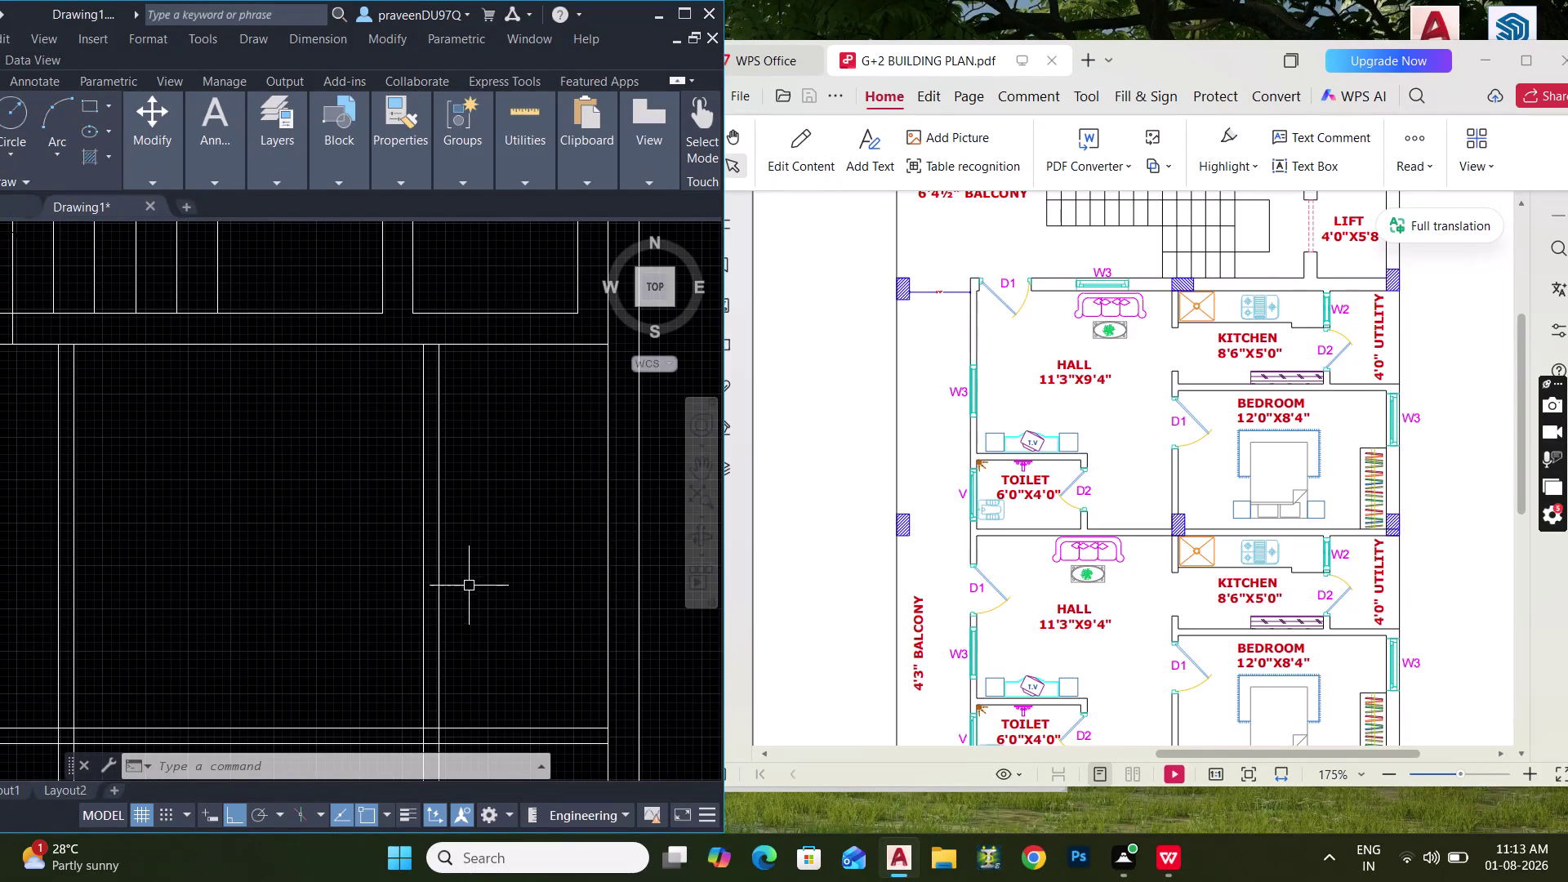
Offset the existing wall line 5 feet into the floor plan.
middle_drag(345, 515, 373, 510)
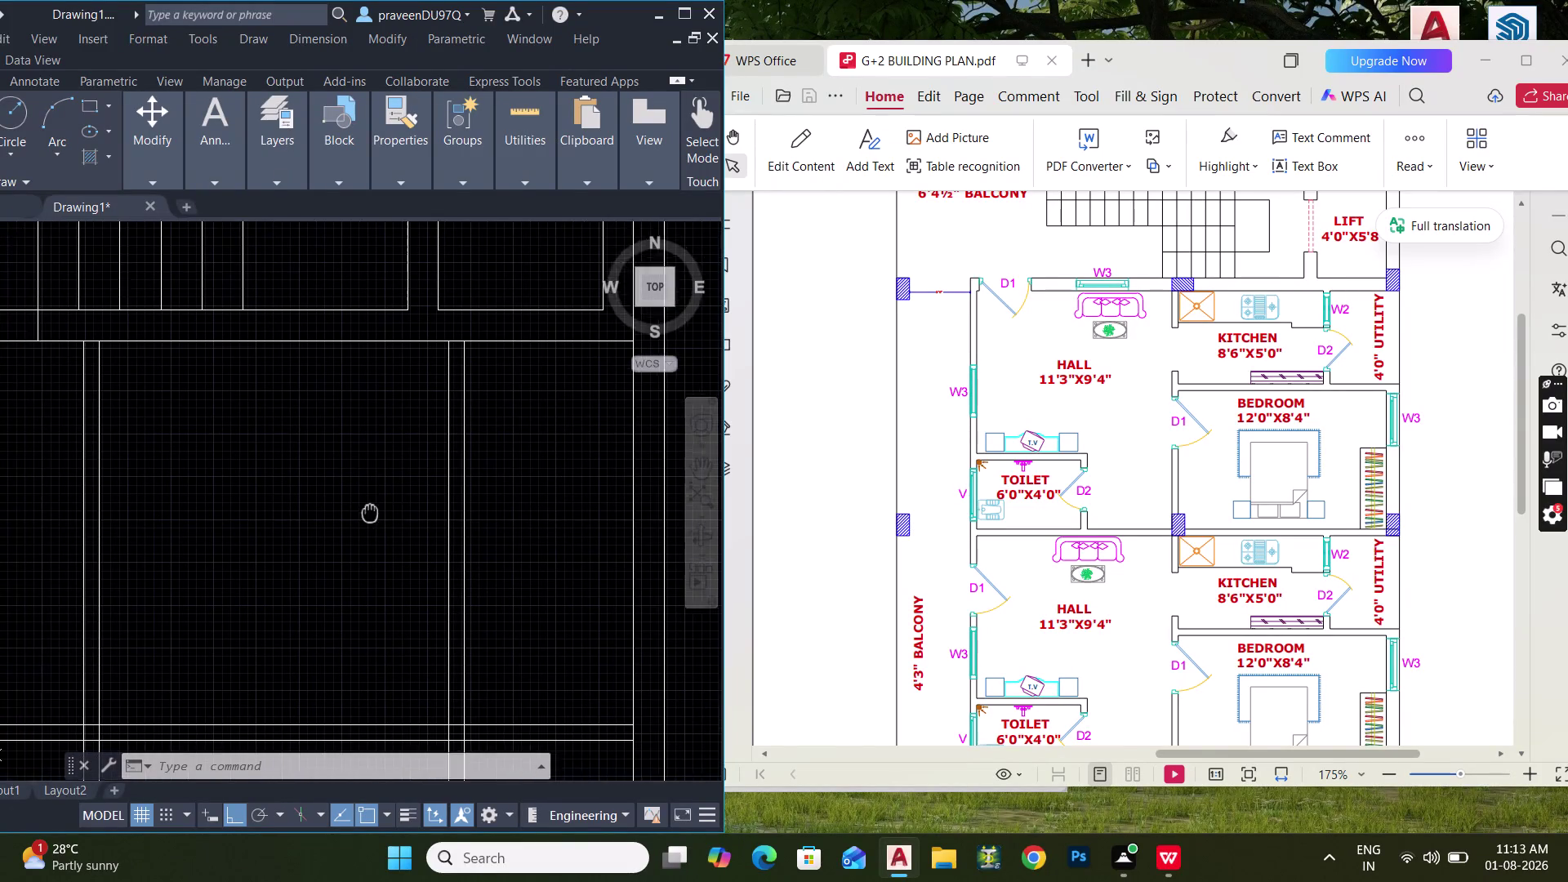
middle_drag(373, 510, 407, 510)
text(O)
key(space)
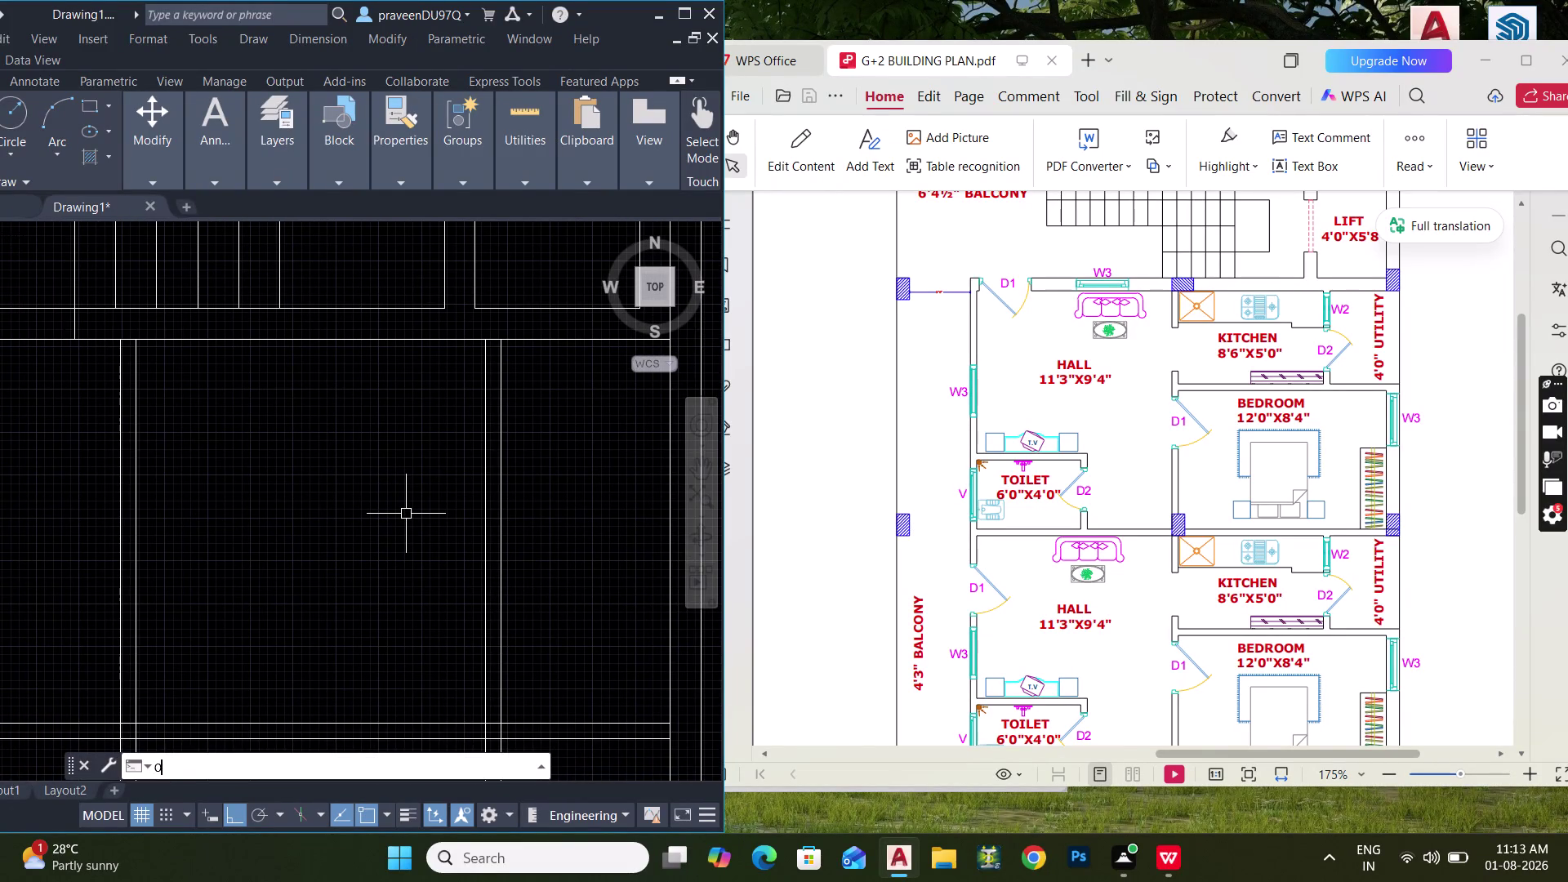
text(5')
key(Return)
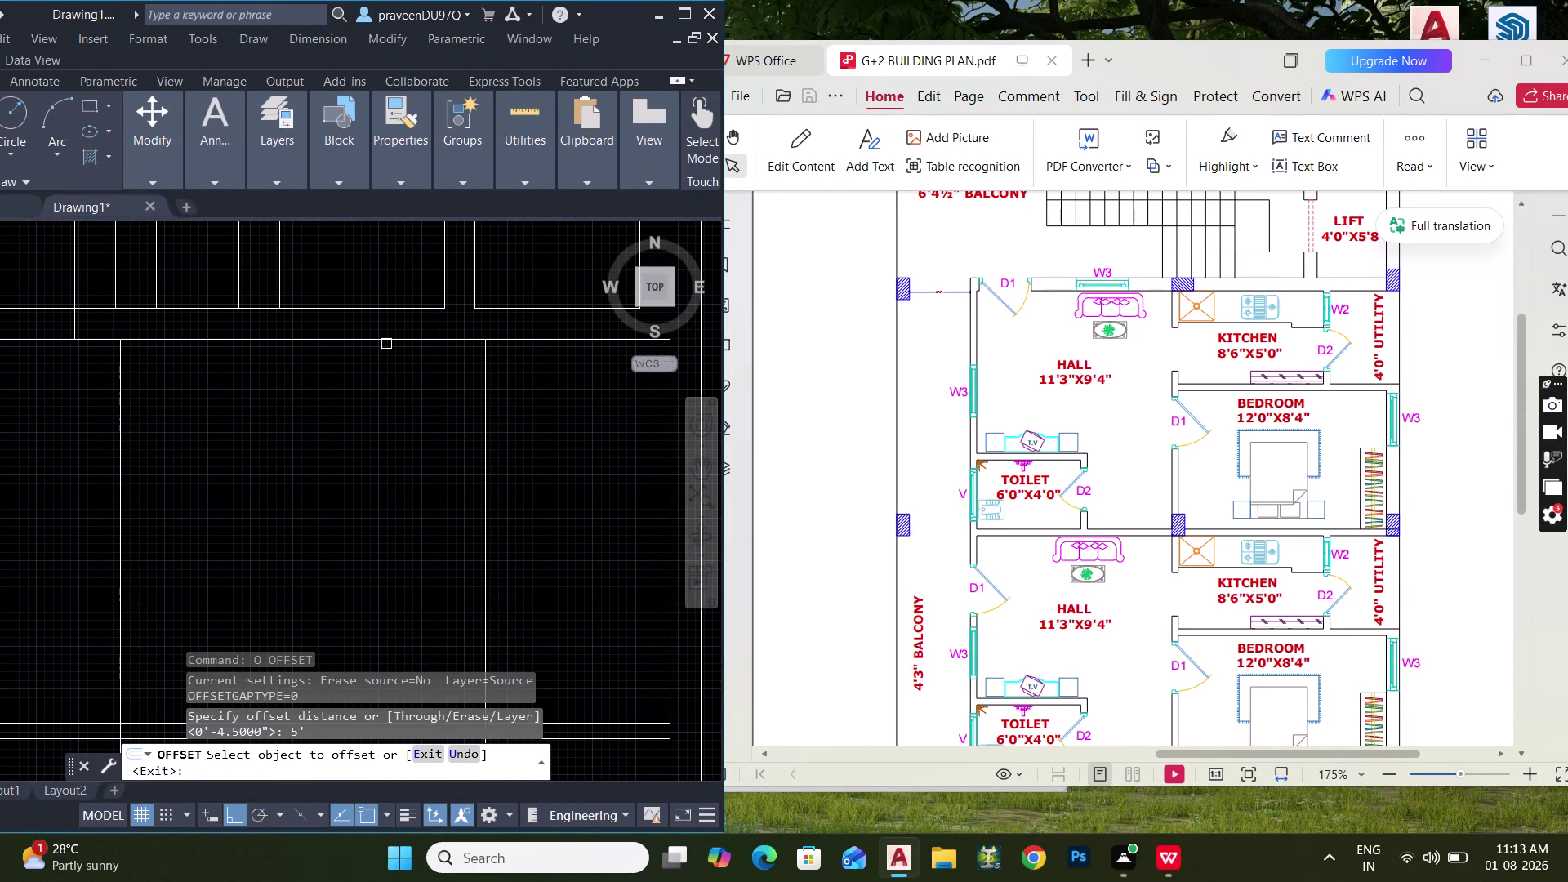
click(387, 339)
click(362, 455)
key(space)
Offset the new line 4.5 inches to give the wall its thickness.
key(space)
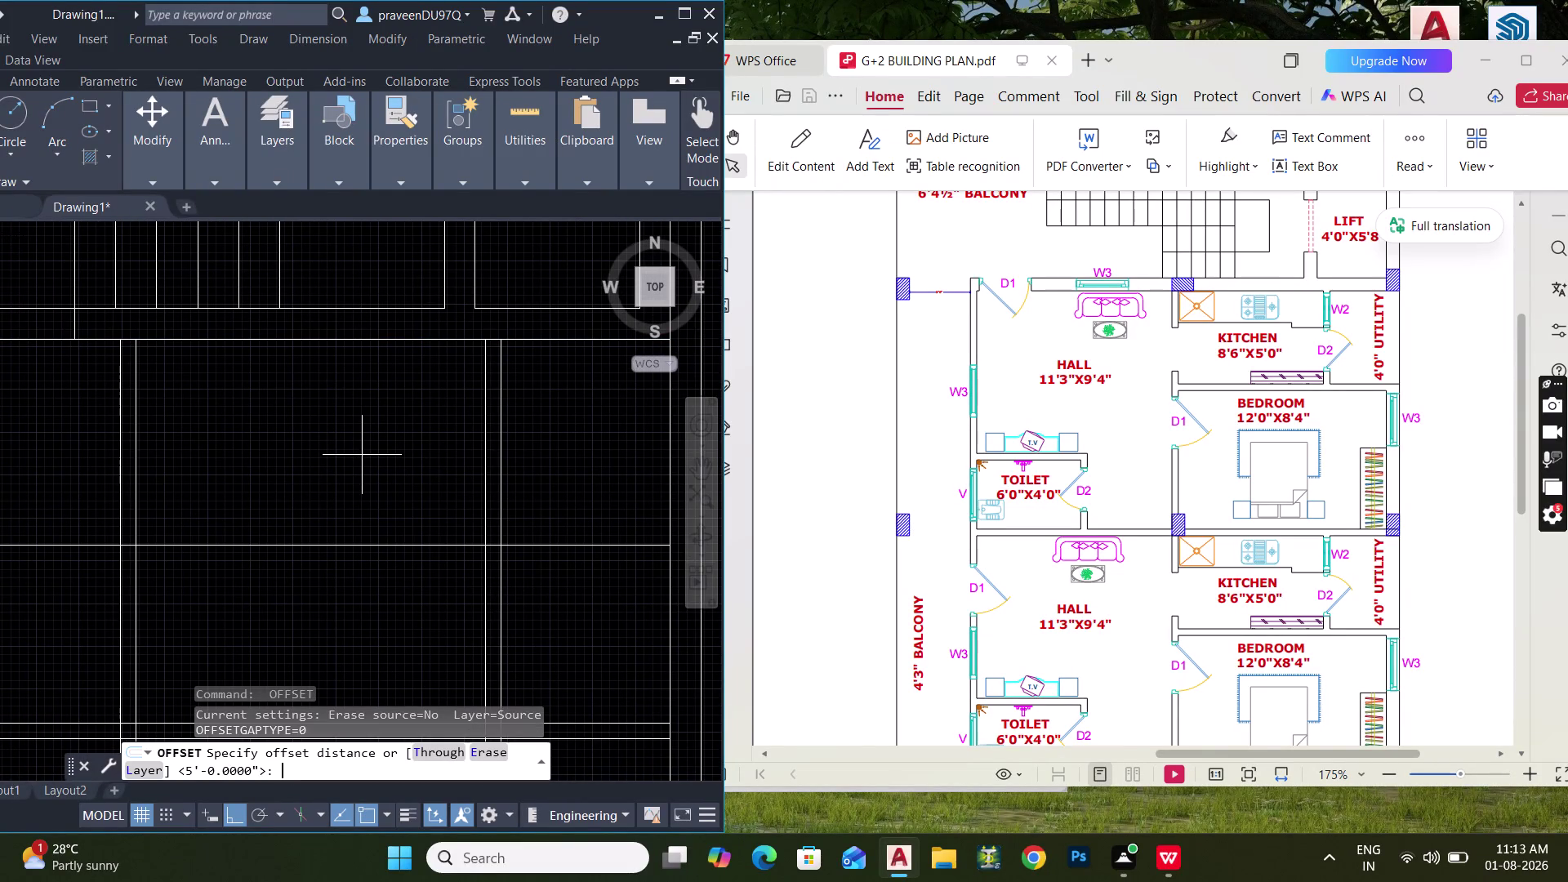
text(4.5")
key(Return)
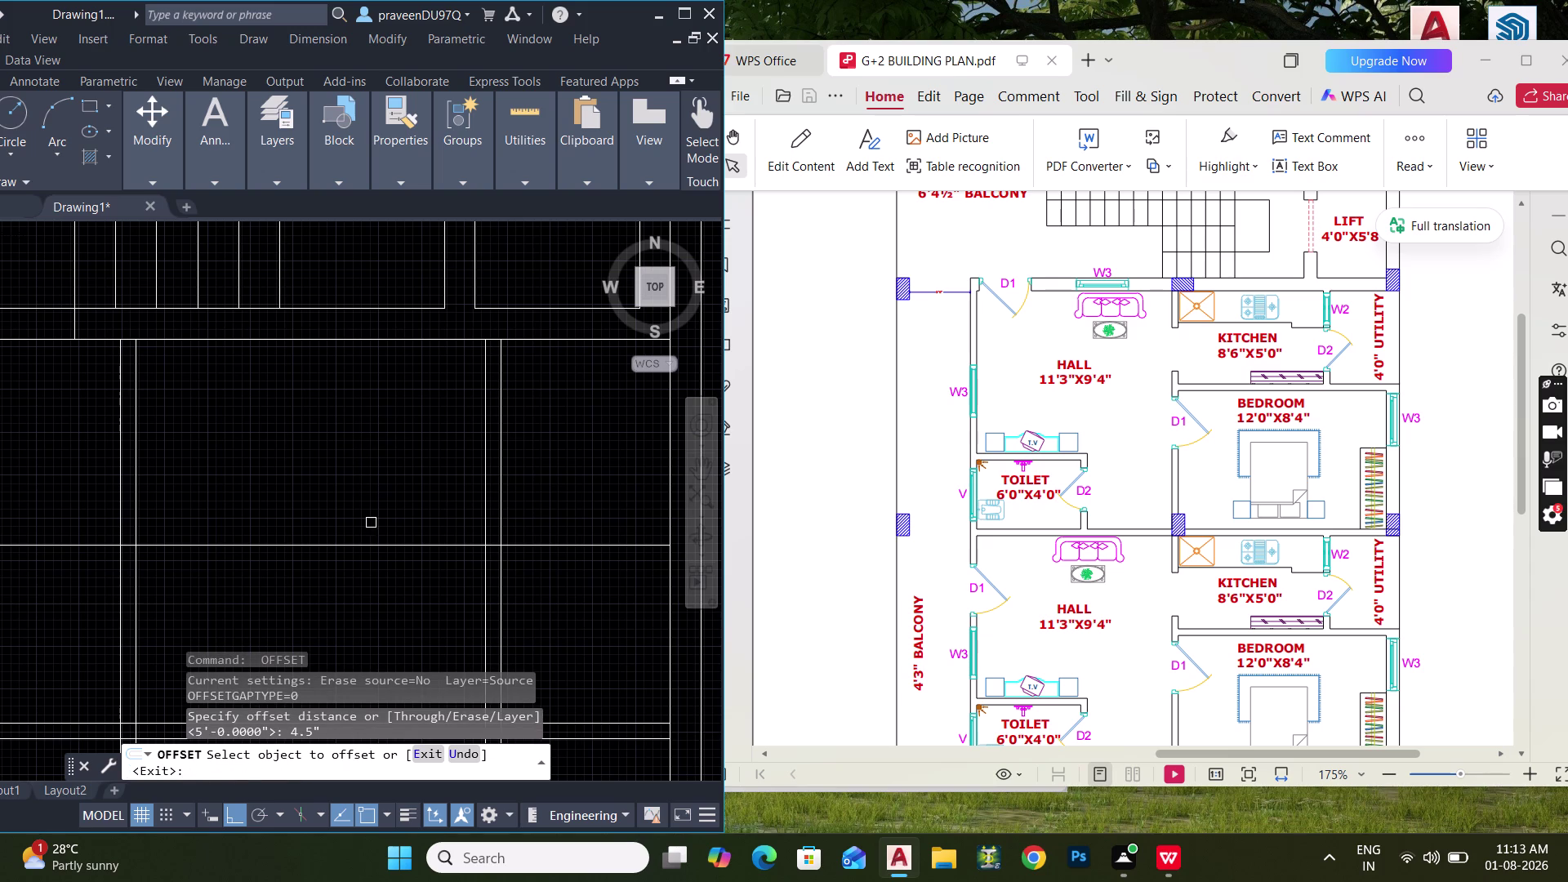
click(370, 547)
click(364, 576)
key(space)
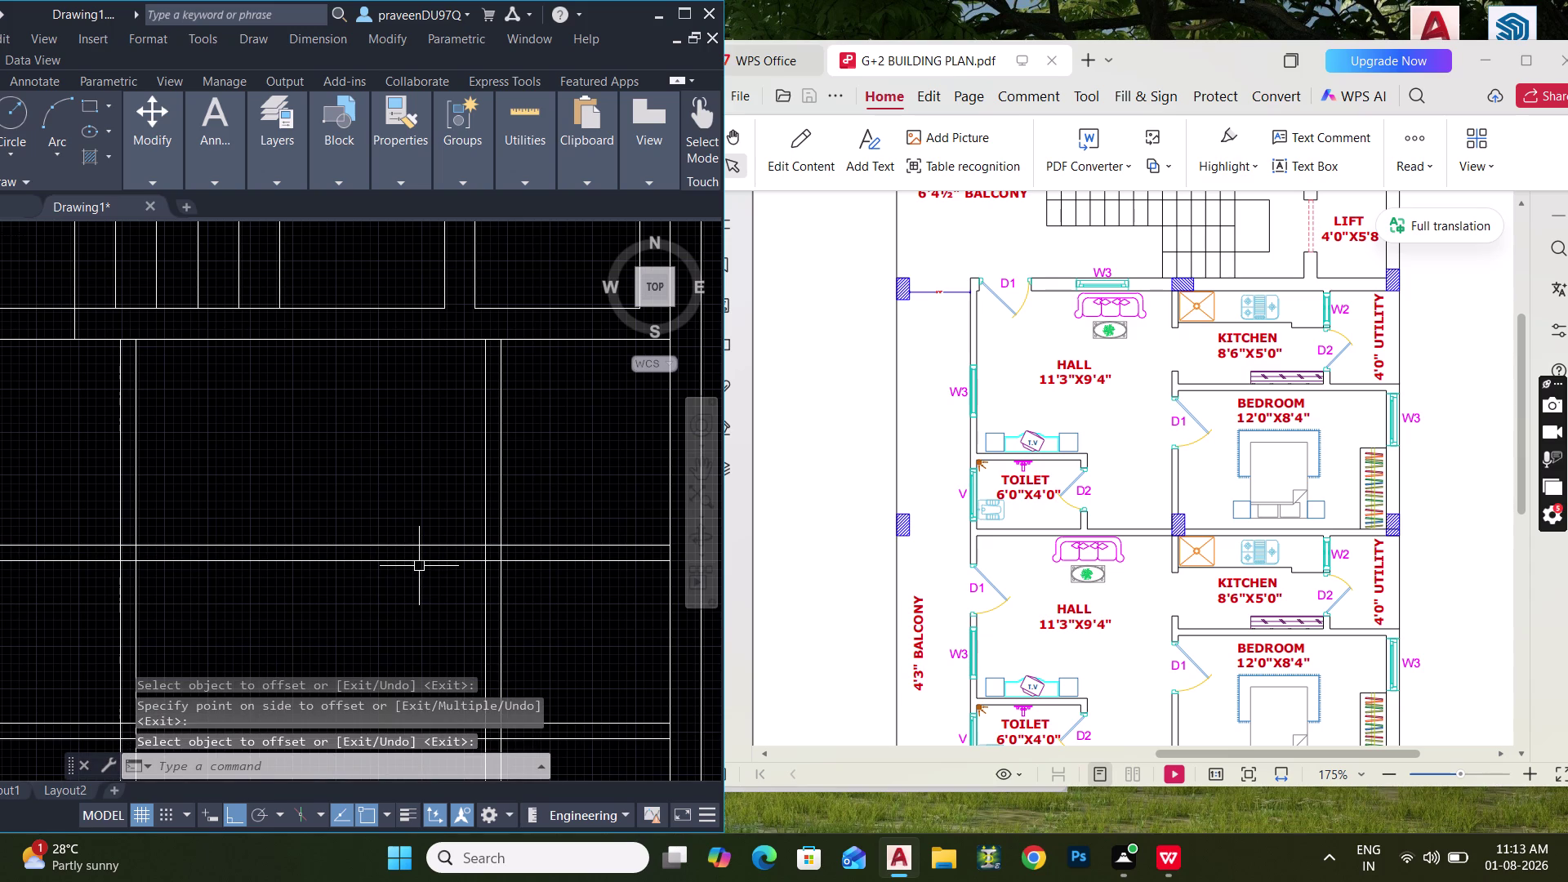
middle_drag(384, 540, 495, 457)
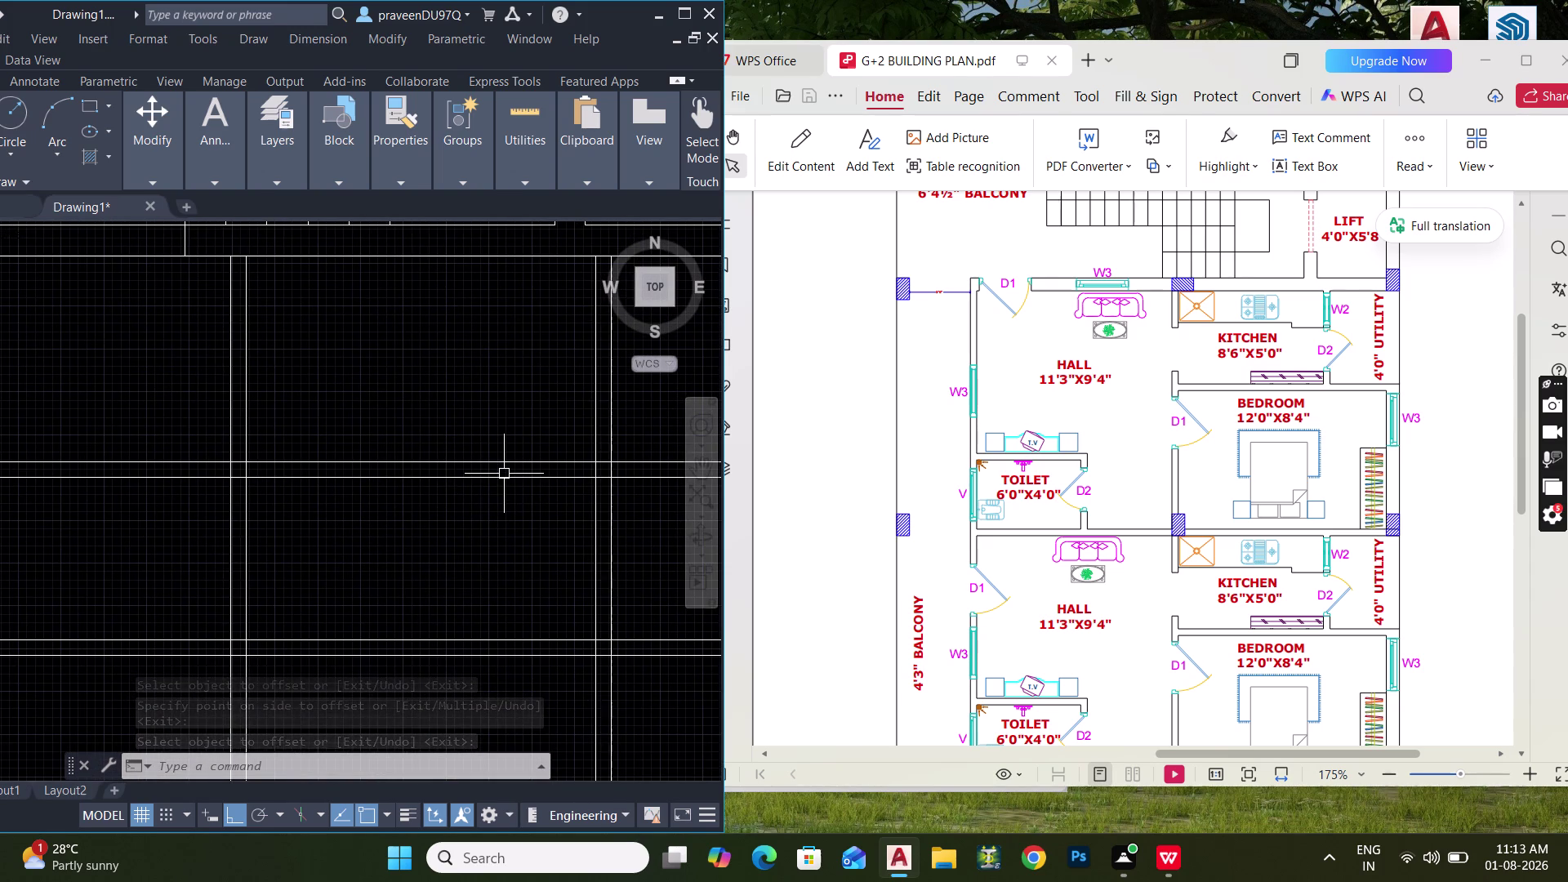
scroll(down, 3)
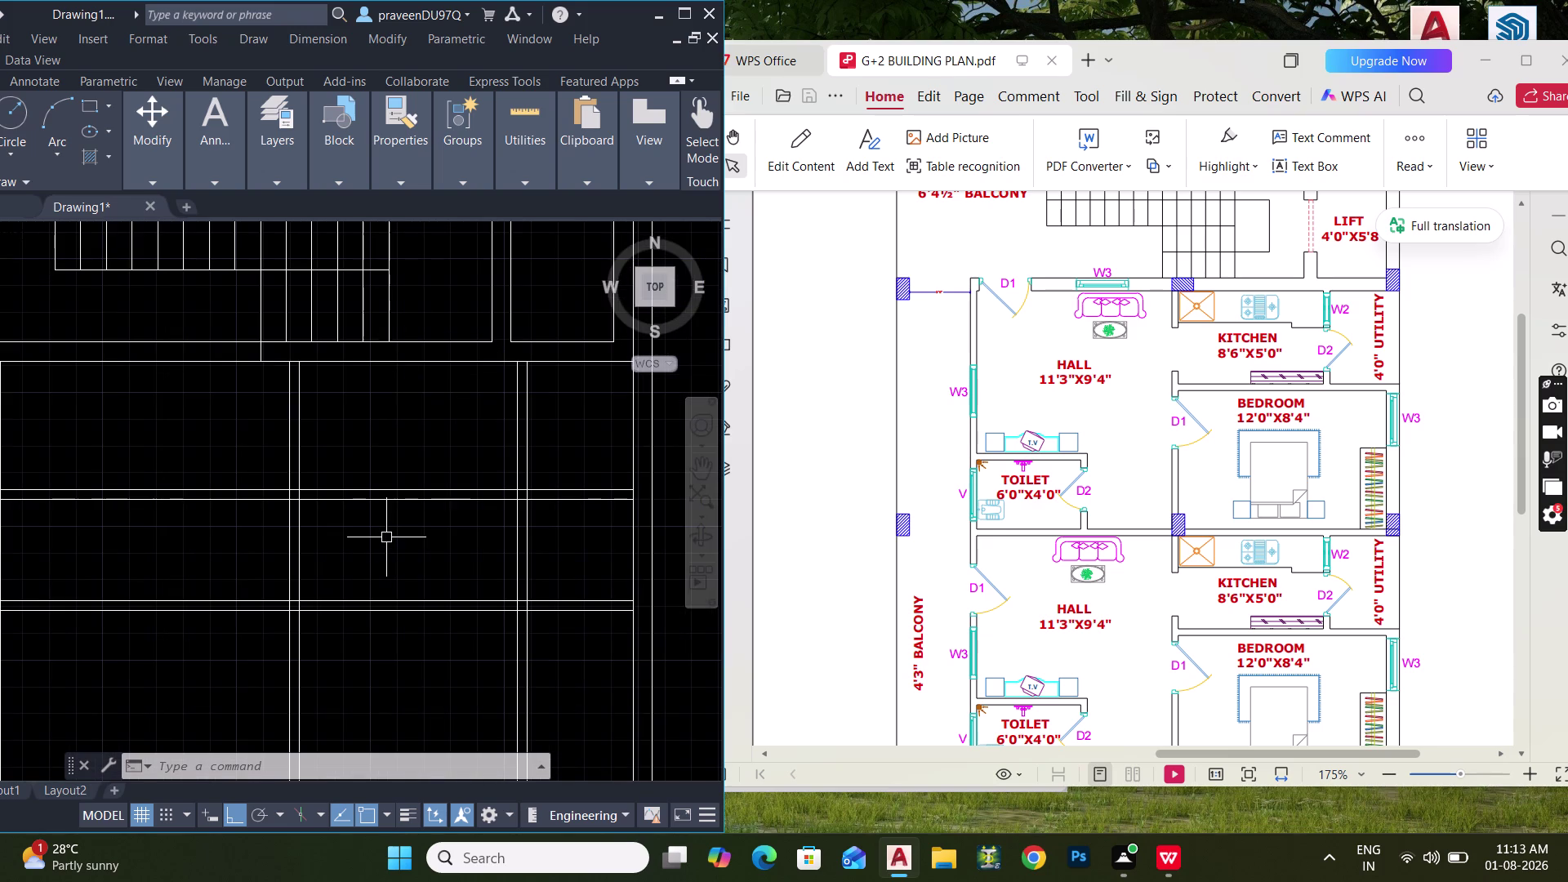
middle_drag(390, 538, 450, 535)
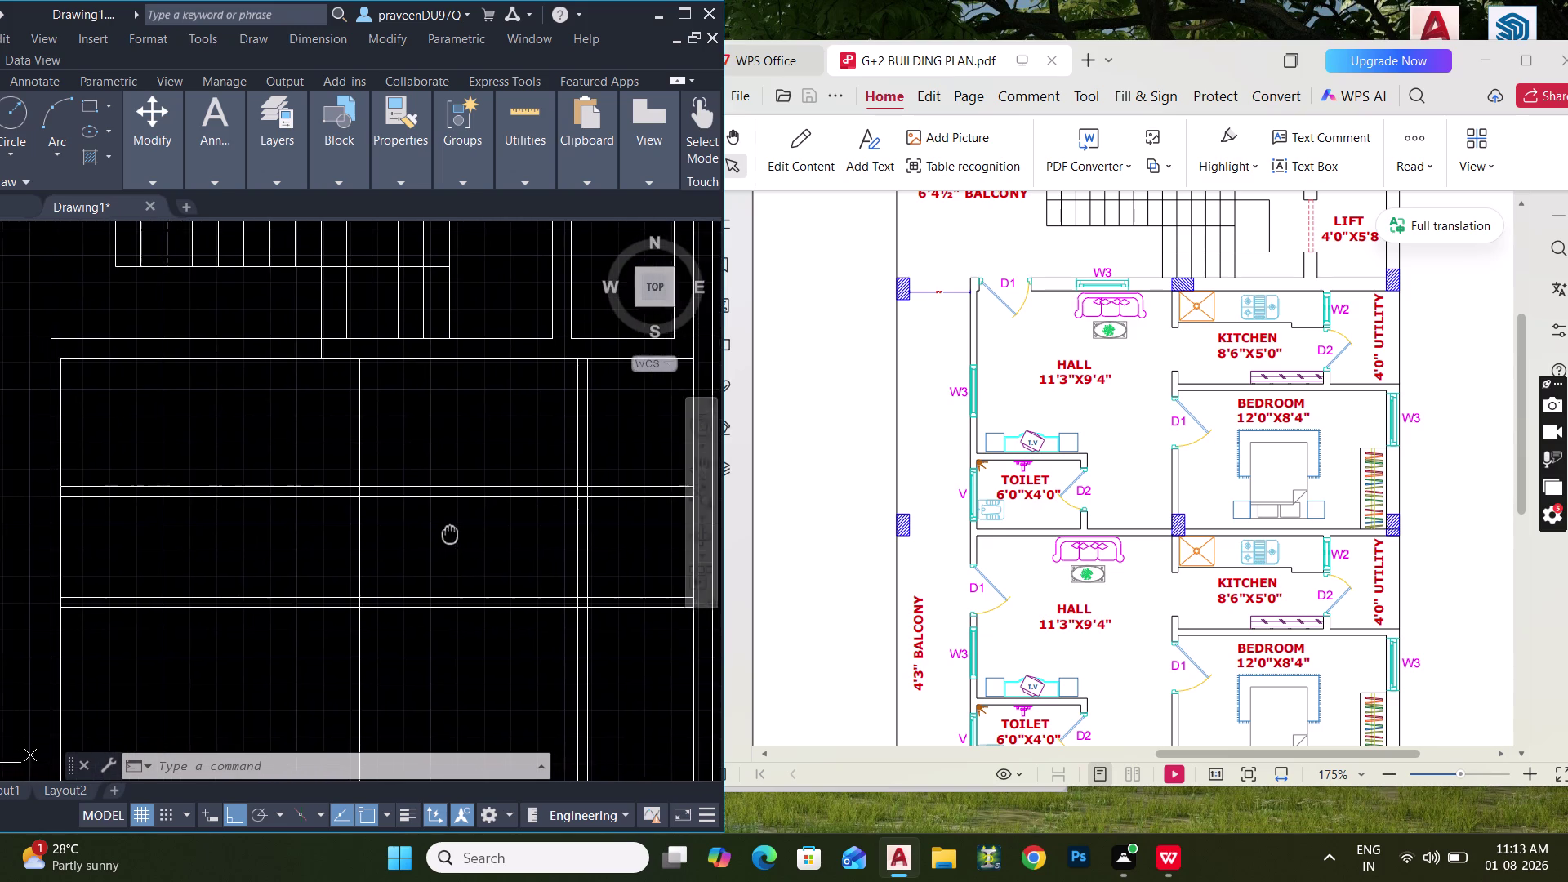
middle_drag(449, 535, 469, 531)
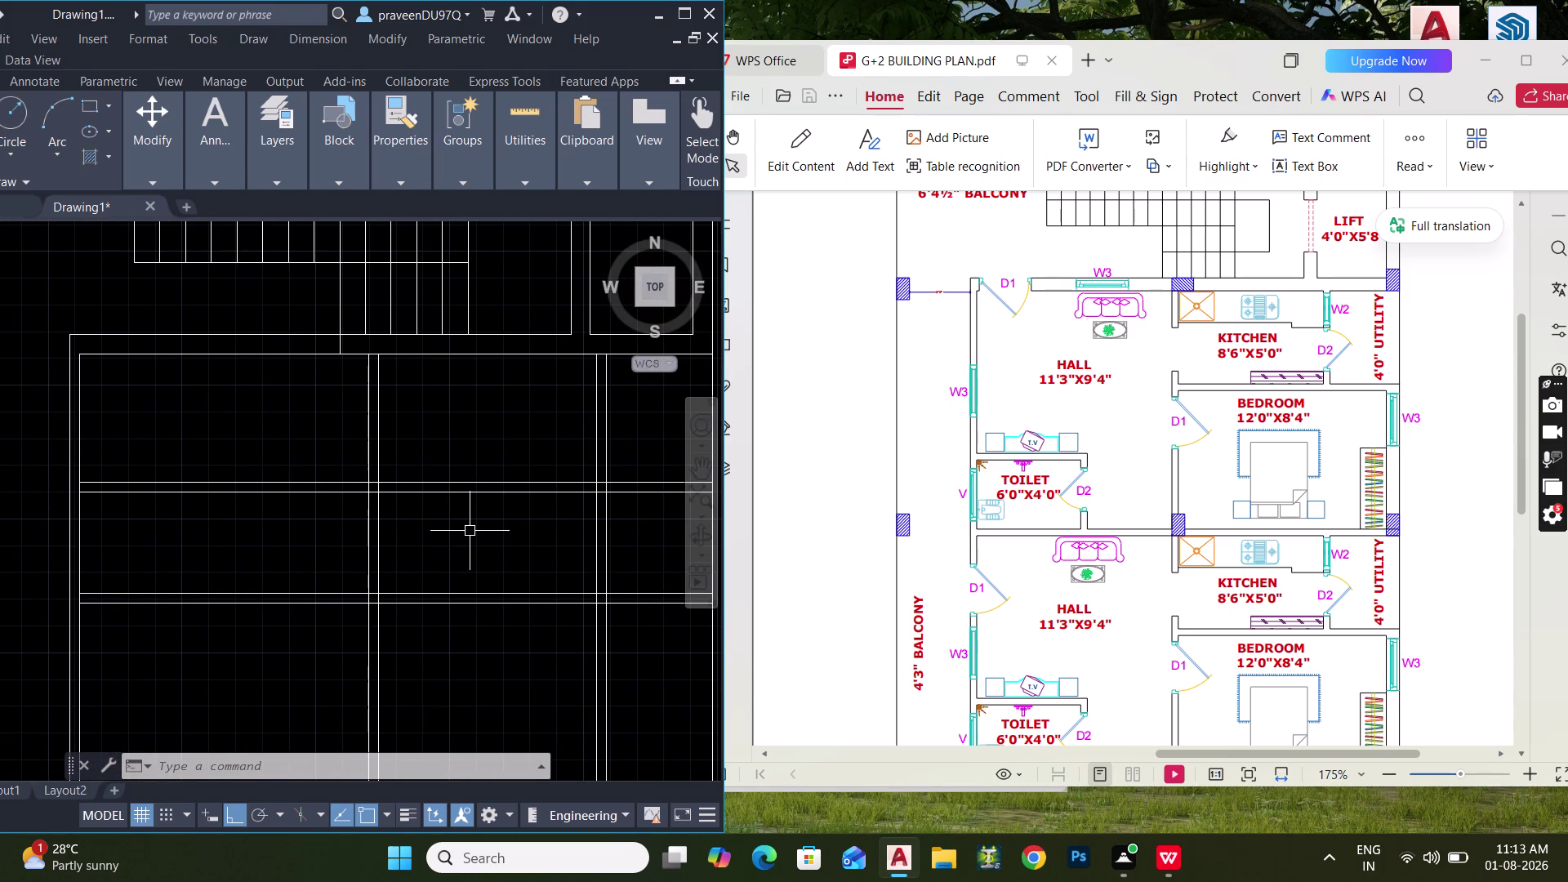
middle_drag(462, 533, 446, 522)
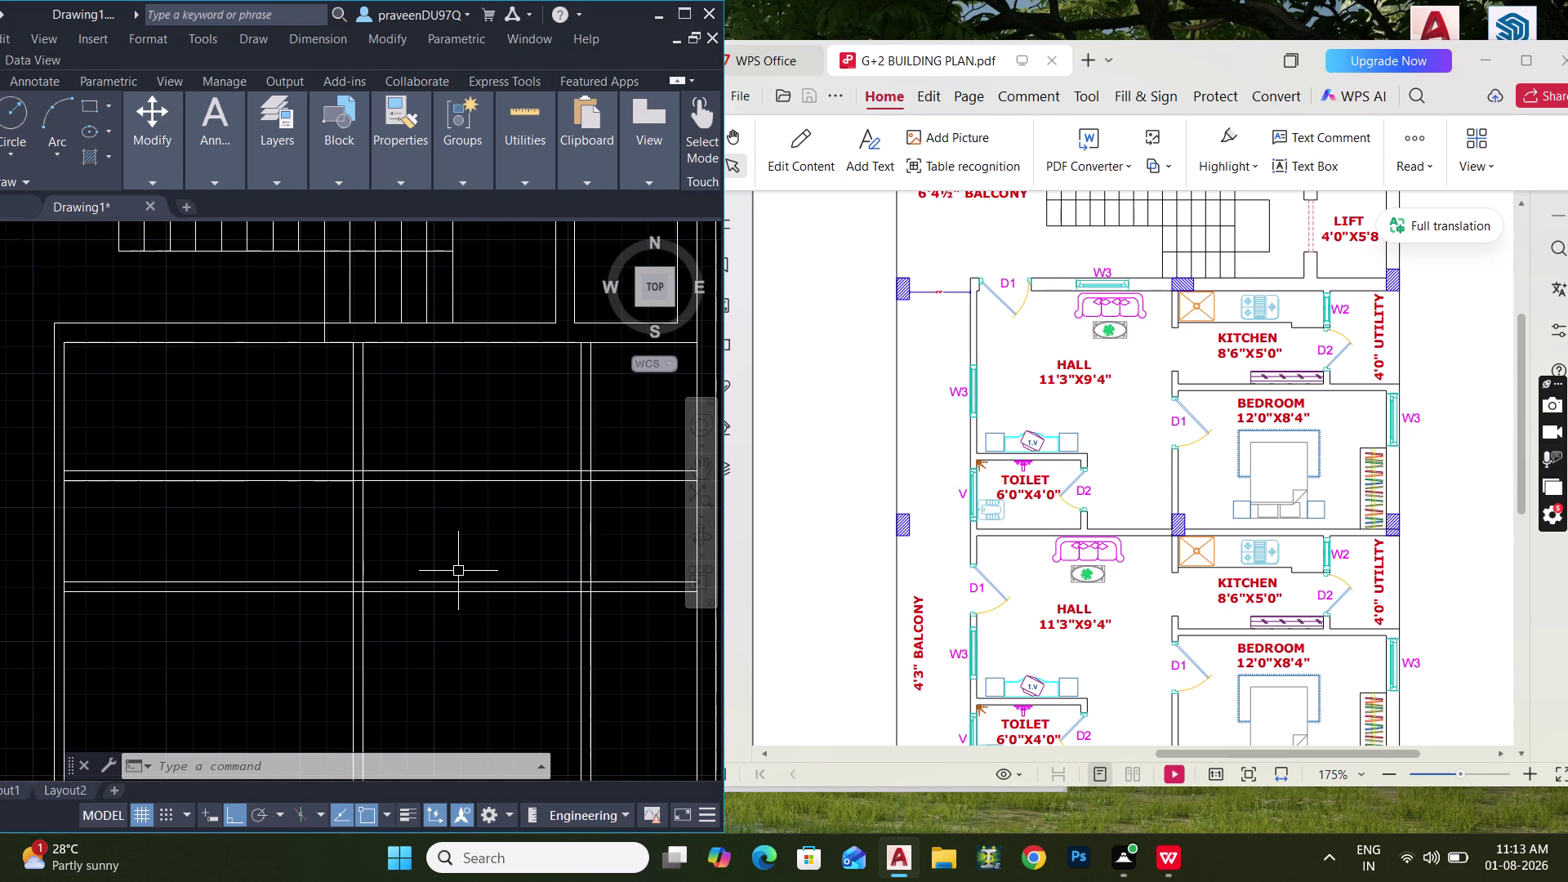
text(MEA)
key(space)
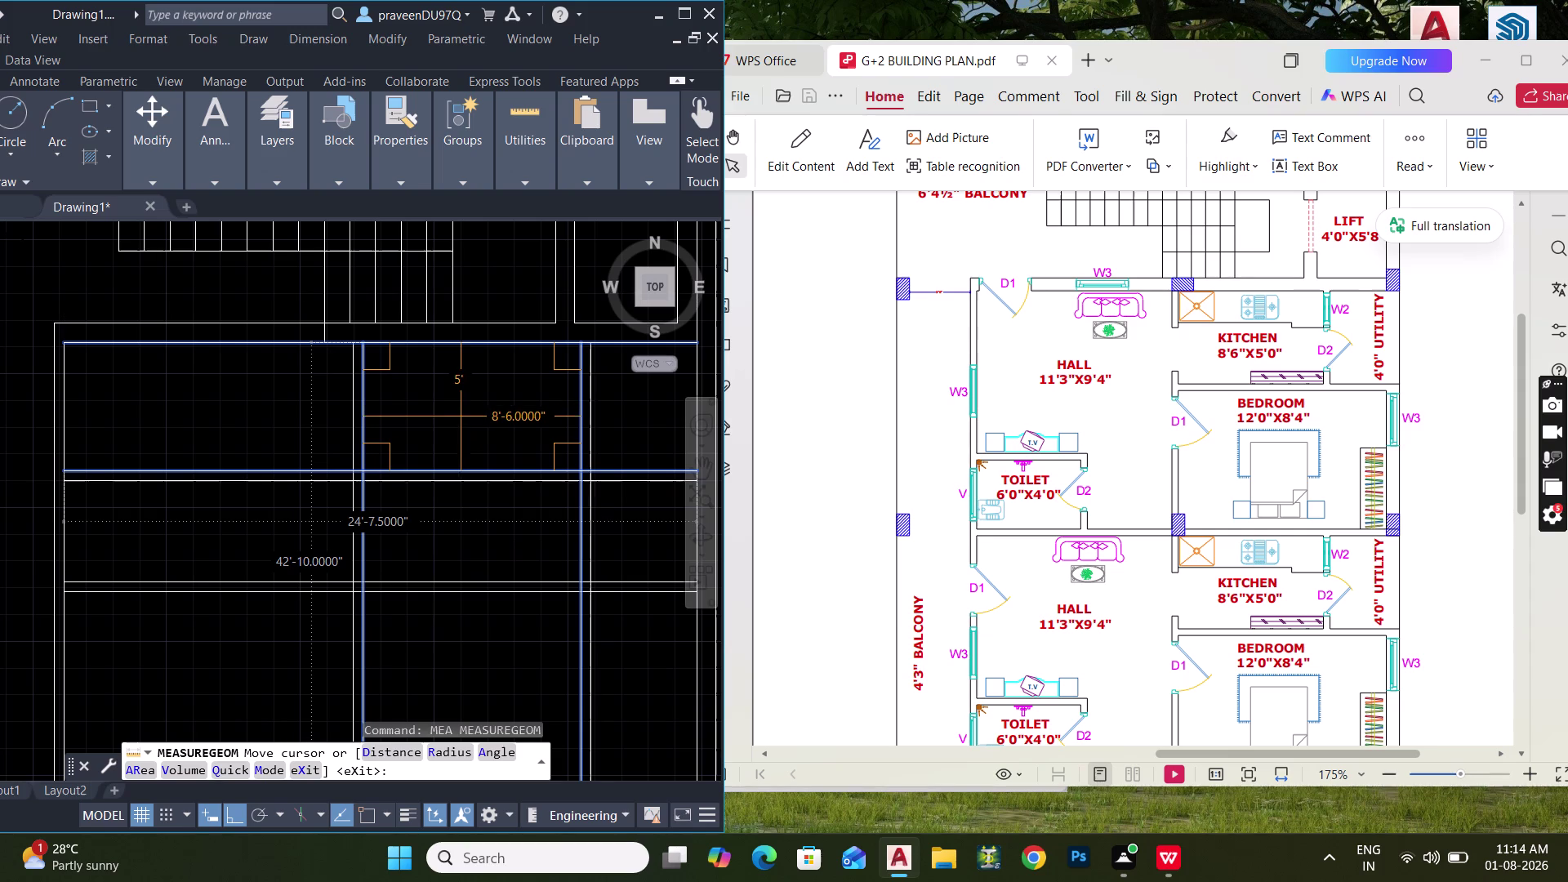
middle_drag(440, 419, 347, 411)
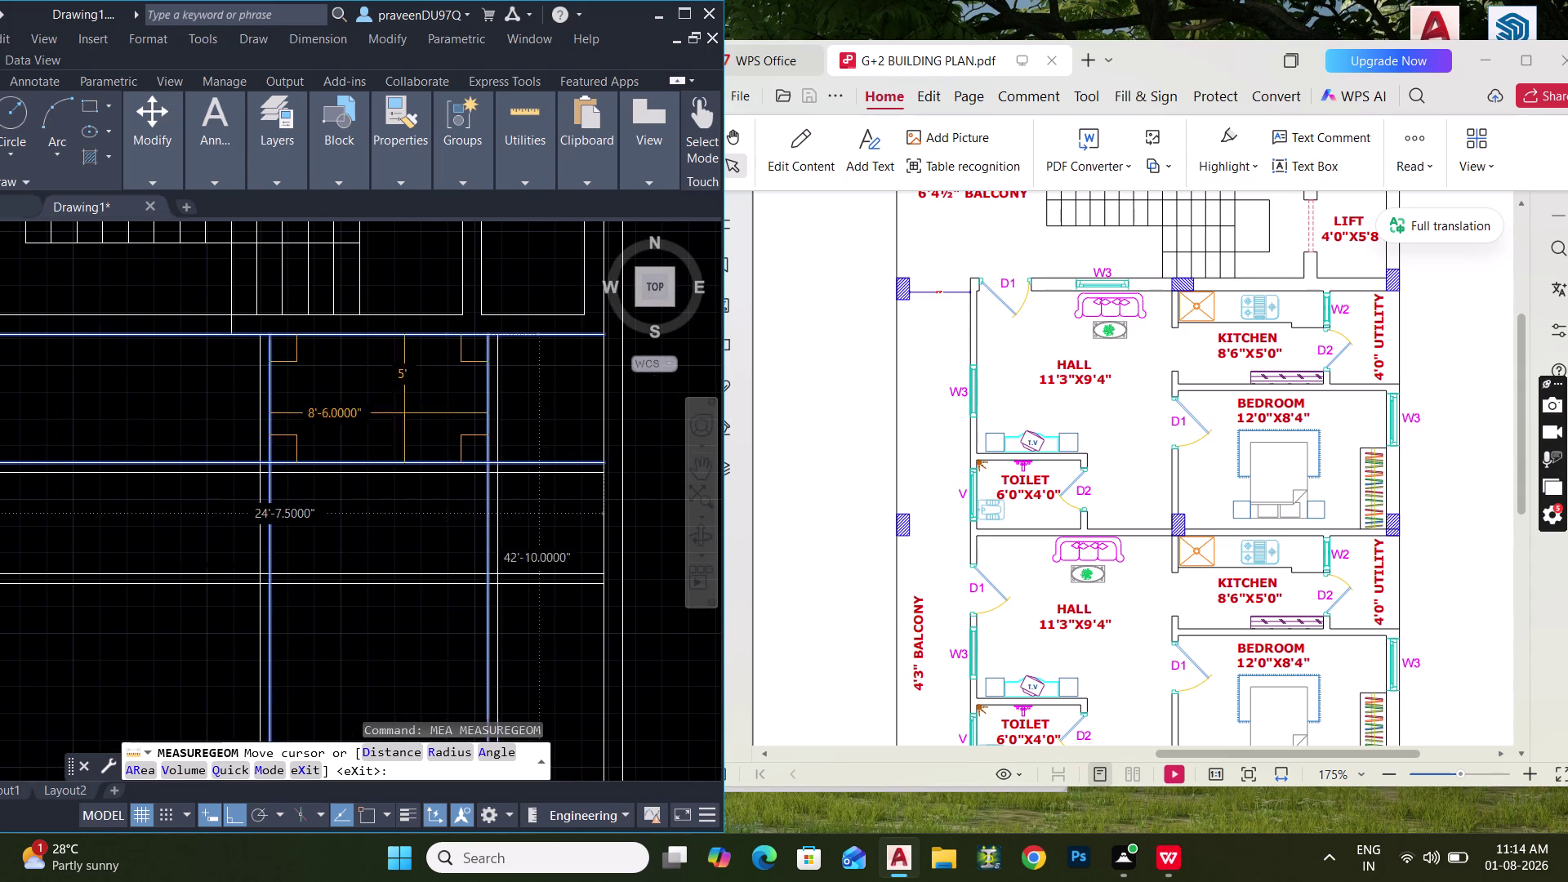
middle_drag(582, 404, 645, 393)
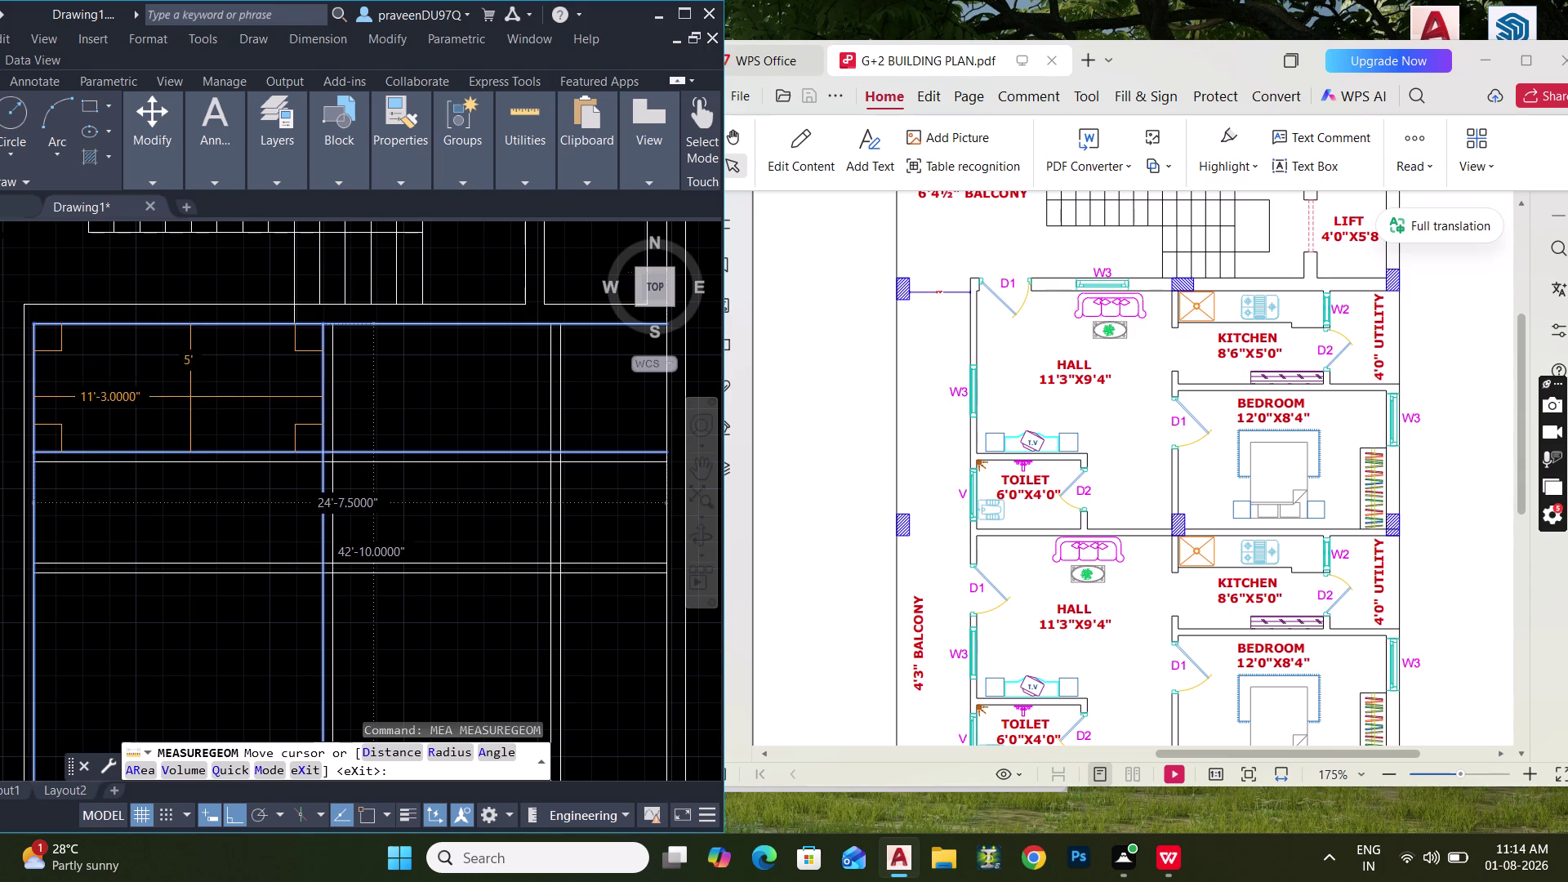
key(Escape)
key(Escape)
key(Escape)
middle_drag(274, 527, 219, 494)
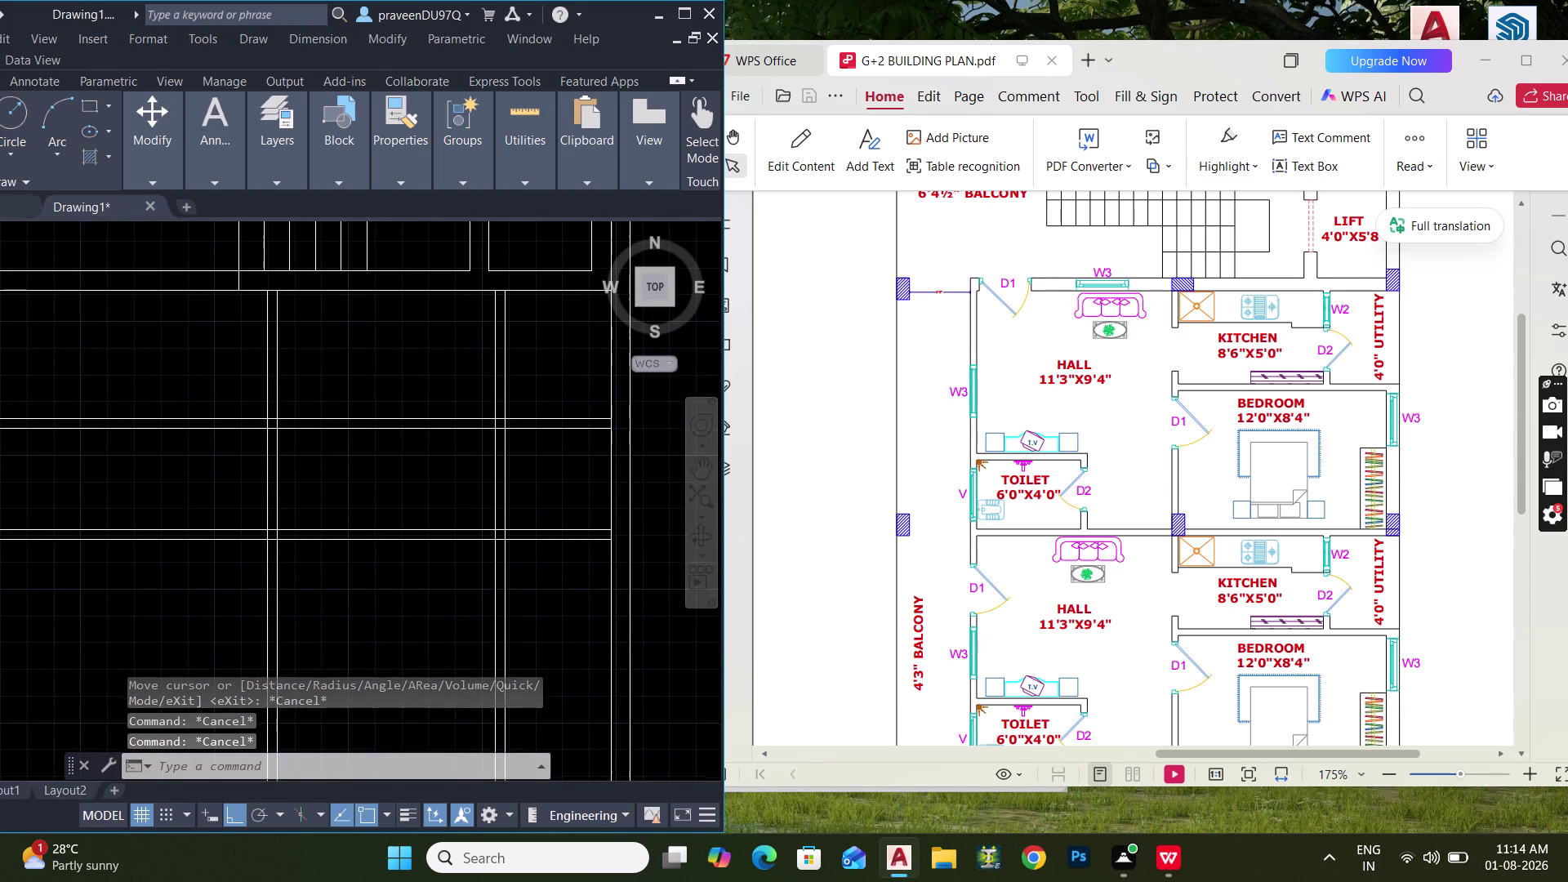
middle_drag(219, 494, 219, 493)
text(O)
key(space)
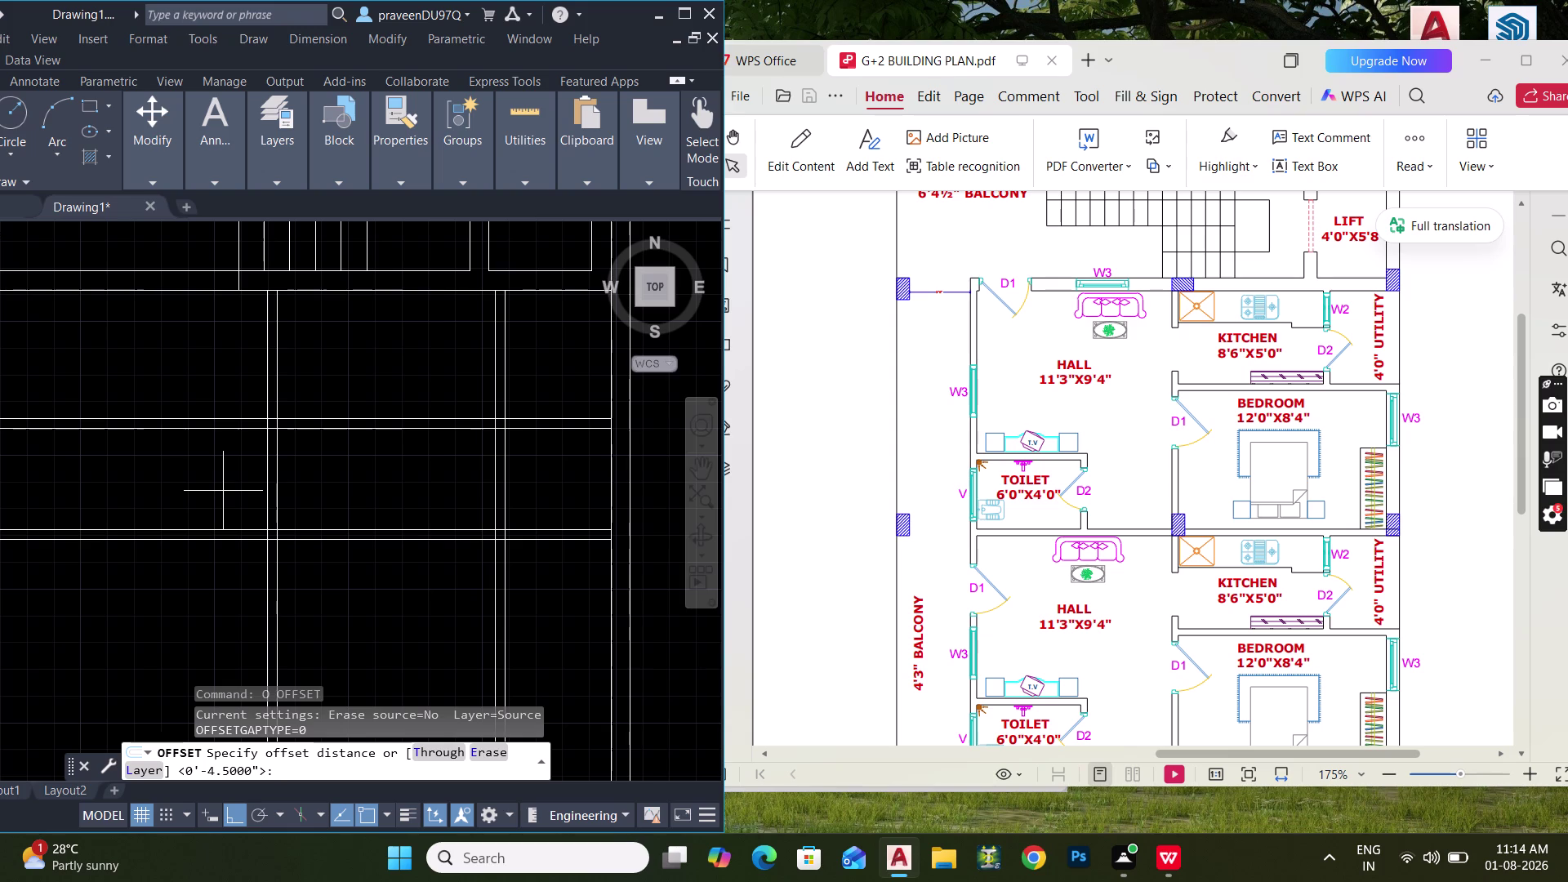
Offset the existing wall line 8'4" into the plan.
text(8'4)
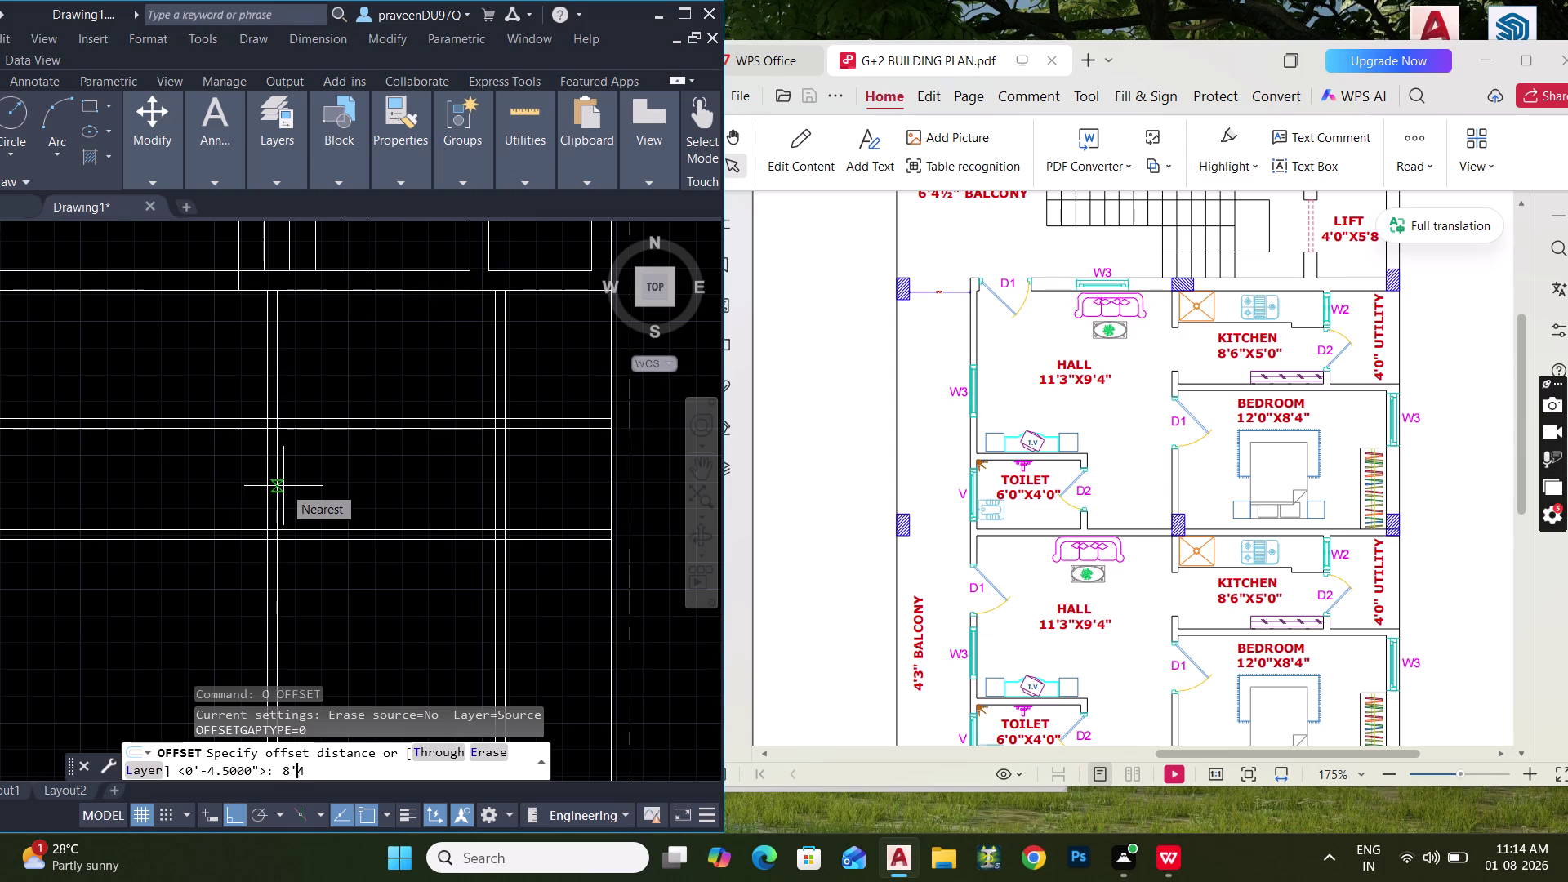
key(shift+quotedbl)
key(Return)
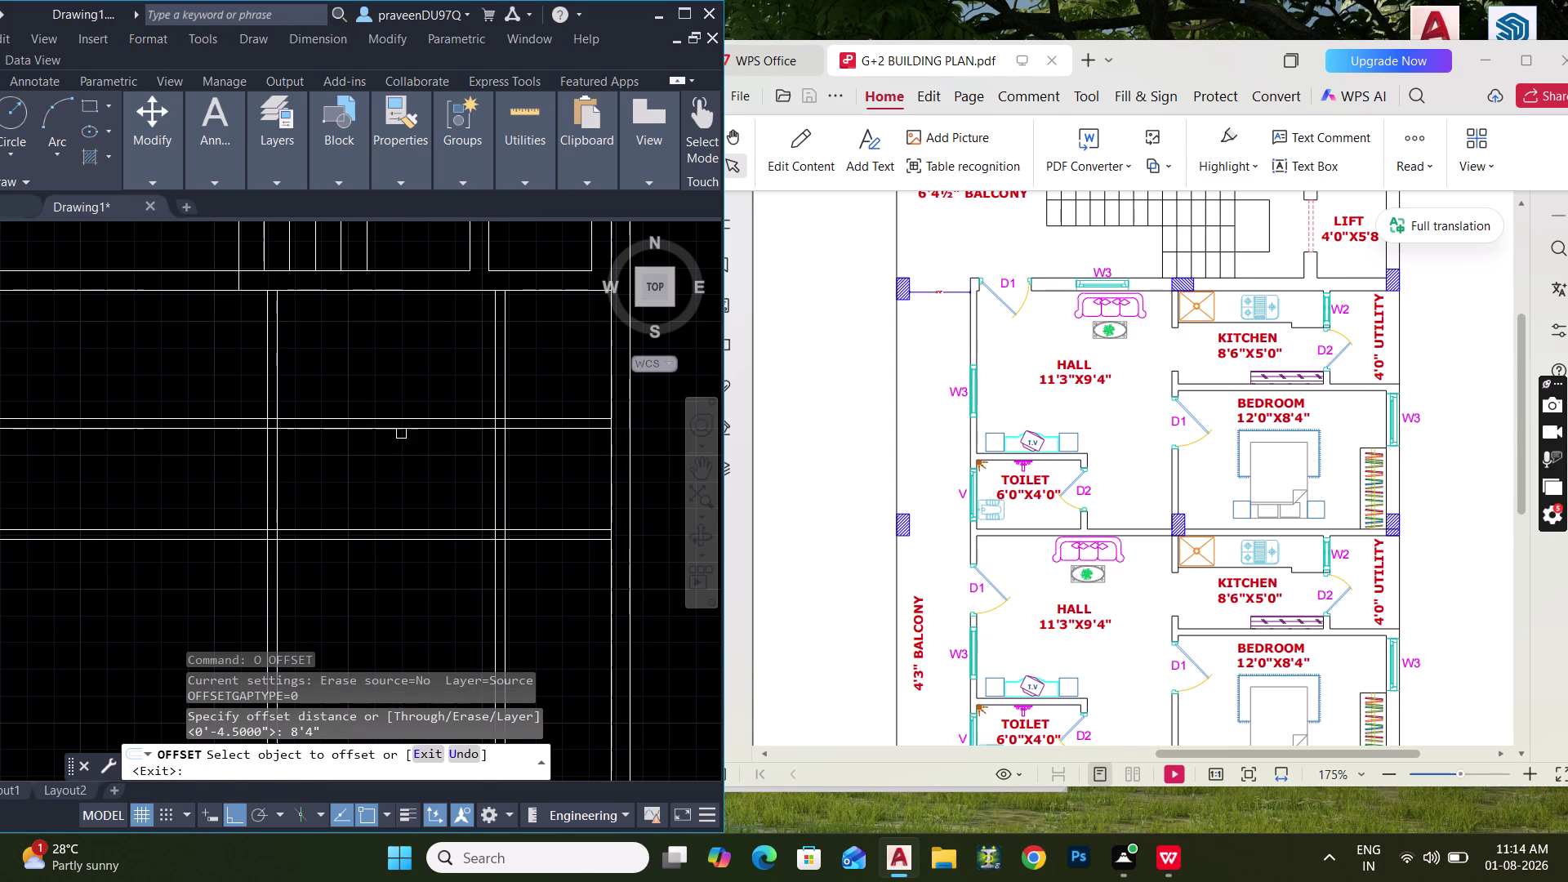
click(402, 432)
click(404, 501)
middle_drag(406, 502, 402, 451)
key(space)
Offset the new line 4.5 inches to form the wall thickness.
key(space)
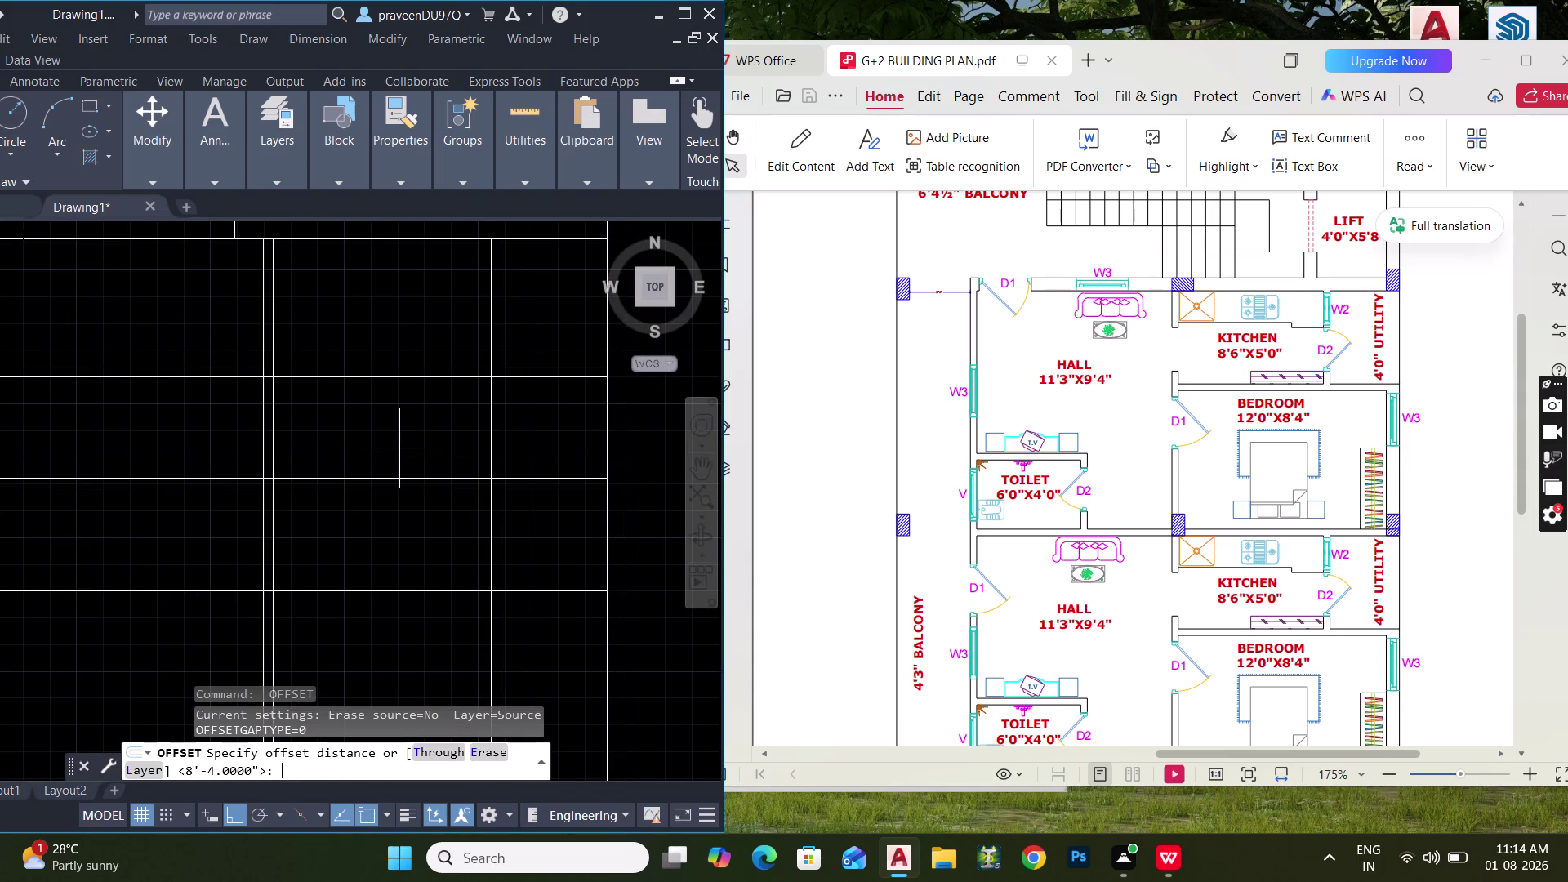
text(4.5")
key(Return)
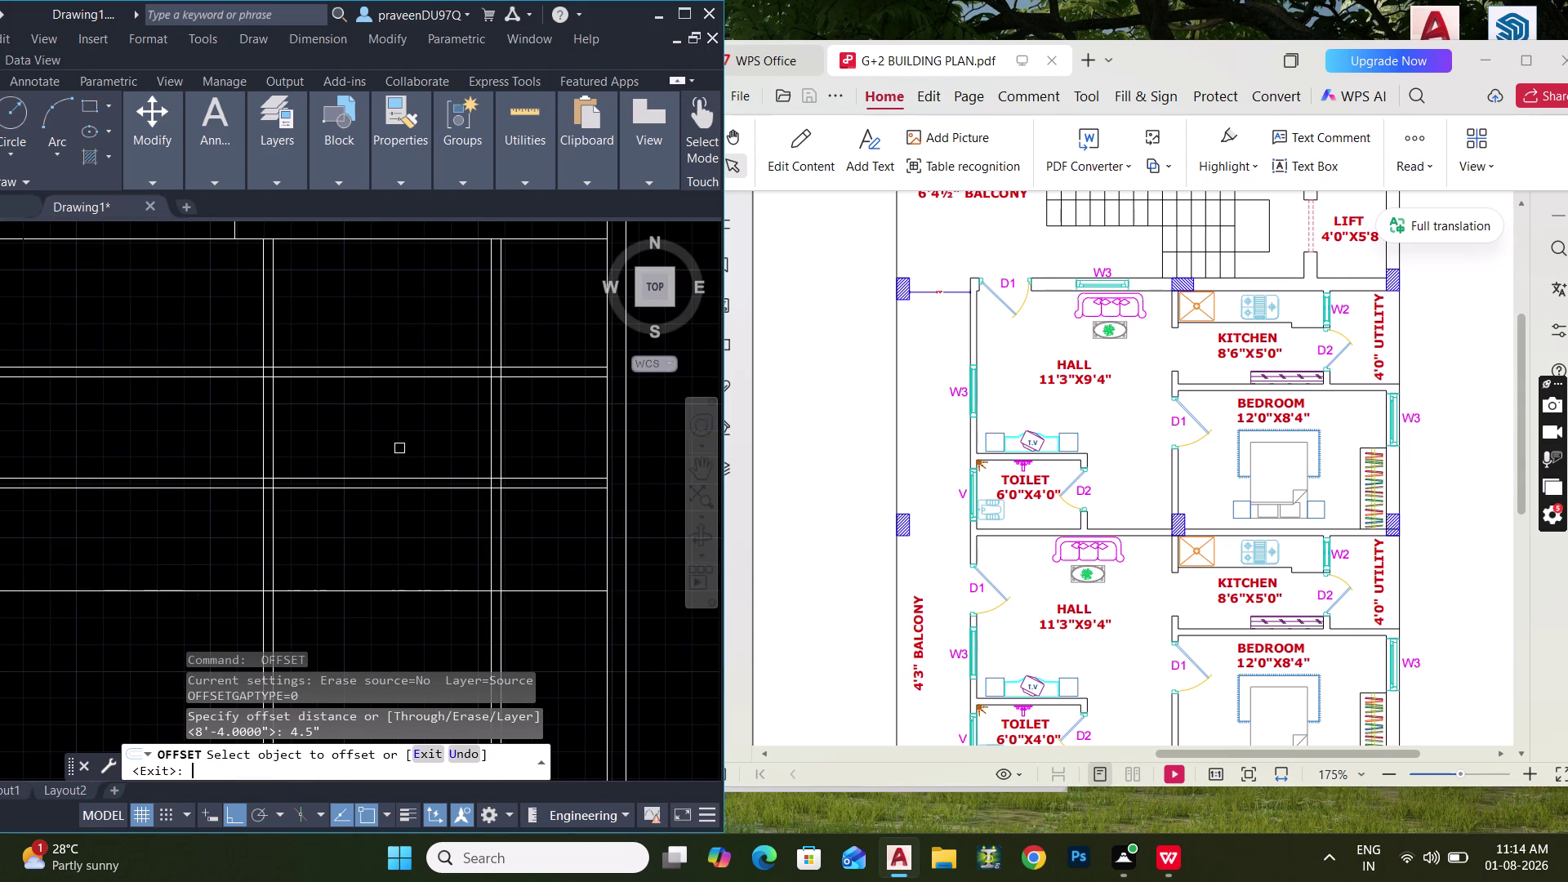
click(402, 591)
click(397, 621)
key(Escape)
key(Escape)
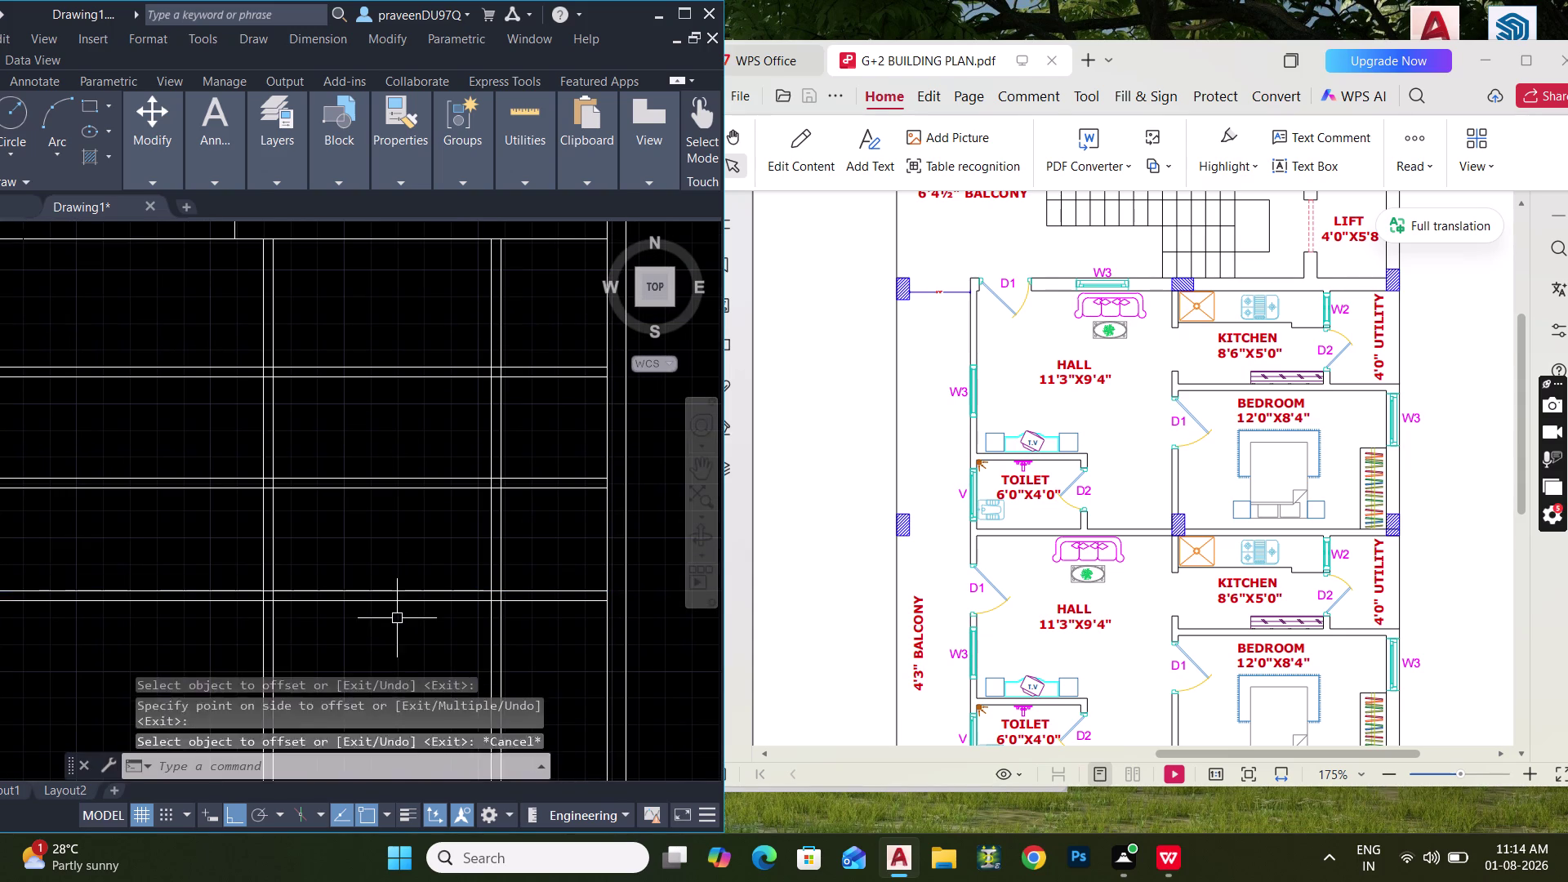
middle_drag(414, 494, 424, 565)
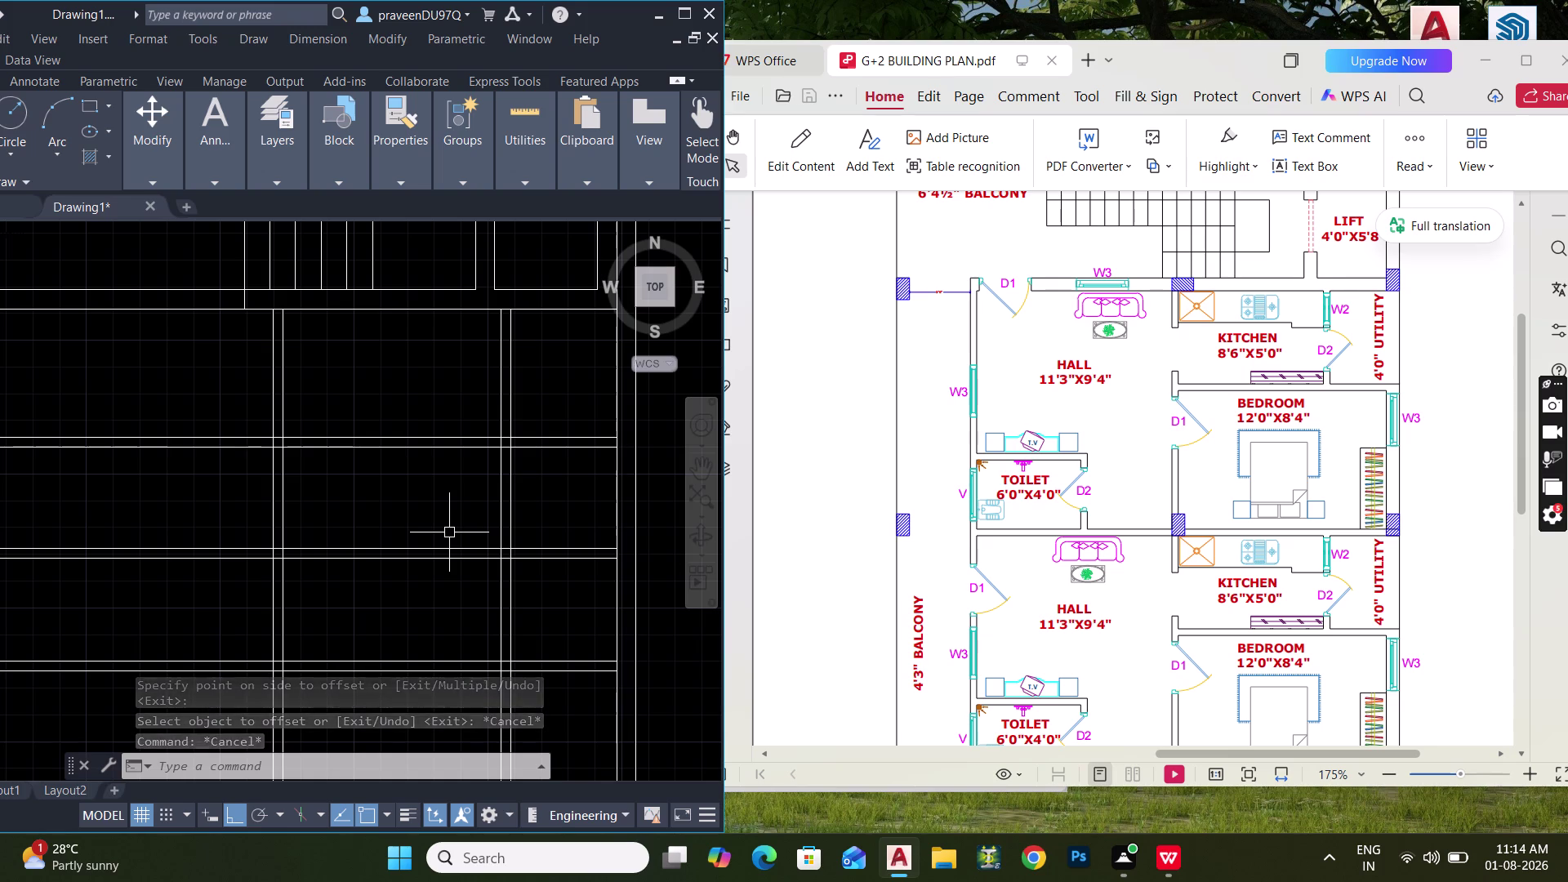
Erase the four stray wall line pieces left in the plan.
text(TR)
key(space)
click(519, 515)
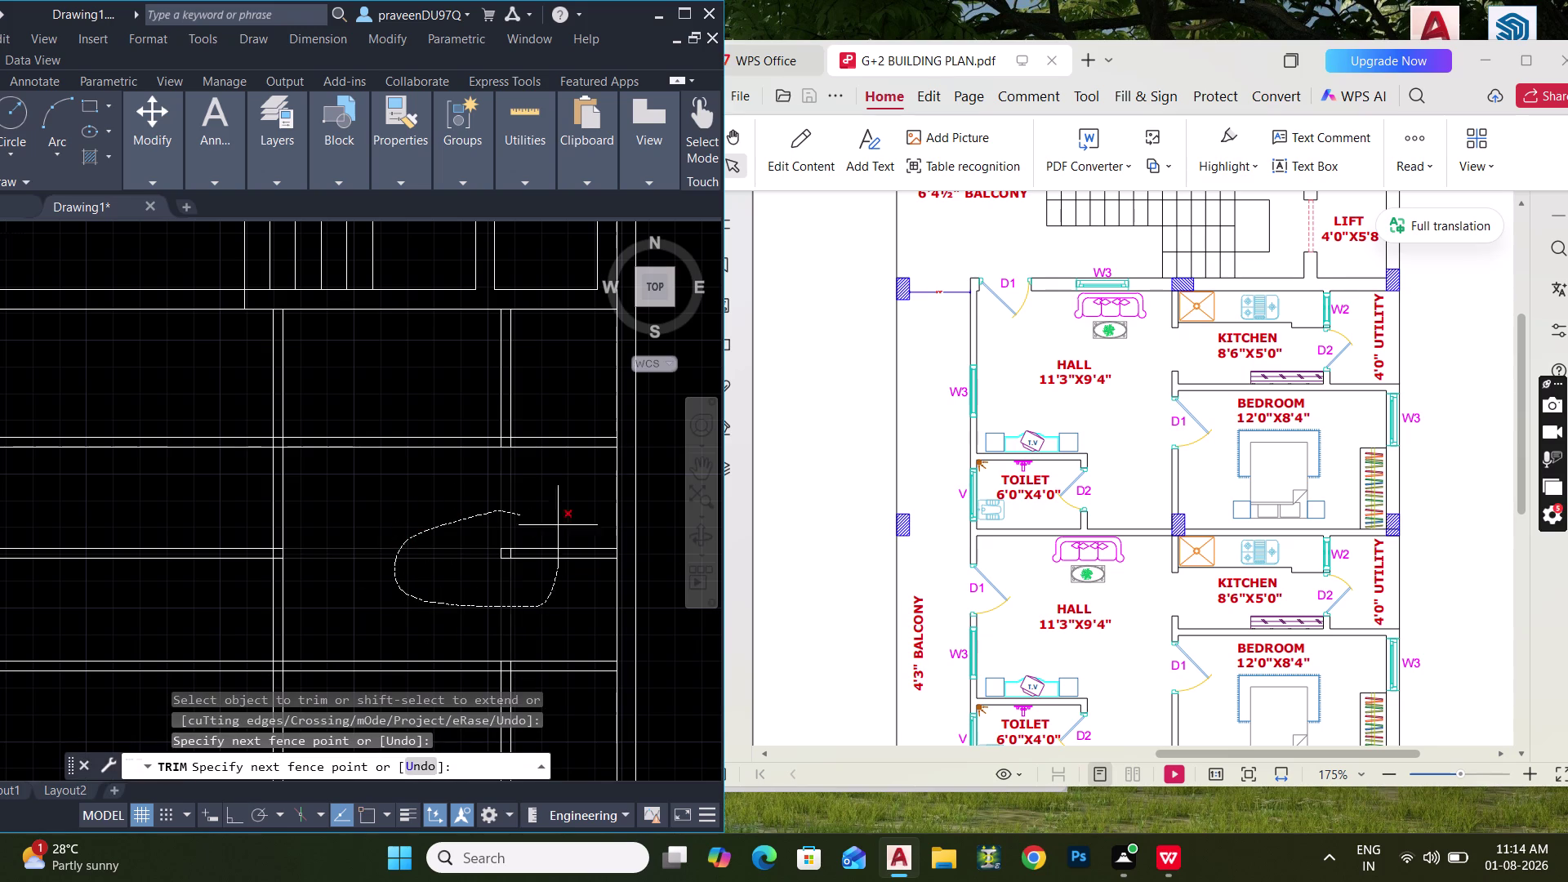
key(Escape)
drag(542, 581, 535, 578)
click(490, 538)
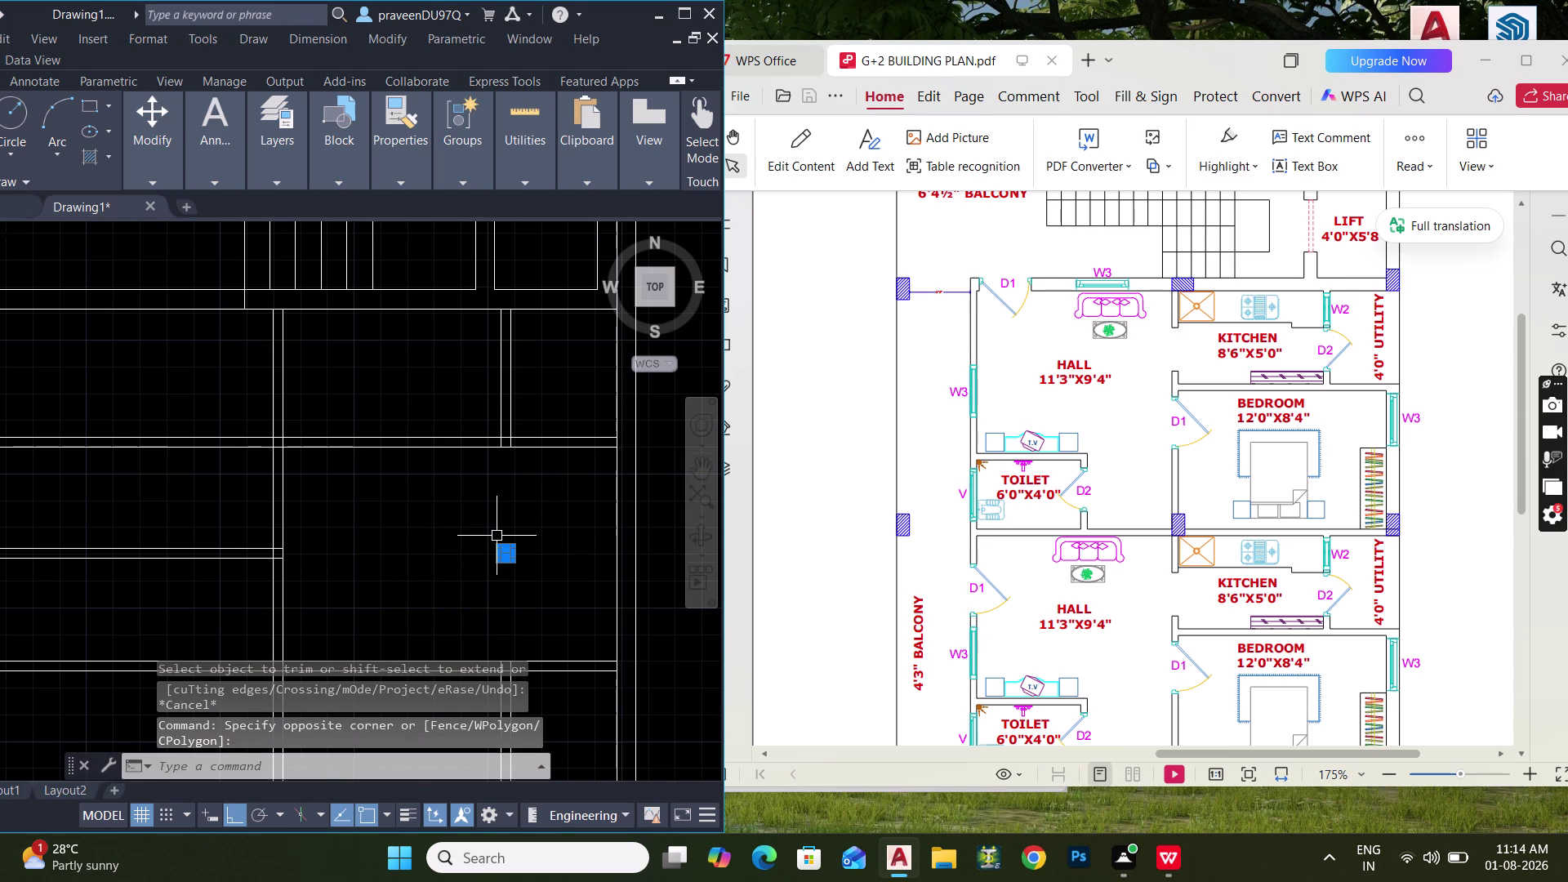
key(Delete)
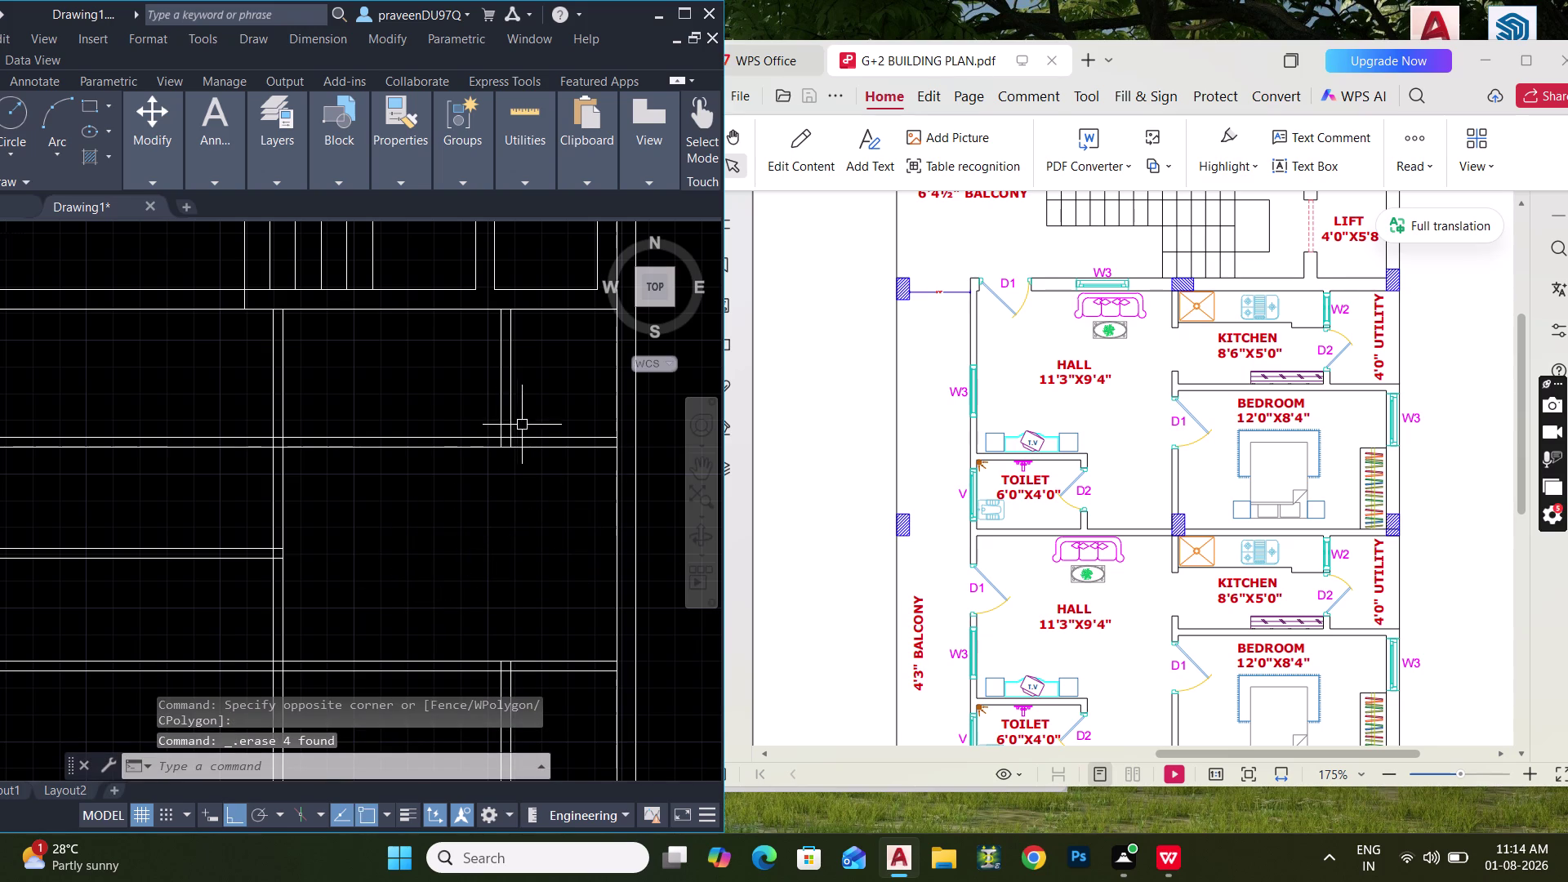
Trim the overlapping wall lines at the first junction with fence cuts.
scroll(up, 3)
middle_drag(526, 449, 535, 521)
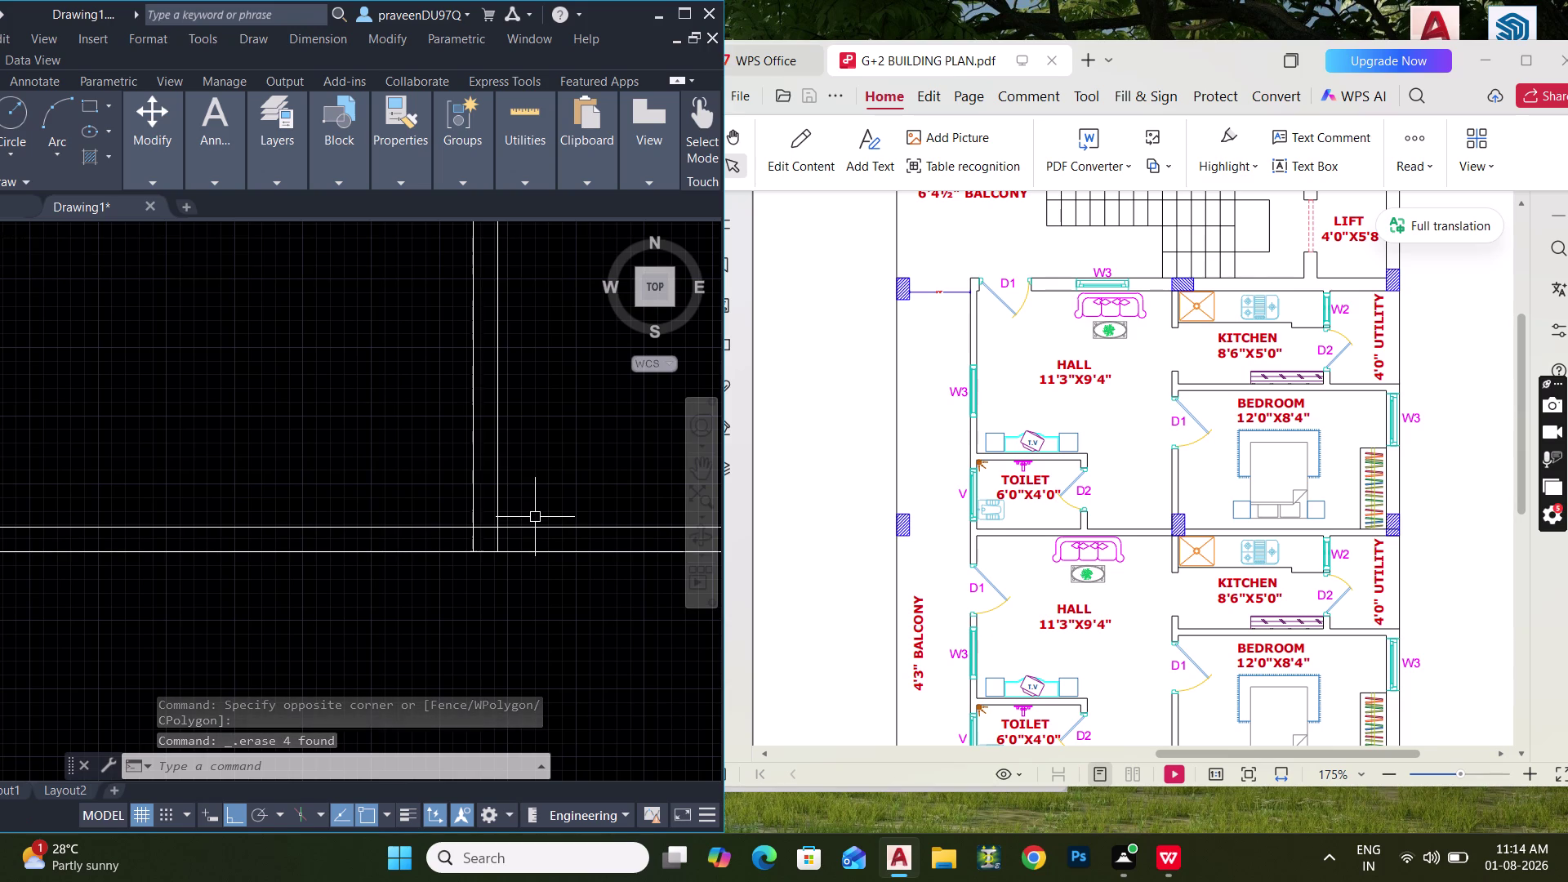
key(t)
key(r)
key(space)
scroll(up, 3)
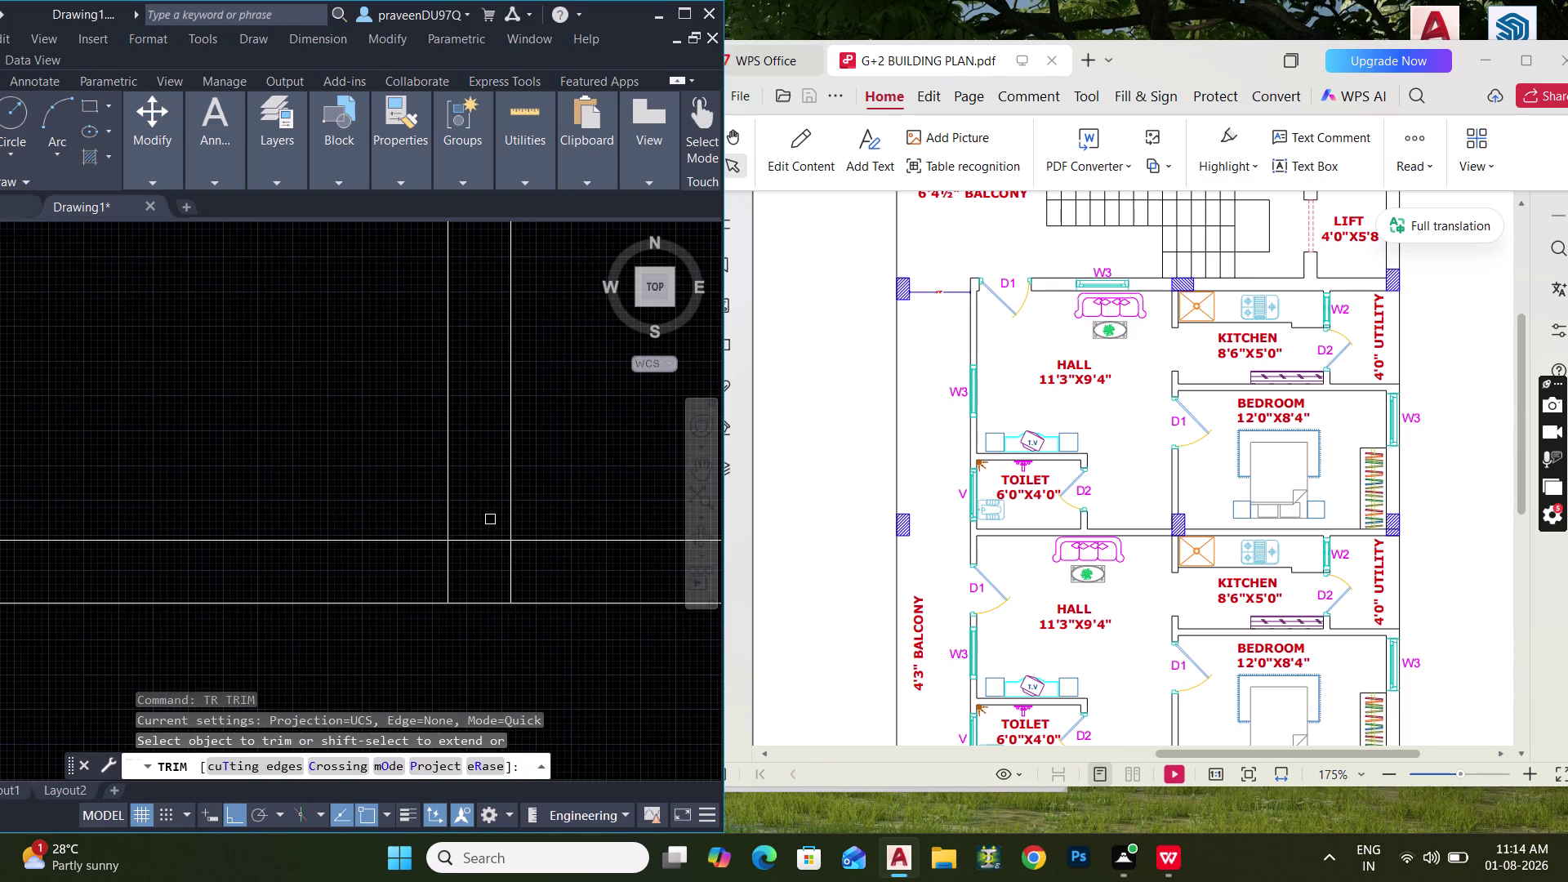
drag(490, 519, 456, 572)
drag(444, 569, 558, 574)
drag(558, 572, 410, 565)
scroll(down, 3)
Trim the crossing line ends to open the next wall junction.
middle_drag(446, 578, 617, 613)
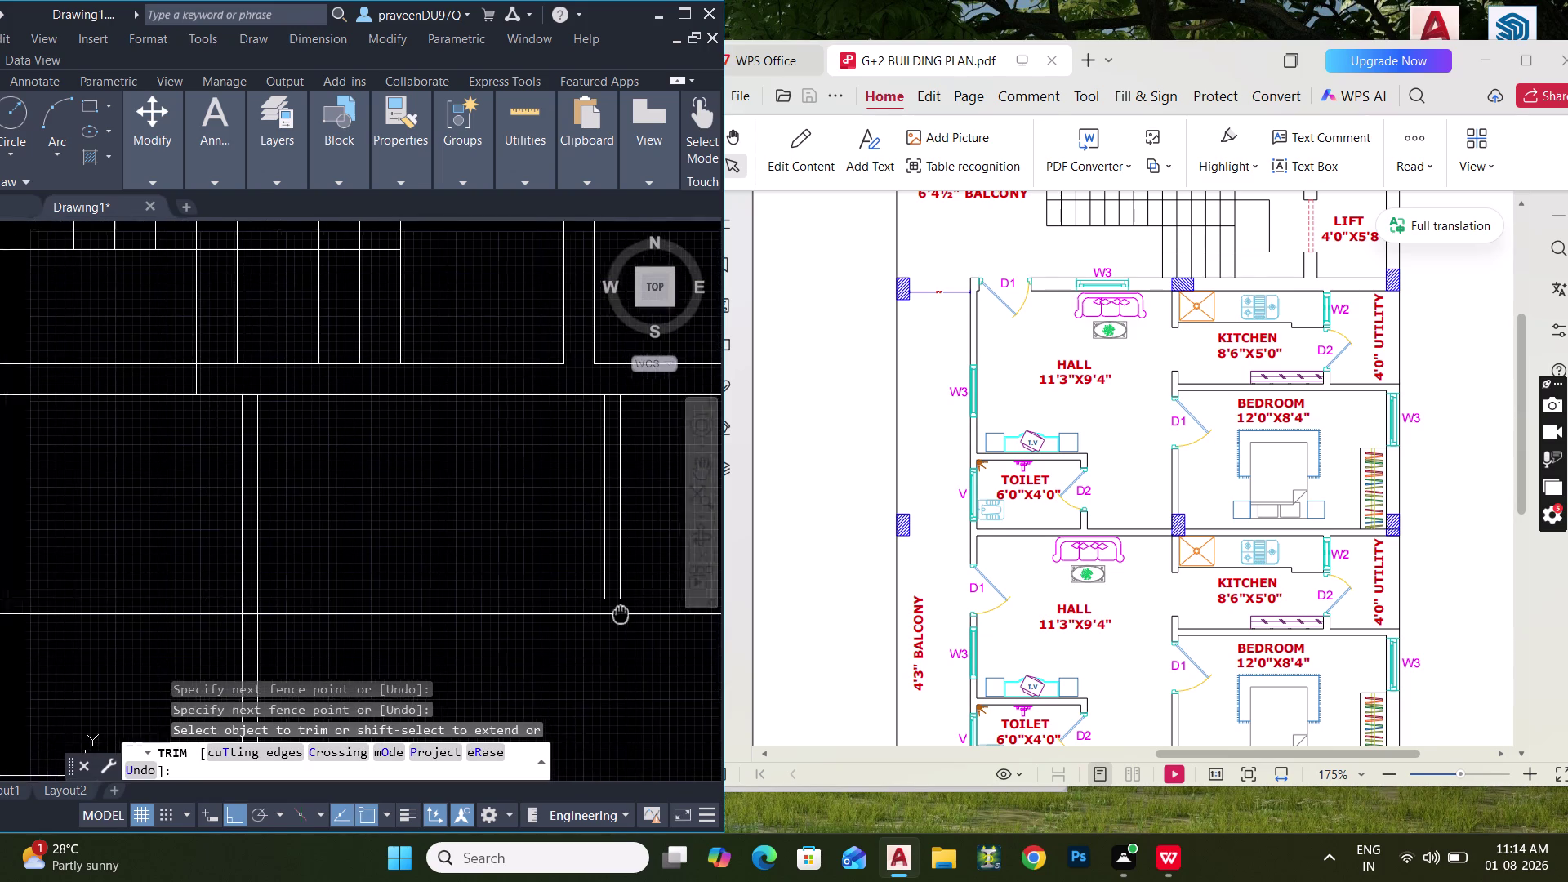
middle_drag(617, 613, 623, 611)
middle_drag(357, 582, 408, 522)
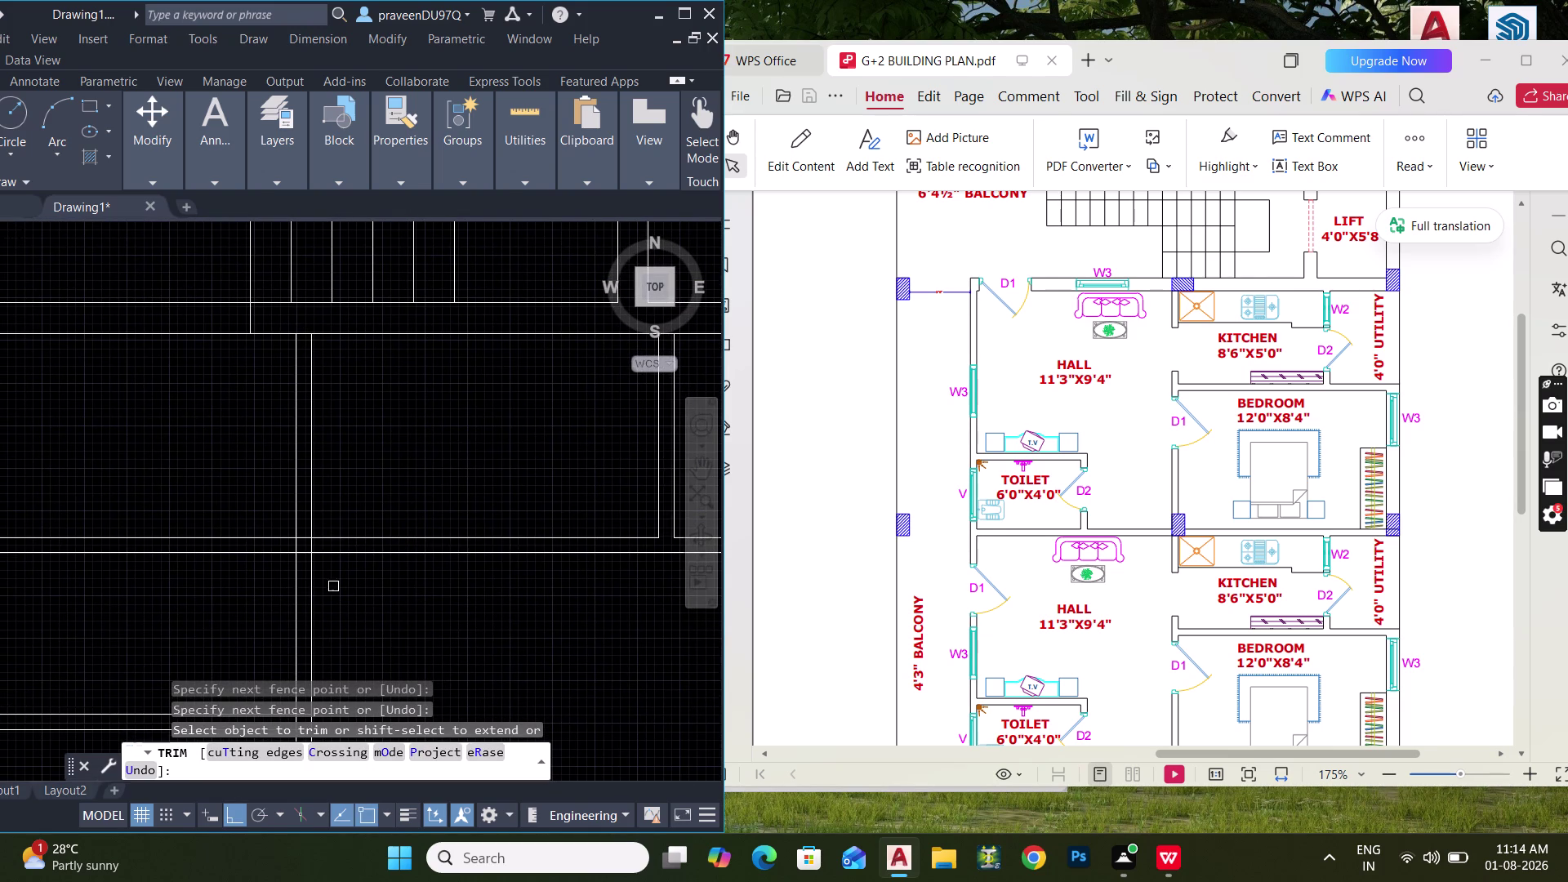
scroll(up, 3)
drag(219, 502, 210, 567)
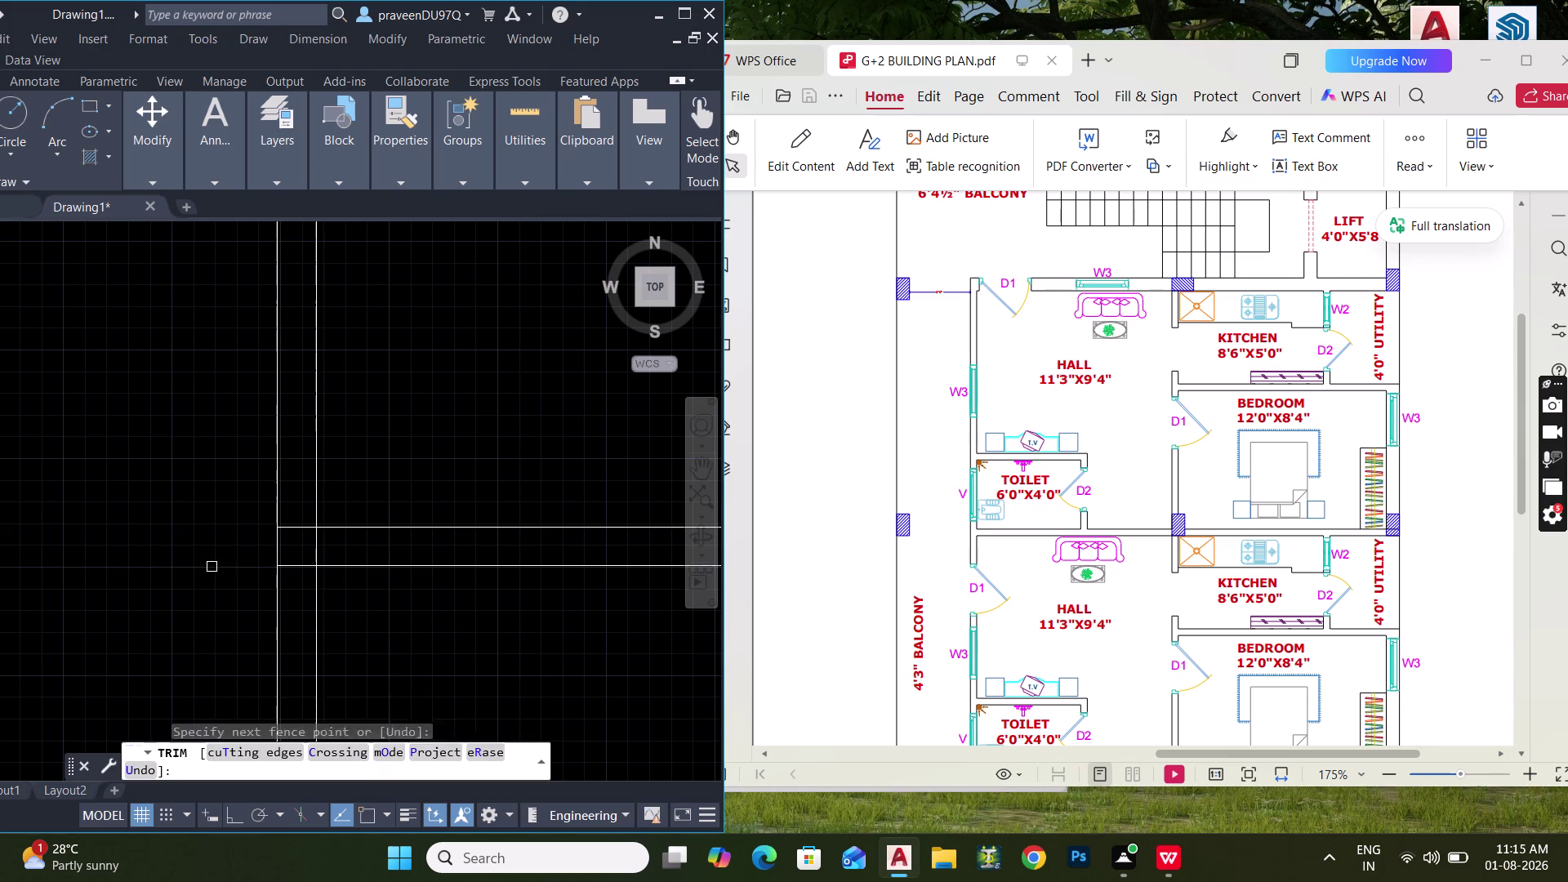
drag(292, 513, 301, 580)
scroll(down, 3)
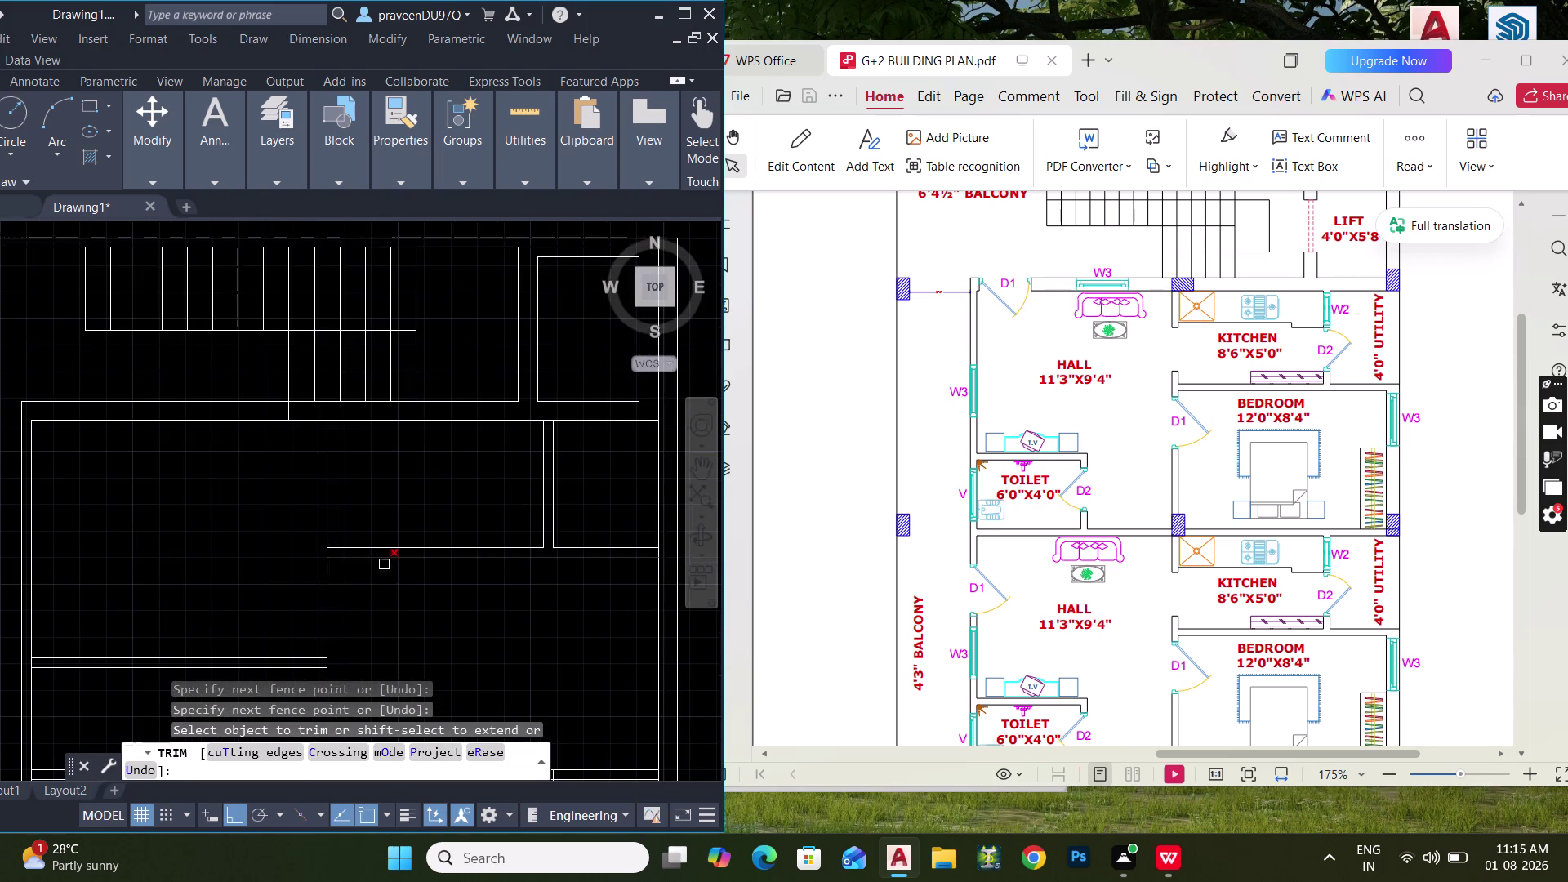
middle_drag(397, 579, 389, 490)
key(Escape)
key(Escape)
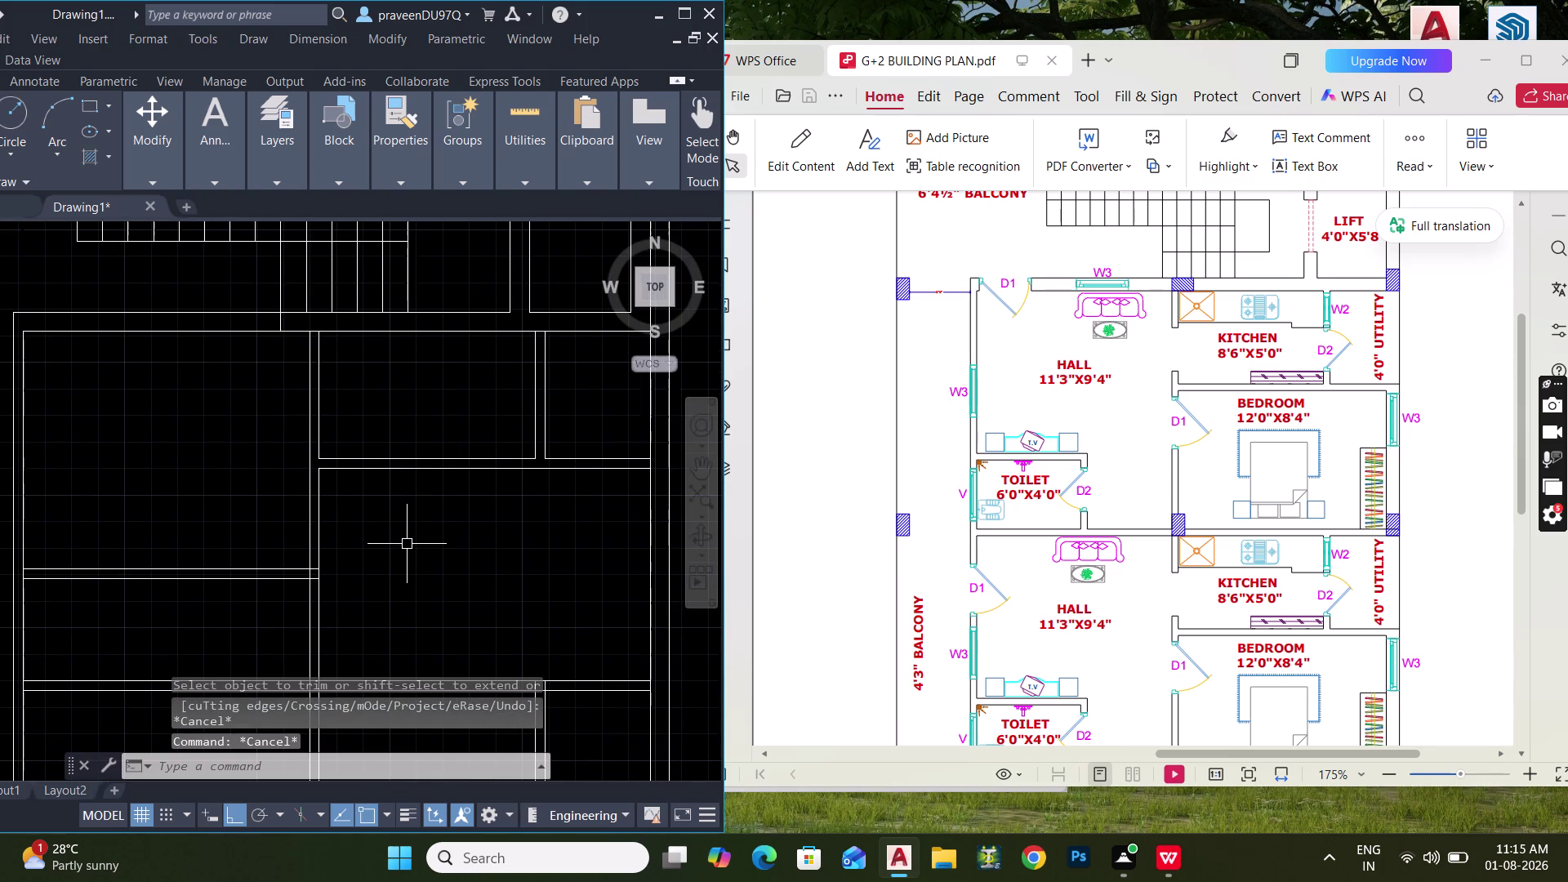
Start the MEASUREGEOM distance tool with MEA.
key(d)
key(Escape)
text(M)
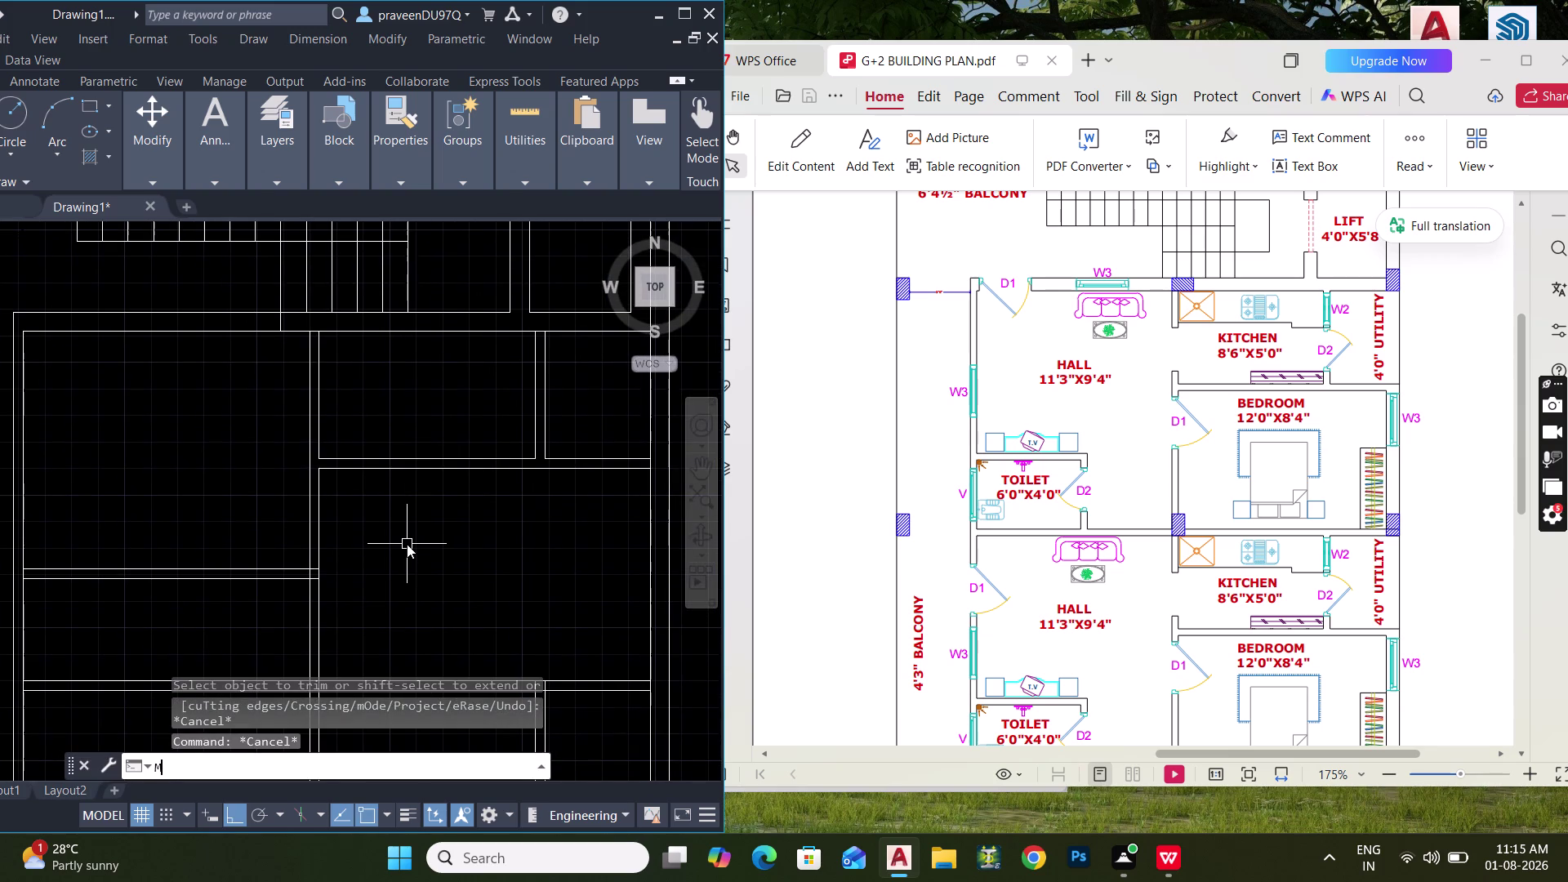
text(EA)
key(space)
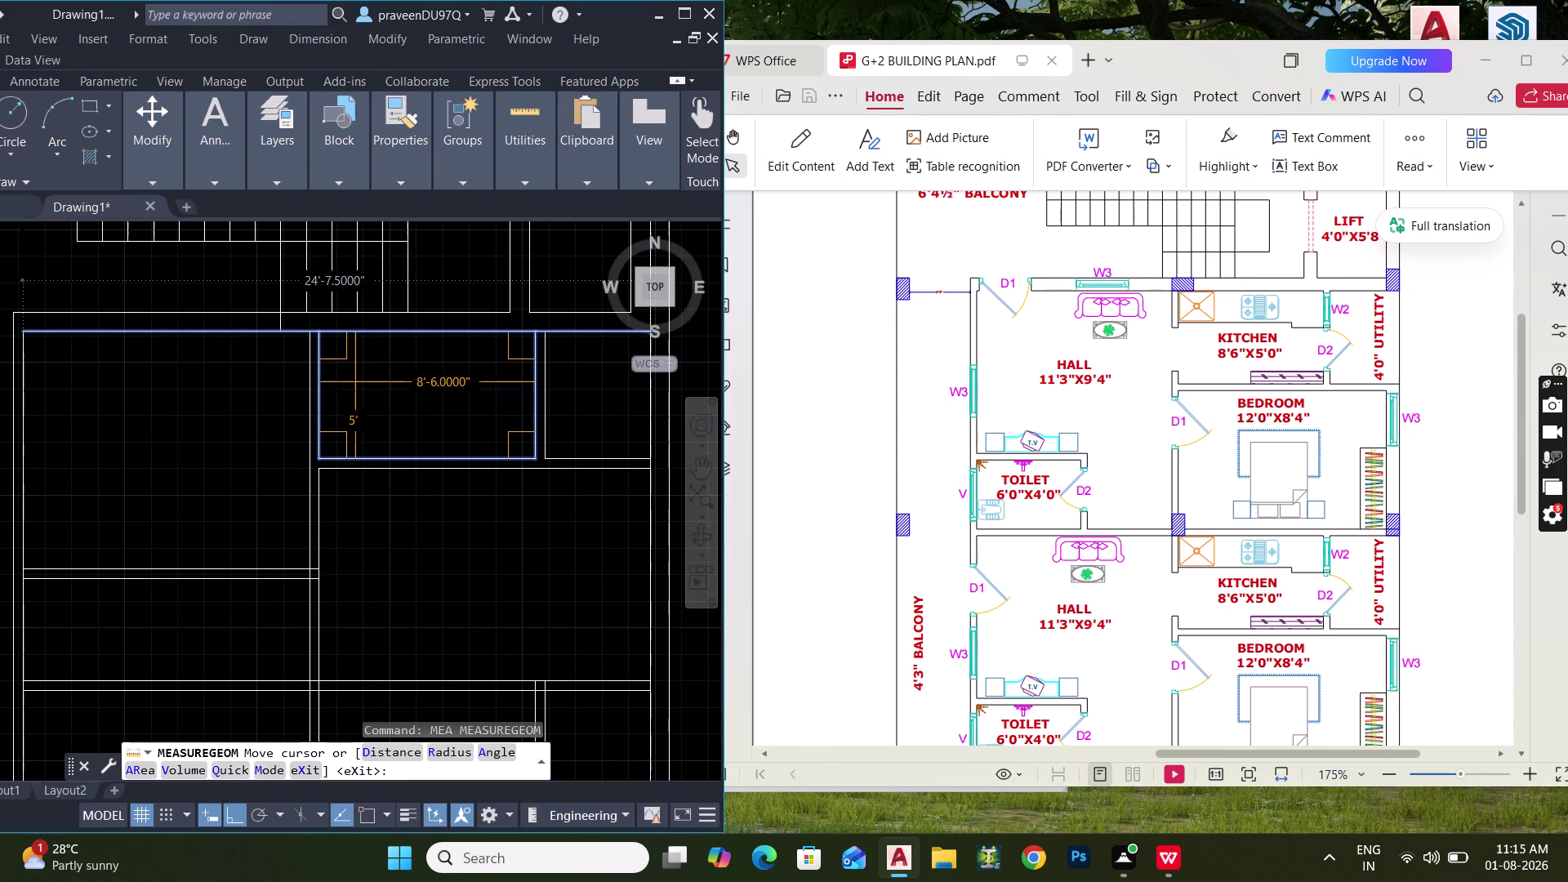
middle_drag(368, 388, 301, 389)
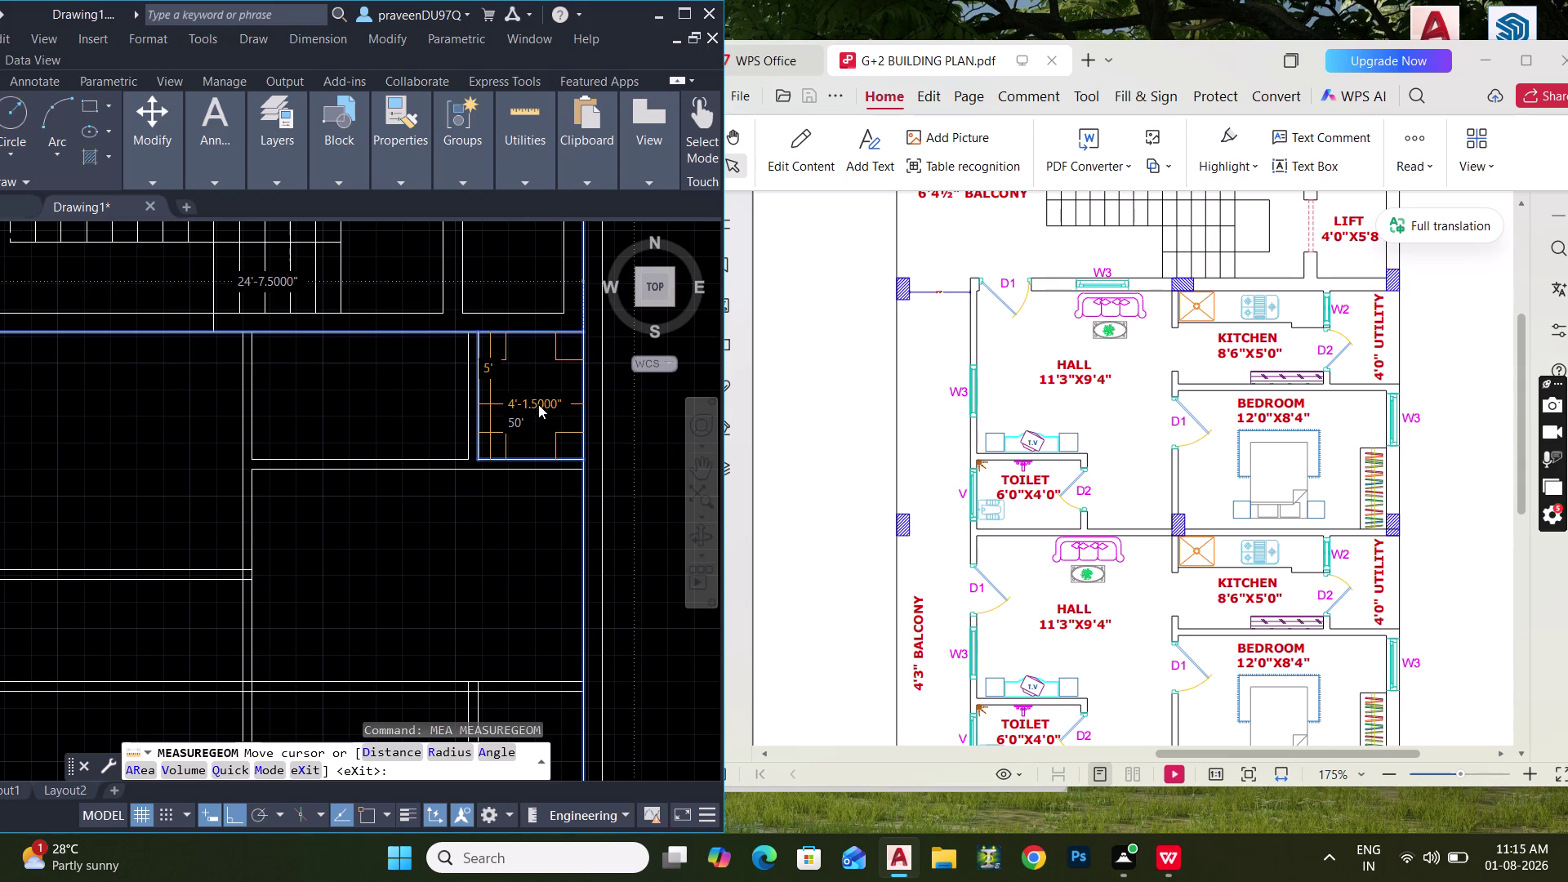
middle_drag(469, 545, 573, 498)
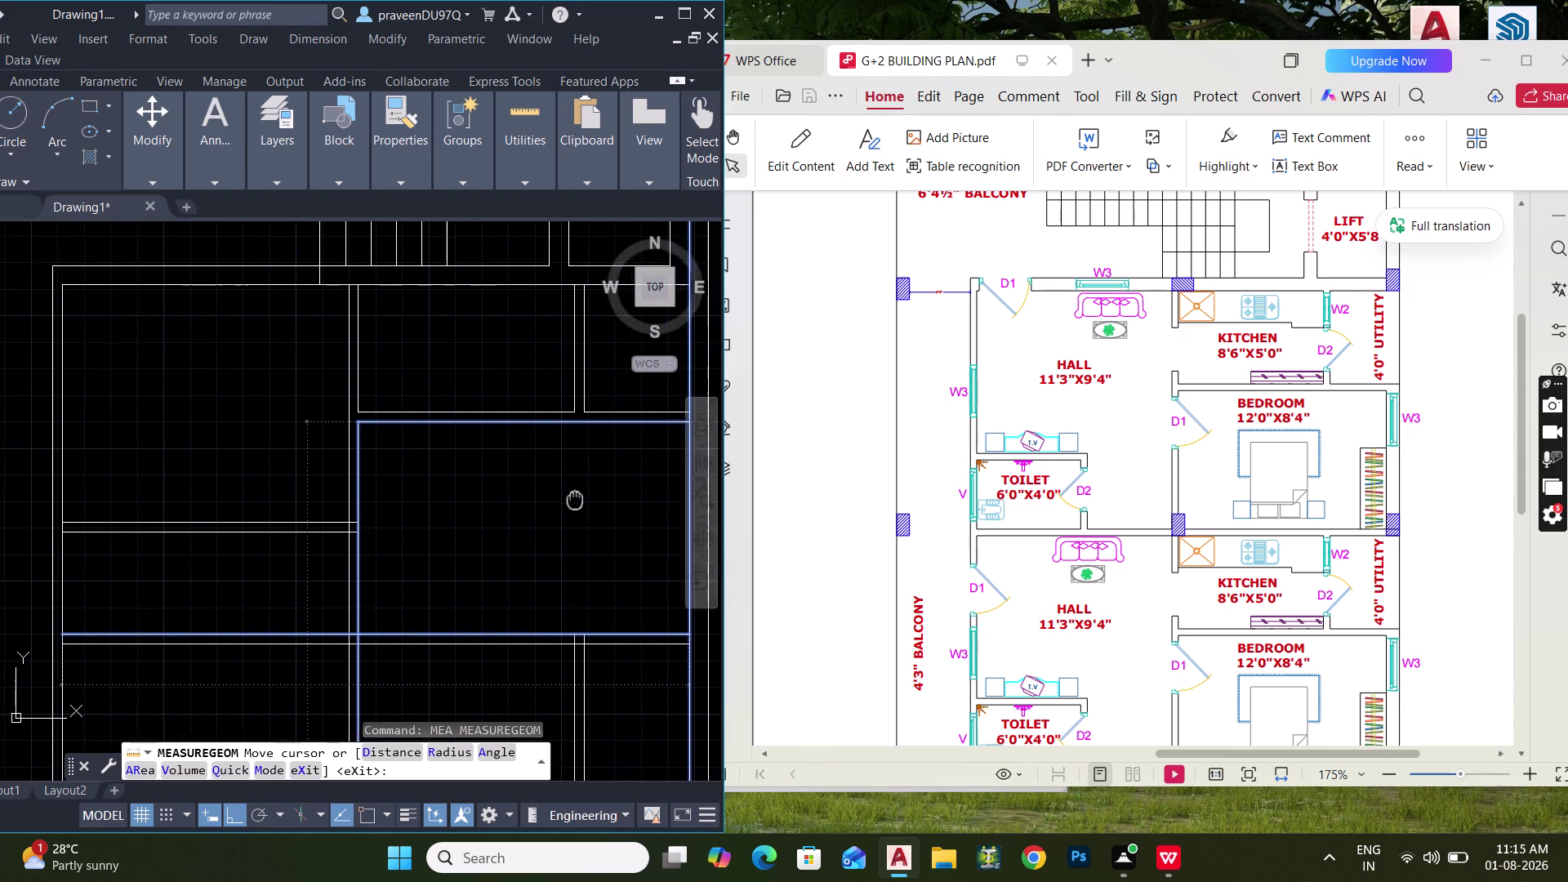
middle_drag(573, 499, 608, 489)
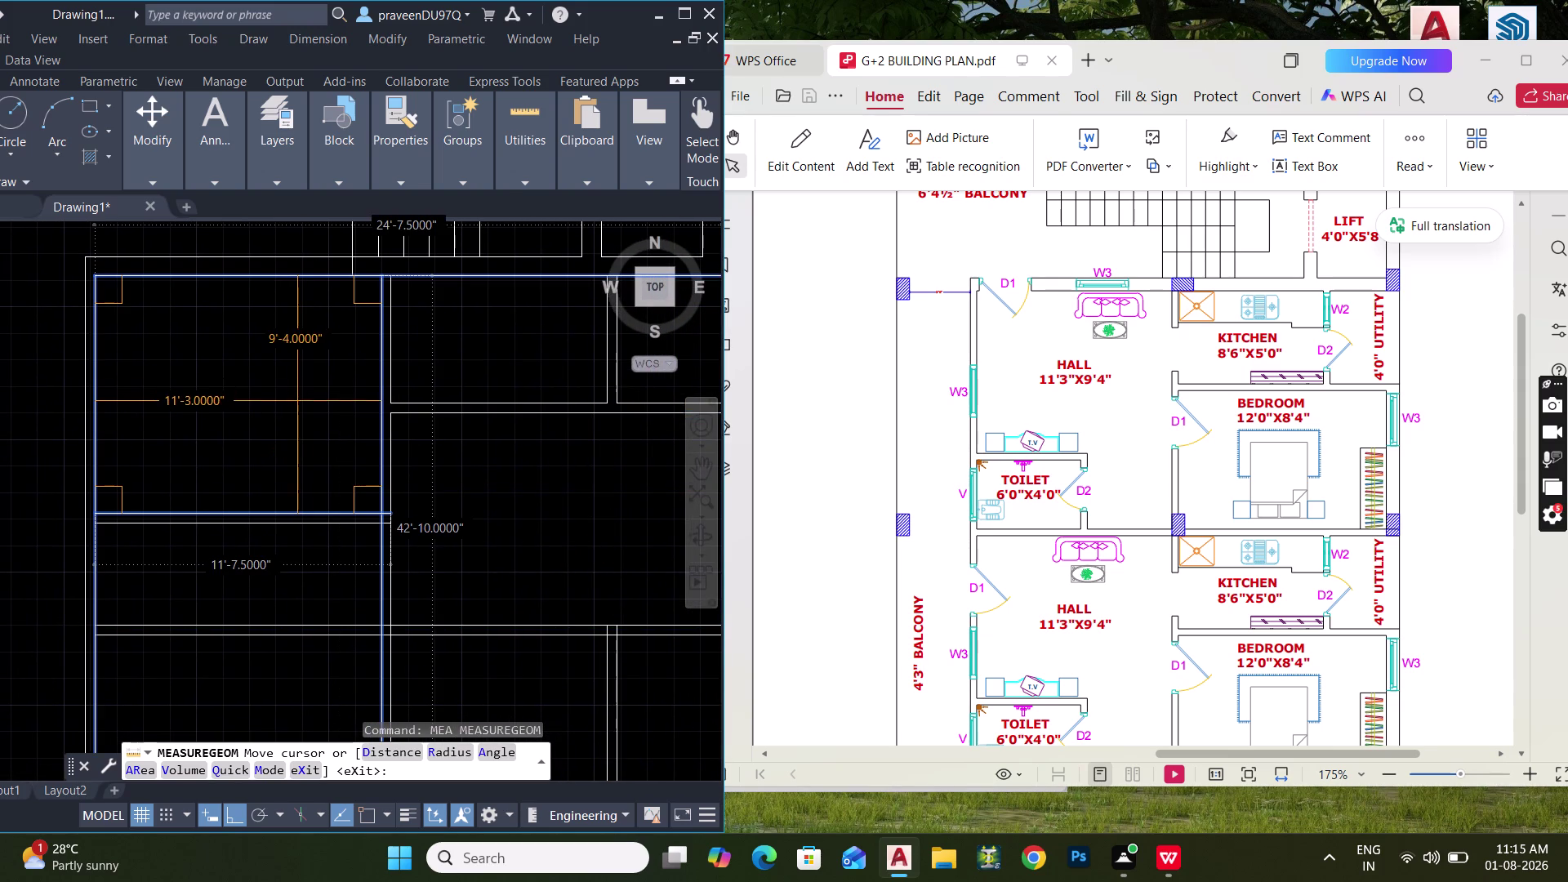
key(Escape)
key(Escape)
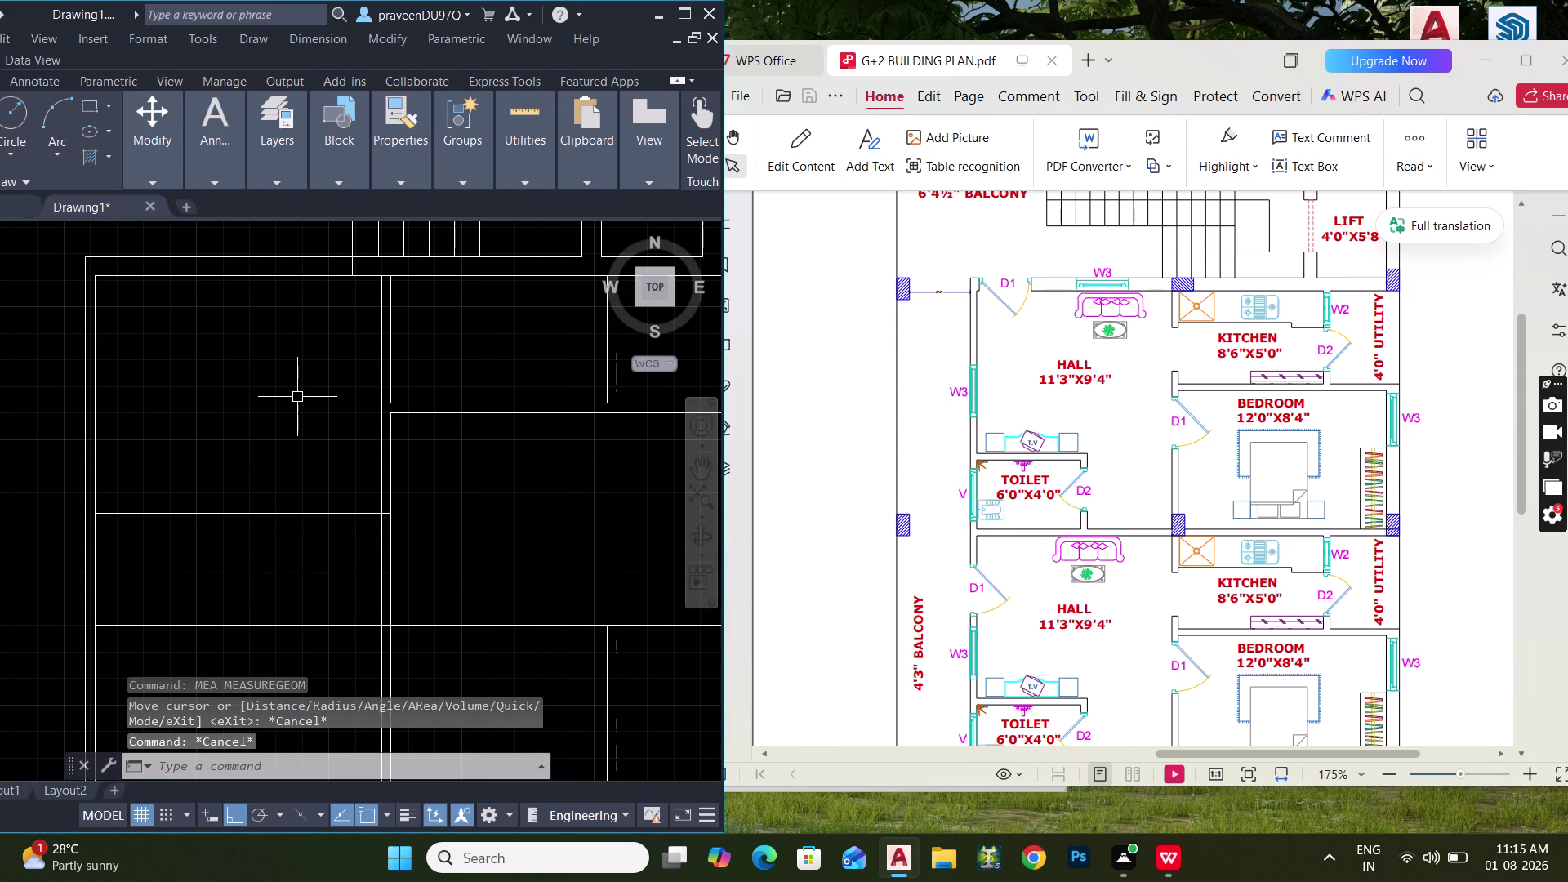
Offset the wall line 6 feet into the room.
text(O)
key(space)
text(6')
key(Return)
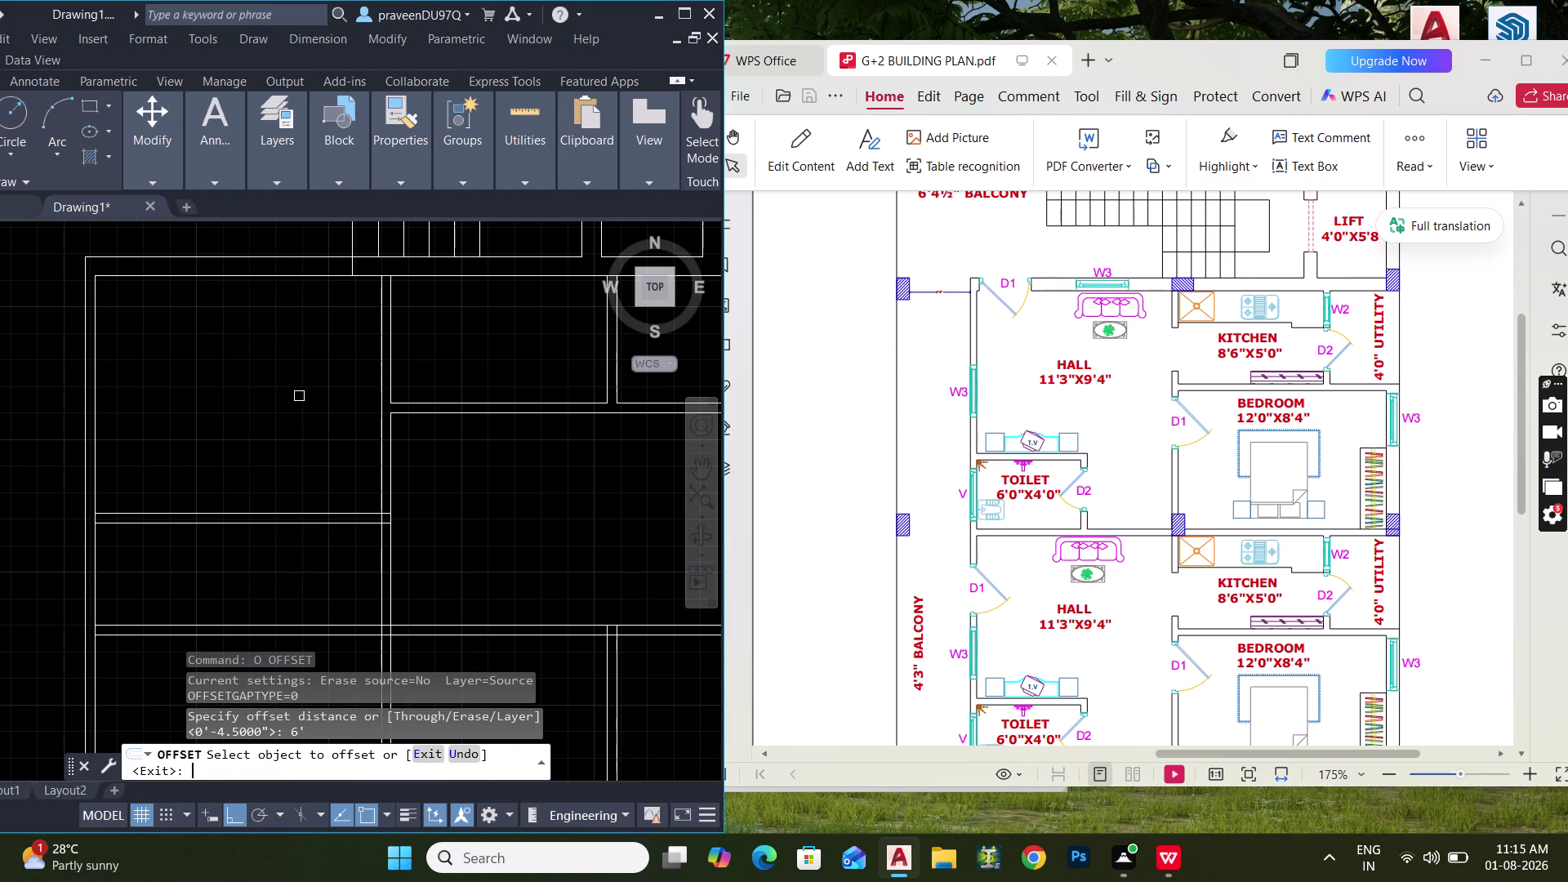
drag(96, 574, 112, 574)
click(208, 575)
key(space)
Offset the new line 4.5 inches for the partition thickness.
key(space)
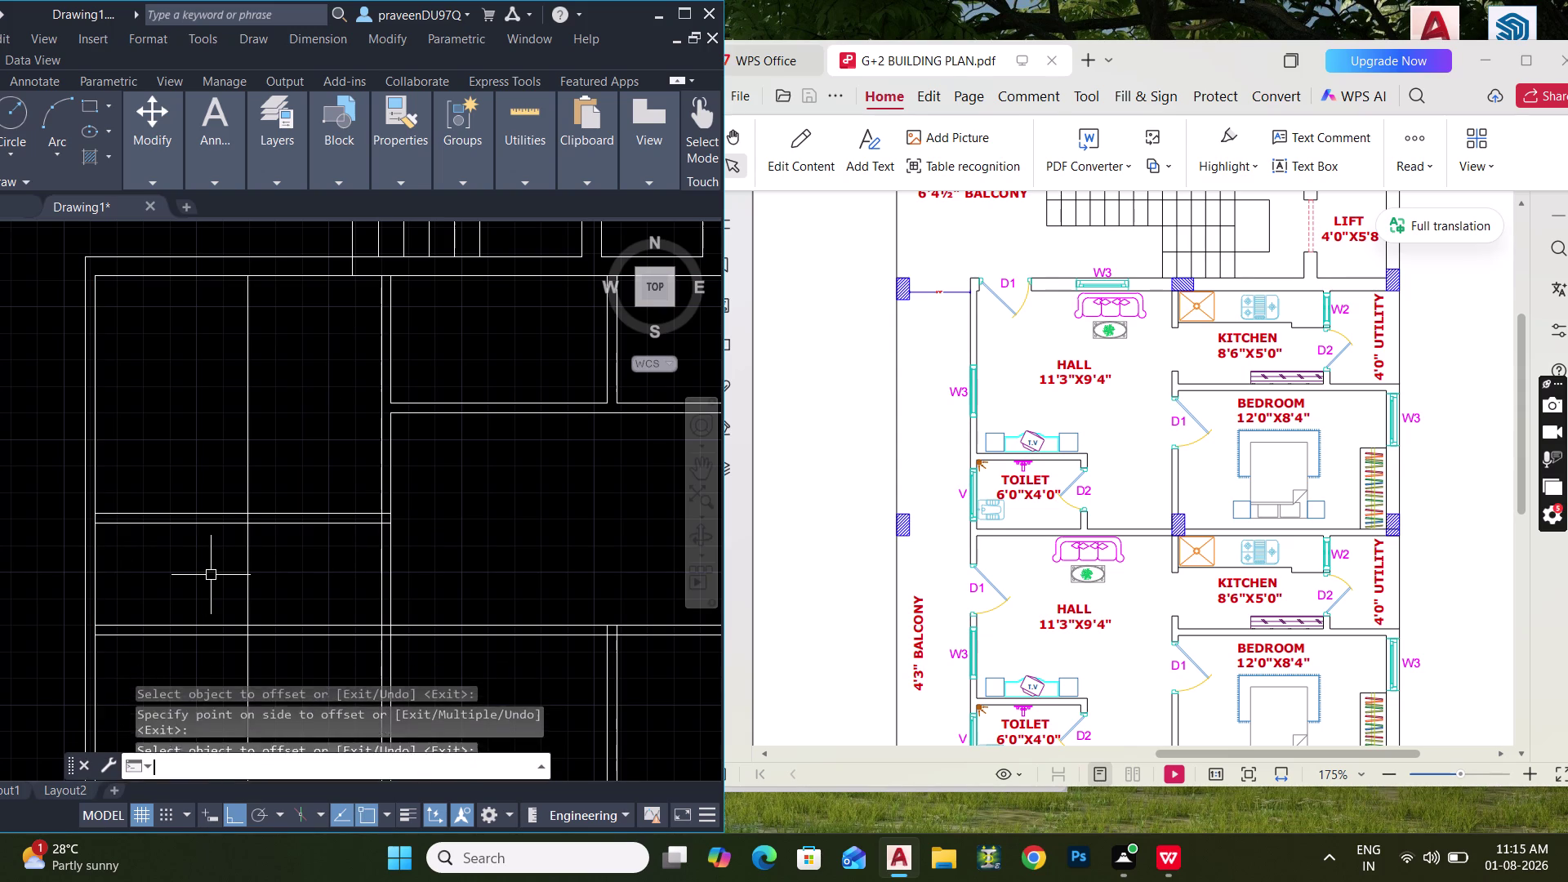
text(4.5")
key(Return)
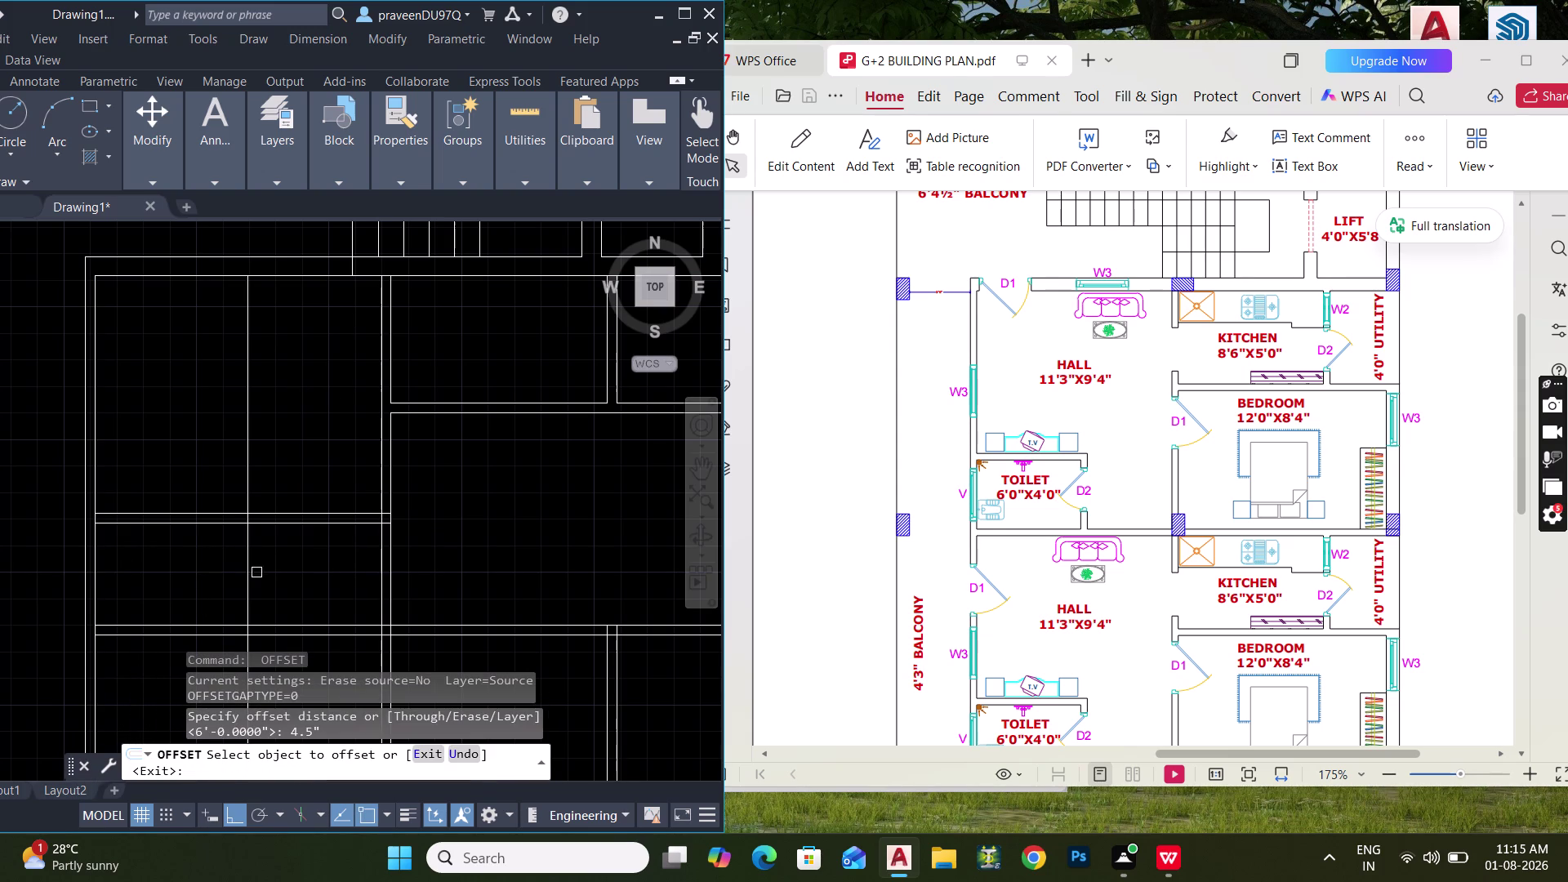
drag(242, 572, 258, 574)
click(321, 577)
key(Escape)
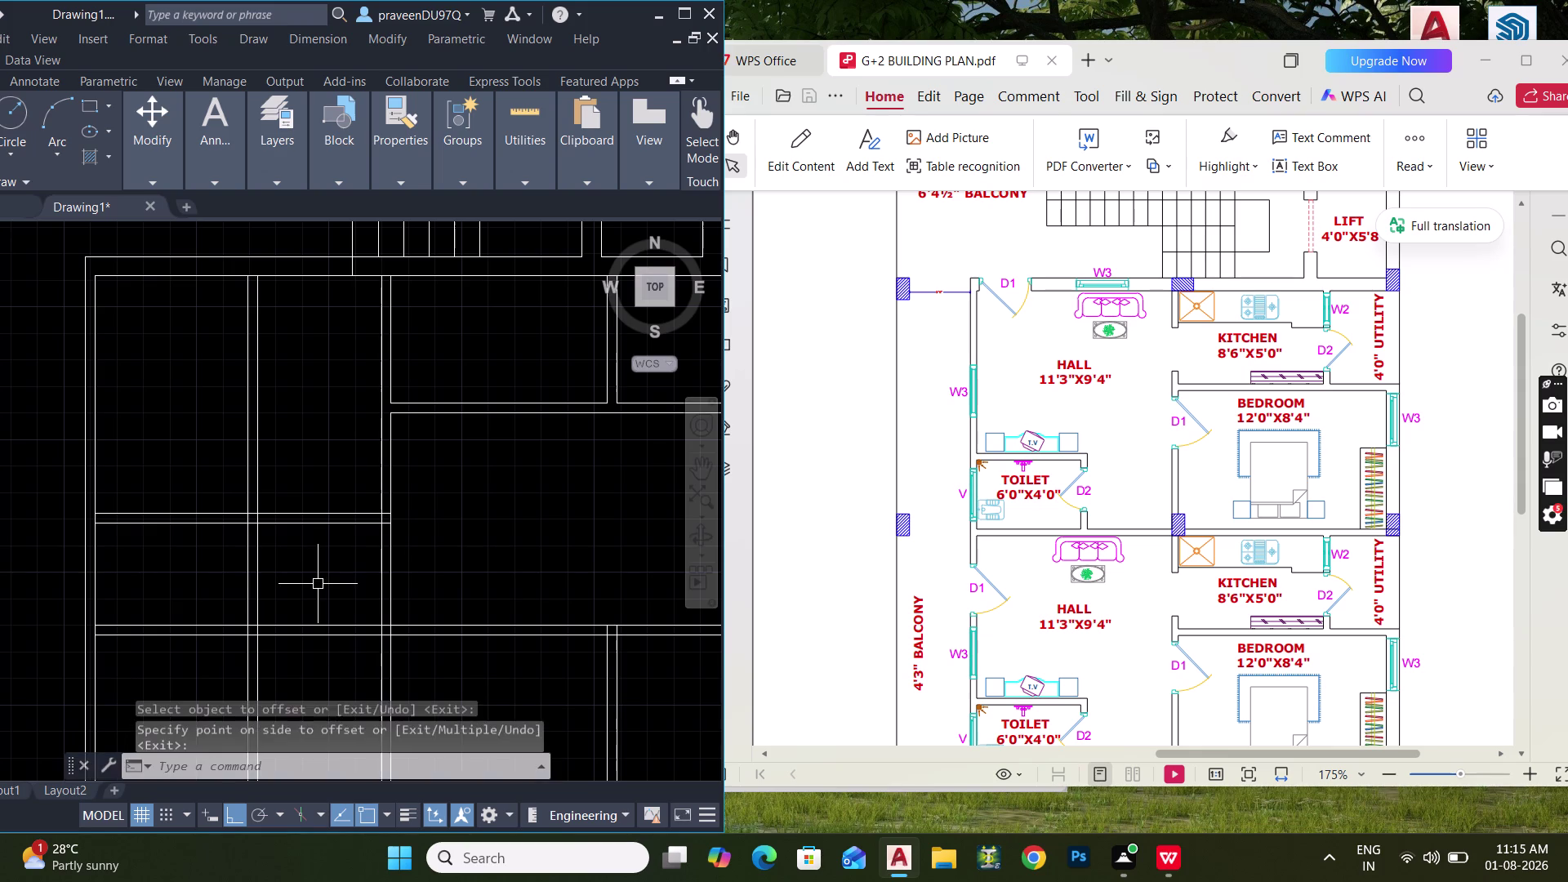
Erase the two stray lines after an undone trim attempt.
key(t)
text(R)
key(space)
drag(183, 430, 322, 637)
key(ctrl+z)
drag(204, 421, 315, 551)
key(Escape)
drag(315, 469, 345, 489)
click(425, 538)
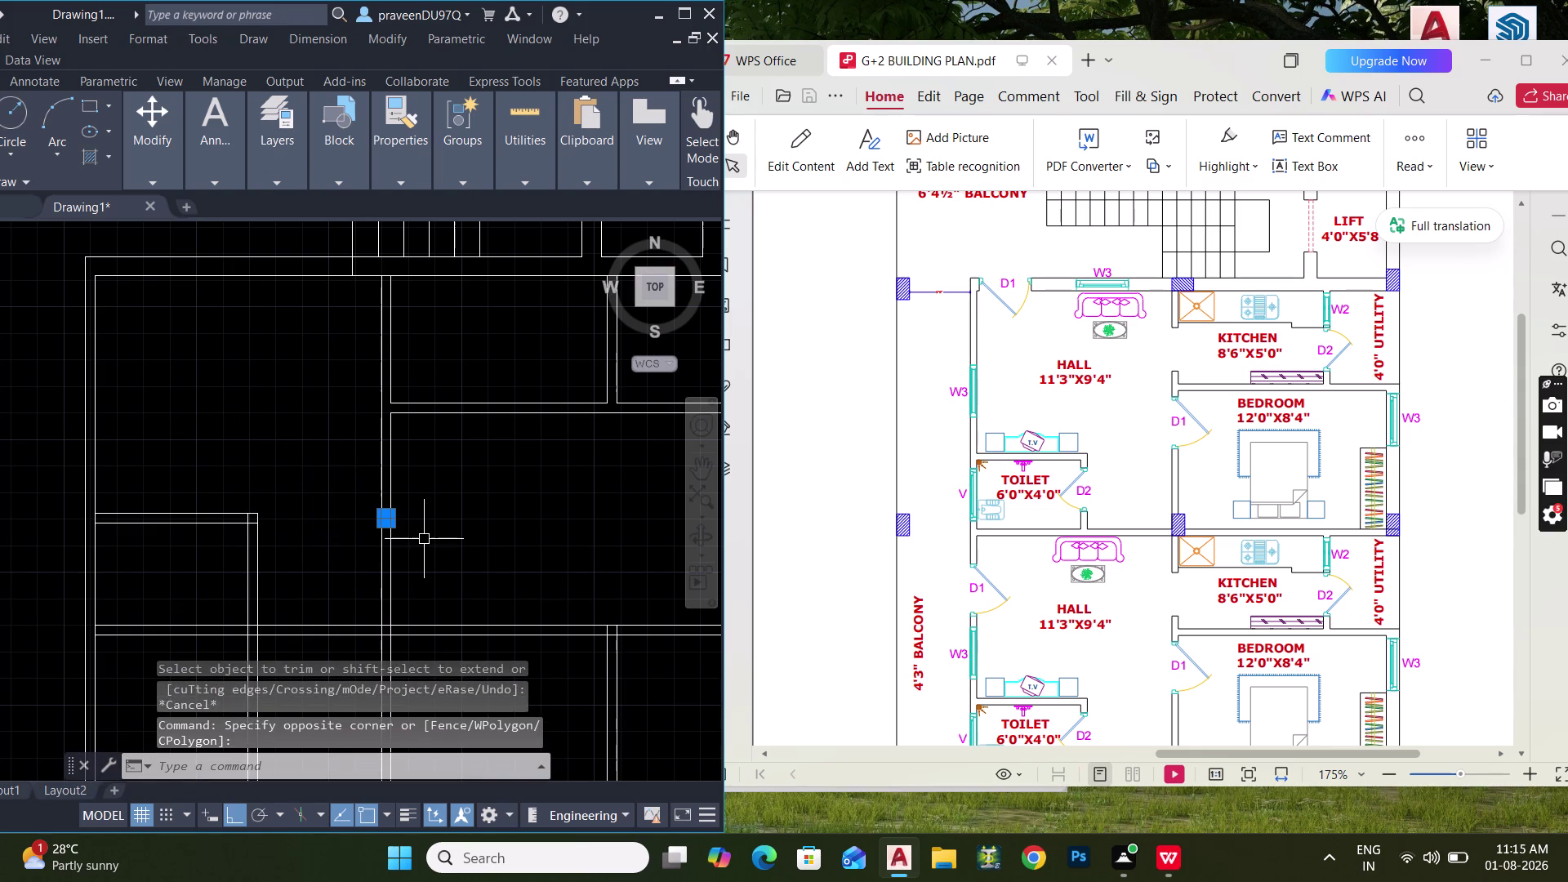
key(Delete)
Trim overlapping wall segments where the new partition meets existing walls.
middle_drag(440, 536, 340, 506)
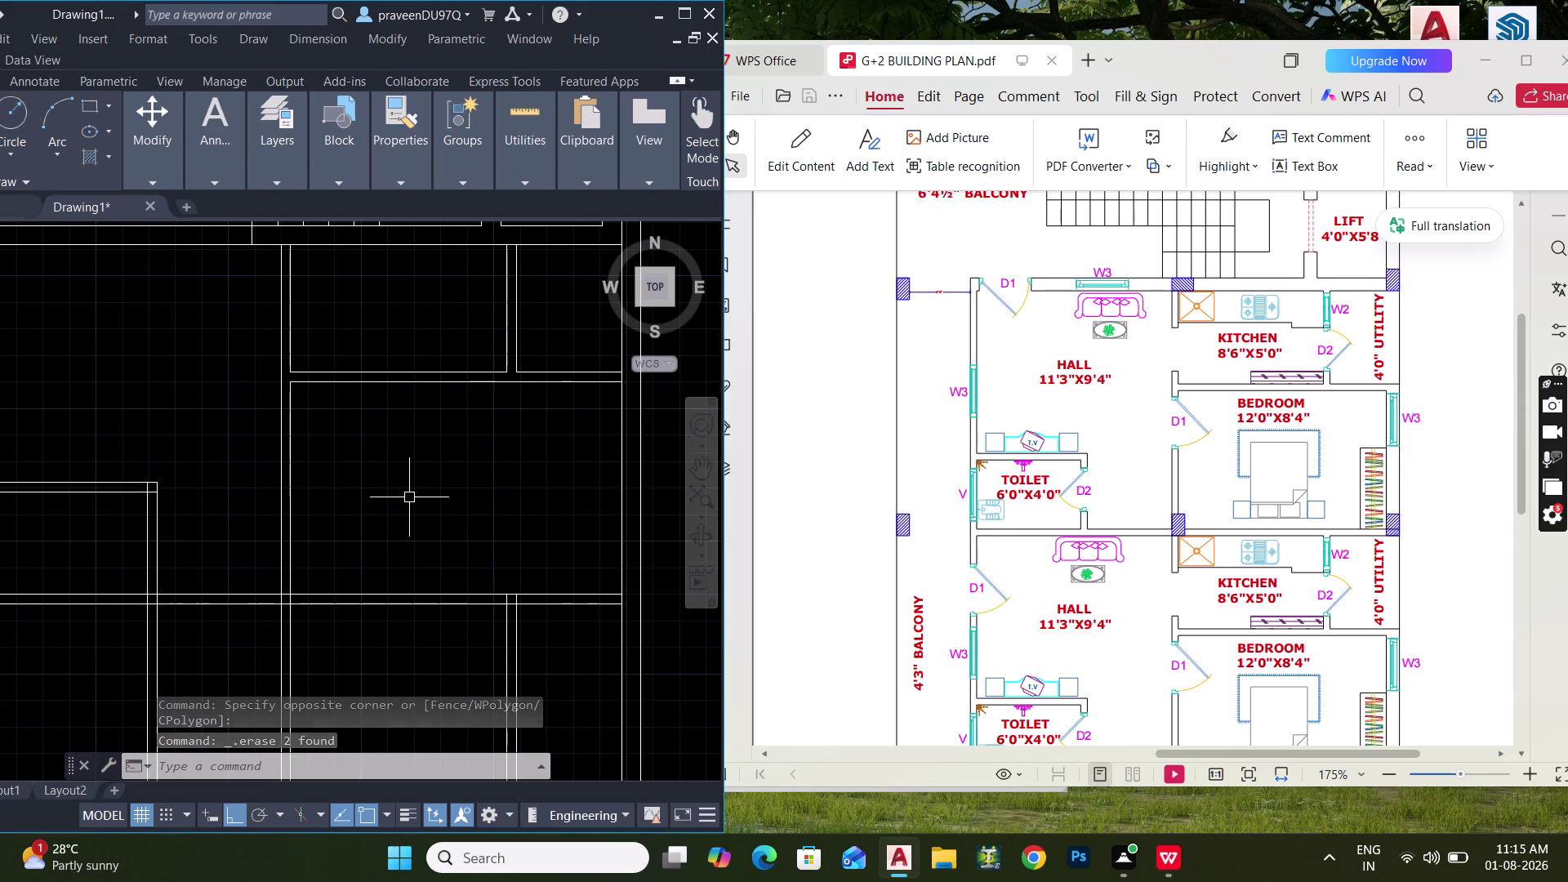
middle_drag(412, 498, 592, 464)
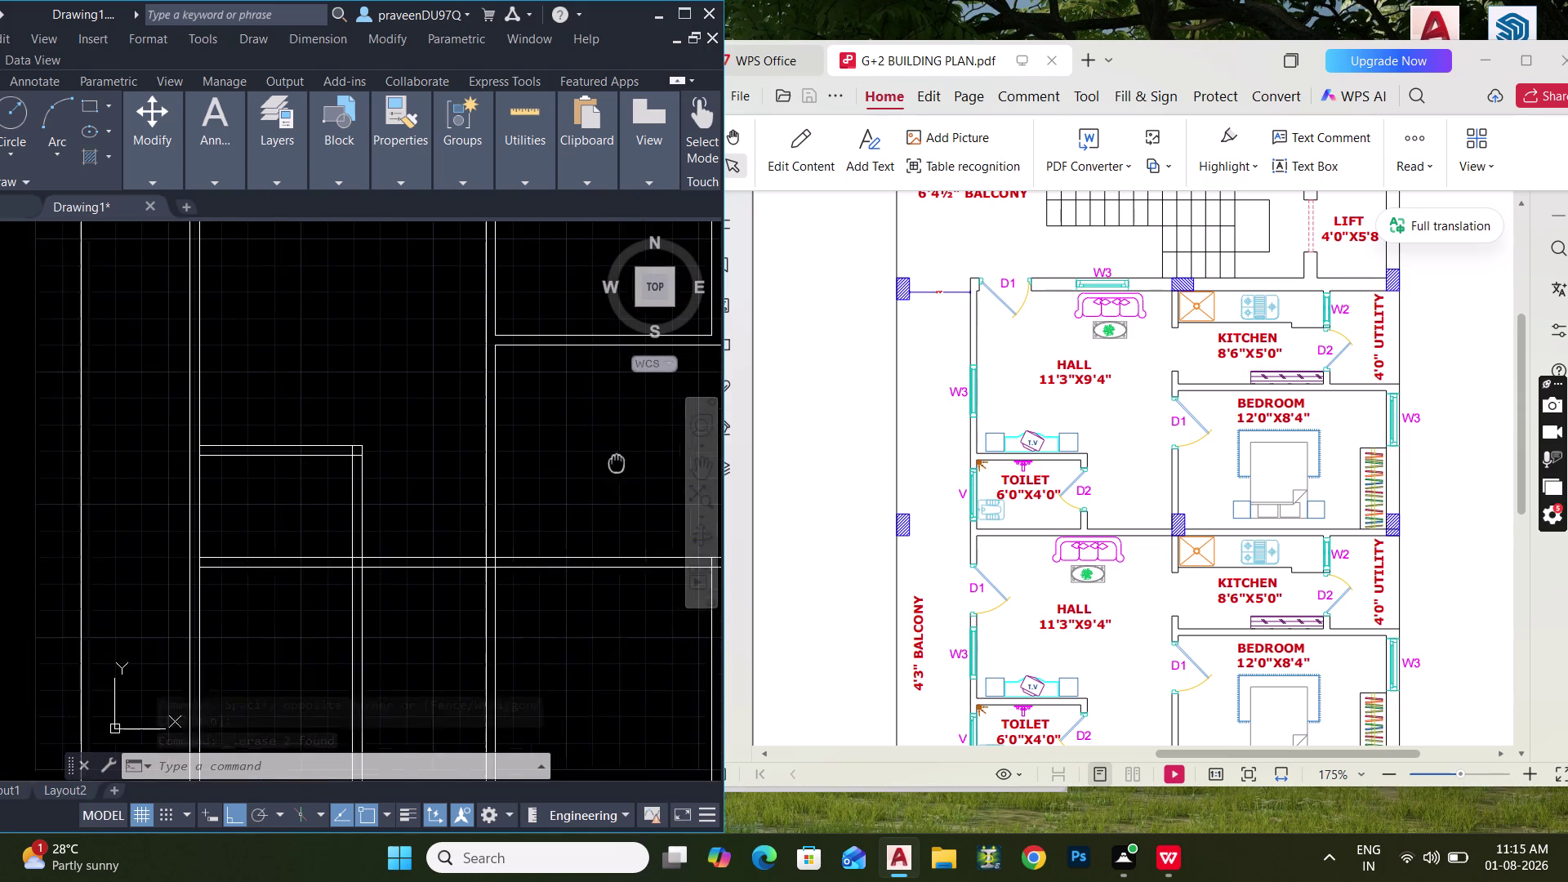
middle_drag(592, 464, 626, 460)
key(t)
text(R)
key(space)
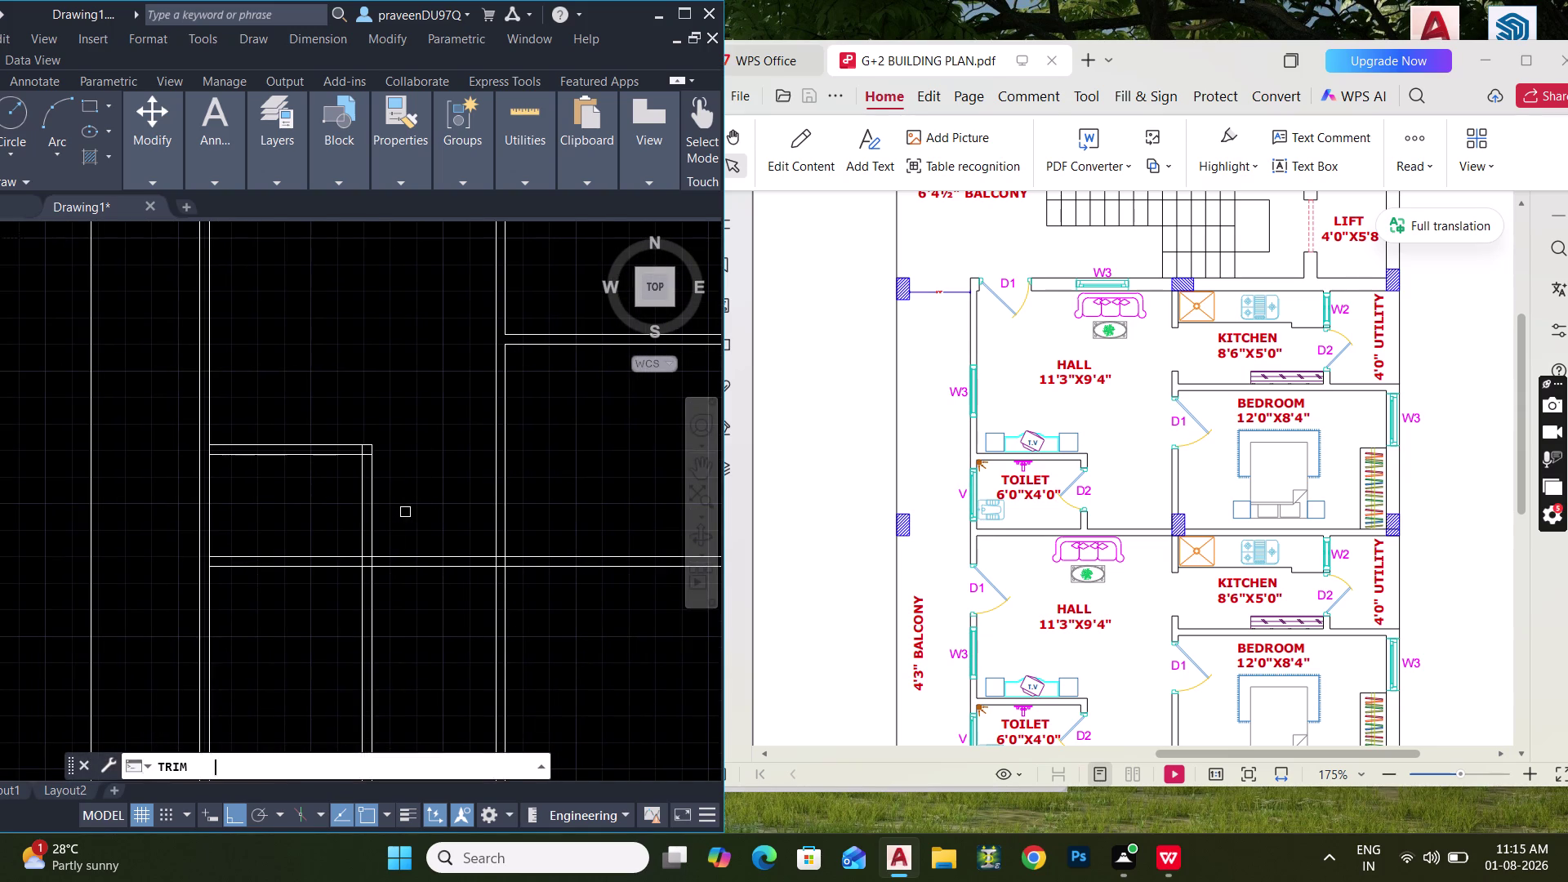
drag(436, 525, 295, 657)
key(Escape)
Trim the remaining overlapping lines along the partition.
scroll(up, 3)
key(t)
text(R)
key(space)
scroll(up, 3)
drag(302, 504, 354, 562)
middle_drag(354, 554, 398, 316)
scroll(down, 3)
scroll(up, 3)
drag(365, 479, 415, 373)
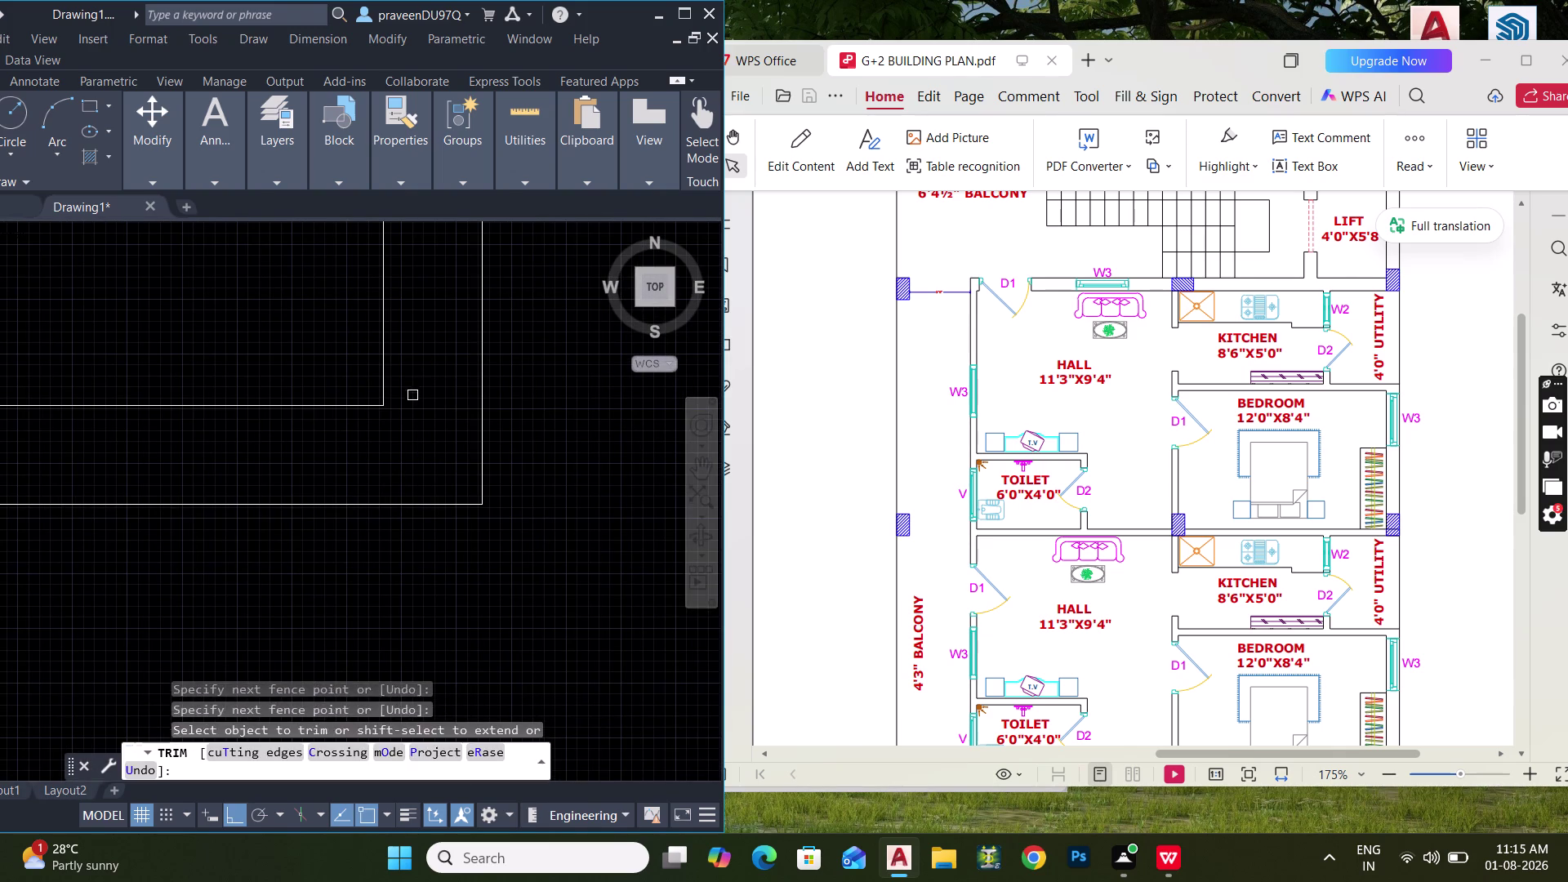
key(Escape)
Trim the wall lines at the room corner.
scroll(down, 3)
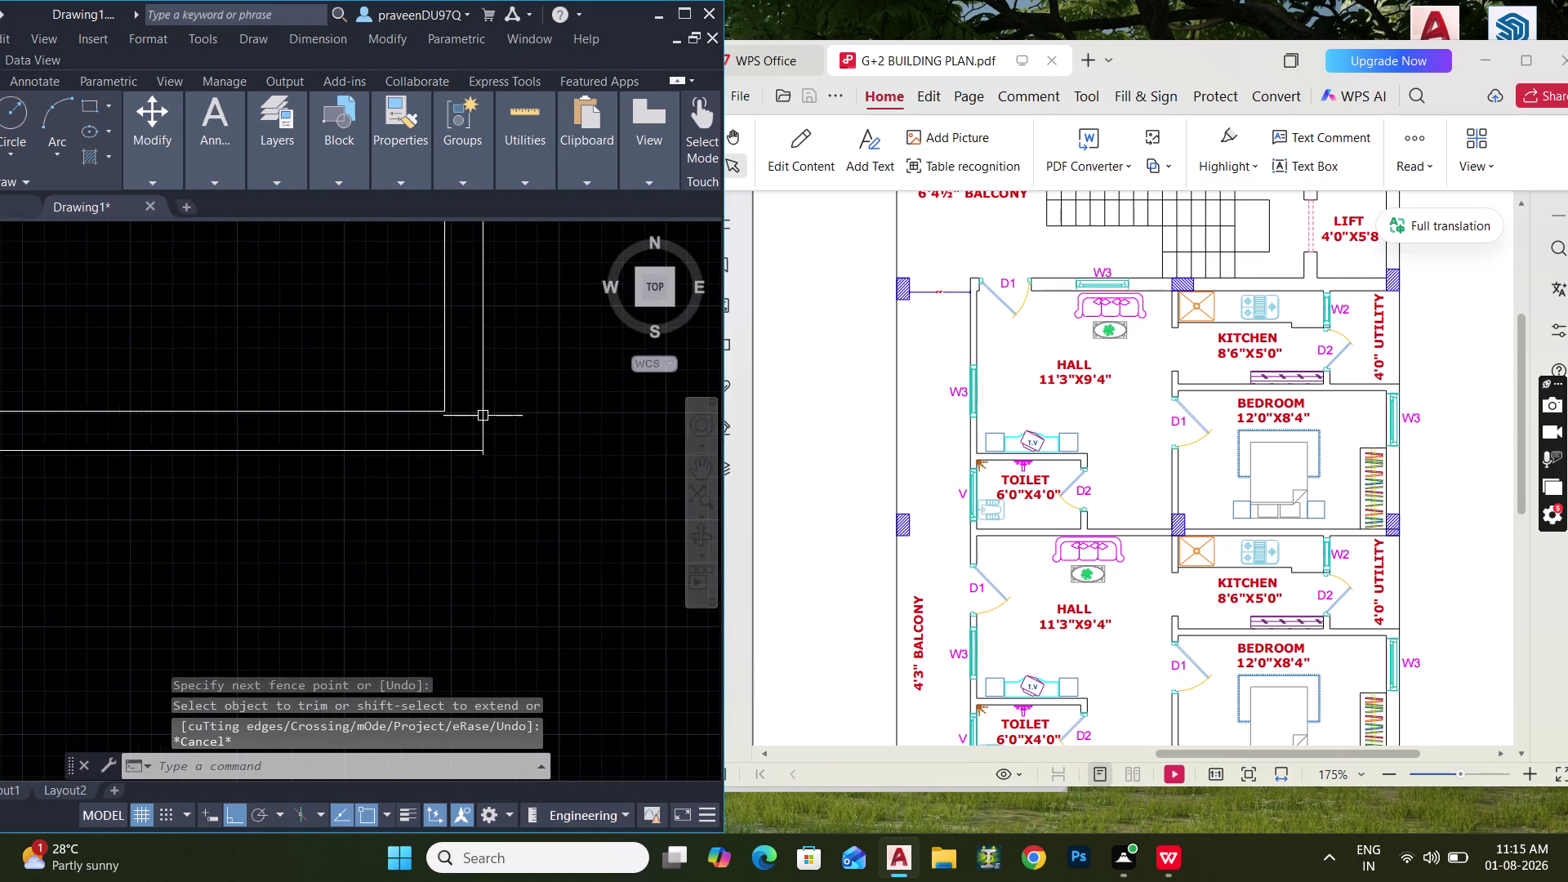
scroll(down, 3)
middle_drag(470, 425, 418, 531)
middle_drag(284, 496, 380, 572)
key(t)
key(r)
key(space)
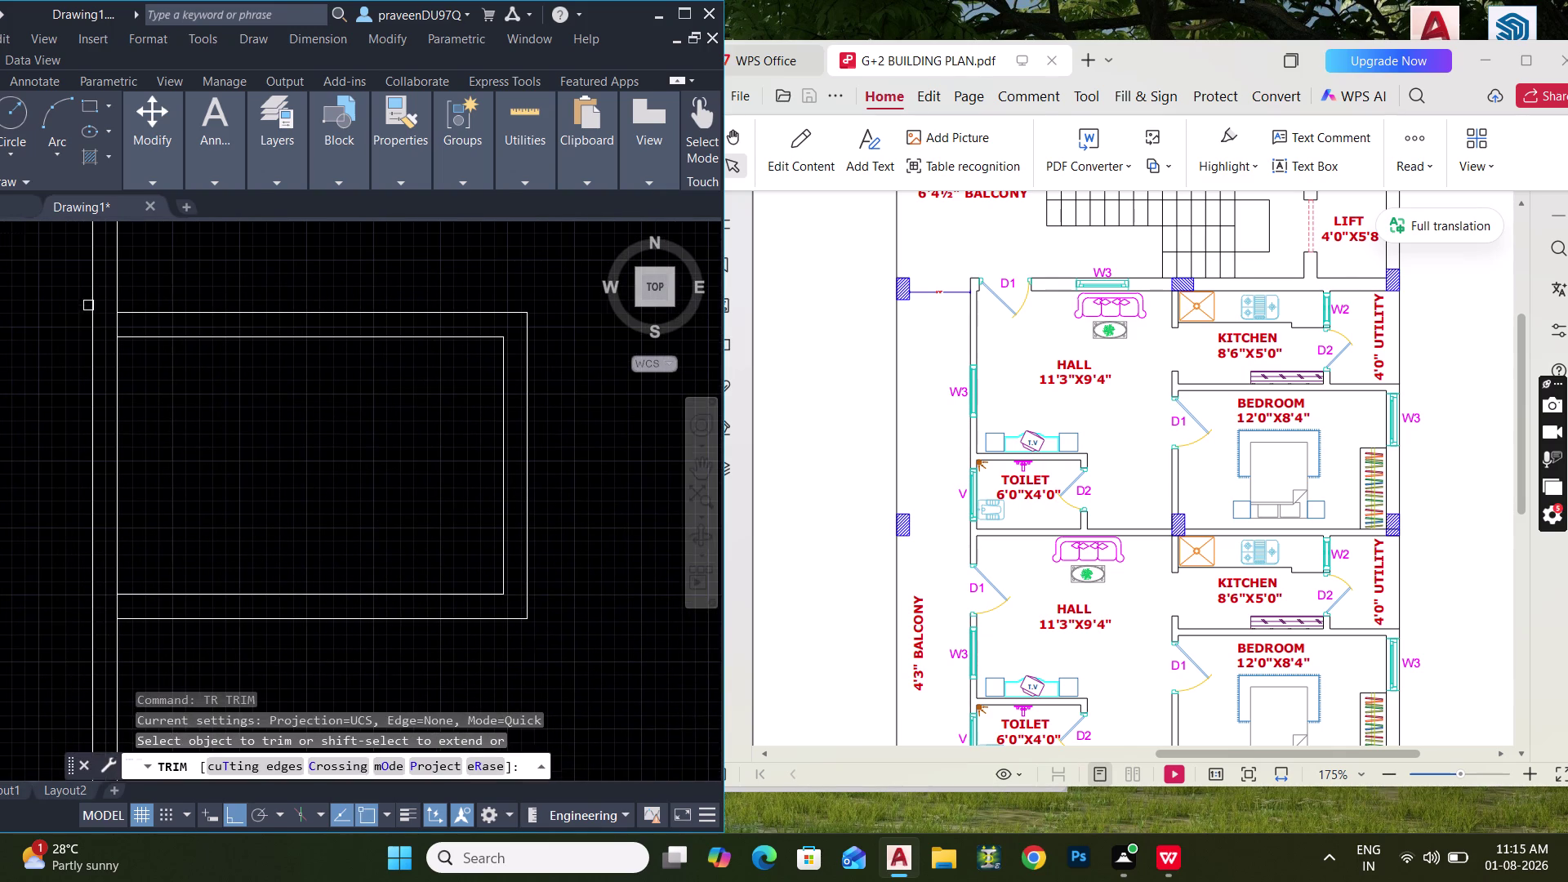
scroll(up, 3)
drag(210, 370, 156, 361)
Trim lines crossing the small room outline and end trimming.
middle_drag(177, 430, 179, 331)
scroll(down, 3)
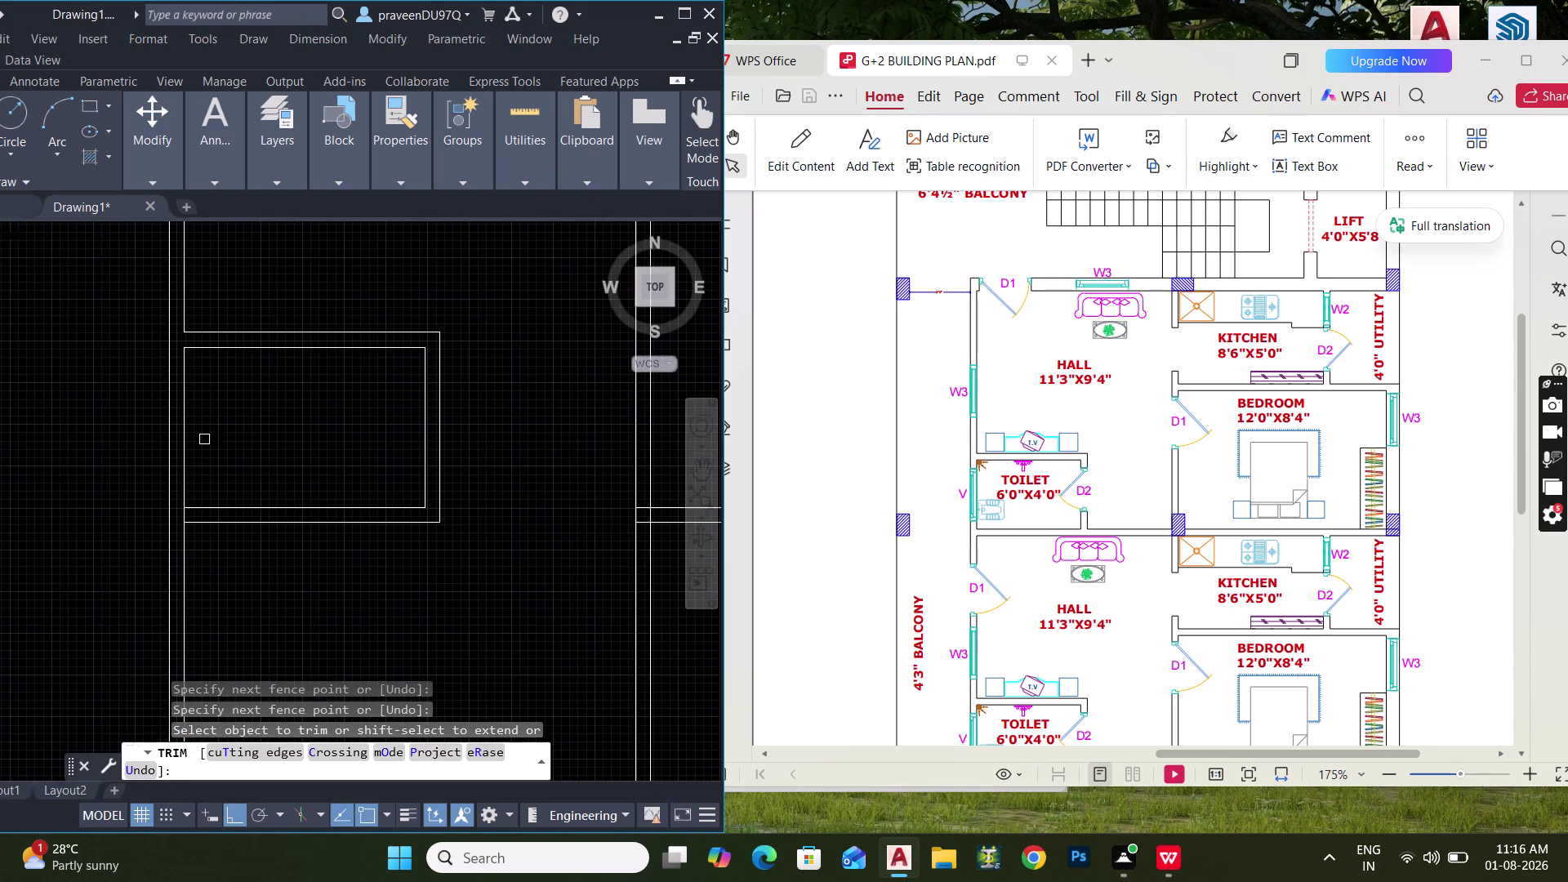
scroll(up, 3)
drag(216, 487, 164, 463)
scroll(down, 3)
middle_drag(235, 504, 216, 532)
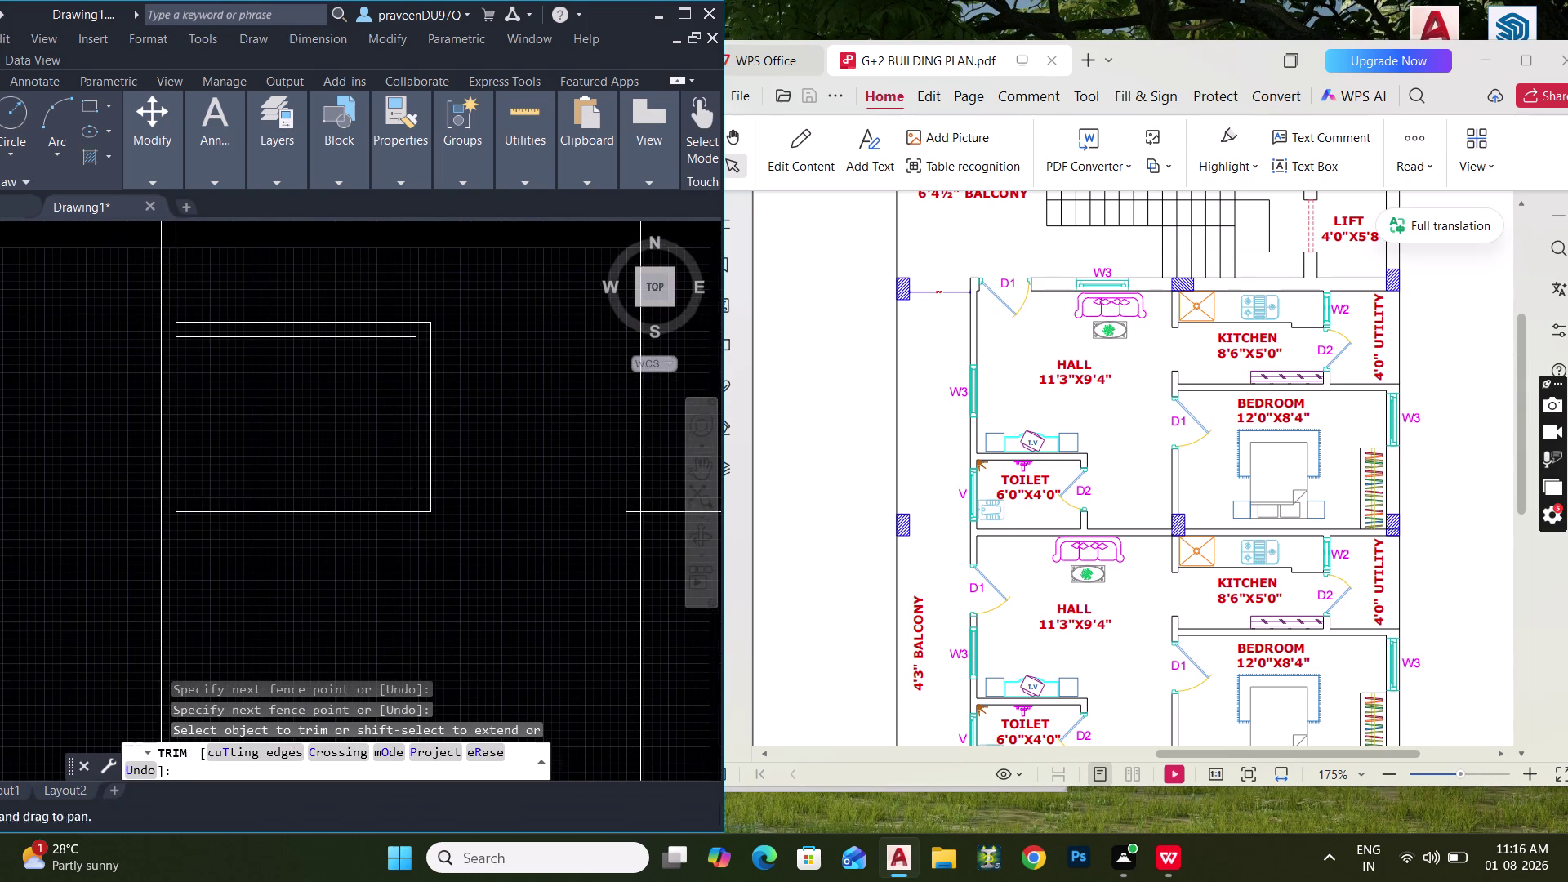
middle_drag(341, 518, 114, 547)
middle_drag(302, 564, 227, 523)
middle_drag(289, 555, 293, 527)
scroll(down, 3)
middle_drag(329, 513, 322, 478)
key(Escape)
key(Escape)
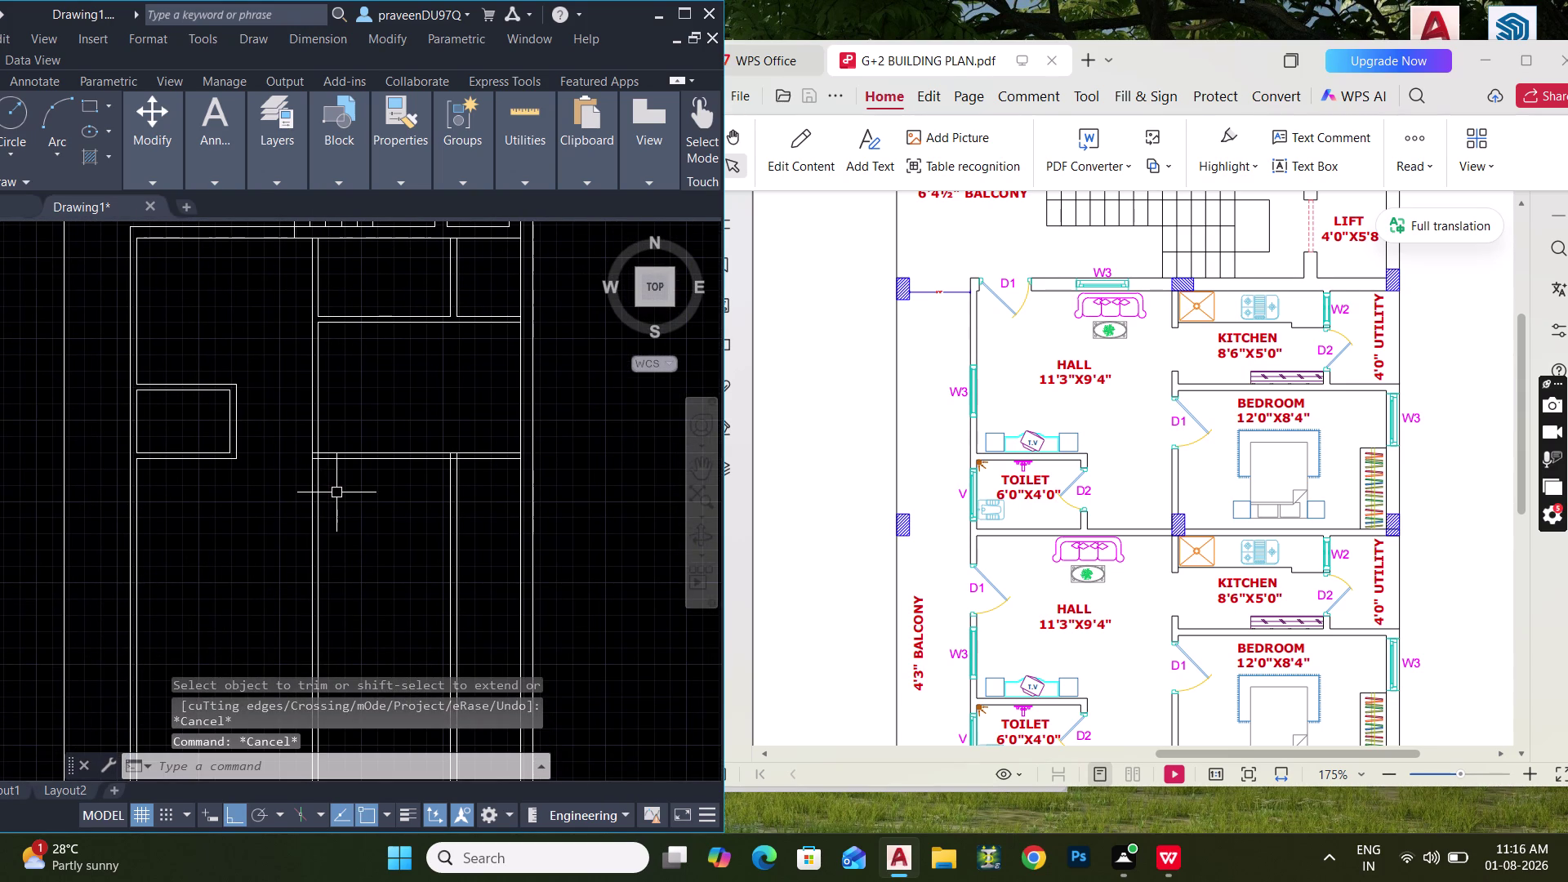
middle_drag(396, 488, 386, 524)
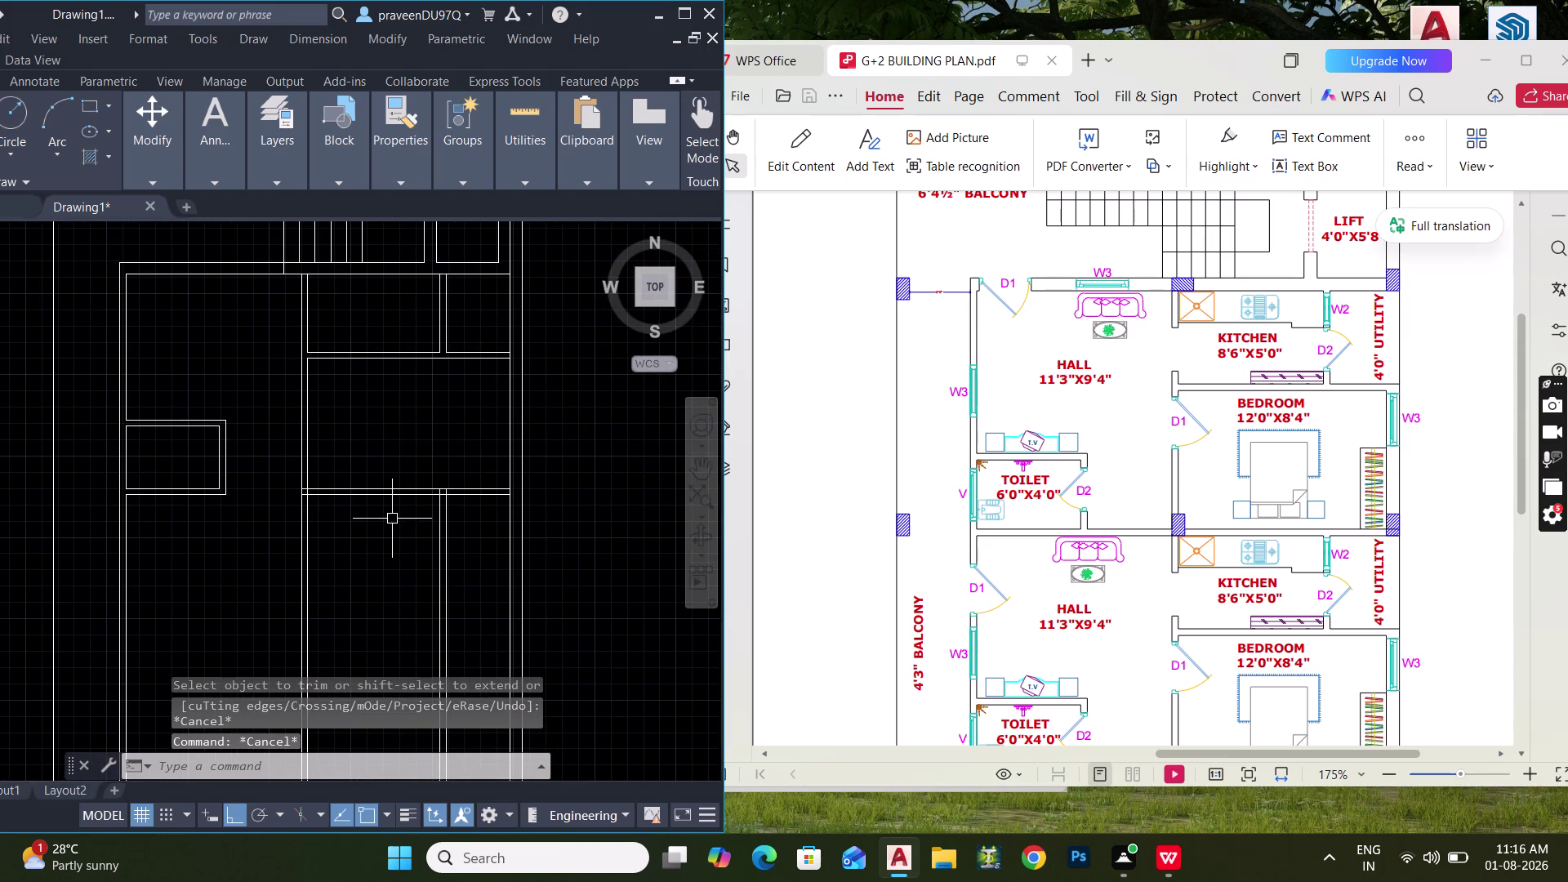
Measure distances in the right-hand room with MEASUREGEOM.
key(m)
key(e)
key(a)
key(space)
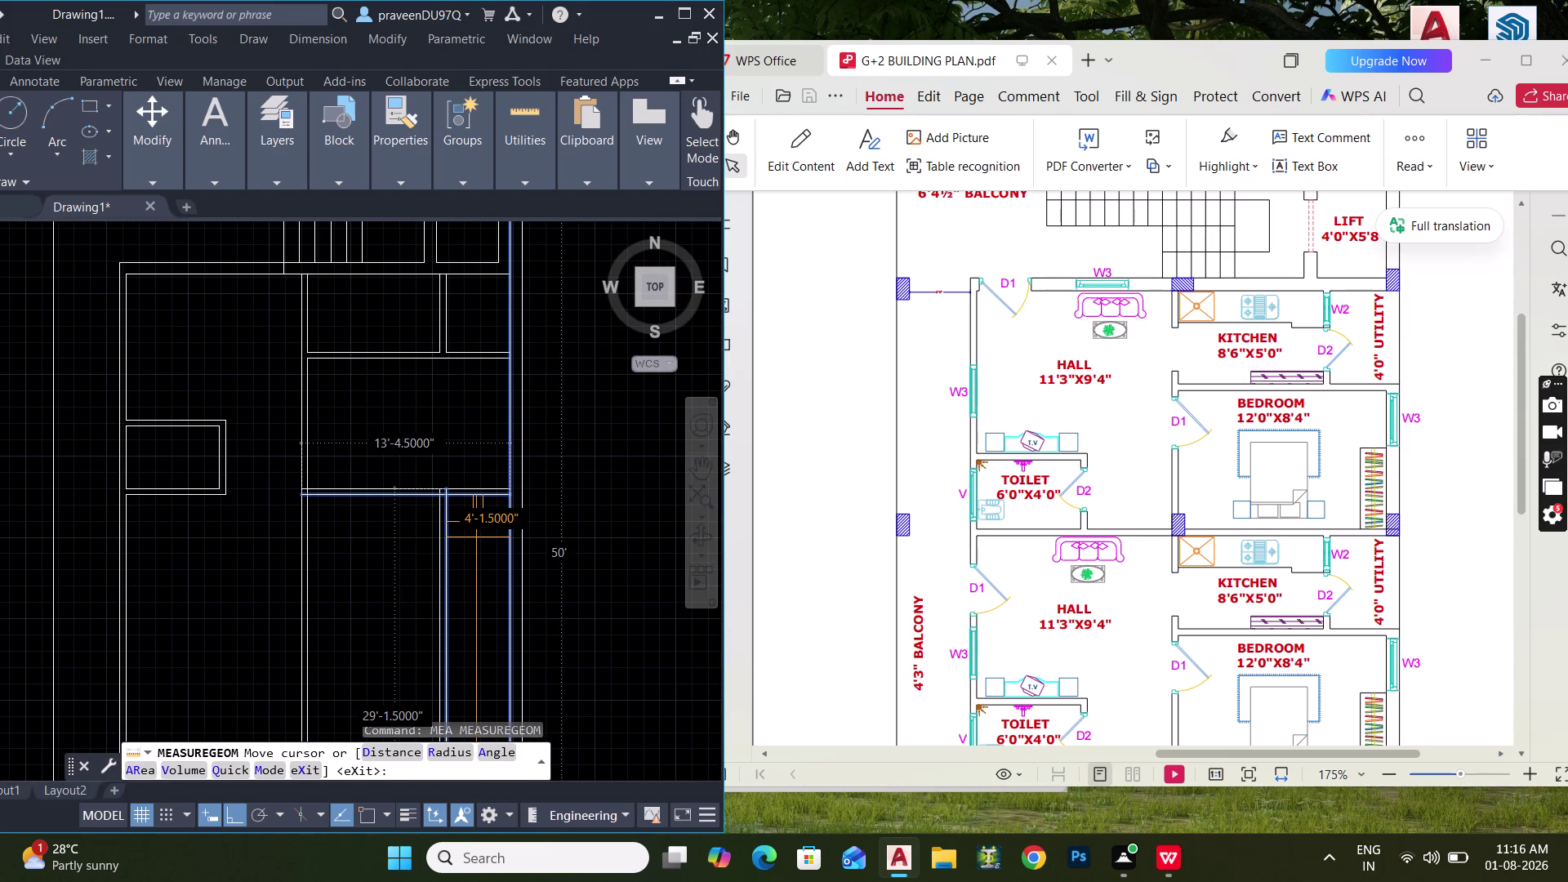
key(Escape)
key(Escape)
key(Escape)
key(Escape)
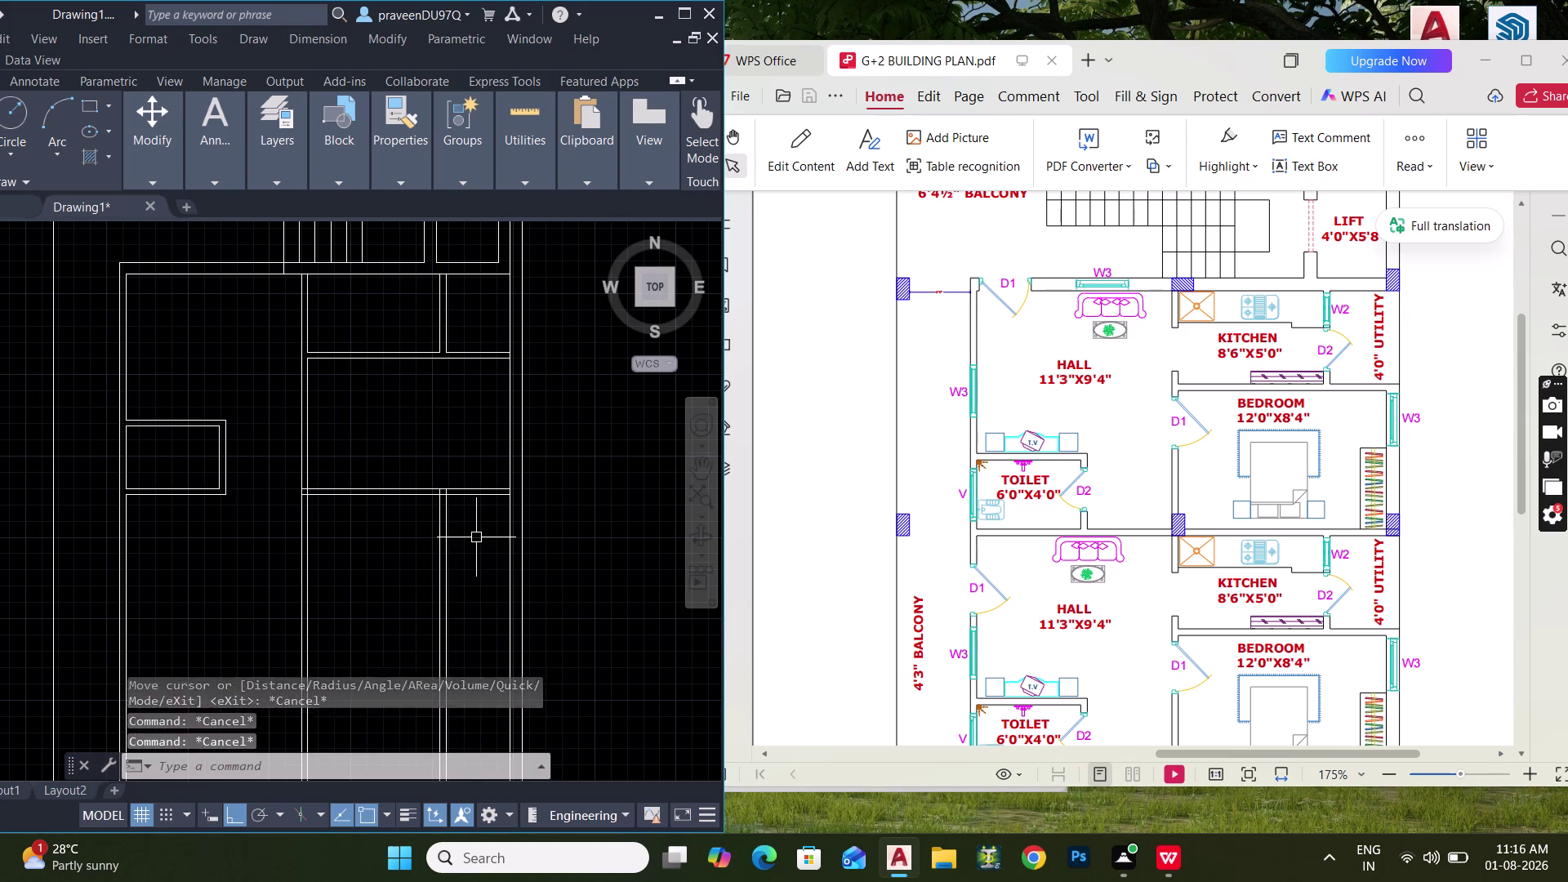
Offset the wall line 5' into the room to make a new partition line.
scroll(down, 3)
middle_drag(349, 513, 361, 422)
scroll(up, 3)
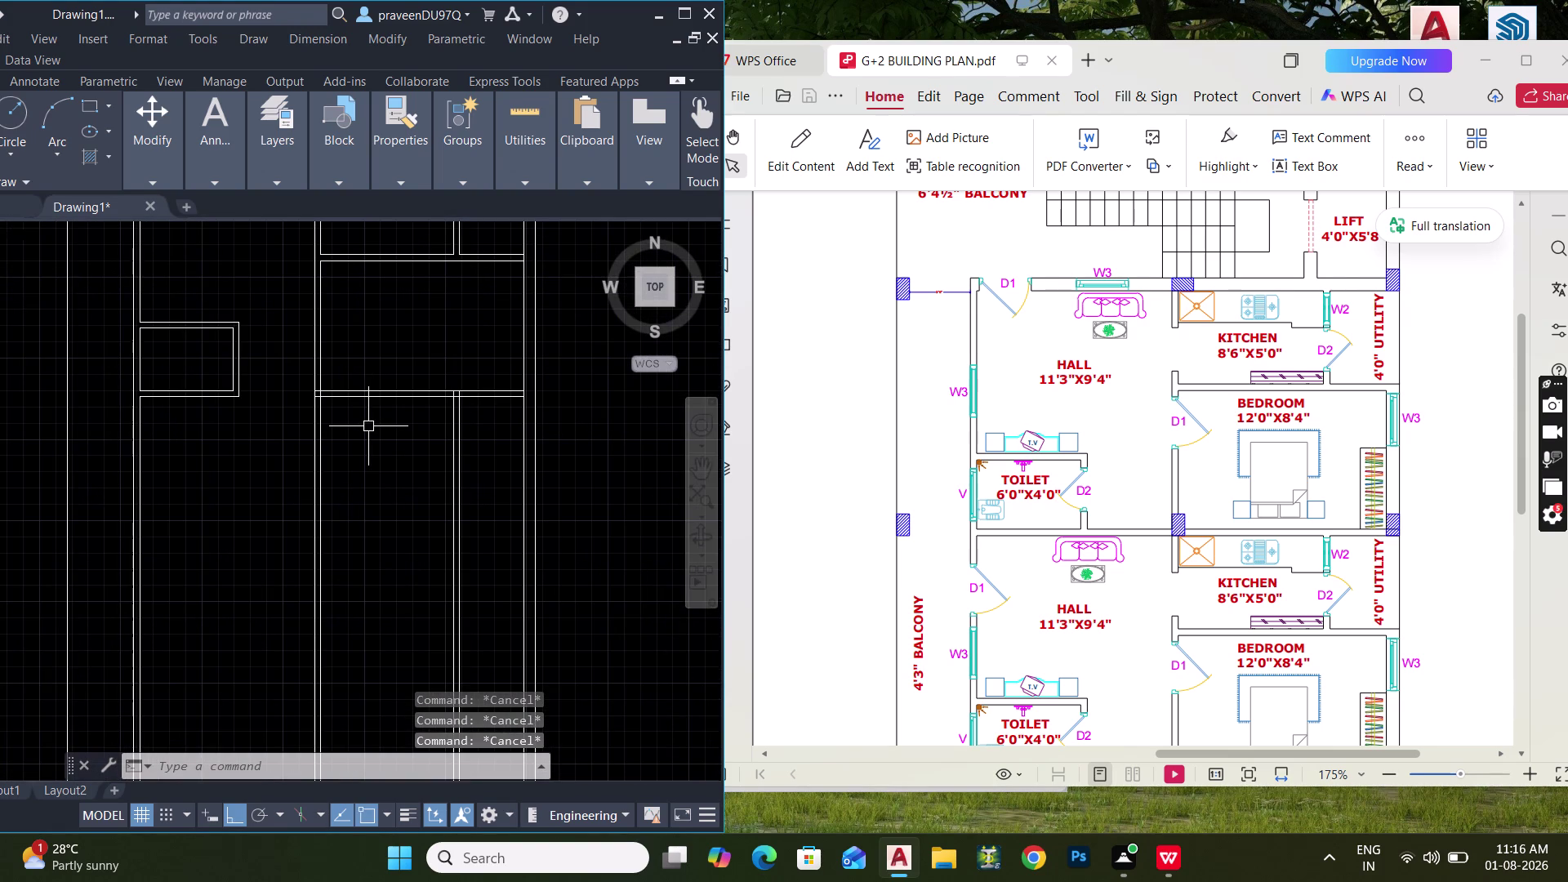
text(O 5')
key(Return)
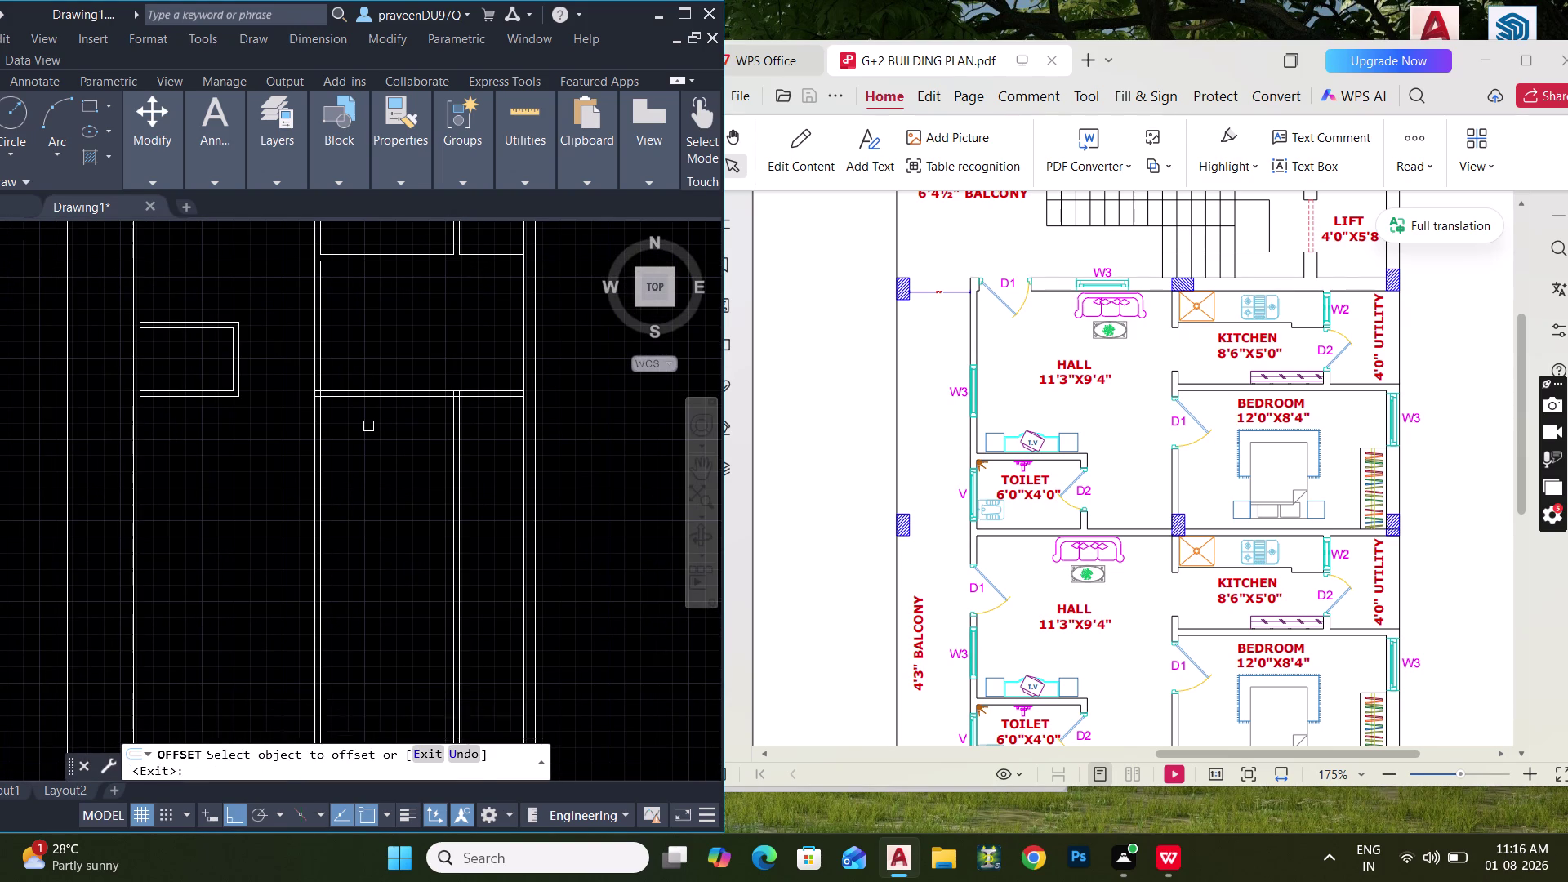
click(373, 397)
click(375, 474)
key(space)
Offset the new partition line 4.5" to give the wall its thickness.
key(space)
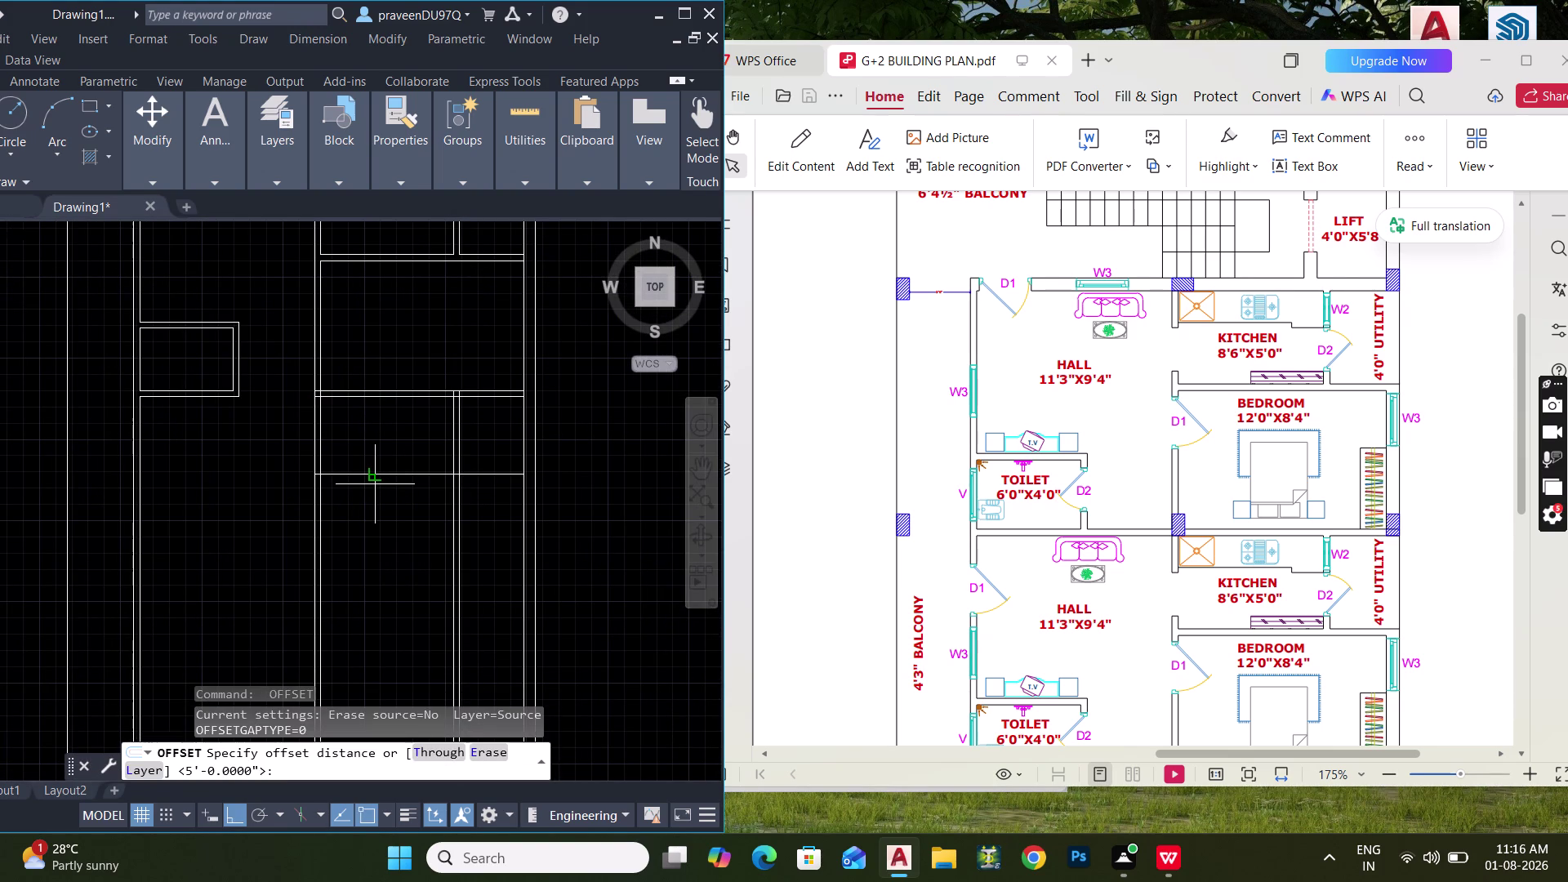
text(4.5")
key(Return)
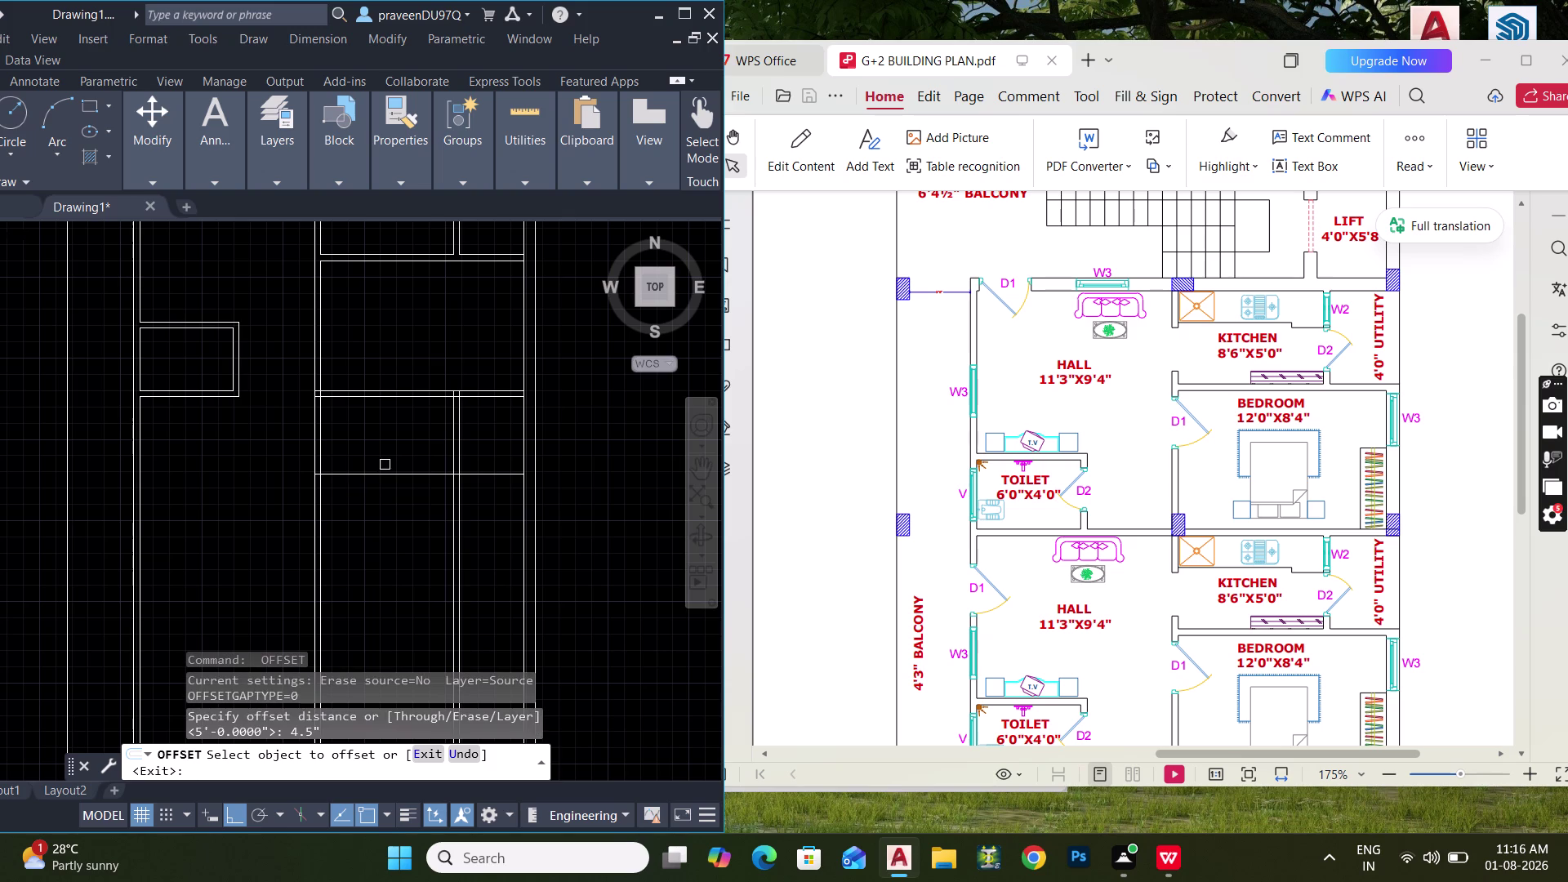
click(383, 472)
click(378, 522)
key(Escape)
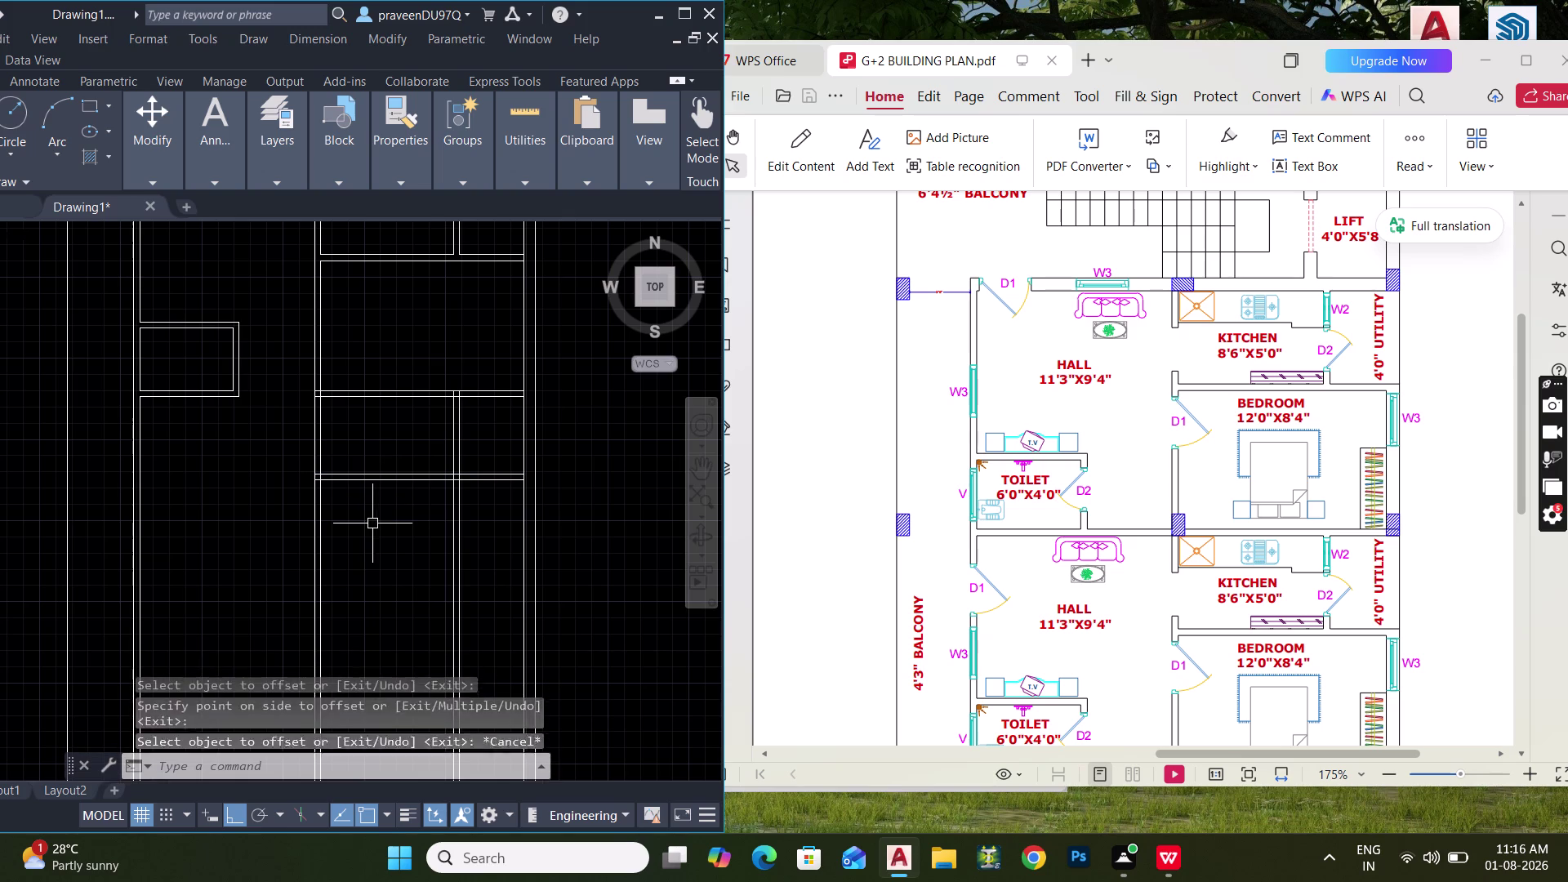
key(Escape)
scroll(down, 3)
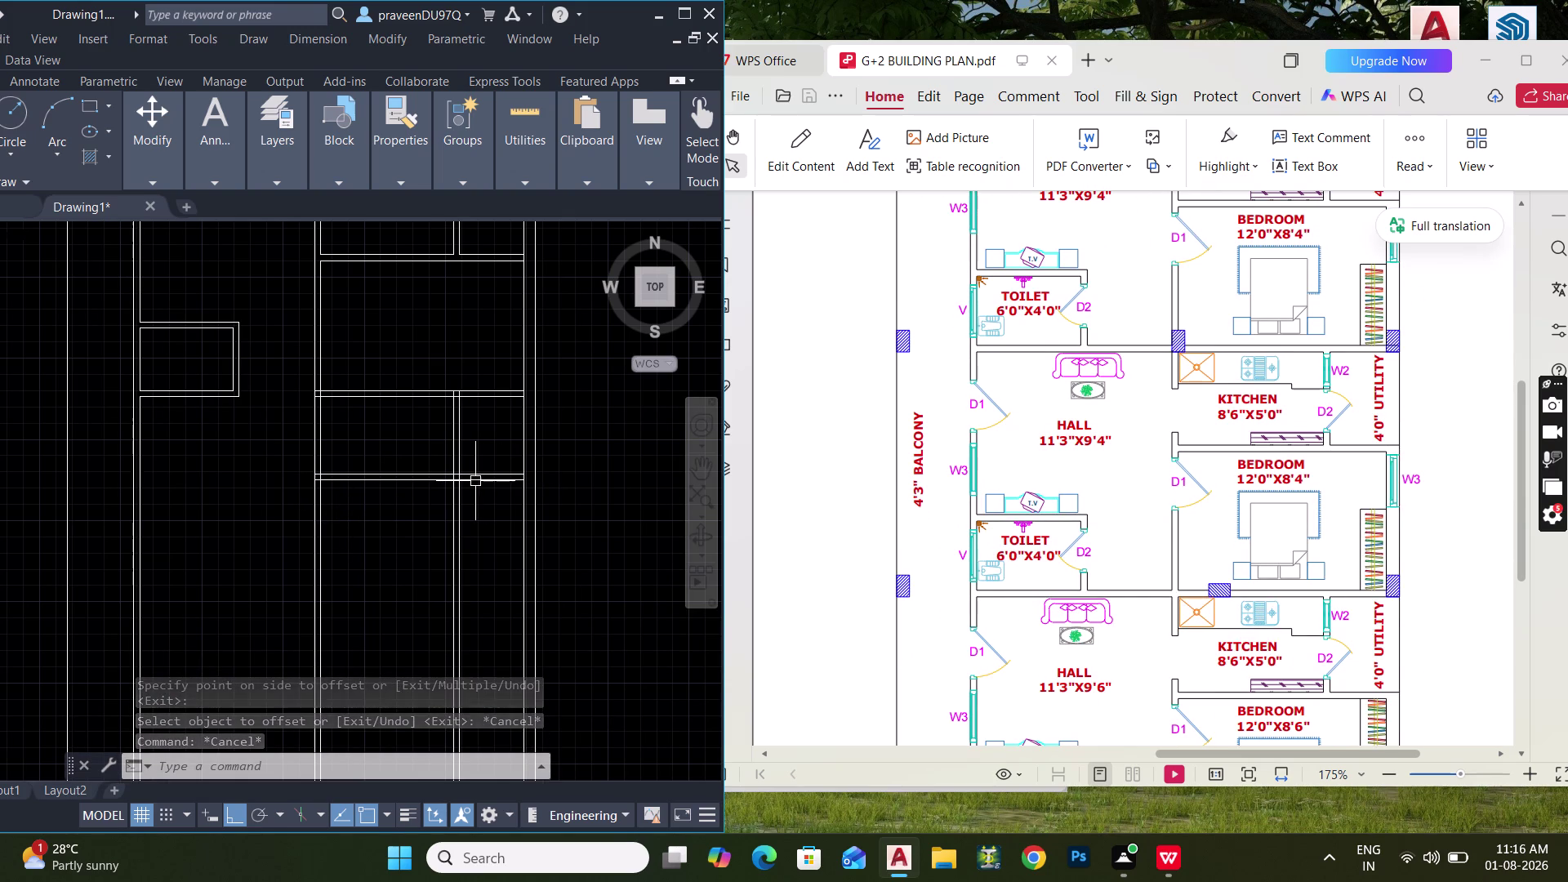
Extend the wall line ends across a junction using EXTEND with a fence.
key(Escape)
key(Escape)
key(Escape)
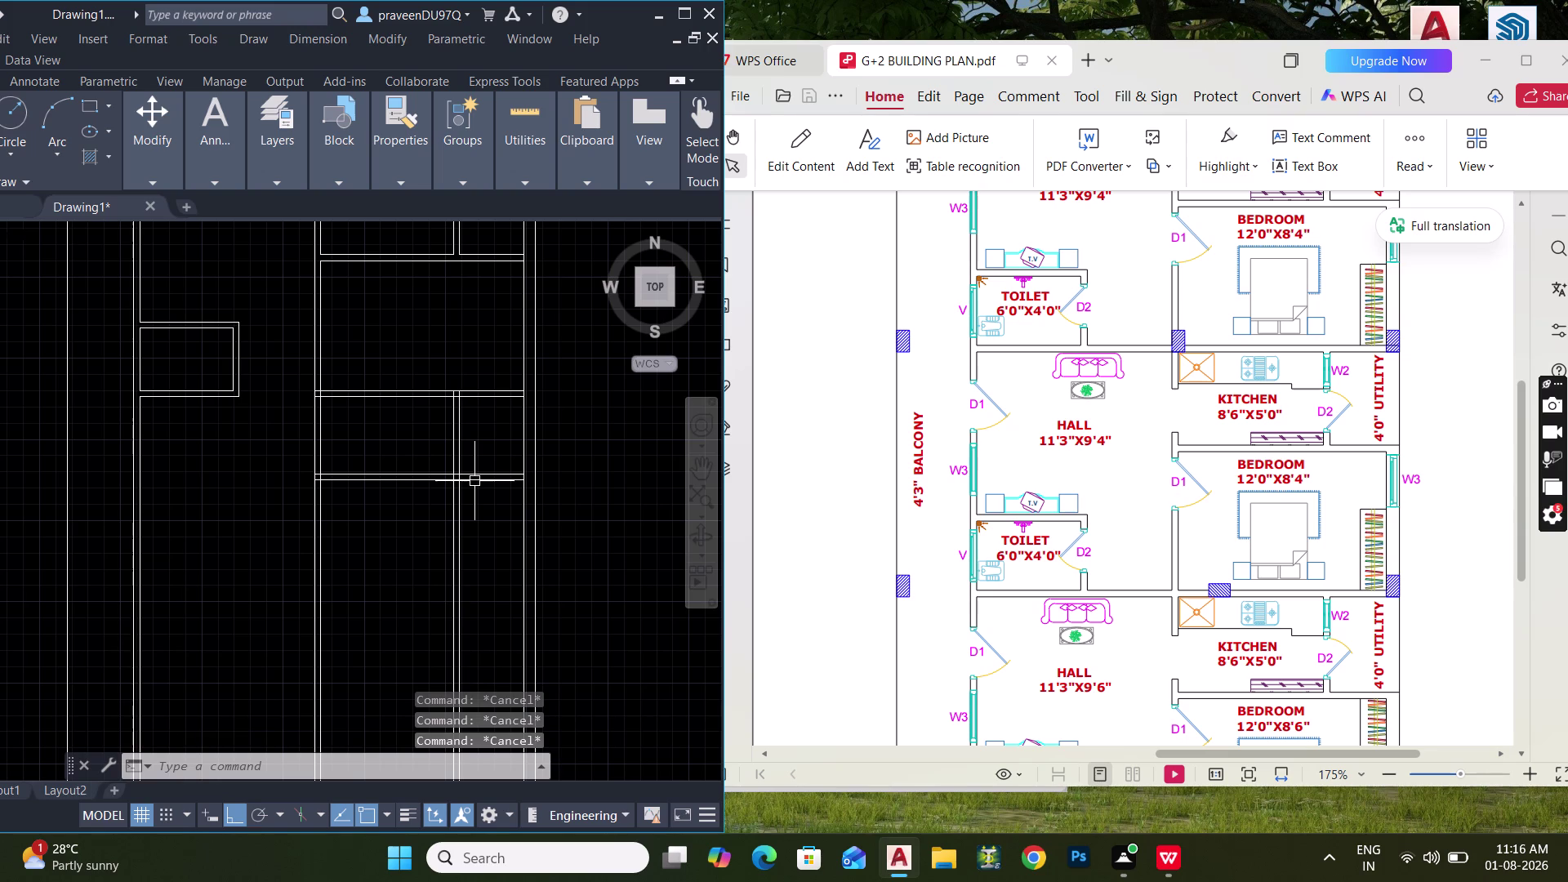
scroll(down, 3)
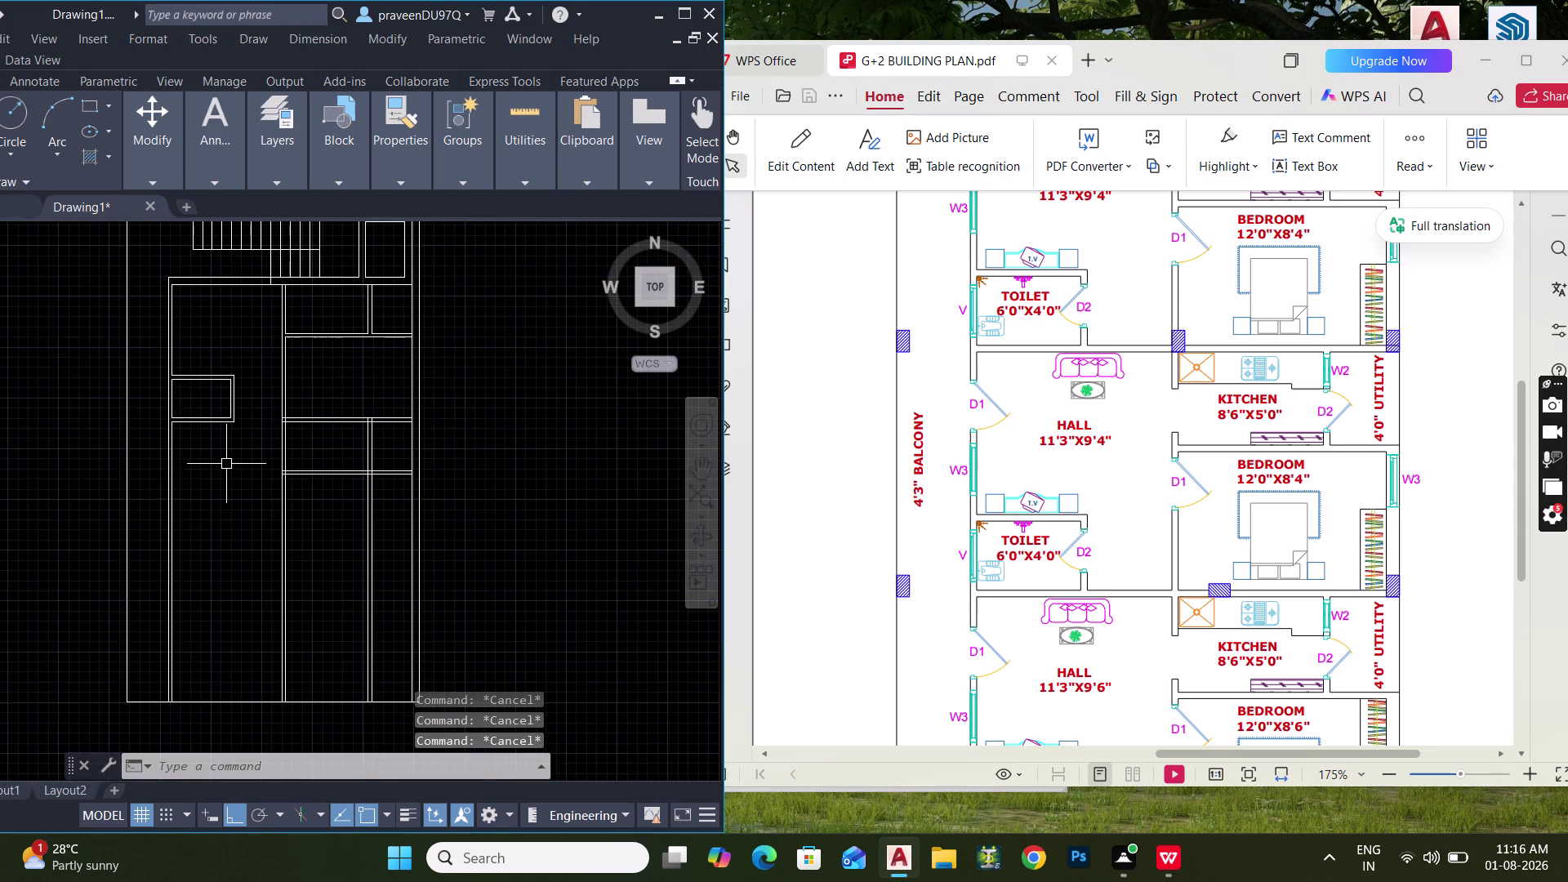
middle_drag(229, 465, 336, 542)
scroll(up, 3)
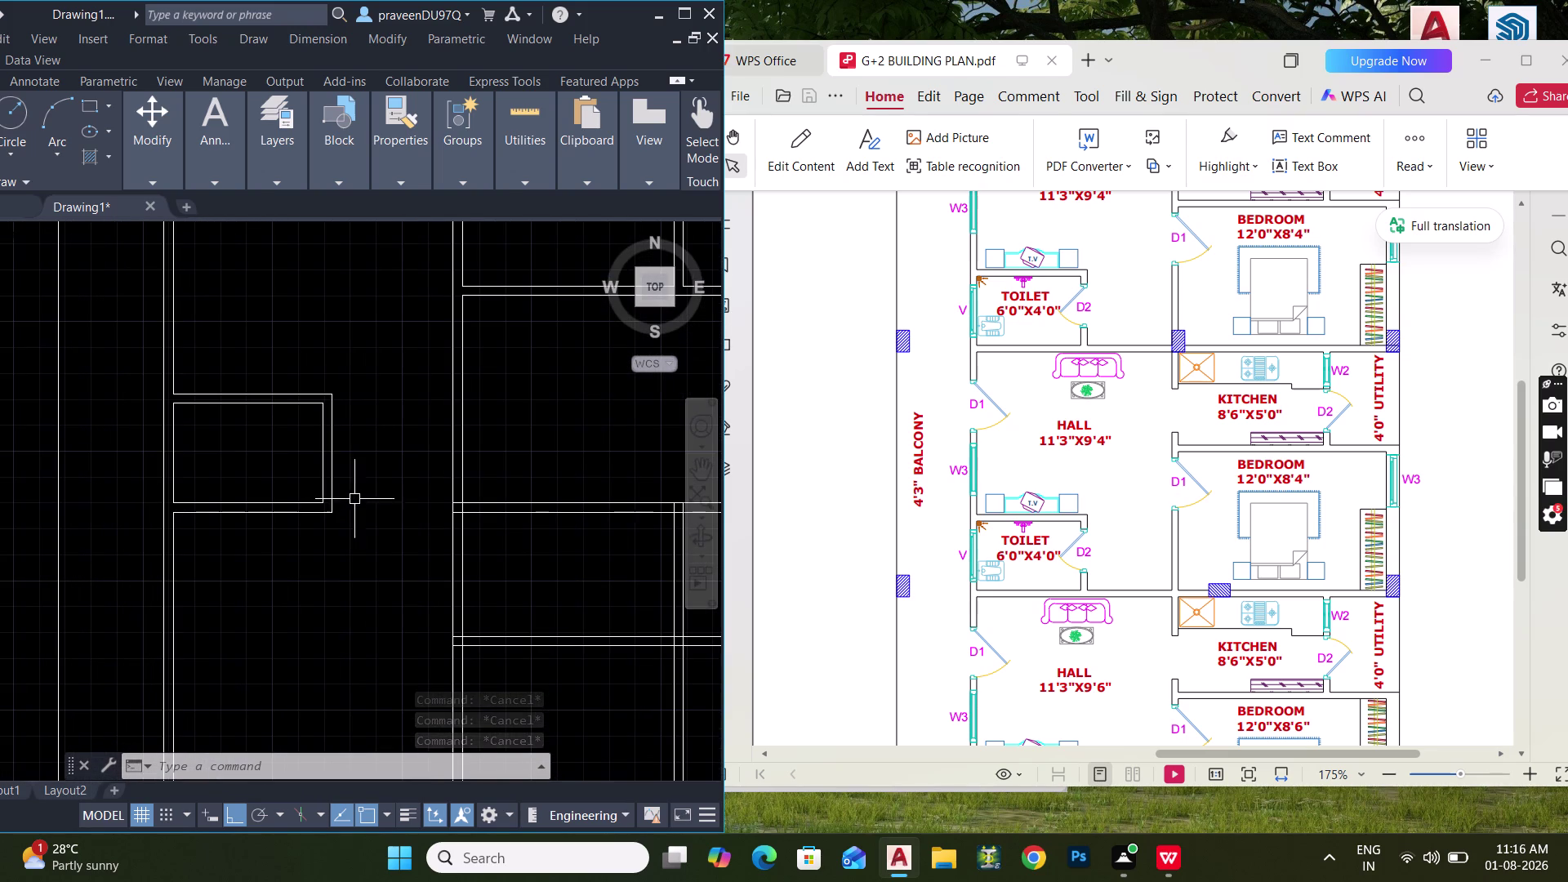
key(e)
key(x)
key(space)
drag(519, 474, 515, 540)
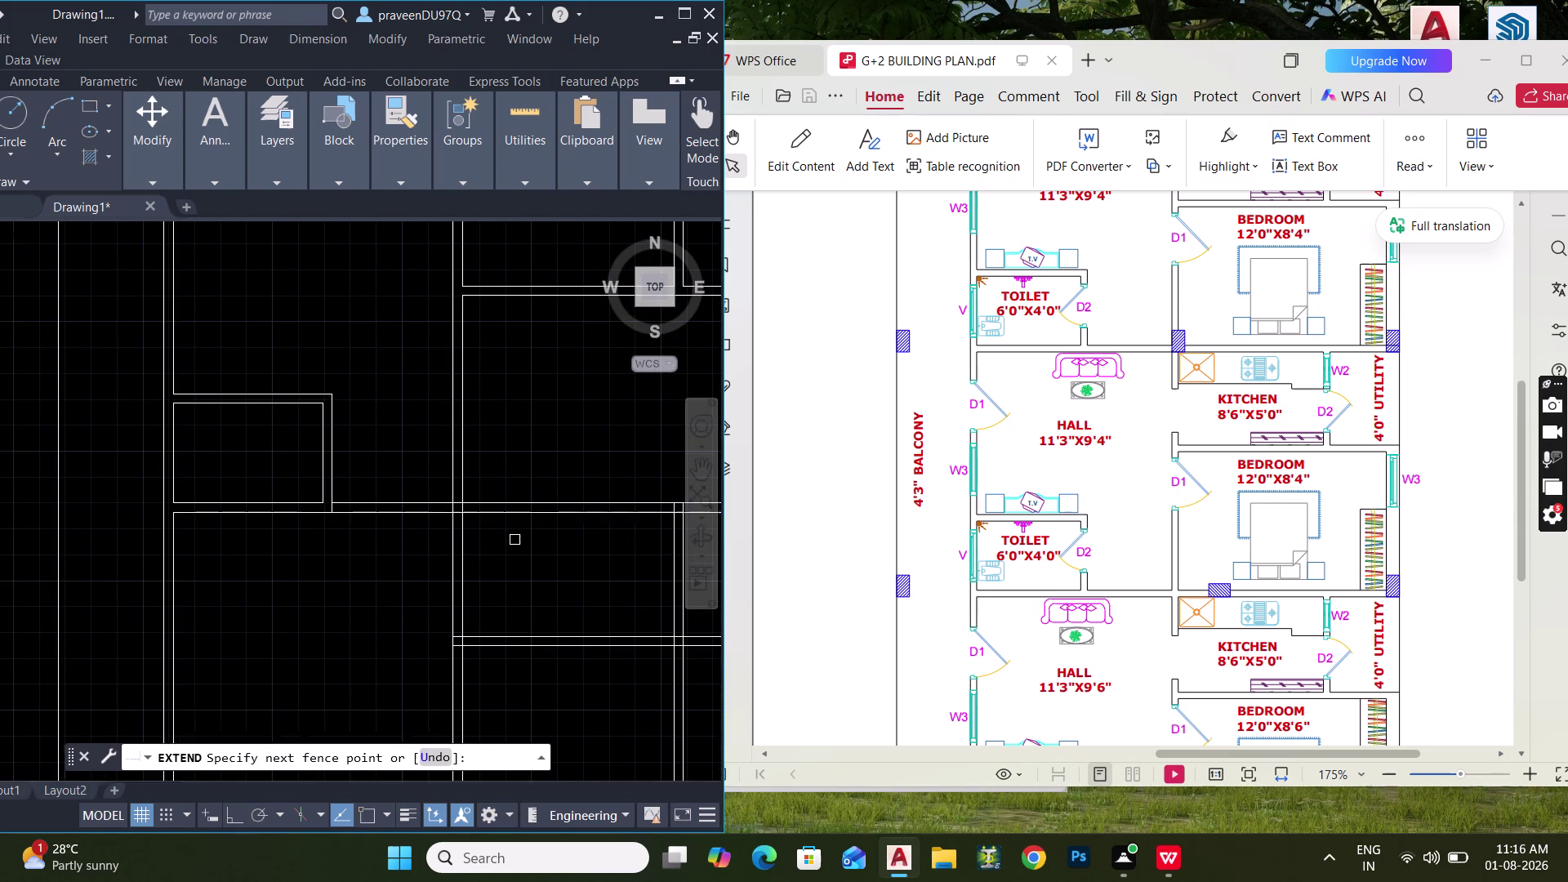
key(Escape)
key(Escape)
Trim the crossing wall lines at the first junctions with TR fence selections.
scroll(up, 3)
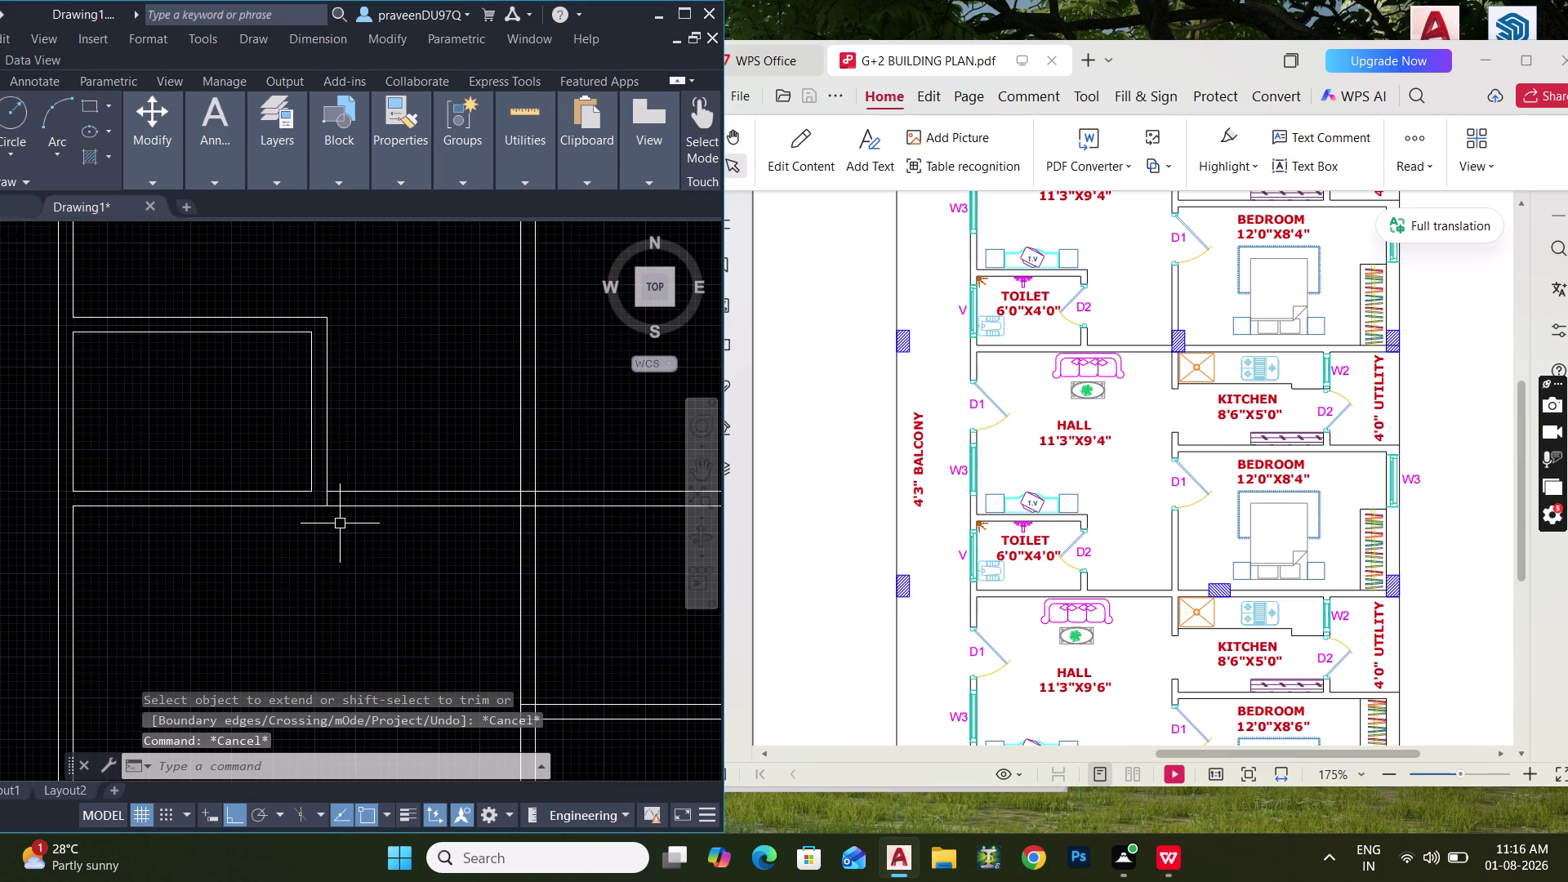
key(t)
key(r)
key(space)
scroll(up, 3)
drag(307, 475, 289, 477)
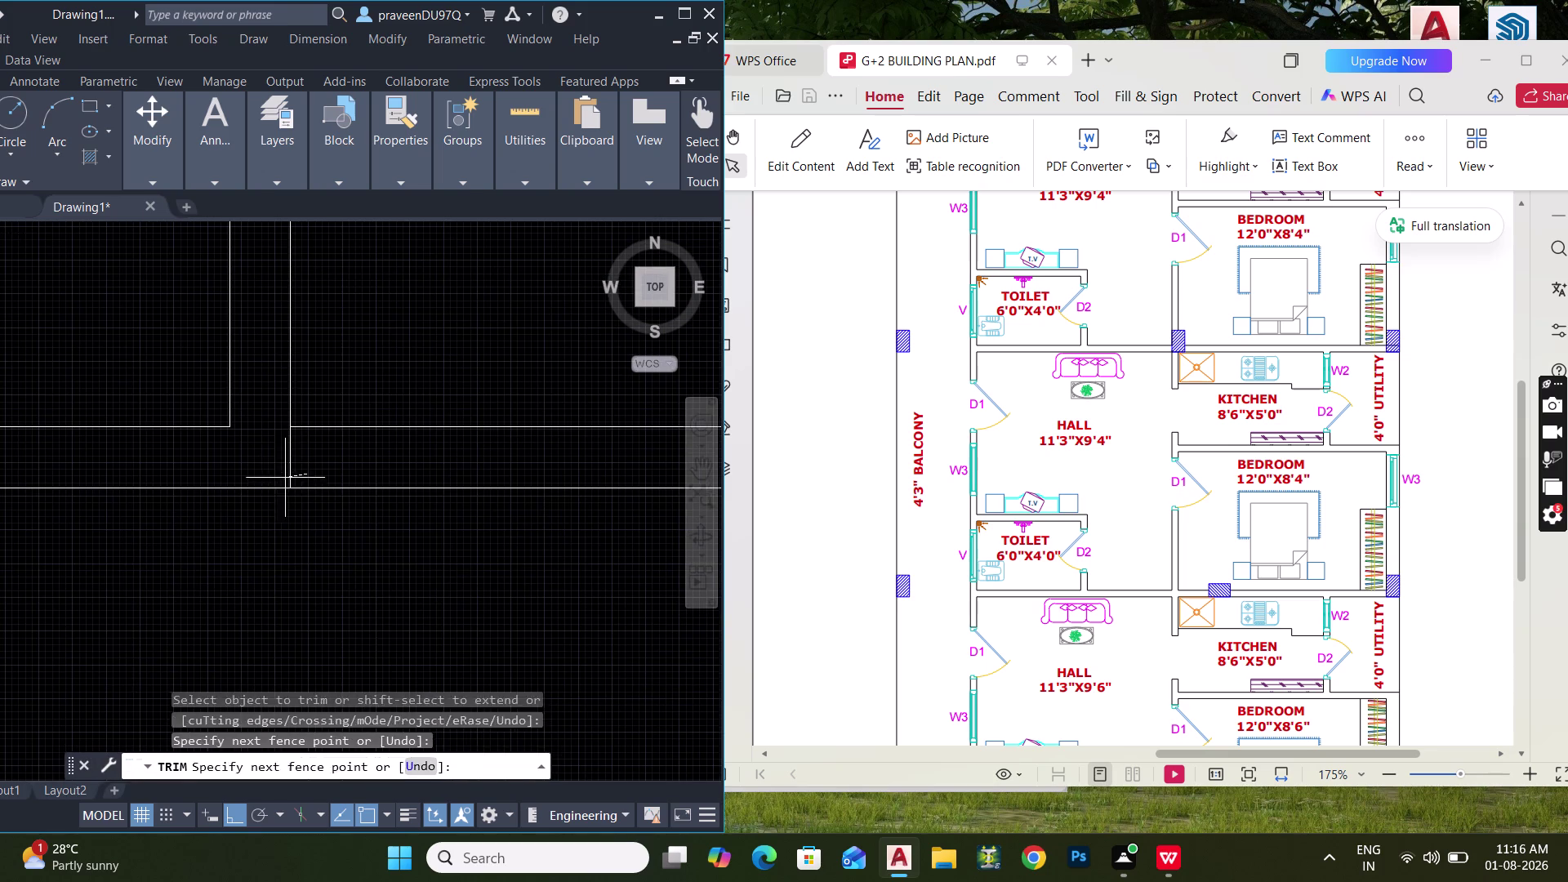
drag(289, 477, 248, 470)
scroll(down, 3)
middle_drag(448, 541, 391, 560)
scroll(up, 3)
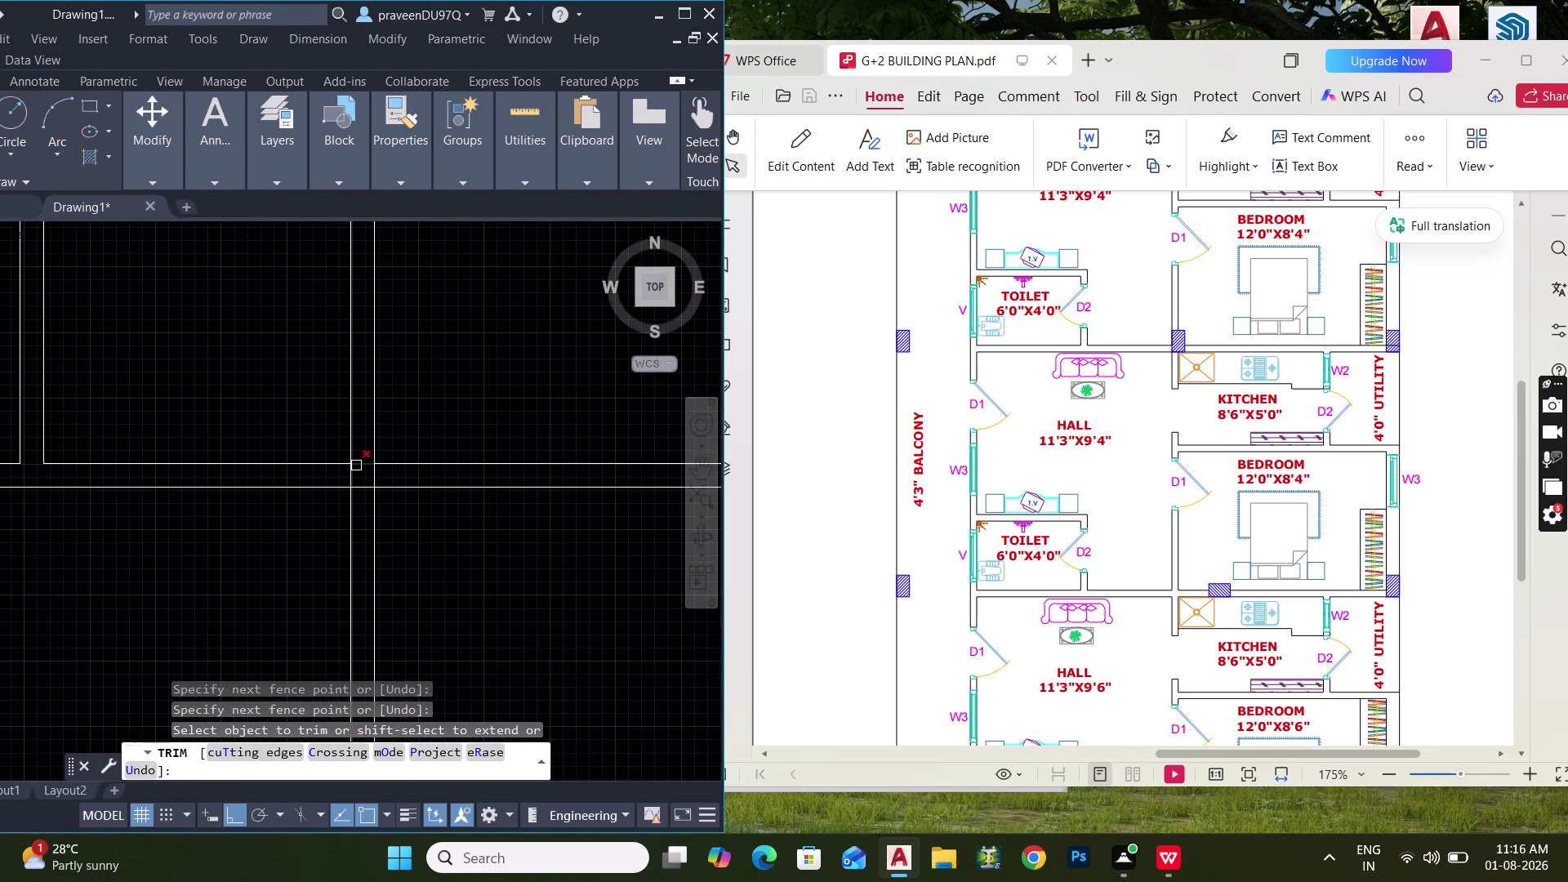
scroll(up, 3)
drag(357, 453, 362, 589)
Trim overlapping lines at further junctions and remove a stray wall segment.
scroll(down, 3)
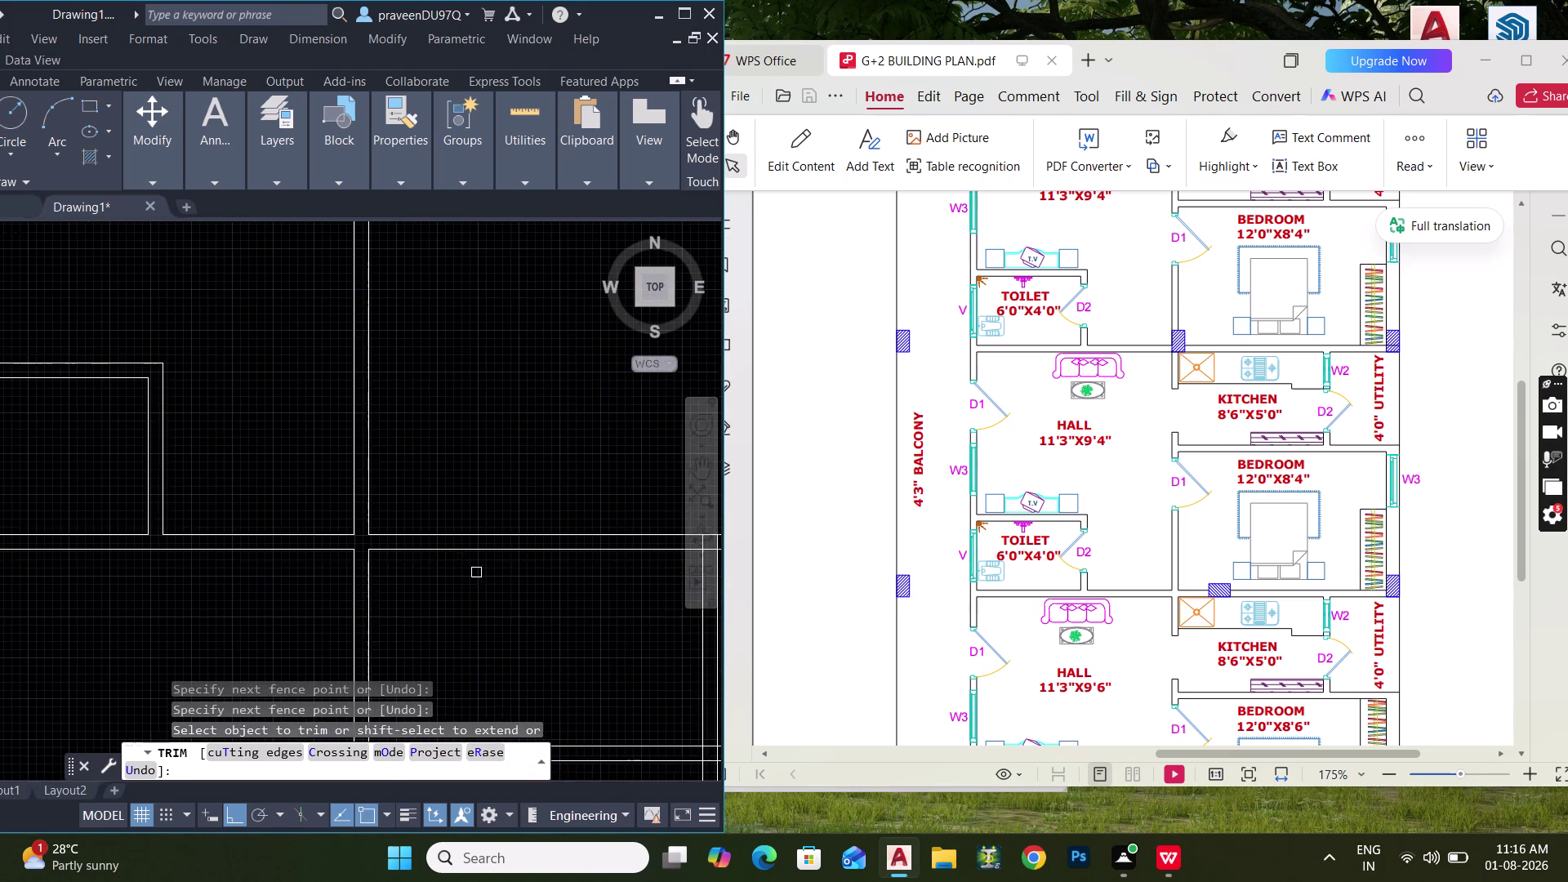
middle_drag(467, 572, 187, 546)
scroll(up, 3)
drag(289, 452, 330, 518)
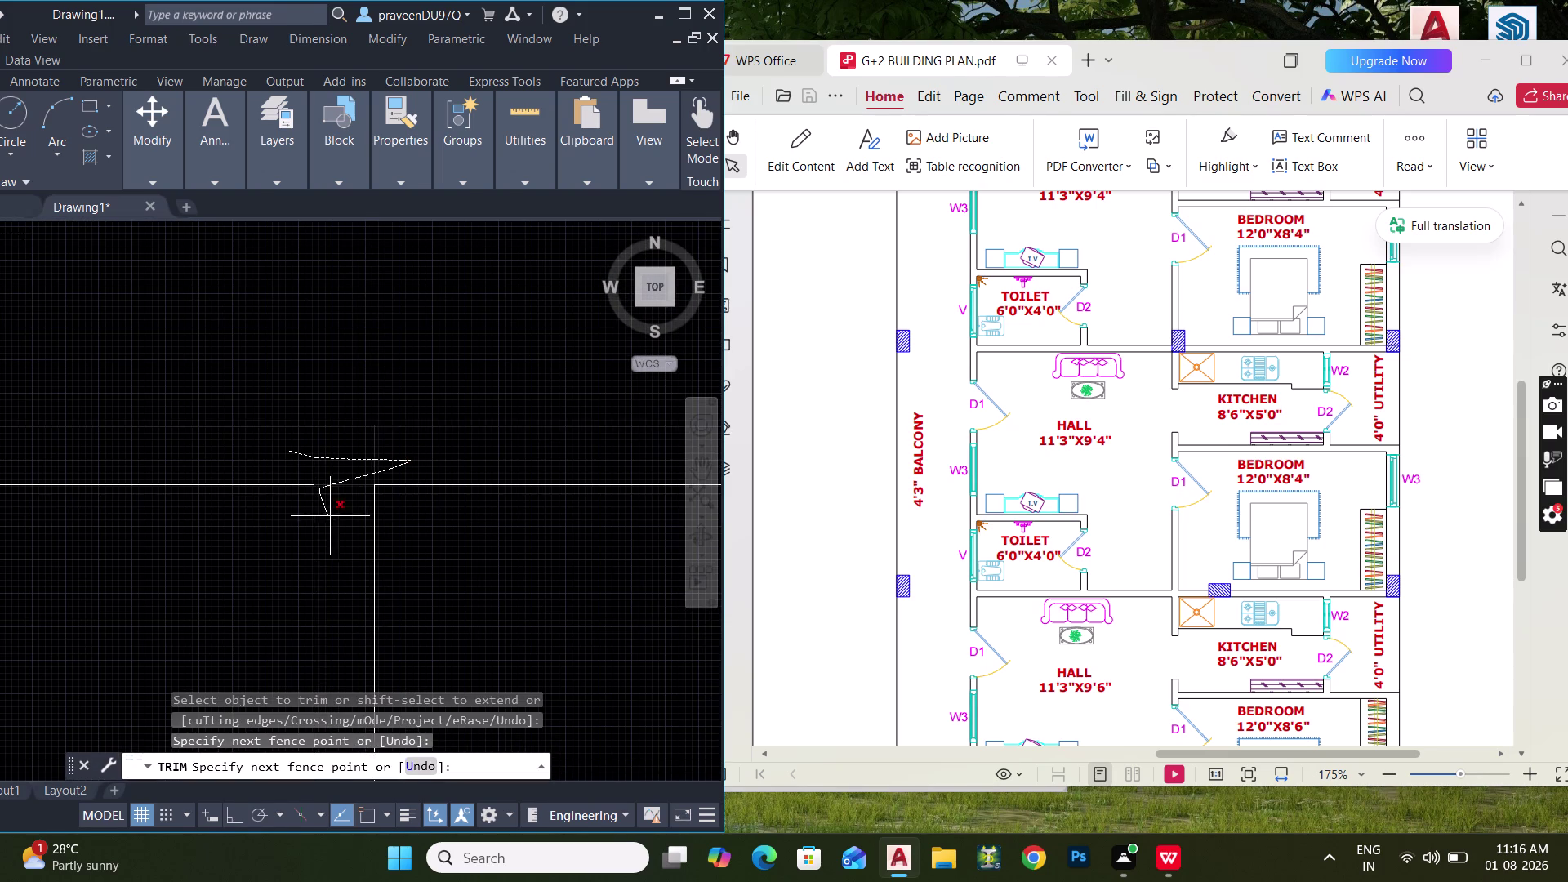
drag(330, 517, 330, 517)
scroll(down, 3)
middle_drag(399, 565, 418, 537)
scroll(up, 3)
drag(442, 483, 504, 481)
scroll(down, 3)
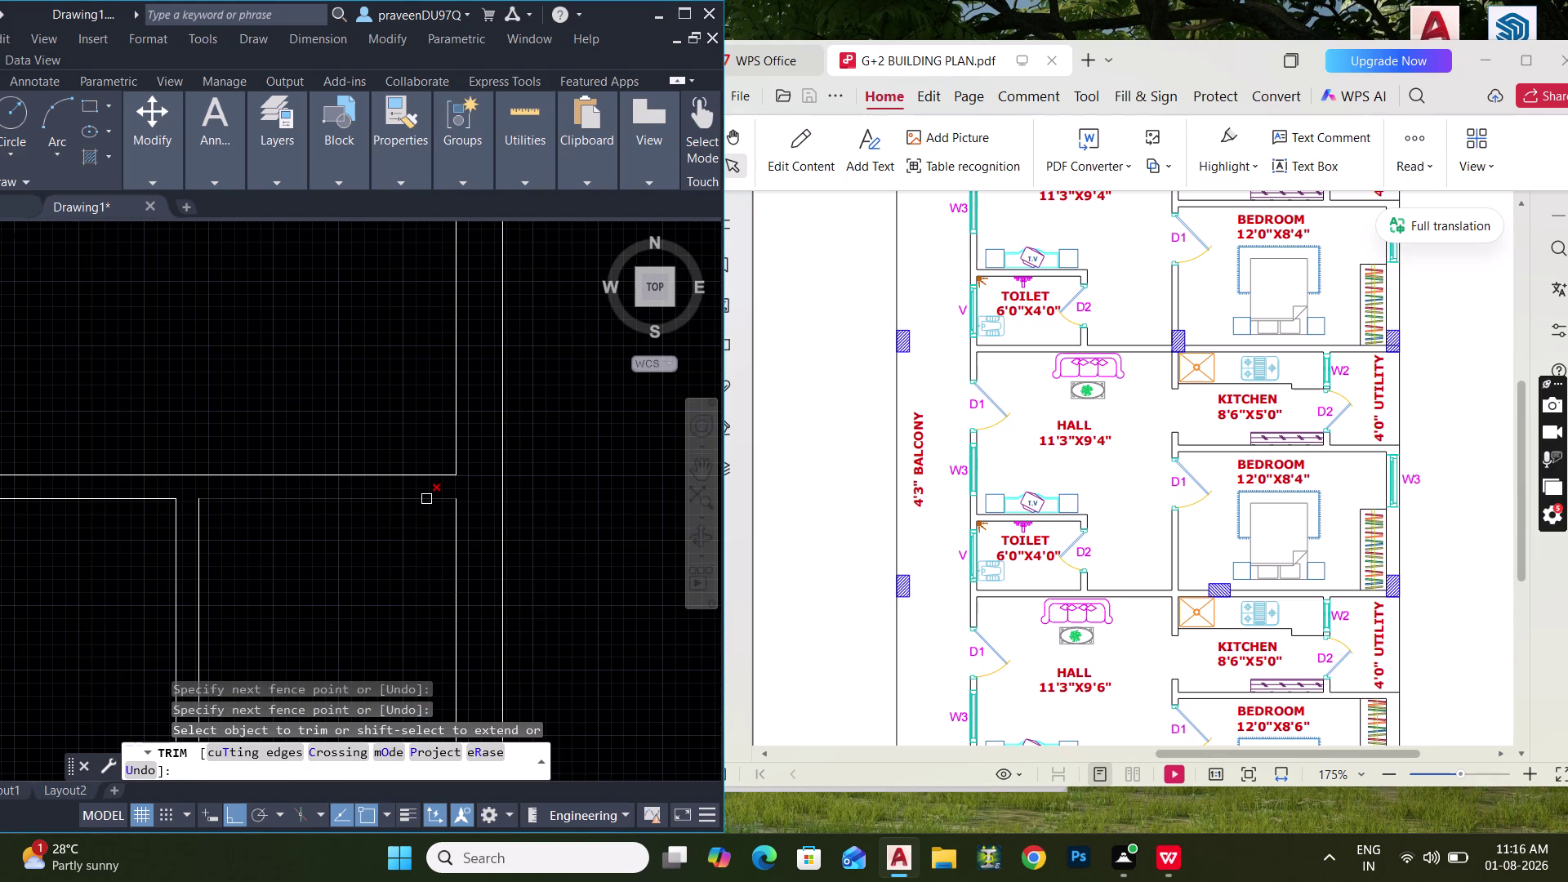
click(428, 473)
Pan around the room corners and lower rooms, then exit the trim.
scroll(down, 3)
middle_drag(393, 584, 426, 555)
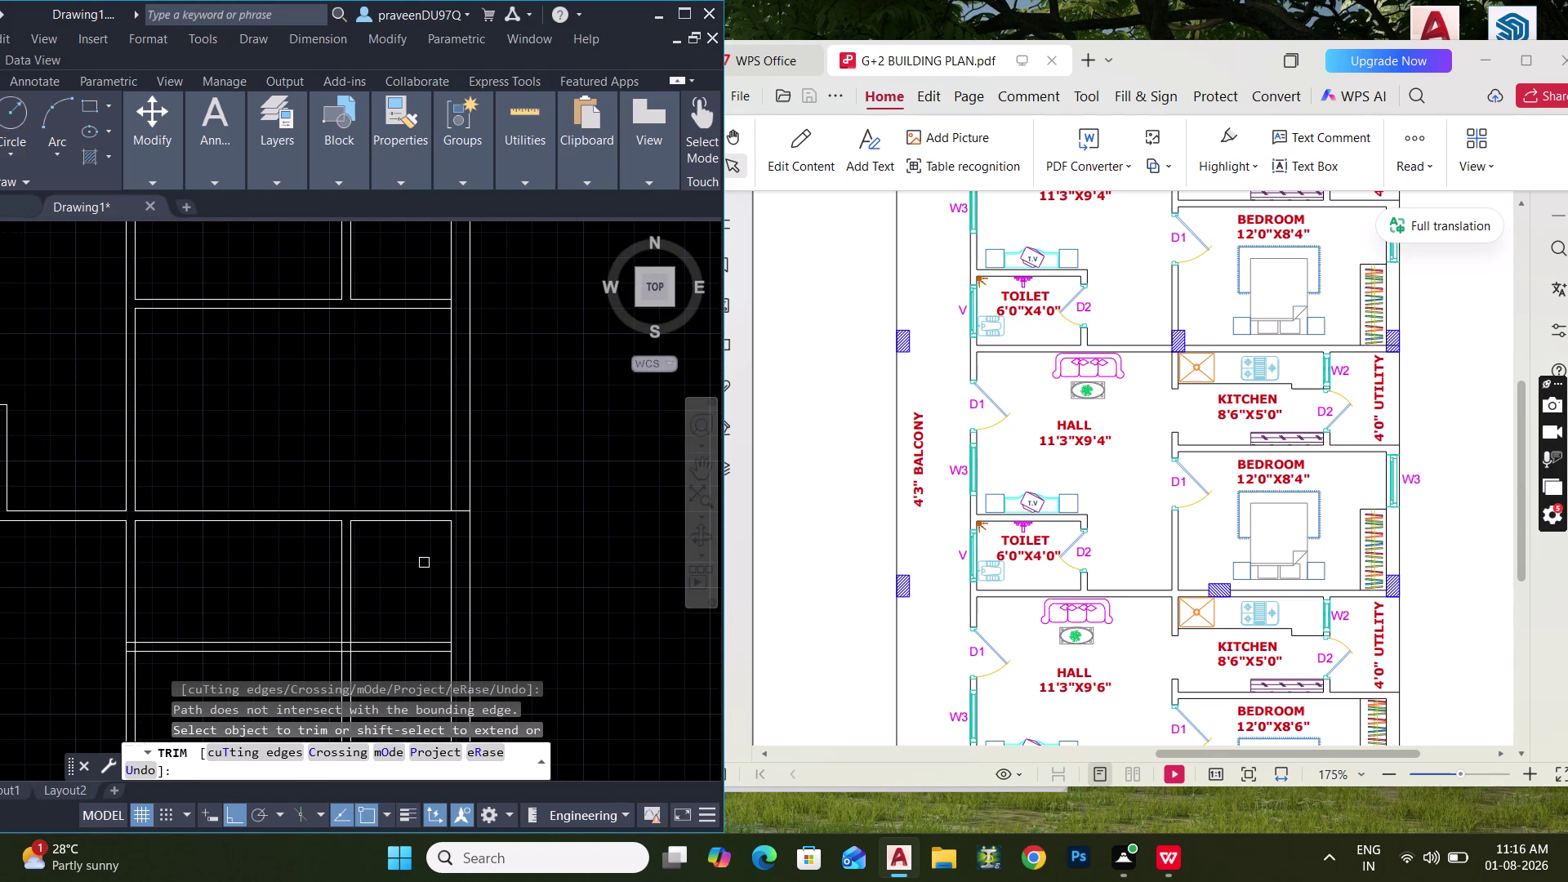
scroll(down, 3)
middle_drag(419, 567, 470, 553)
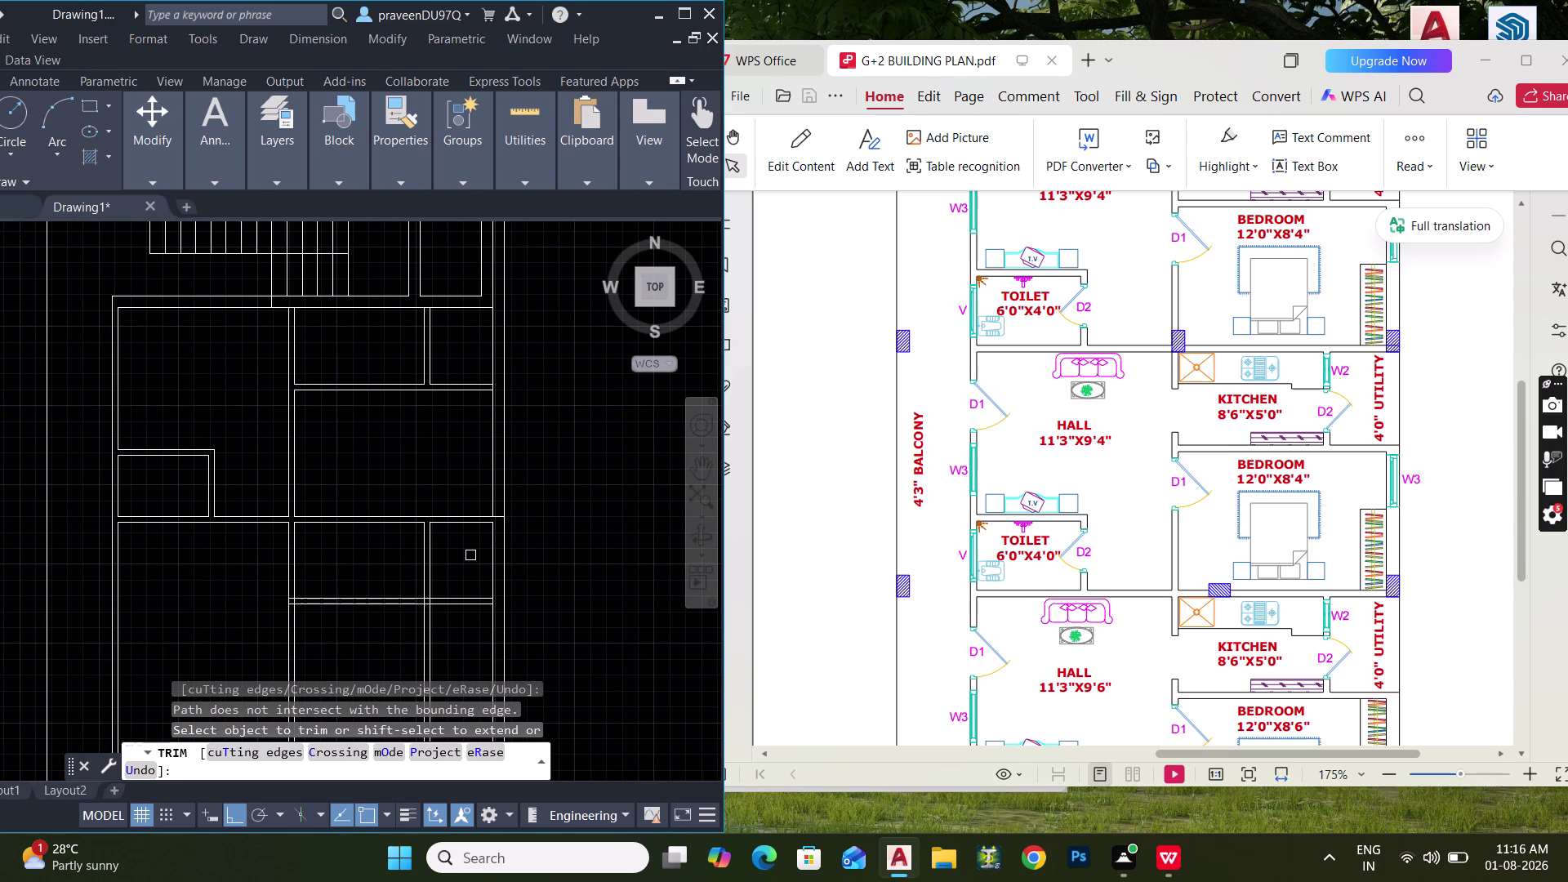
scroll(down, 3)
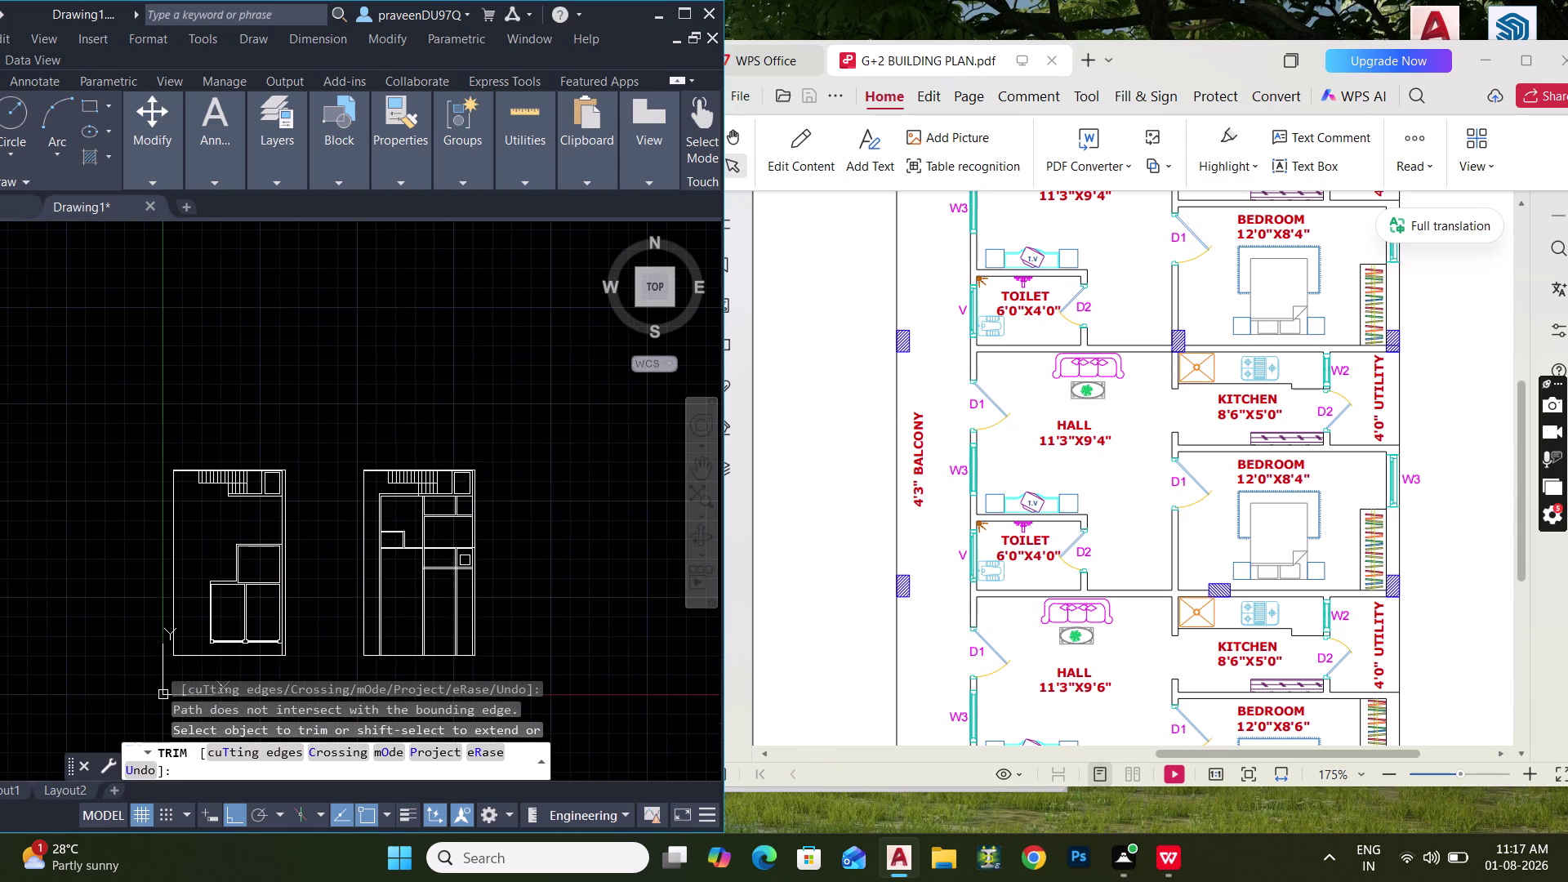
middle_drag(464, 562, 474, 486)
scroll(up, 3)
middle_drag(433, 491, 374, 528)
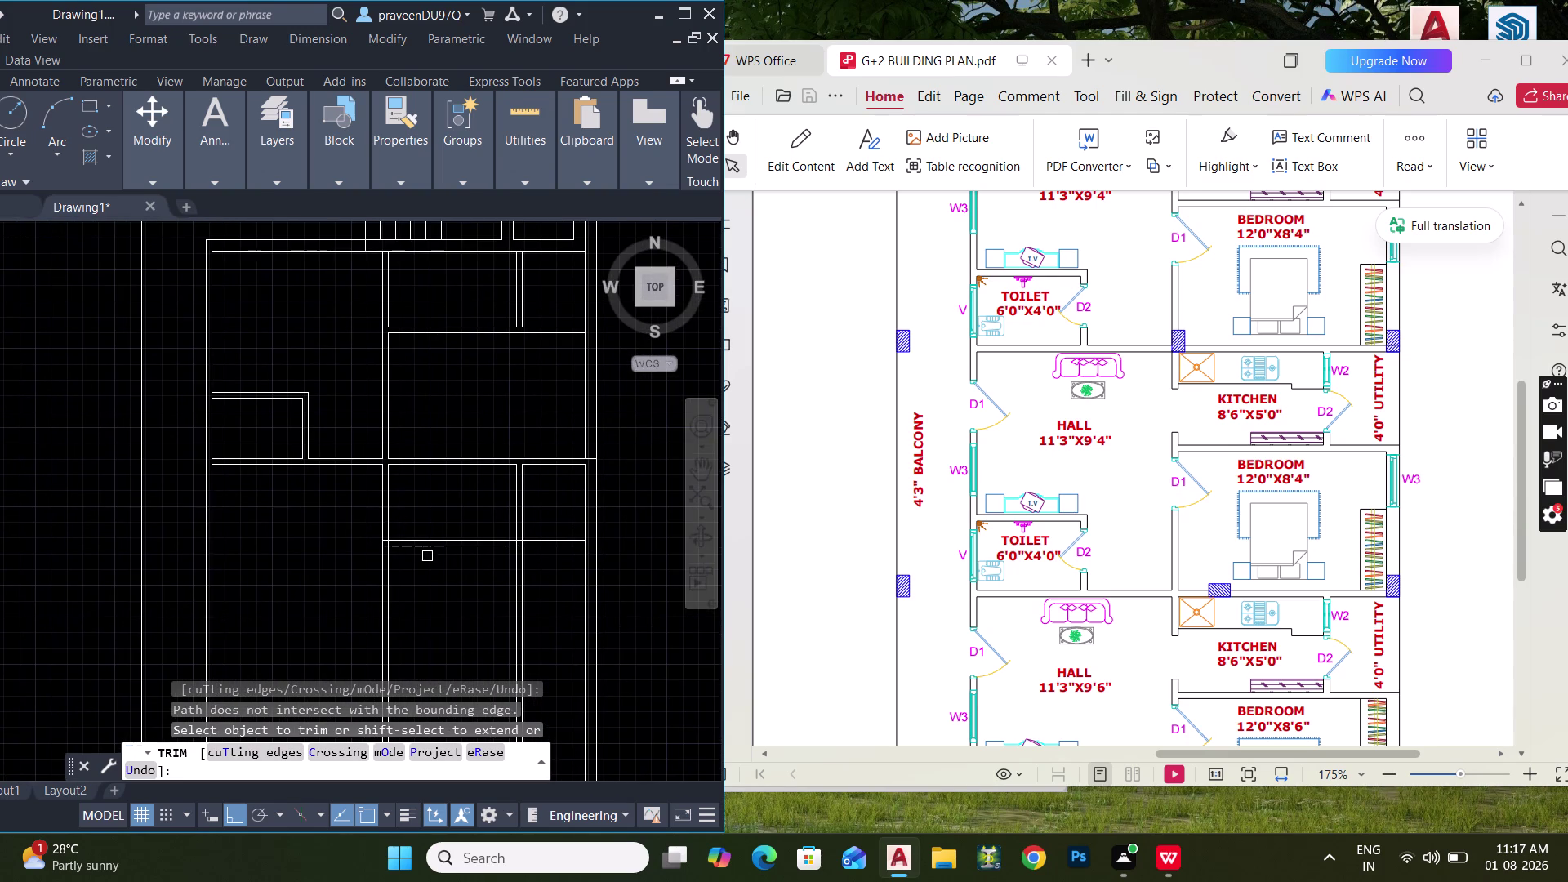
middle_drag(463, 579, 459, 501)
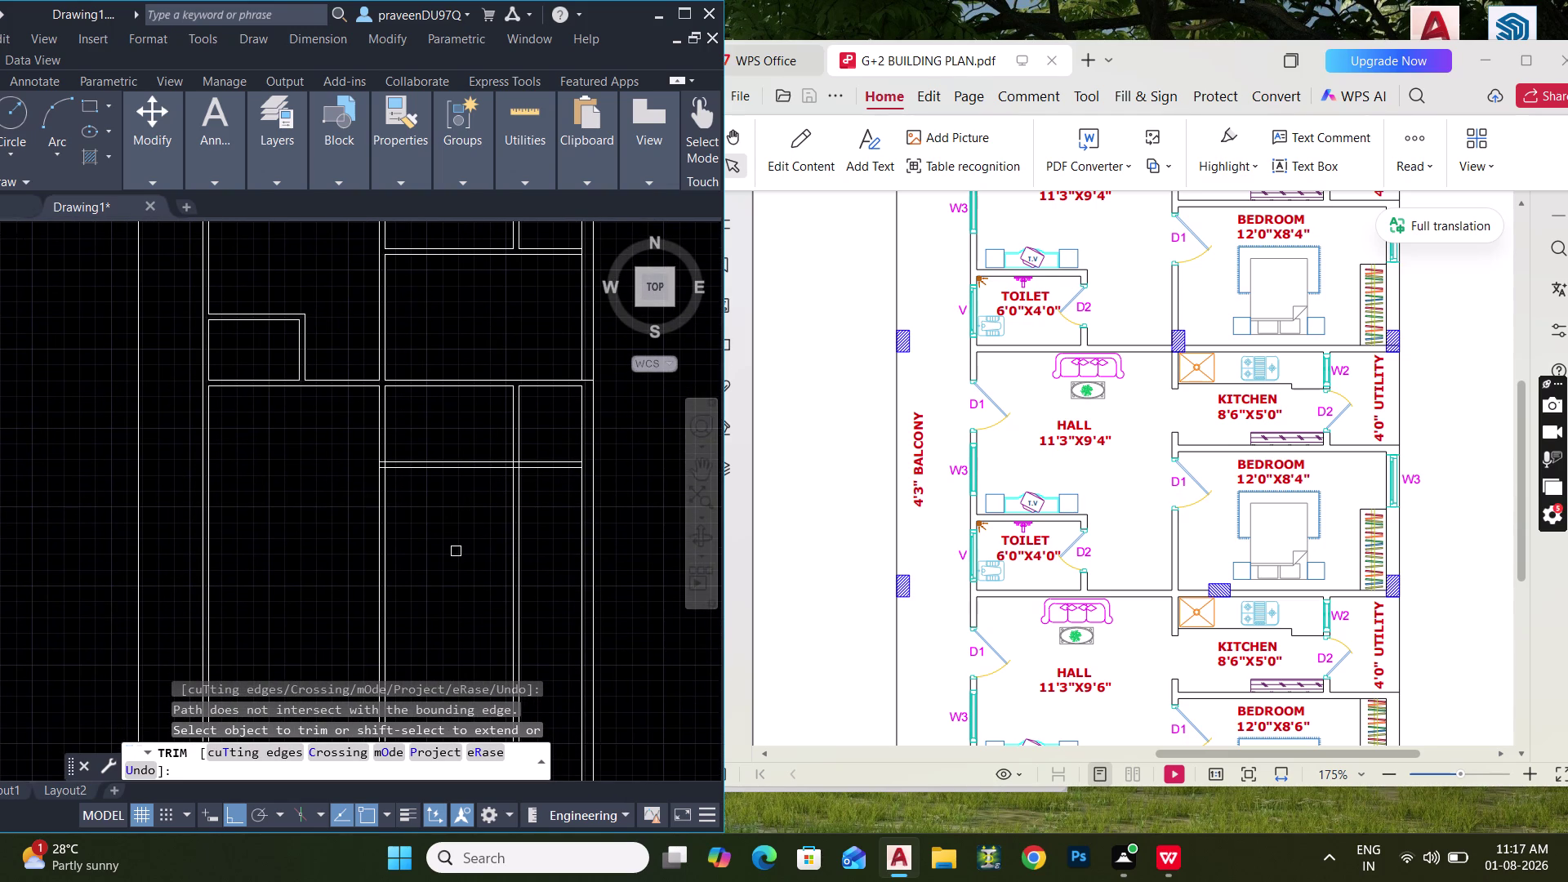
key(Escape)
key(Escape)
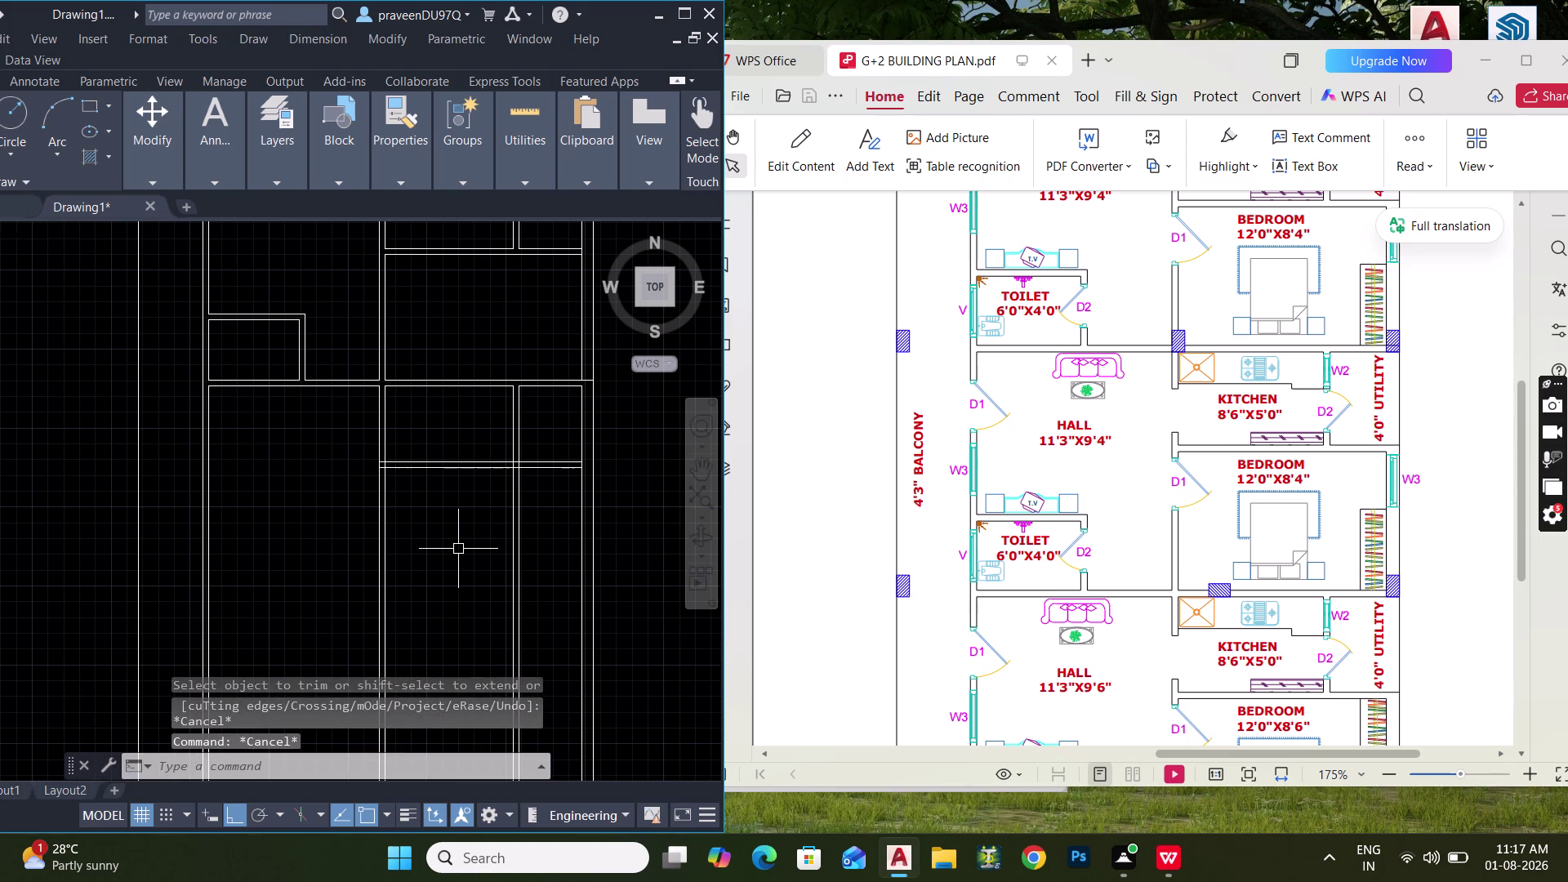
Trim the remaining wall line ends in the large lower room.
text(TR)
key(space)
drag(531, 537, 466, 537)
key(Escape)
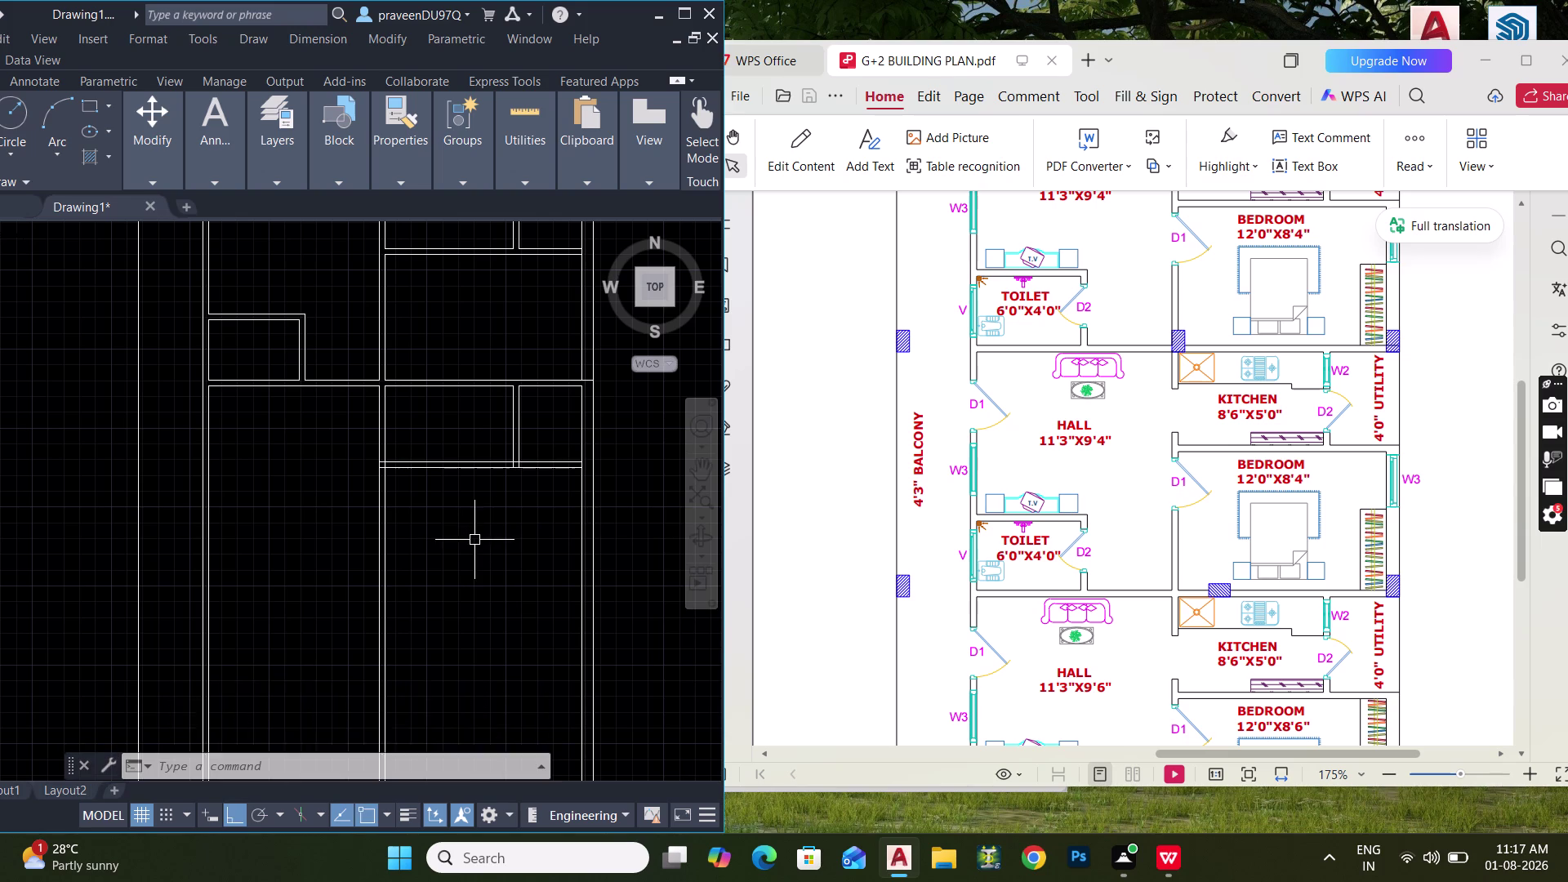
key(Escape)
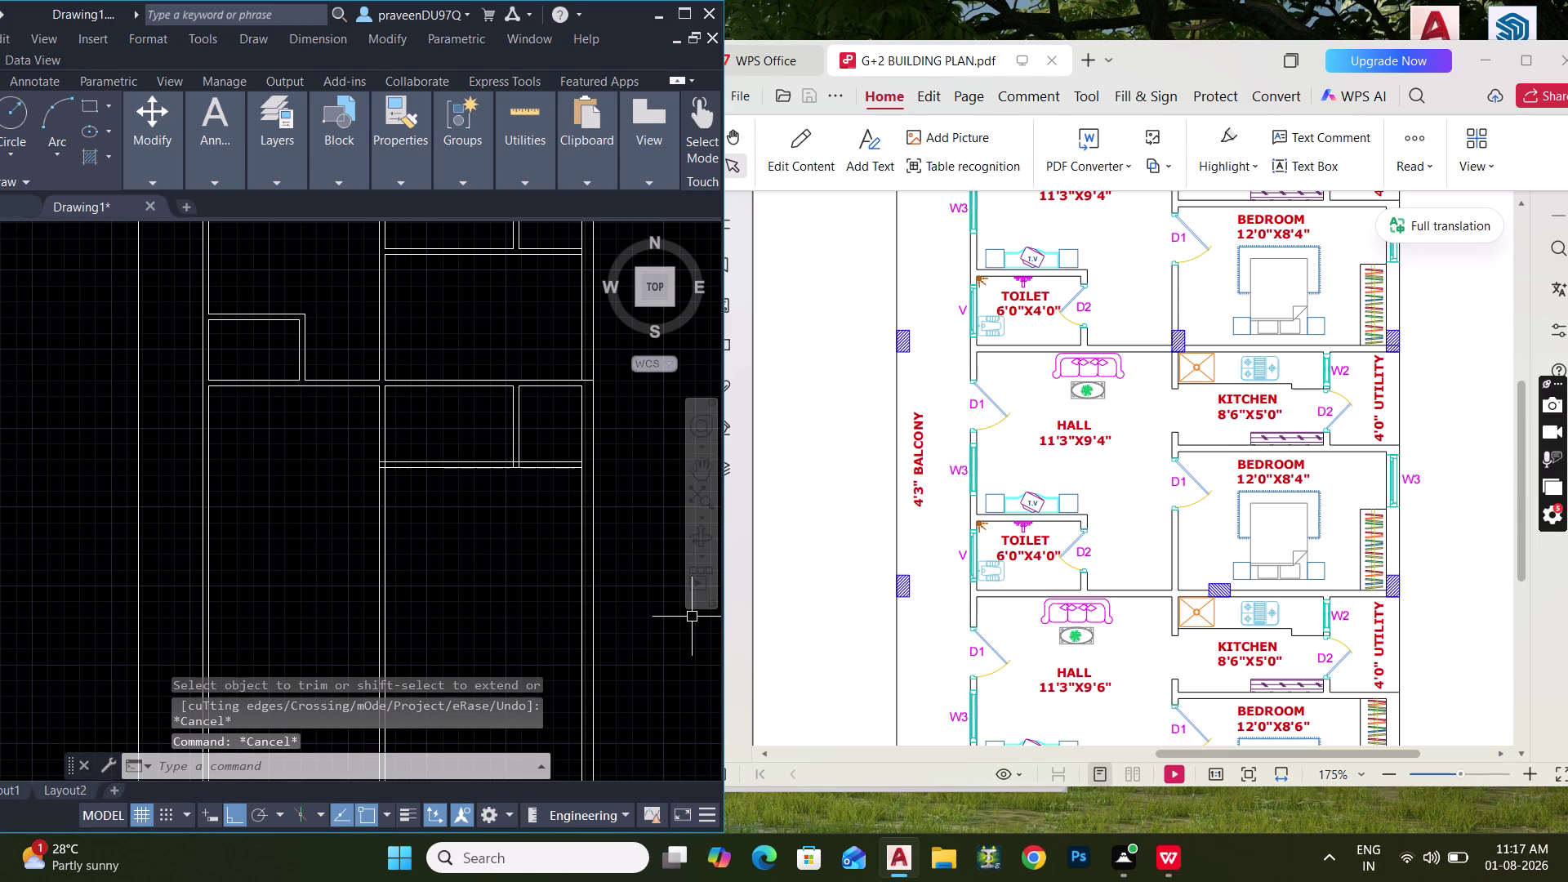
Offset the existing wall line 8'4" into the large lower room.
text(O)
key(space)
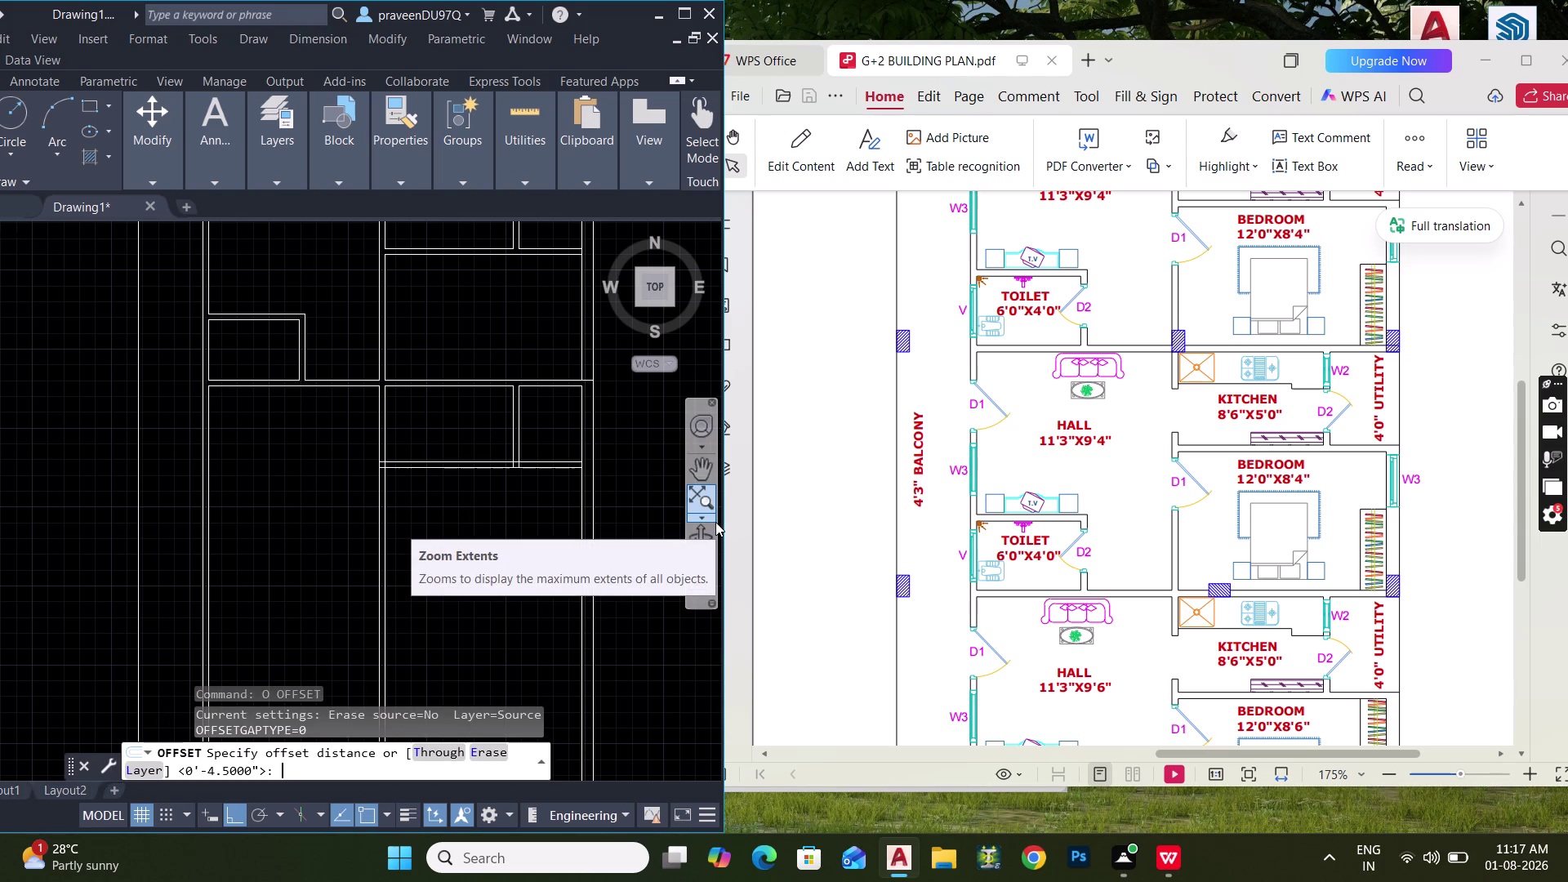
text(8')
text(4")
key(Return)
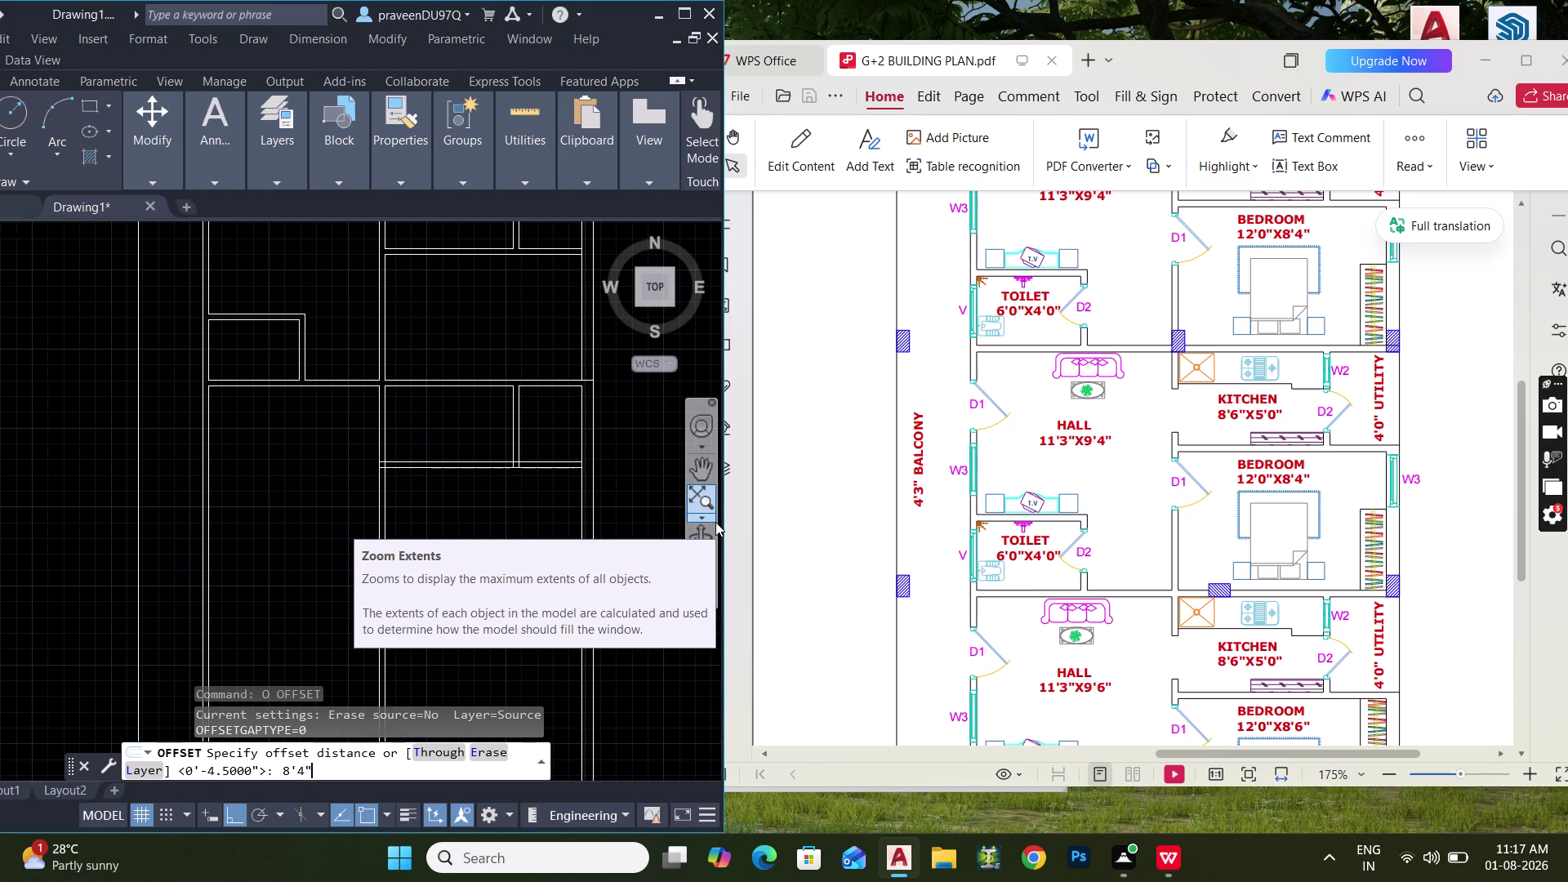
click(426, 470)
click(433, 514)
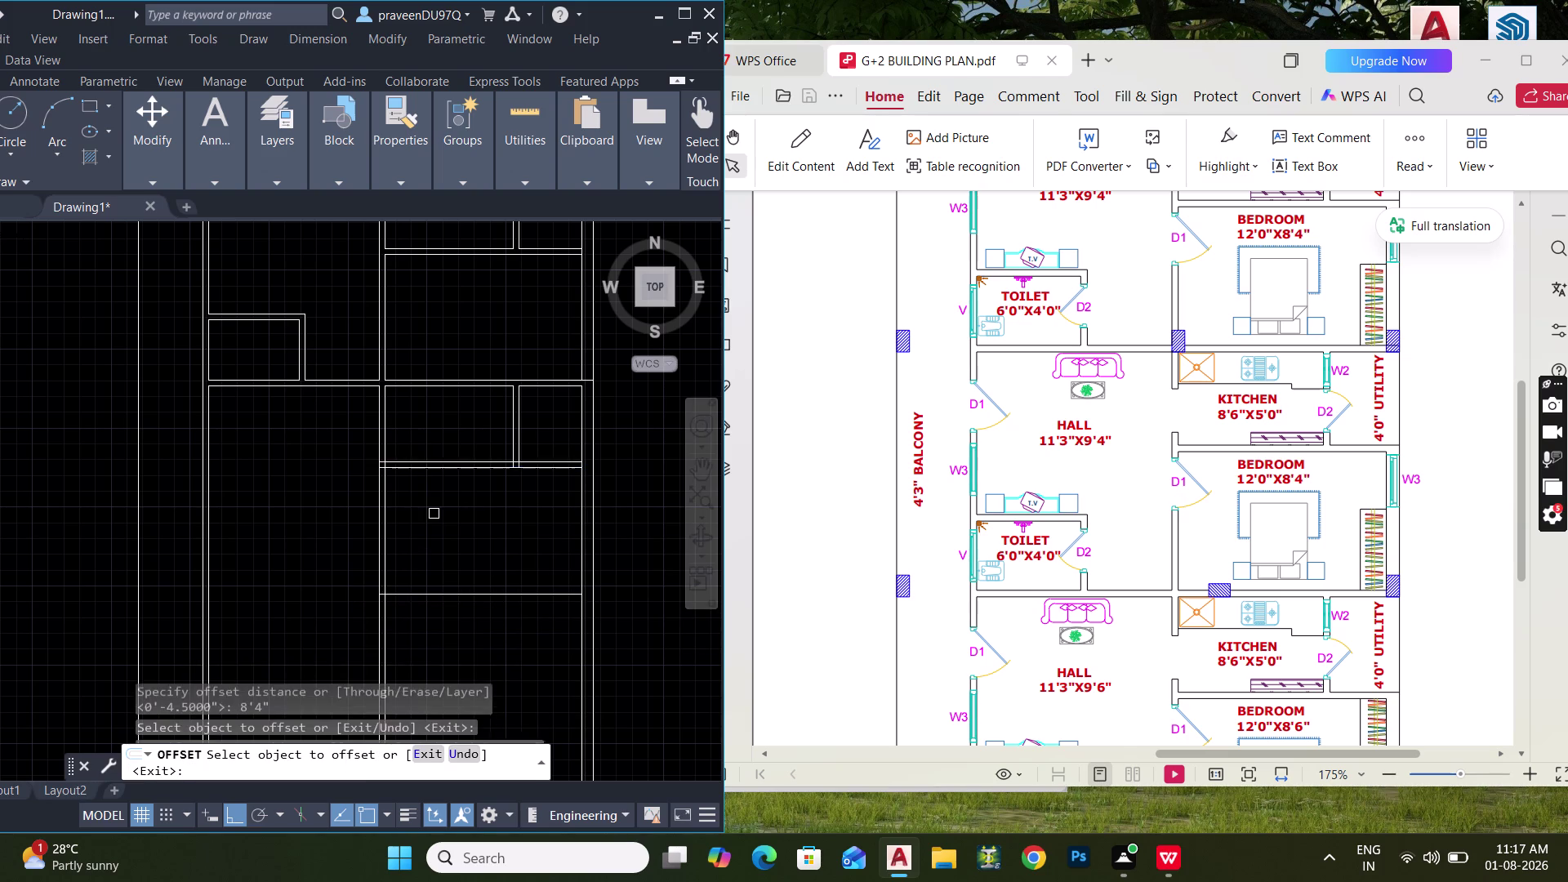
middle_drag(436, 518, 460, 448)
Offset the new line 4.5" to form the wall's second face.
key(space)
key(space)
text(4.)
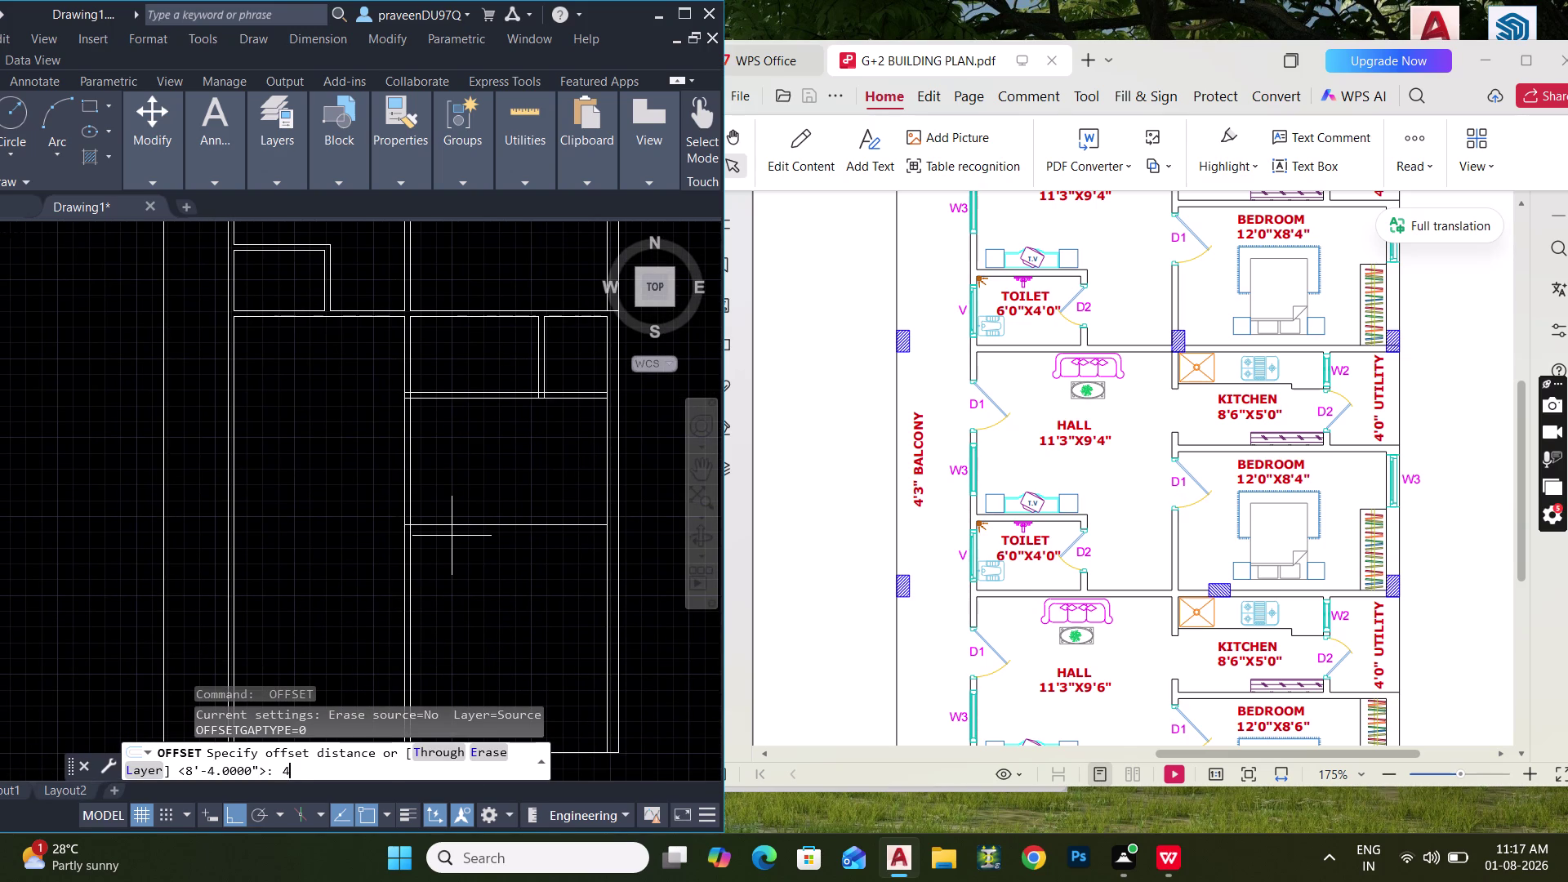
text(5")
key(Return)
click(486, 525)
click(492, 589)
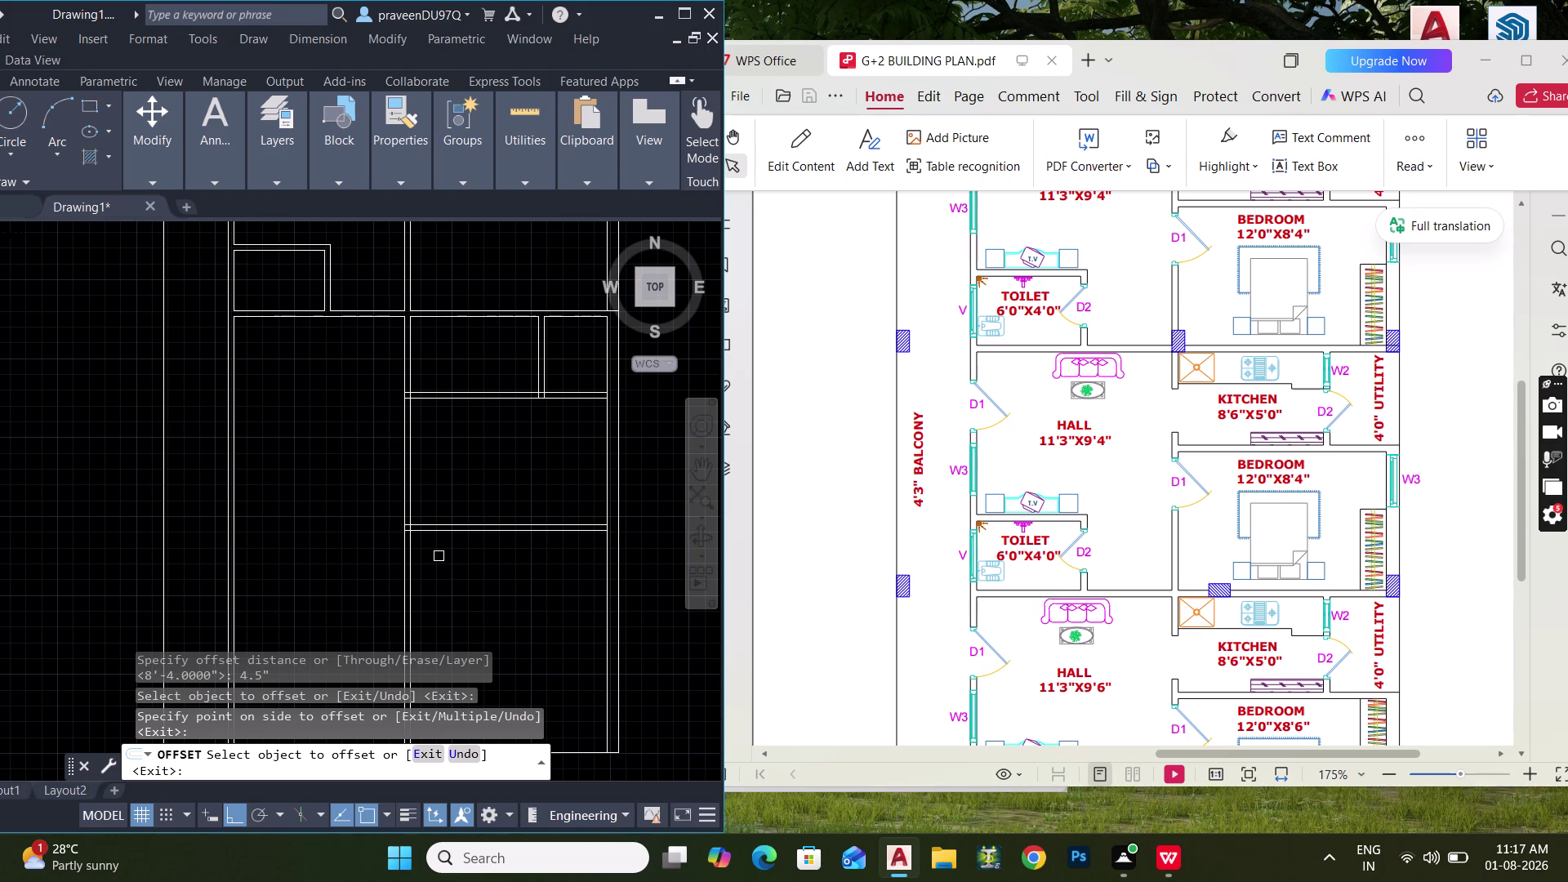
Pan to the new wall and start trimming where its lines cross.
scroll(down, 3)
scroll(up, 3)
middle_drag(440, 568, 490, 472)
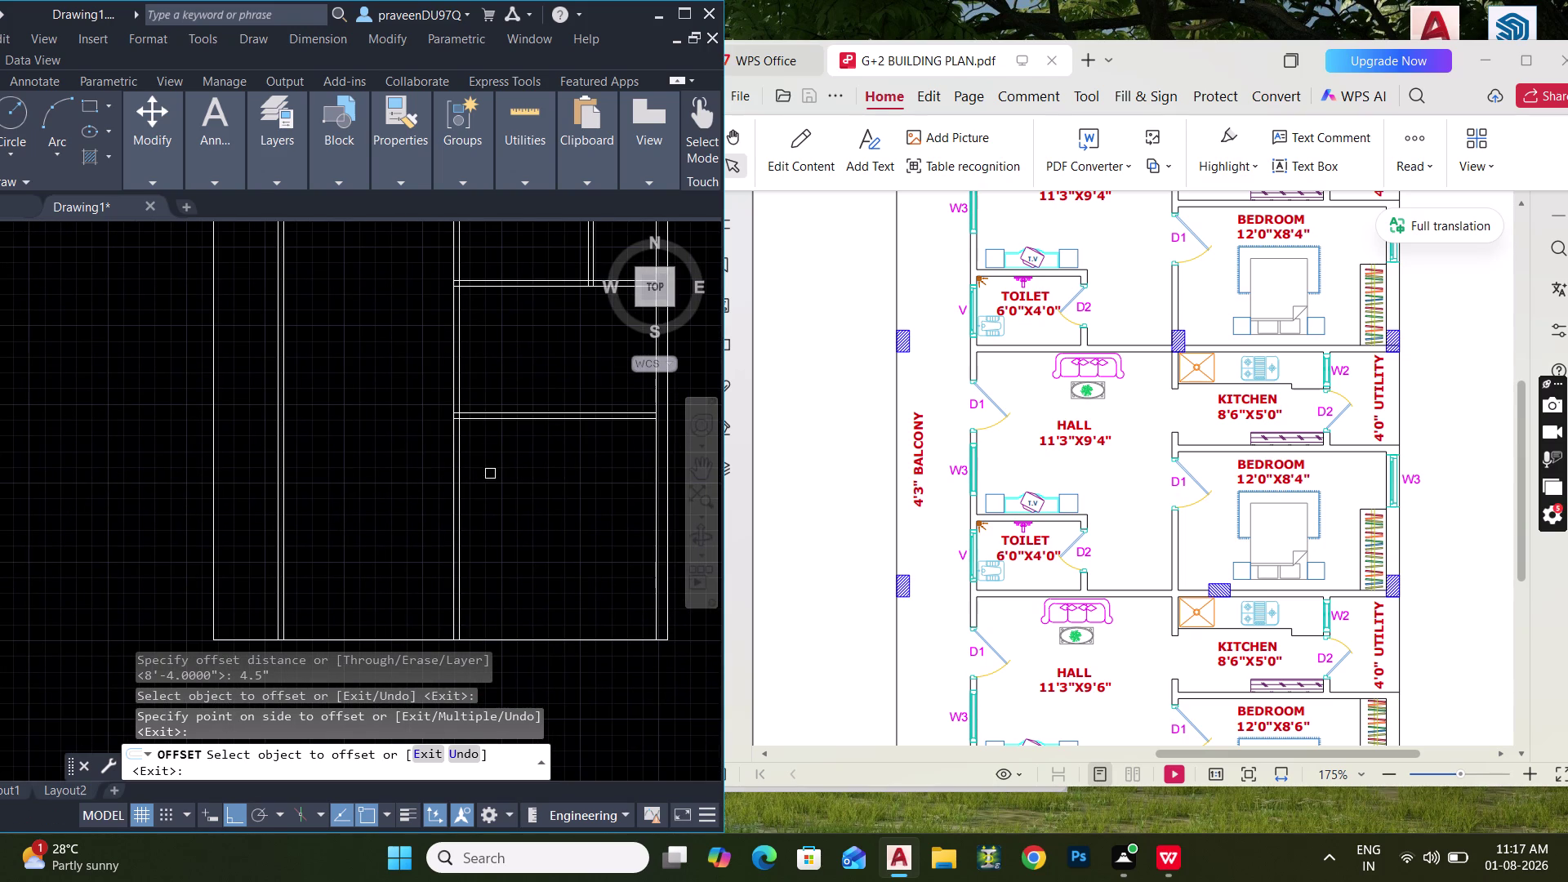
middle_drag(398, 510, 405, 544)
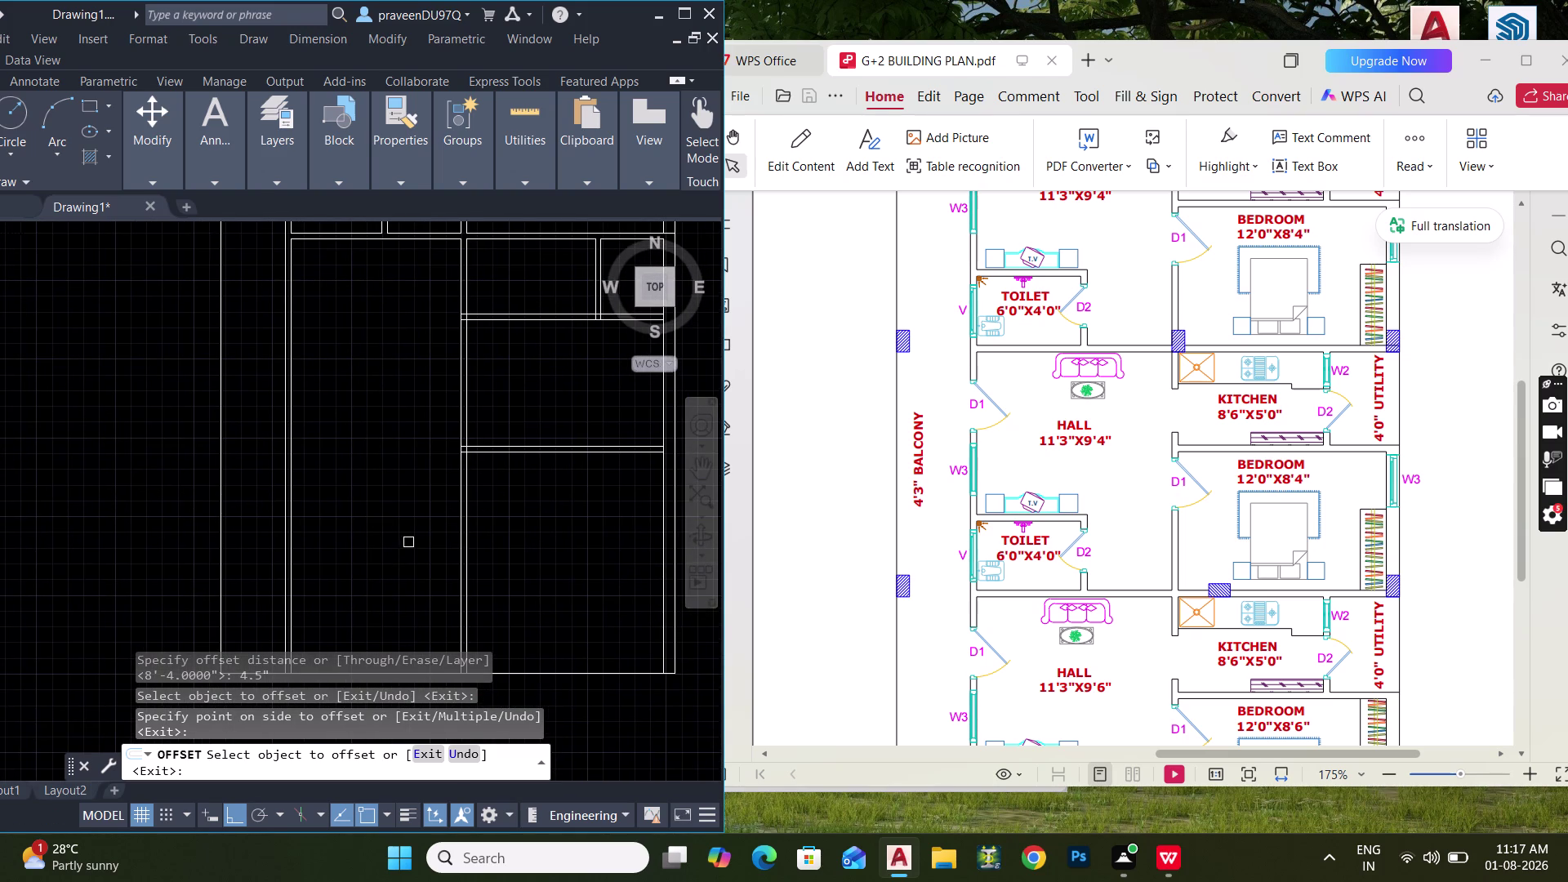
drag(544, 526, 524, 398)
drag(517, 427, 517, 445)
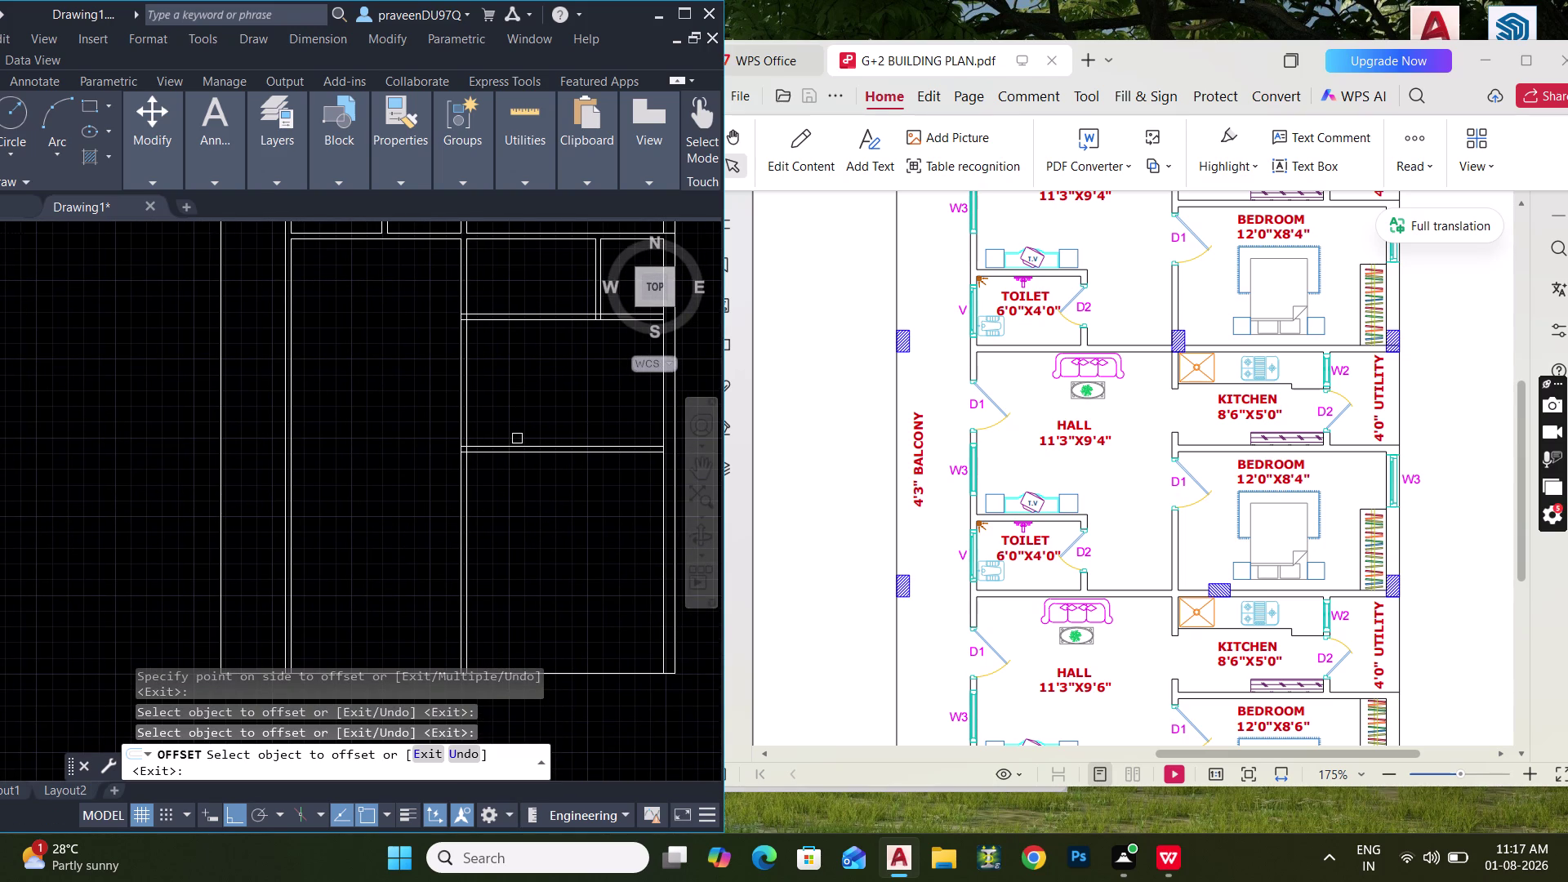
drag(517, 445, 517, 478)
key(Escape)
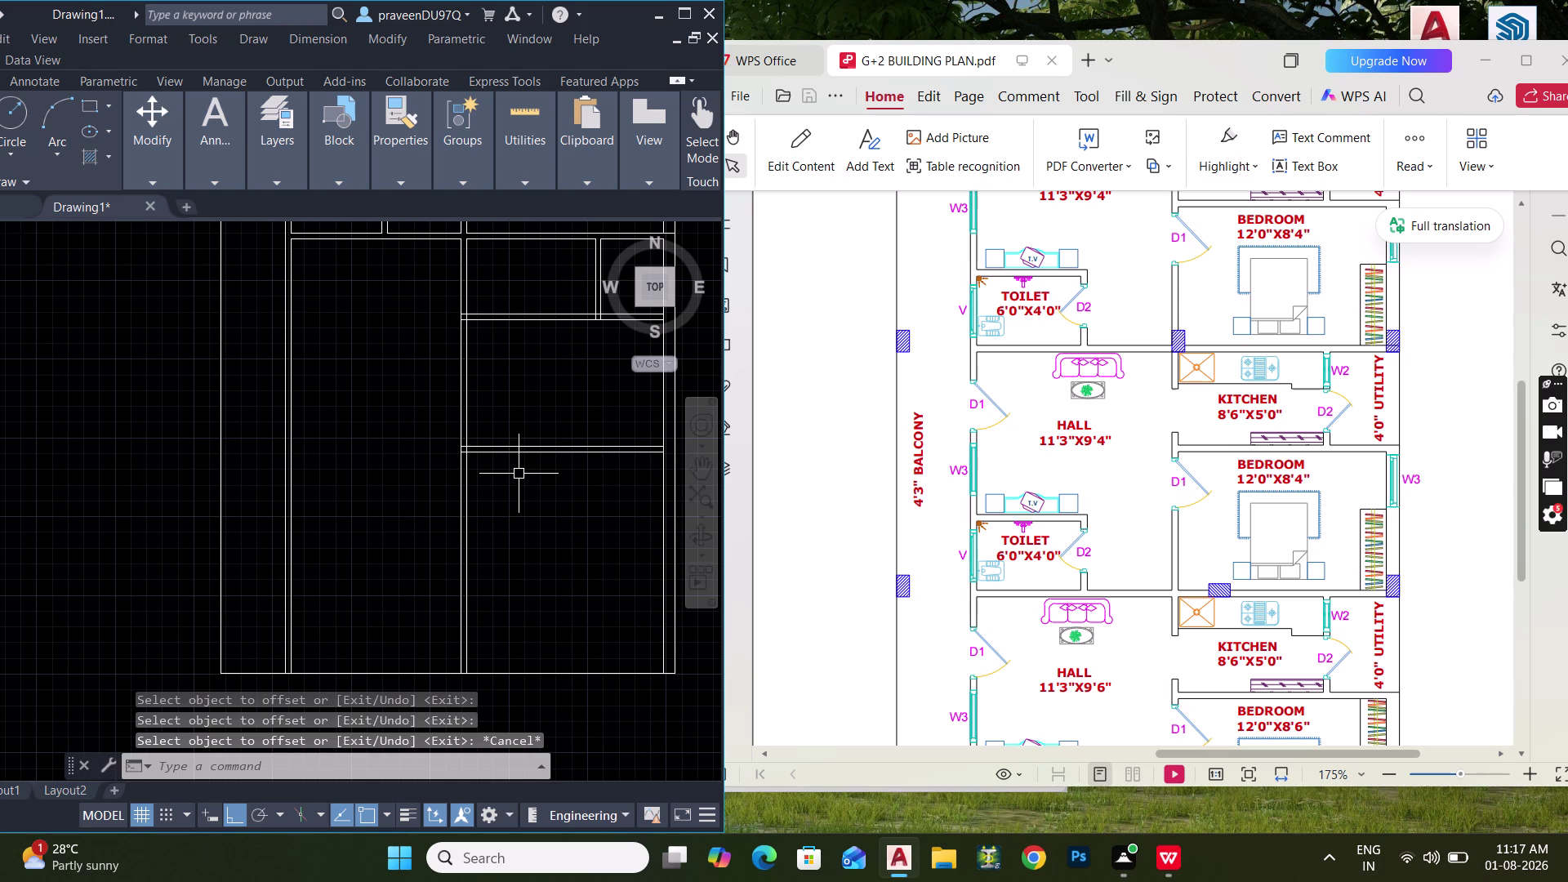
key(t)
text(R)
key(space)
drag(518, 418, 518, 522)
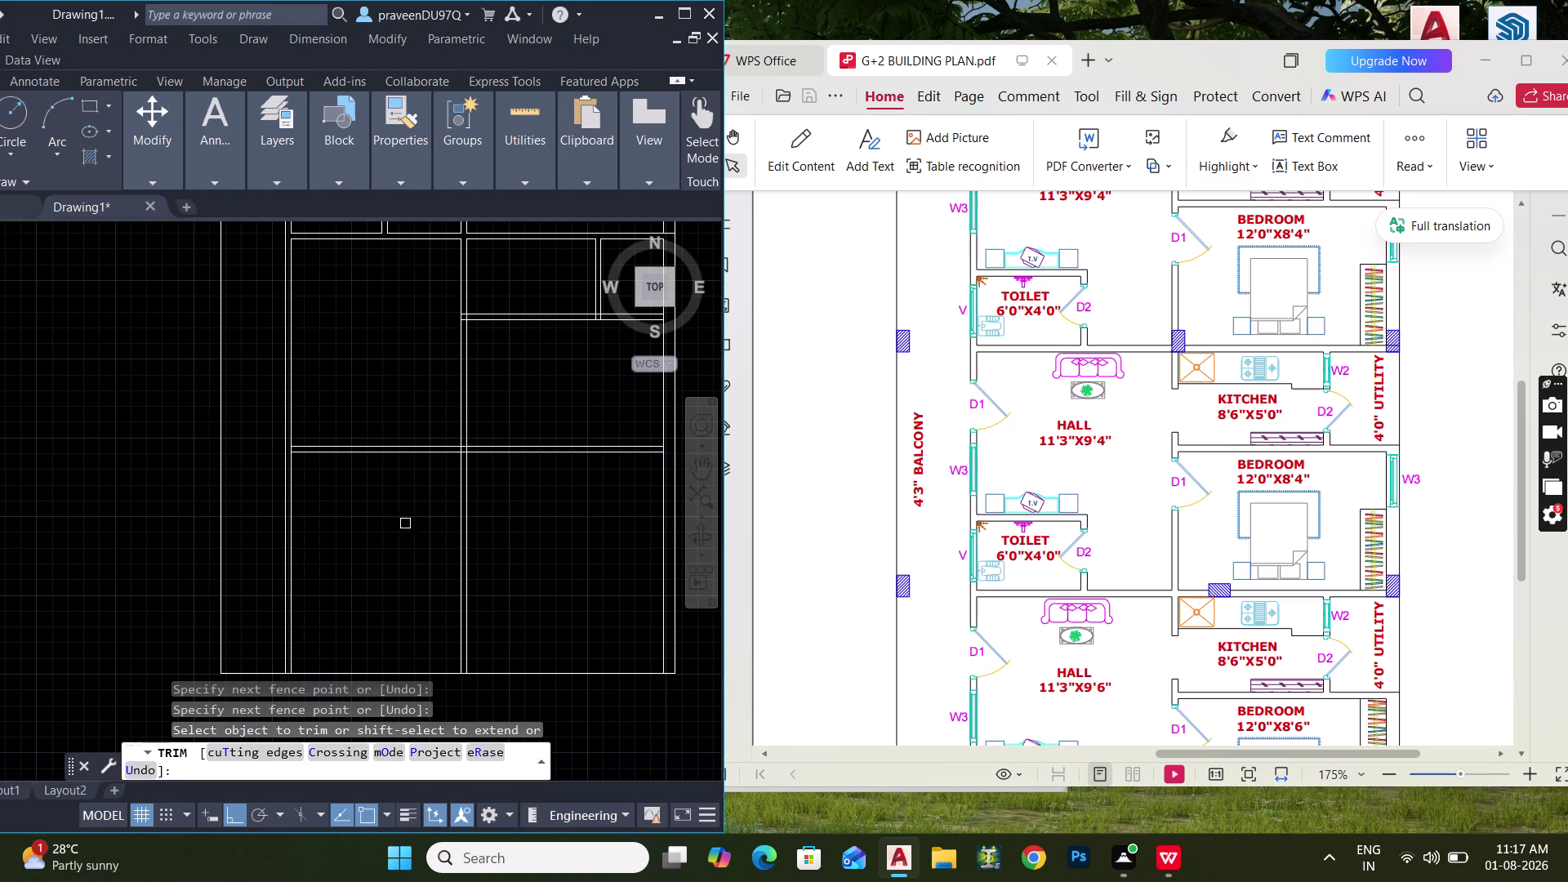
middle_drag(403, 526, 413, 558)
Scroll the WPS PDF to the first-floor plan showing hall, kitchen, bedroom and toilet.
middle_drag(413, 556, 439, 473)
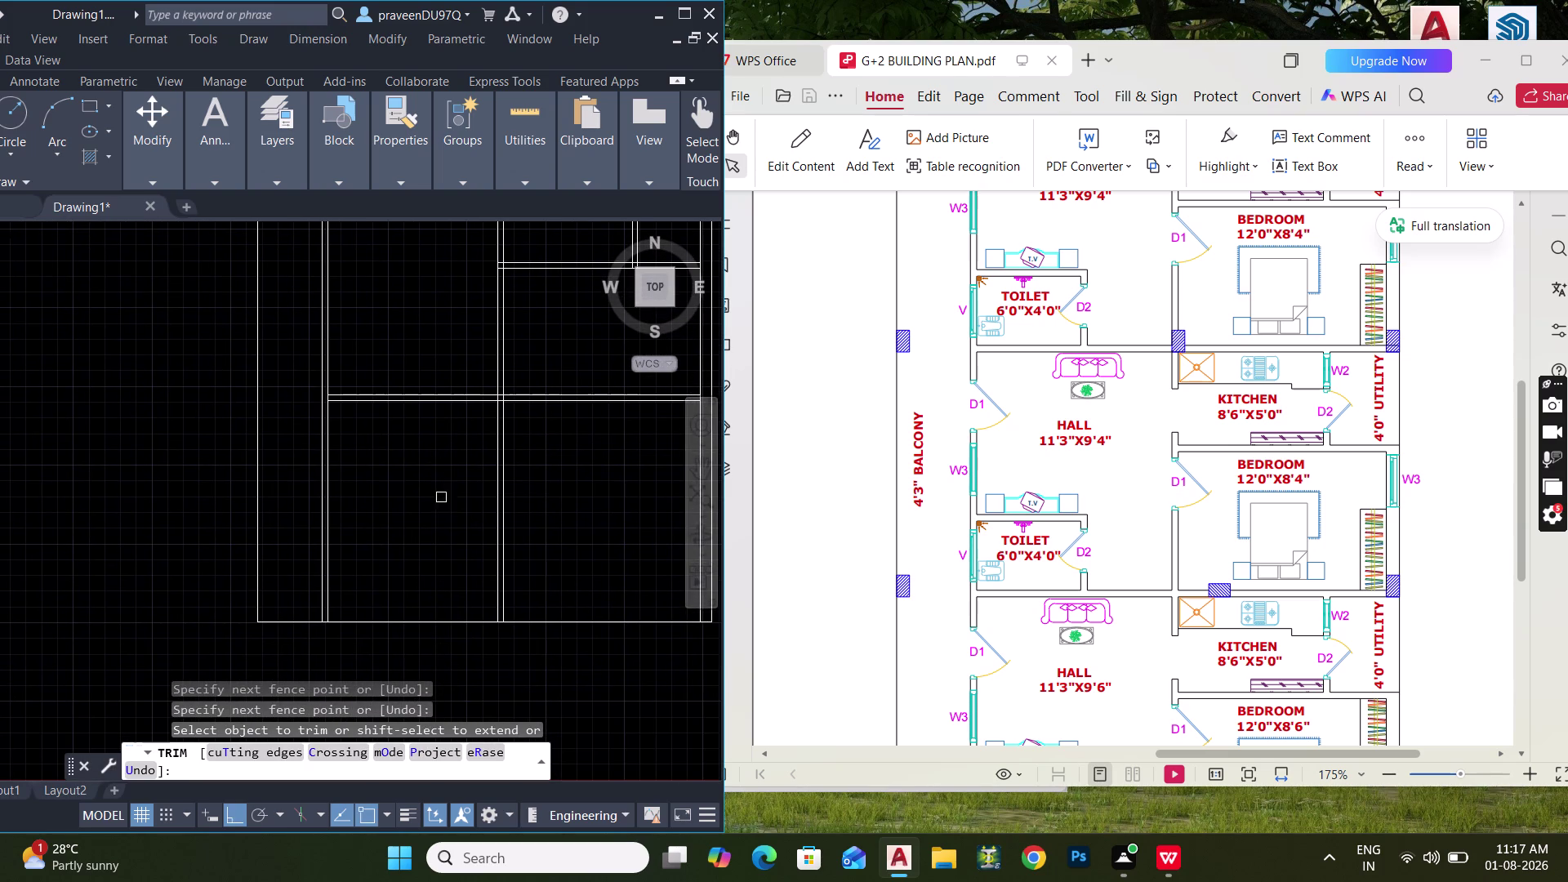
middle_drag(1021, 630, 998, 555)
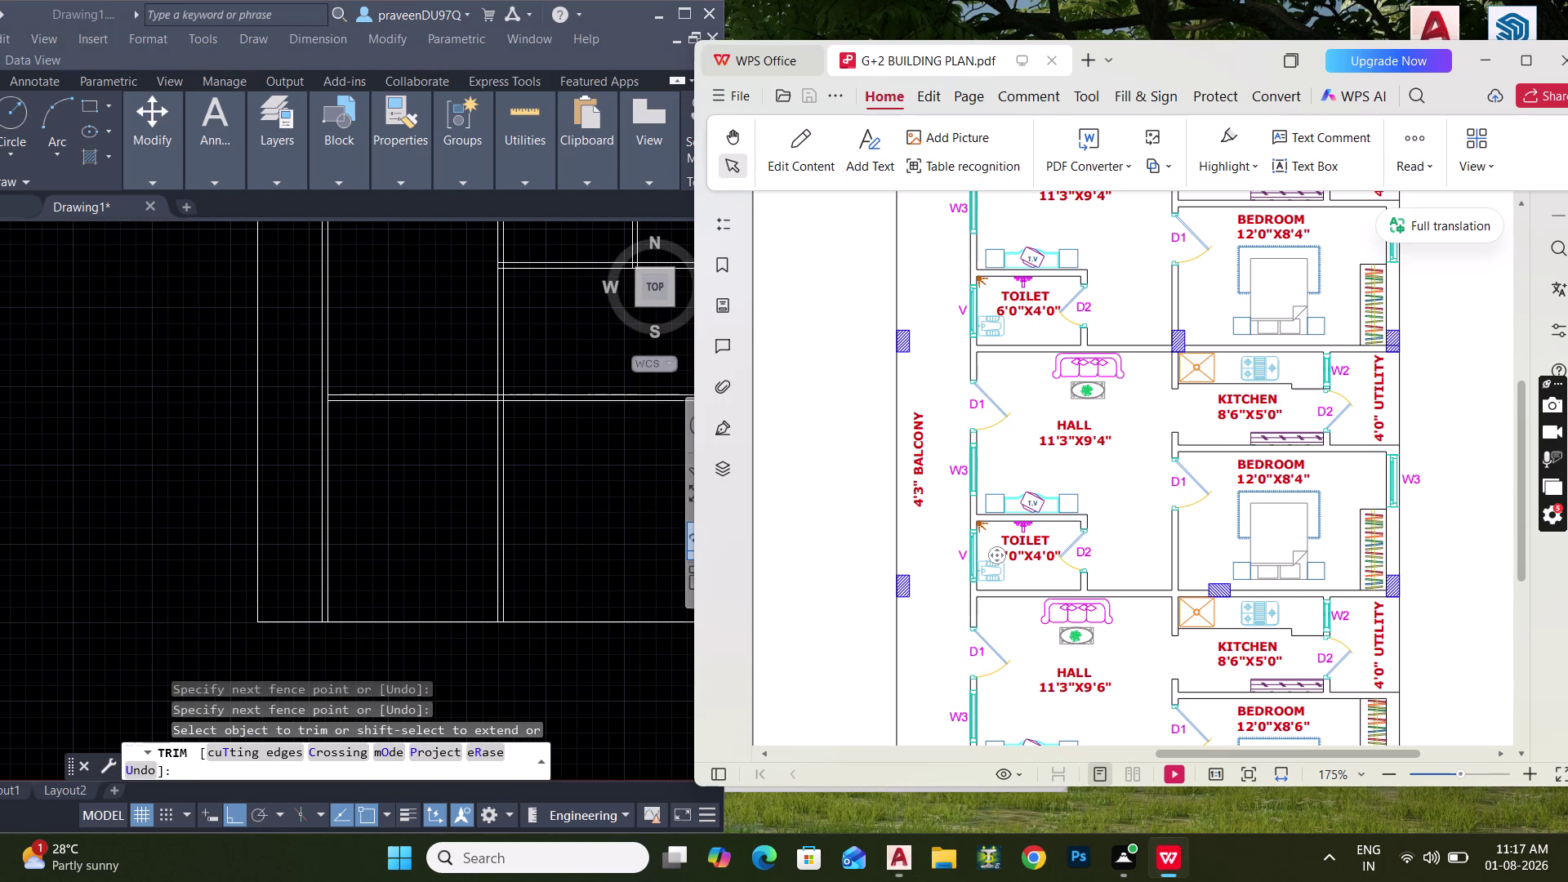
scroll(down, 3)
click(1091, 596)
scroll(up, 3)
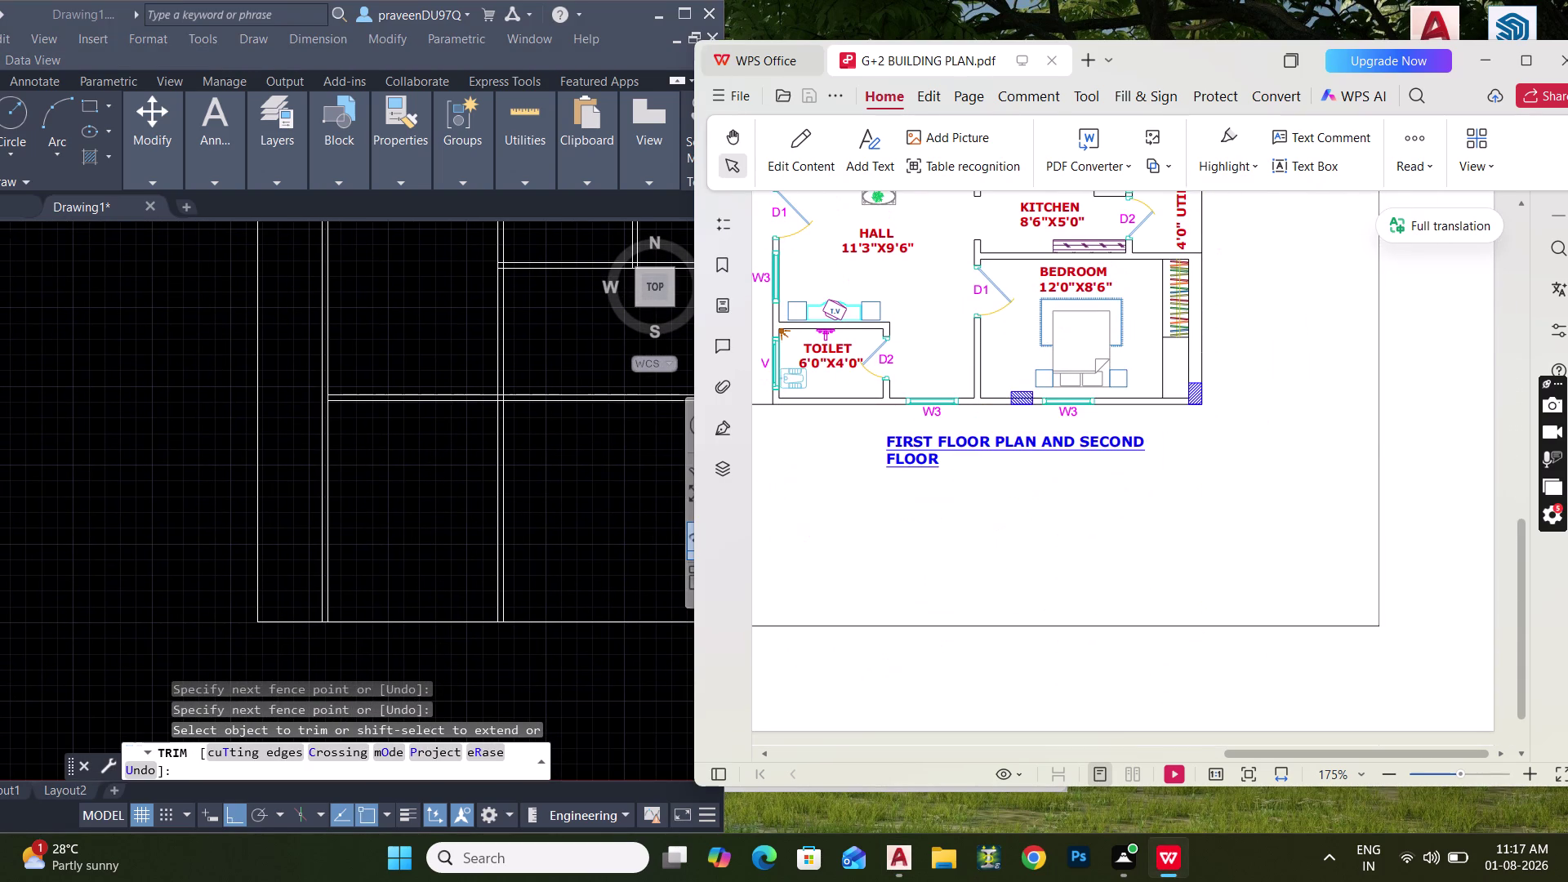
scroll(up, 3)
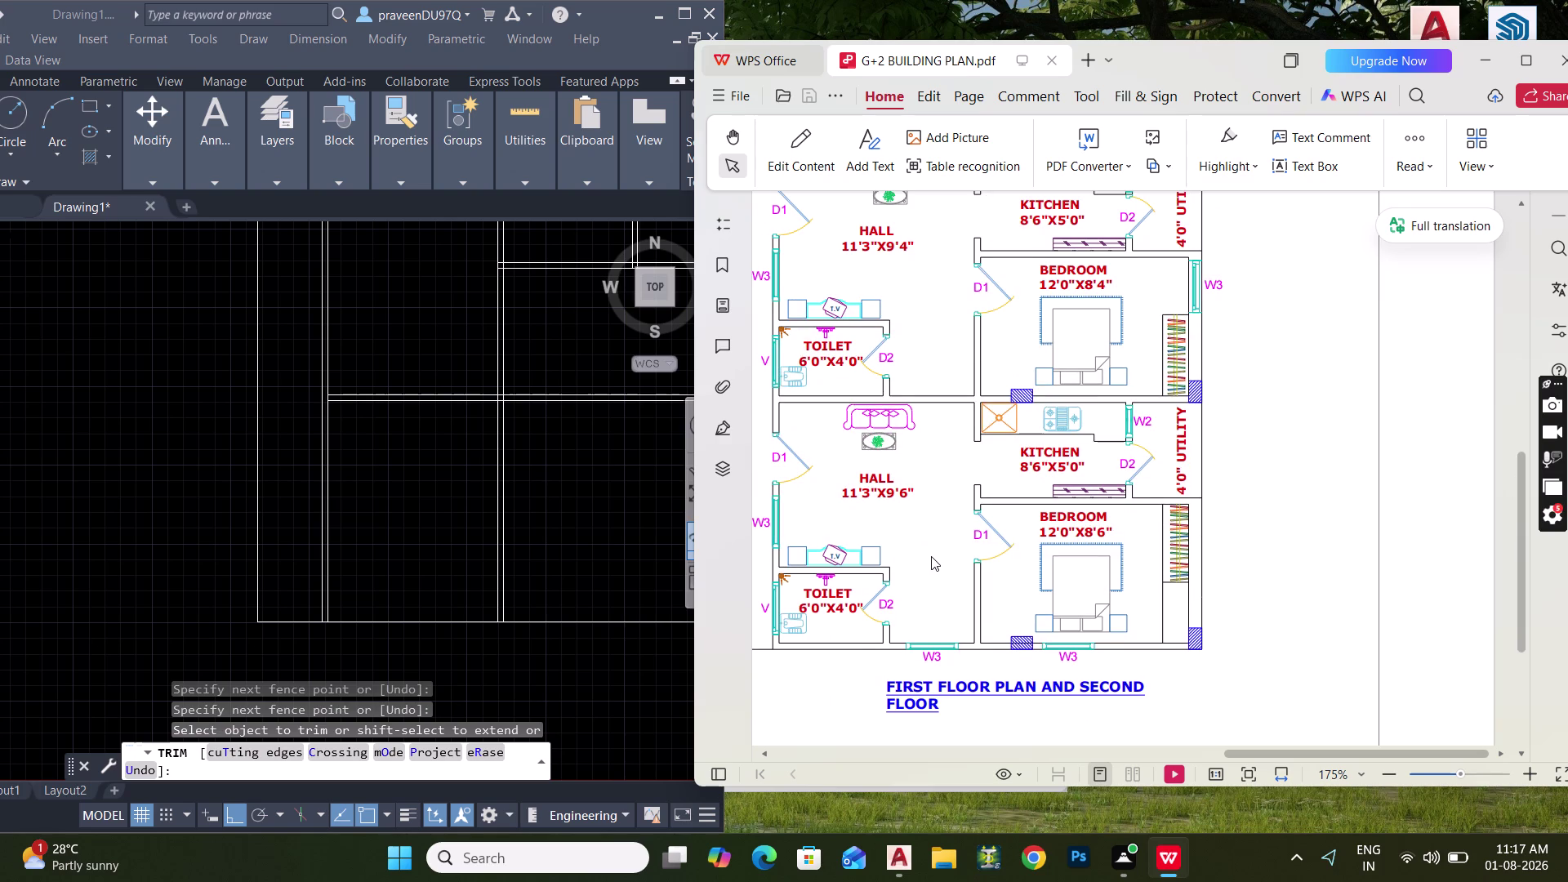
middle_drag(937, 558, 976, 556)
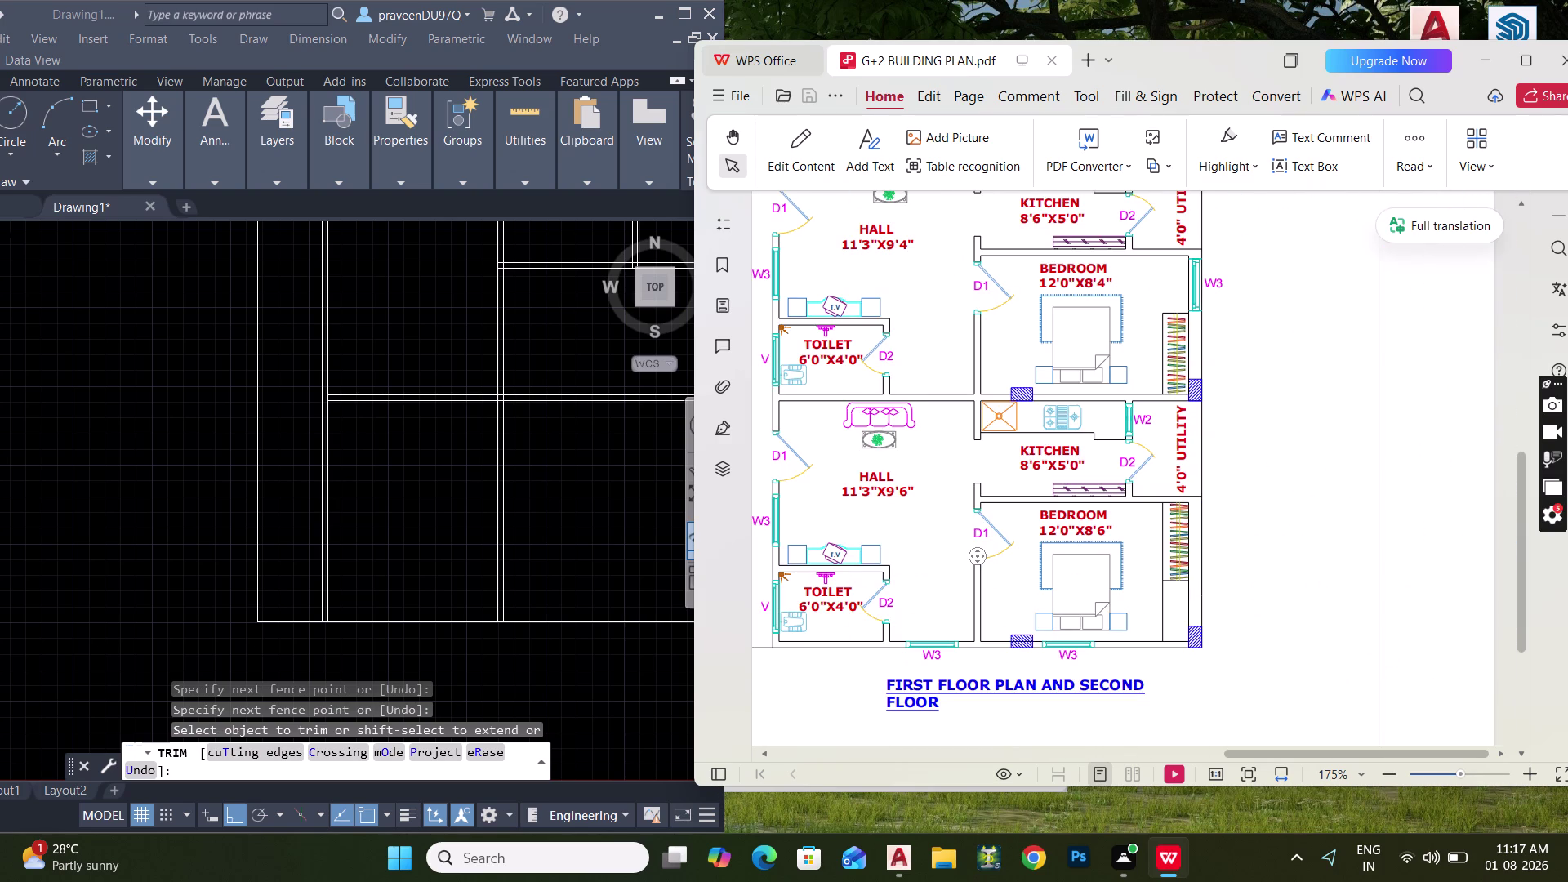
key(Escape)
drag(1240, 756, 1148, 744)
scroll(up, 3)
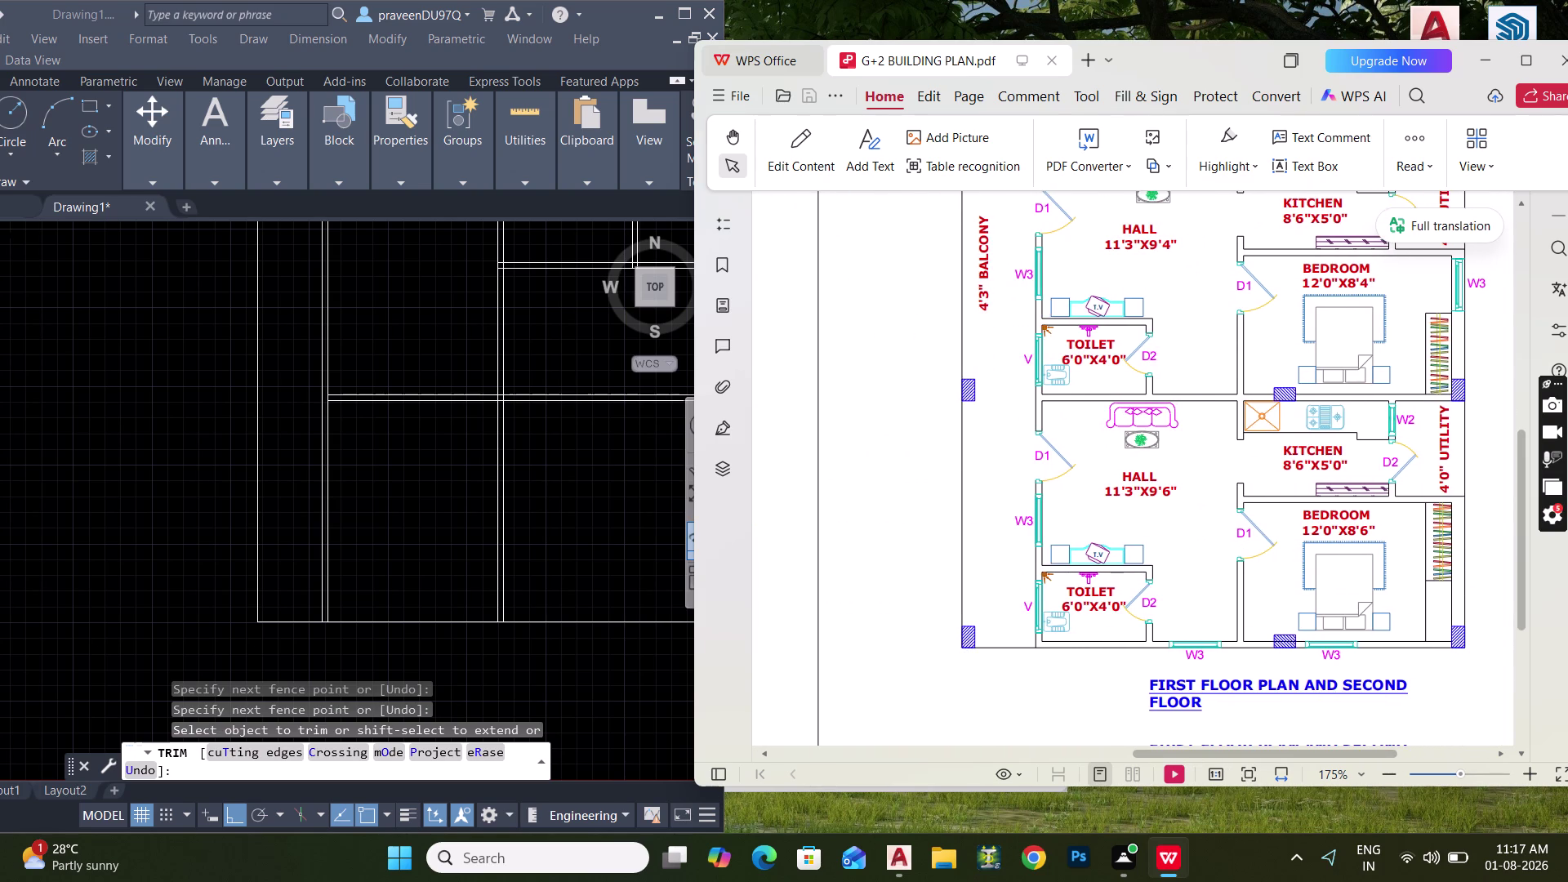
middle_drag(574, 510, 491, 477)
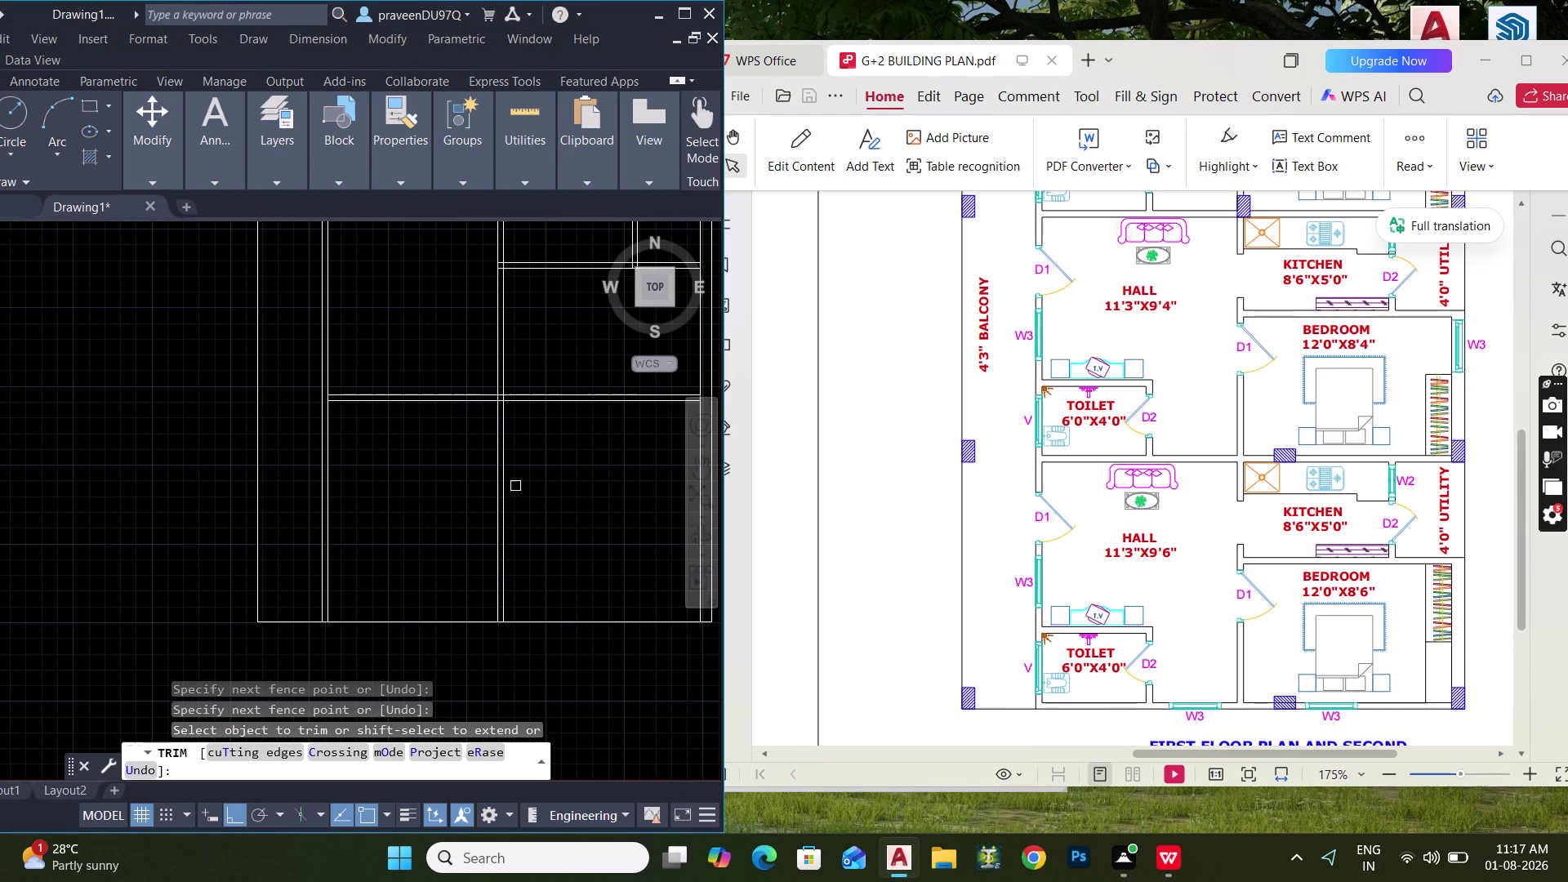
middle_drag(520, 486, 467, 475)
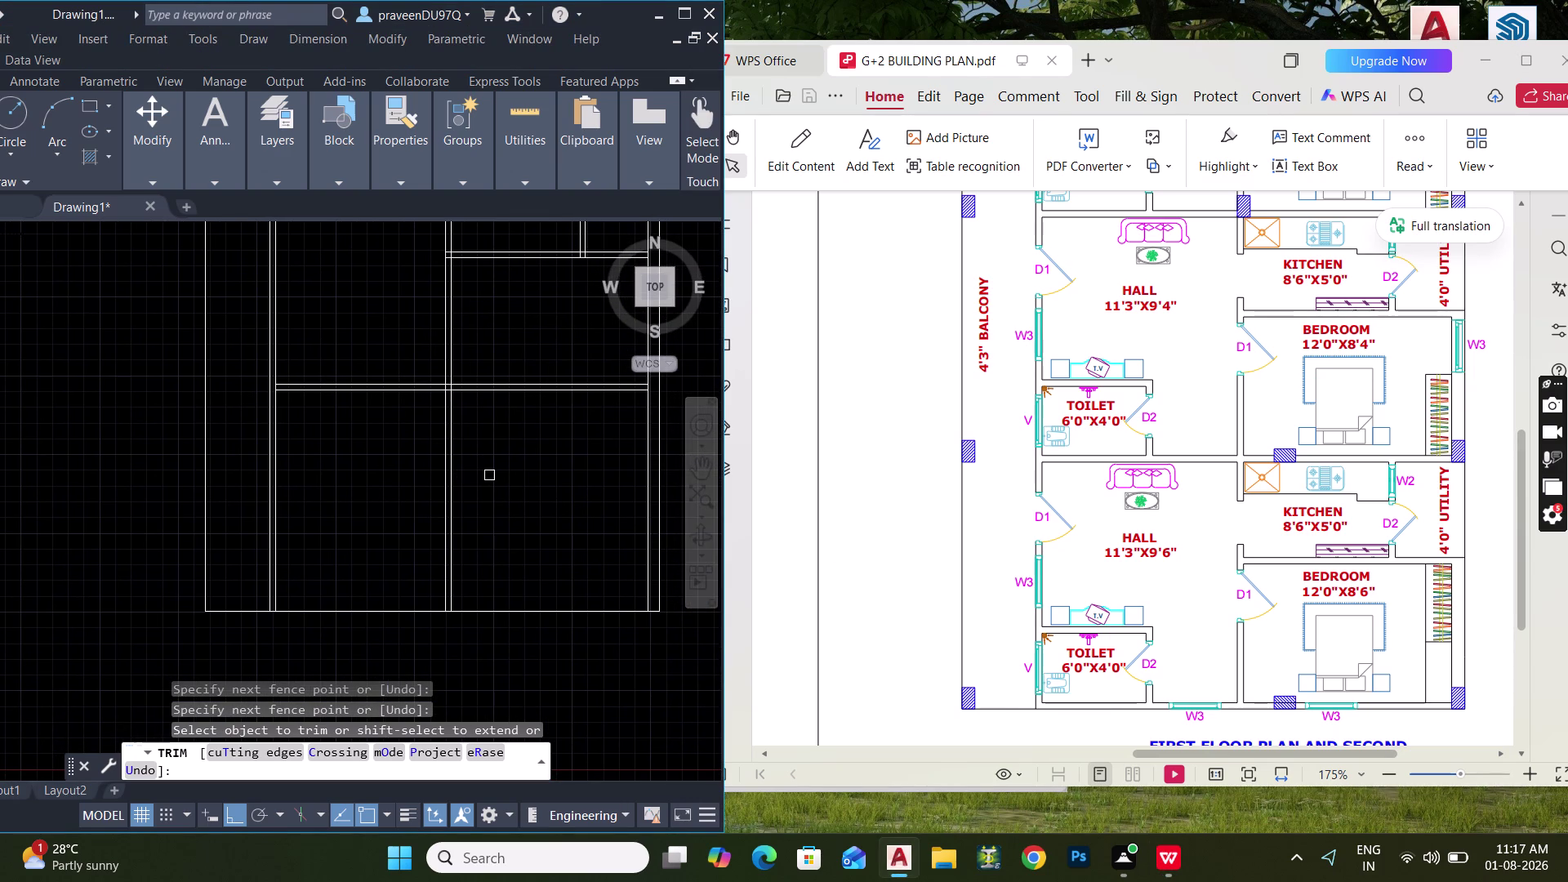
Cancel the lingering Trim prompts after two failed offset entries.
text(O 4.5")
key(Return)
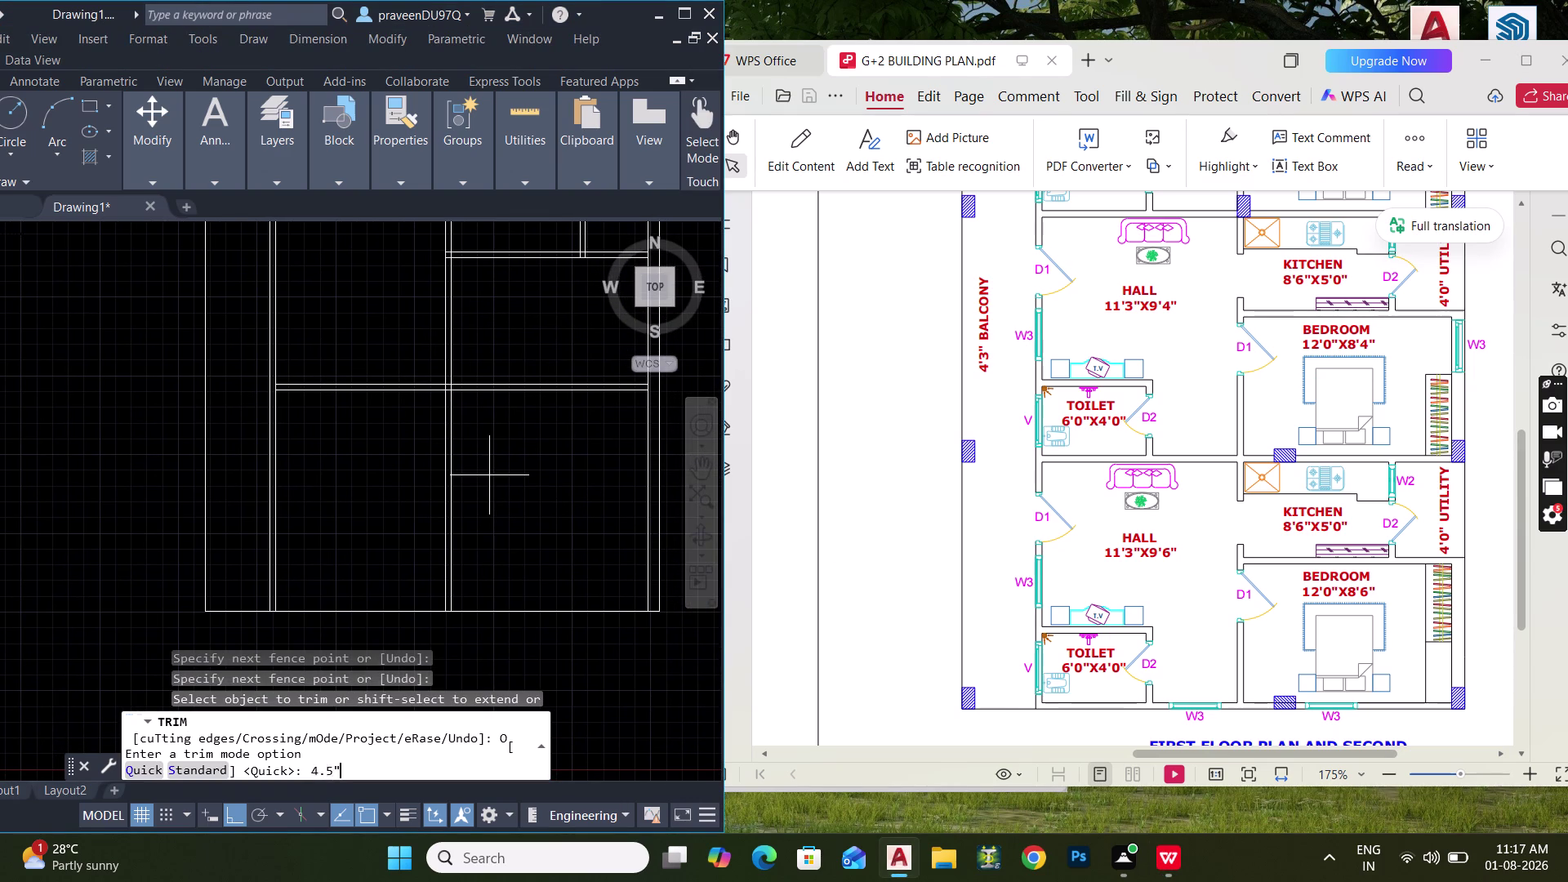
key(Escape)
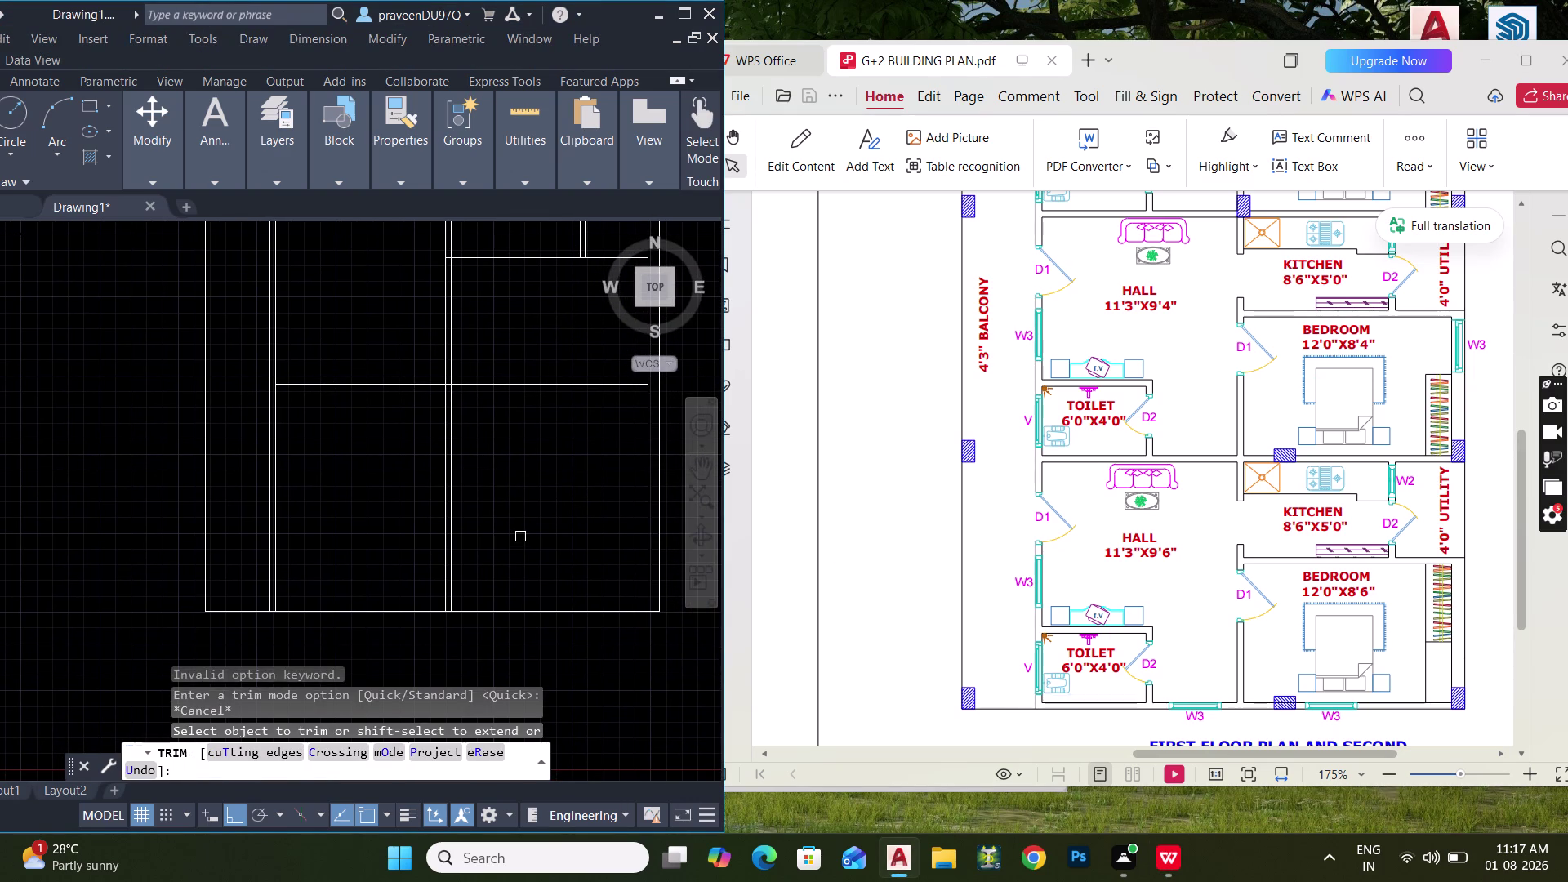
text(O 4.5")
key(Return)
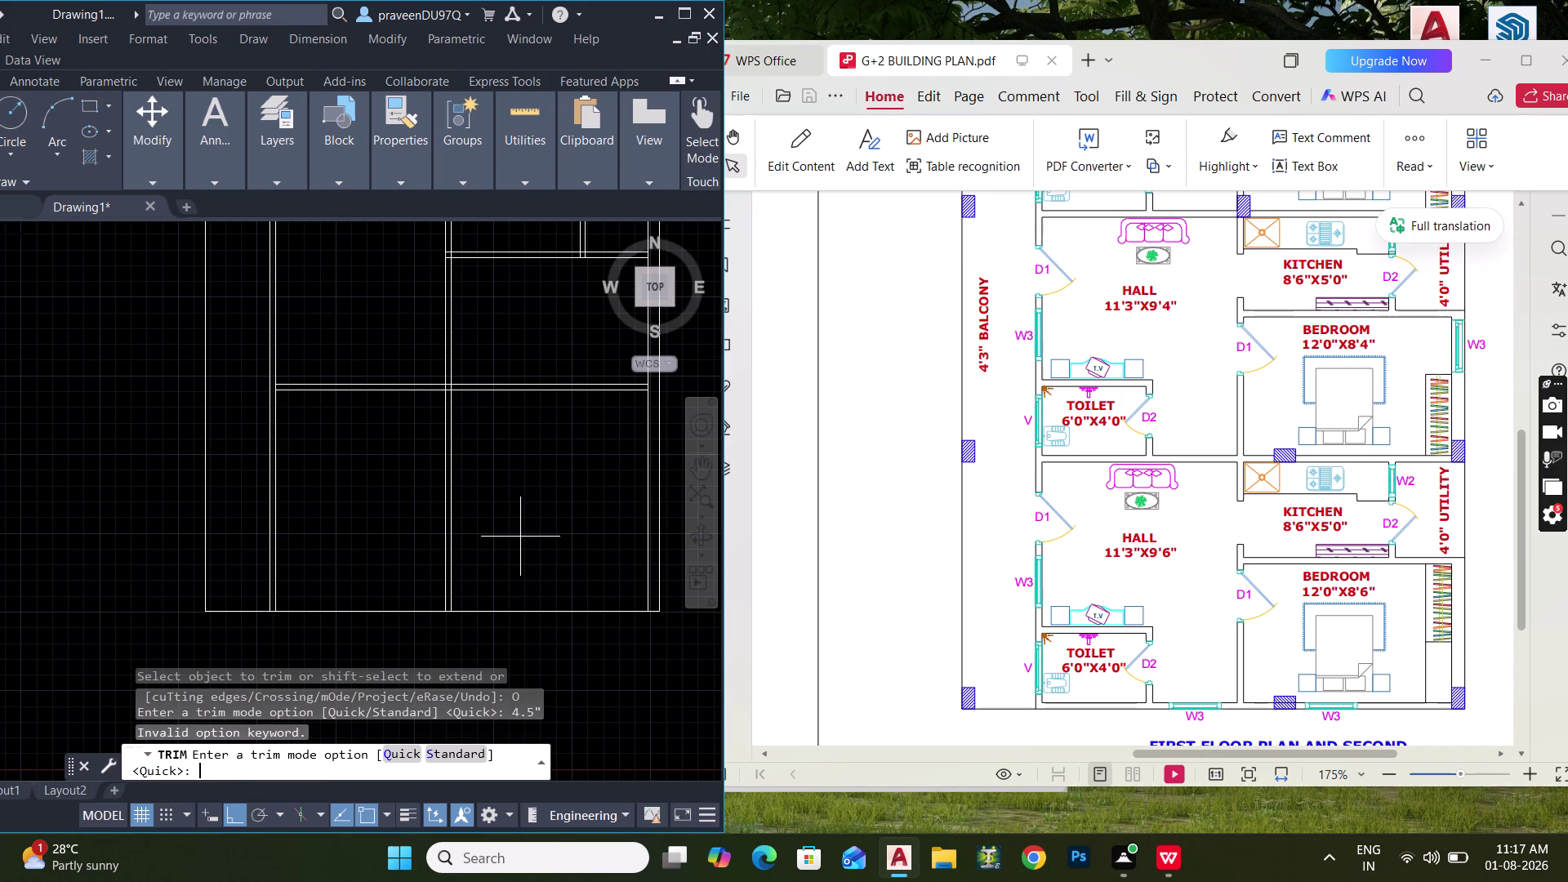
key(Escape)
key(Escape)
Offset a wall line 4.5', then delete the mistaken copy.
text(O)
key(space)
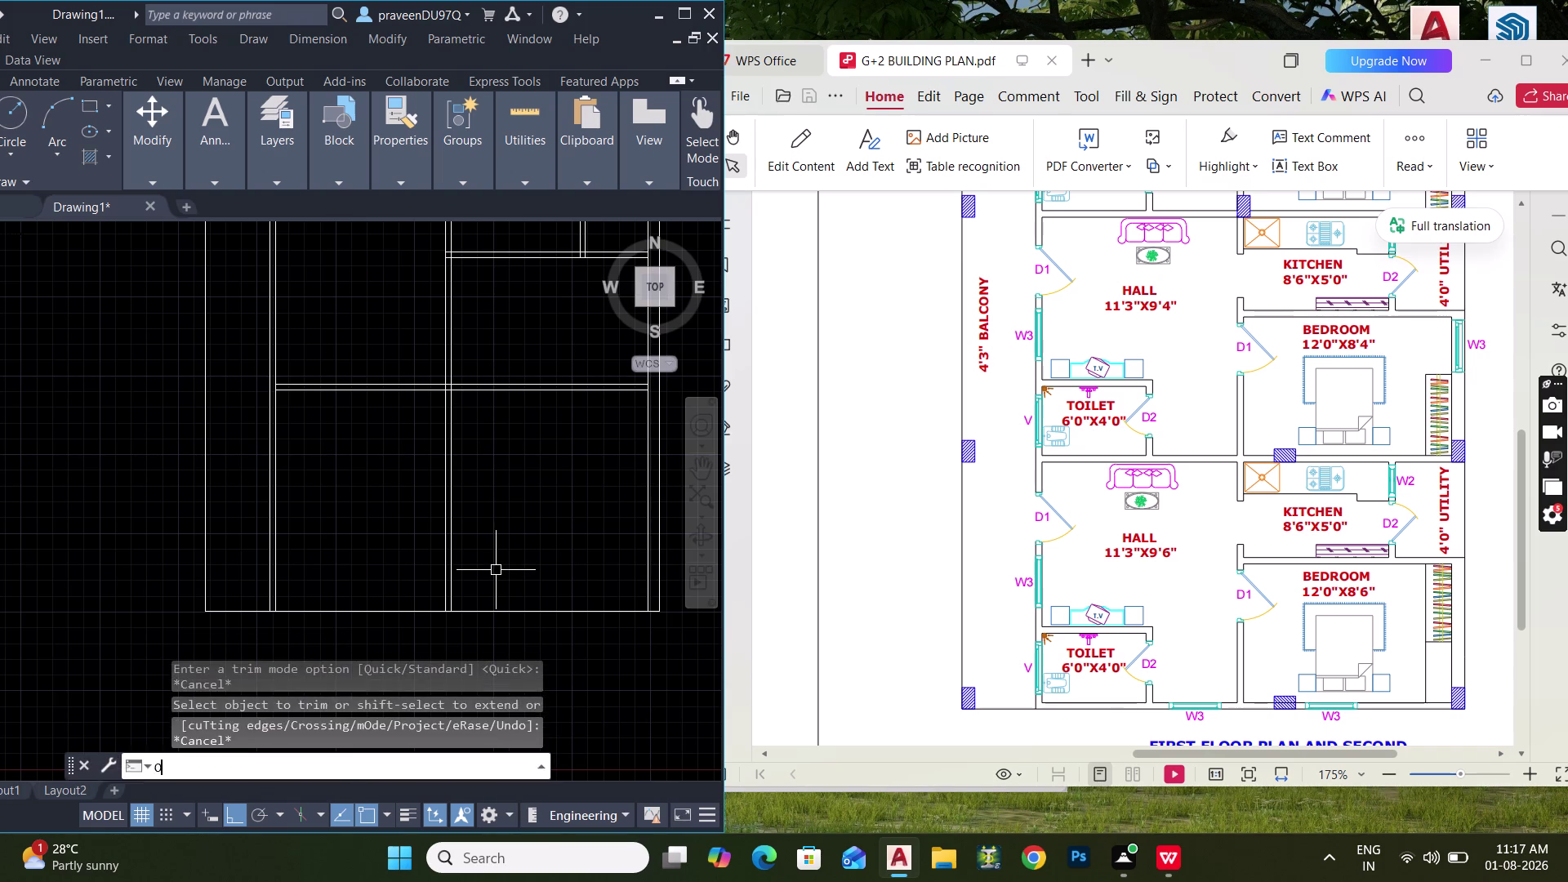
text(4.5')
key(Return)
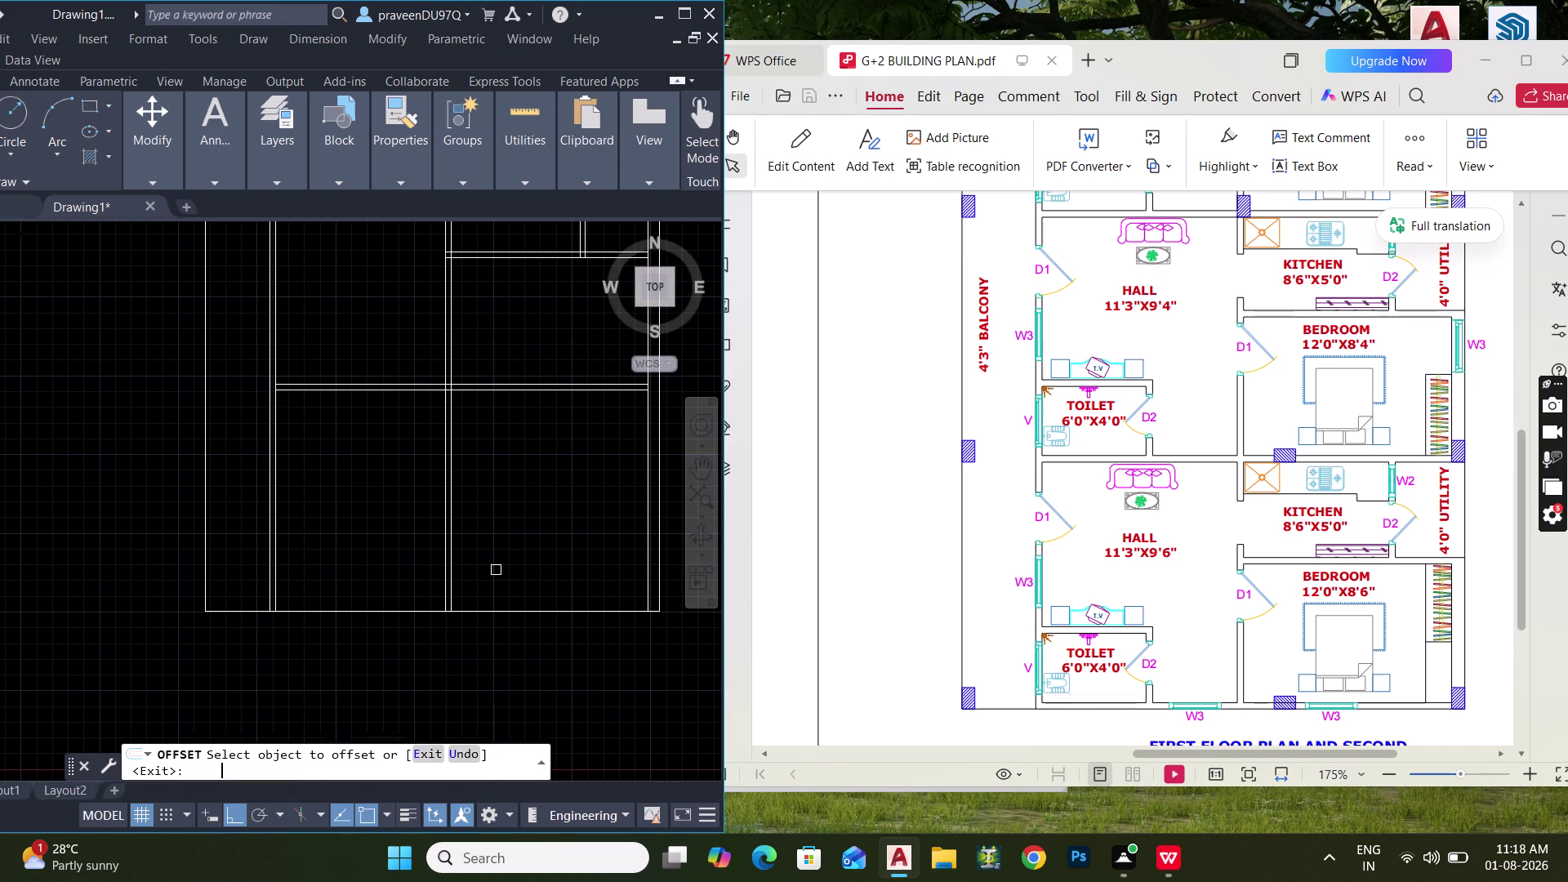
click(600, 615)
click(593, 550)
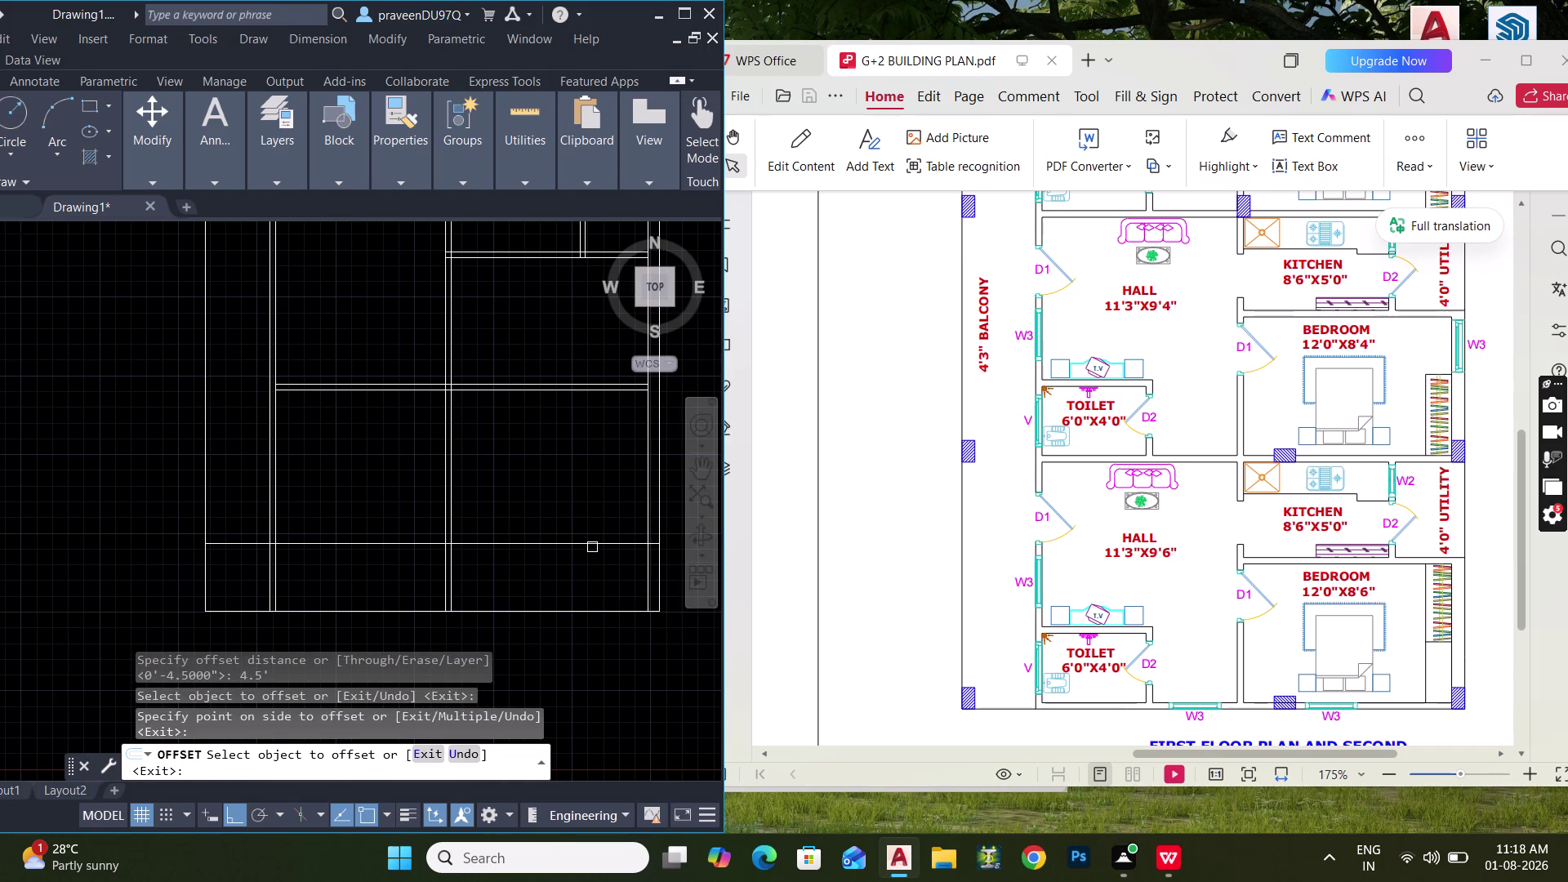
key(Escape)
drag(591, 572, 590, 551)
click(565, 486)
key(Delete)
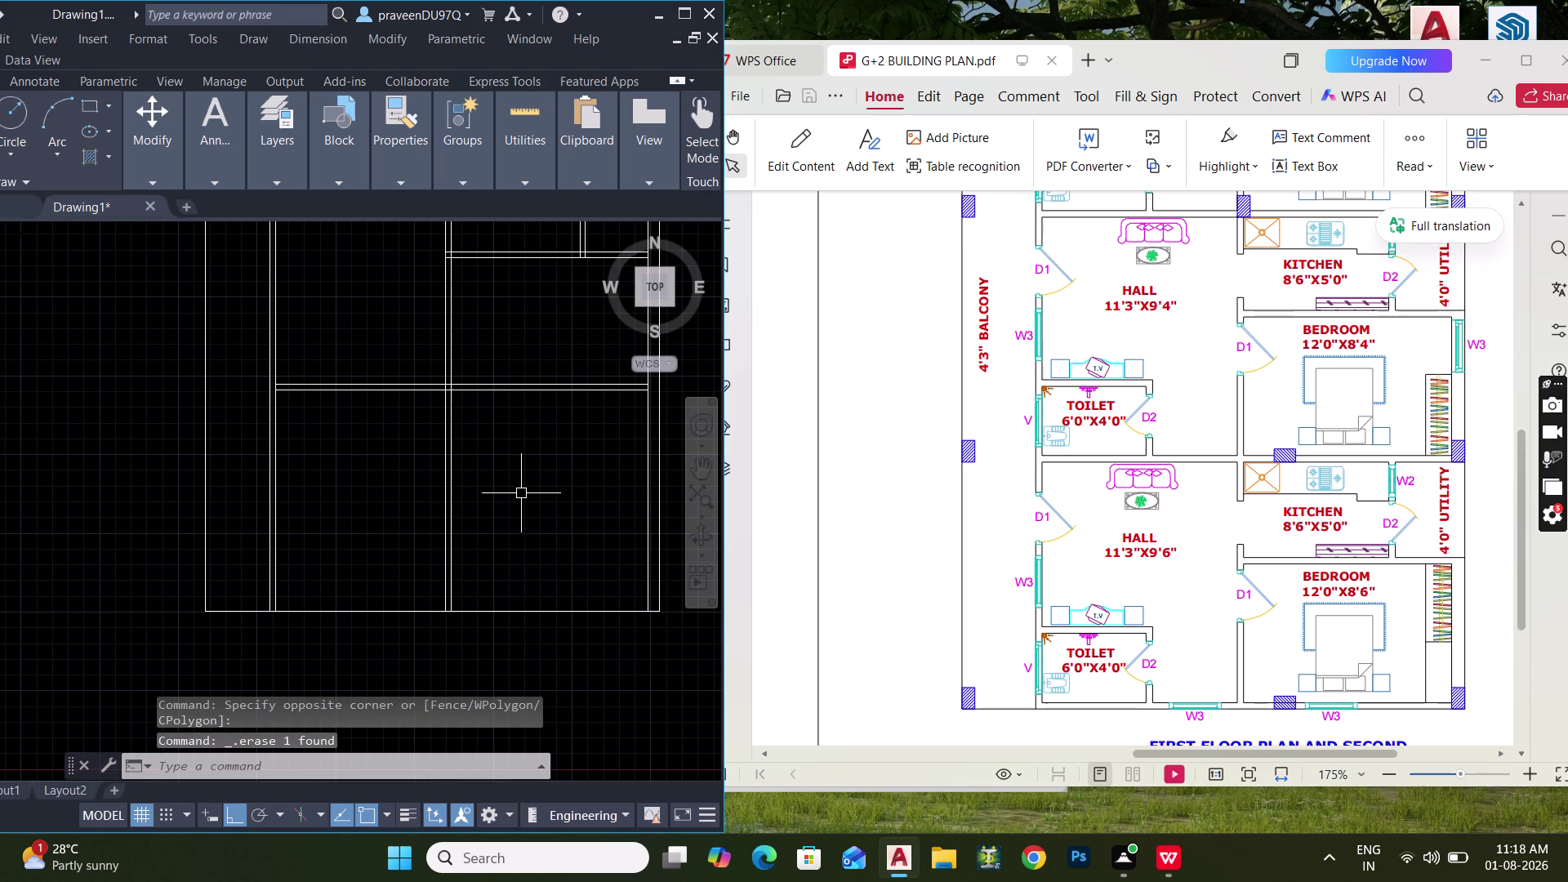
Offset the wall line 4.5" to give it wall thickness.
text(O 4.5")
key(Return)
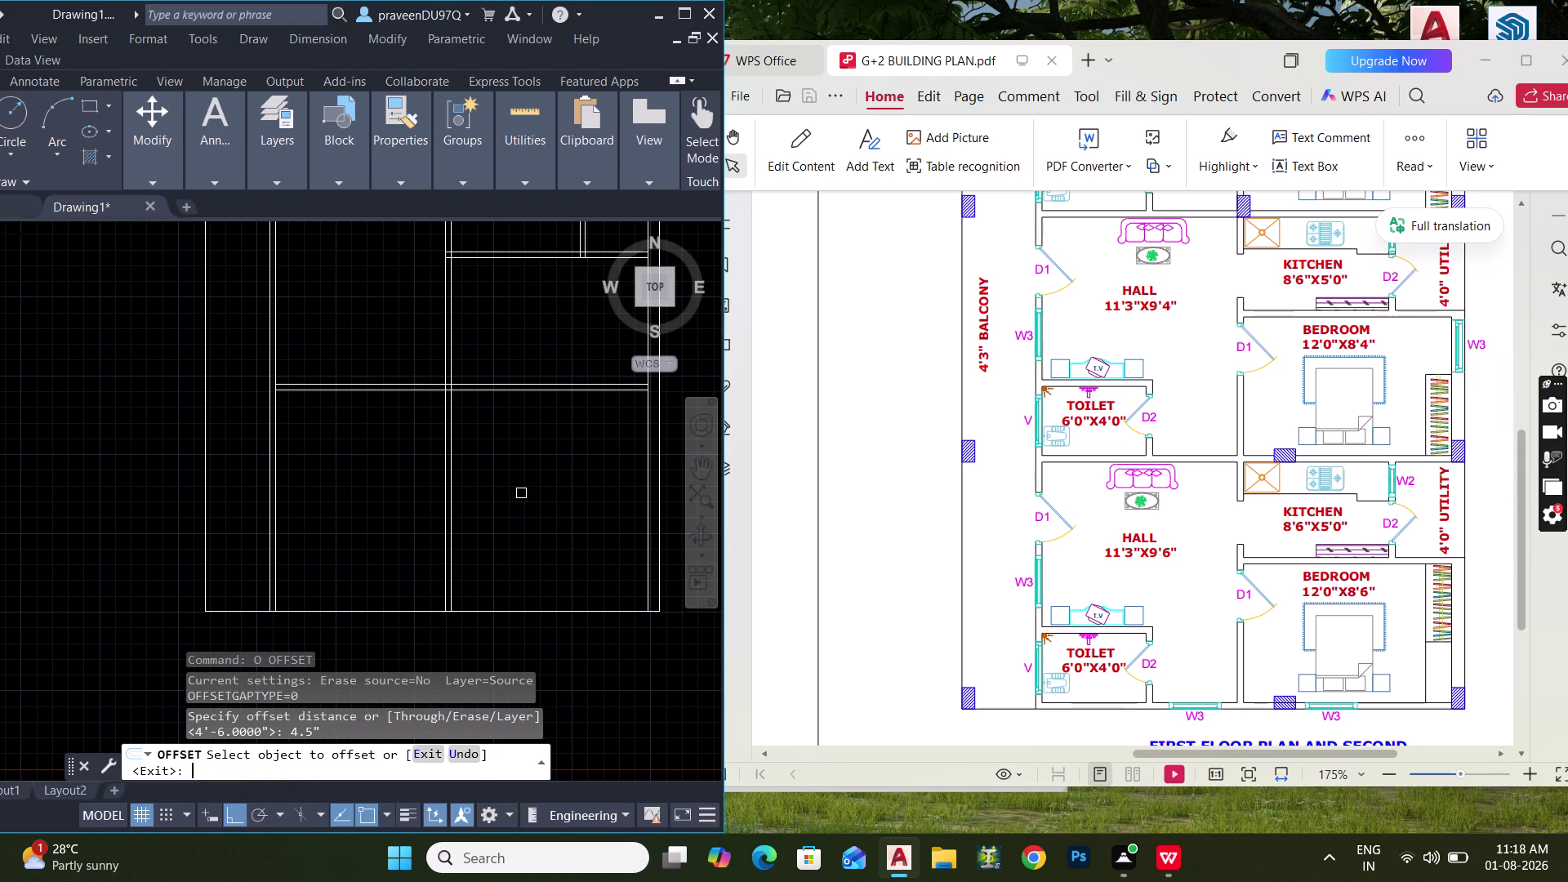
click(517, 608)
click(535, 515)
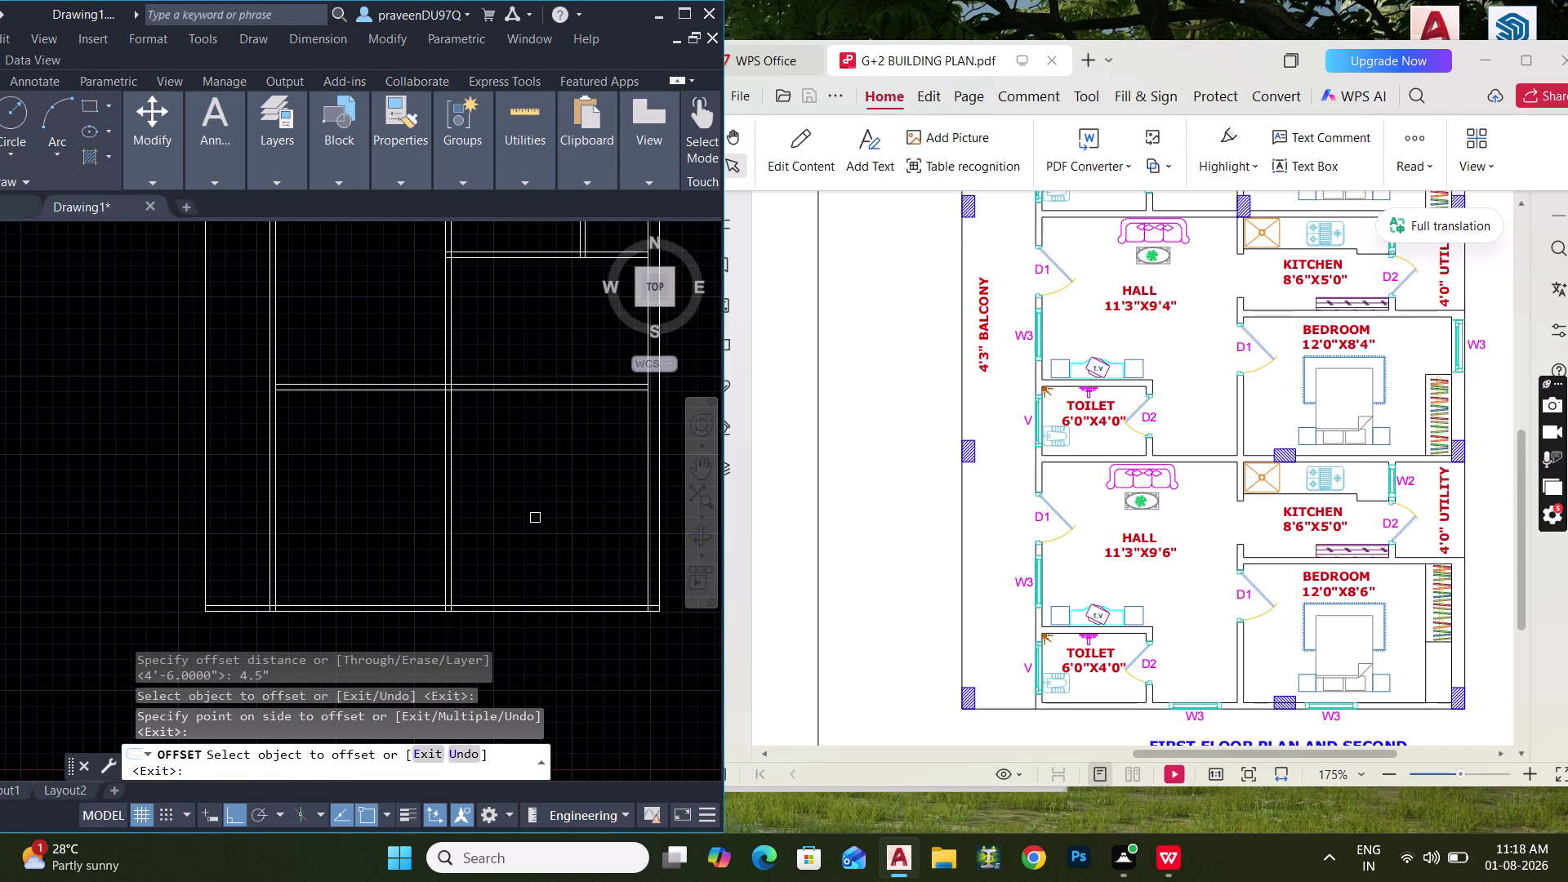
key(Escape)
key(Escape)
key(Escape)
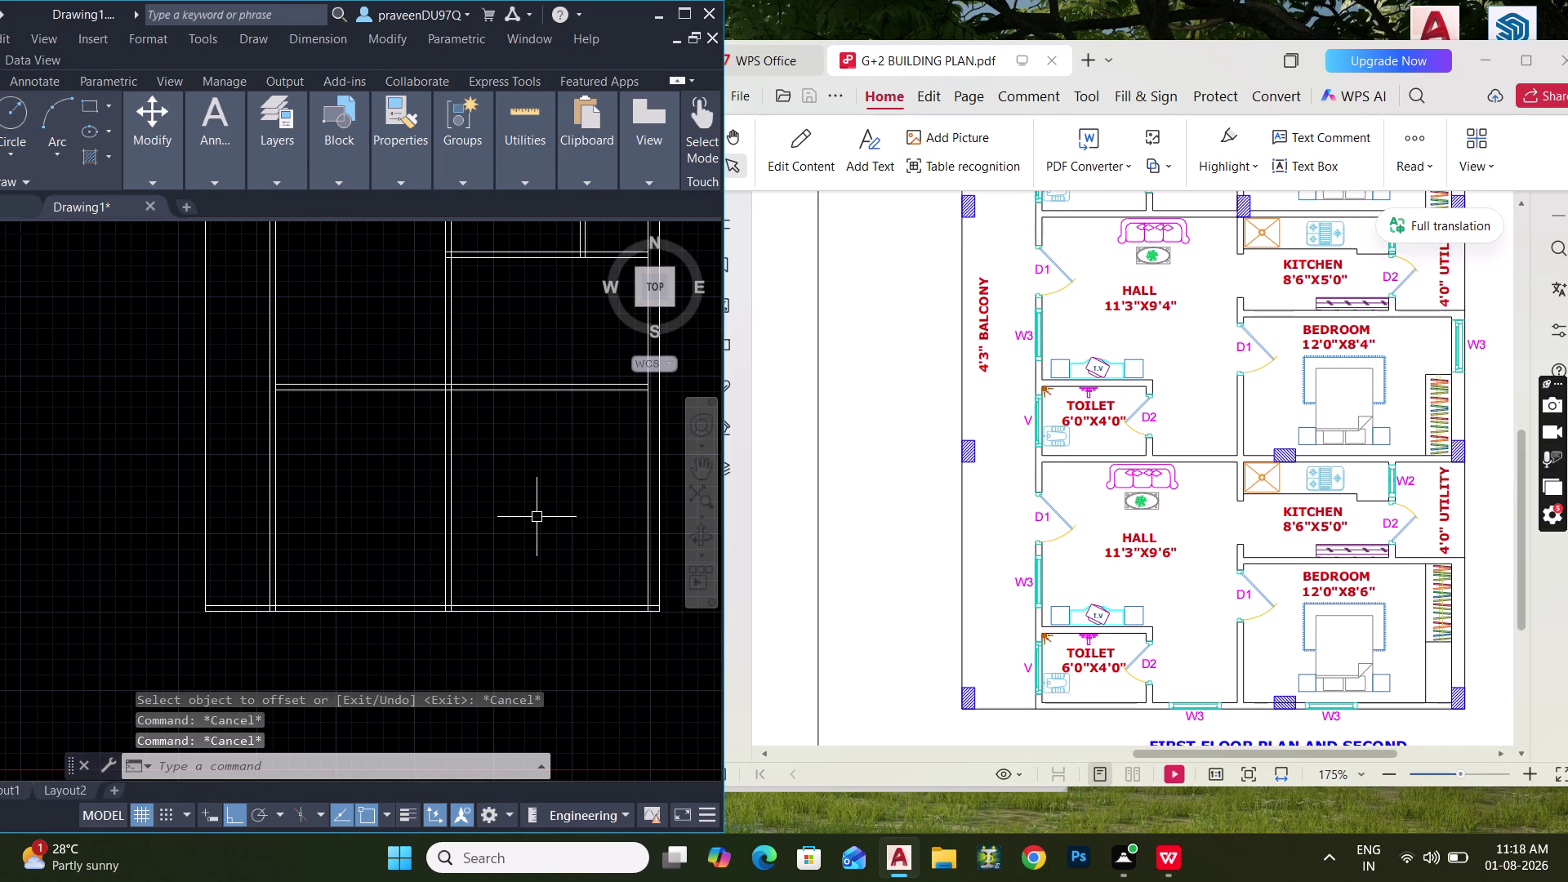
Offset the cross wall line 5' below to start a new wall.
text(O)
key(space)
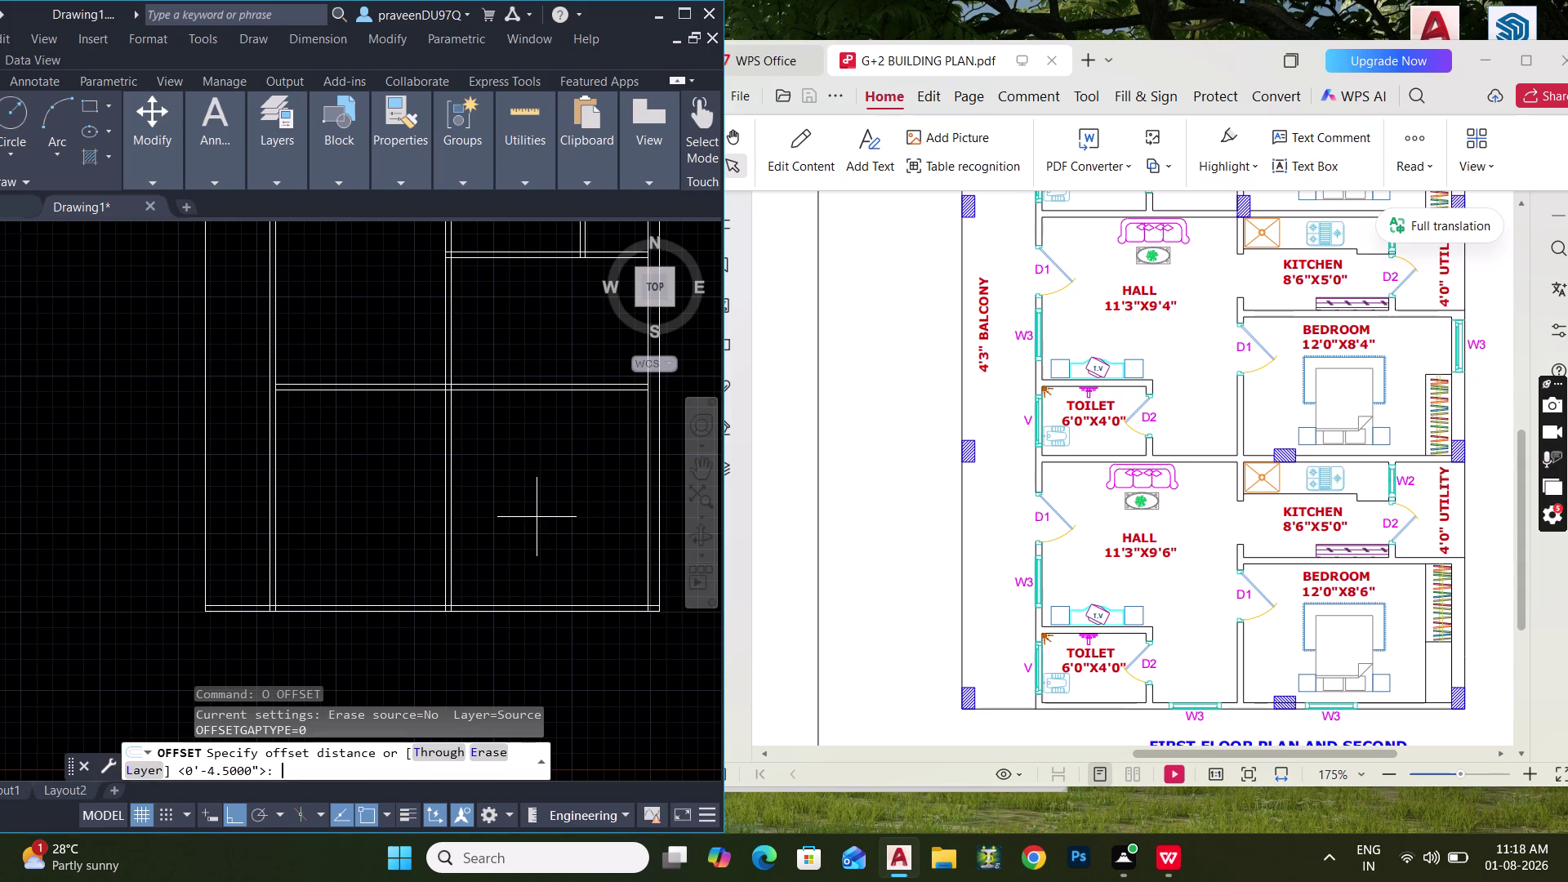
text(5')
key(Return)
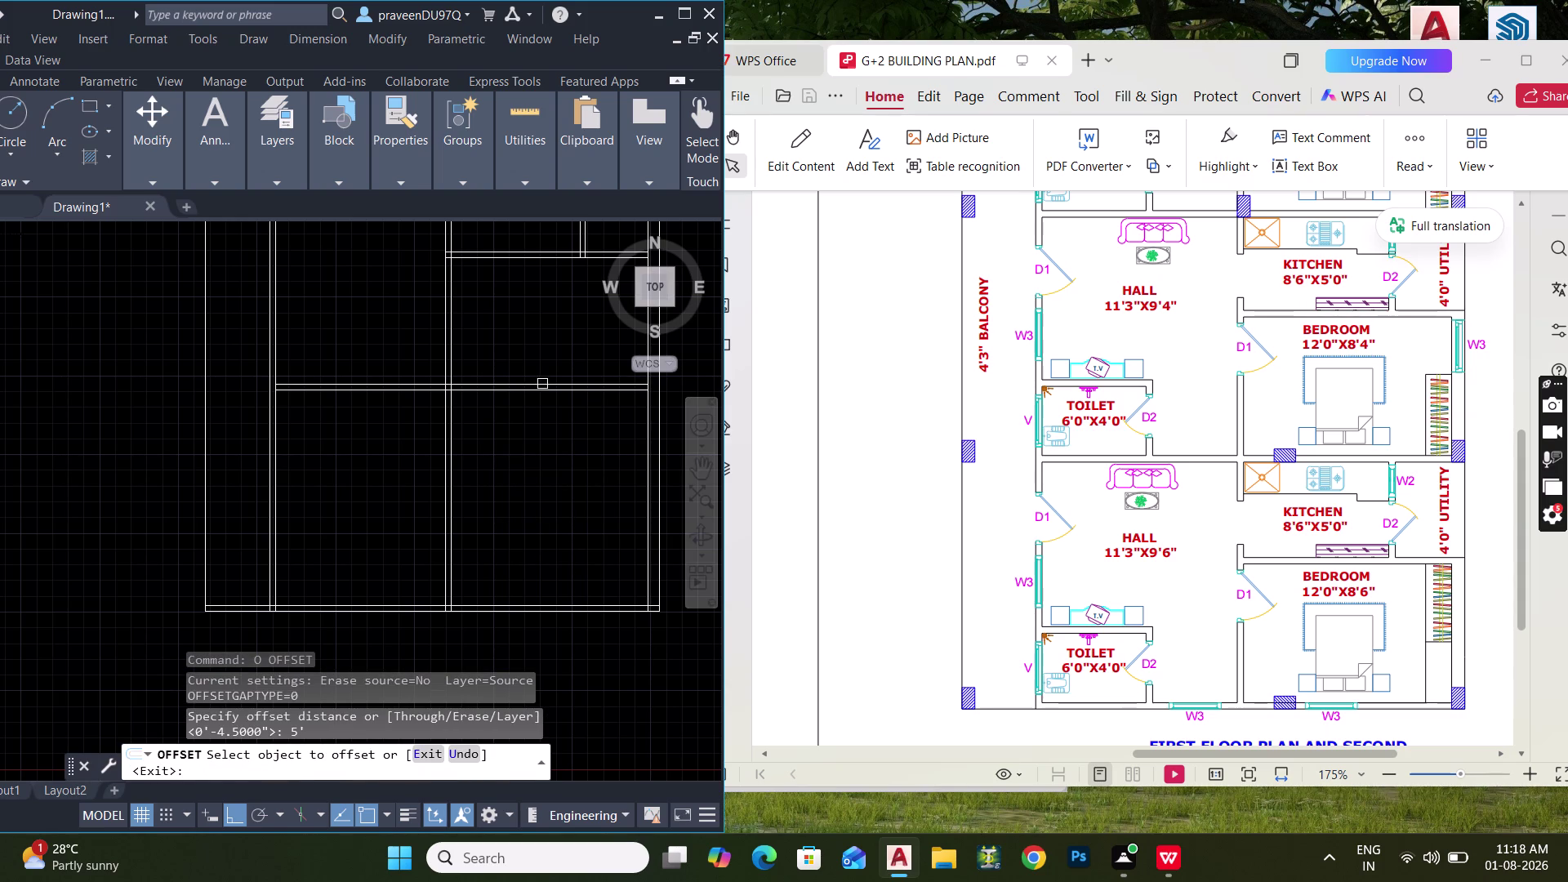
click(543, 391)
click(553, 456)
key(Escape)
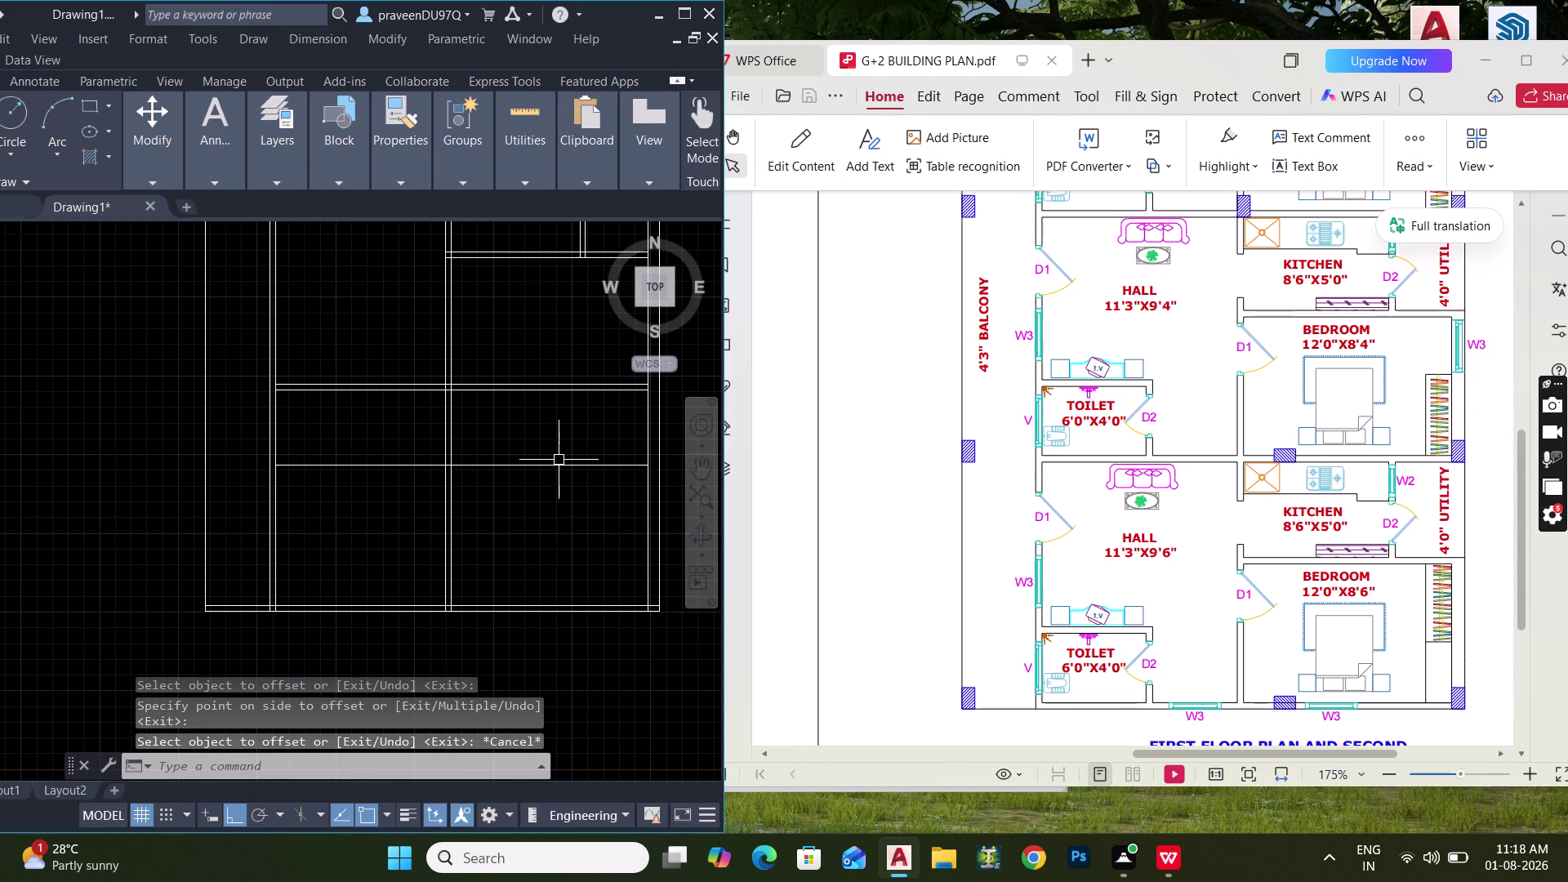
Offset a wall line 8'6" to lay out another new wall.
text(O)
key(space)
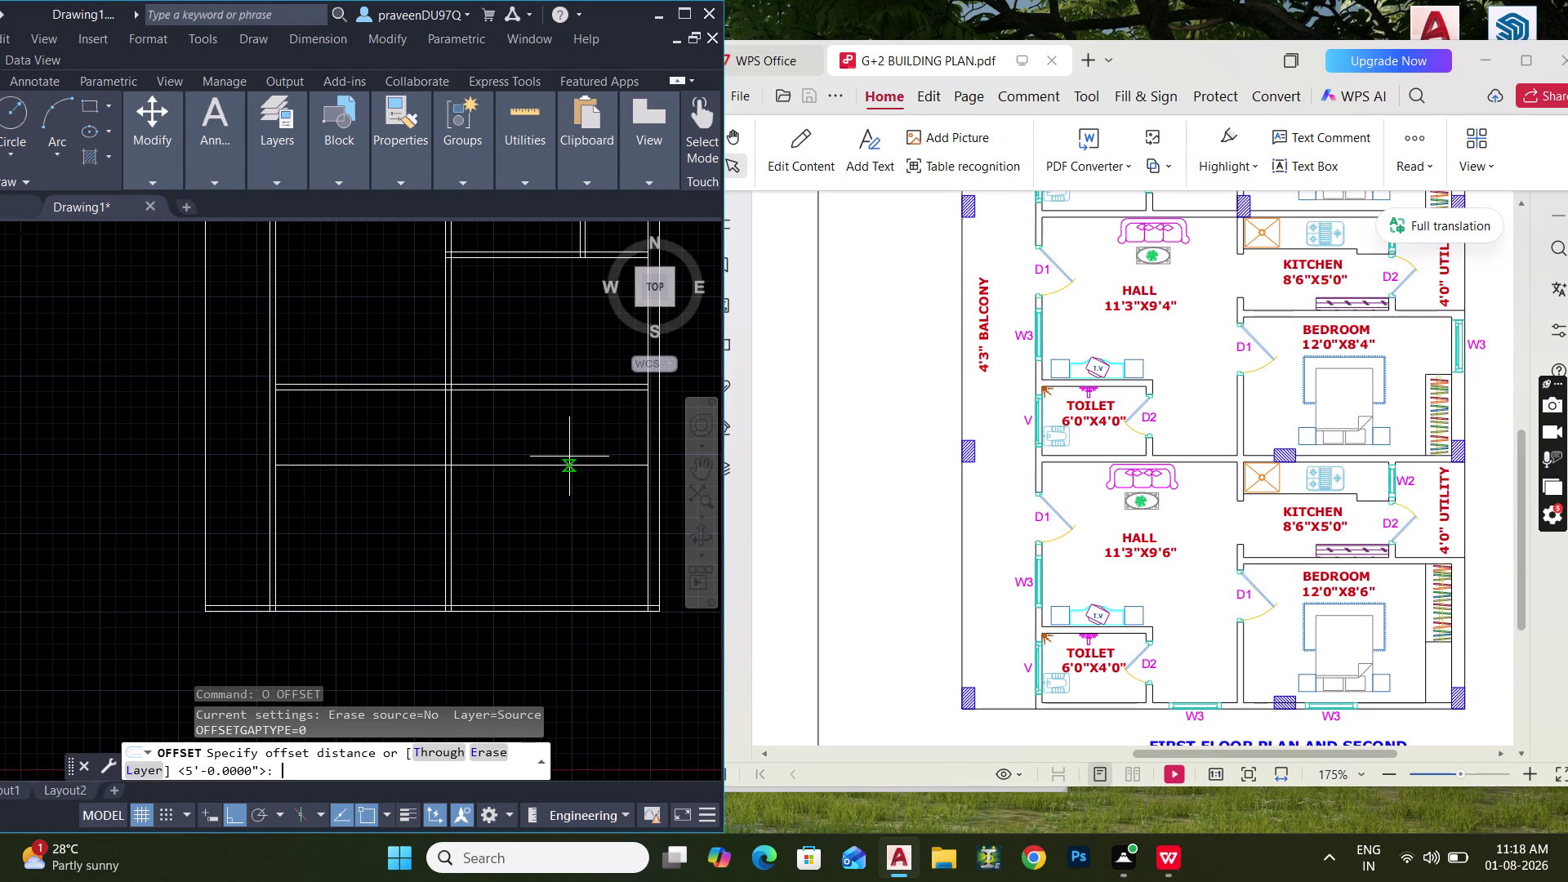
text(8')
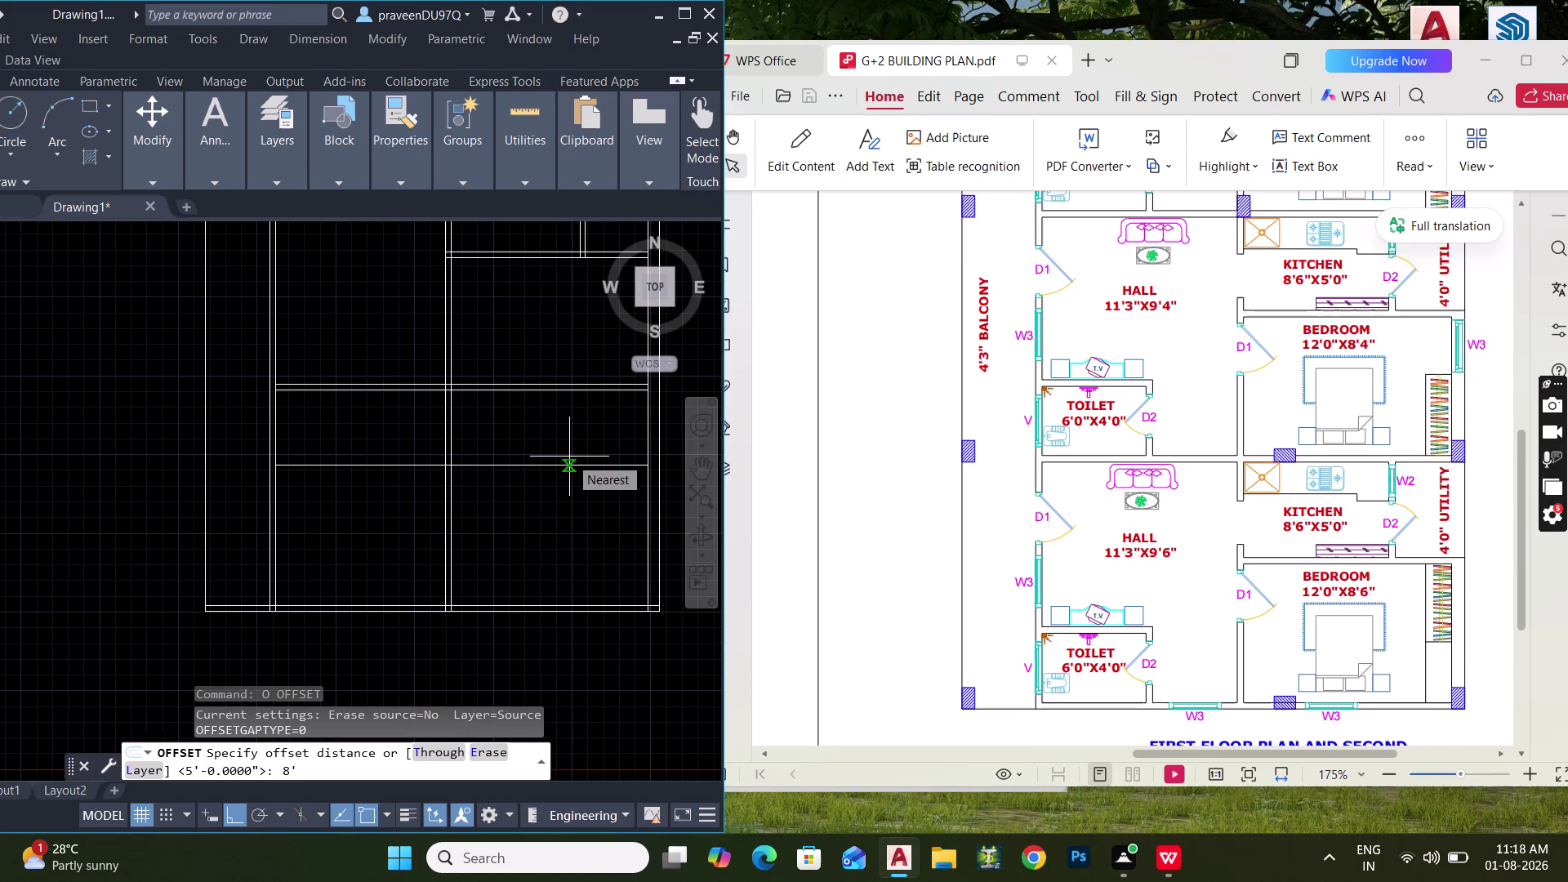
text(6")
key(Return)
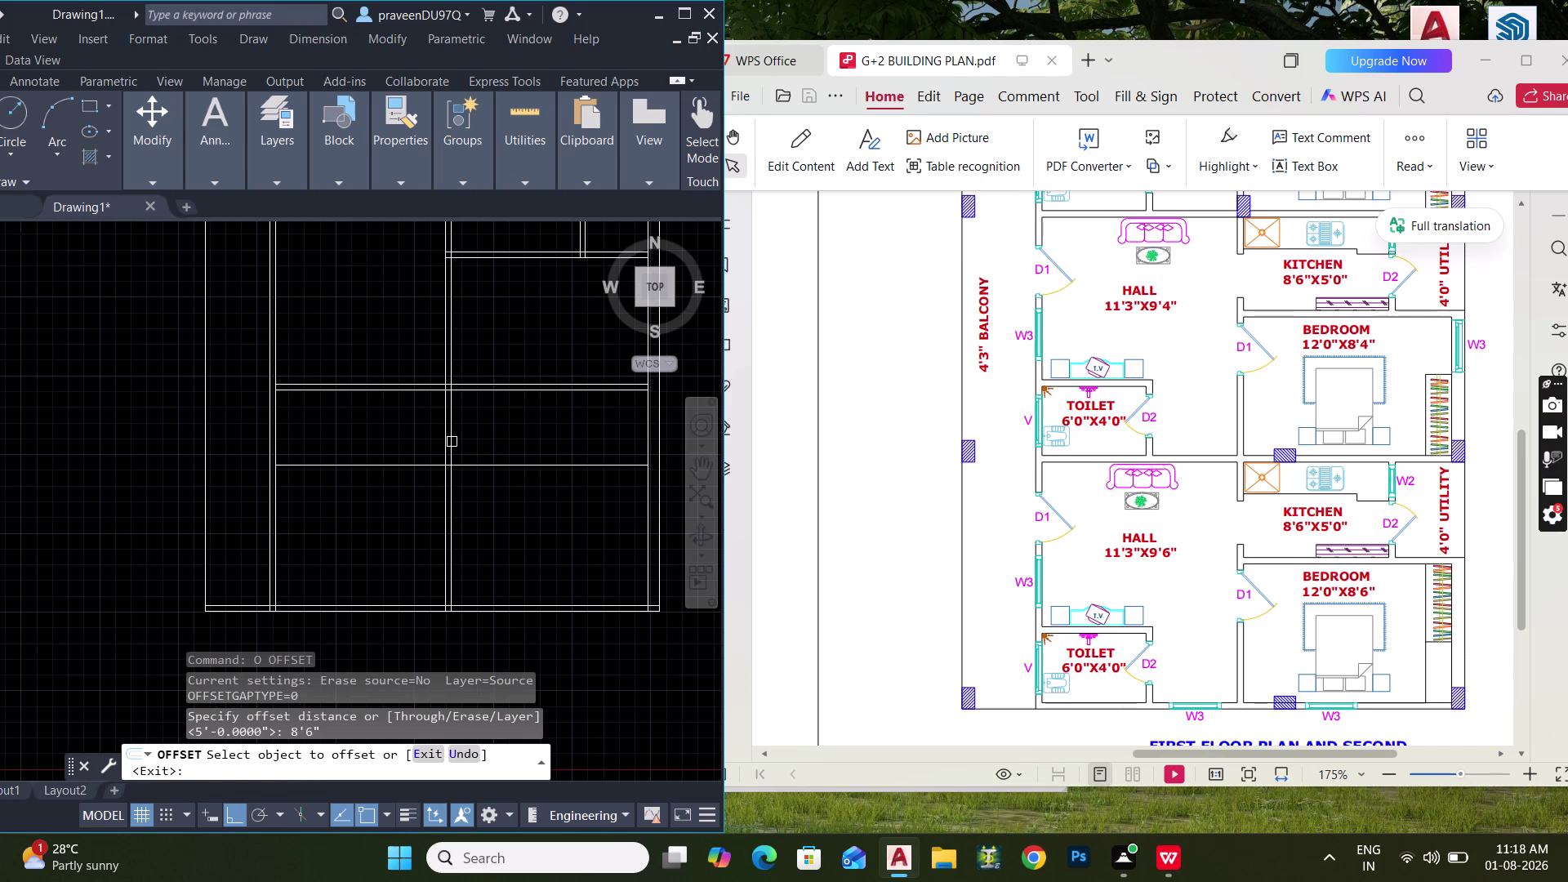
click(450, 441)
click(524, 441)
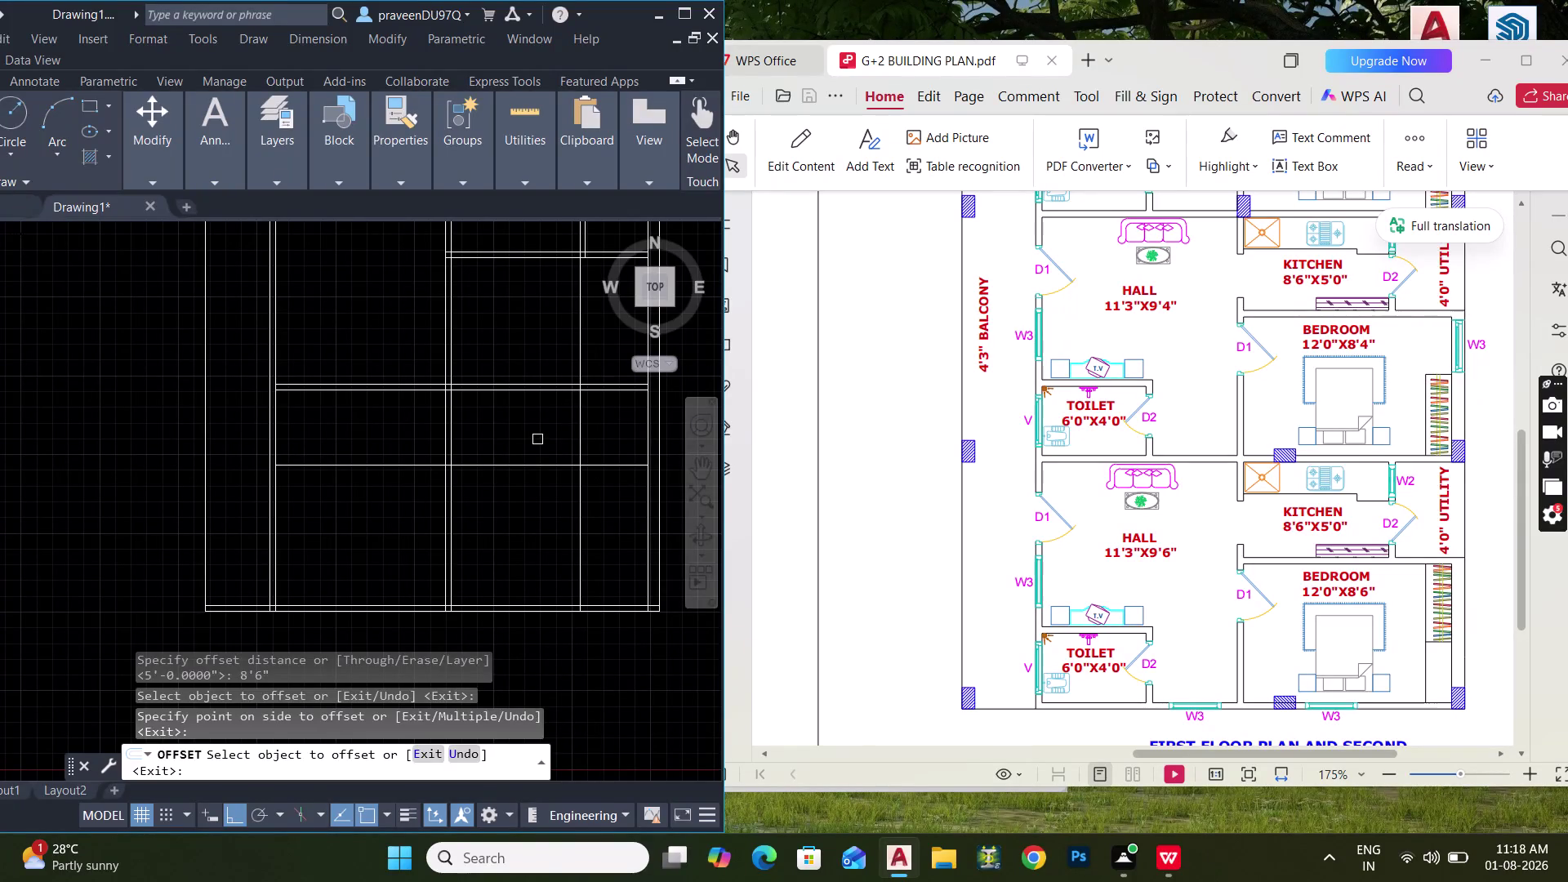
Thicken the new 8'6" wall line with a 4.5" parallel face.
key(space)
key(space)
text(4.5")
key(Return)
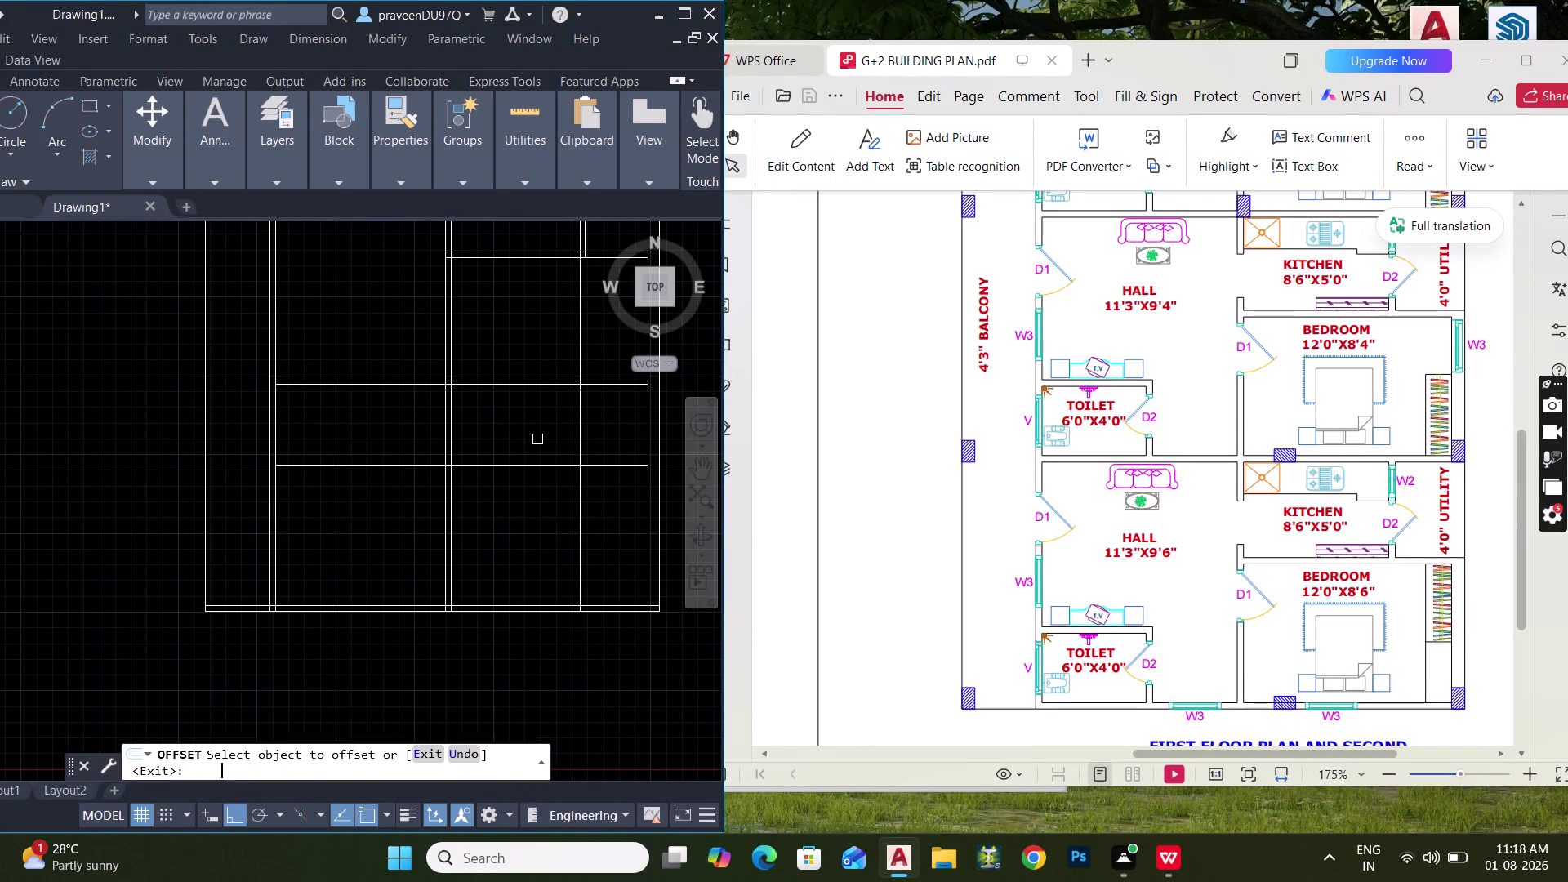
click(578, 434)
click(619, 435)
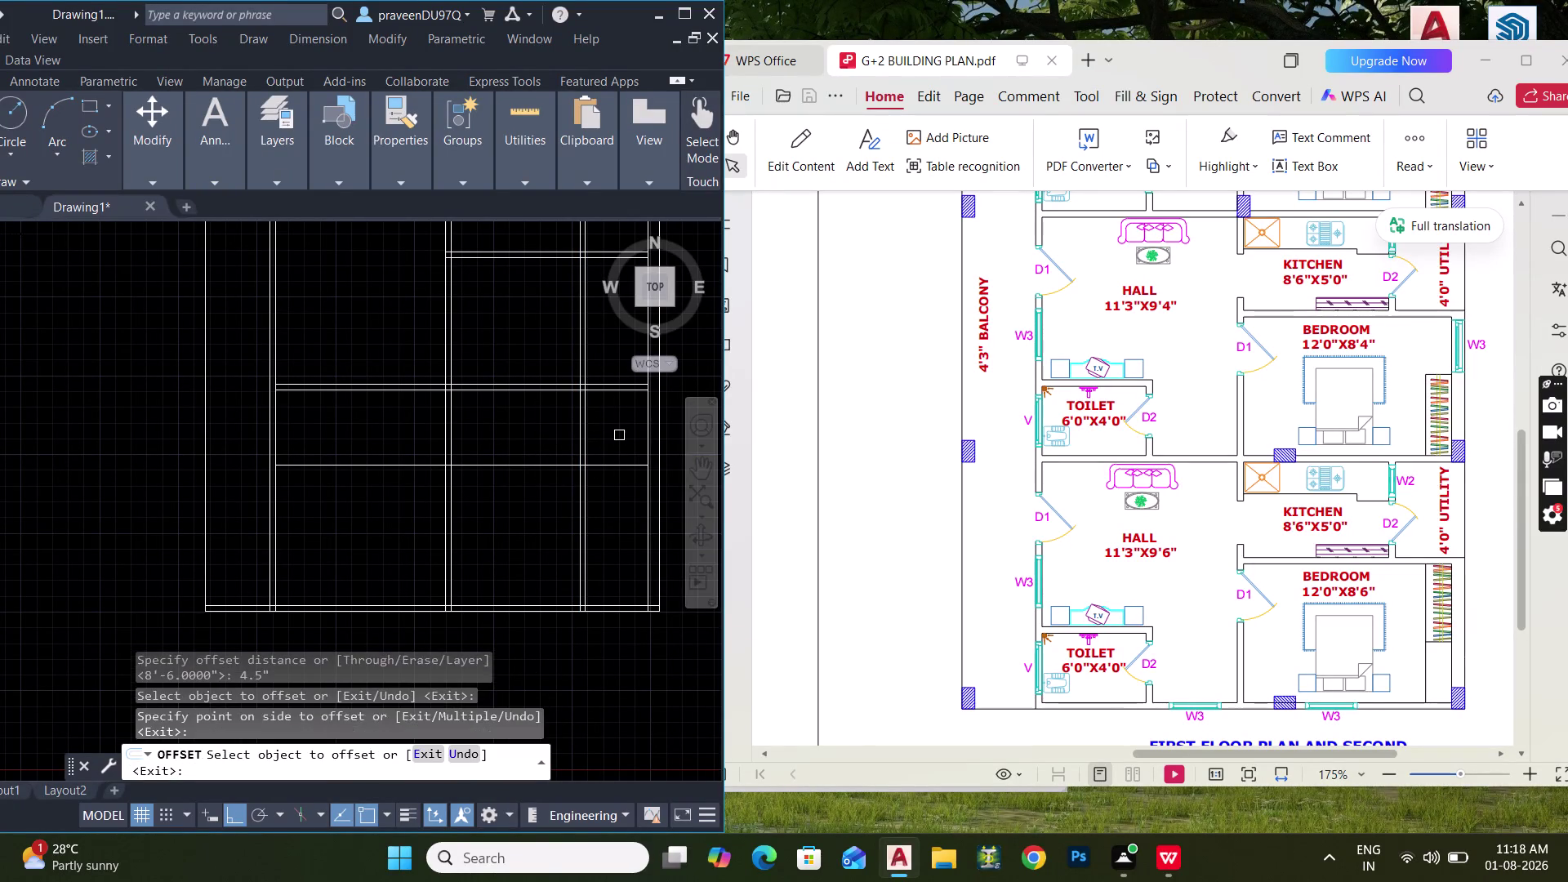
key(Escape)
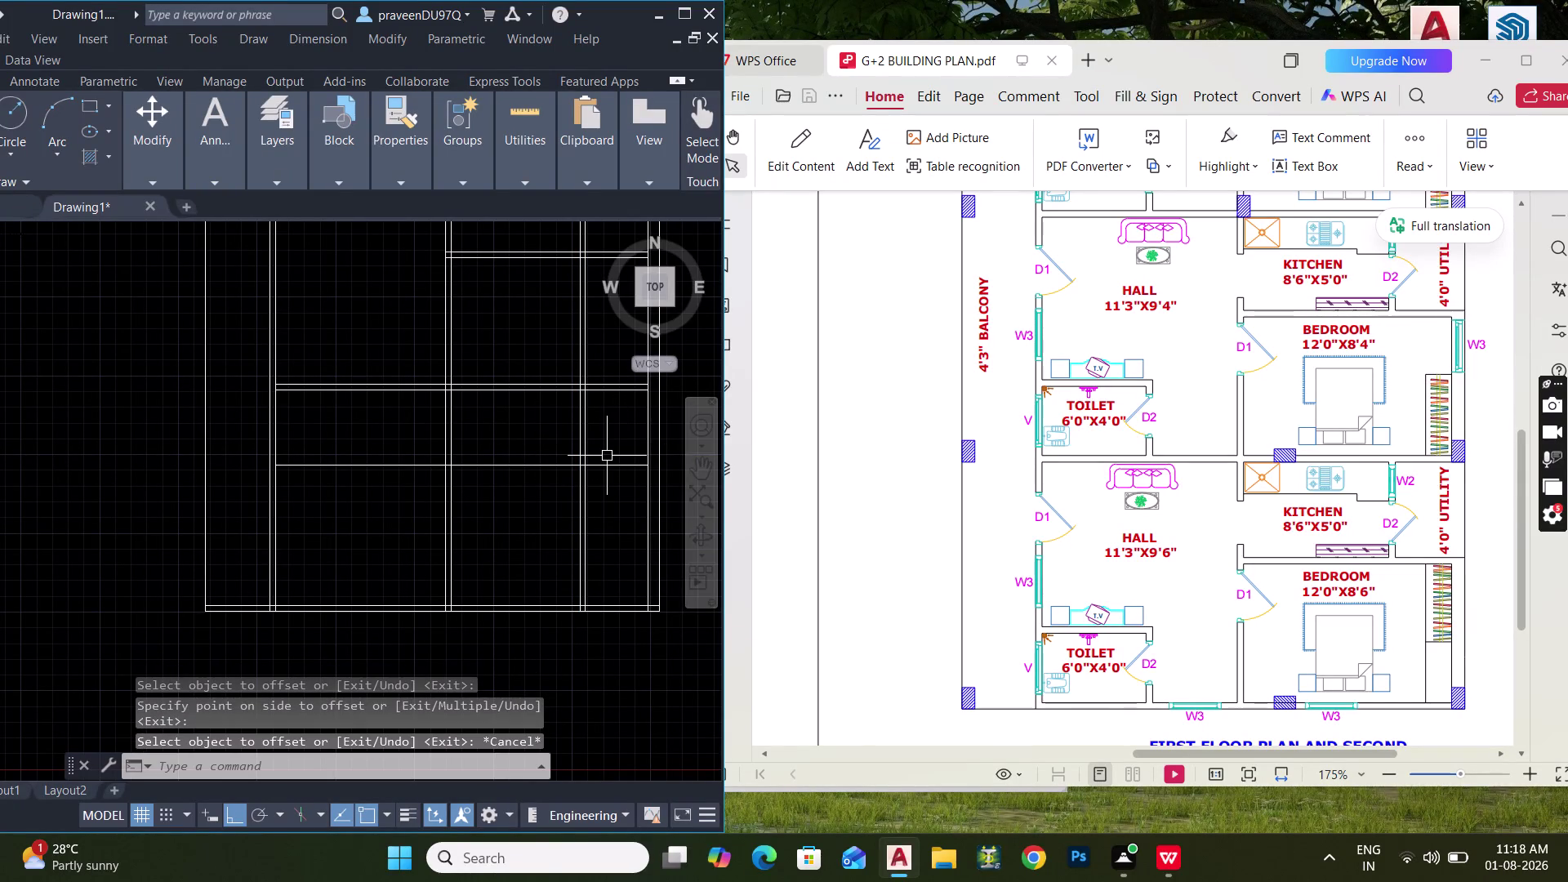
key(space)
key(Escape)
Start the MEA measuring tool and cancel it.
text(M)
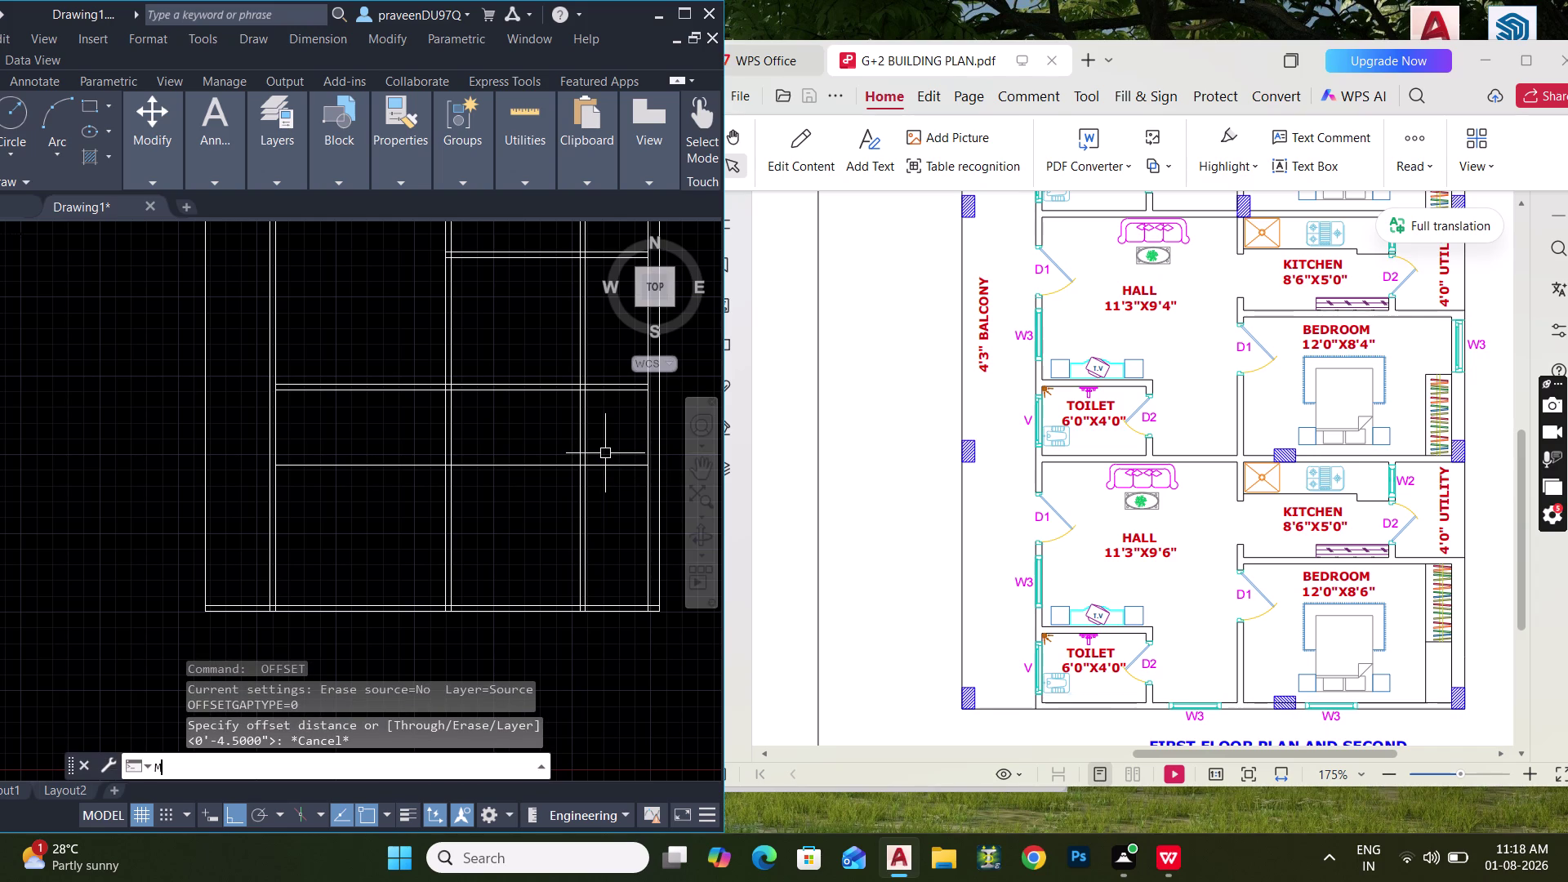
text(EA)
key(space)
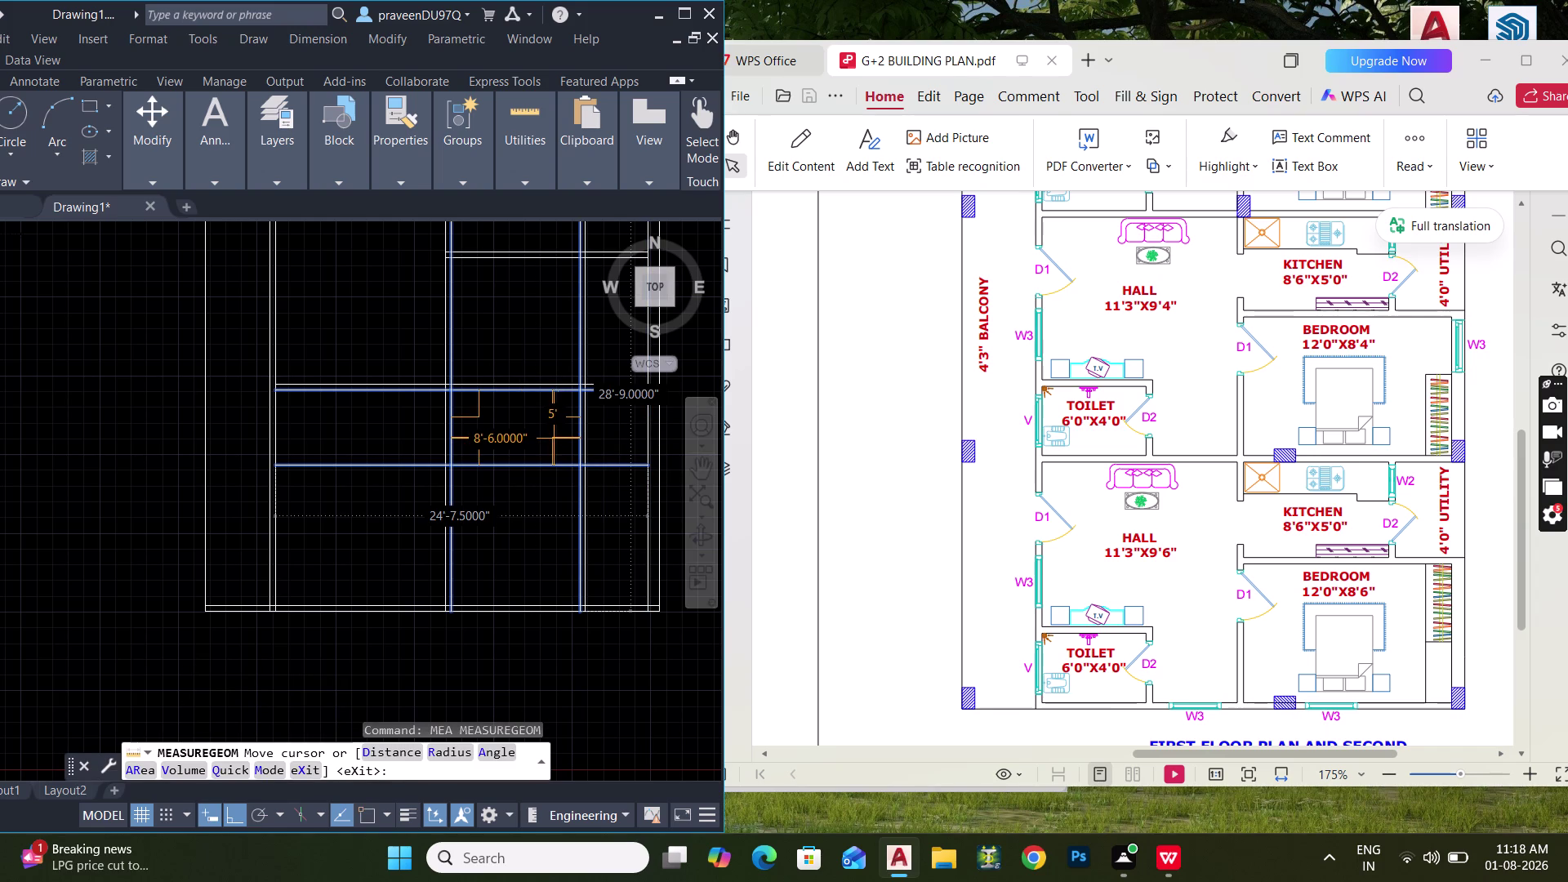
key(Escape)
key(Escape)
Add a 4.5" offset face to the 5' wall line.
text(O)
key(space)
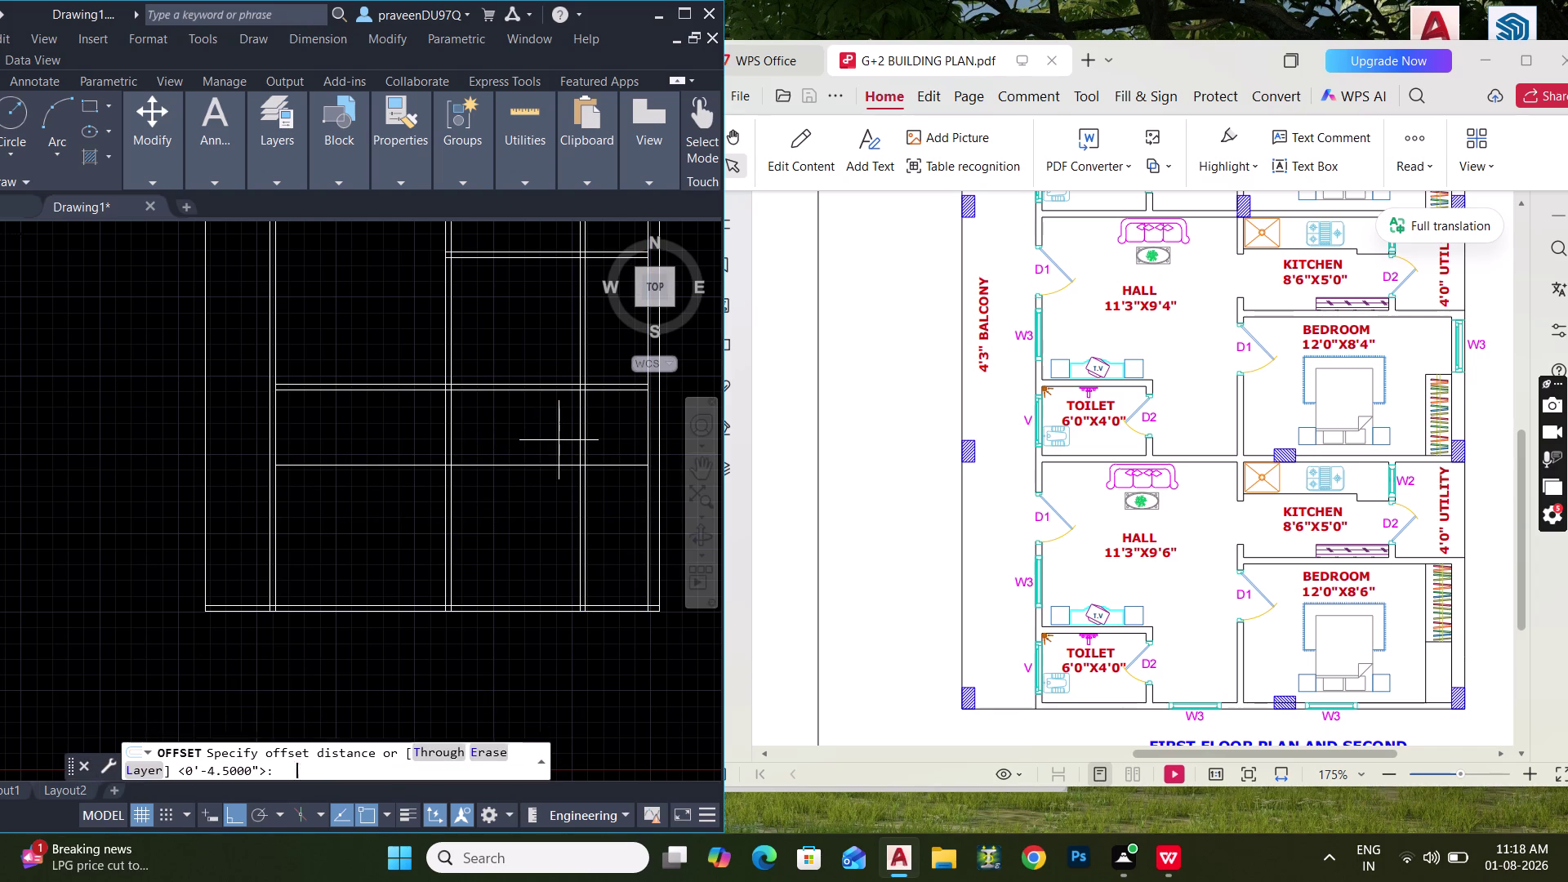
text(4.5")
key(Return)
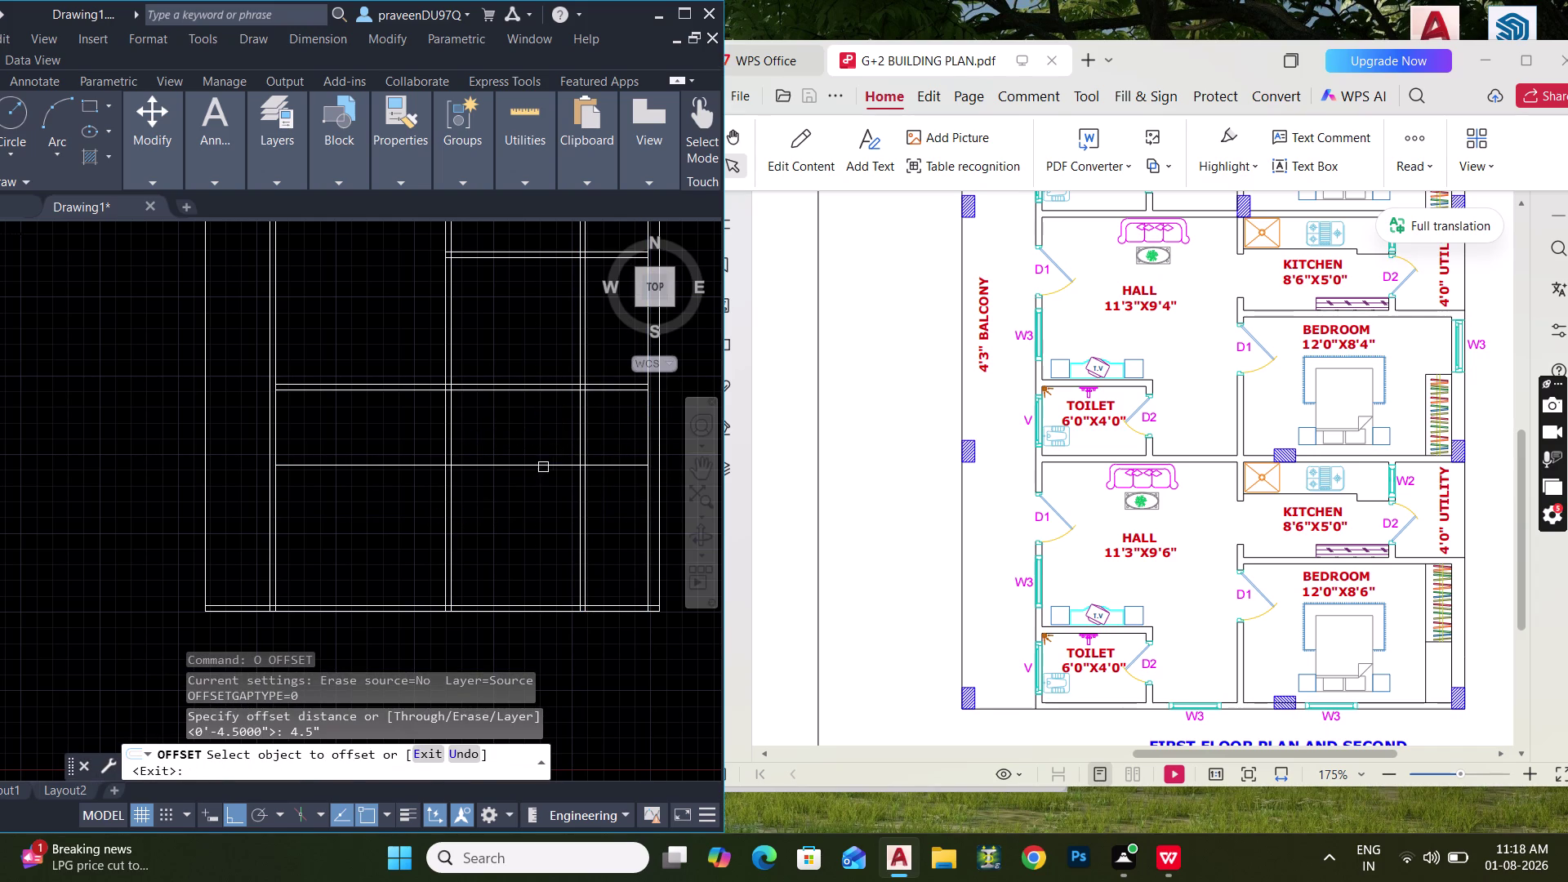
click(544, 466)
click(541, 501)
key(Escape)
key(Escape)
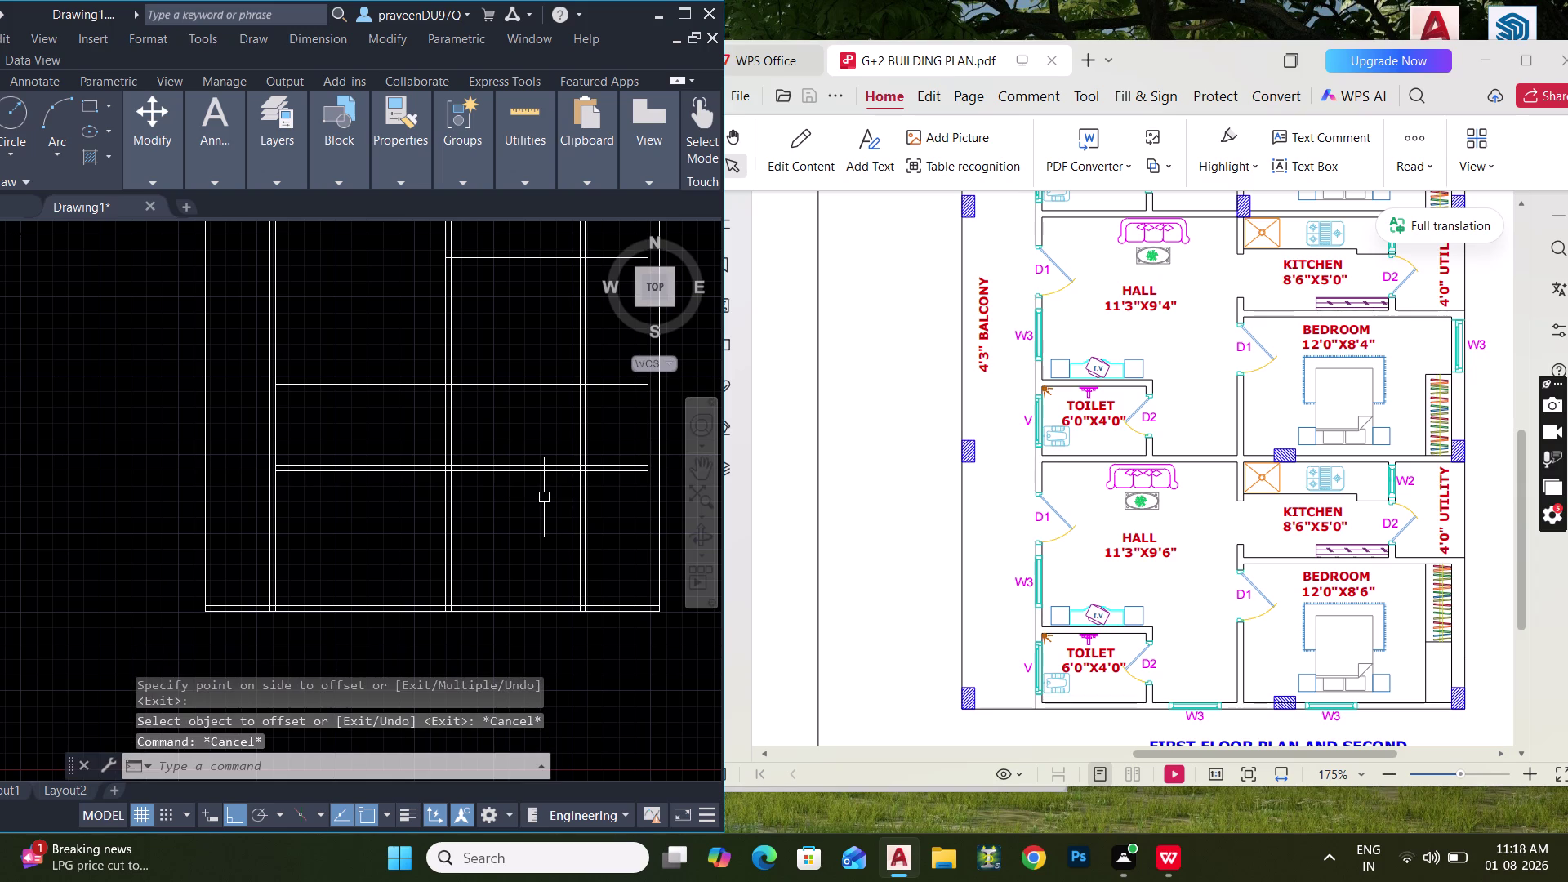
Measure the rooms with MEA, checking the 8'-6", 8'-11" spans and 30' overall width.
text(MEA)
key(space)
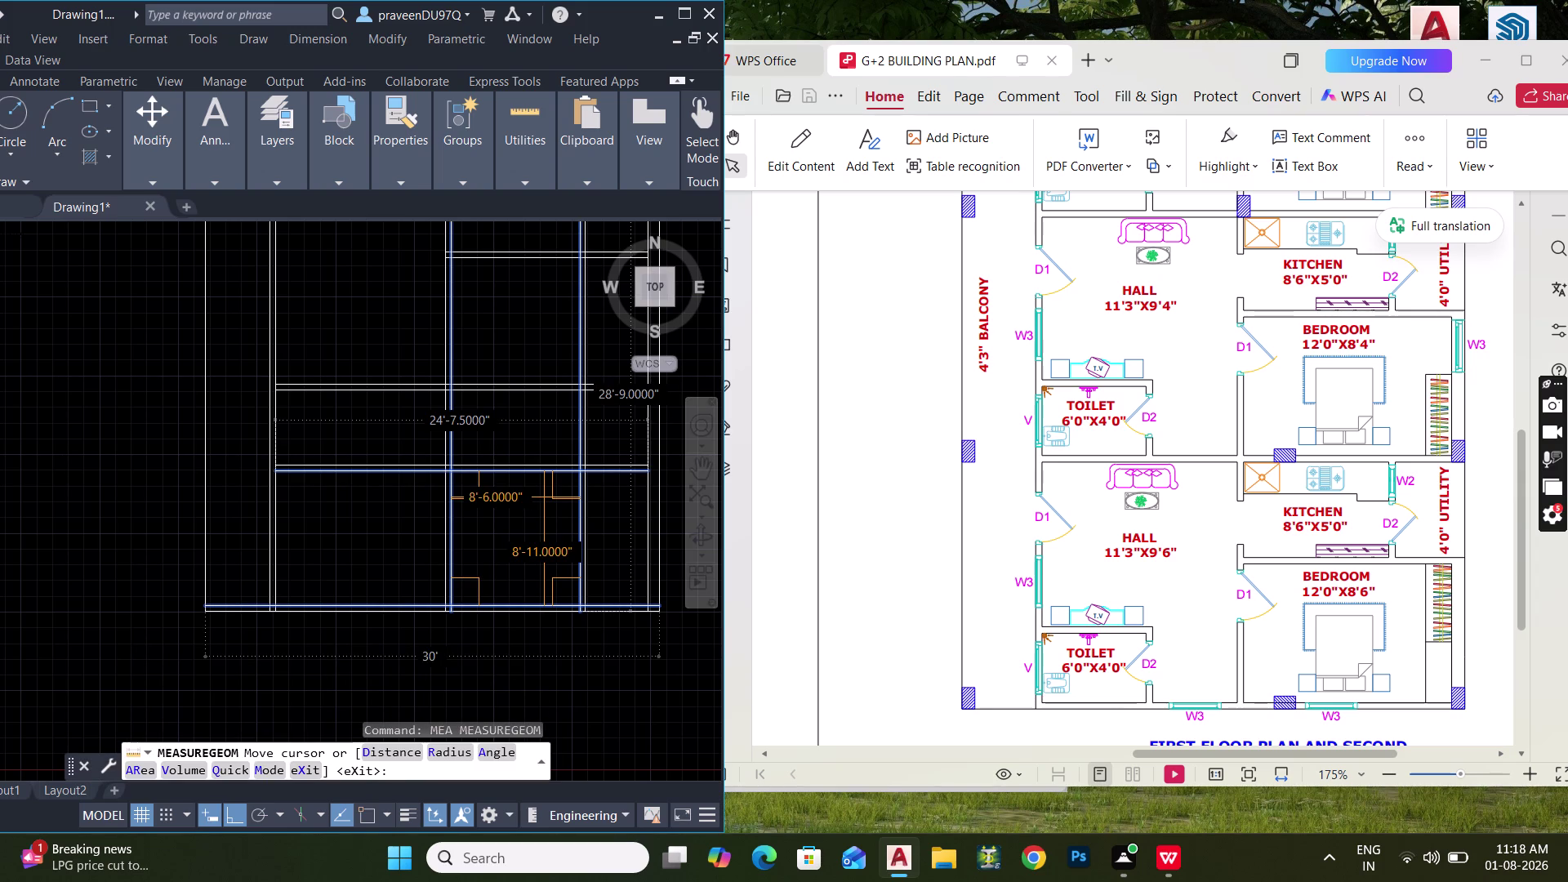
scroll(up, 3)
scroll(down, 3)
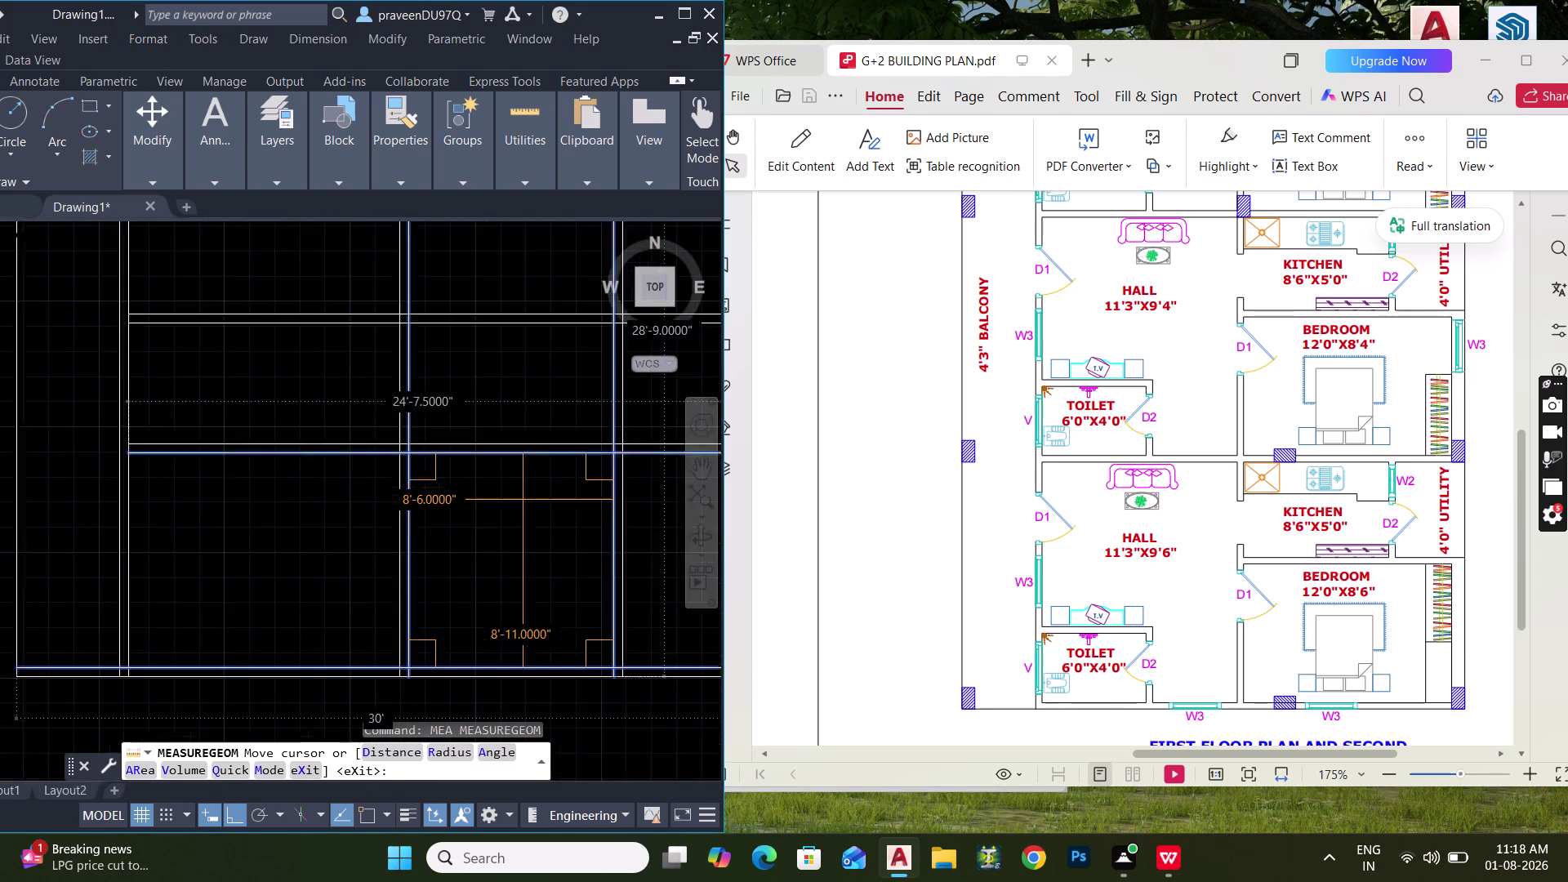
scroll(down, 3)
middle_drag(522, 502, 524, 660)
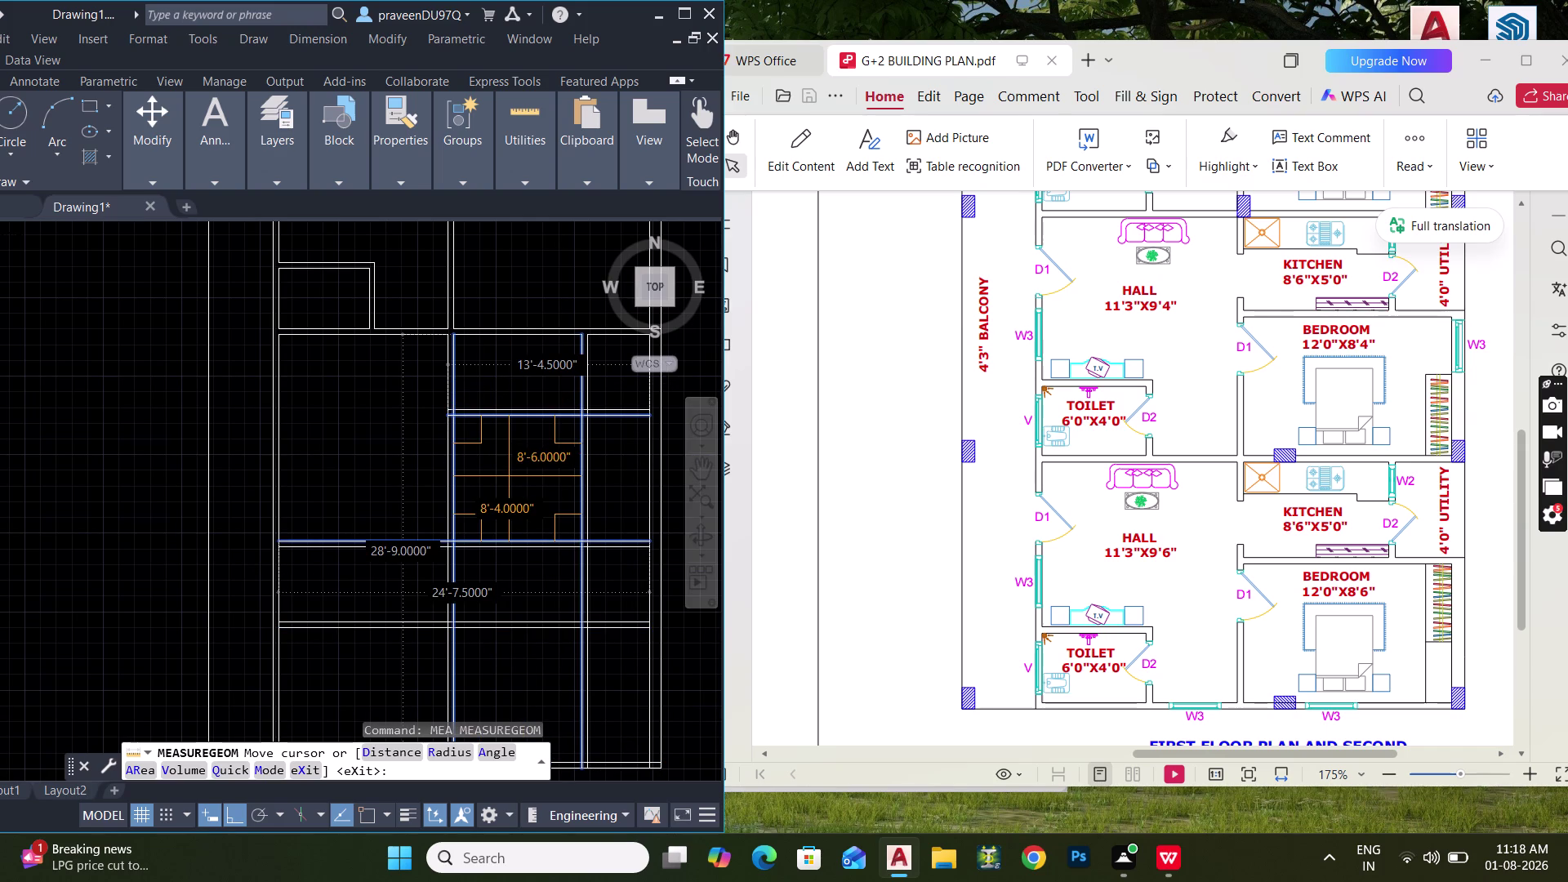
middle_drag(509, 479, 529, 611)
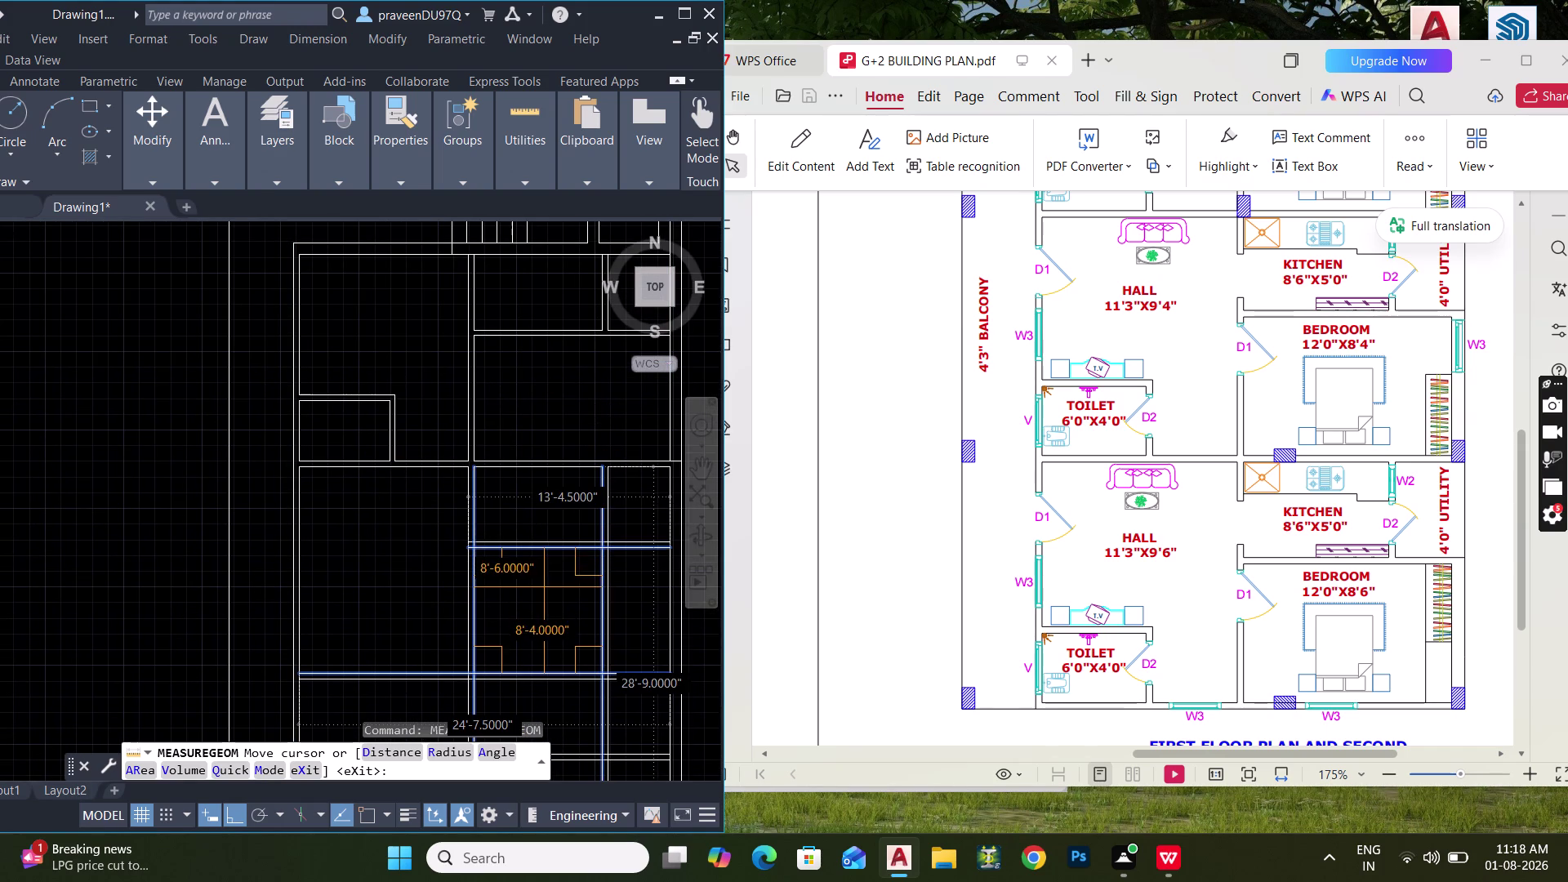
middle_drag(542, 576, 552, 301)
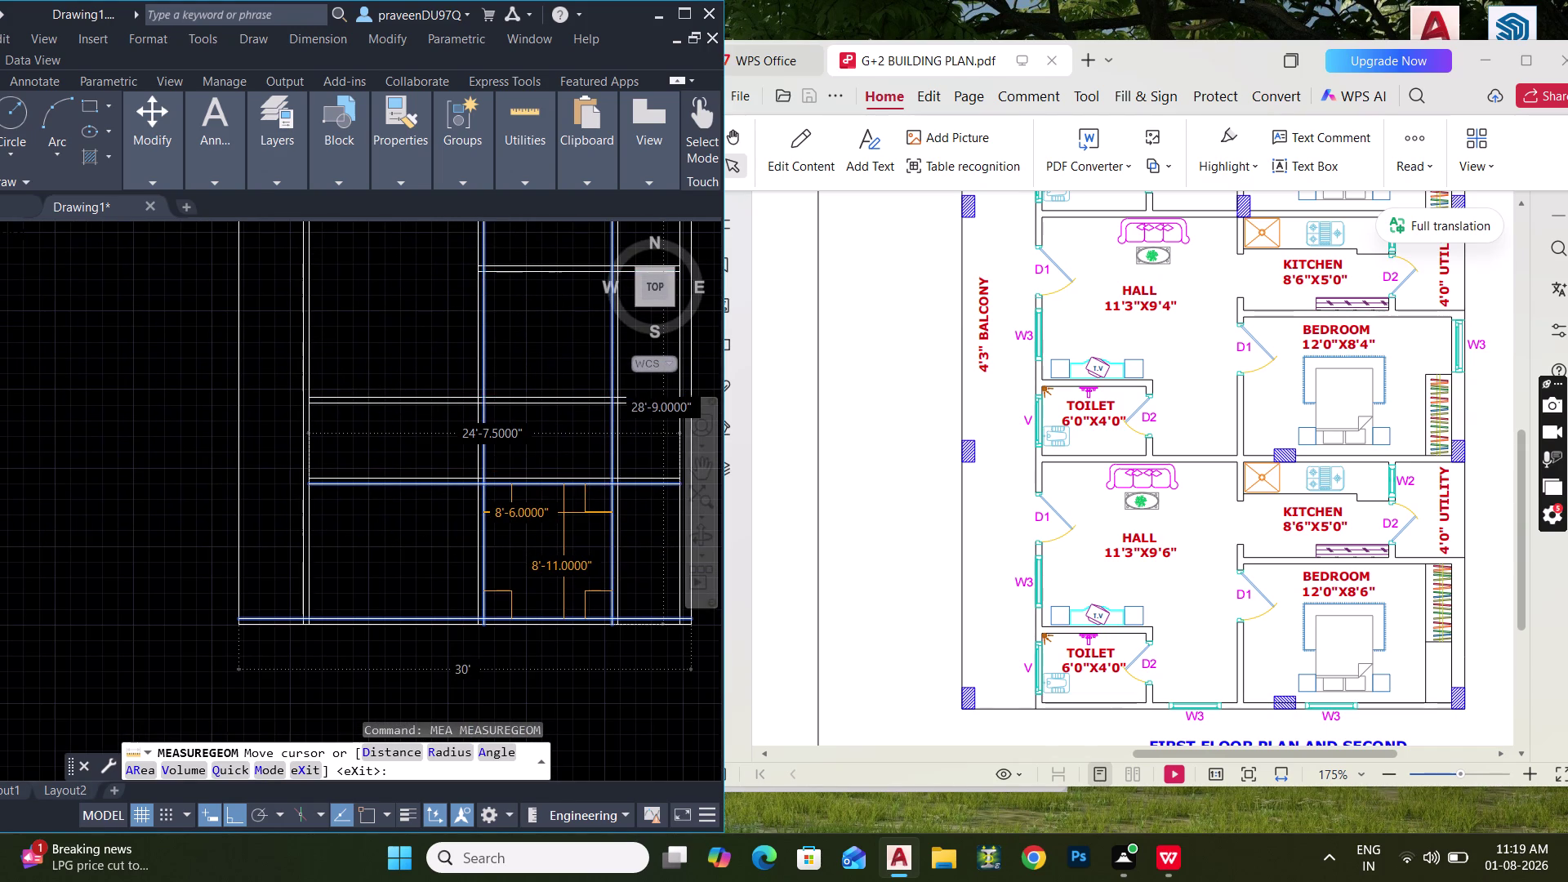
Fence-trim the overlapping wall line ends at the first two junctions with TR.
key(Escape)
text(TR)
key(space)
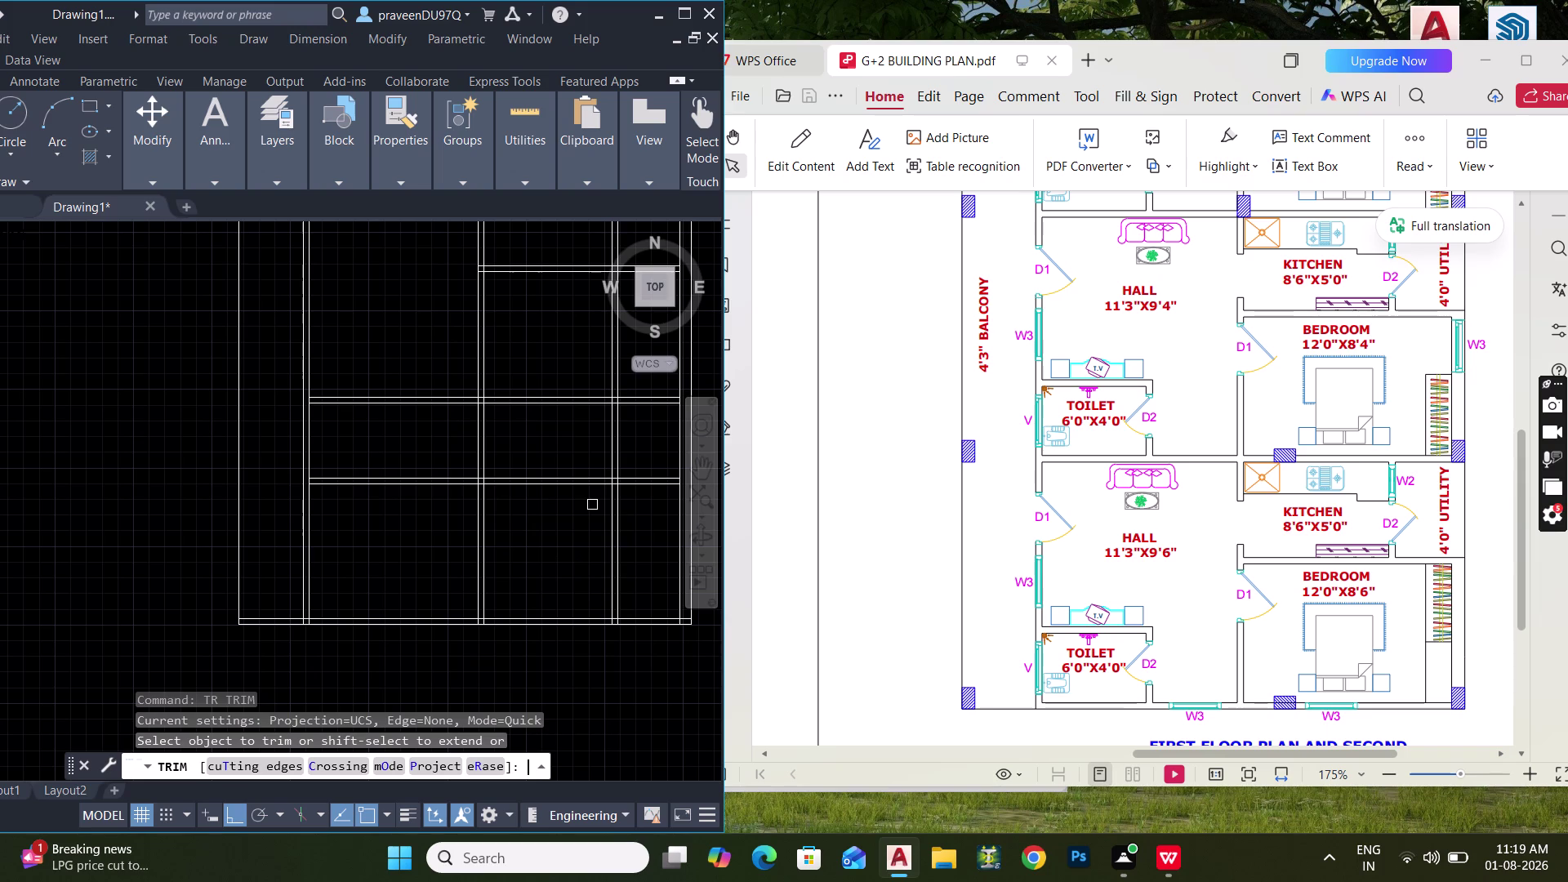
middle_drag(626, 543, 604, 574)
drag(617, 573, 577, 580)
middle_drag(581, 510, 555, 608)
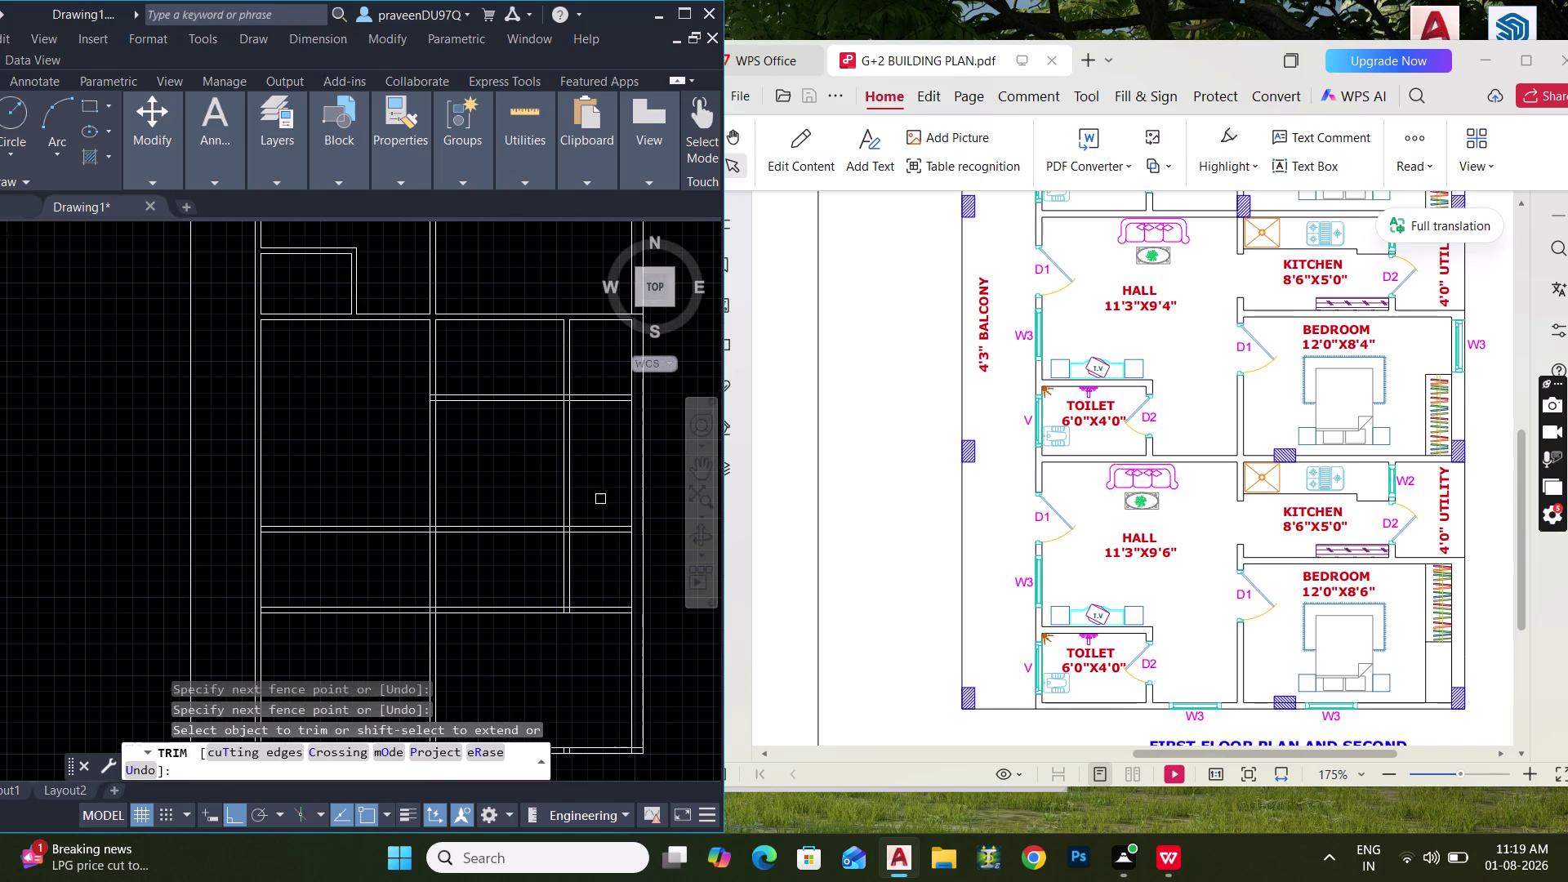
drag(600, 499, 541, 501)
Fence-trim overlapping wall ends at a junction among the lower walls.
middle_drag(560, 489, 561, 438)
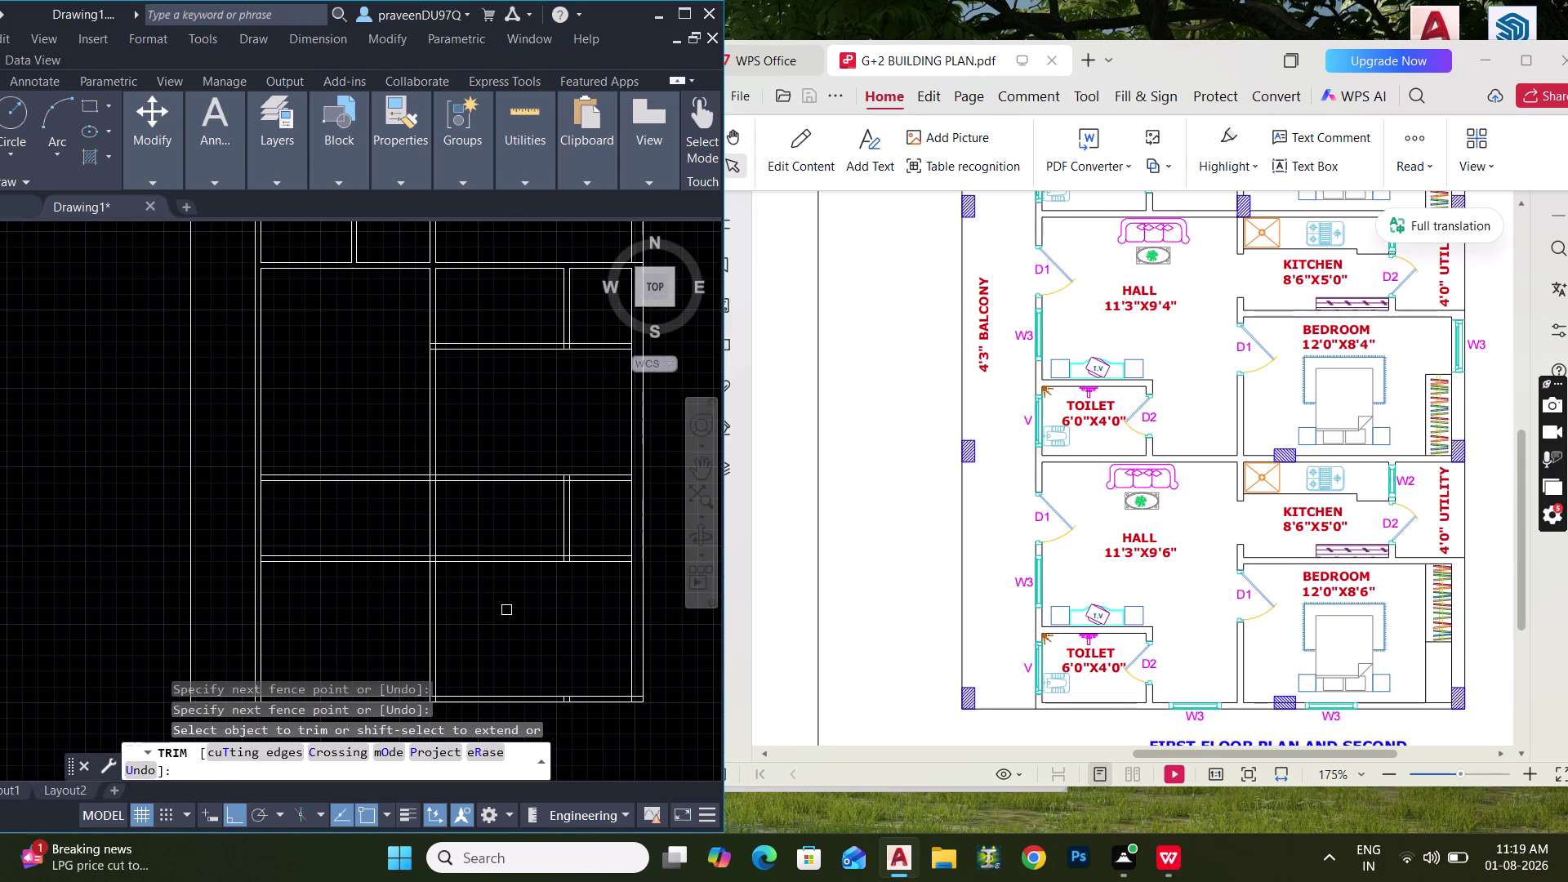
middle_drag(490, 609, 514, 652)
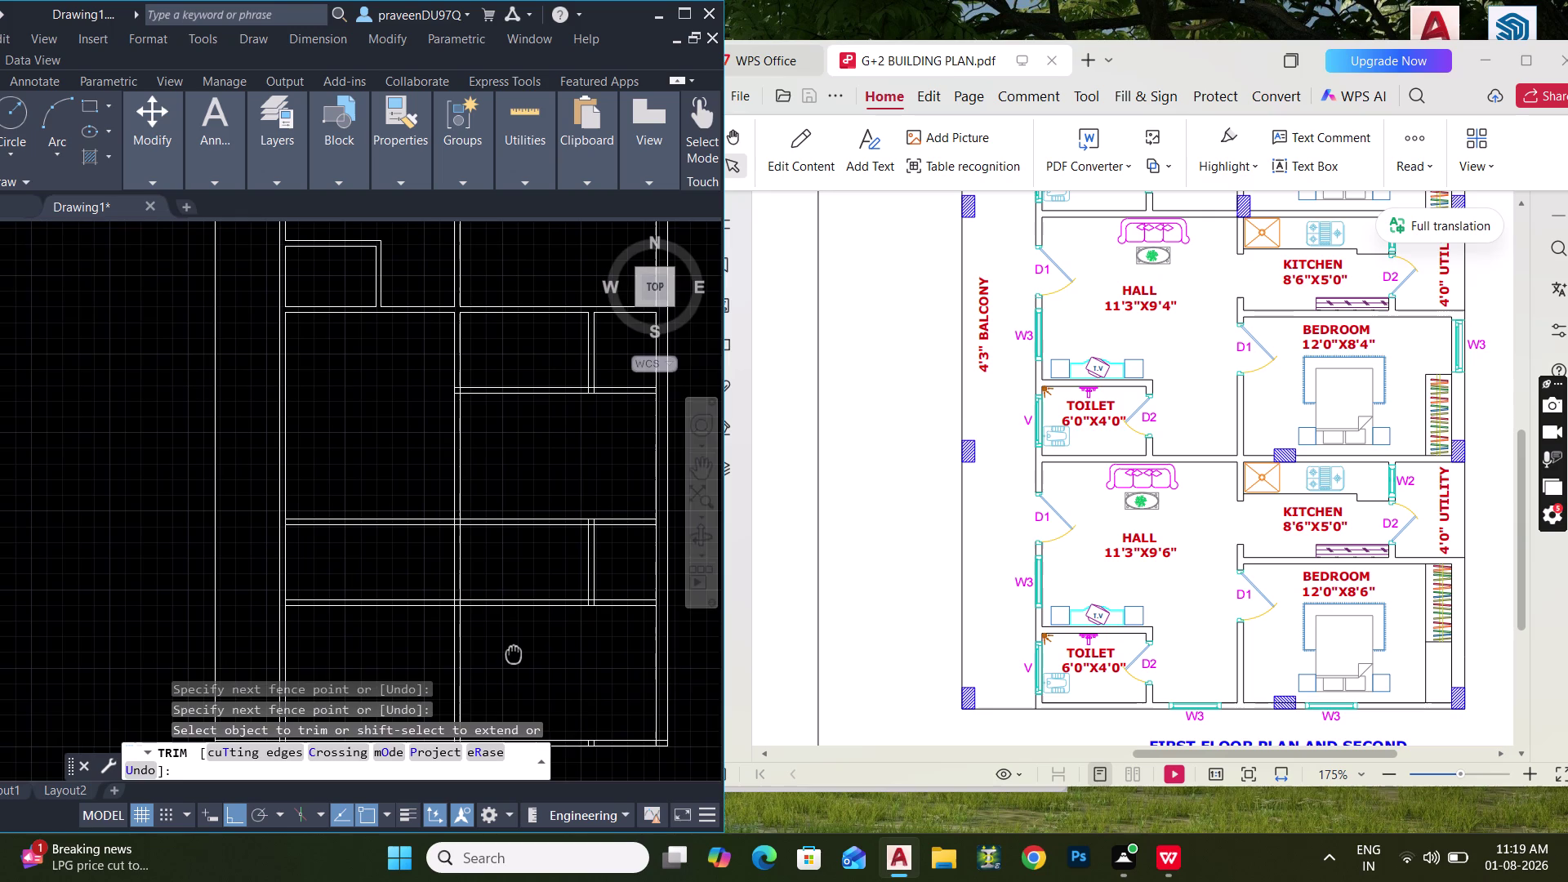
middle_drag(514, 652, 516, 684)
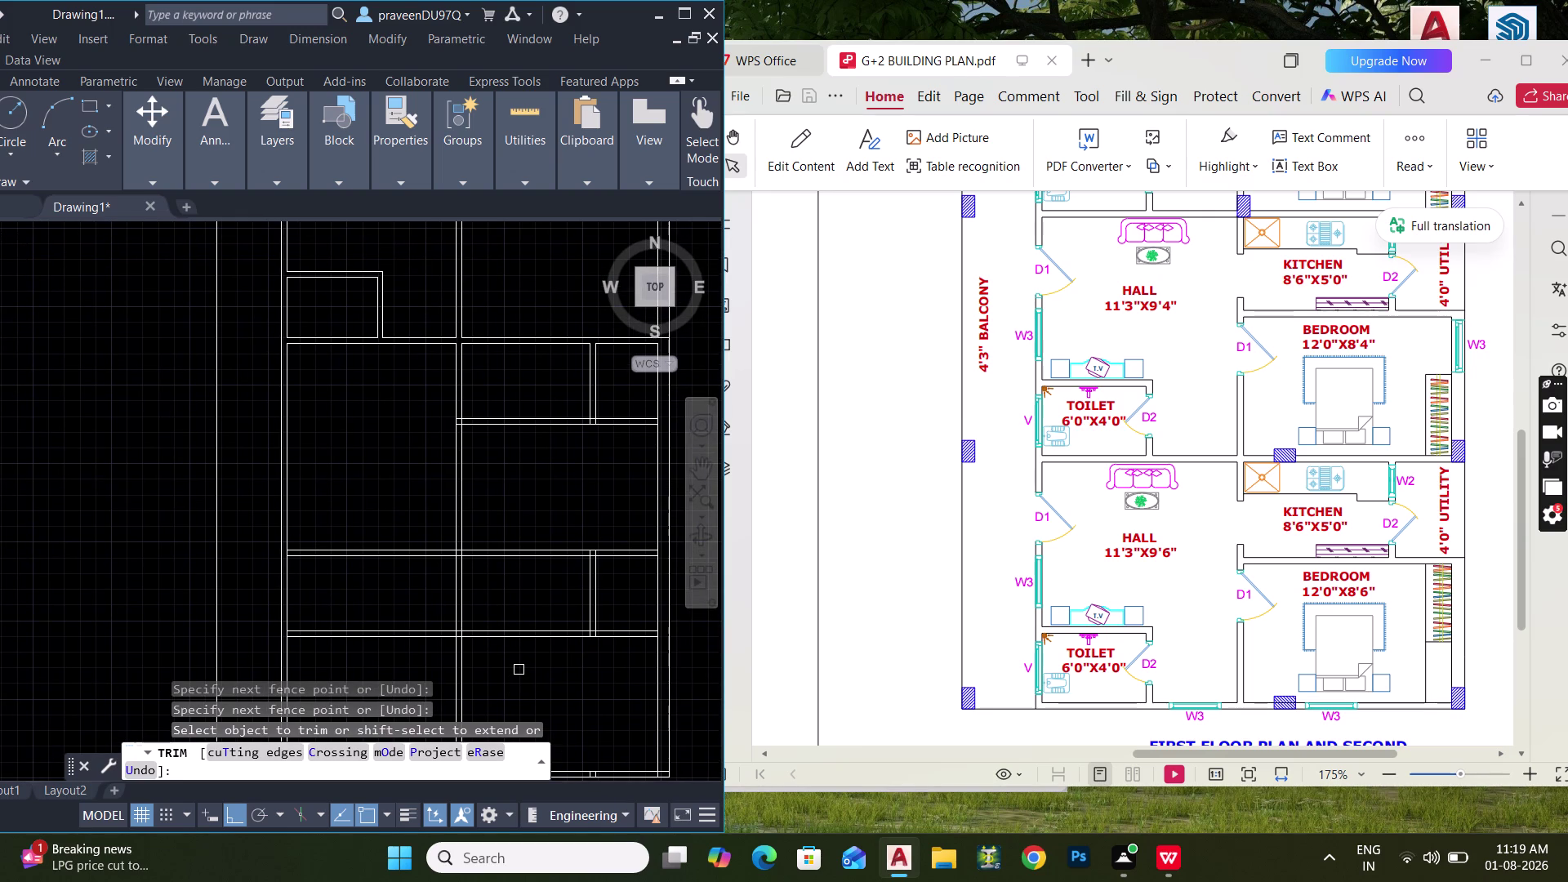
middle_drag(515, 645, 531, 593)
drag(426, 635, 414, 568)
middle_drag(417, 569, 455, 563)
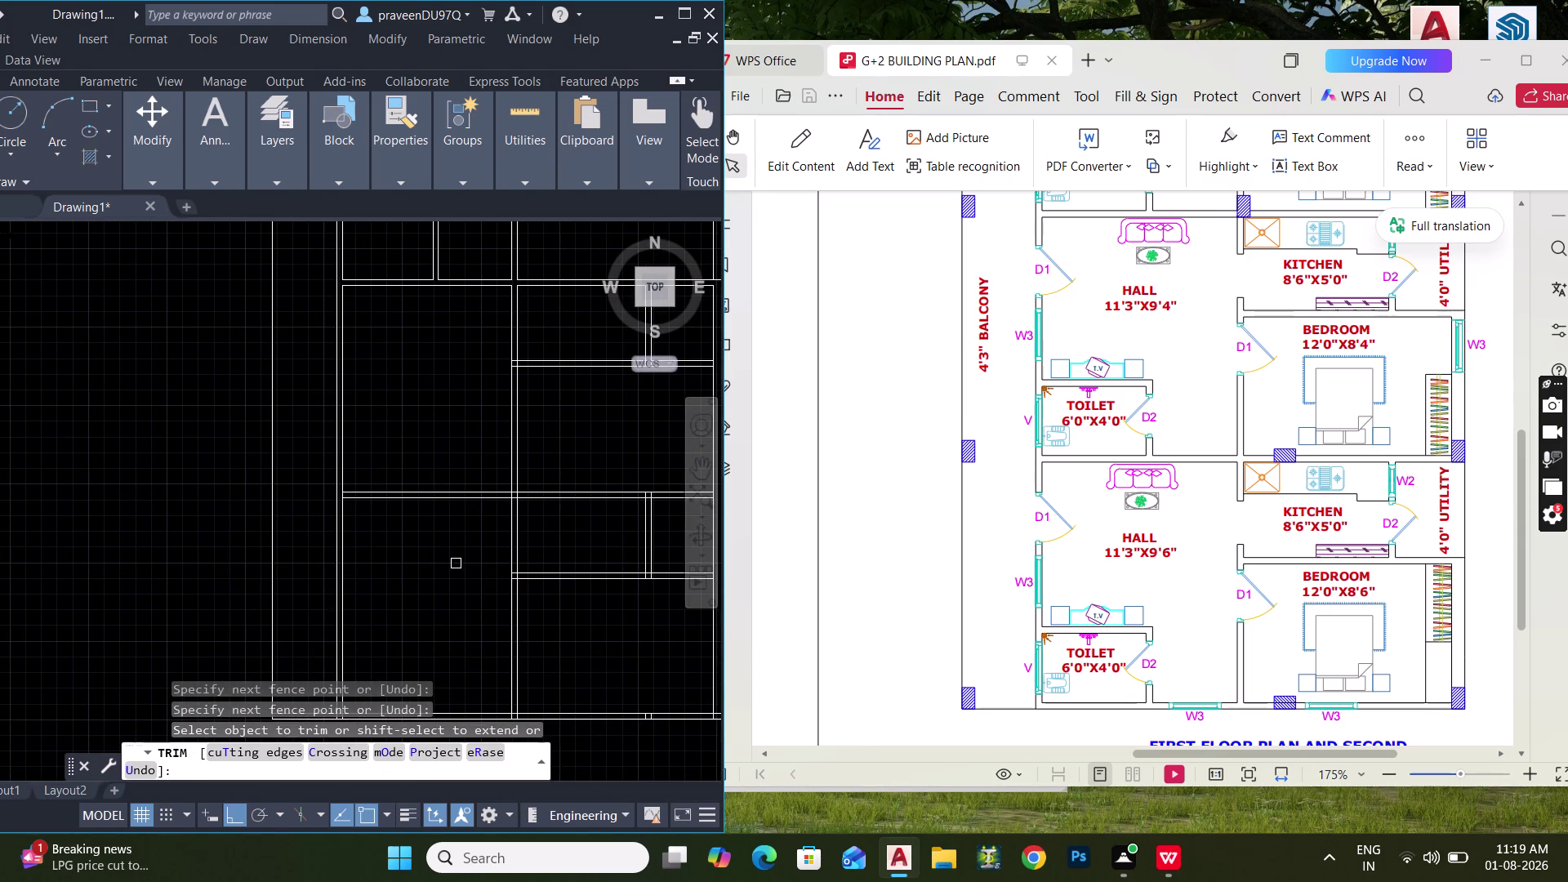
key(Escape)
key(Escape)
Select the short L-shaped wall stub lines for copying.
middle_drag(451, 555, 465, 655)
drag(466, 336, 439, 307)
click(418, 276)
key(c)
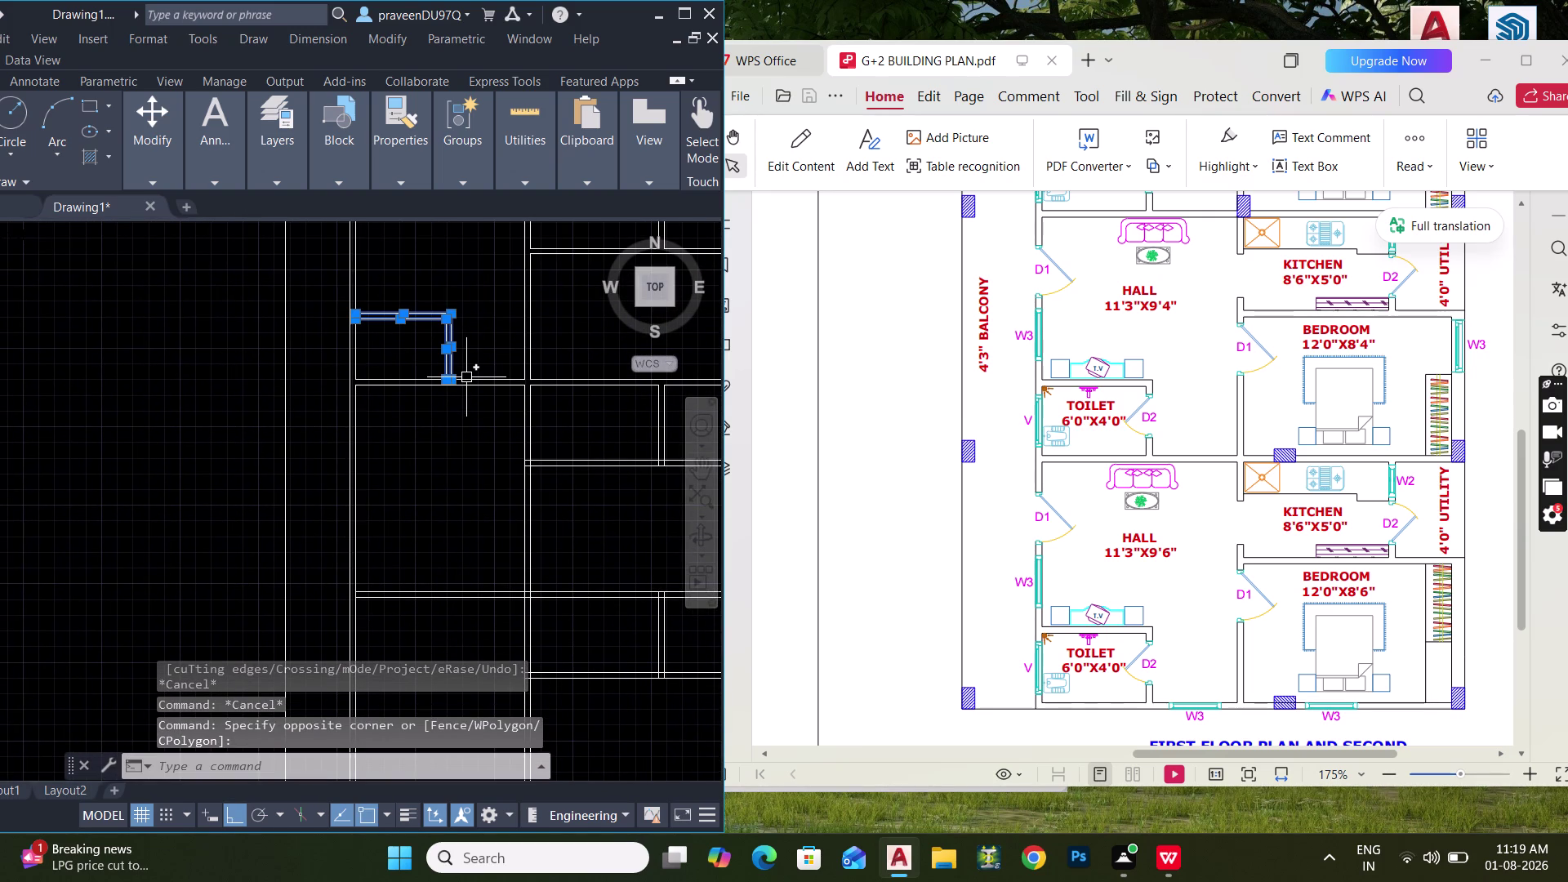
key(o)
key(space)
Copy the wall stub from its base point to the bottom of the lower room.
scroll(up, 3)
click(391, 344)
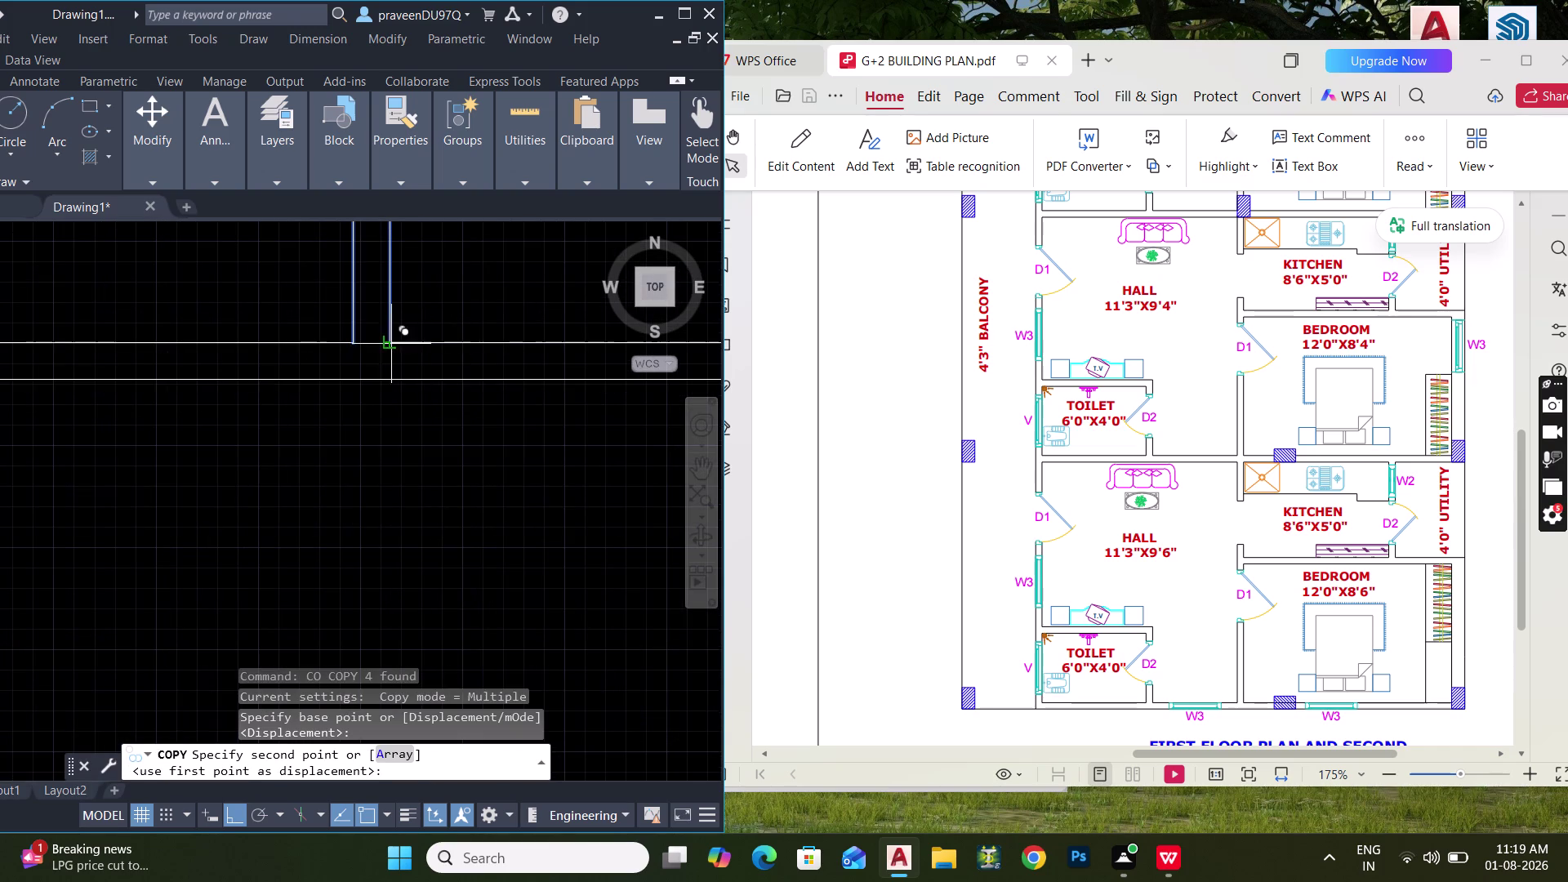
scroll(down, 3)
middle_drag(375, 546, 406, 402)
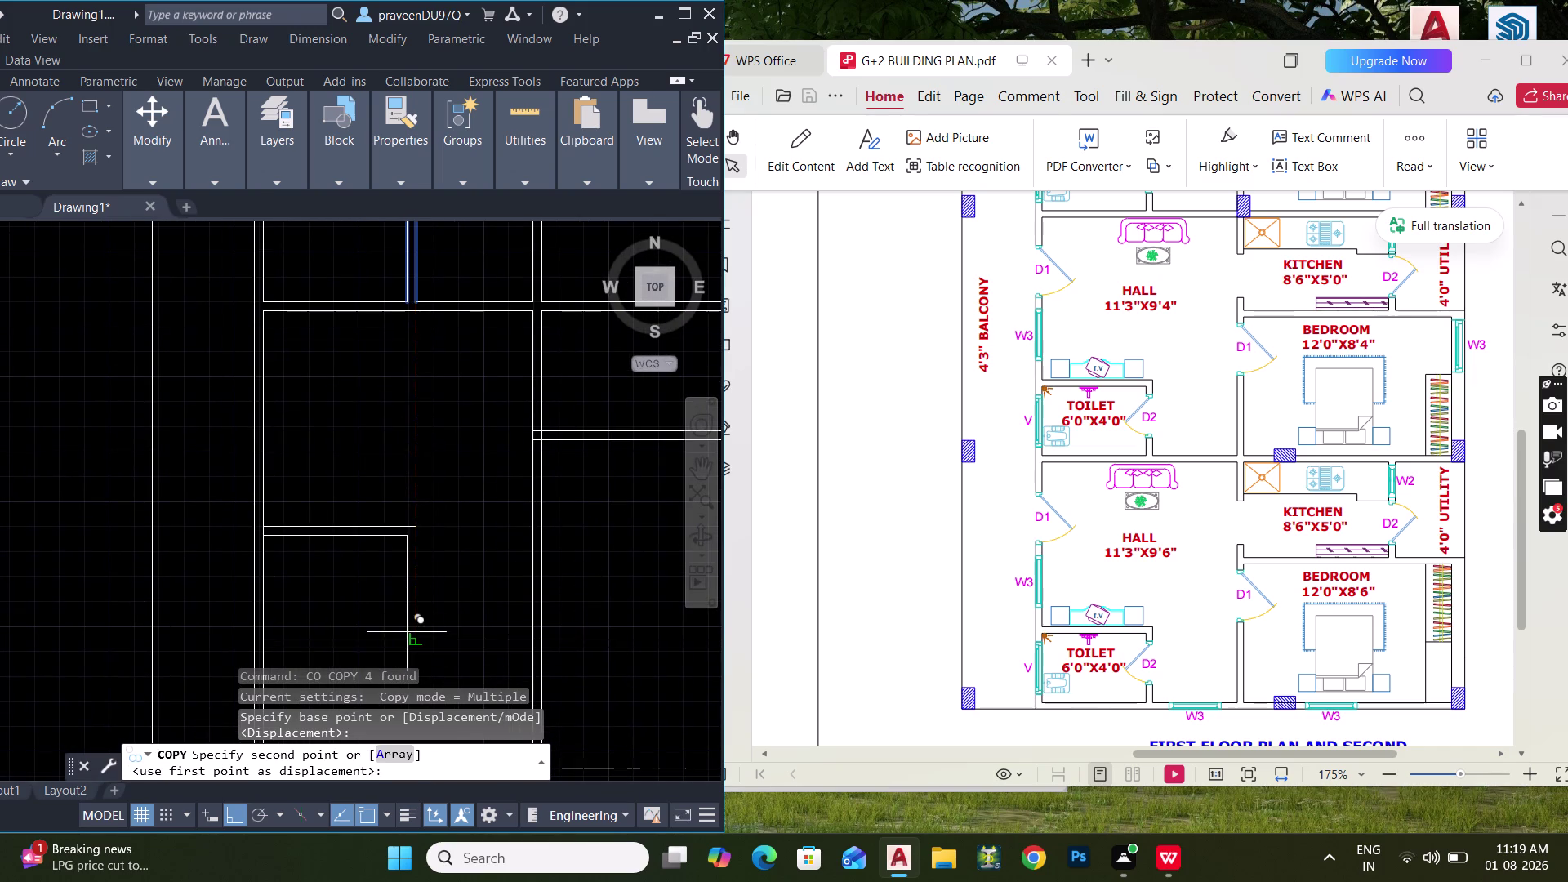
click(415, 635)
middle_drag(410, 597, 401, 322)
middle_drag(432, 566, 421, 411)
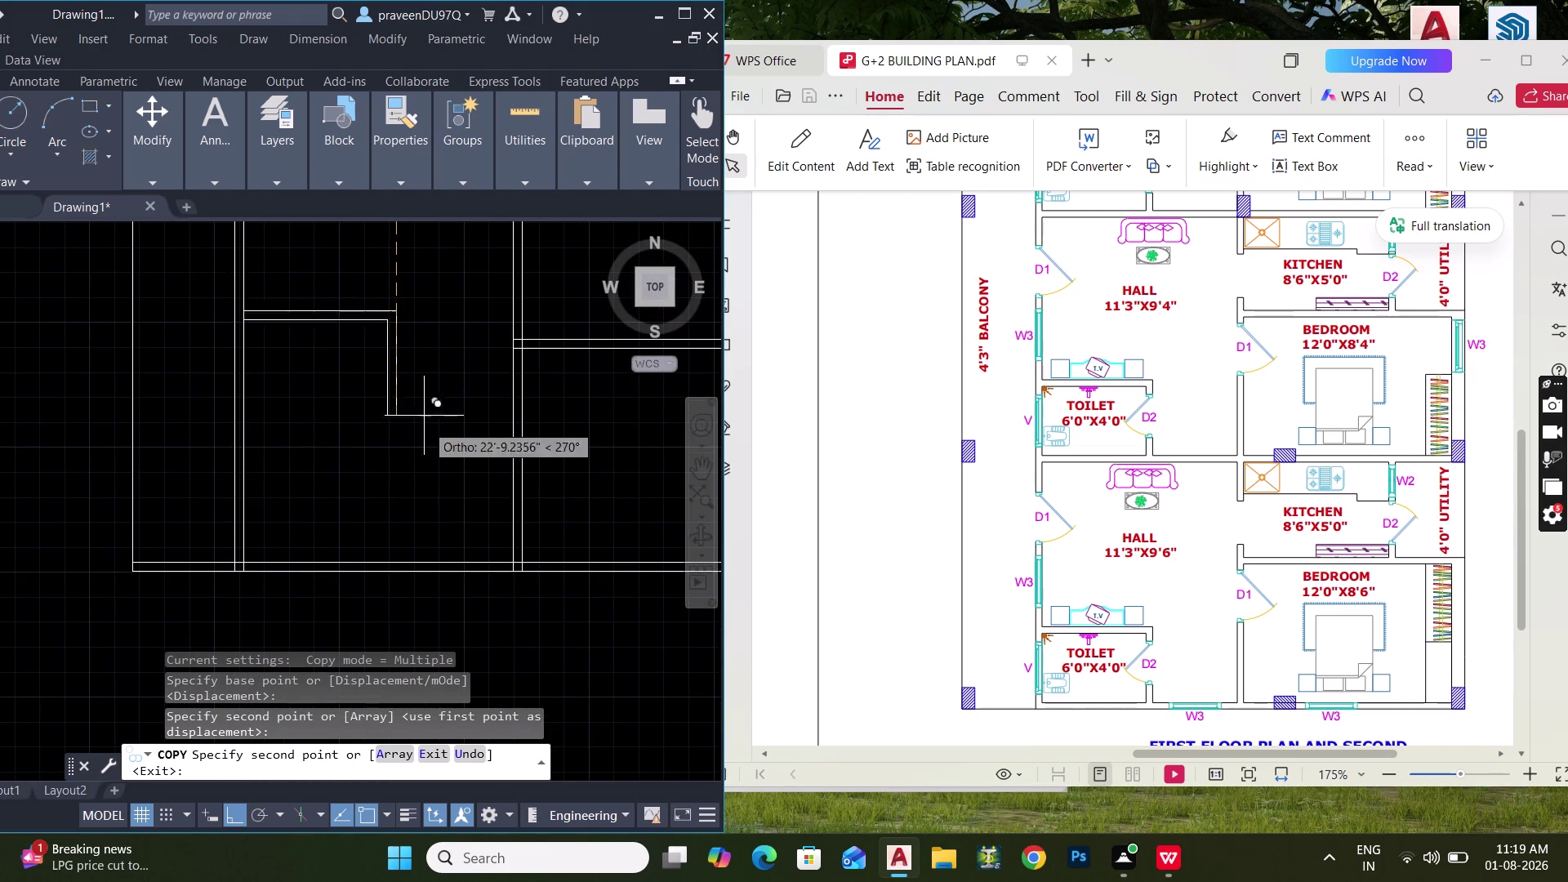
click(395, 559)
key(Escape)
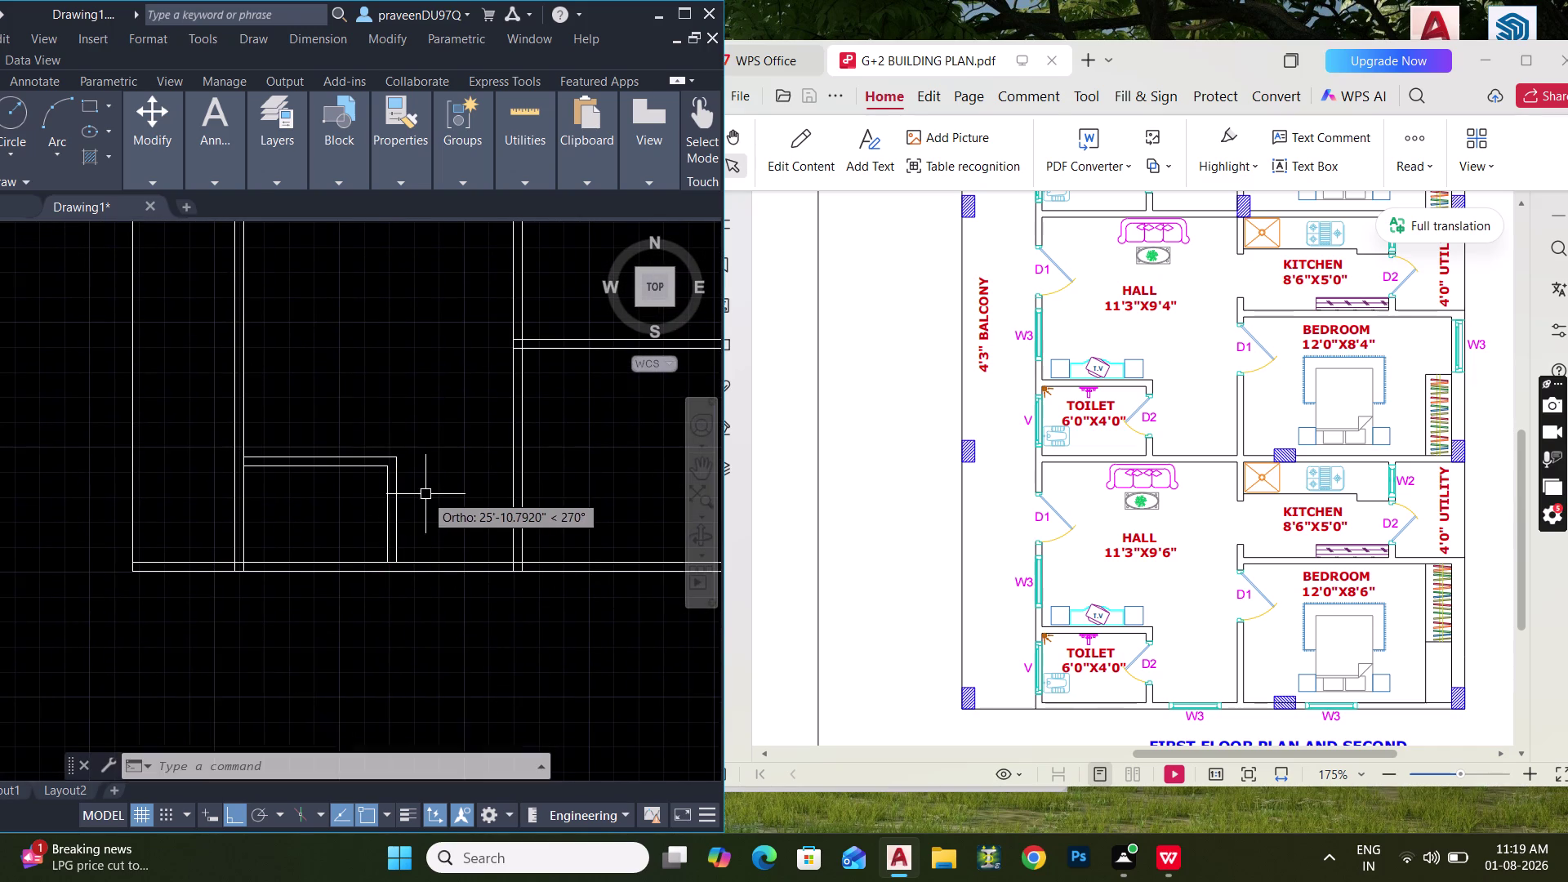
scroll(down, 3)
middle_drag(389, 448, 396, 516)
scroll(up, 3)
scroll(up, 3)
middle_drag(360, 494, 379, 592)
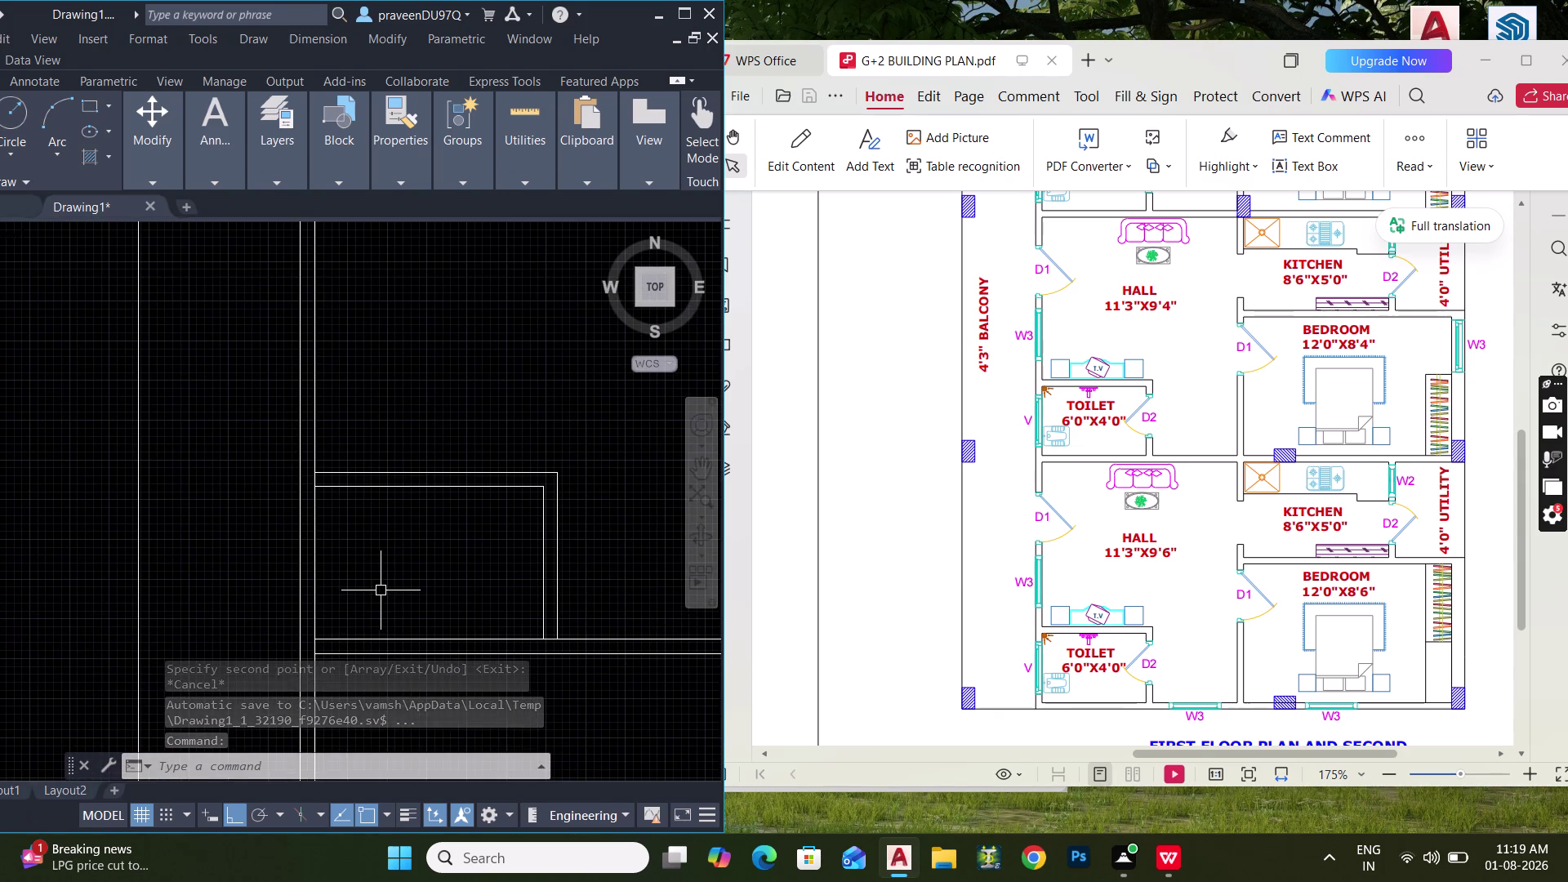
Start TRIM (TR) and fence-trim the overlapping lines at the new wall stub and a nearby junction.
key(t)
key(r)
key(space)
scroll(up, 3)
drag(350, 502, 318, 508)
scroll(down, 3)
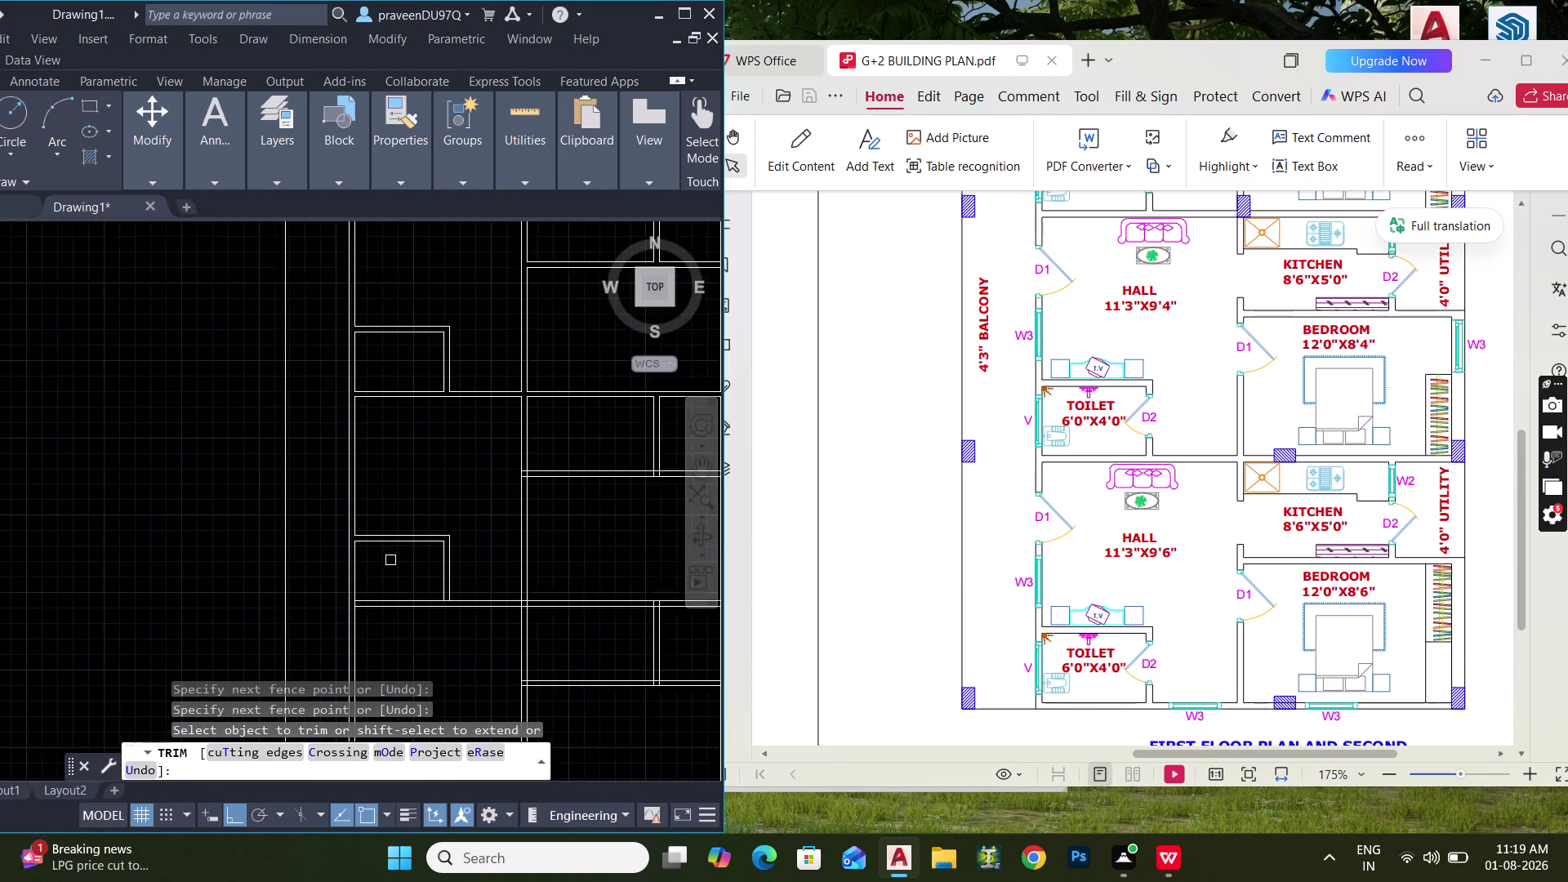
middle_drag(388, 553, 381, 440)
scroll(up, 3)
drag(618, 462, 620, 514)
scroll(down, 3)
middle_drag(519, 530, 512, 324)
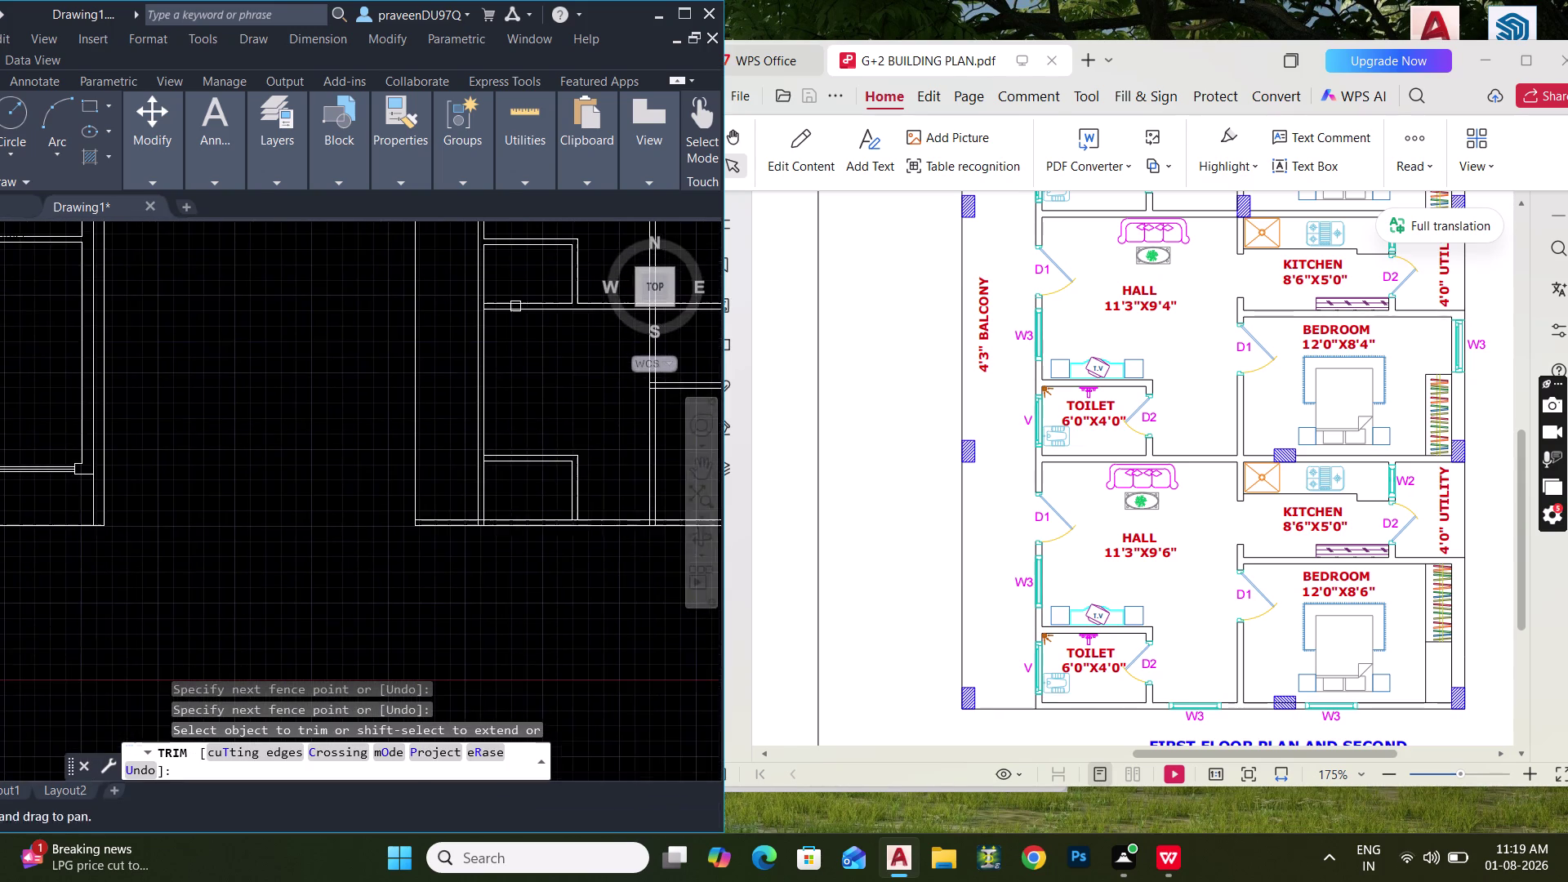
scroll(up, 3)
middle_drag(532, 513, 523, 582)
Fence-trim the crossing wall line ends at the next three junctions.
drag(281, 602, 275, 616)
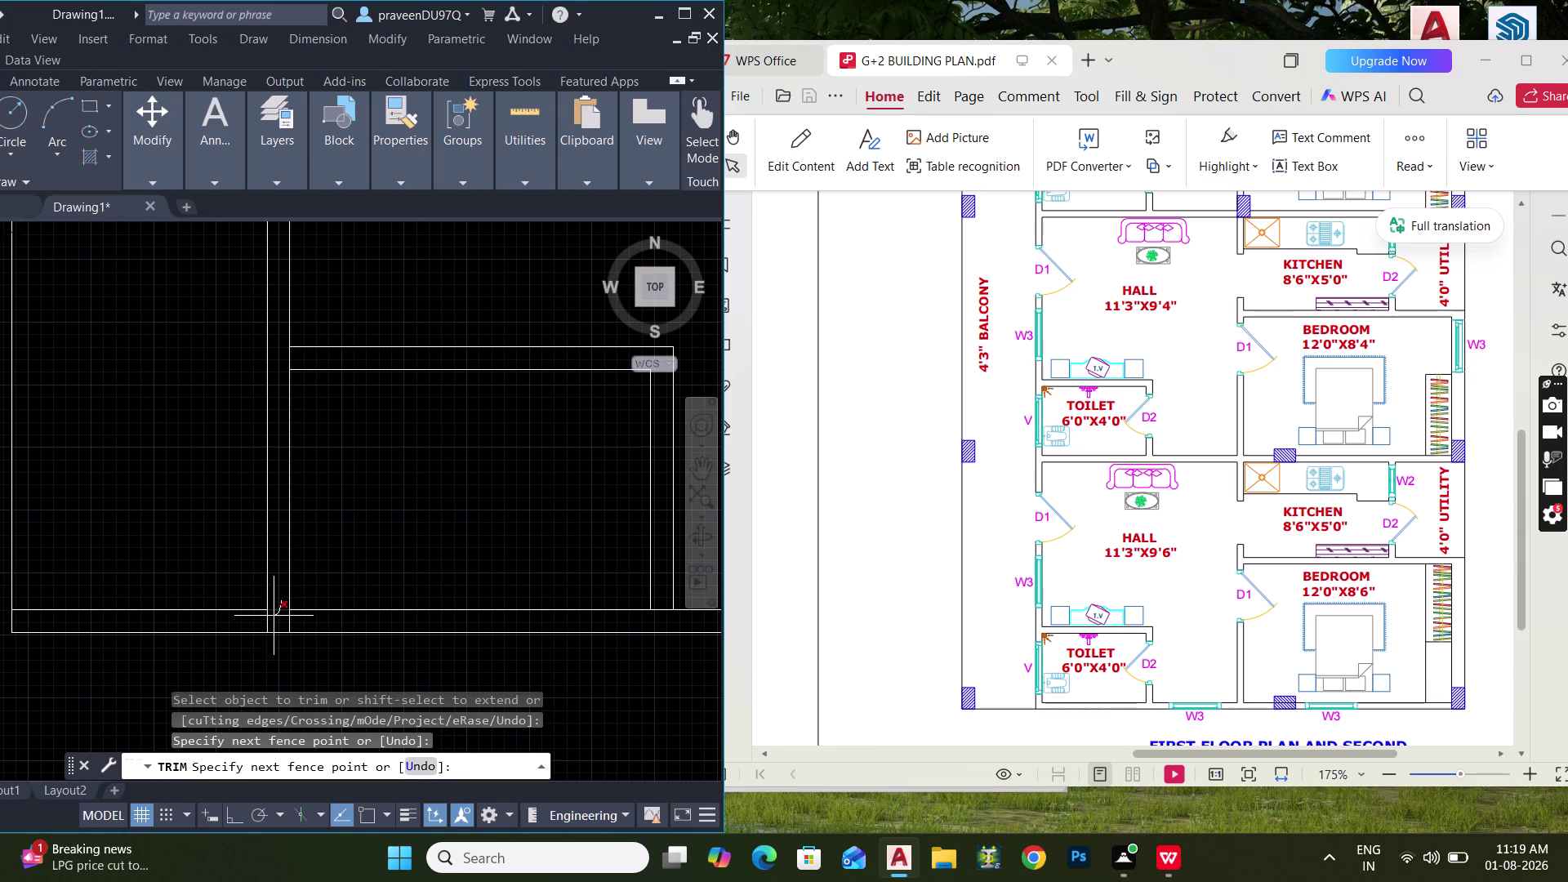
drag(274, 615, 320, 620)
scroll(down, 3)
middle_drag(370, 619, 318, 598)
scroll(up, 3)
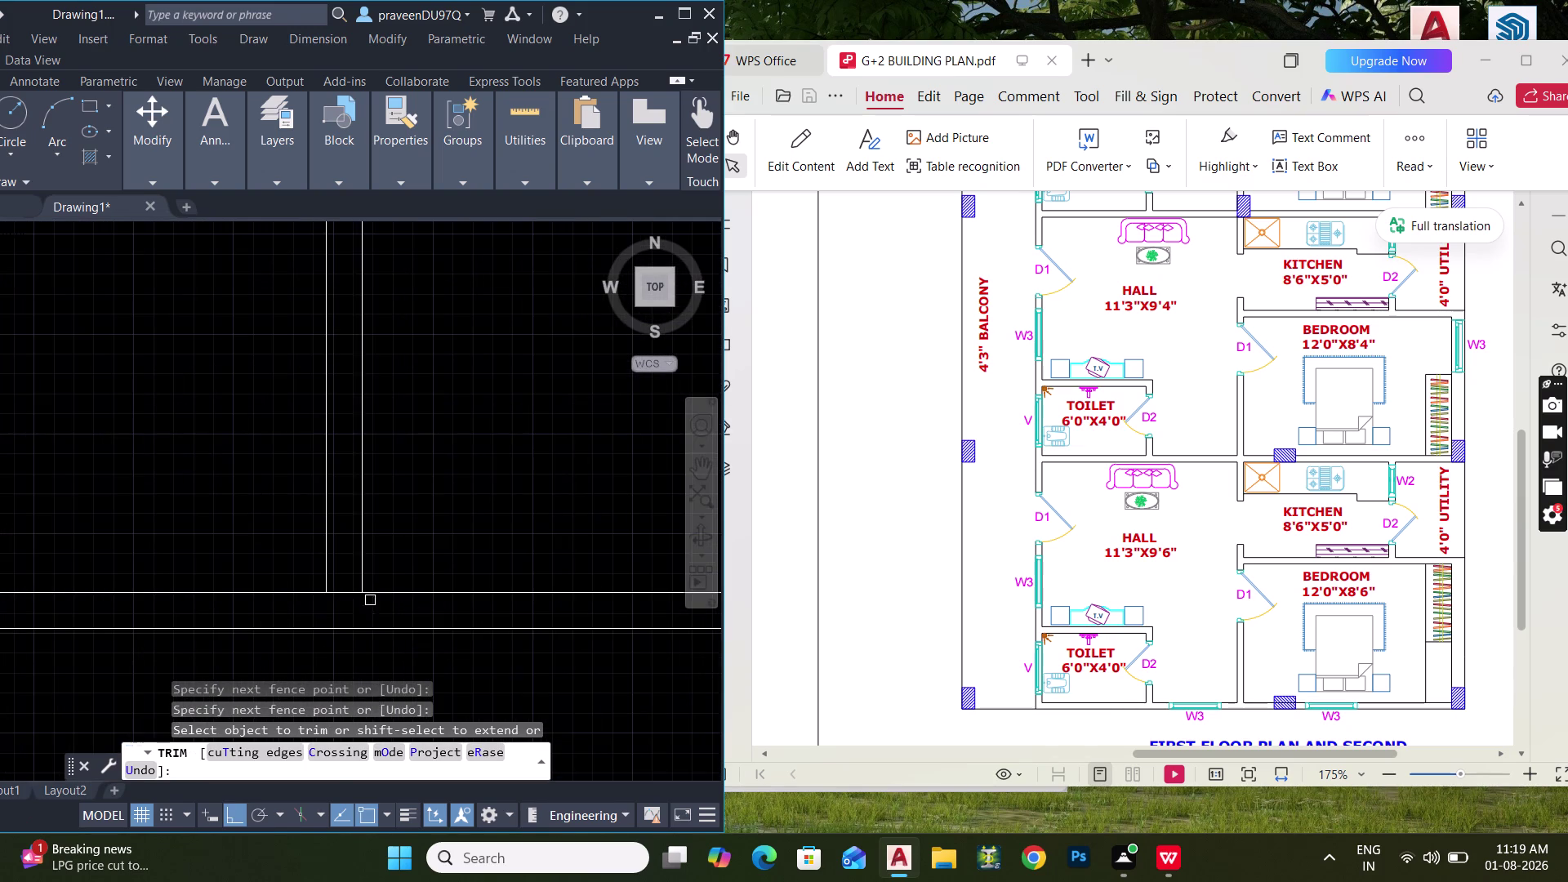
drag(353, 582, 350, 605)
scroll(down, 3)
middle_drag(434, 592, 319, 569)
scroll(up, 3)
drag(438, 549, 438, 554)
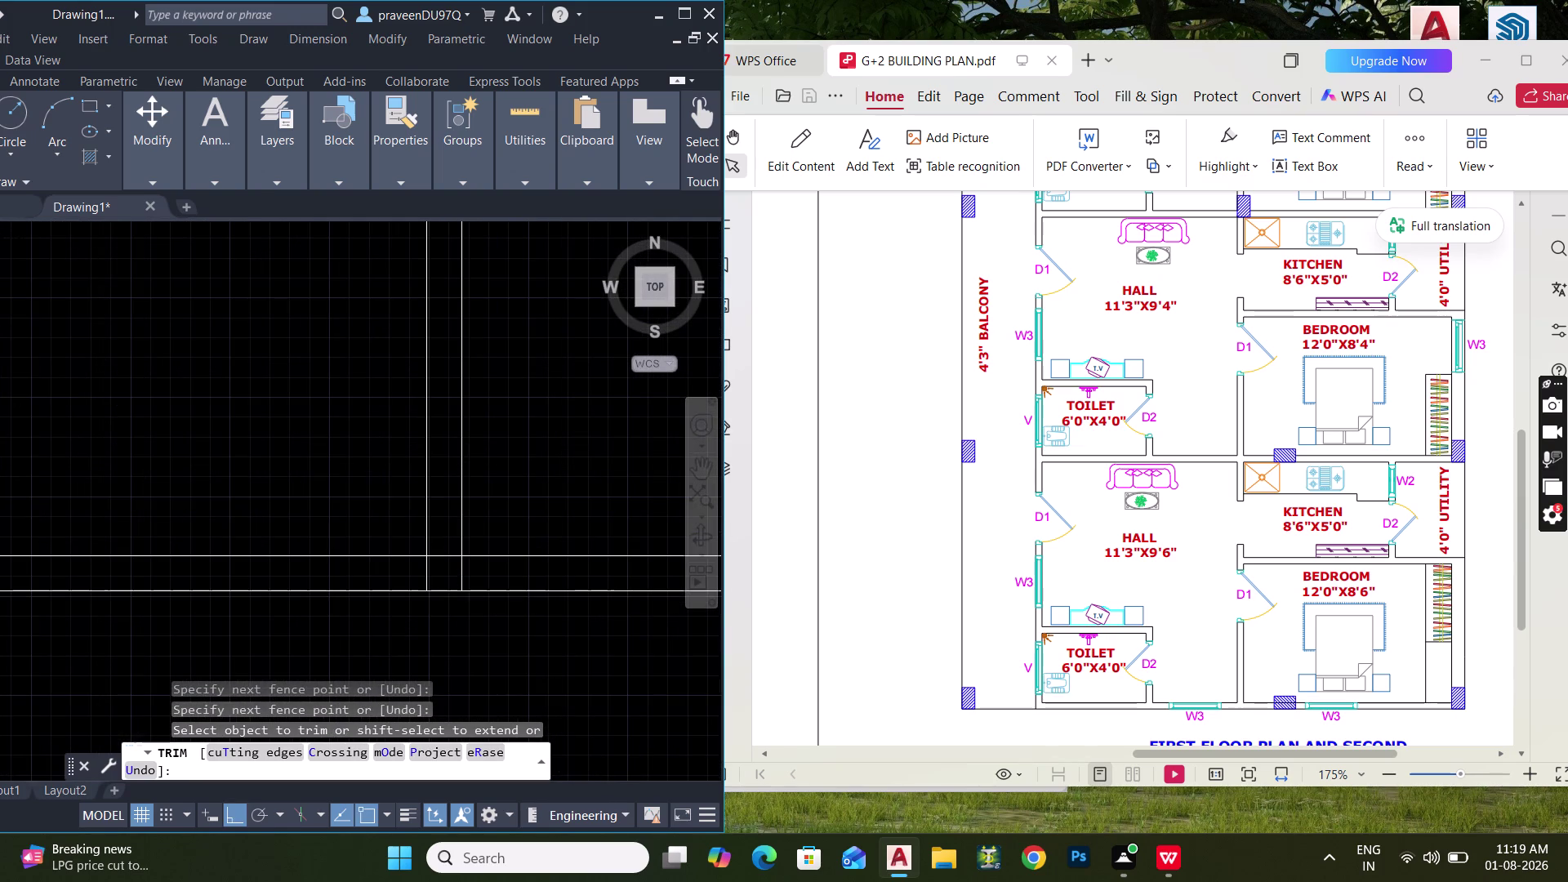
drag(438, 554, 484, 577)
scroll(down, 3)
Continue cutting back protruding wall ends at further junctions around the plan.
middle_drag(459, 535, 440, 662)
scroll(up, 3)
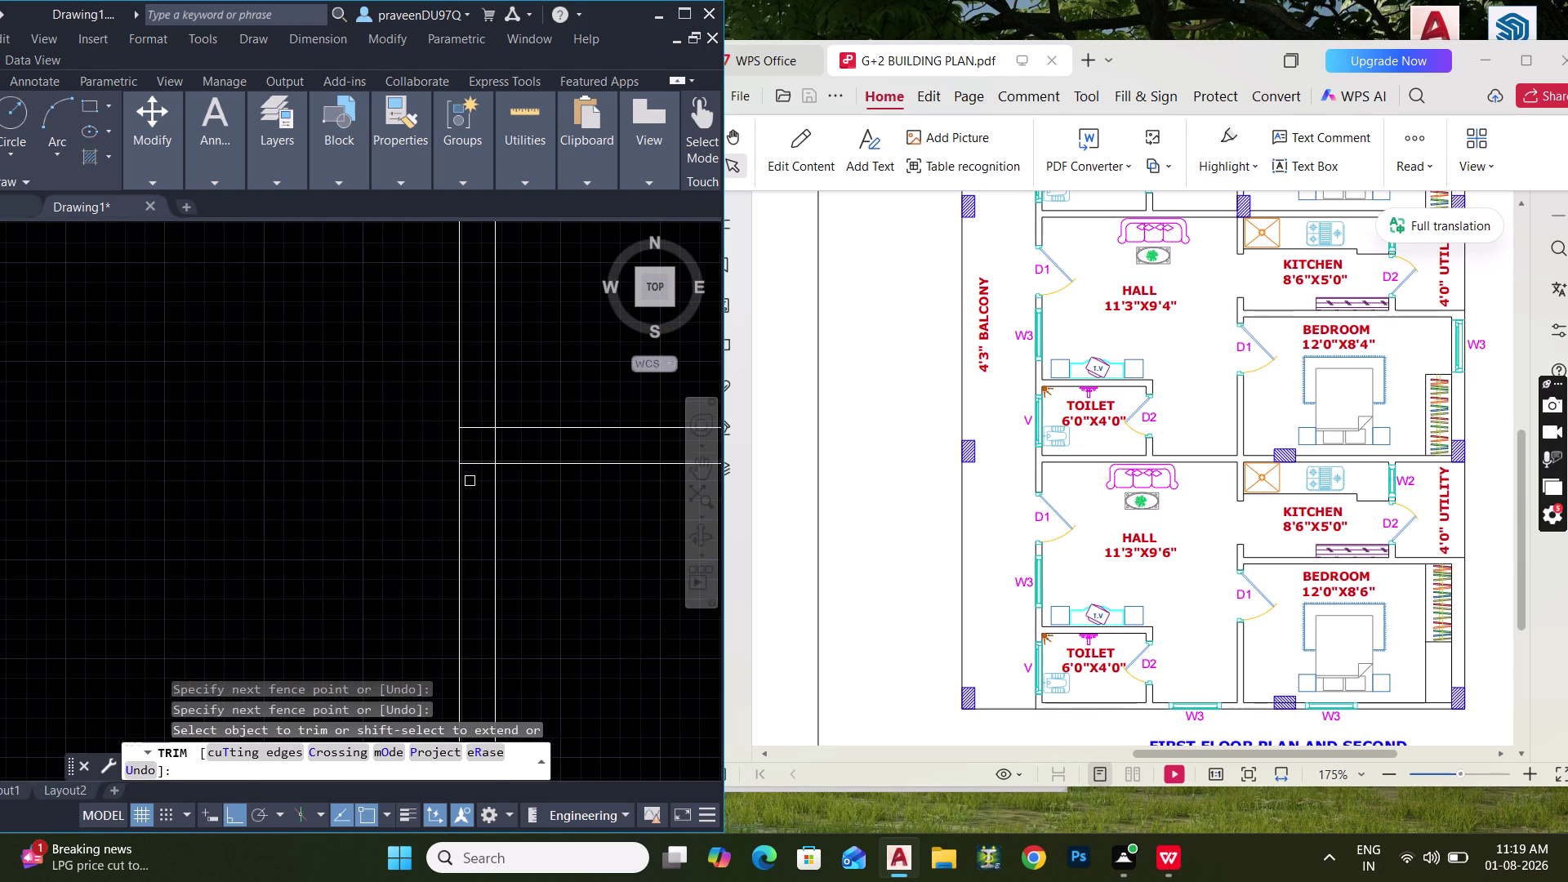
drag(474, 478, 507, 448)
scroll(down, 3)
middle_drag(494, 463, 433, 558)
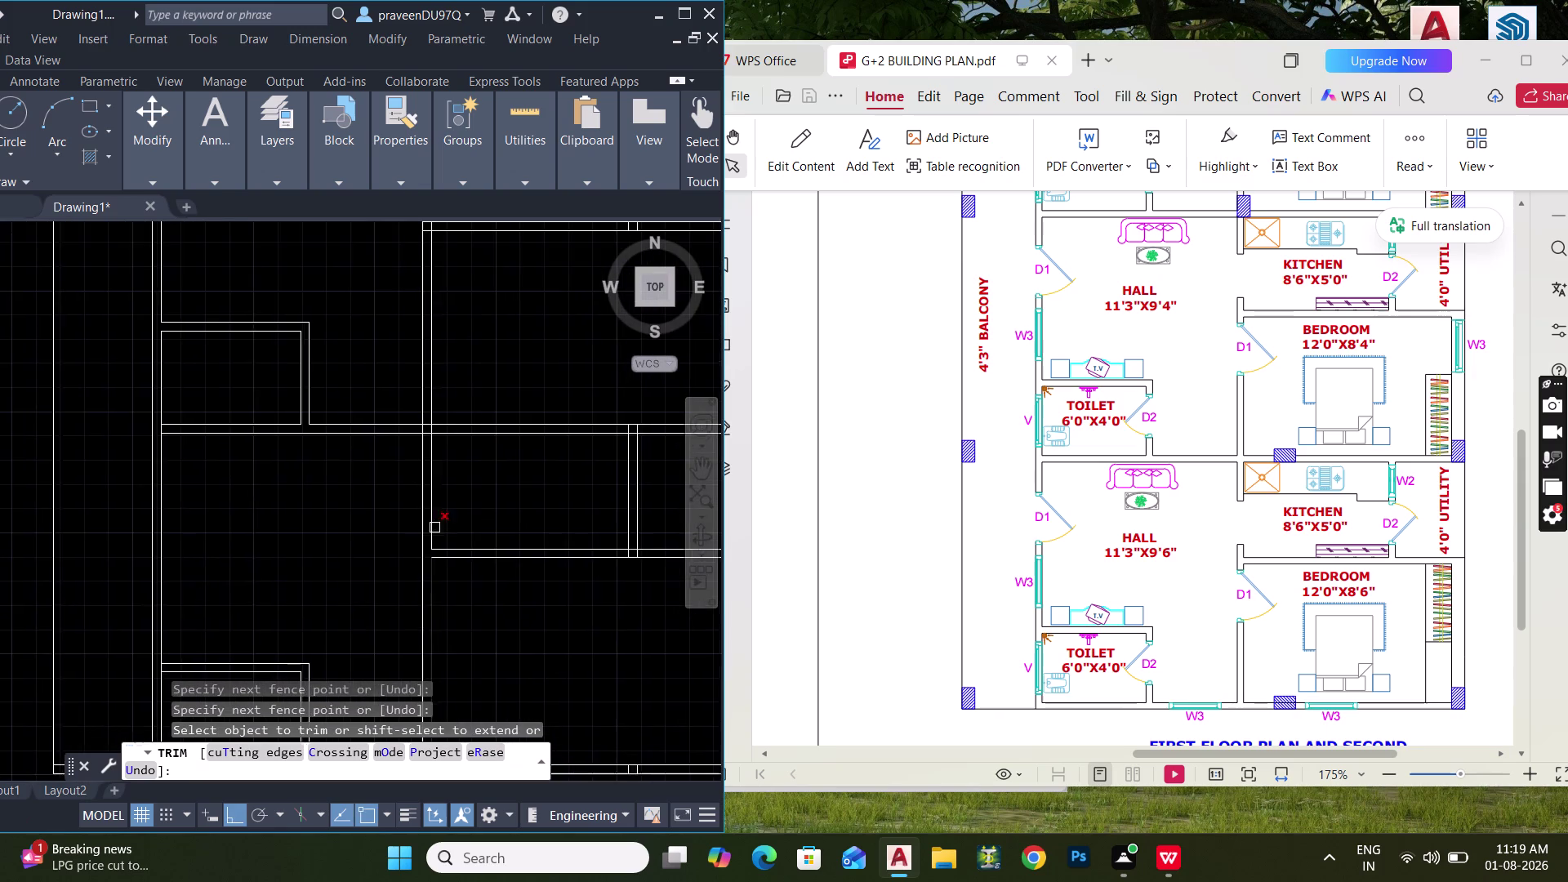
scroll(up, 3)
drag(397, 452, 399, 477)
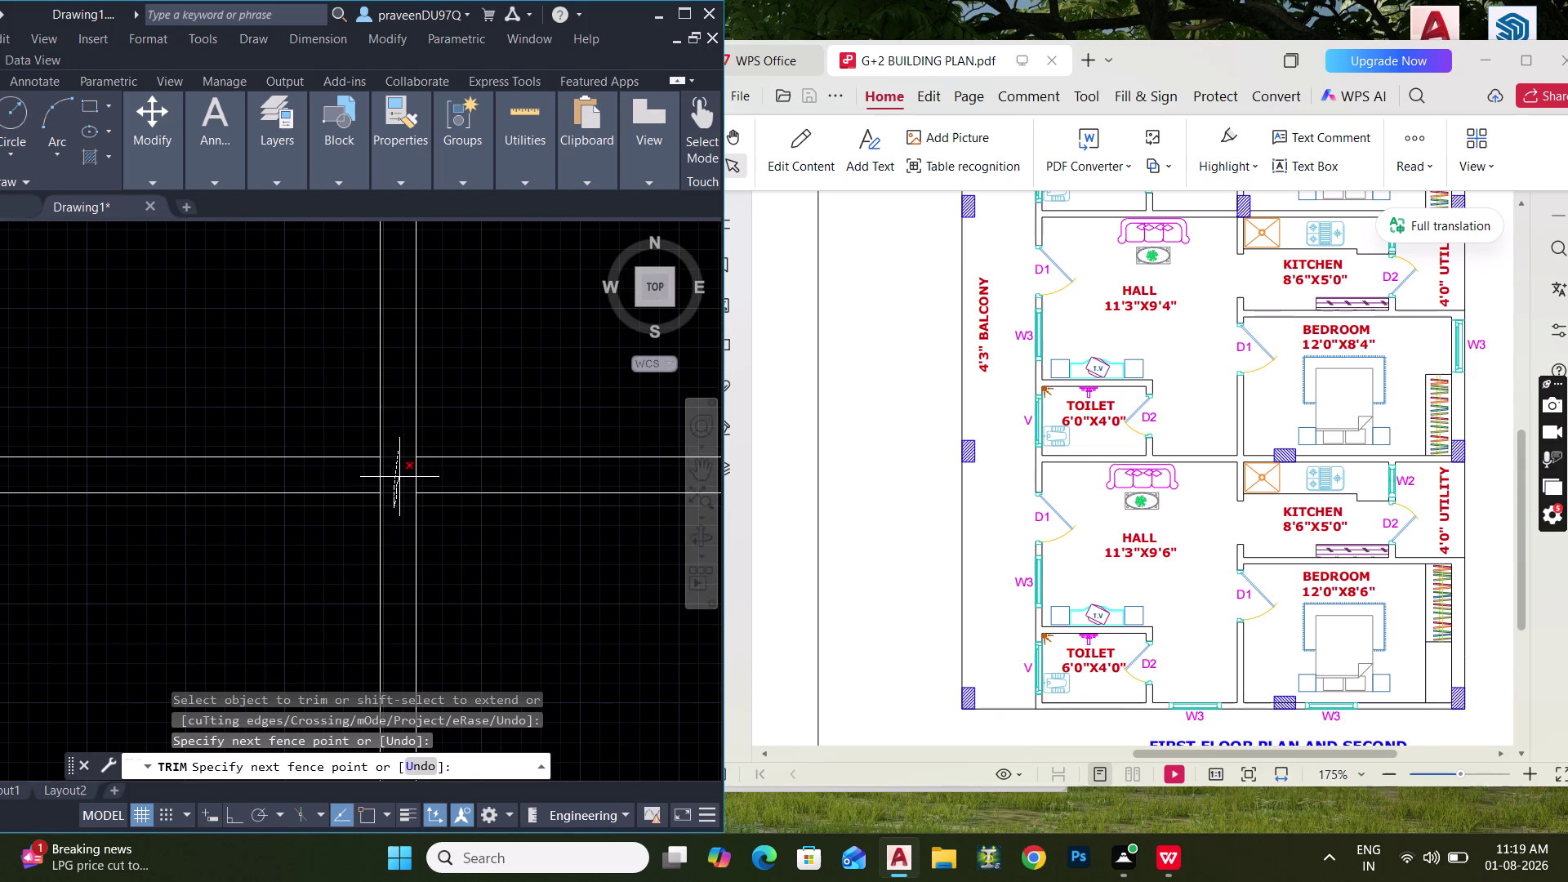
drag(400, 477, 349, 472)
scroll(down, 3)
middle_drag(381, 467, 394, 614)
scroll(up, 3)
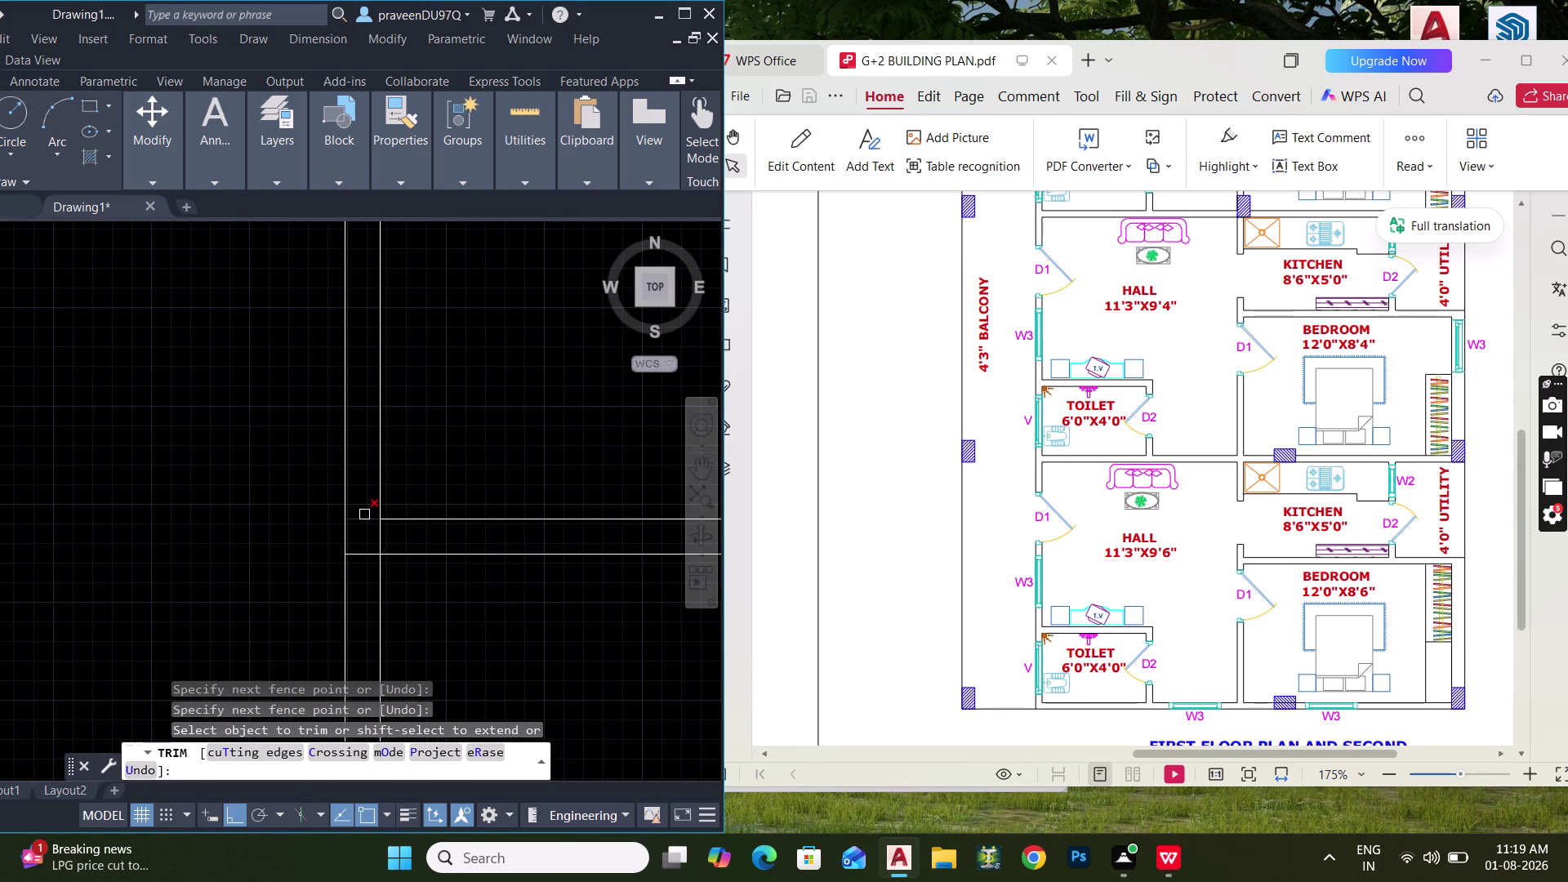
drag(359, 504, 393, 534)
scroll(down, 3)
middle_drag(439, 548, 369, 522)
Trim the remaining overlapping wall ends at the upper junctions of the plan.
scroll(up, 3)
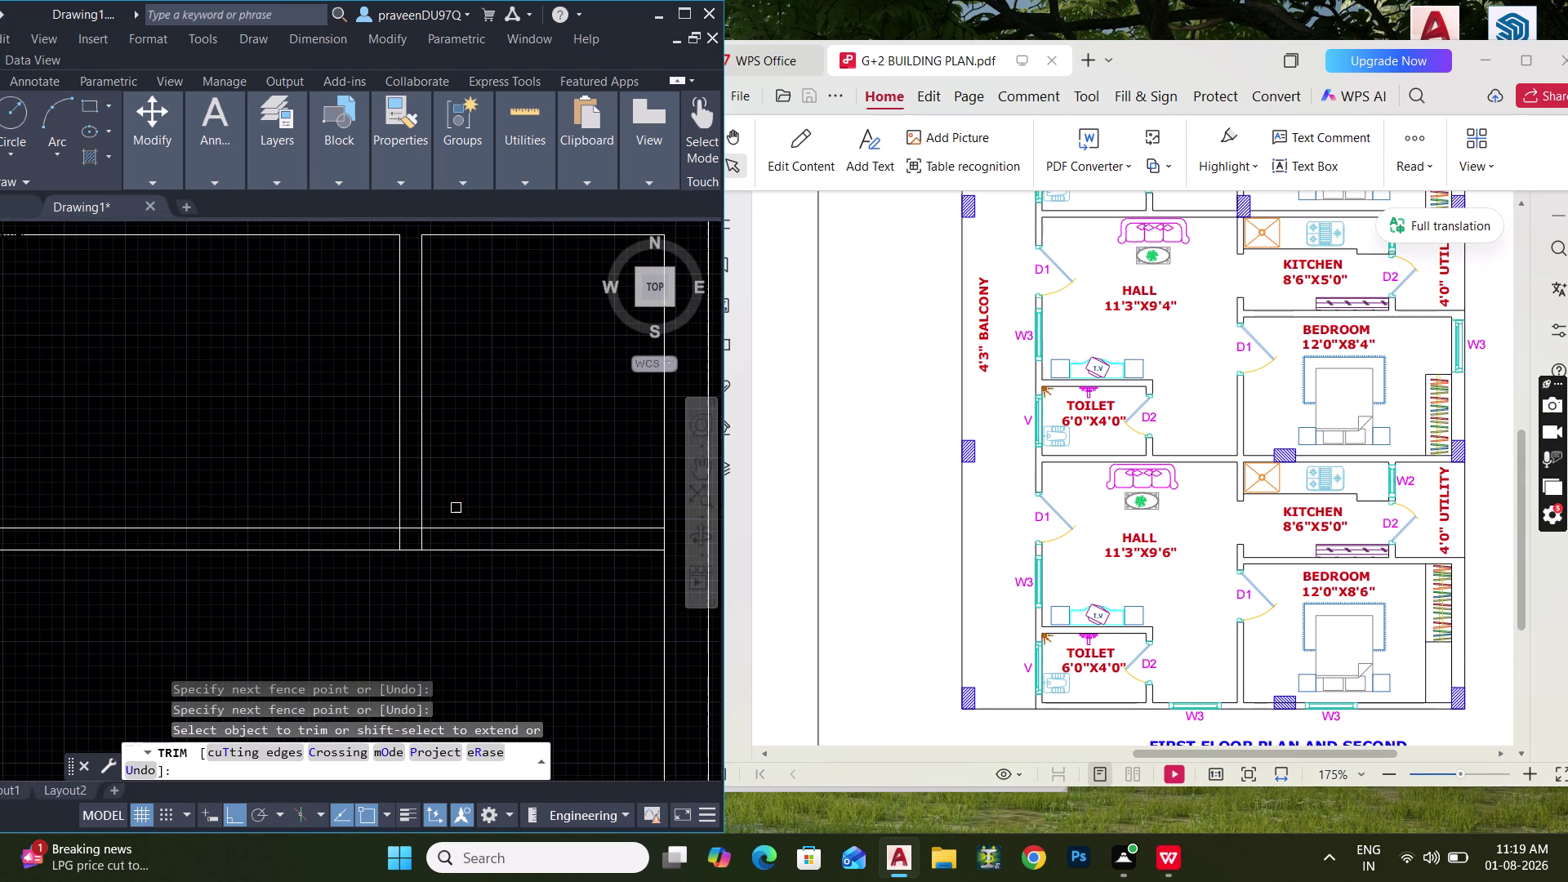
scroll(up, 3)
drag(413, 527, 467, 592)
scroll(down, 3)
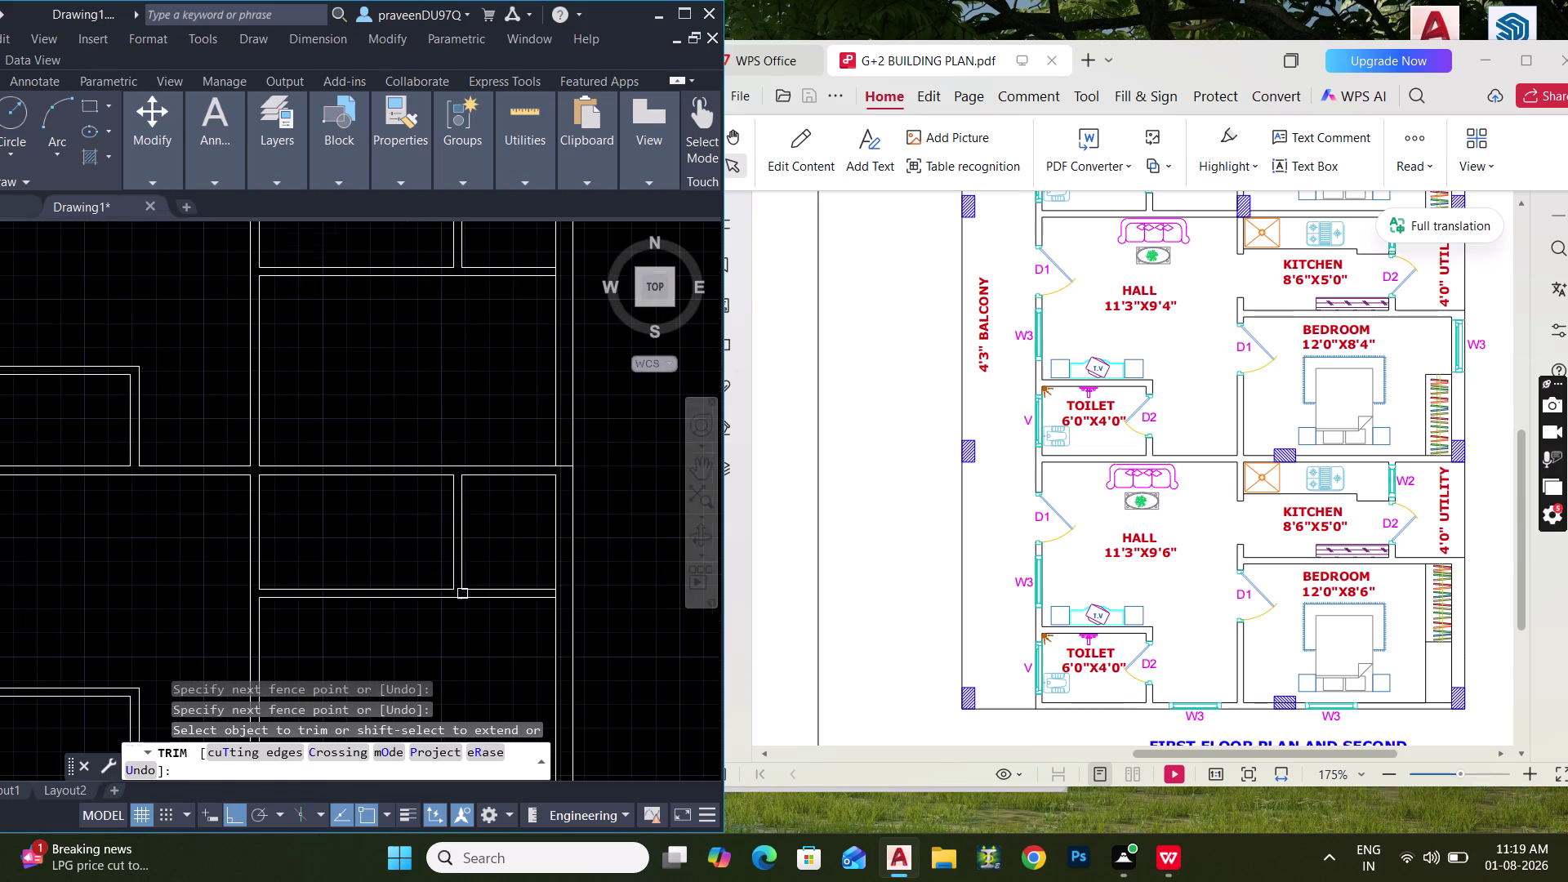
middle_drag(438, 595, 418, 448)
middle_drag(423, 535, 424, 392)
scroll(up, 3)
middle_drag(430, 546, 435, 430)
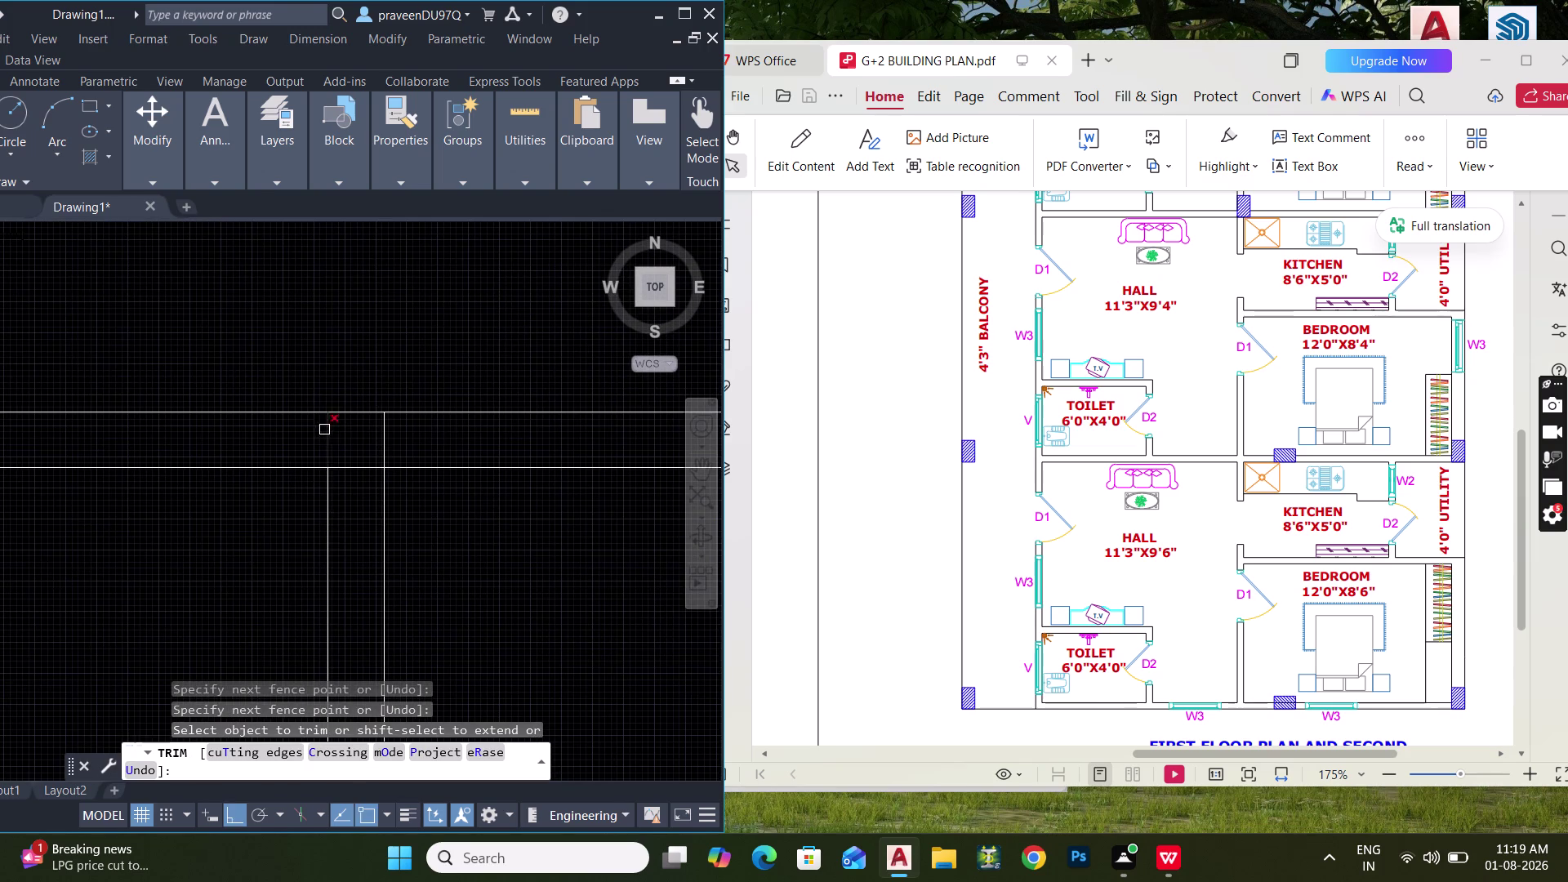
drag(305, 441, 364, 489)
scroll(down, 3)
middle_drag(369, 484, 400, 294)
scroll(up, 3)
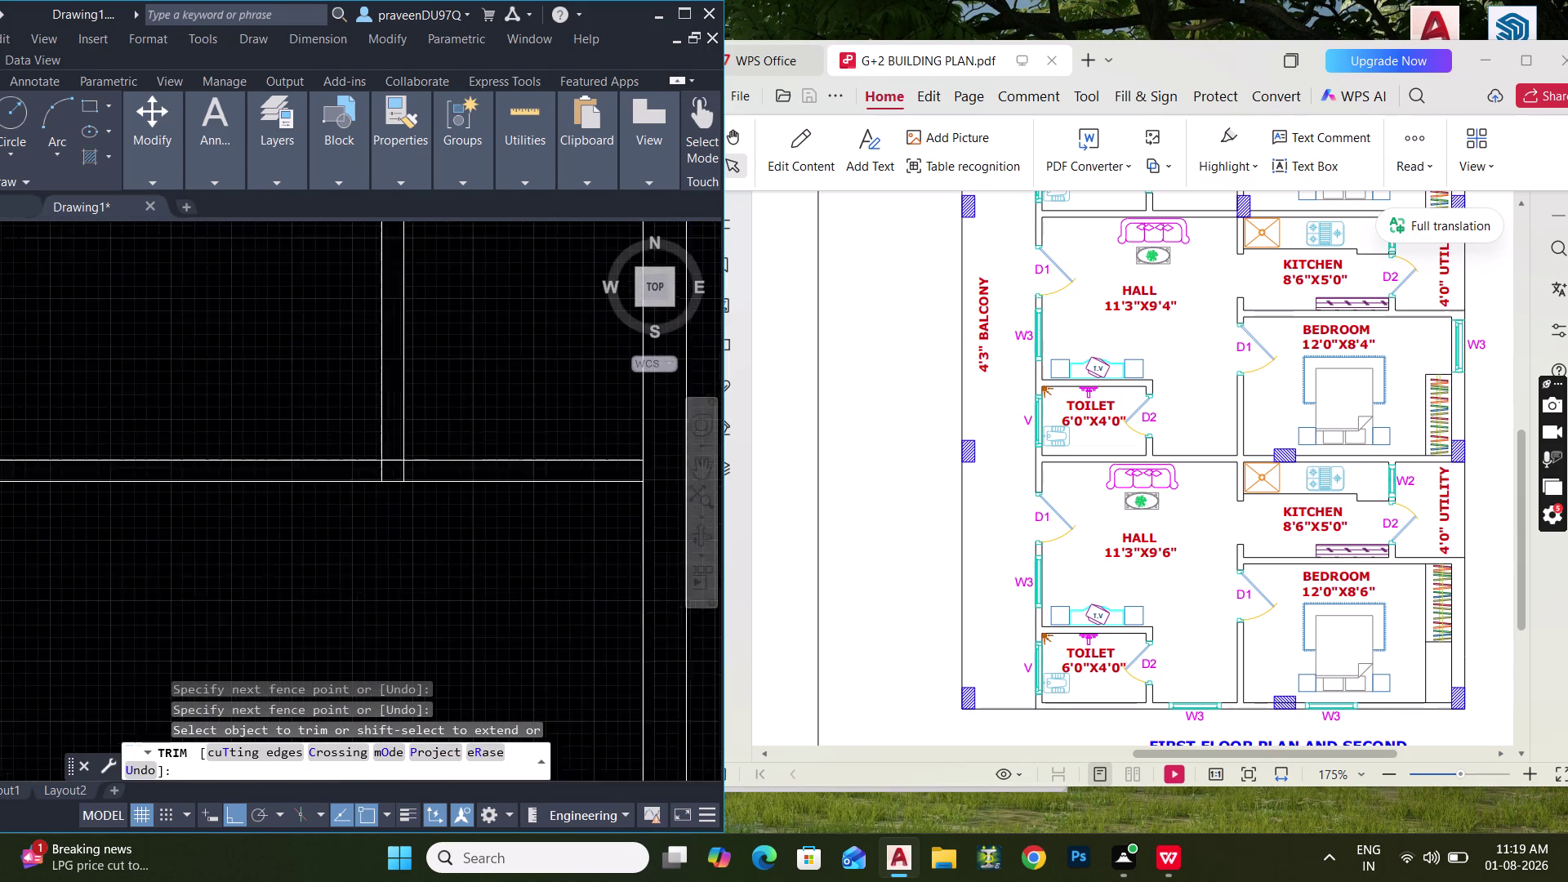
scroll(up, 3)
drag(292, 396, 373, 345)
scroll(down, 3)
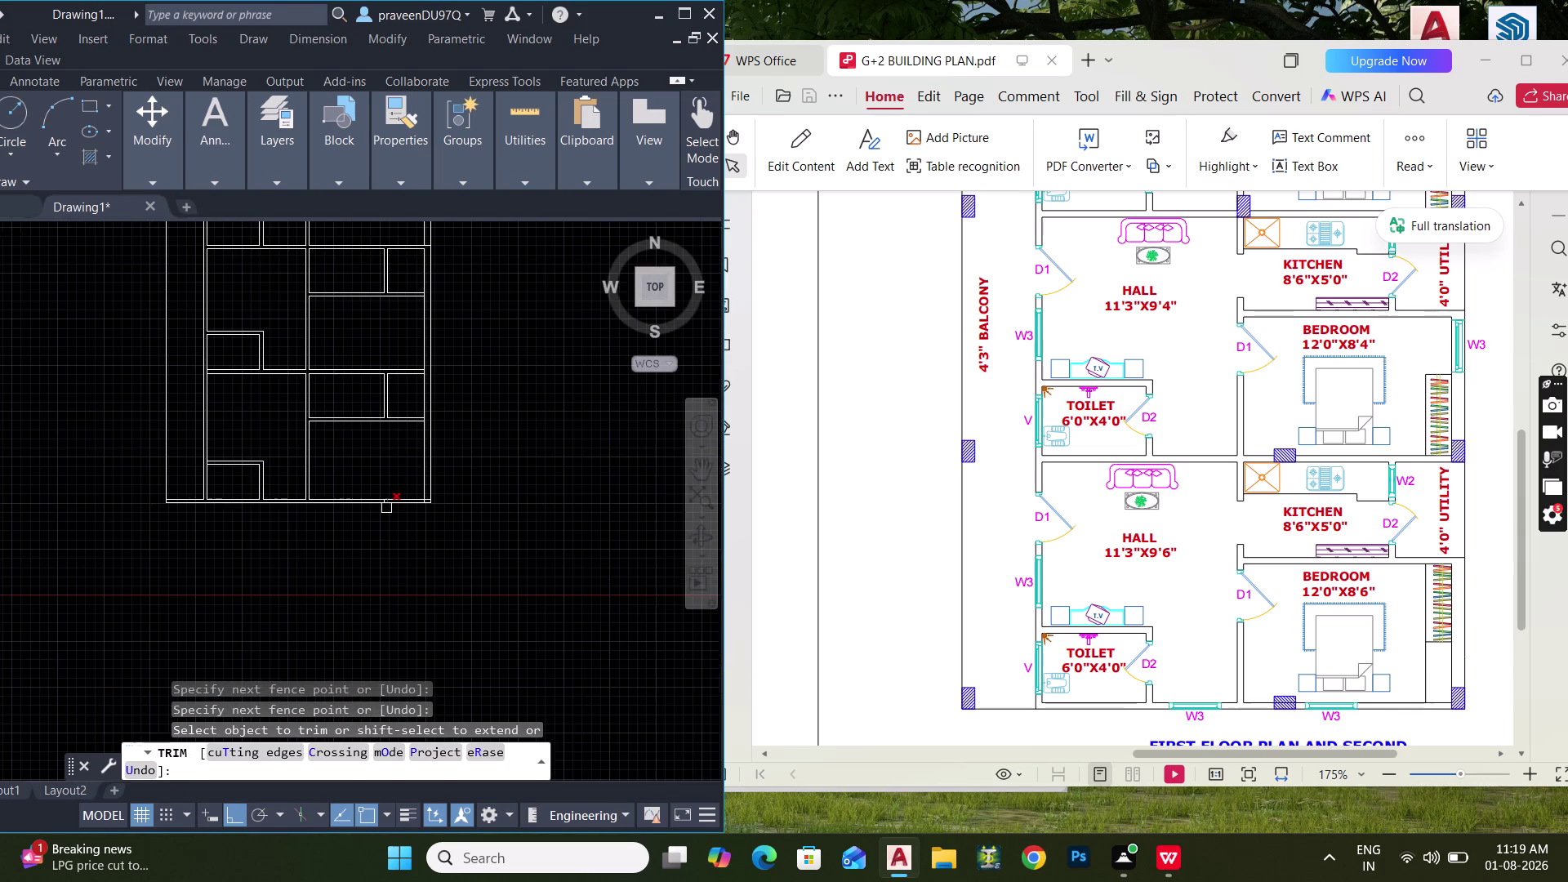
scroll(up, 3)
End trimming and delete the leftover wall pieces at the bottom of the plan.
key(Escape)
drag(346, 423, 418, 516)
click(421, 515)
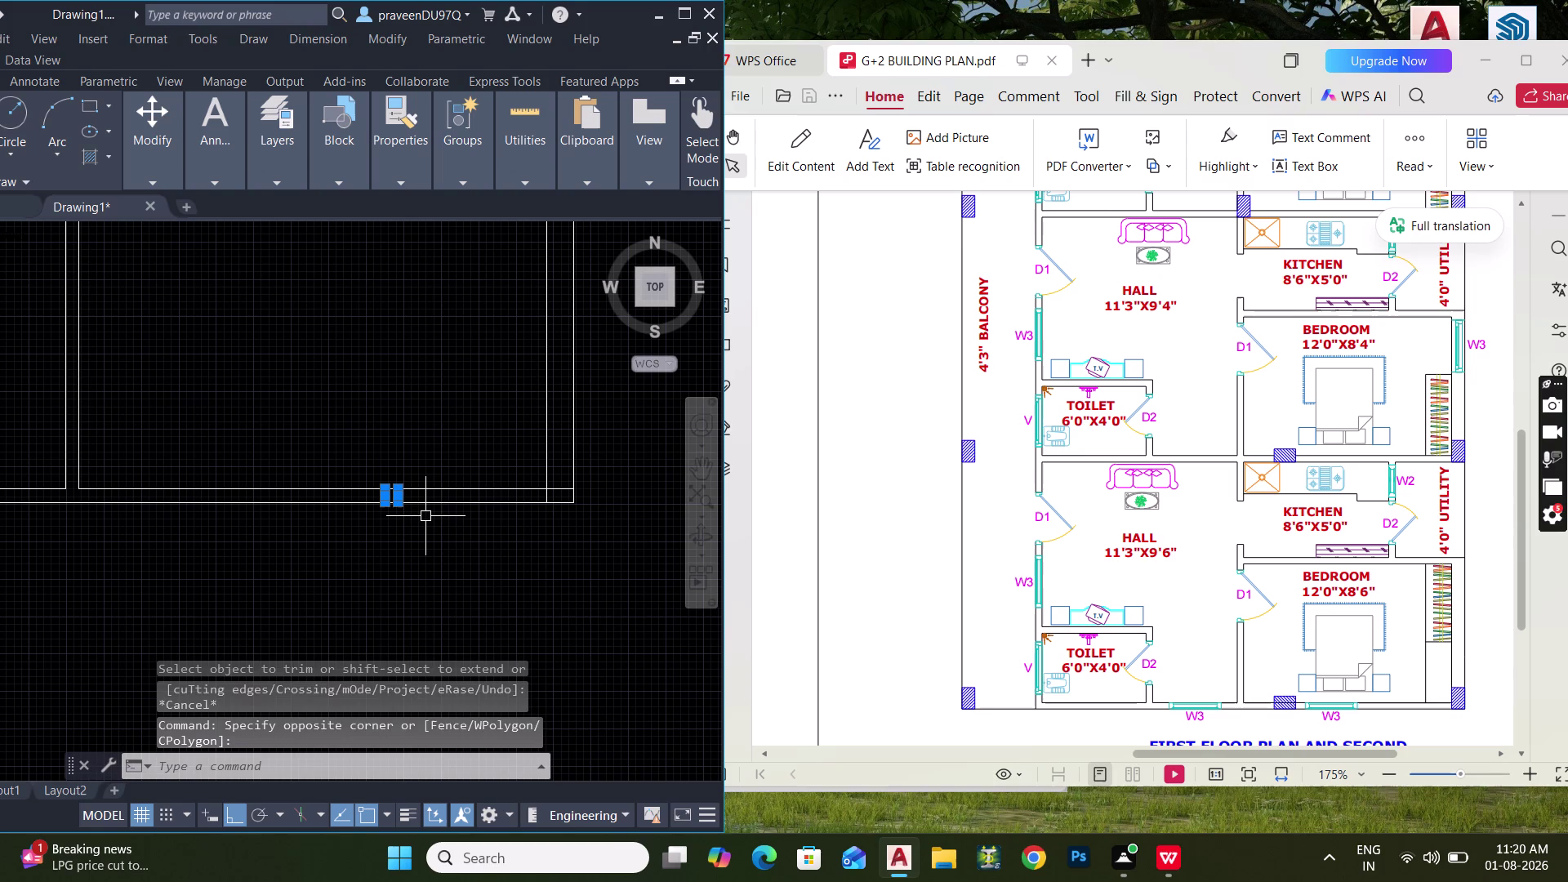
key(Delete)
Restart TRIM and fence-trim two more crossing wall junctions.
key(t)
key(r)
key(space)
scroll(up, 3)
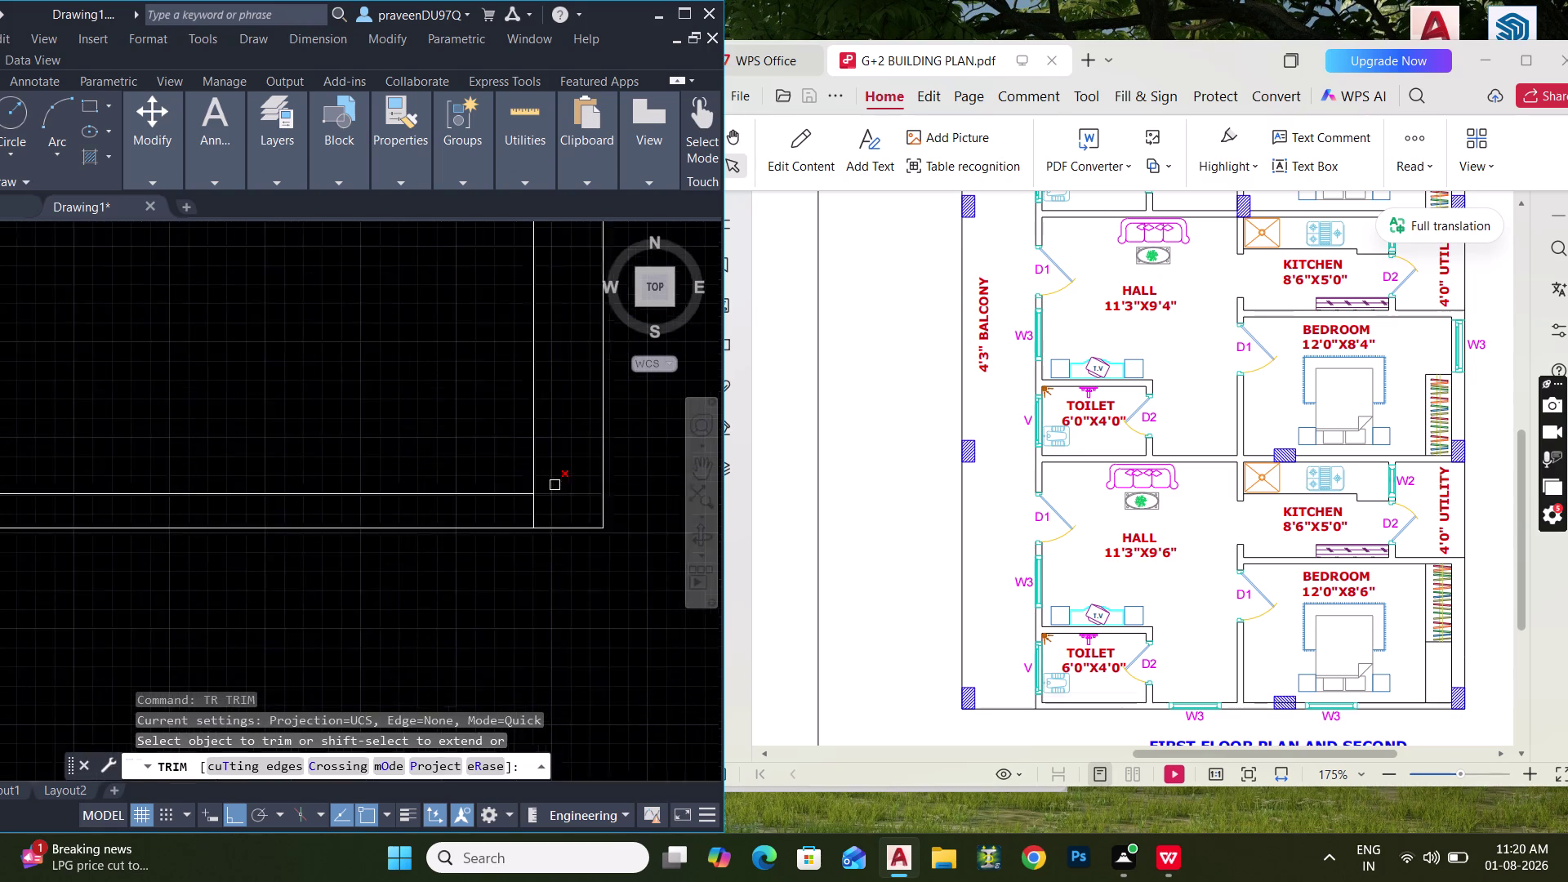
scroll(up, 3)
drag(568, 488, 438, 545)
scroll(down, 3)
middle_drag(505, 355, 504, 442)
scroll(up, 3)
drag(493, 475, 489, 537)
scroll(down, 3)
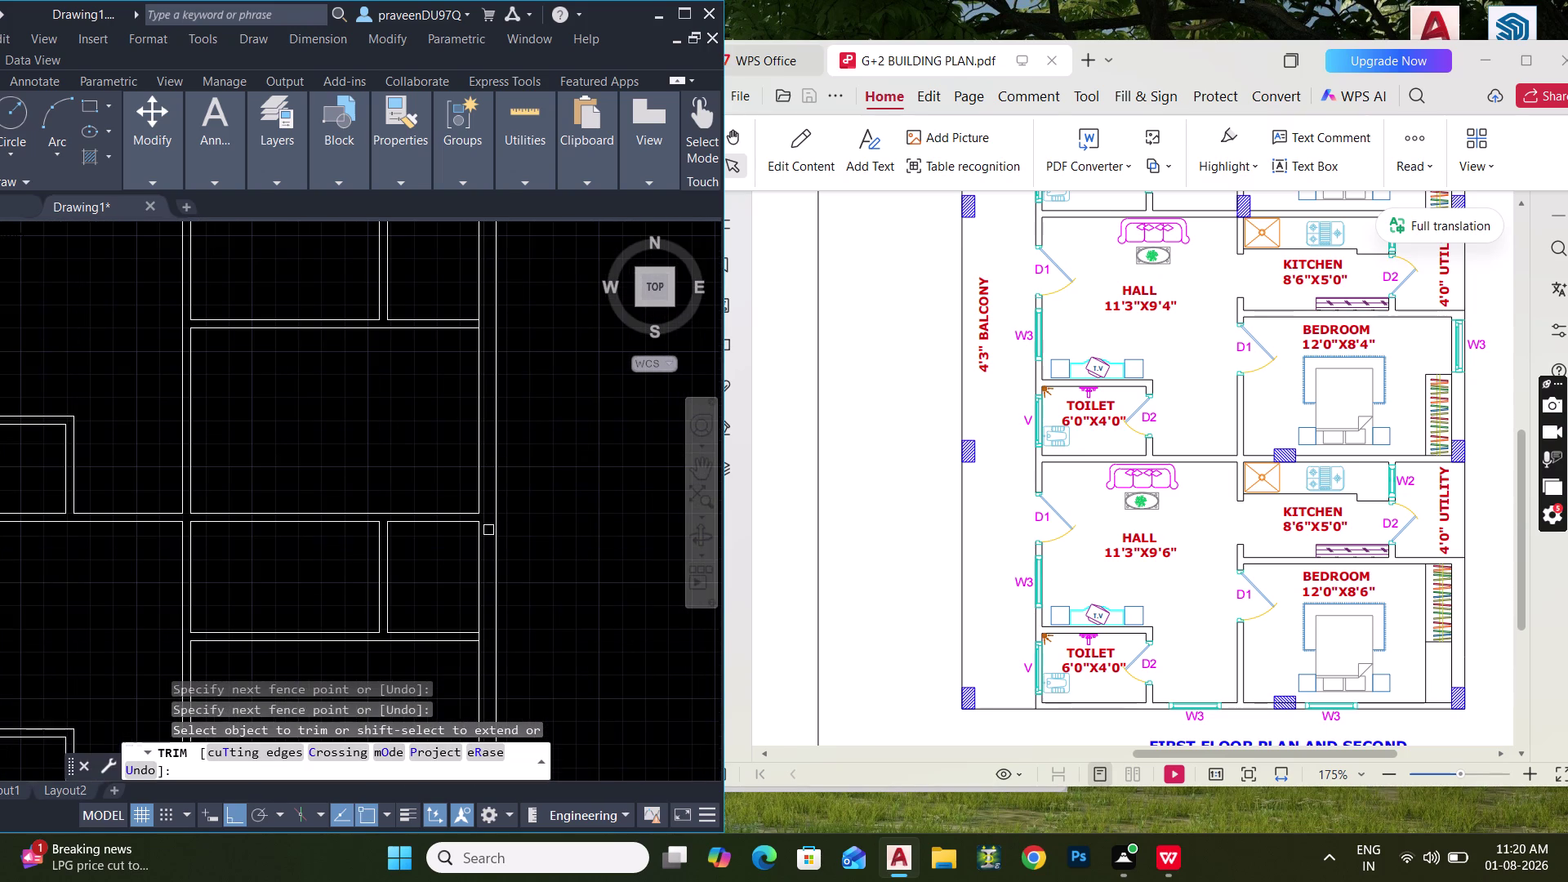
Move to the lower rooms and trim their crossing wall lines with a new TRIM.
key(Escape)
scroll(down, 3)
middle_drag(401, 490, 500, 462)
middle_drag(444, 564, 436, 472)
scroll(up, 3)
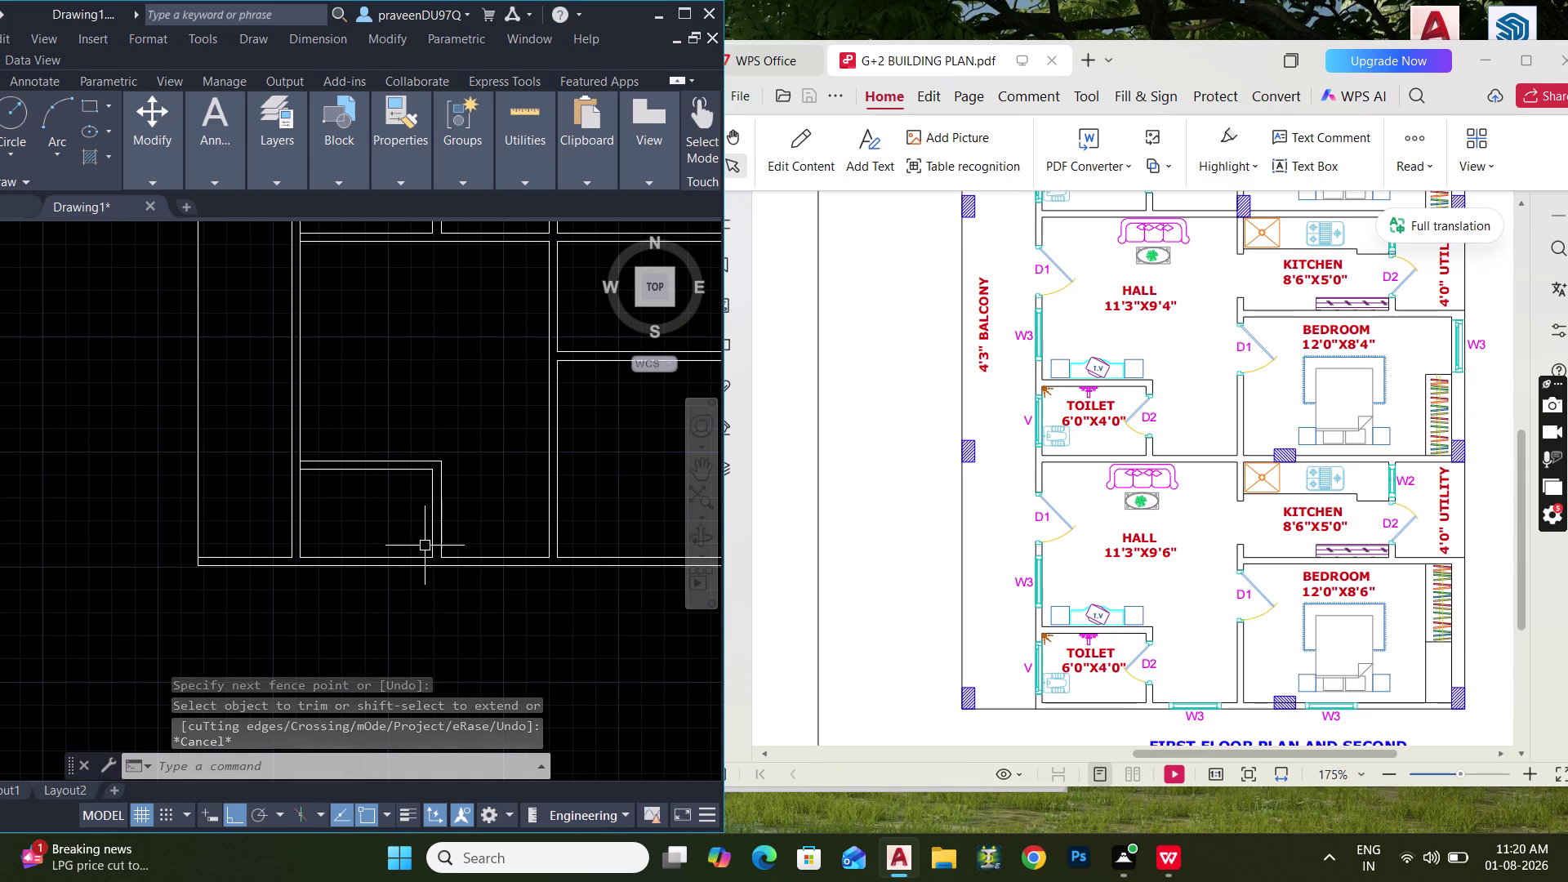
scroll(down, 3)
scroll(up, 3)
key(t)
text(R)
key(space)
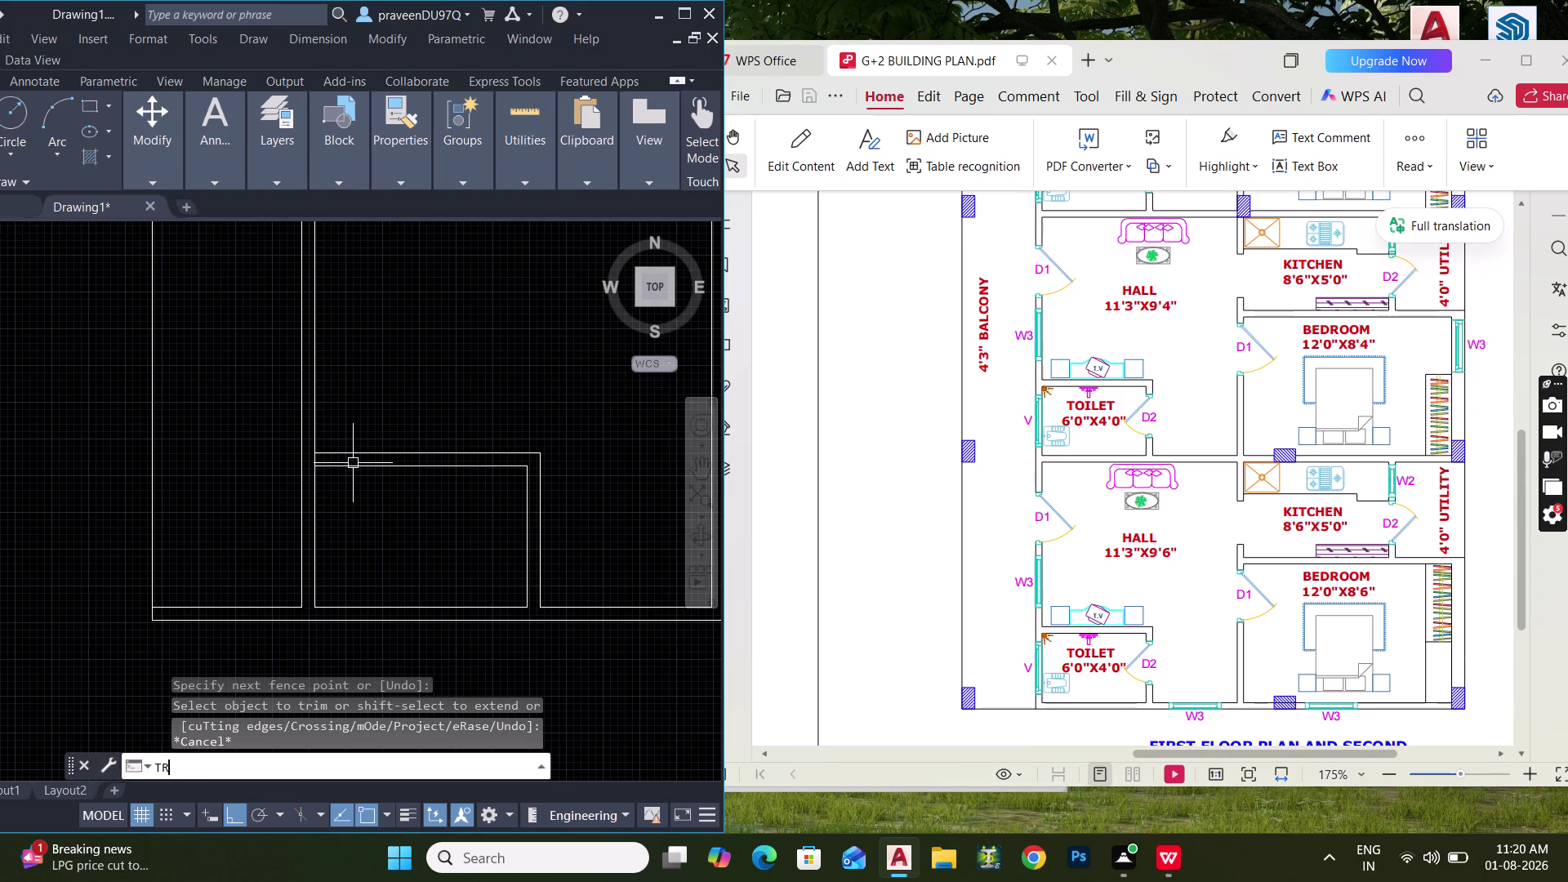
scroll(up, 3)
drag(305, 440, 269, 436)
scroll(down, 3)
middle_drag(386, 506, 381, 530)
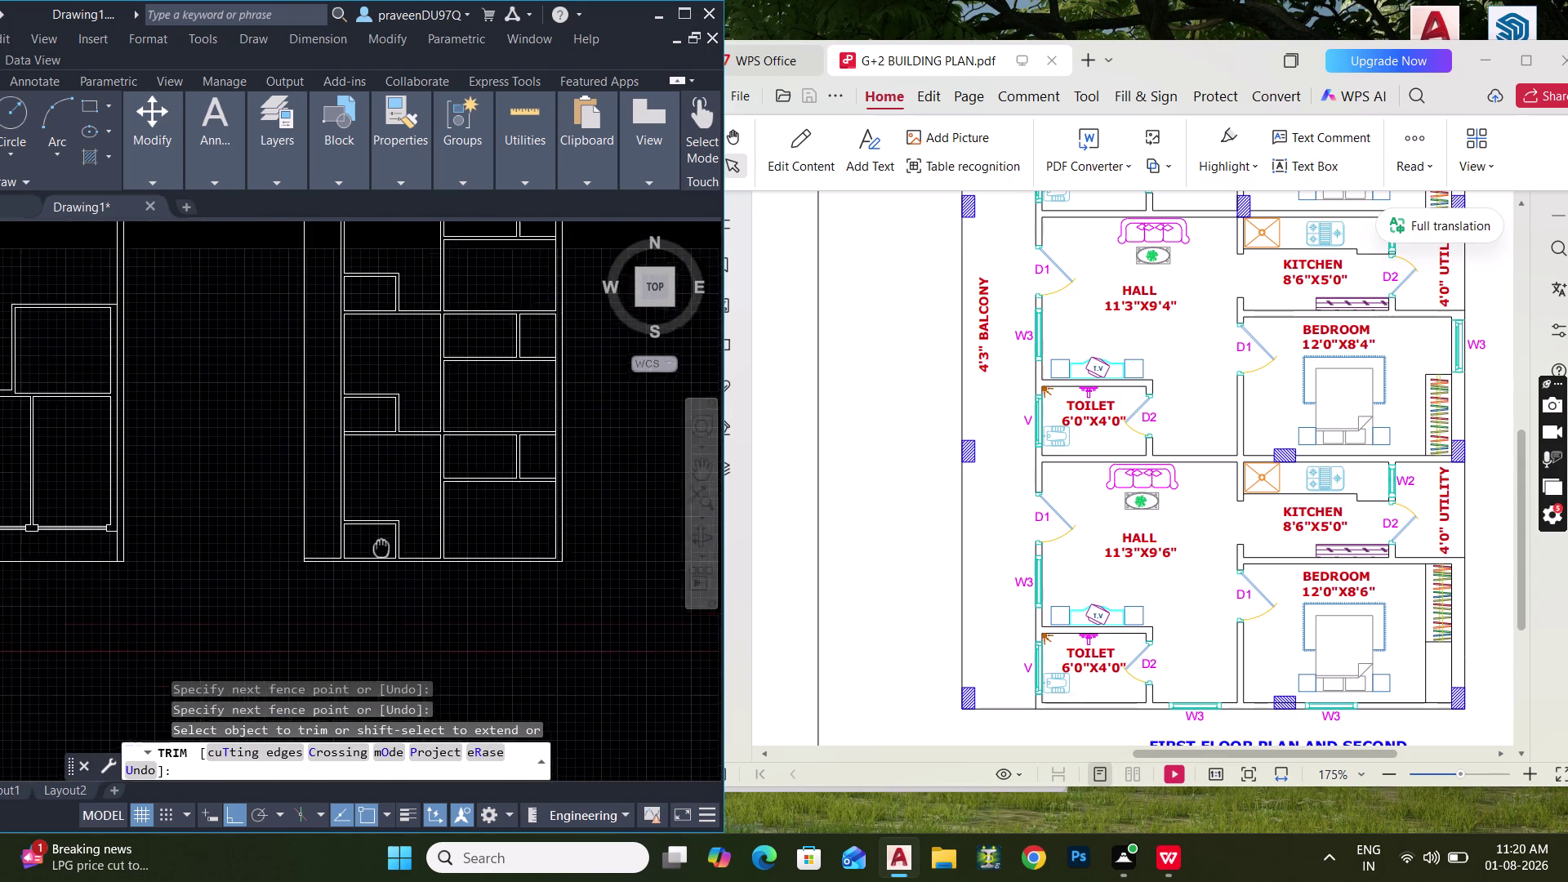
middle_drag(382, 530, 393, 595)
middle_drag(391, 433, 397, 547)
Fence-trim the last protruding wall ends, joining the copied stub into the lower room walls.
scroll(up, 3)
drag(361, 445, 258, 439)
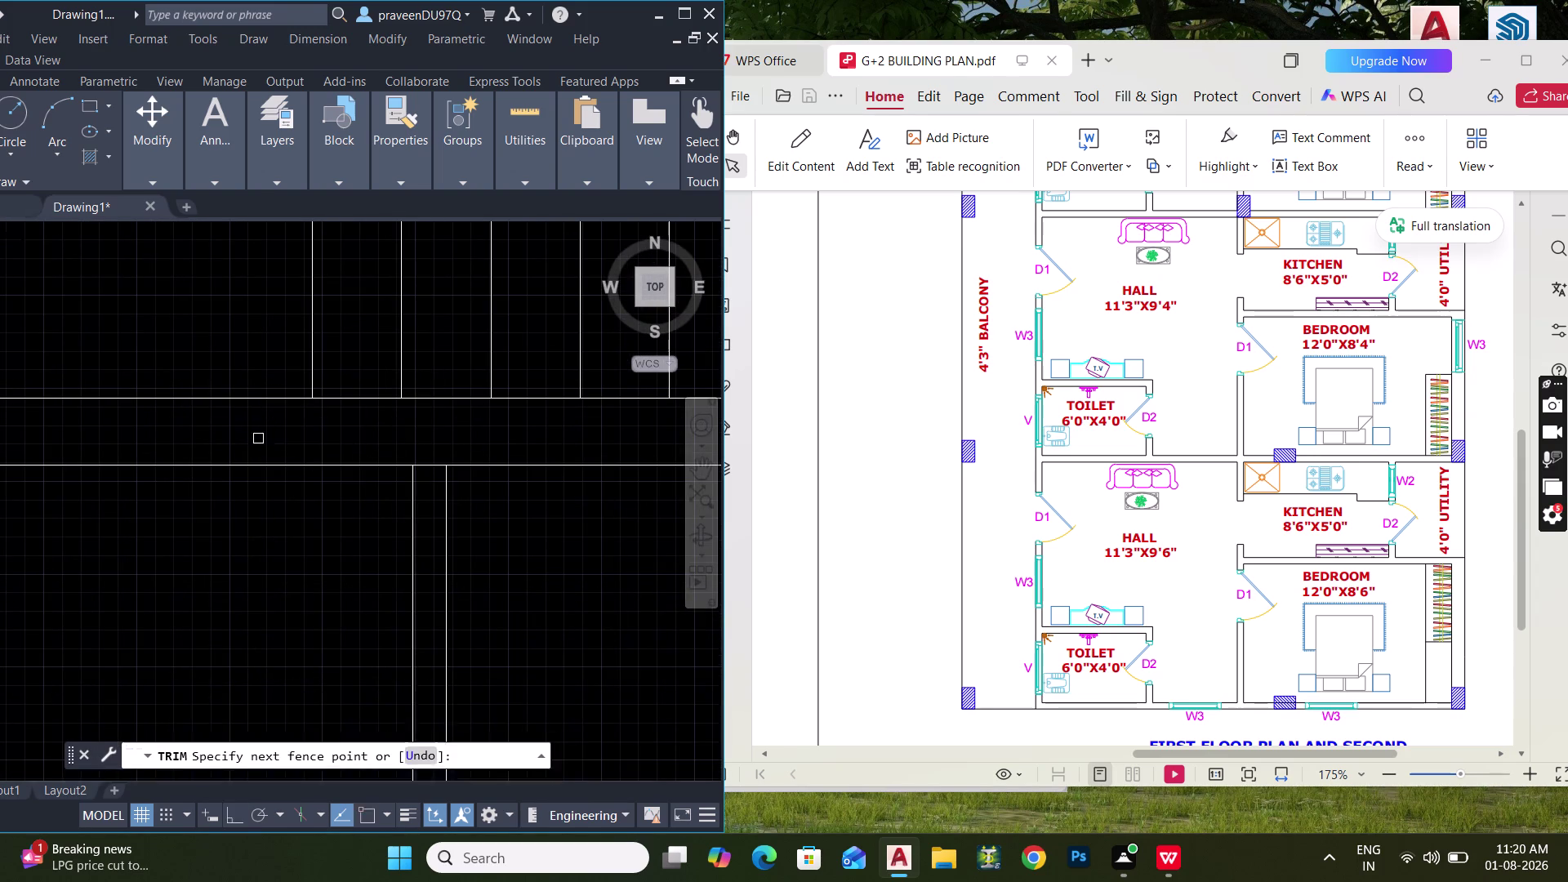
scroll(down, 3)
middle_drag(355, 495, 388, 491)
scroll(up, 3)
drag(337, 402, 331, 495)
scroll(down, 3)
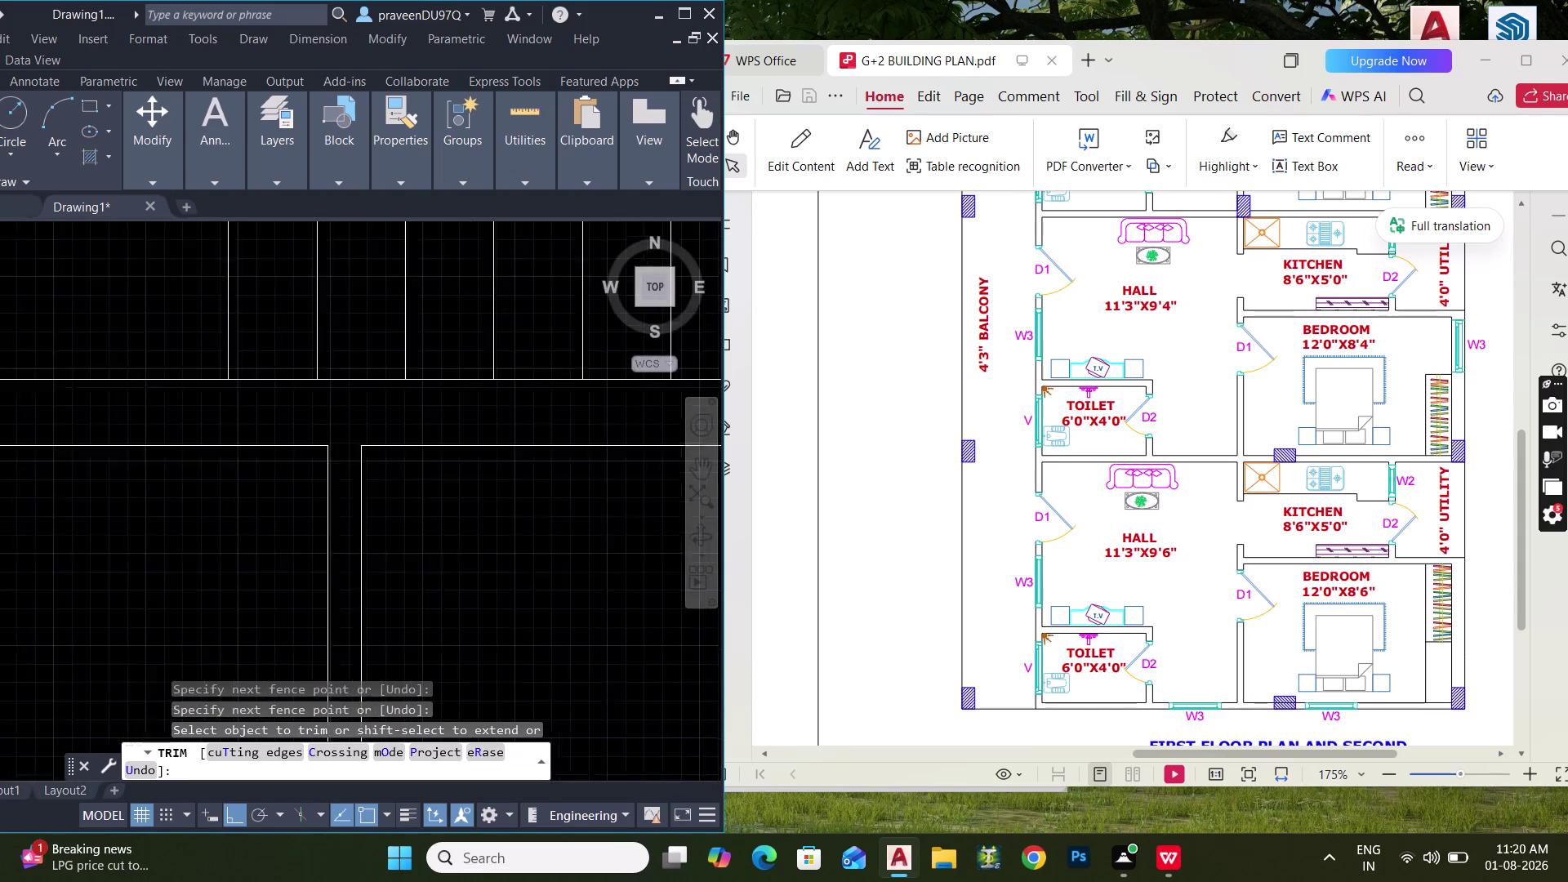
scroll(down, 3)
middle_drag(386, 515, 386, 447)
scroll(up, 3)
drag(605, 401, 604, 464)
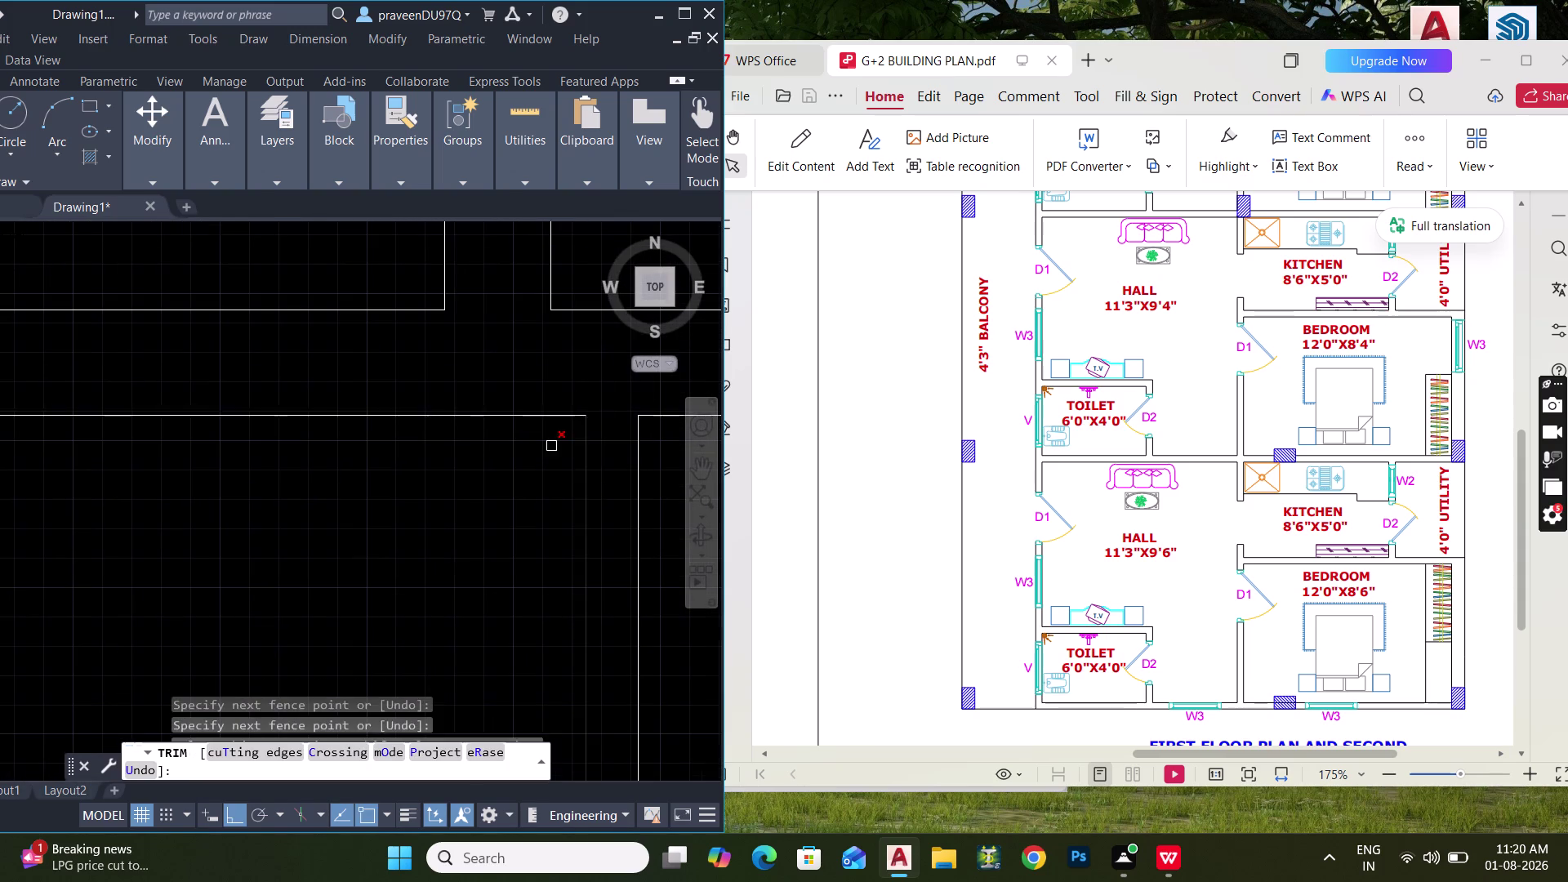
scroll(down, 3)
middle_drag(502, 462, 501, 401)
middle_drag(578, 436, 523, 448)
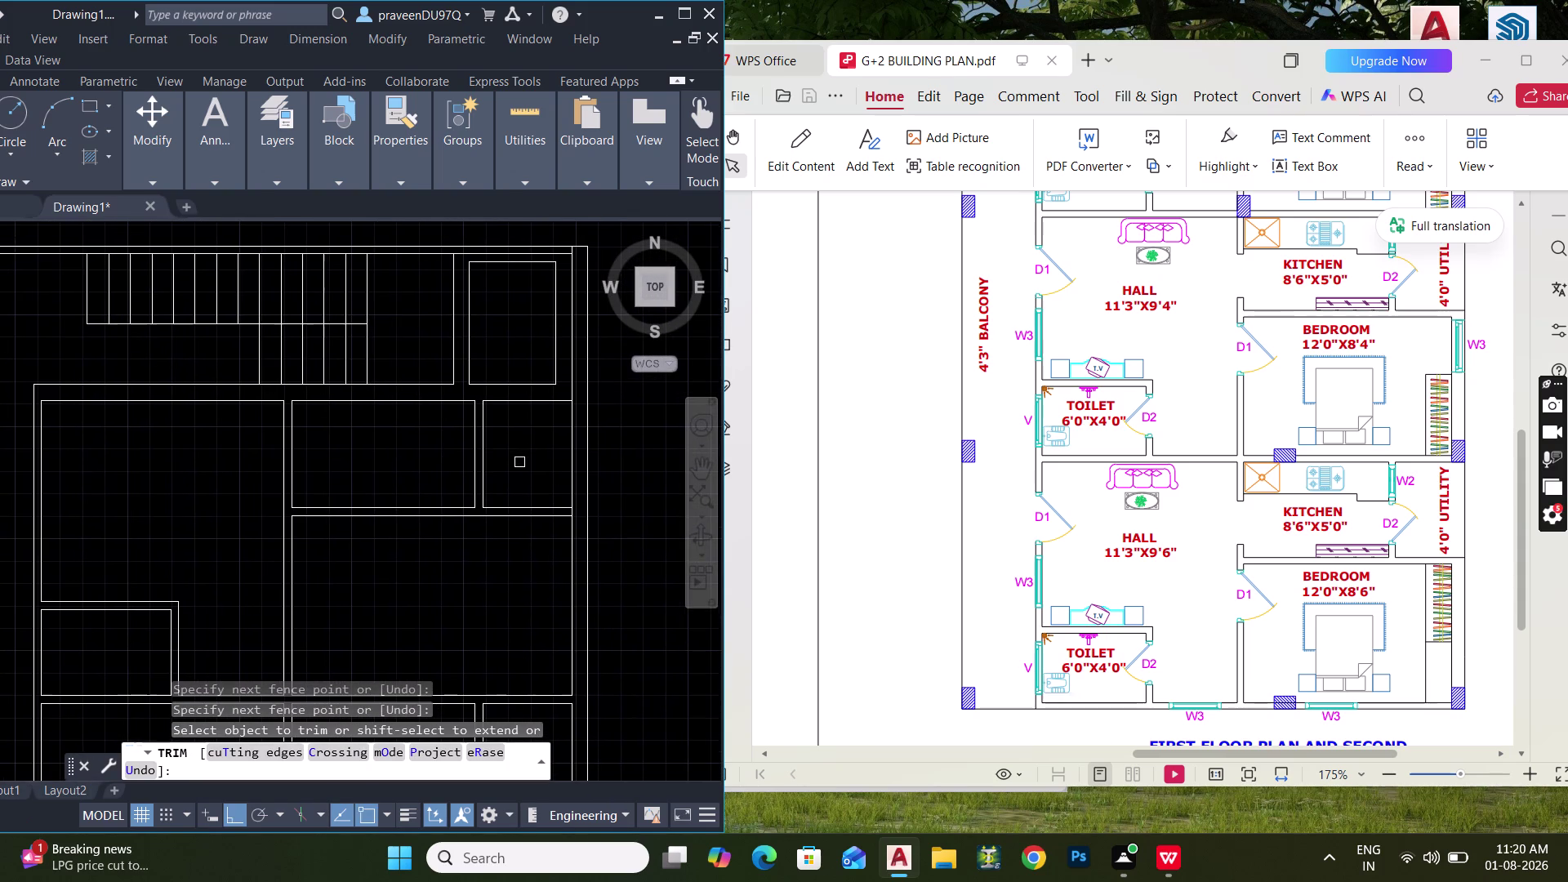
scroll(up, 3)
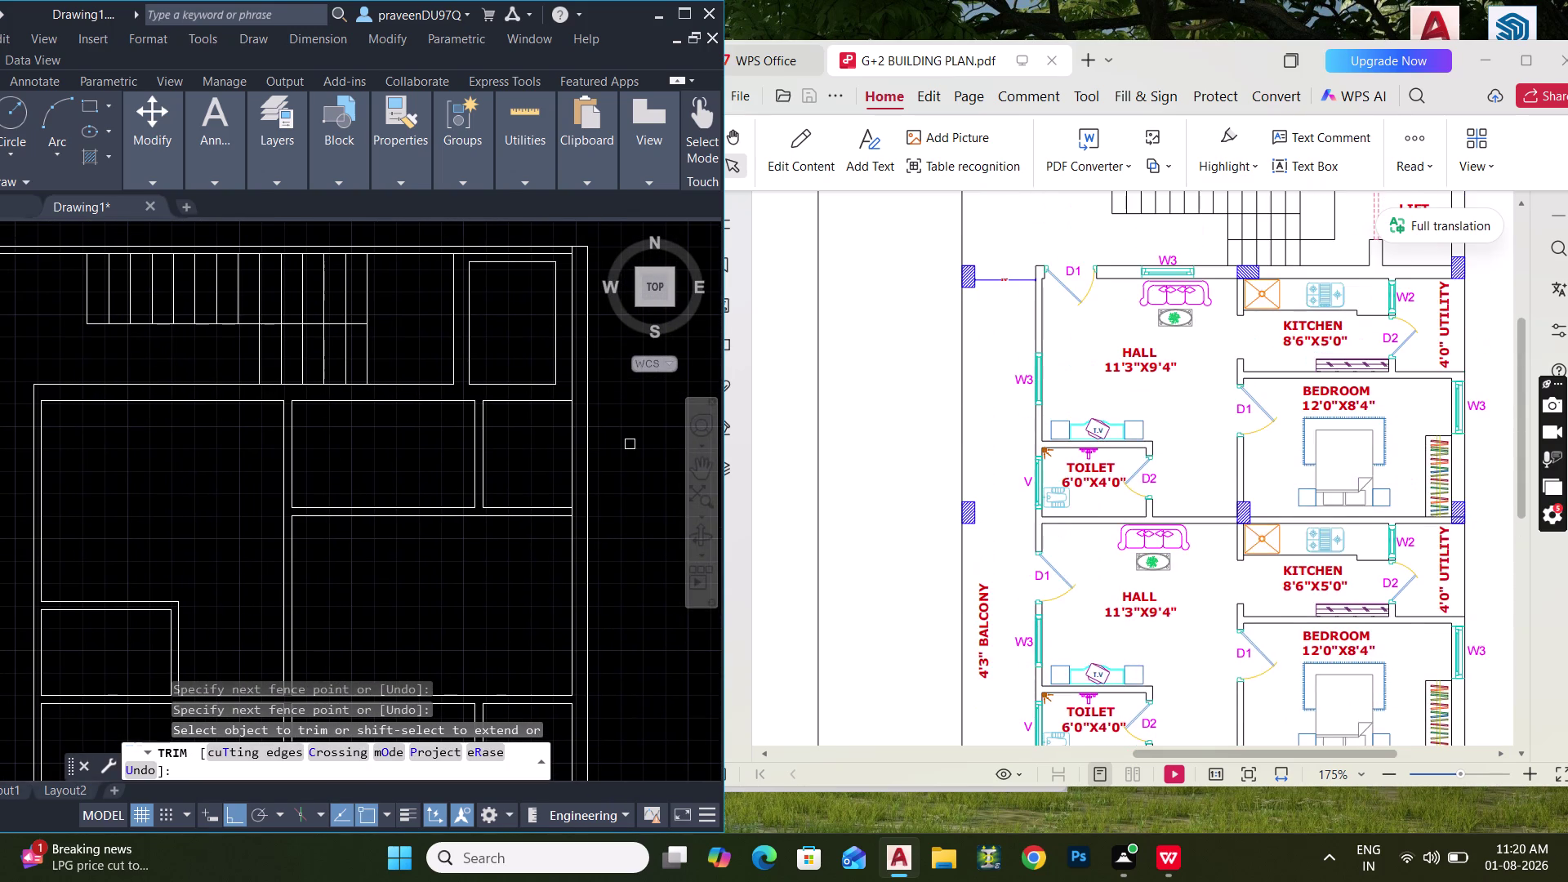
scroll(up, 3)
scroll(down, 3)
middle_drag(292, 437, 404, 343)
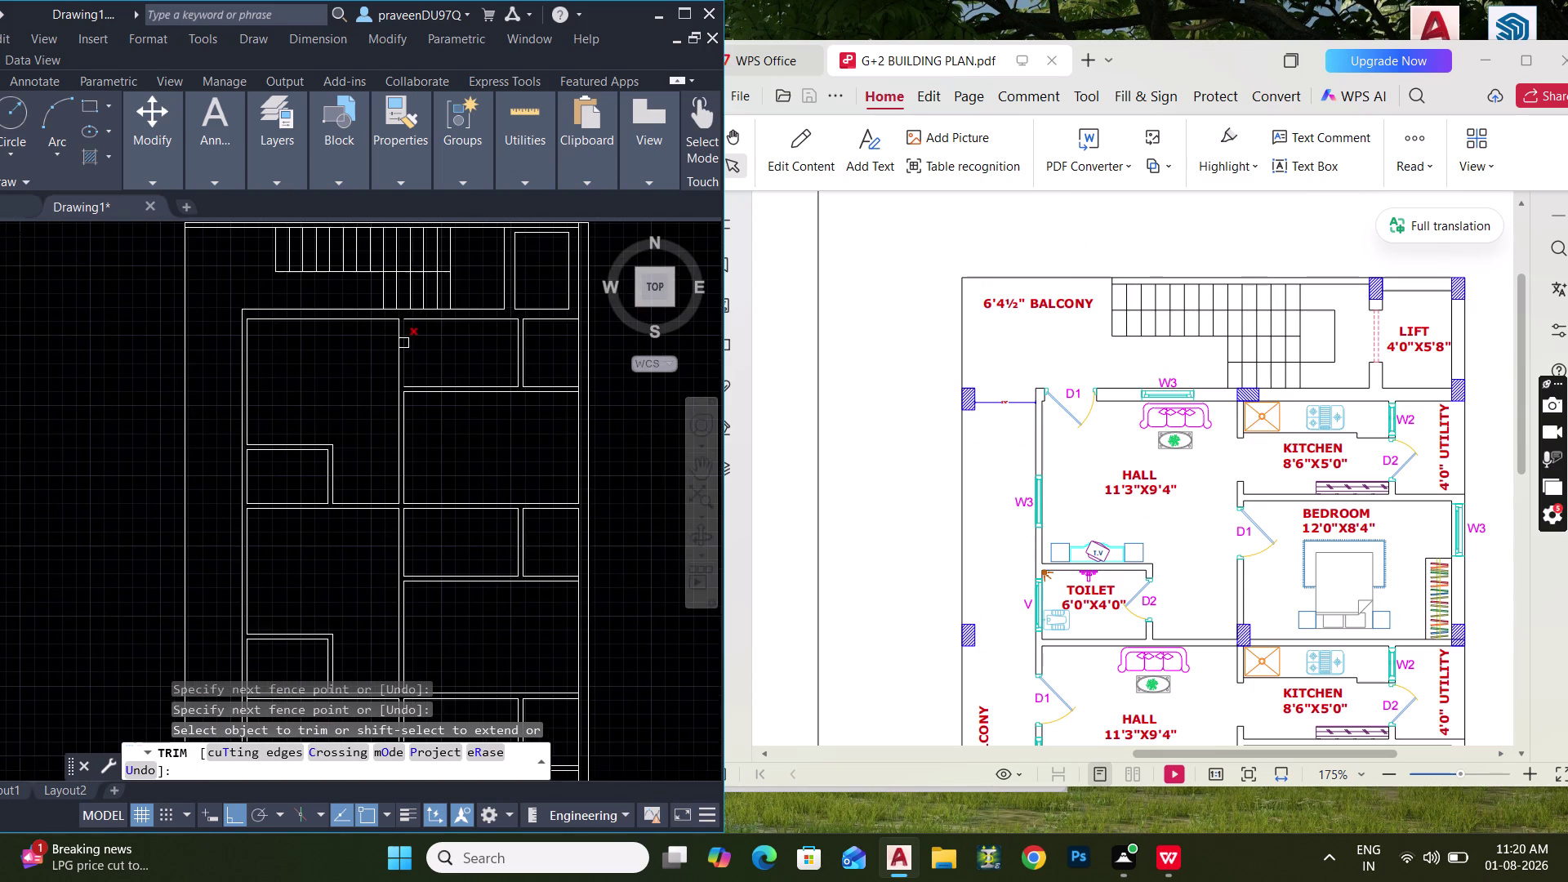
middle_drag(344, 411, 363, 304)
middle_drag(355, 426, 361, 298)
middle_drag(358, 405, 364, 285)
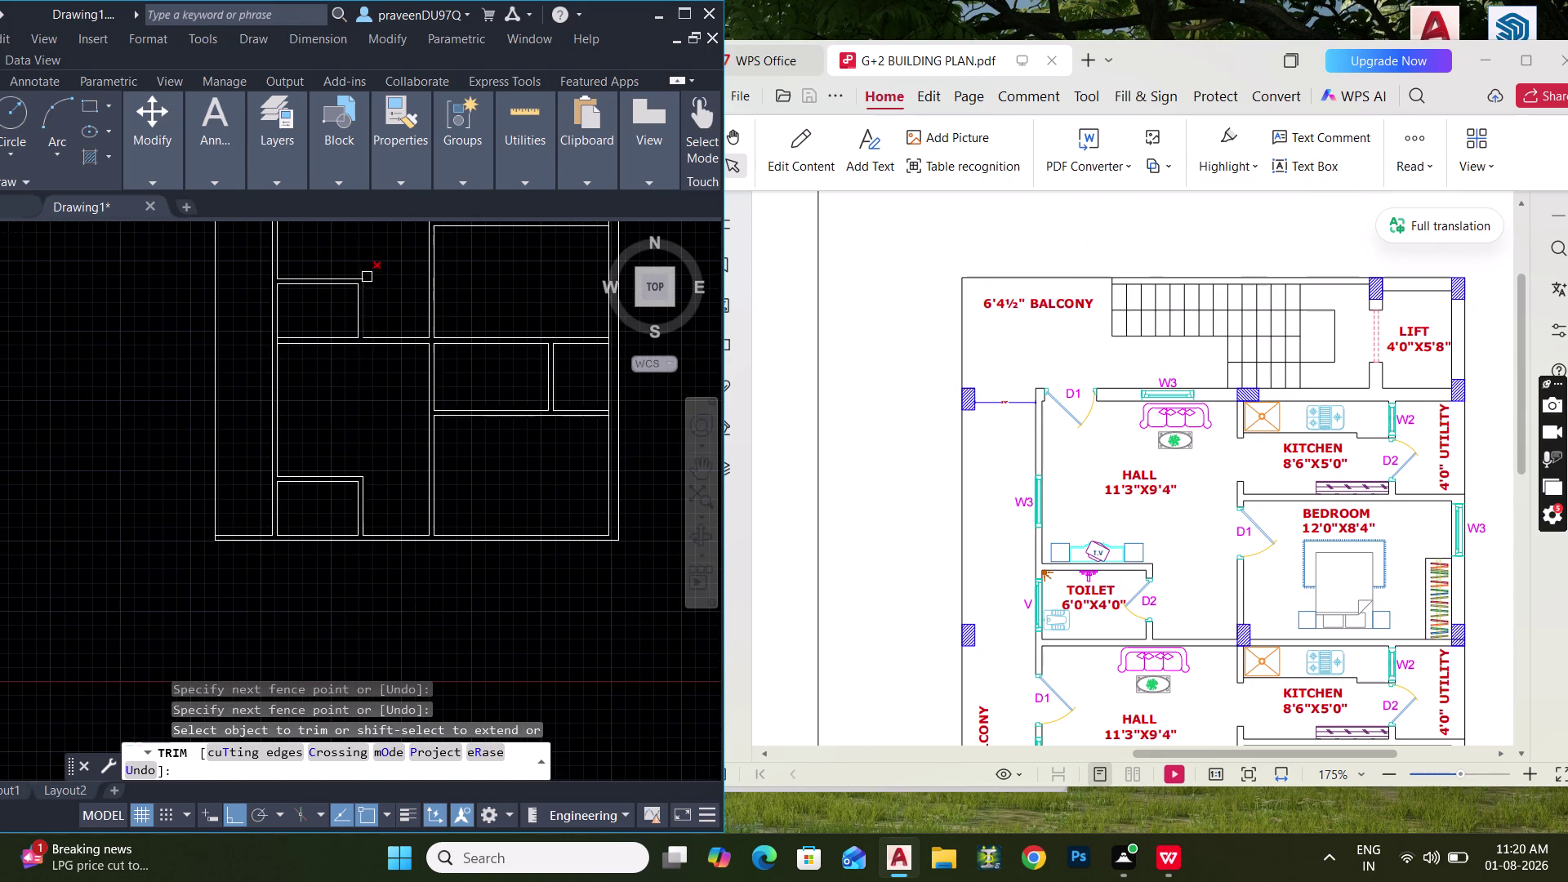
scroll(down, 3)
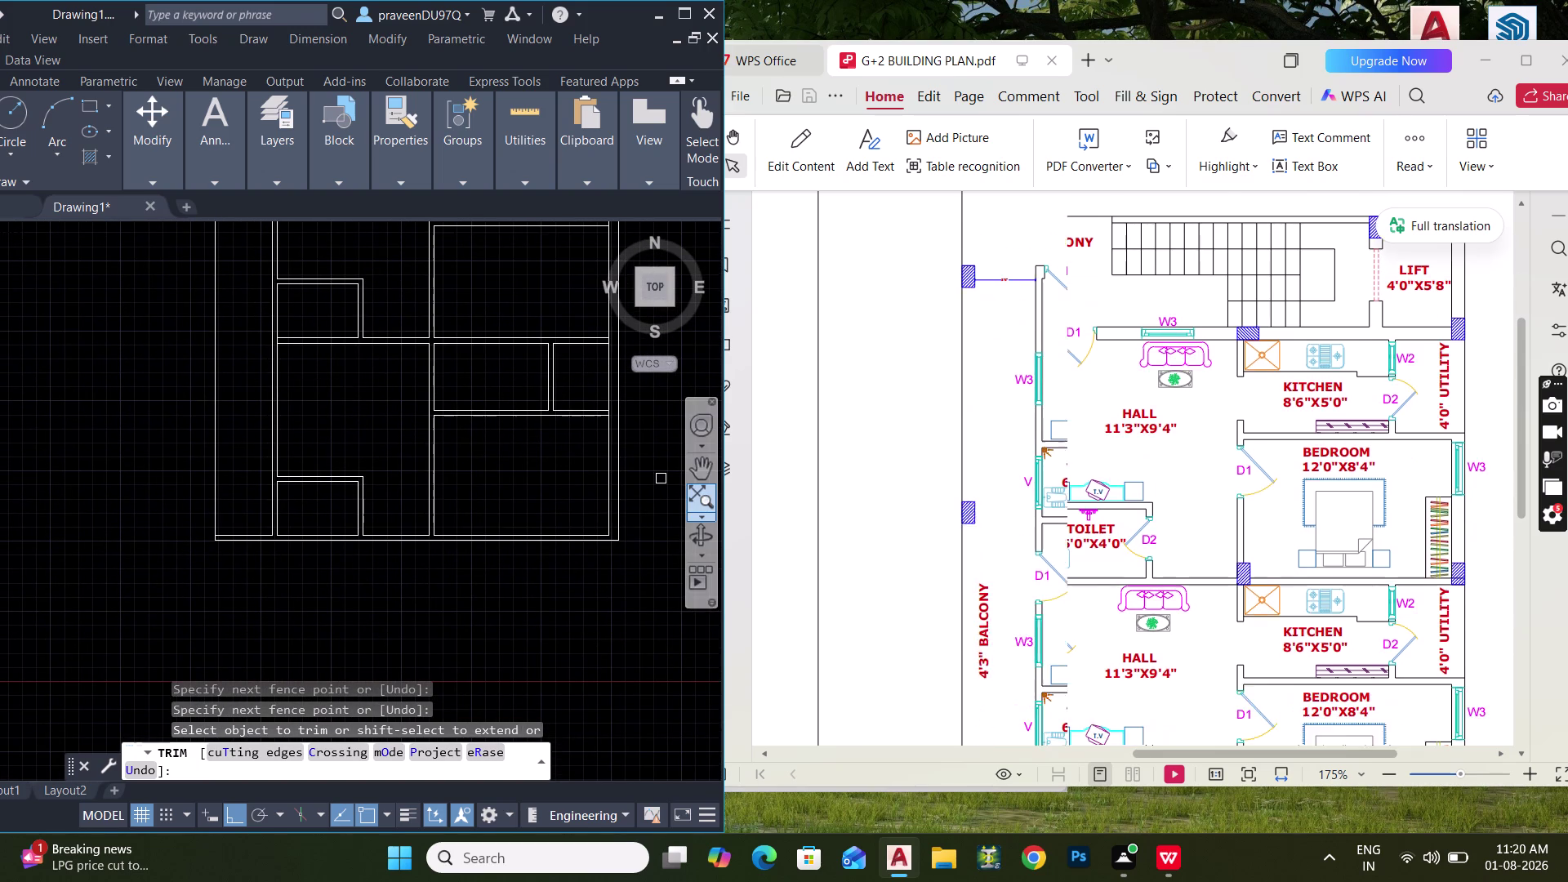
scroll(down, 3)
scroll(down, 3)
scroll(down, 3)
scroll(down, 3)
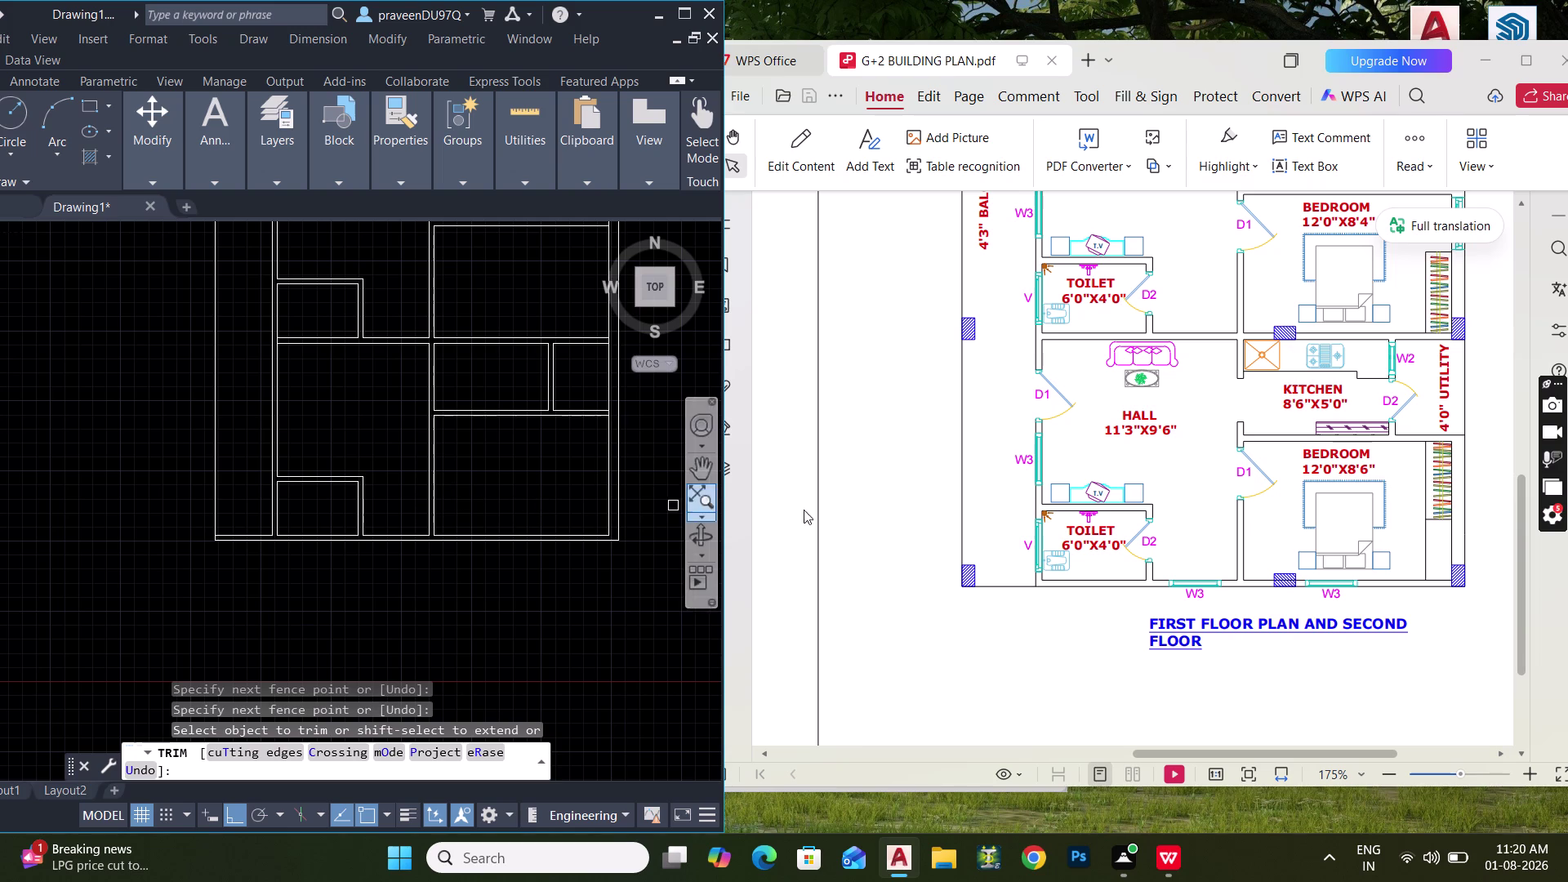
middle_drag(469, 482, 470, 527)
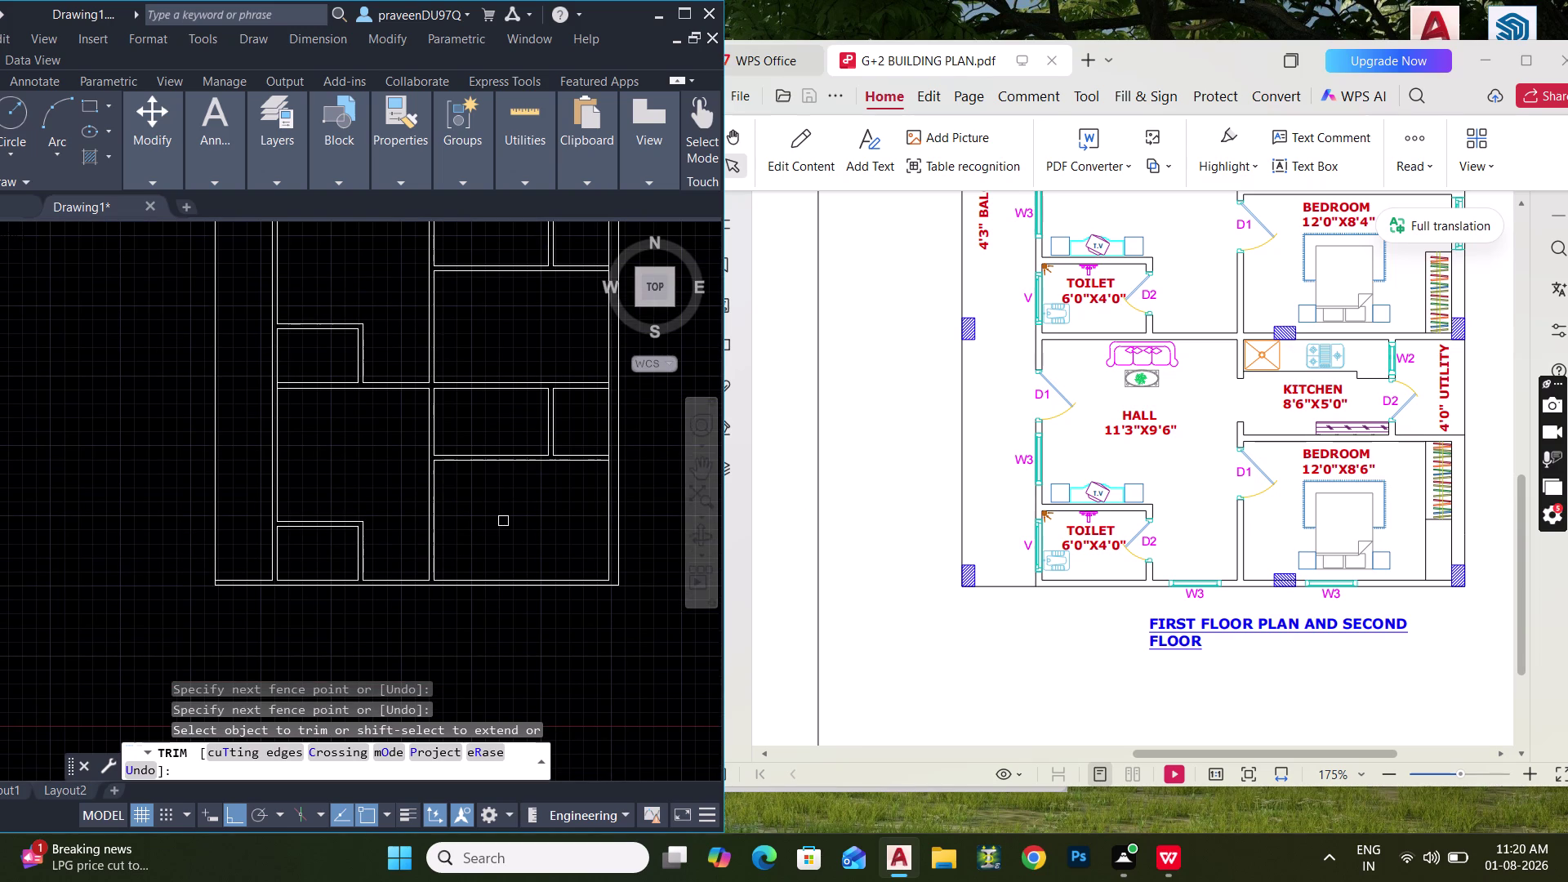
middle_drag(503, 519, 466, 558)
middle_drag(519, 494, 513, 539)
scroll(up, 3)
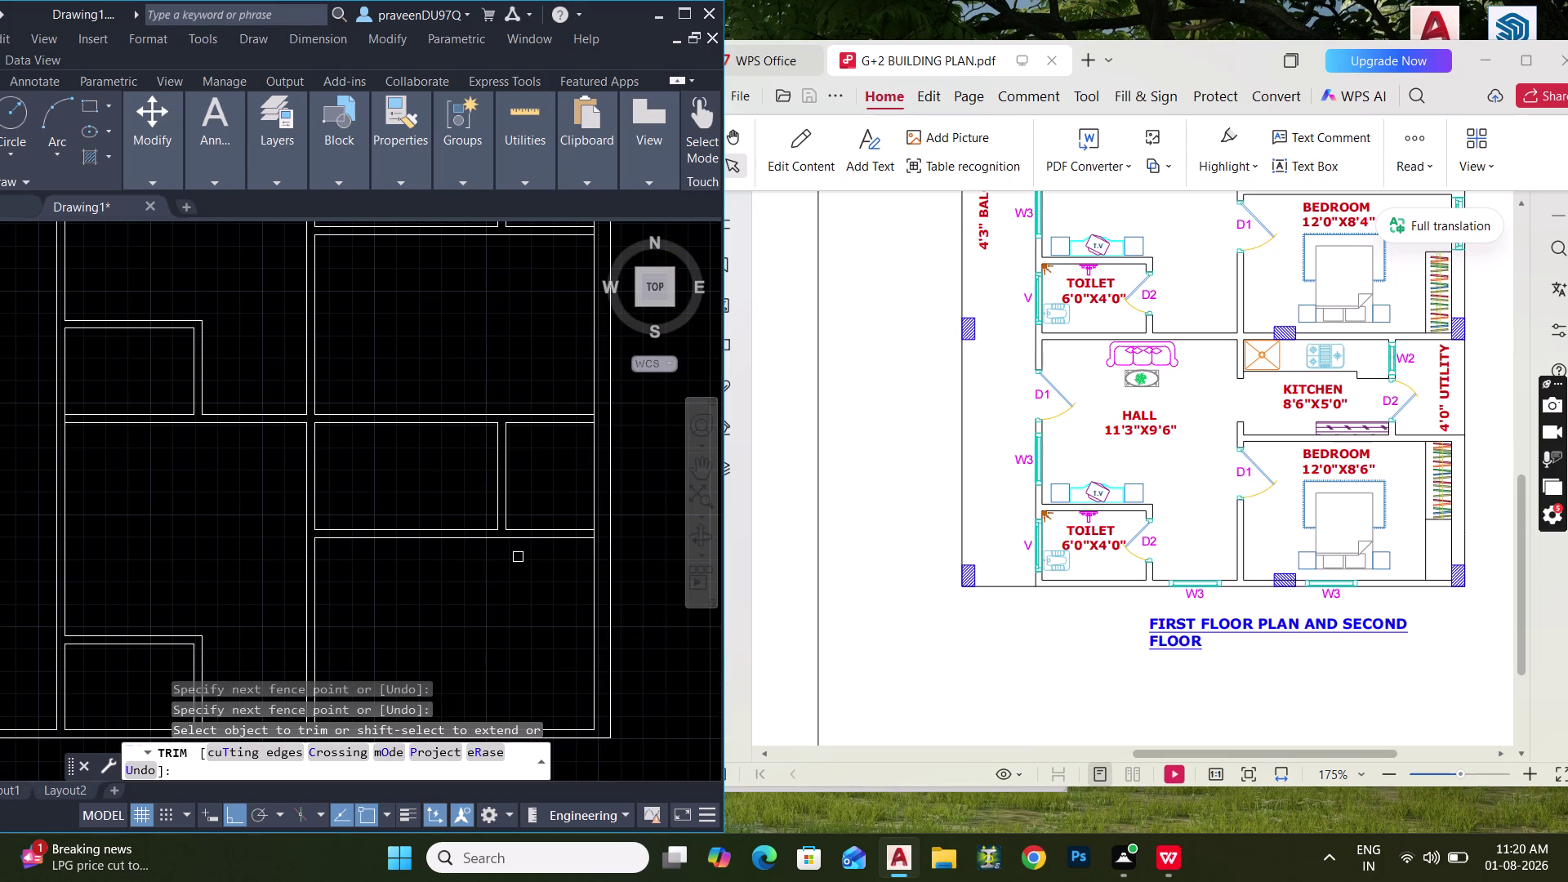
middle_drag(516, 557, 479, 521)
scroll(up, 3)
Offset a wall line 2' to create the first partition line.
key(Escape)
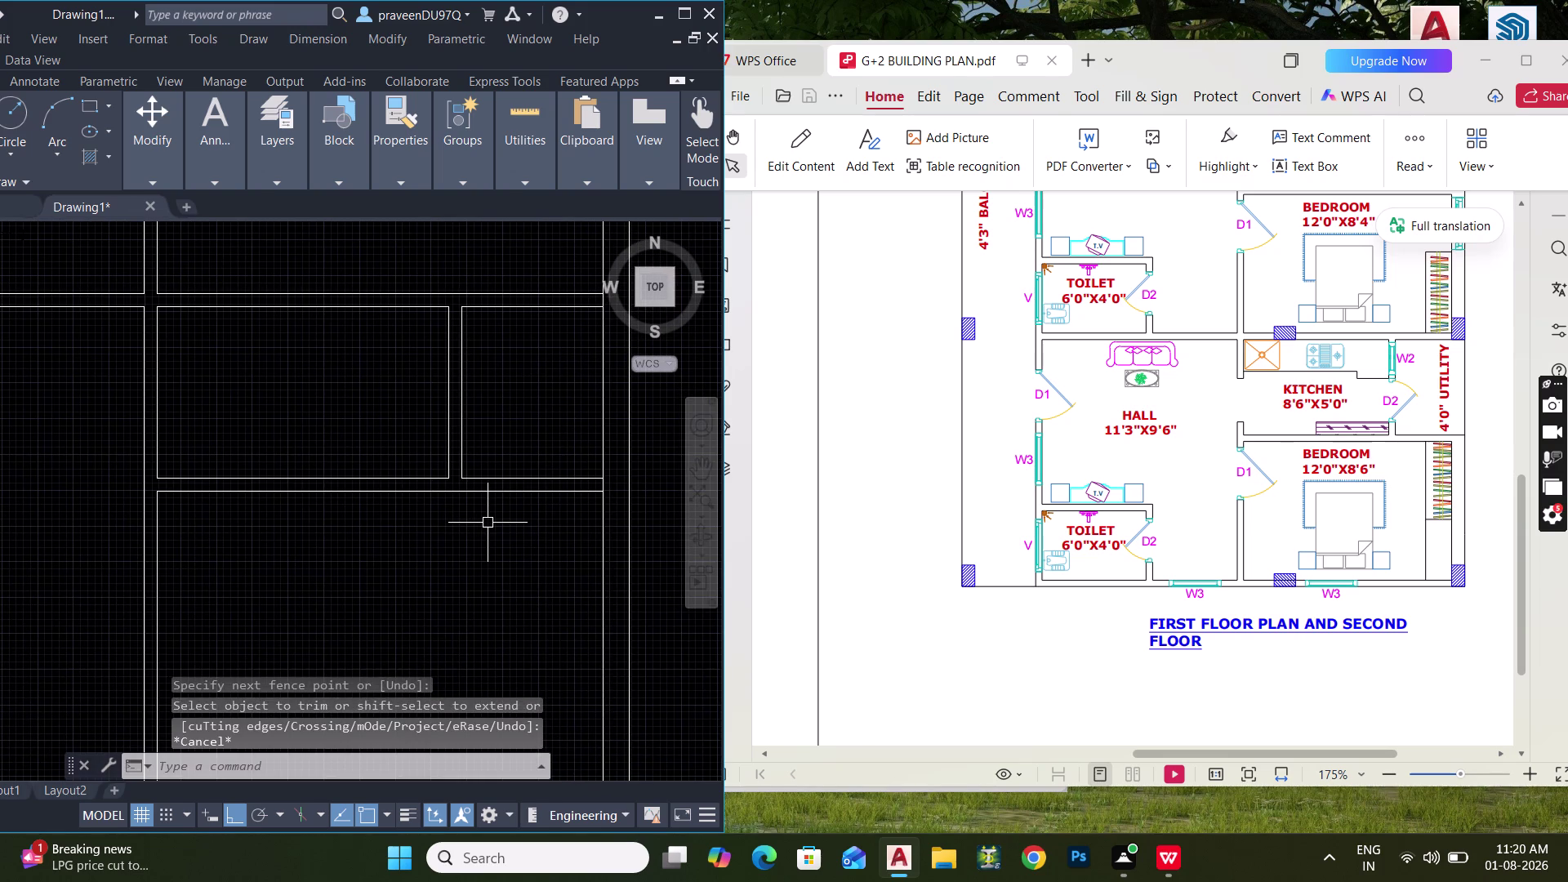
text(O 2')
key(Return)
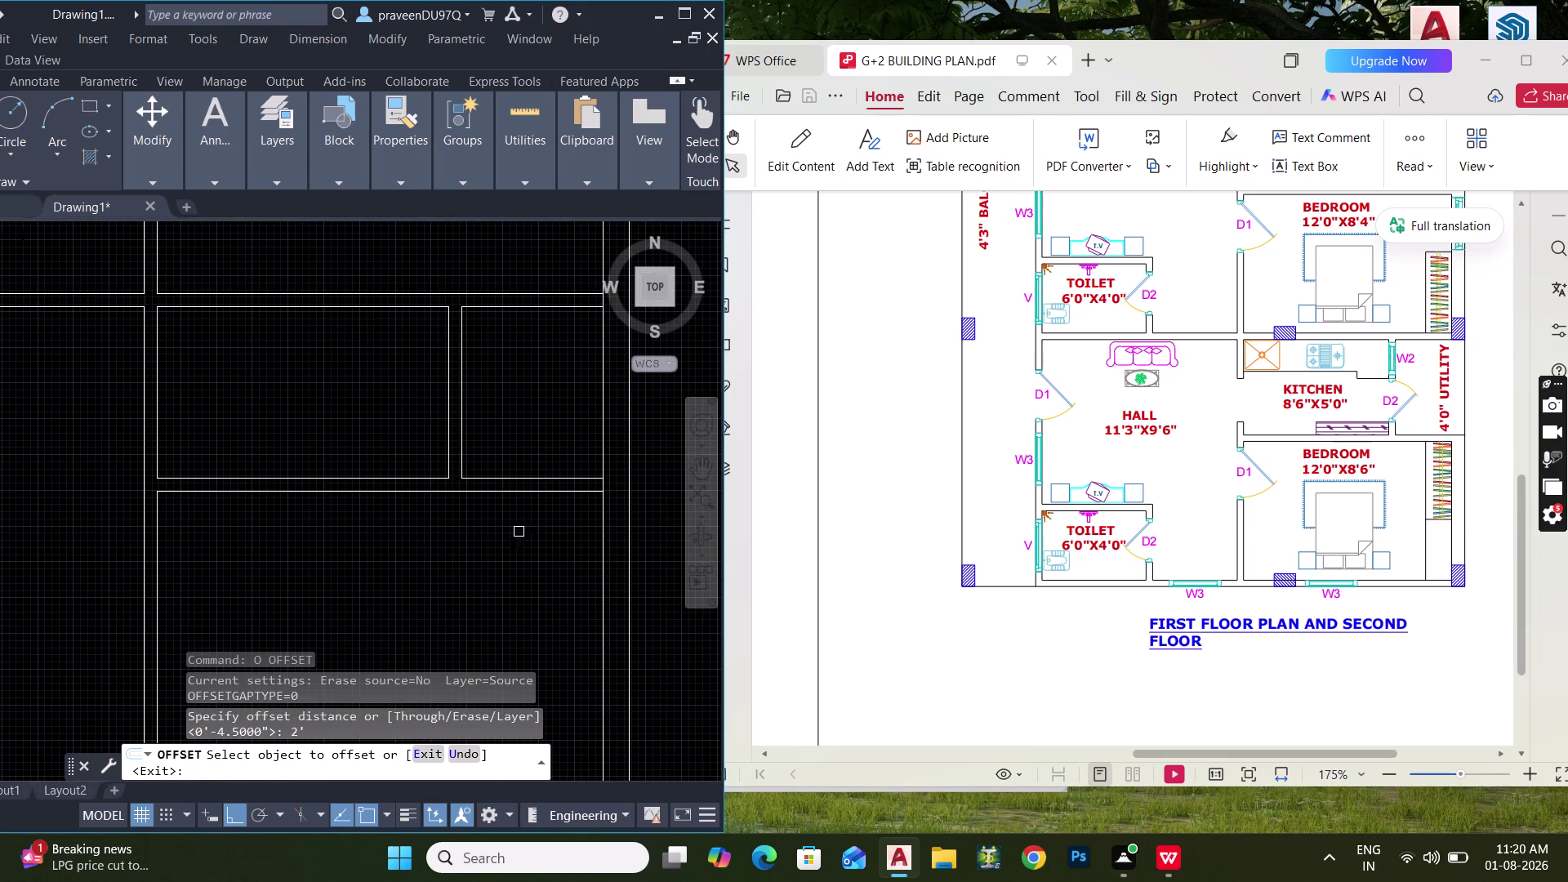
click(602, 565)
click(560, 552)
key(Escape)
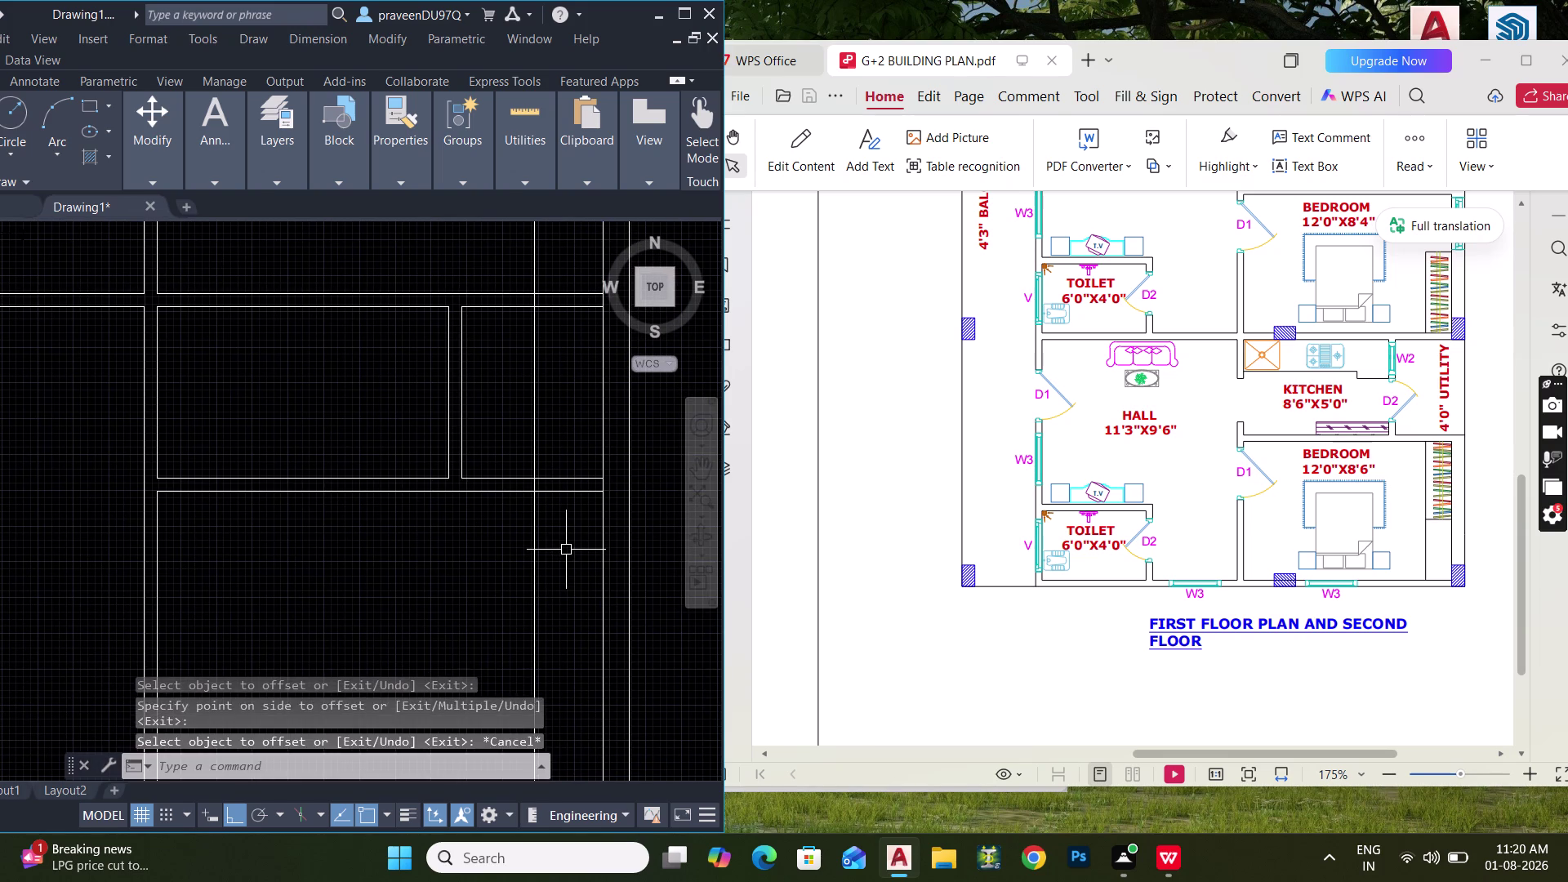
Offset matching wall lines 6' into the room on both floor plans.
middle_drag(563, 549, 539, 452)
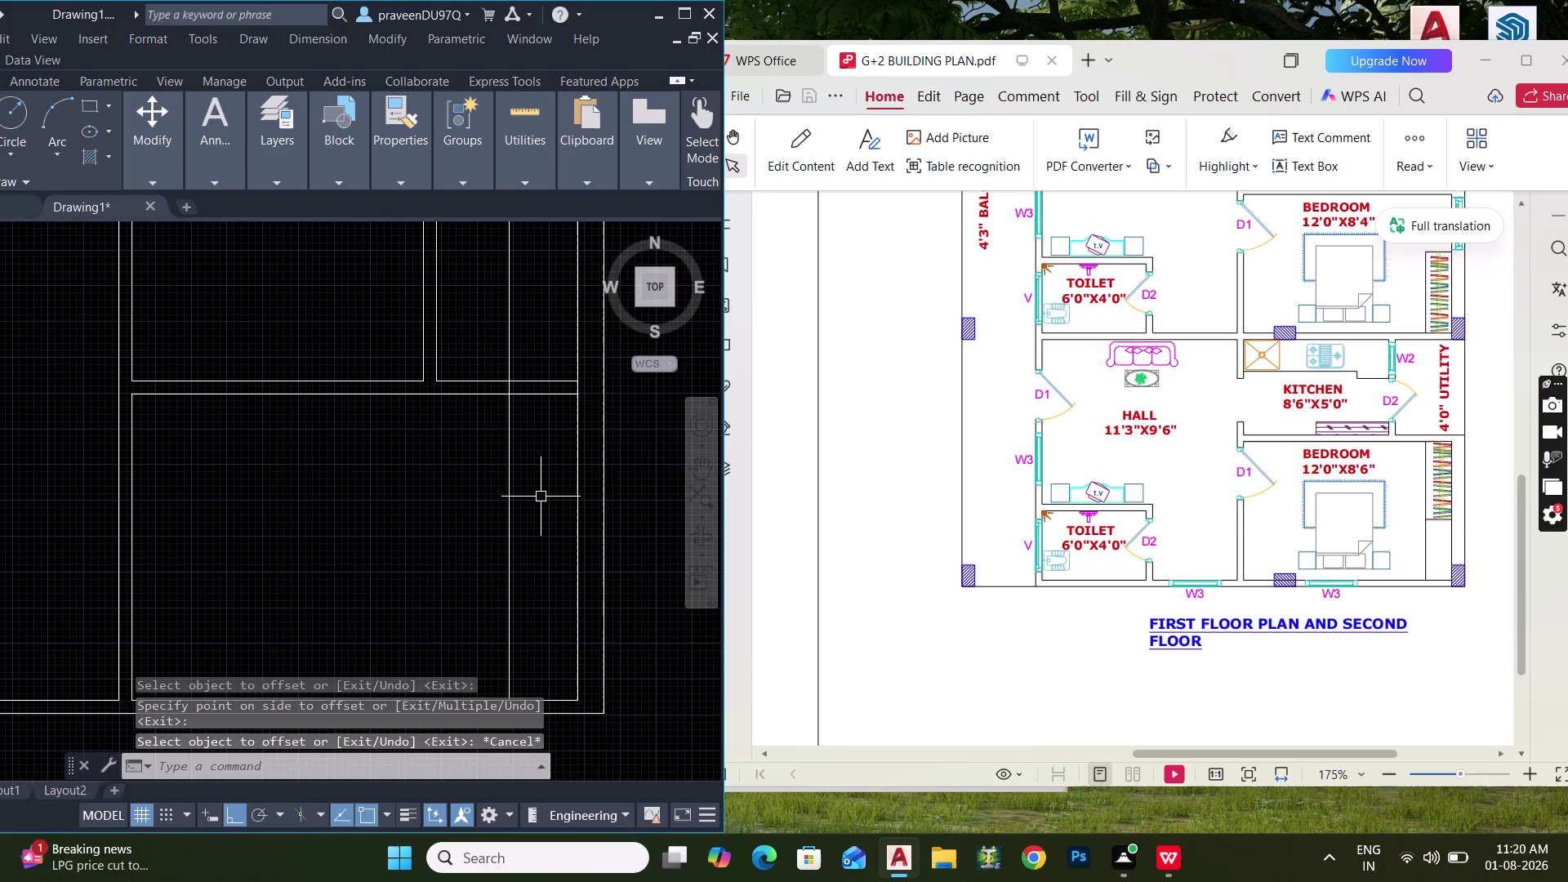
text(O)
key(space)
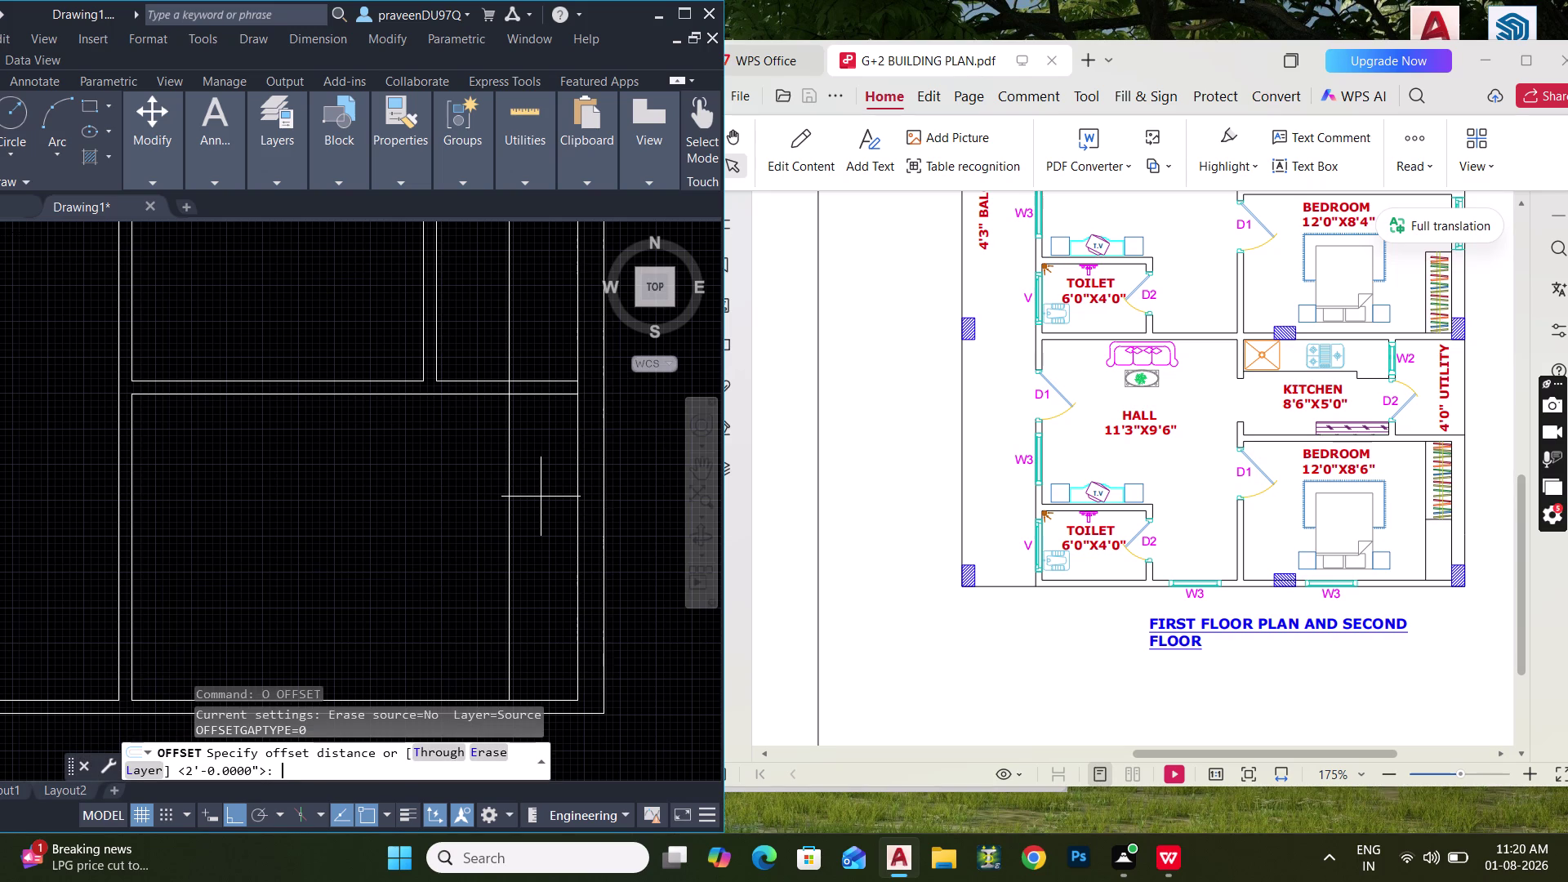
text(6')
key(Return)
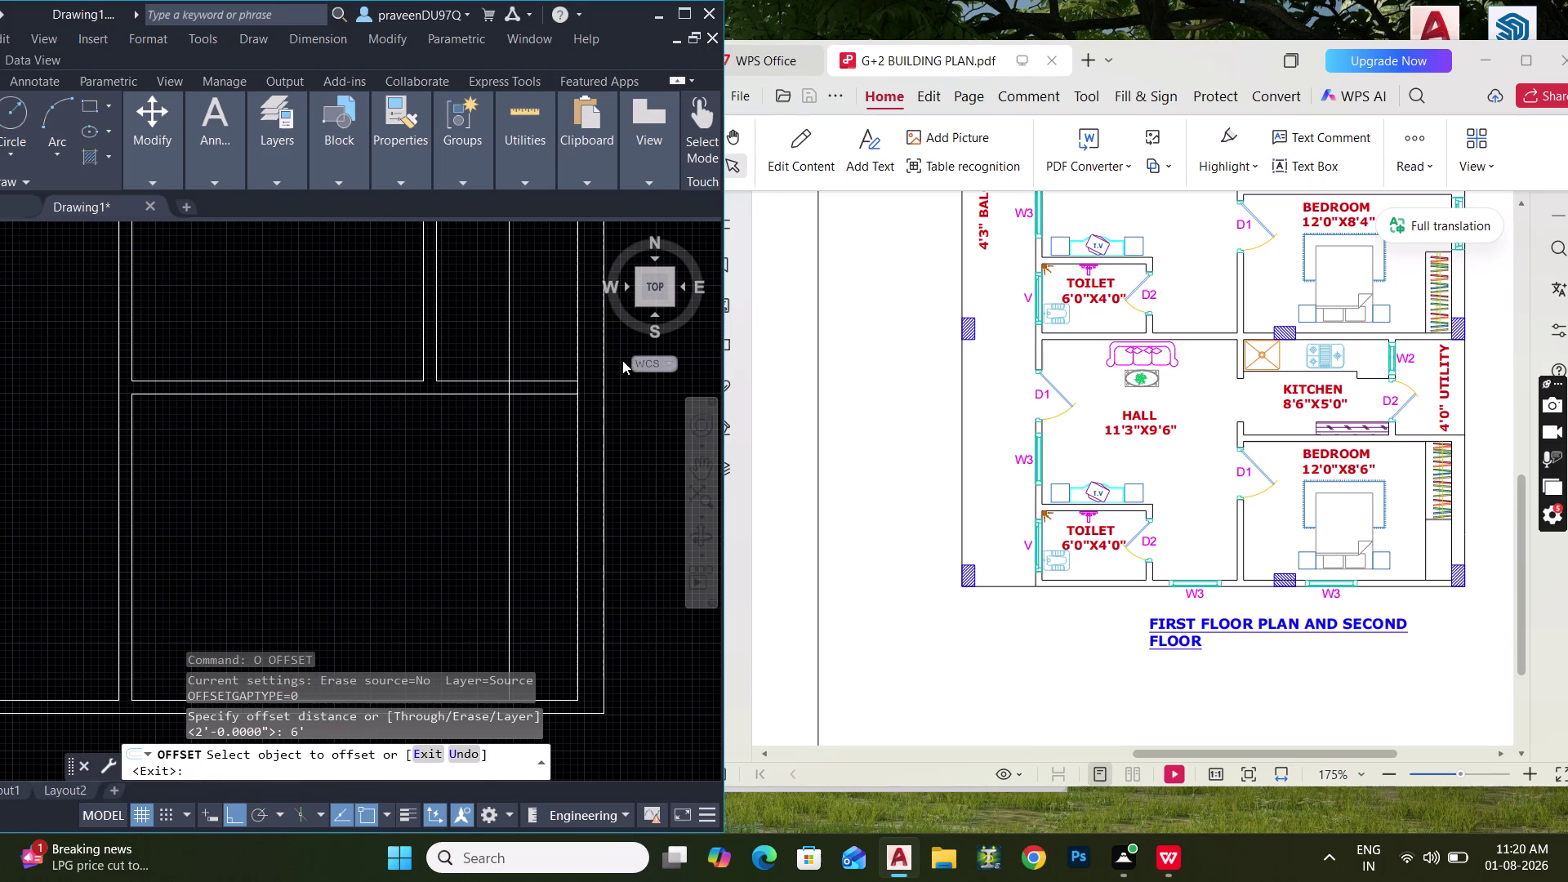
click(551, 398)
click(552, 447)
scroll(down, 3)
middle_drag(554, 447, 549, 579)
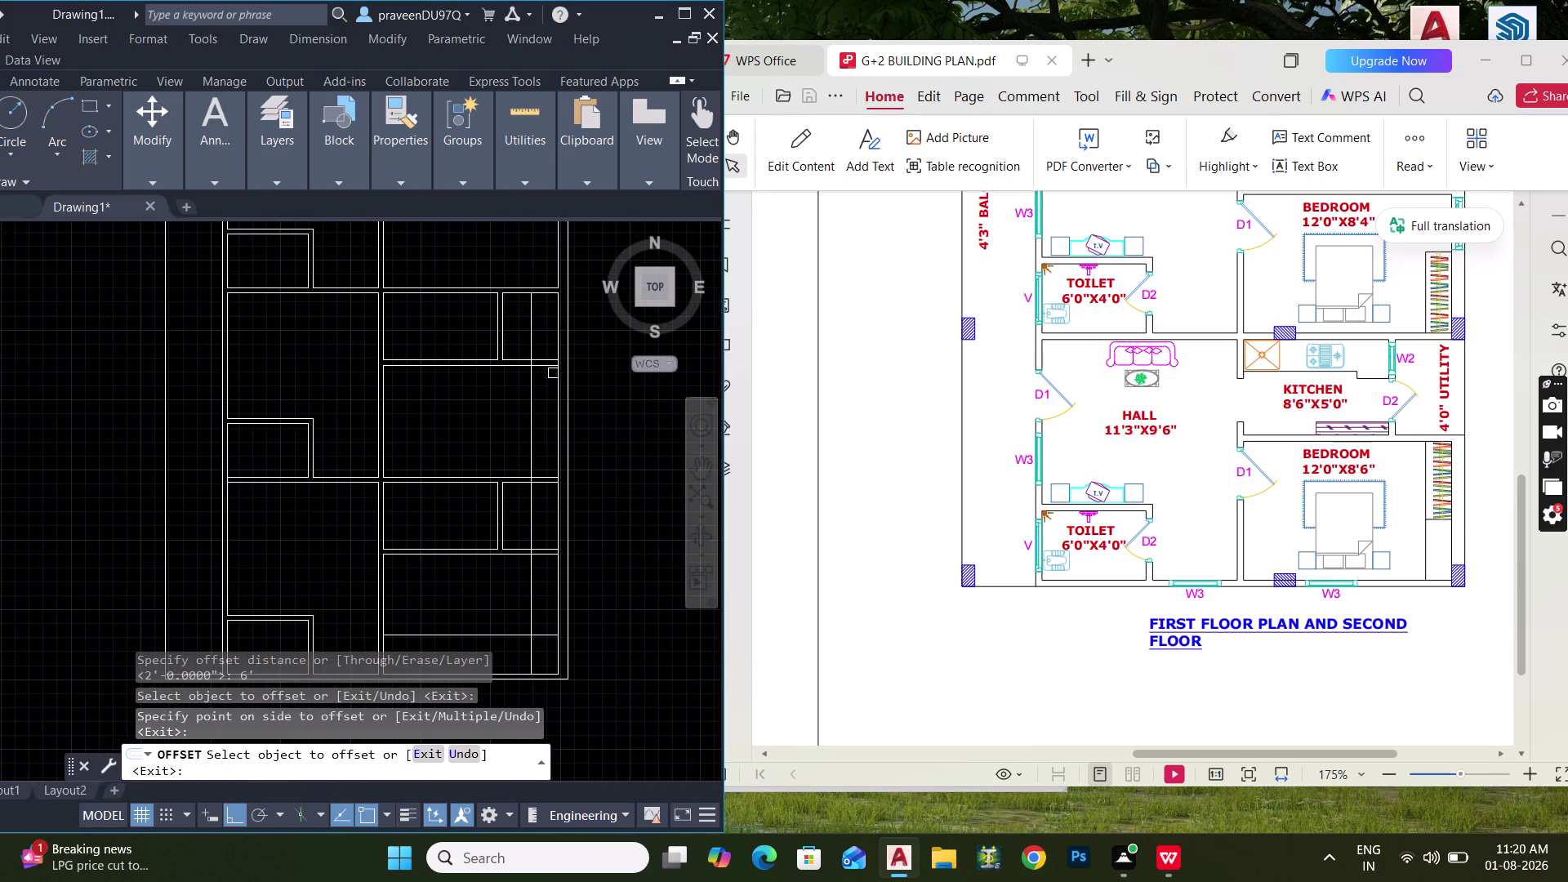
scroll(up, 3)
click(542, 345)
click(549, 423)
scroll(down, 3)
middle_drag(544, 434, 545, 544)
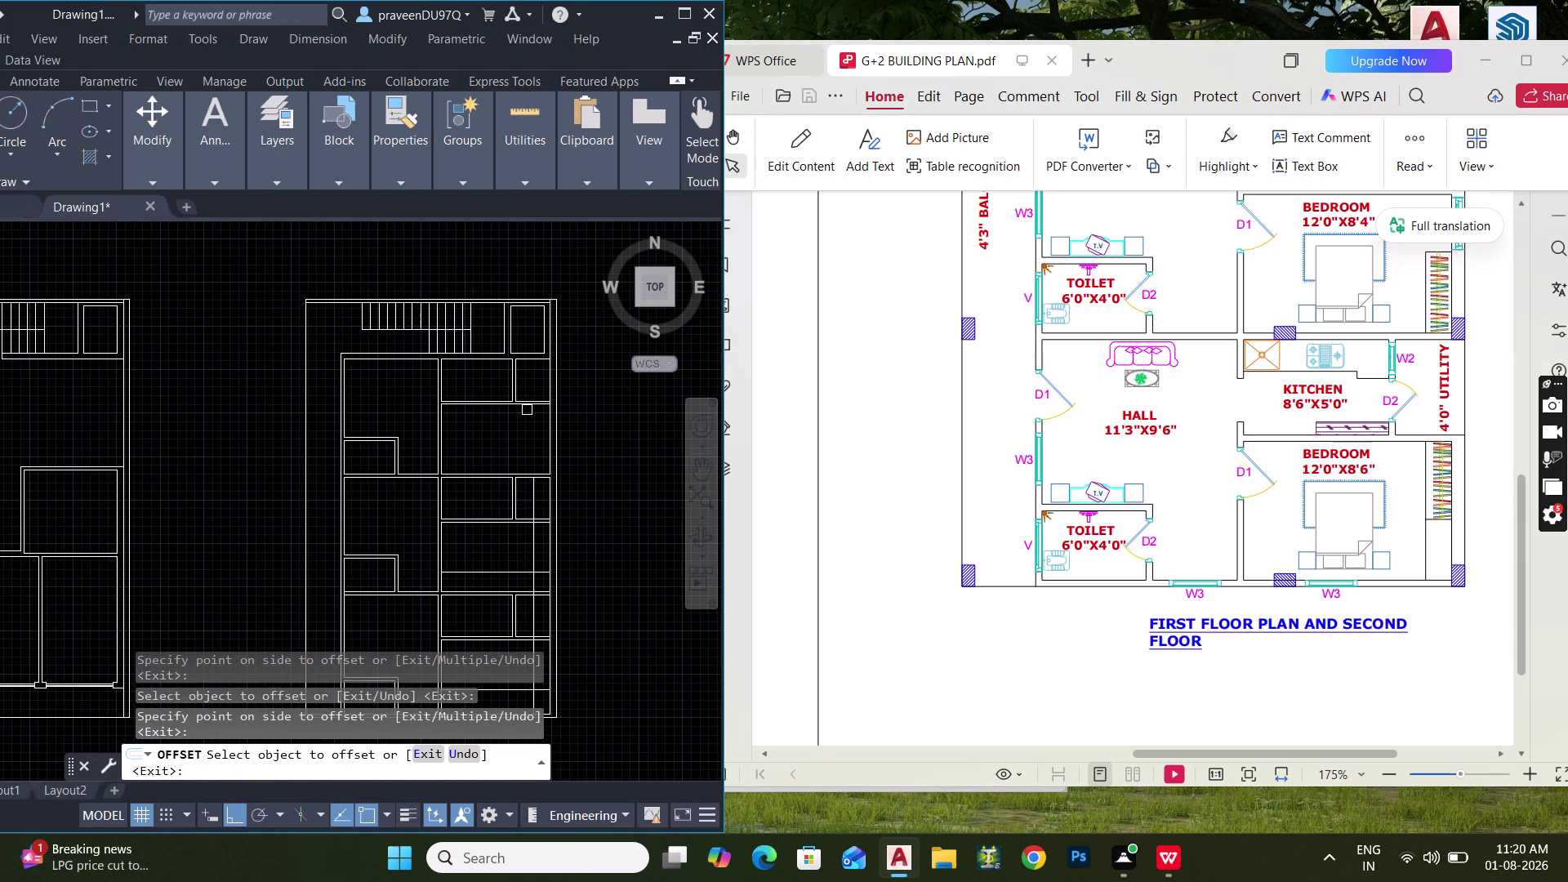
scroll(up, 3)
scroll(up, 3)
key(Escape)
key(Escape)
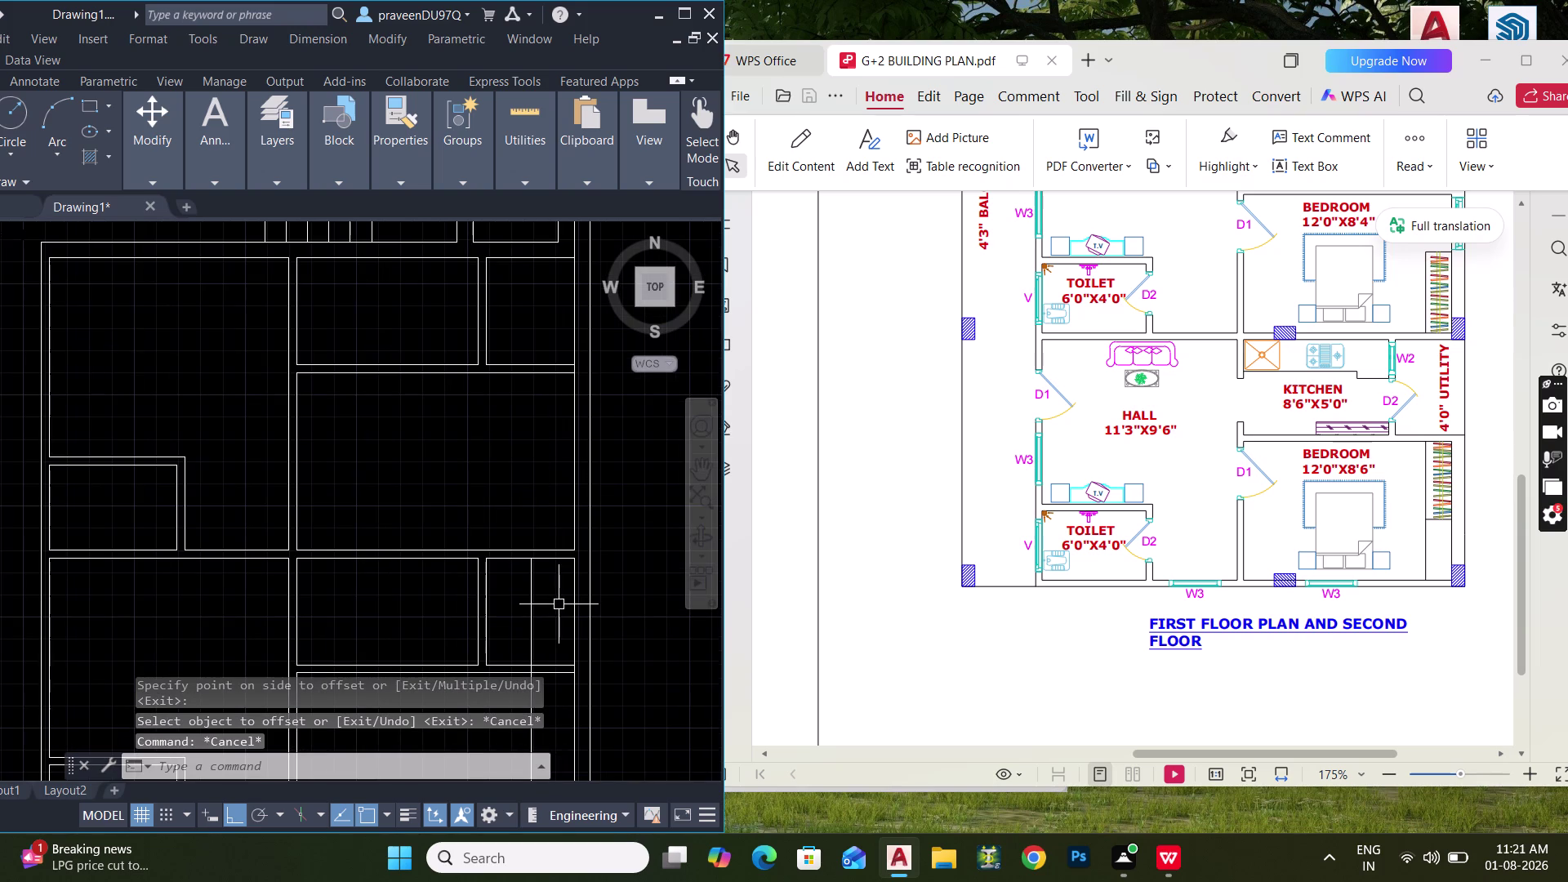
Extend the two short partition lines to the walls.
scroll(down, 3)
middle_drag(555, 573, 547, 469)
key(e)
key(x)
key(space)
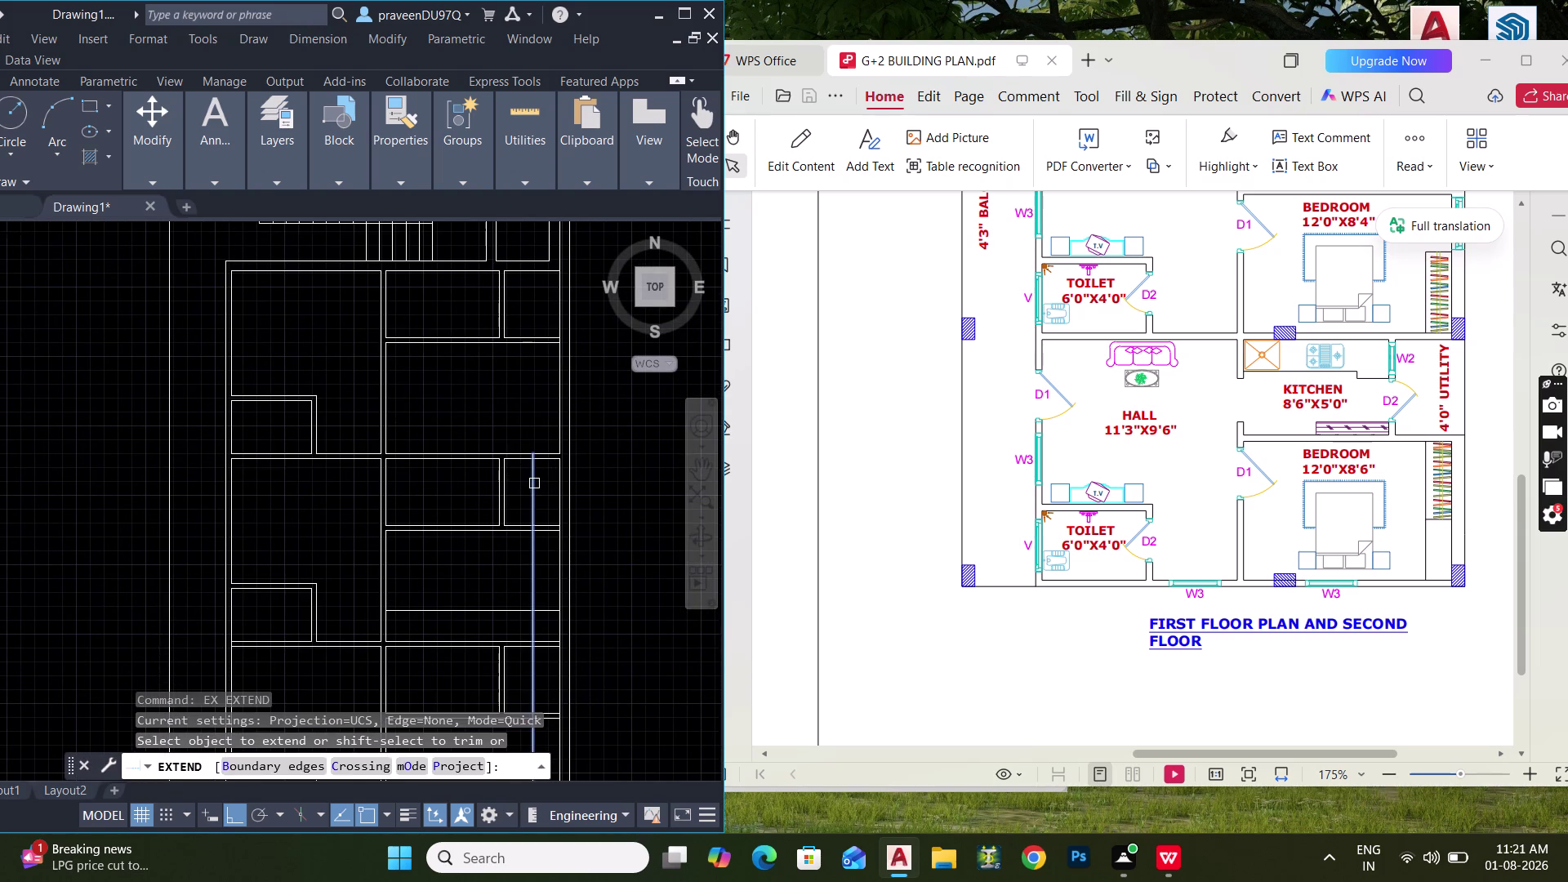
click(533, 485)
click(533, 474)
key(Escape)
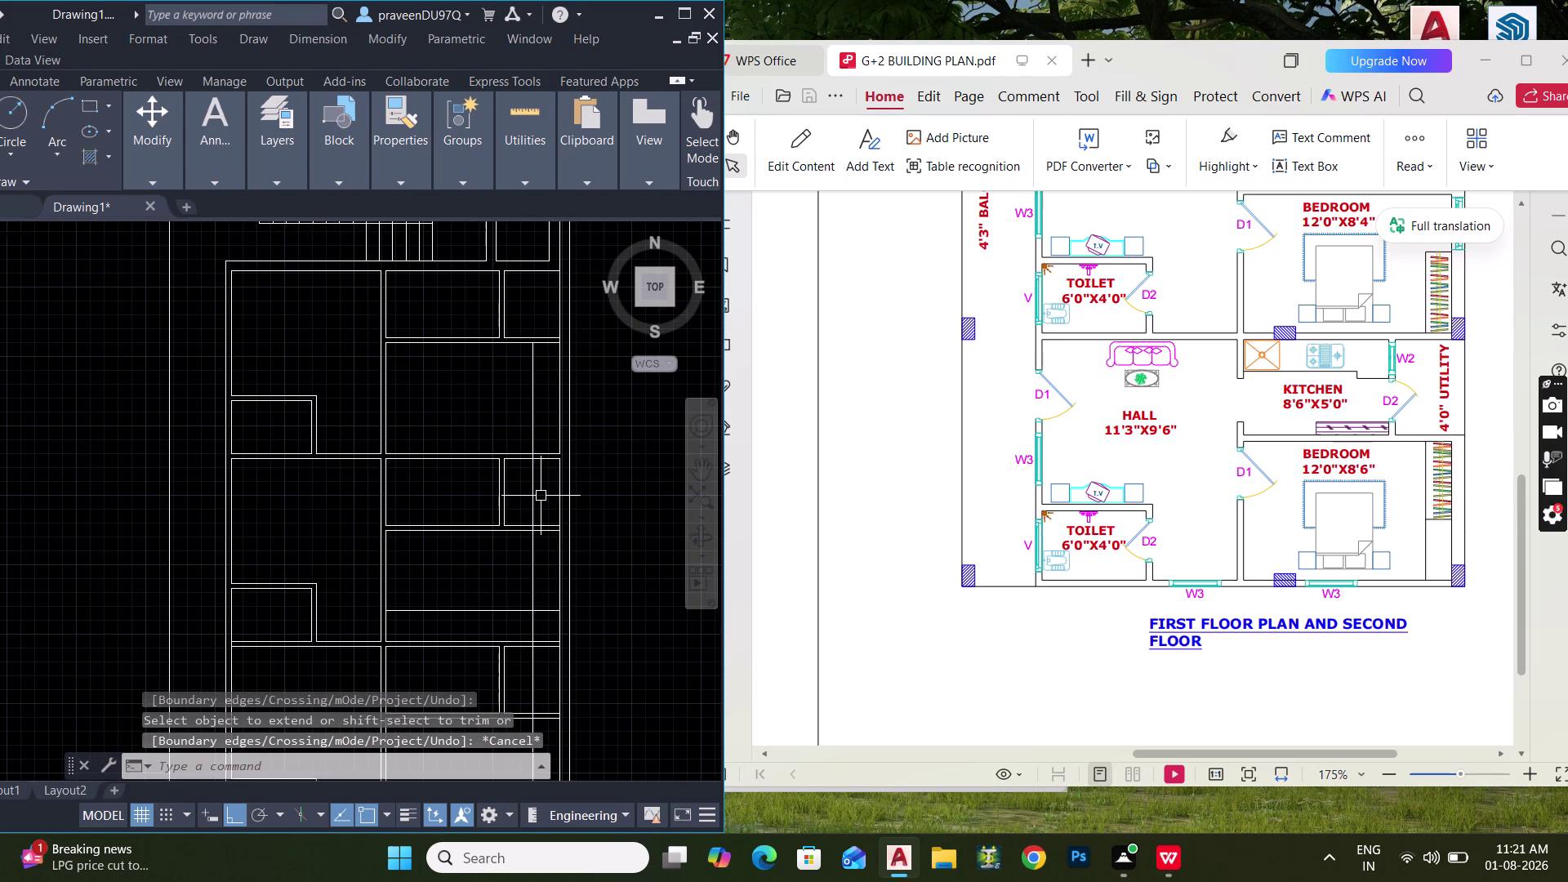
Offset another wall line 6' inside the room.
text(O 6')
key(Return)
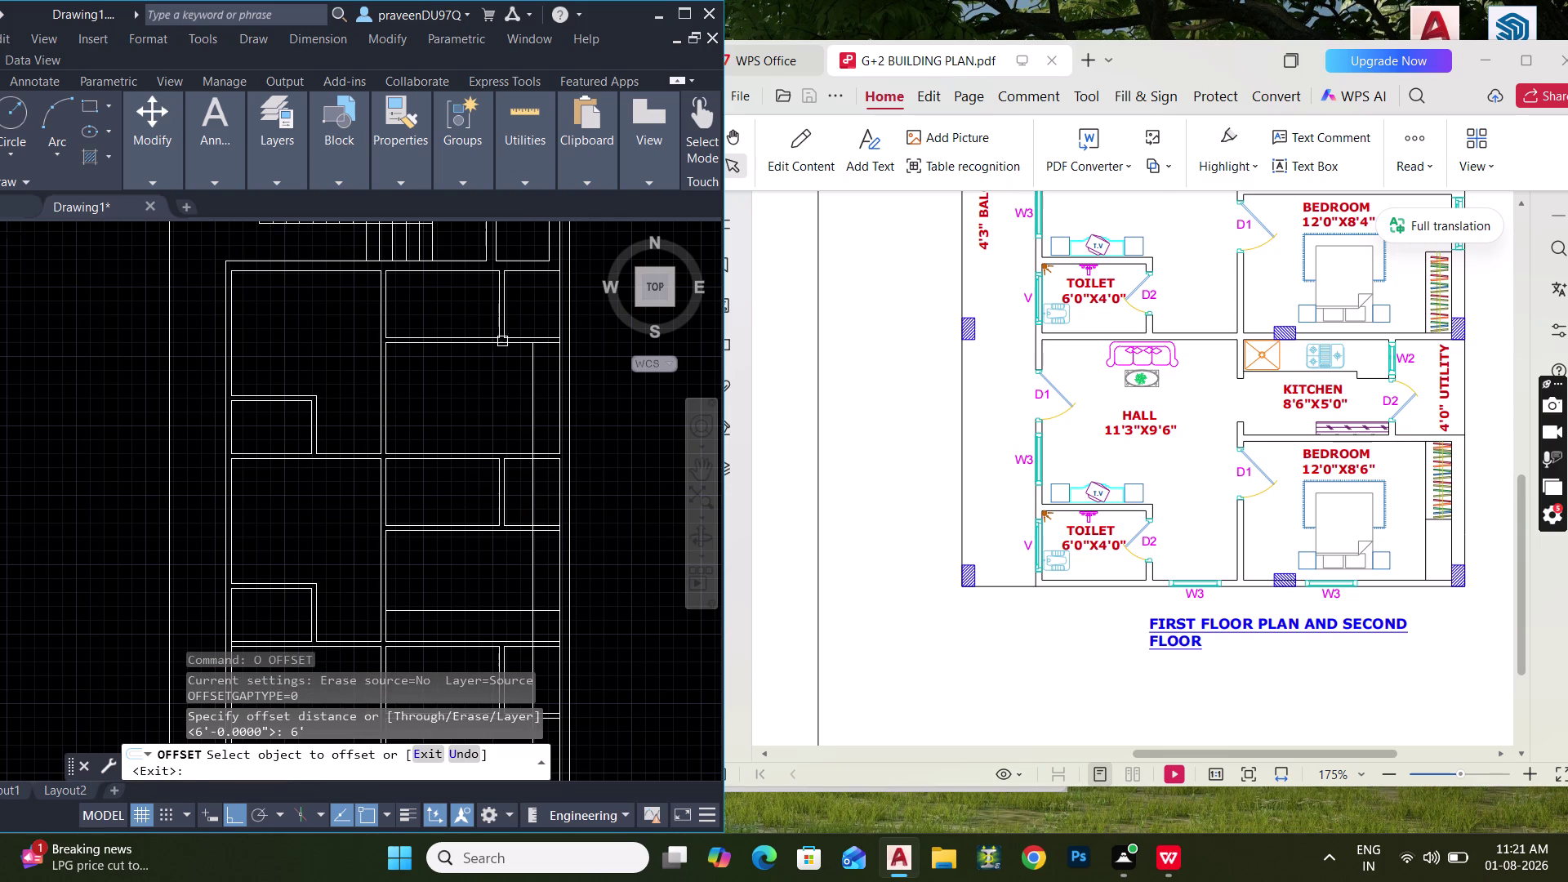
scroll(up, 3)
click(551, 334)
click(551, 420)
key(space)
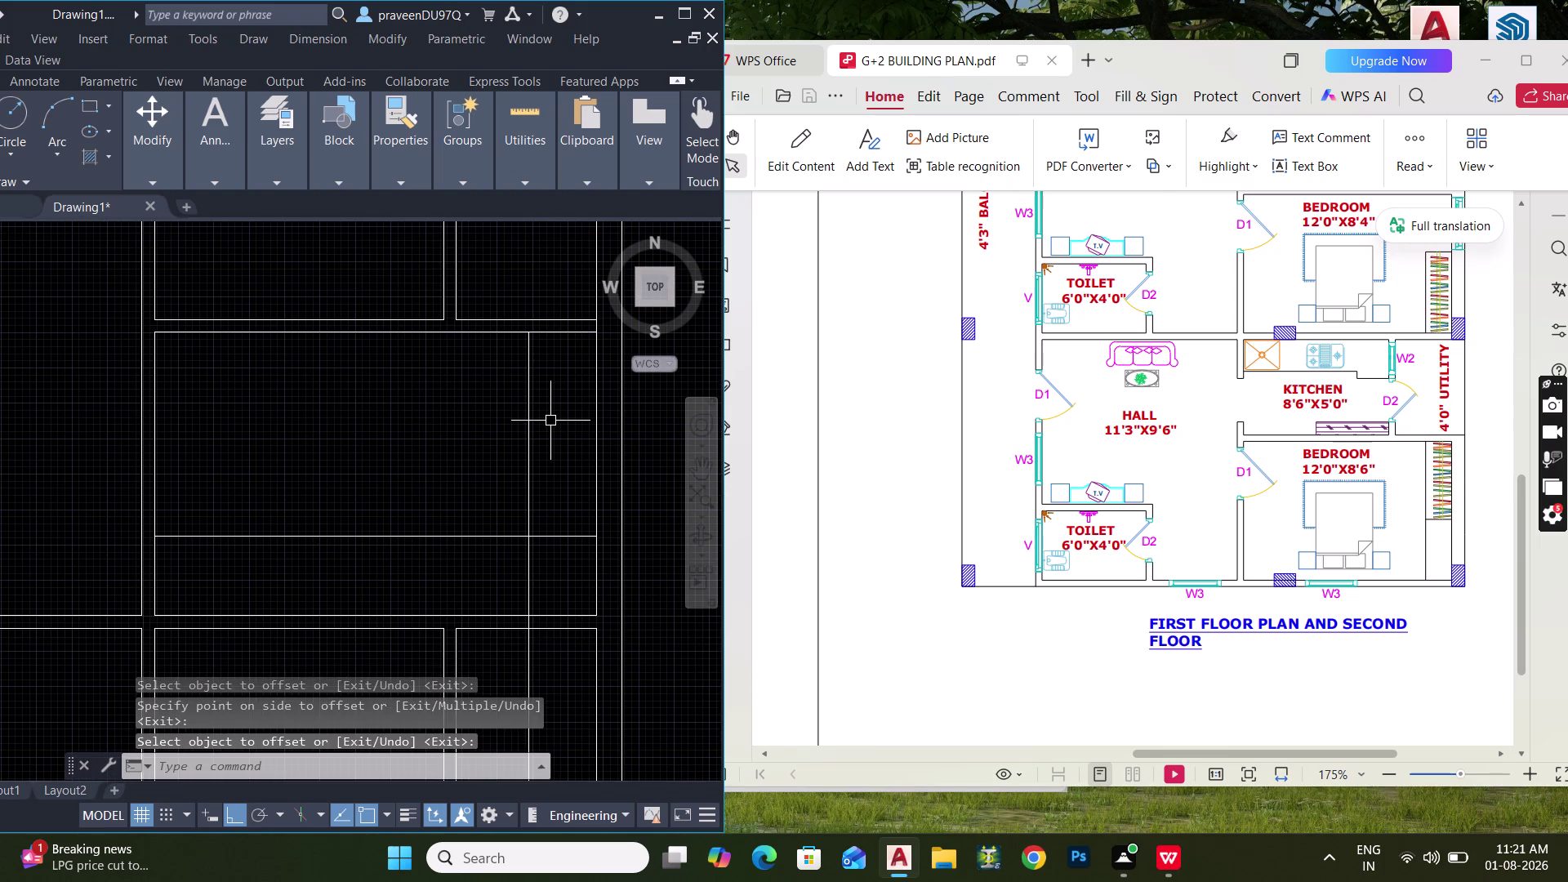
key(Escape)
key(Escape)
Fence-trim the overrunning partition lines at the first wall junctions.
middle_drag(549, 430, 553, 405)
key(t)
key(r)
key(space)
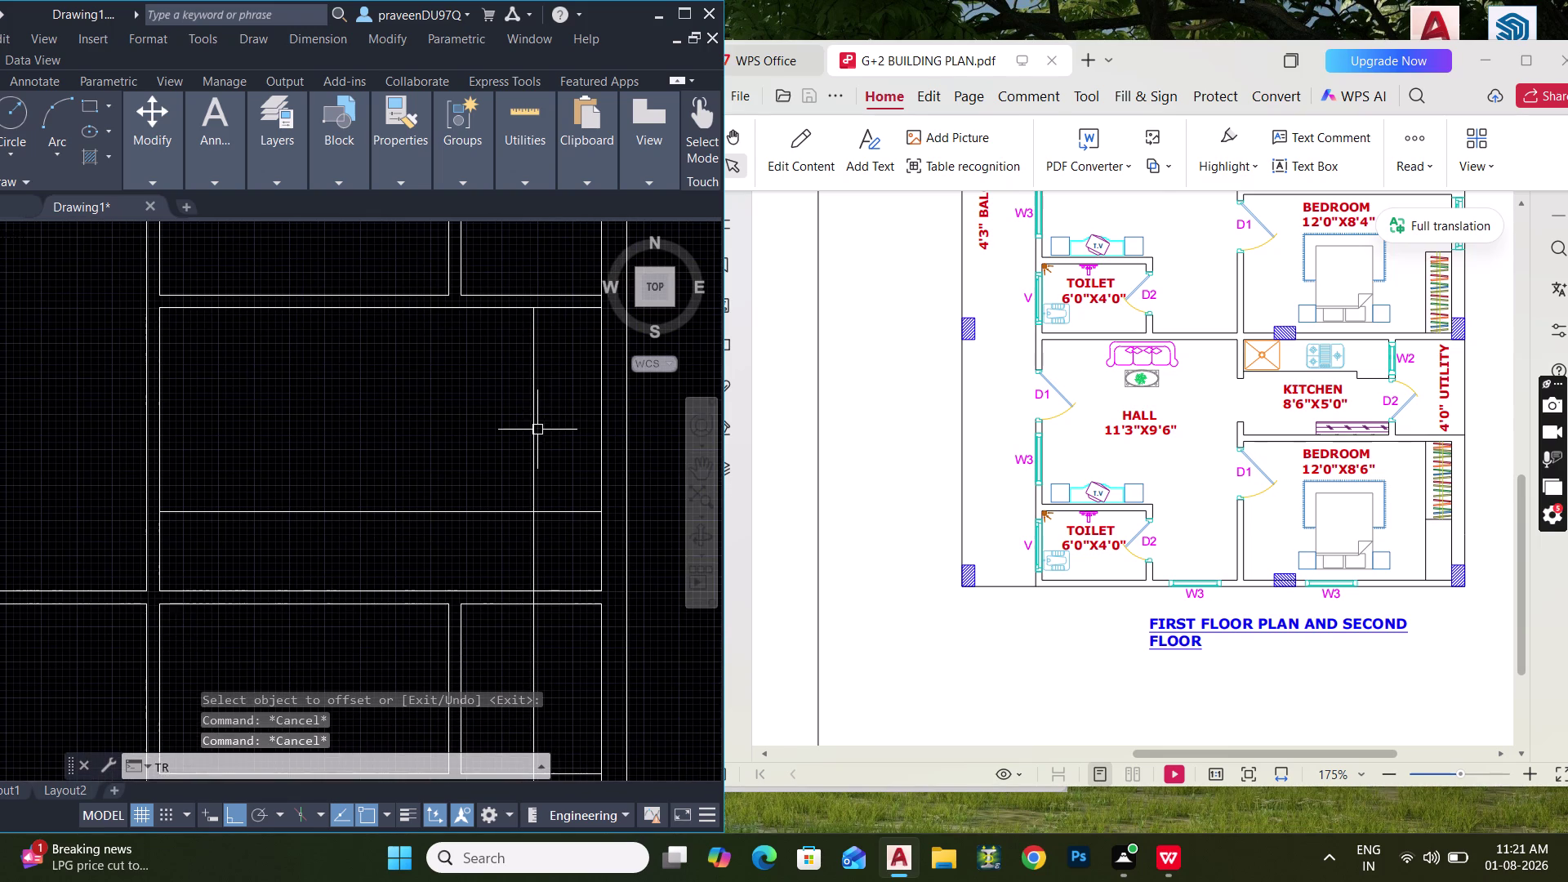
drag(455, 454, 468, 529)
middle_drag(467, 522, 453, 417)
drag(492, 568, 550, 556)
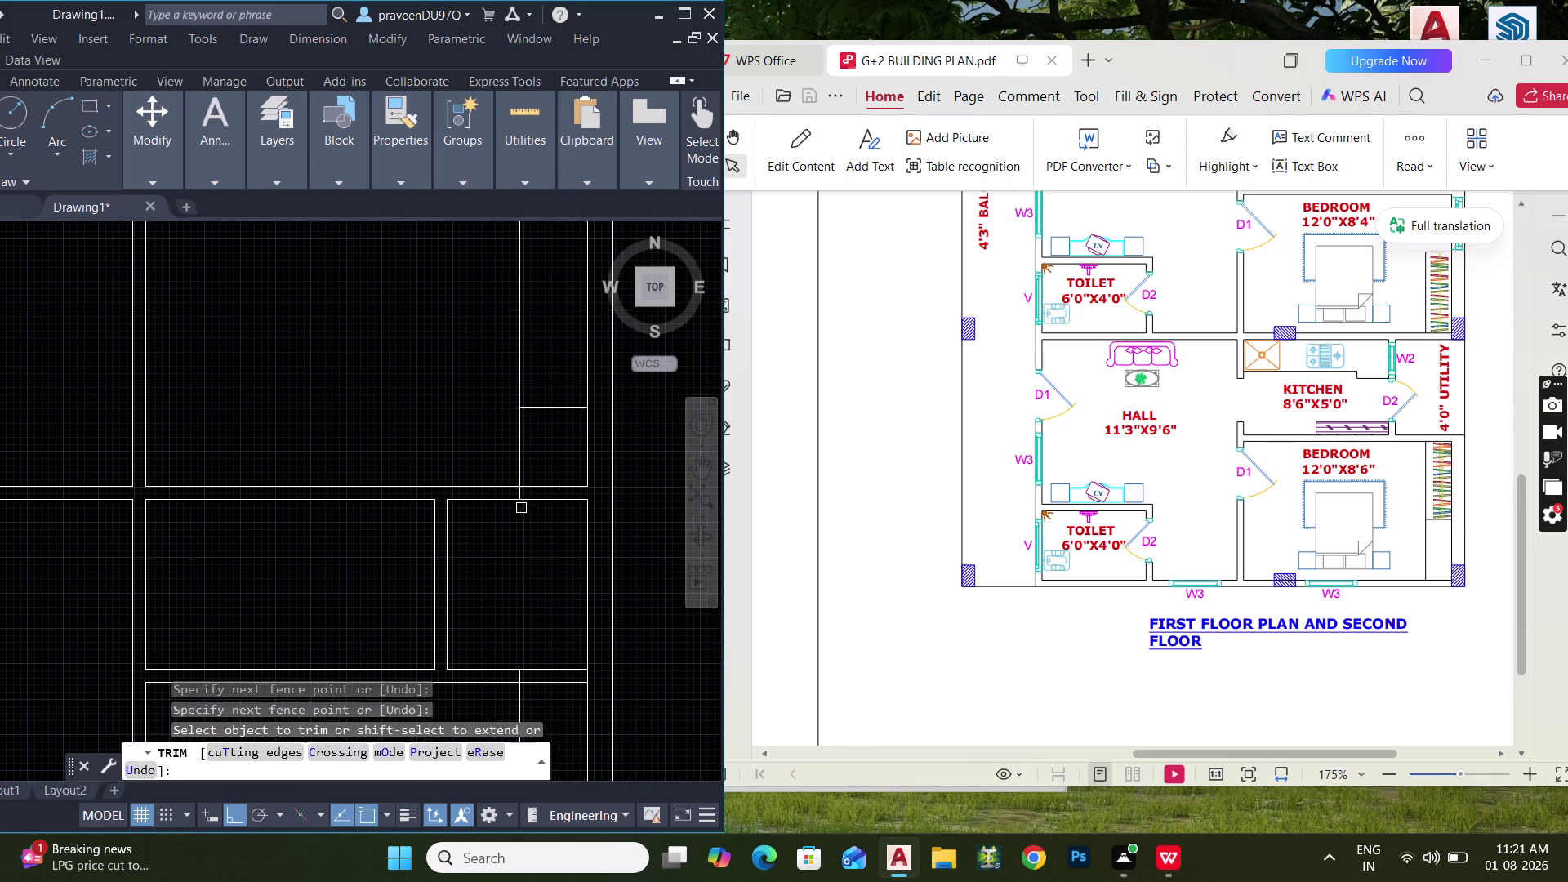
scroll(up, 3)
drag(554, 482, 476, 487)
scroll(down, 3)
middle_drag(533, 534, 533, 434)
scroll(up, 3)
middle_drag(508, 548, 508, 526)
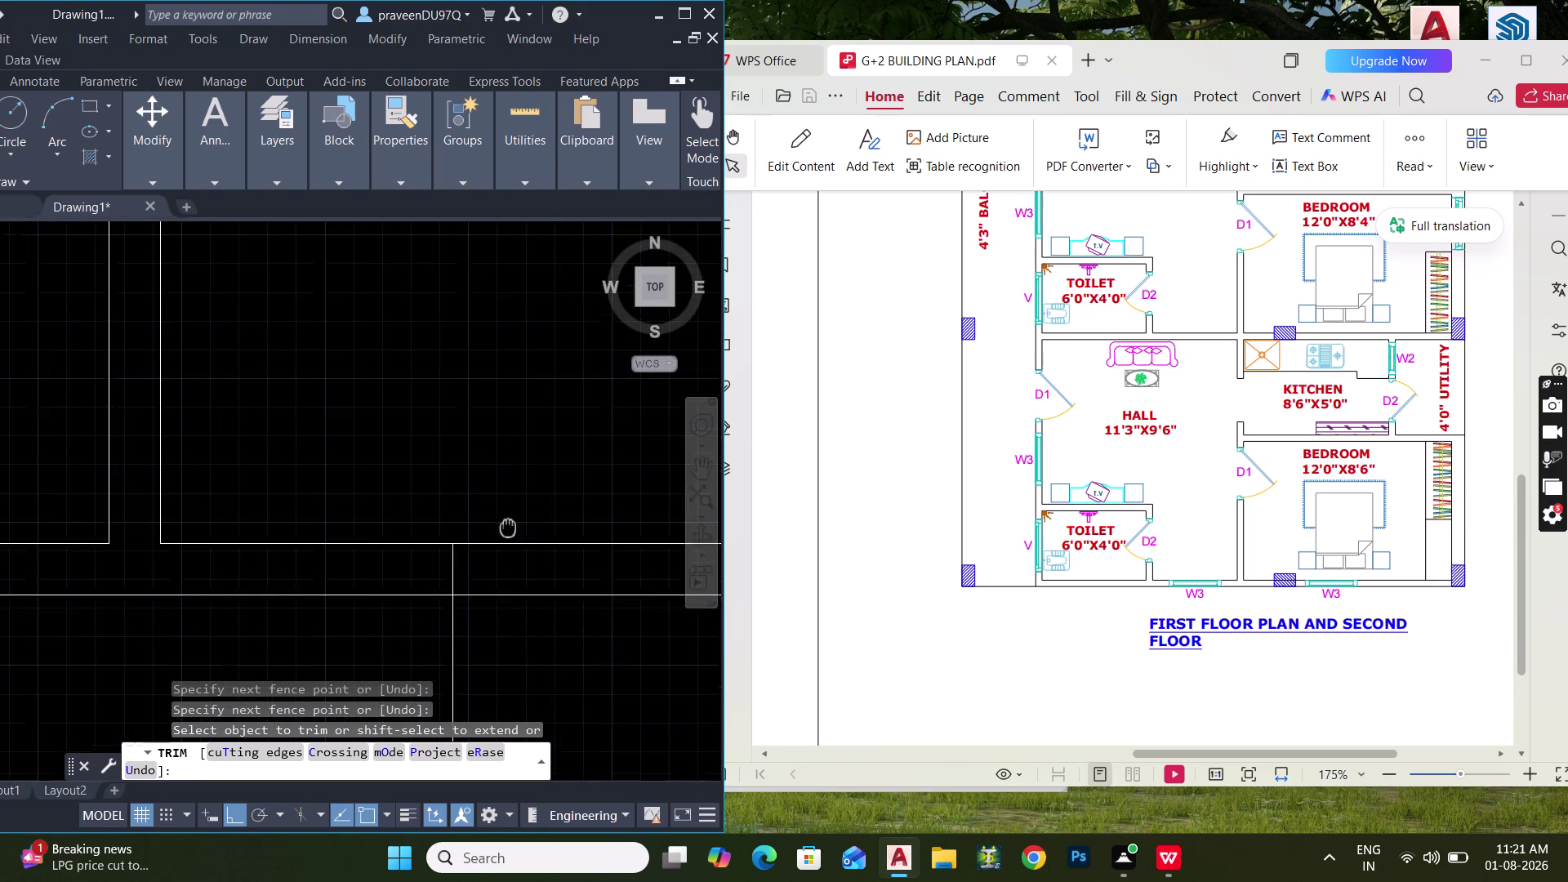
middle_drag(508, 526, 522, 434)
drag(498, 469, 388, 479)
scroll(down, 3)
middle_drag(497, 559, 488, 490)
drag(432, 509, 439, 533)
Trim the leftover line pieces around the small new room's corners.
scroll(up, 3)
click(447, 465)
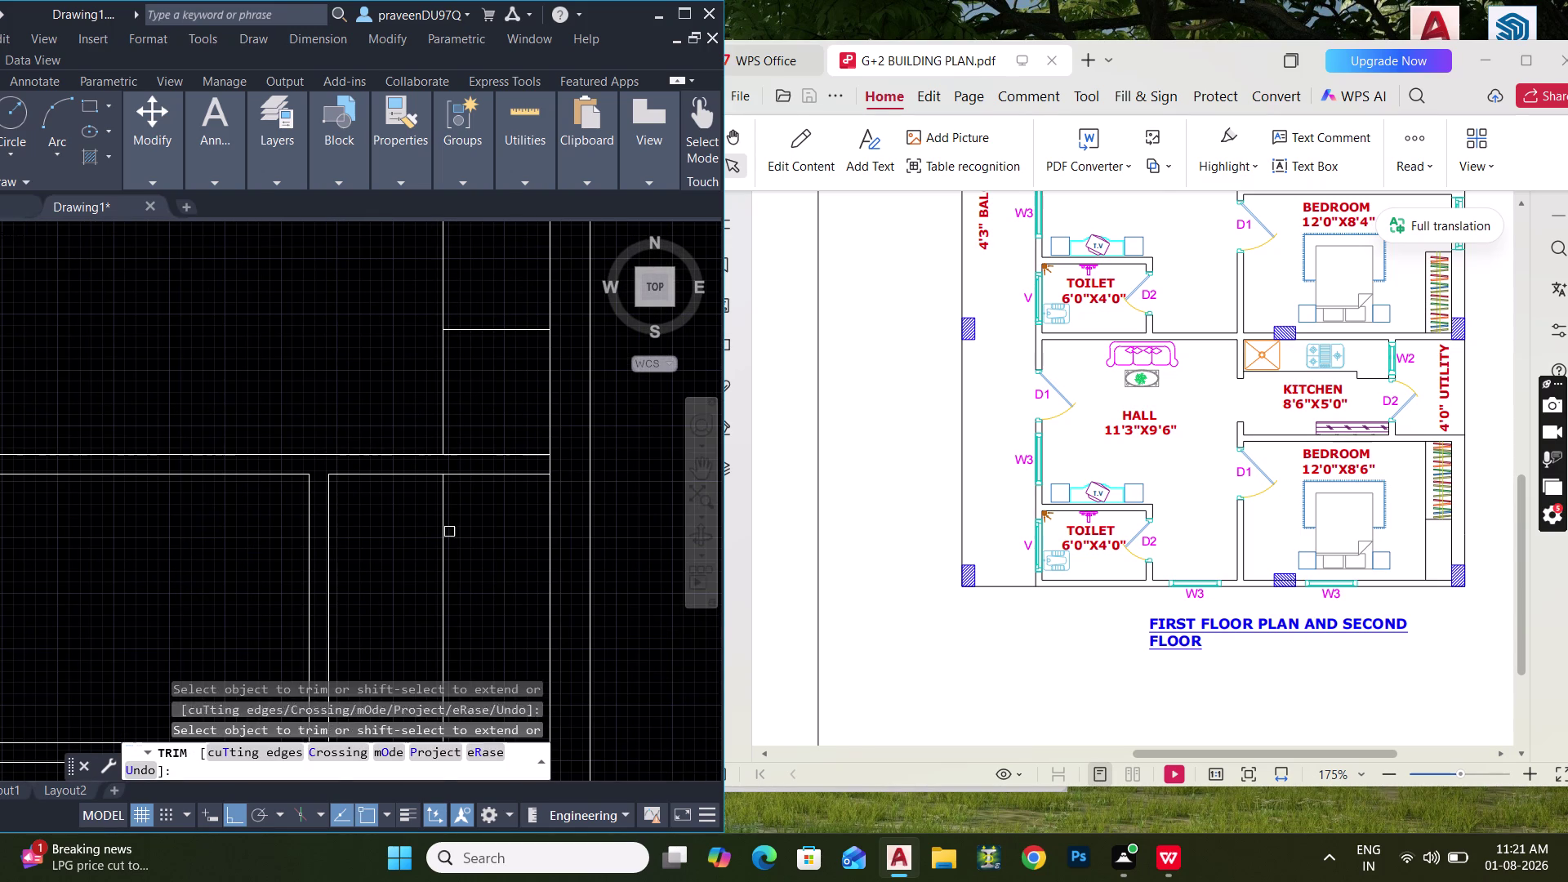
click(449, 536)
click(424, 524)
scroll(down, 3)
middle_drag(442, 537, 465, 402)
scroll(up, 3)
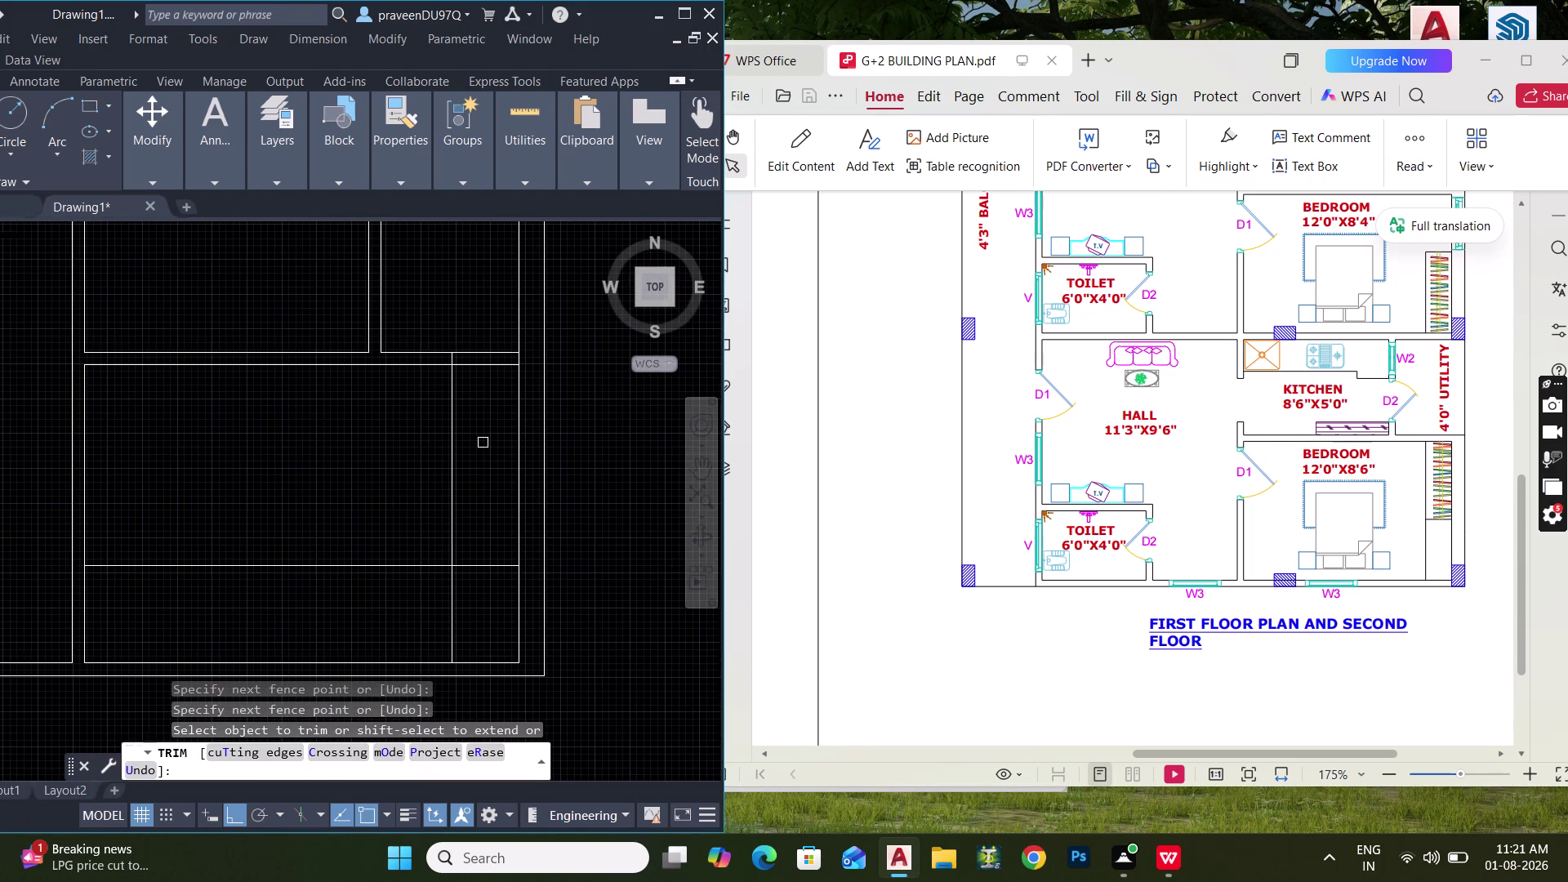
scroll(up, 3)
drag(443, 352, 376, 352)
scroll(down, 3)
middle_drag(463, 471, 461, 408)
drag(358, 496, 361, 577)
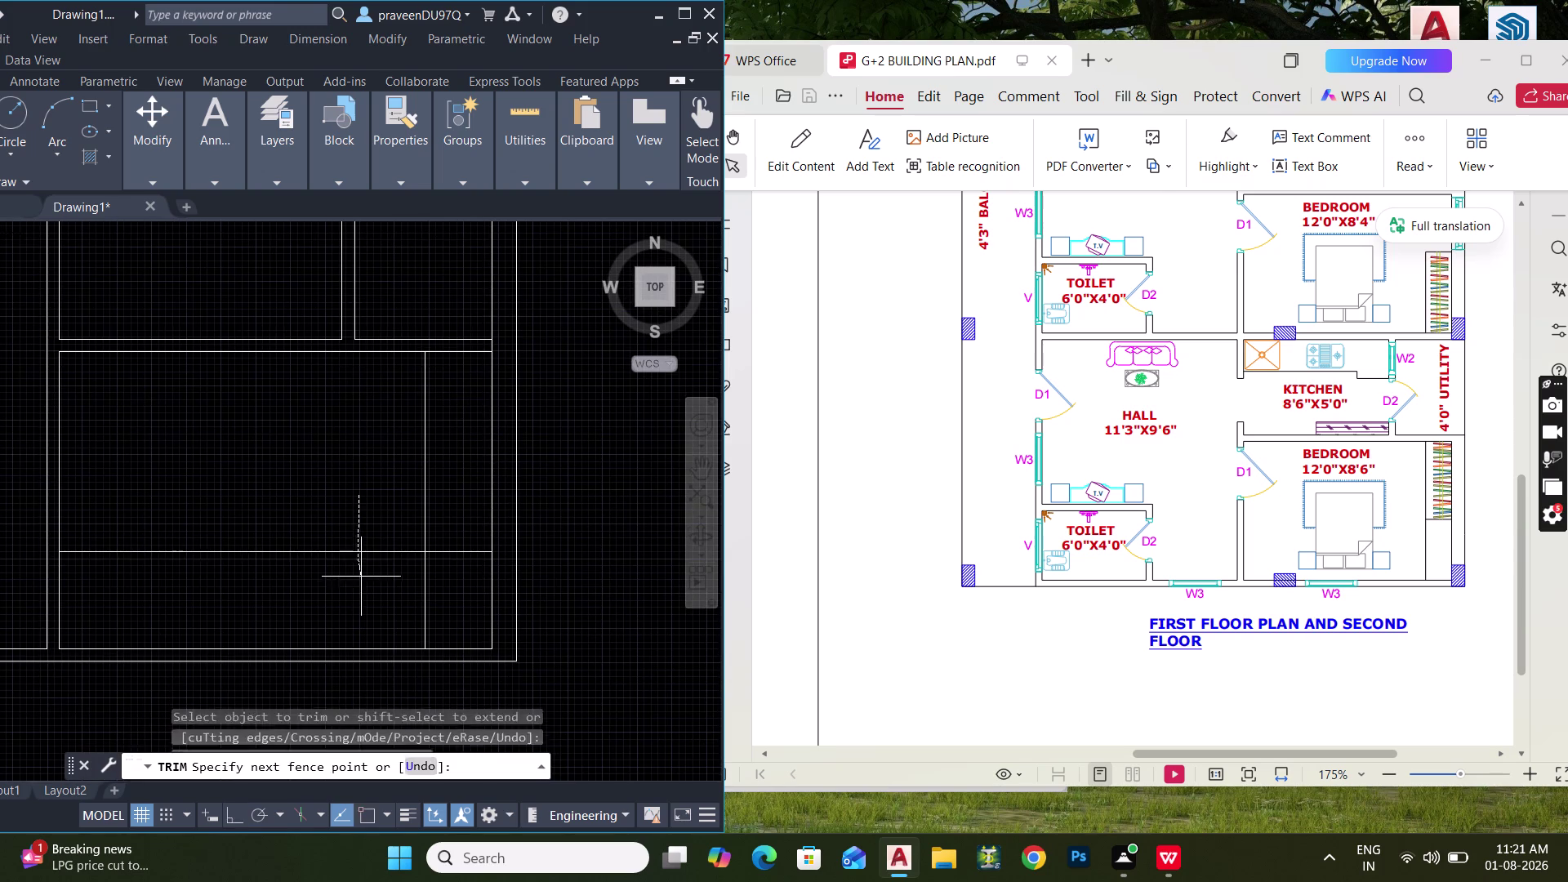
drag(361, 576, 363, 585)
key(Escape)
key(Escape)
Draw a line along the narrow wardrobe strip.
key(l)
key(space)
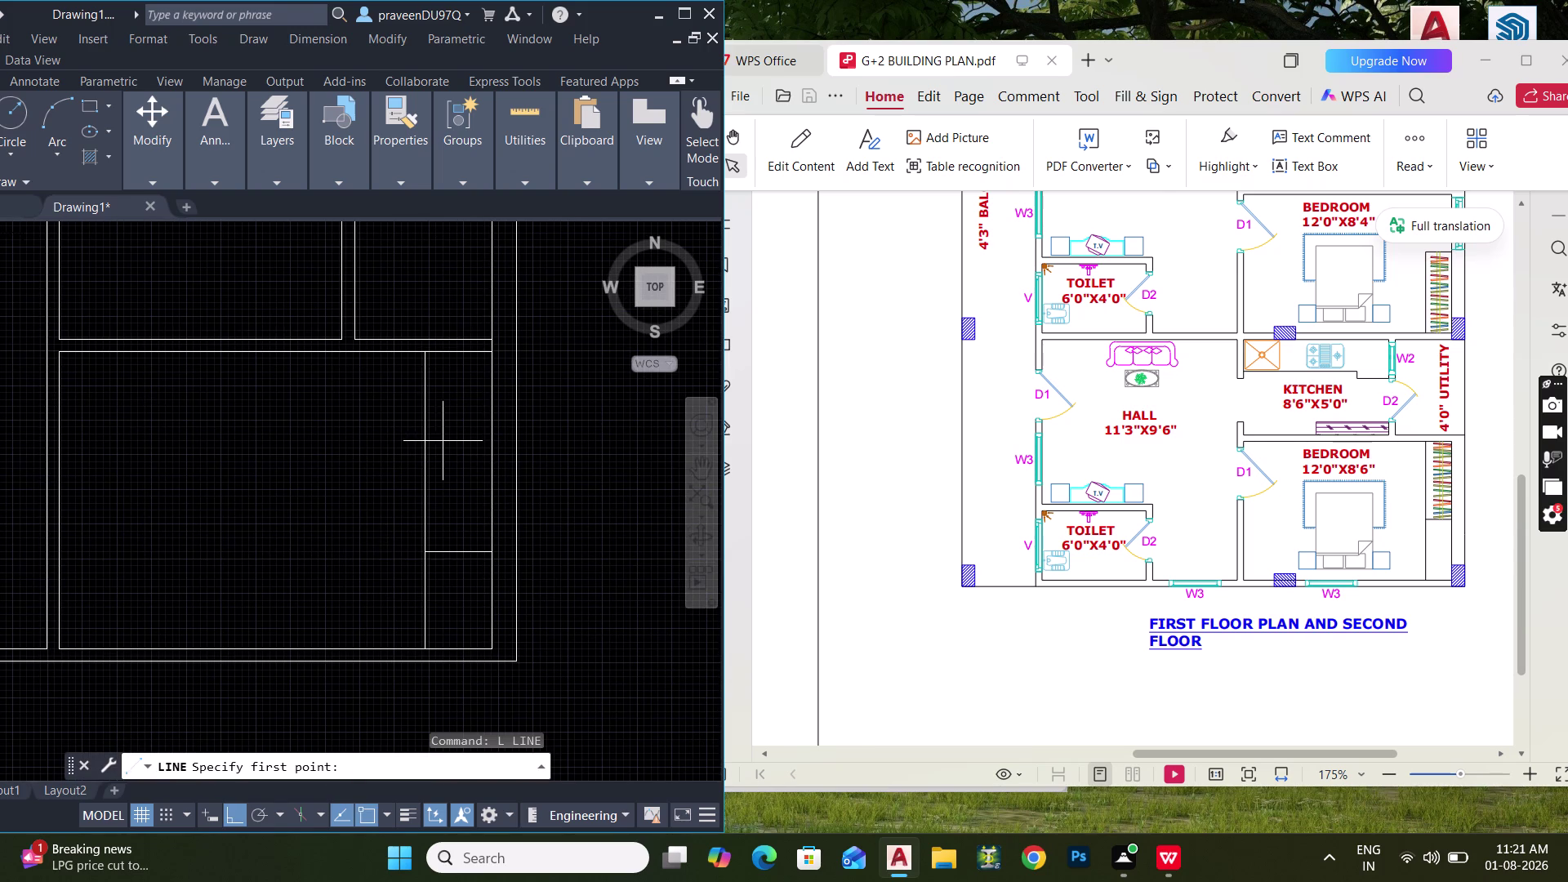
click(458, 358)
click(448, 549)
key(space)
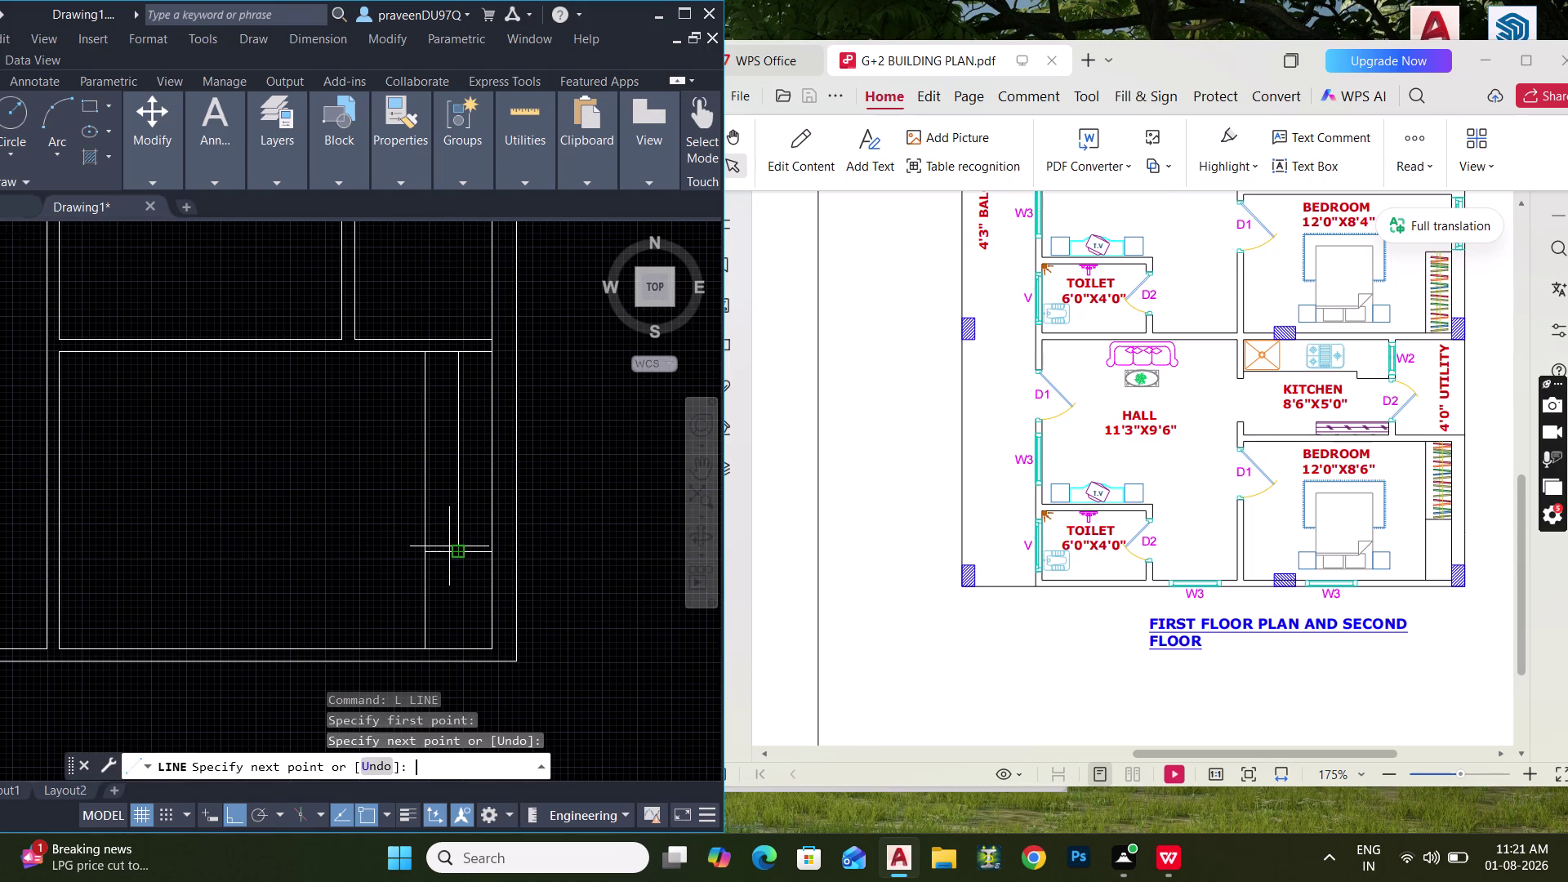
scroll(up, 3)
Draw the first diagonal tick lines at the lower part of the strip.
key(l)
key(space)
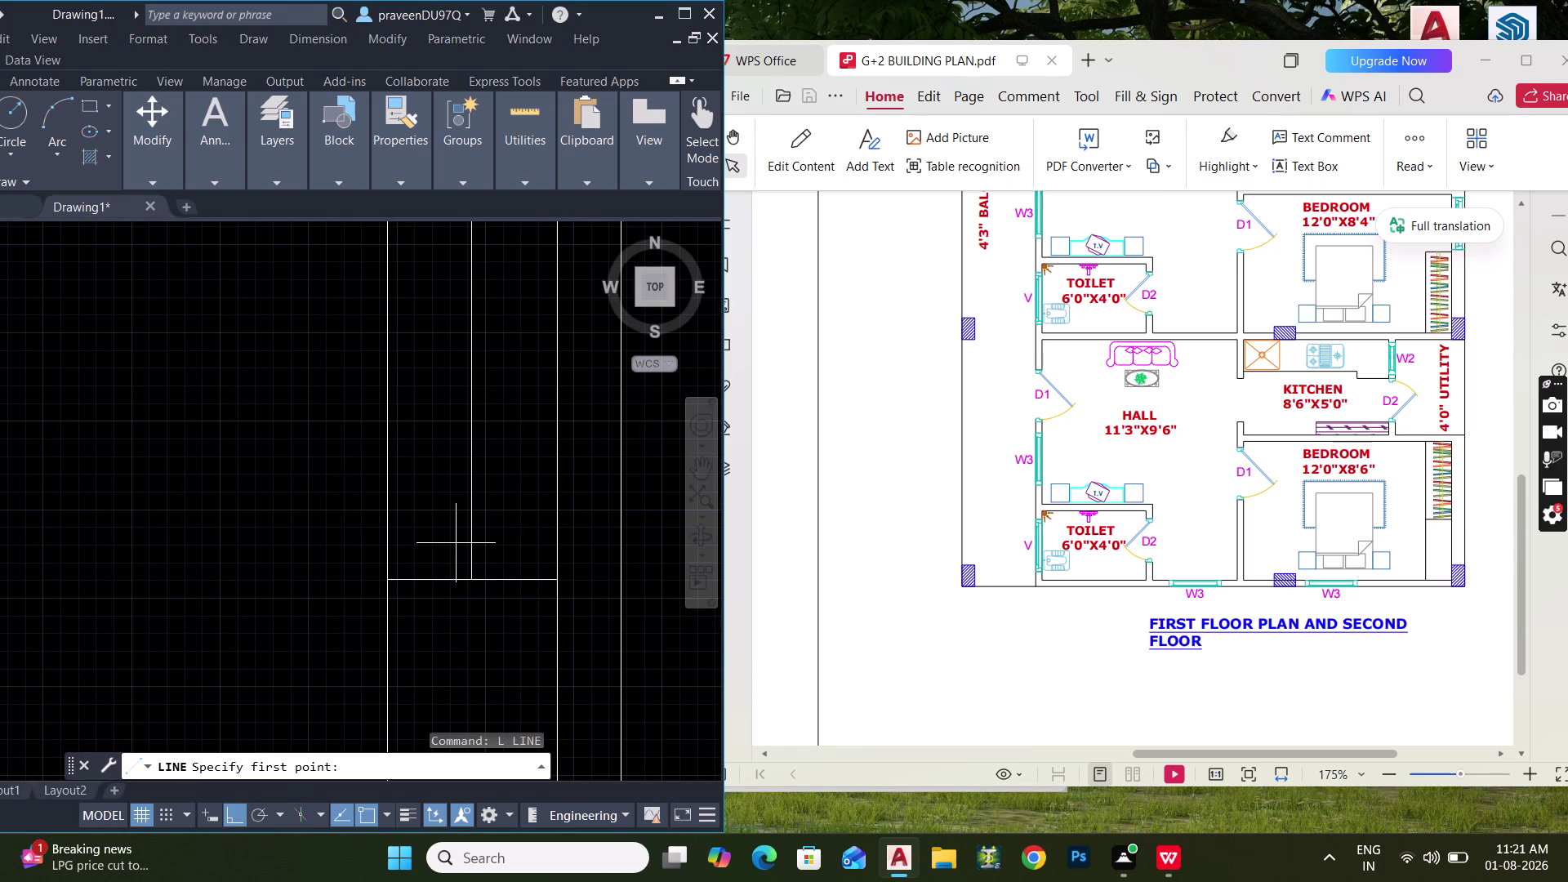
key(ctrl+l)
scroll(up, 3)
click(532, 450)
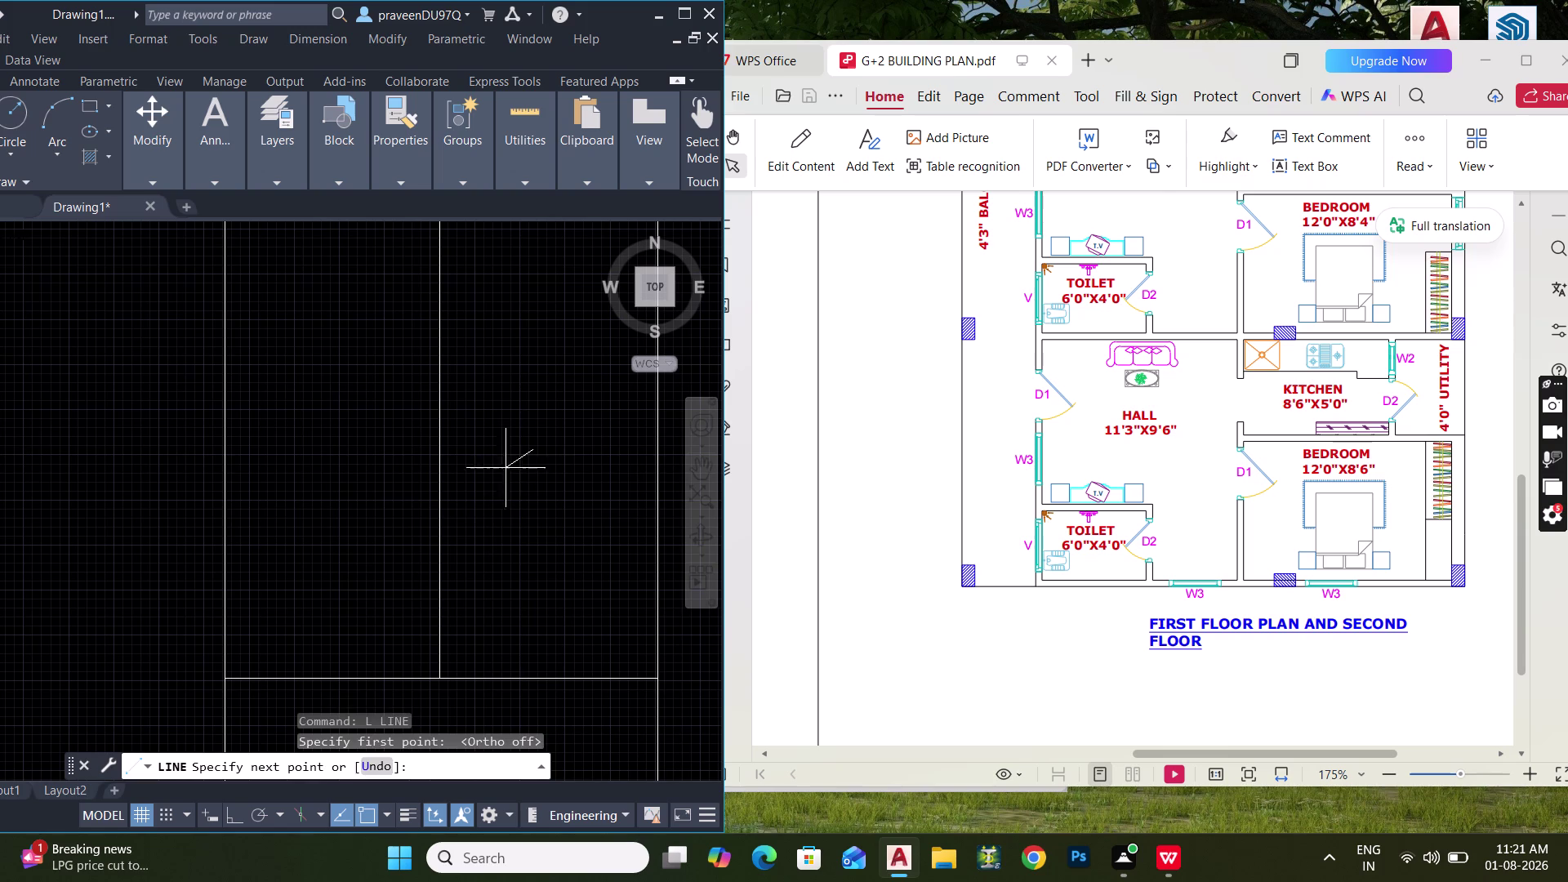
click(330, 582)
key(space)
middle_drag(447, 528, 424, 593)
key(space)
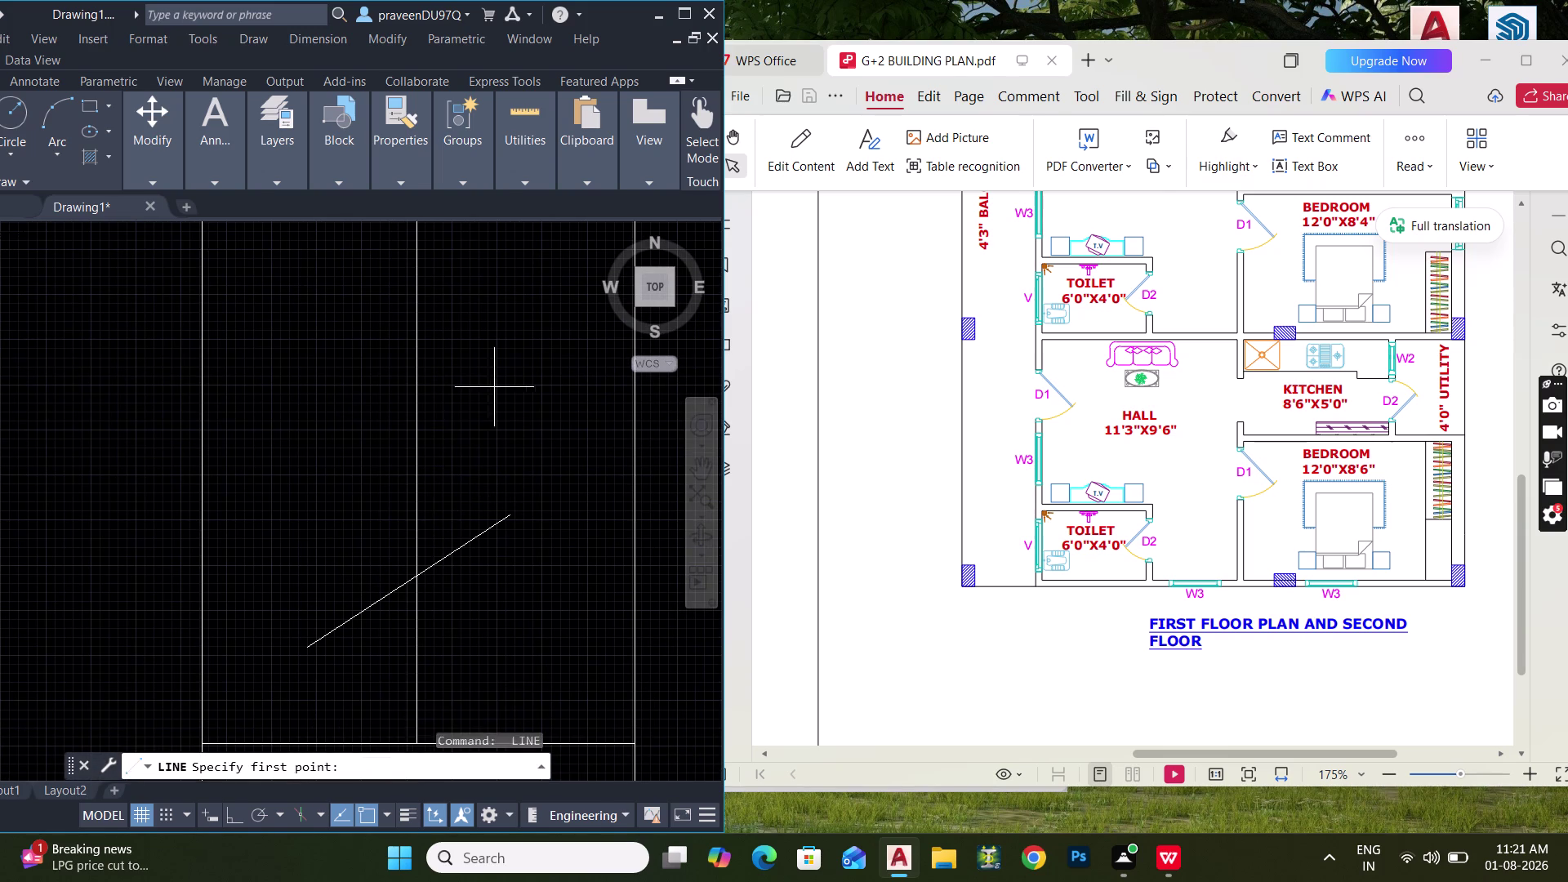
drag(494, 379, 490, 388)
click(350, 539)
key(space)
middle_drag(411, 442, 405, 637)
scroll(down, 3)
key(space)
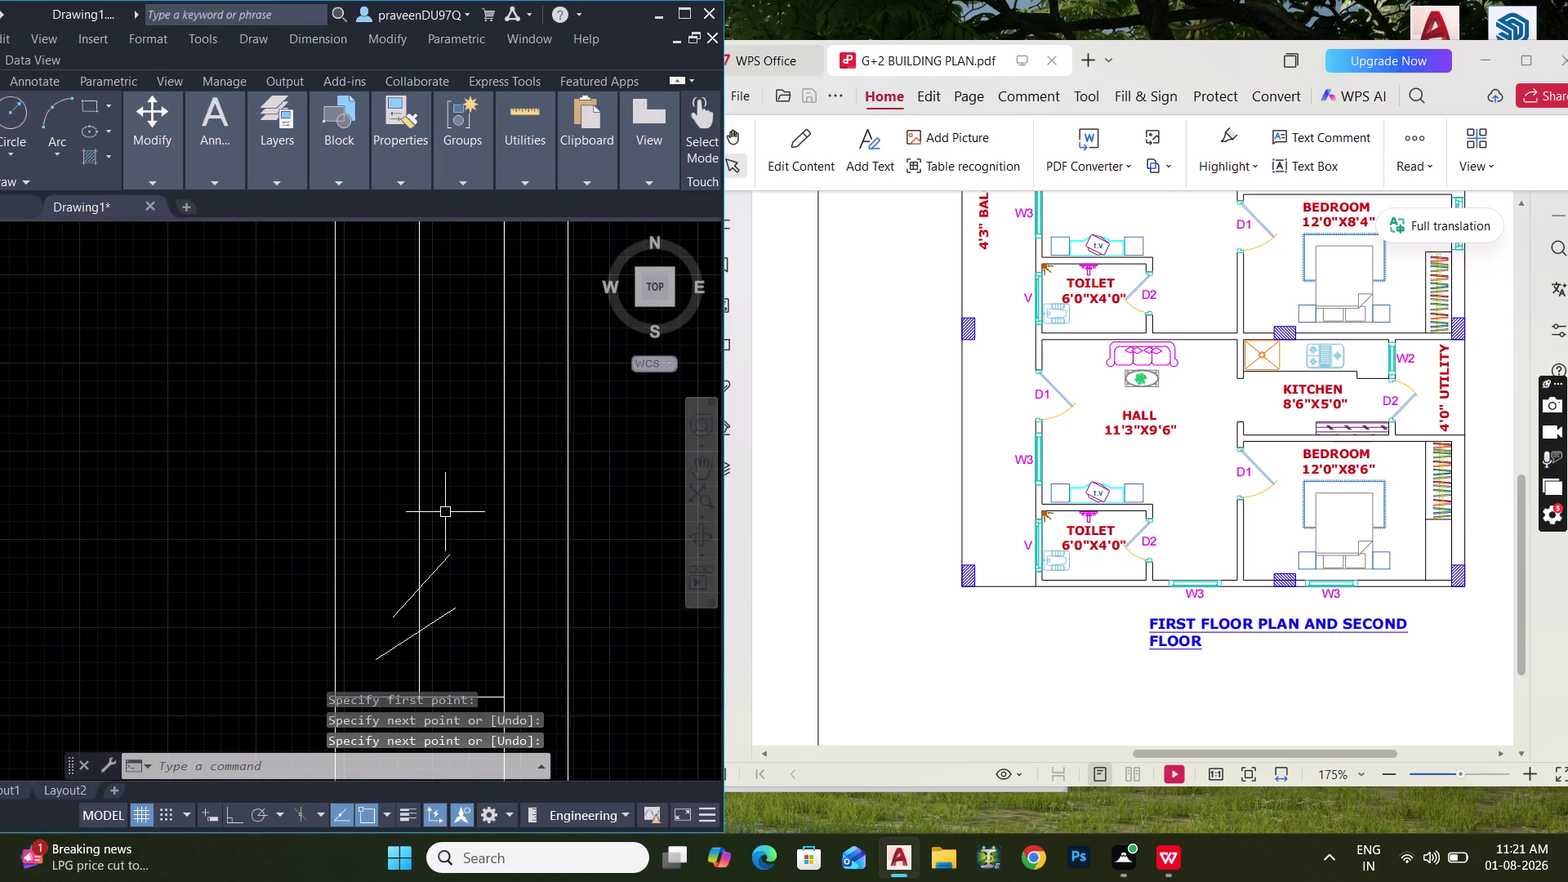
click(444, 489)
click(382, 554)
key(space)
click(384, 440)
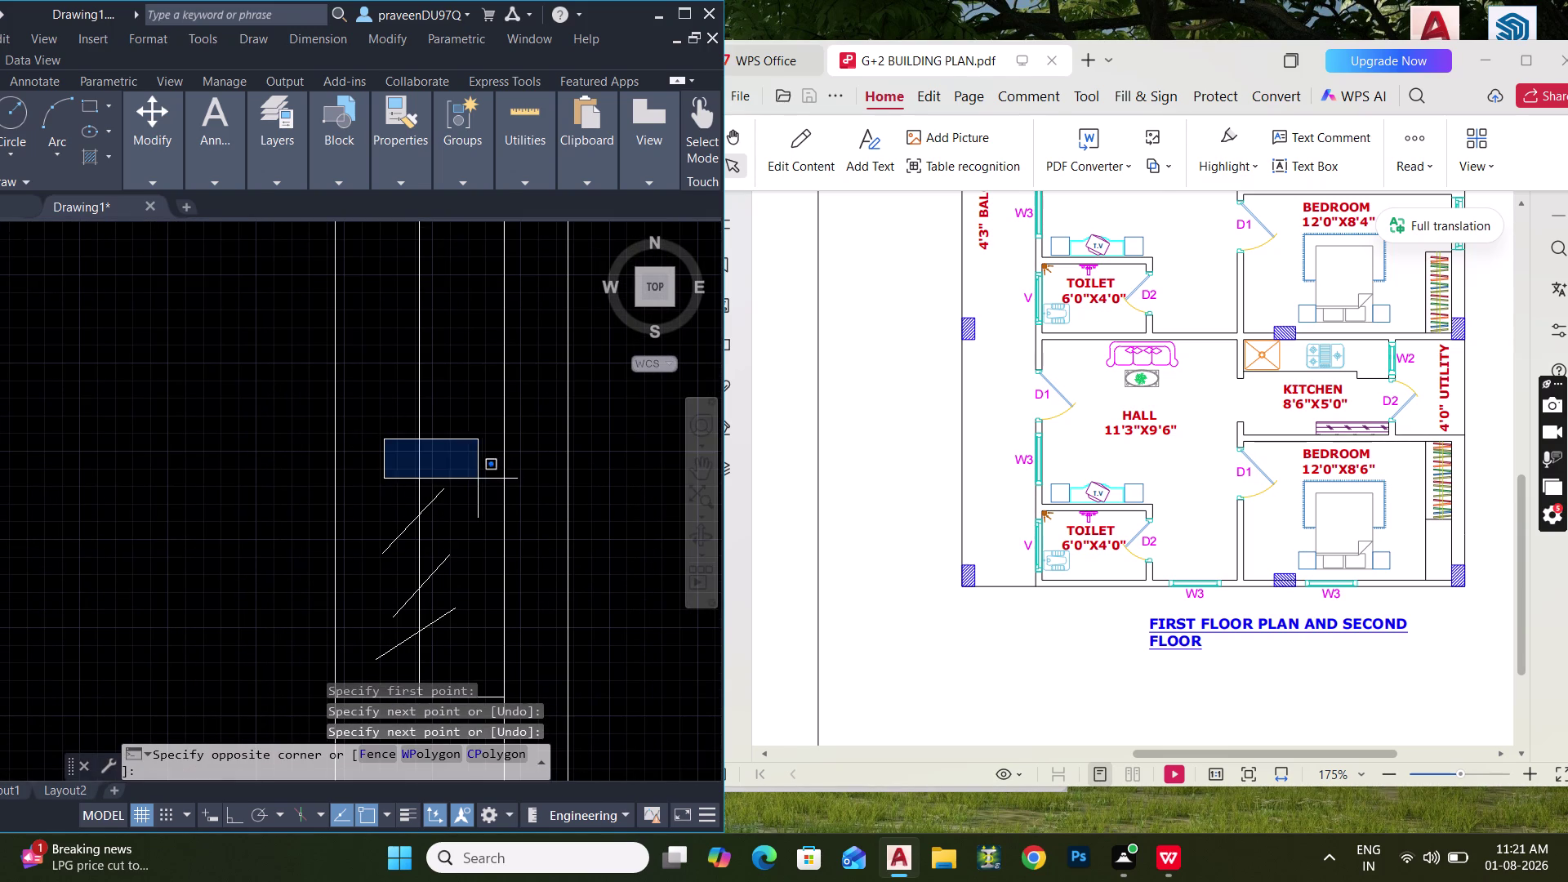
key(Escape)
Draw more diagonal ticks up to the top of the strip.
key(space)
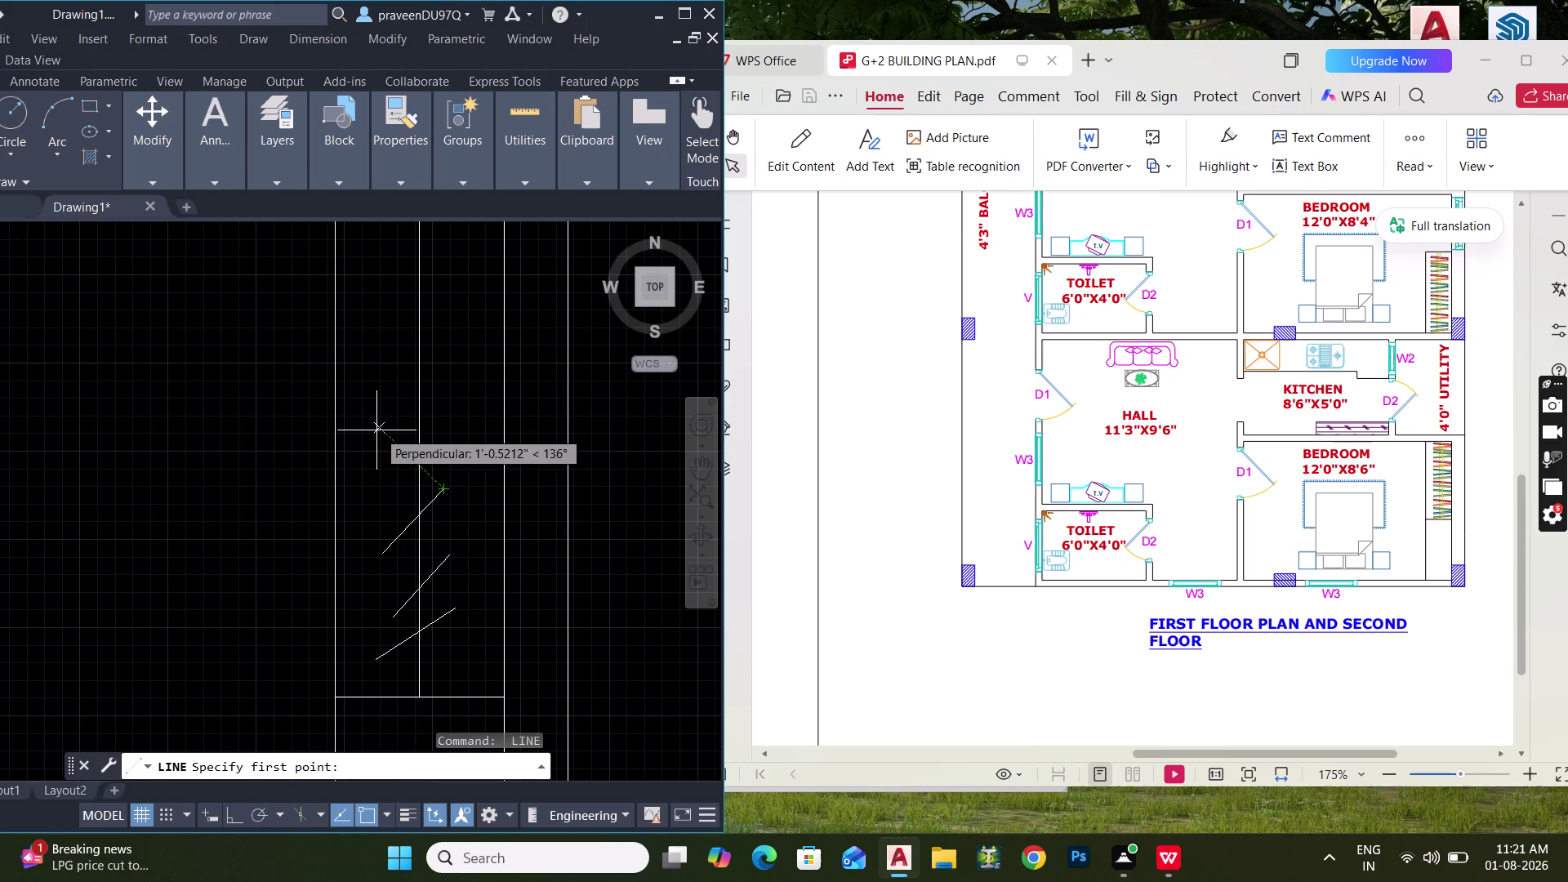
click(377, 430)
click(446, 459)
middle_drag(463, 427, 465, 473)
key(space)
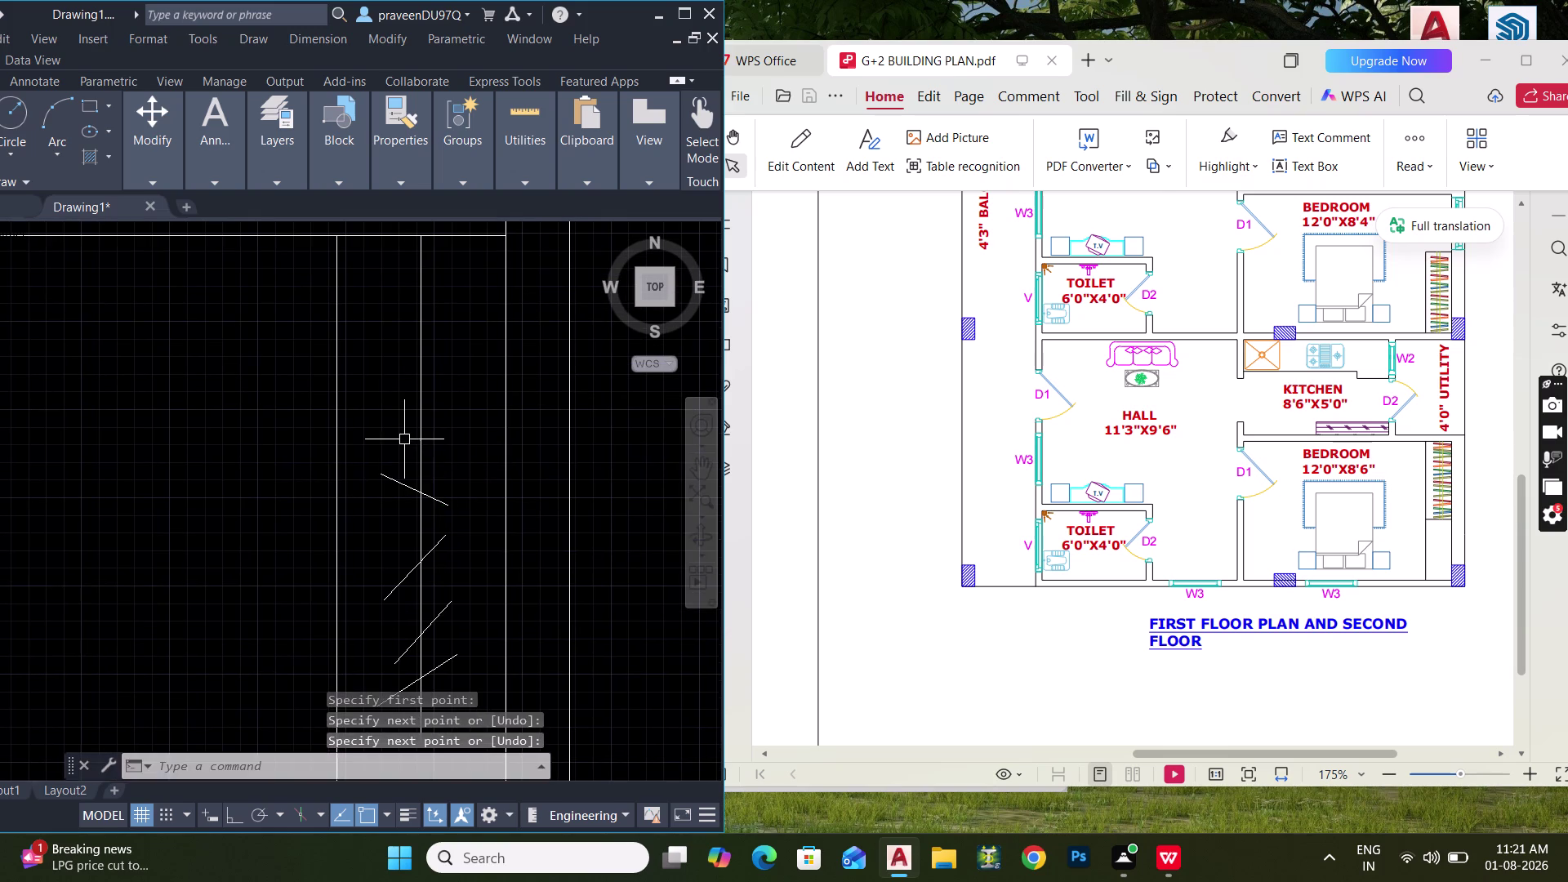
key(space)
click(374, 415)
click(453, 448)
key(space)
key(space)
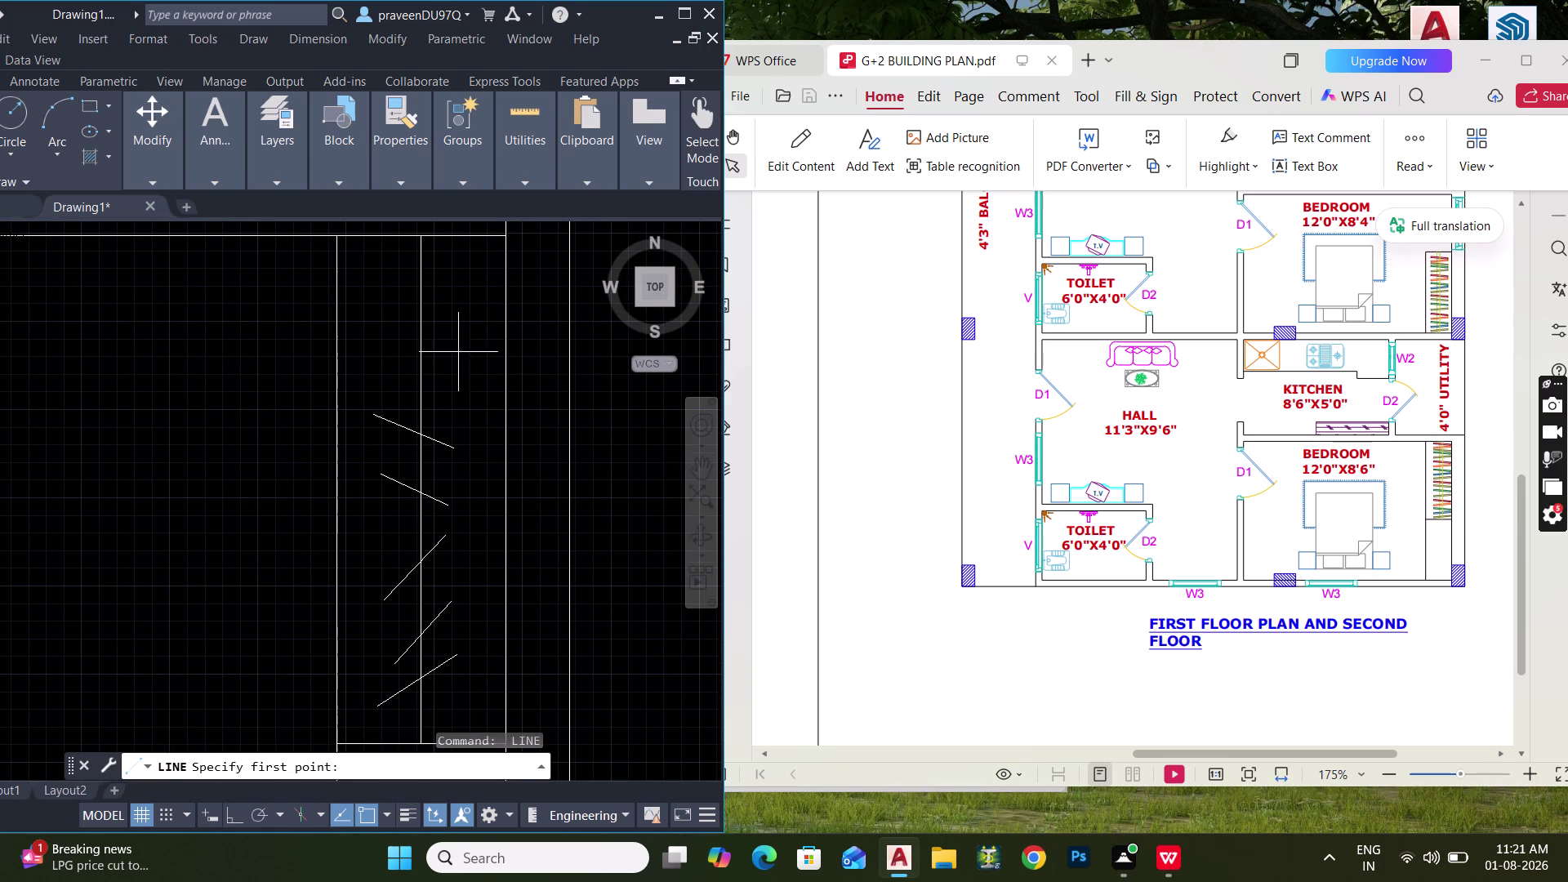
click(468, 338)
click(378, 388)
key(space)
key(space)
click(377, 301)
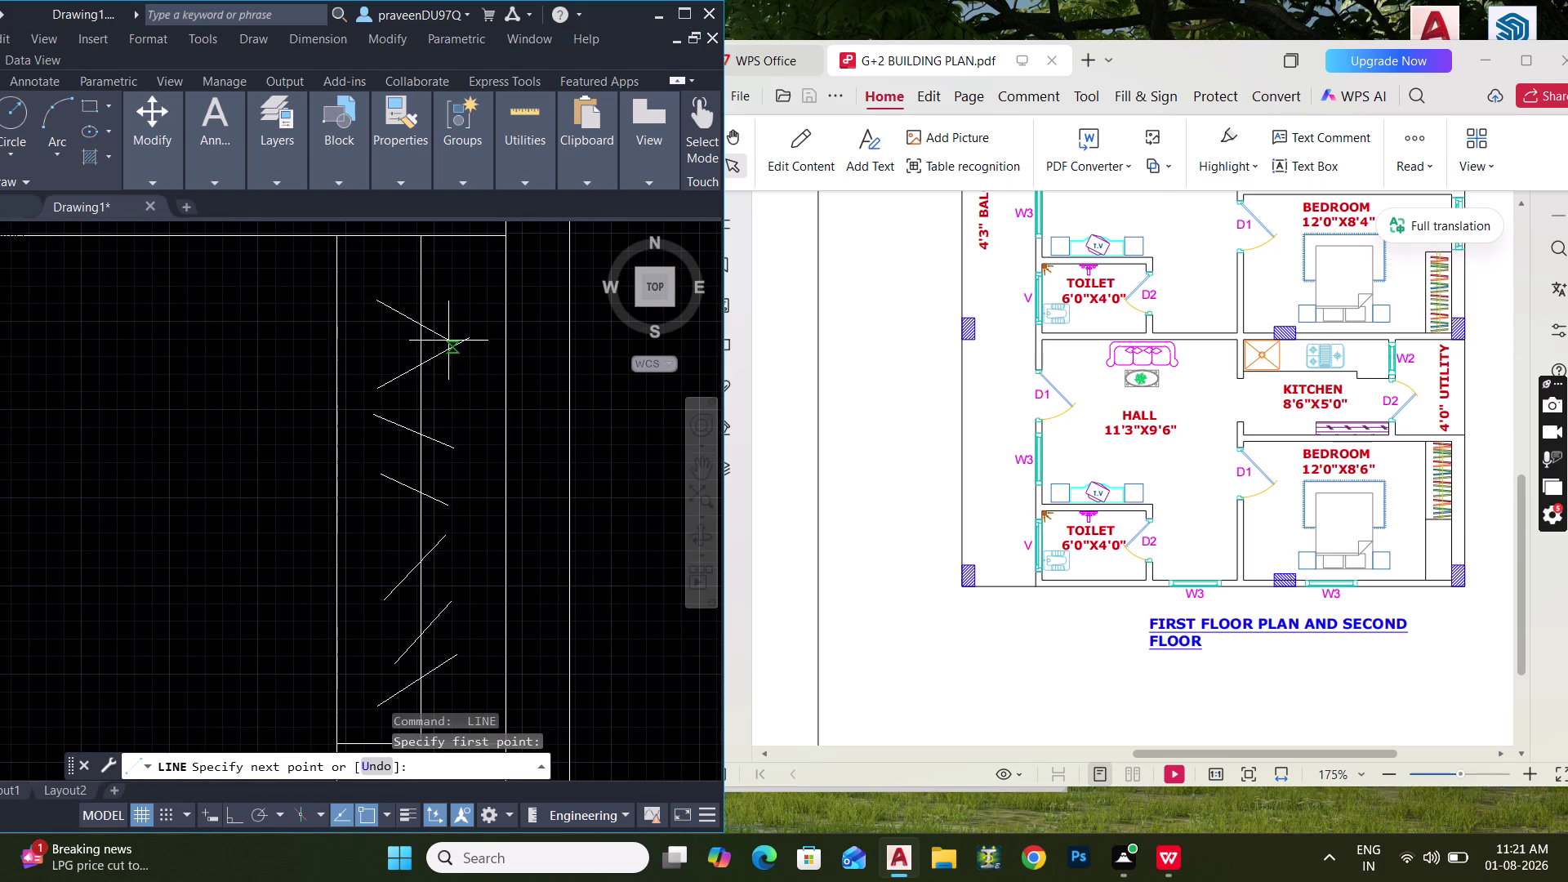
click(446, 311)
key(space)
key(space)
click(374, 256)
click(451, 283)
key(Escape)
Window-select all the diagonal tick lines in the strip.
scroll(down, 3)
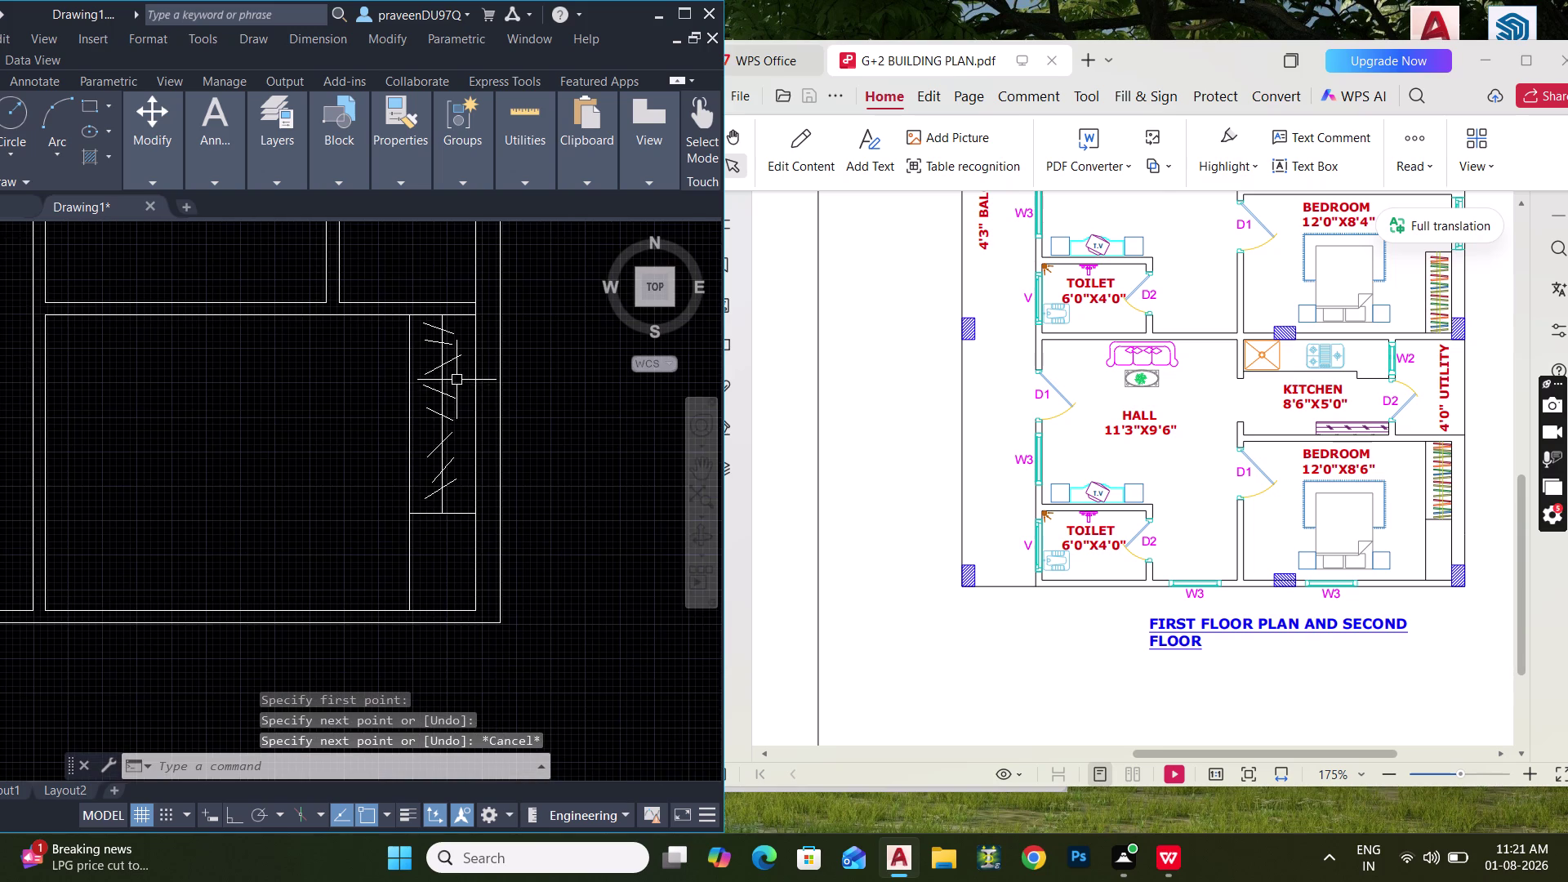
scroll(up, 3)
click(460, 502)
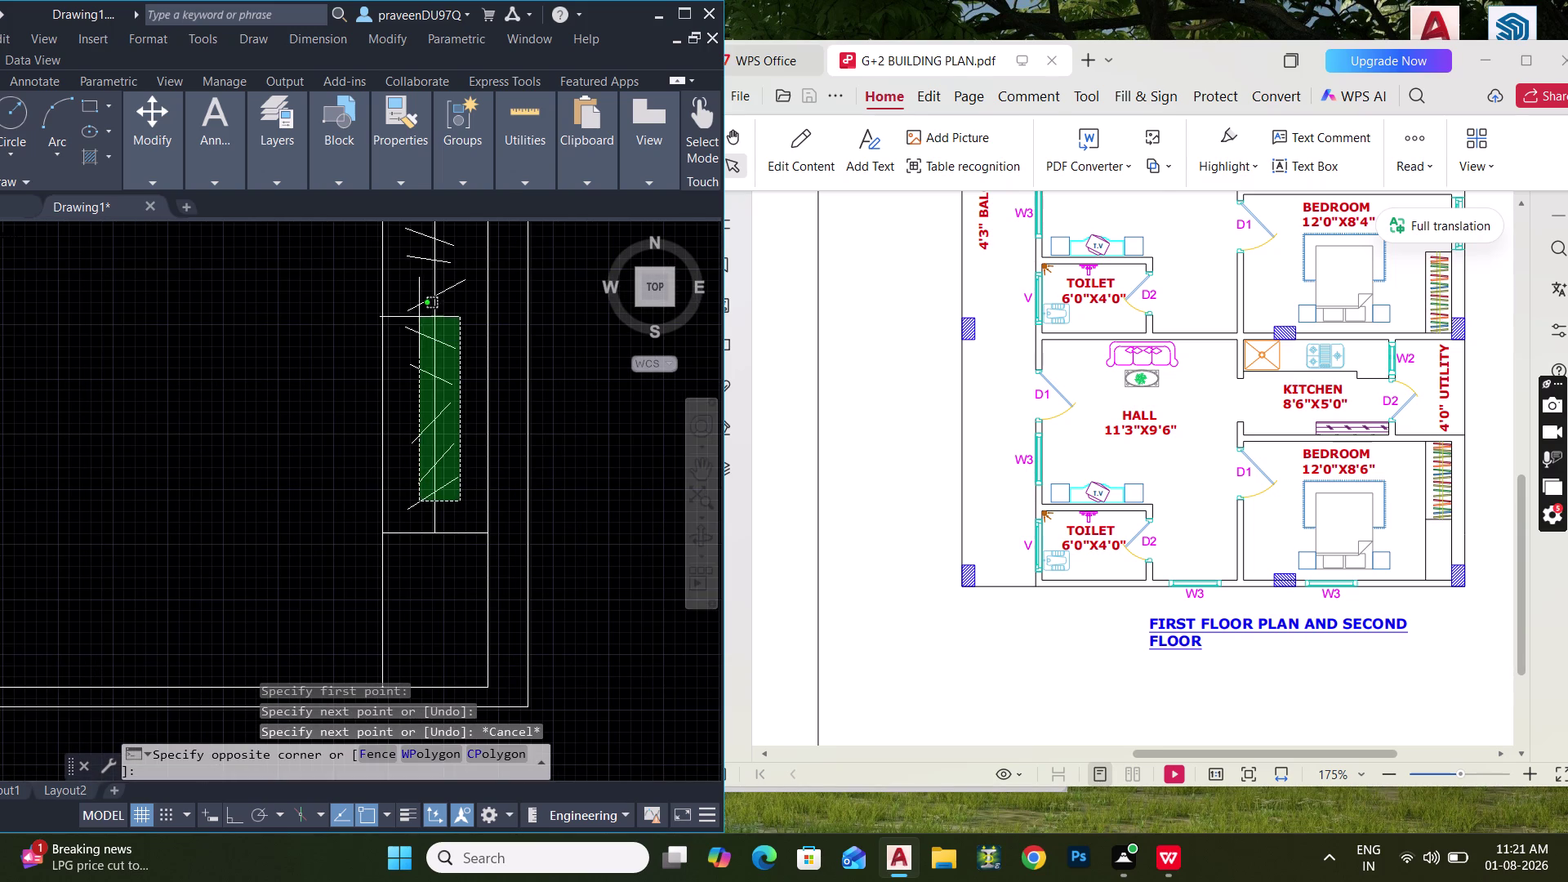
click(414, 232)
middle_drag(438, 325, 439, 444)
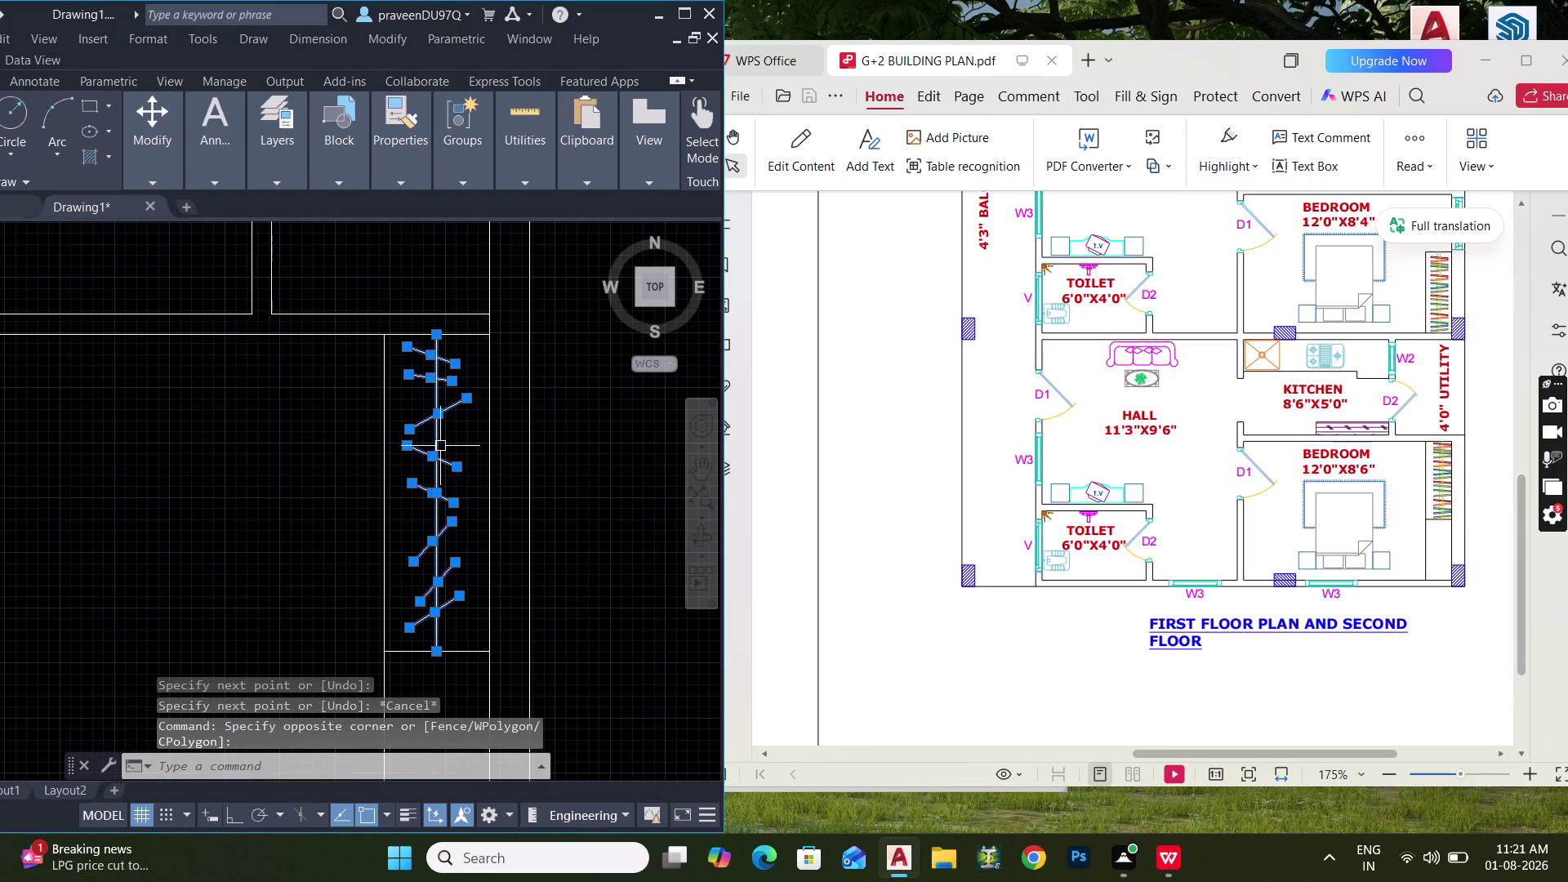
Copy the diagonal wardrobe lines with CO from the strip's bottom end into two other strips.
key(c)
key(o)
key(space)
click(433, 650)
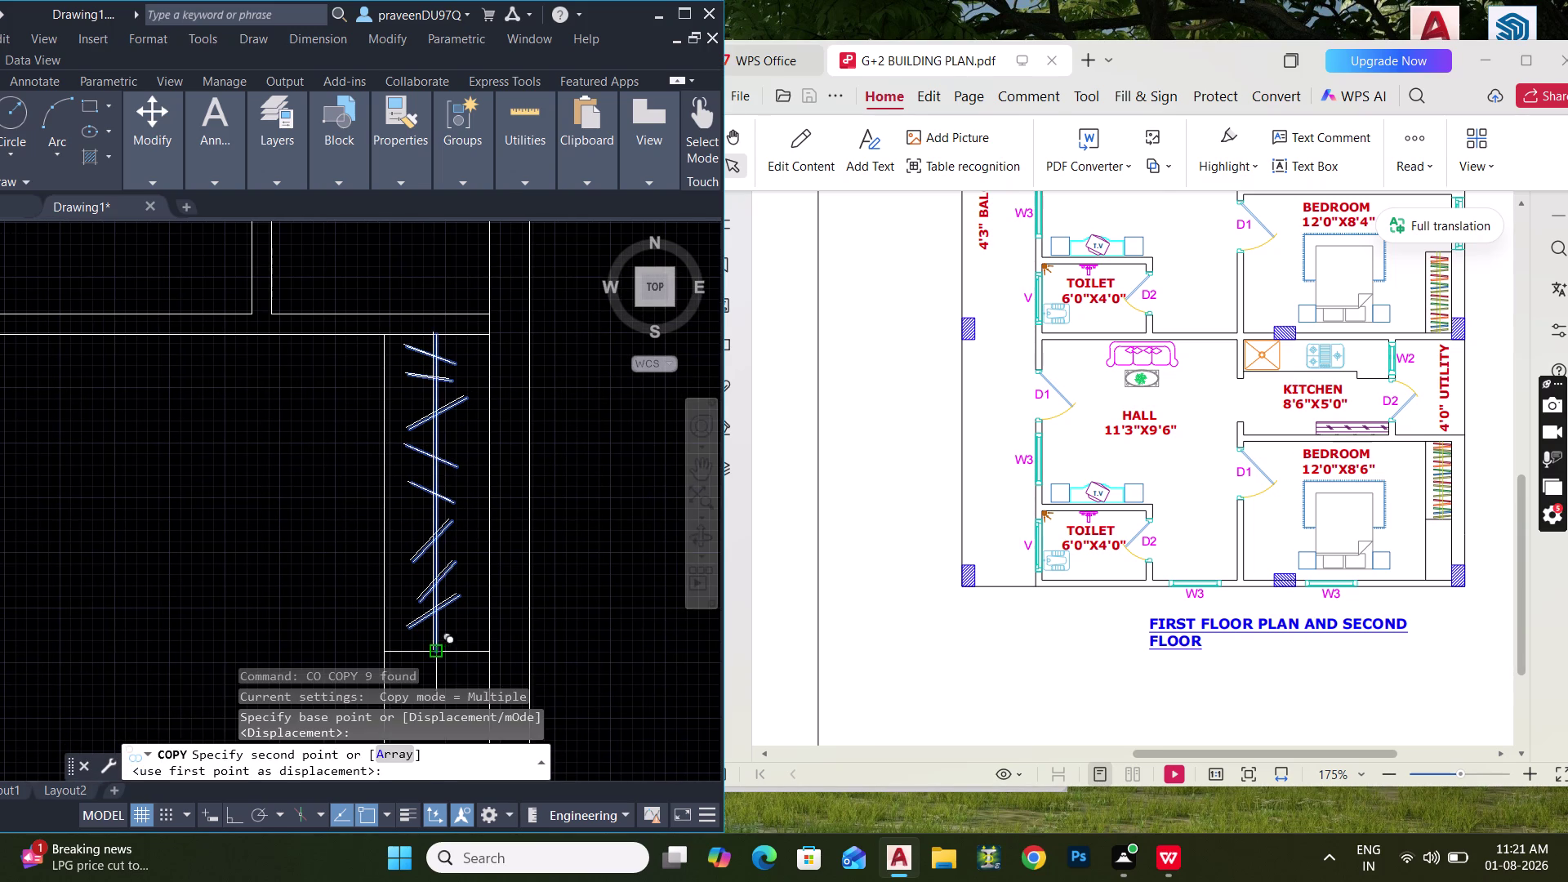
scroll(down, 3)
middle_drag(437, 523, 436, 626)
scroll(up, 3)
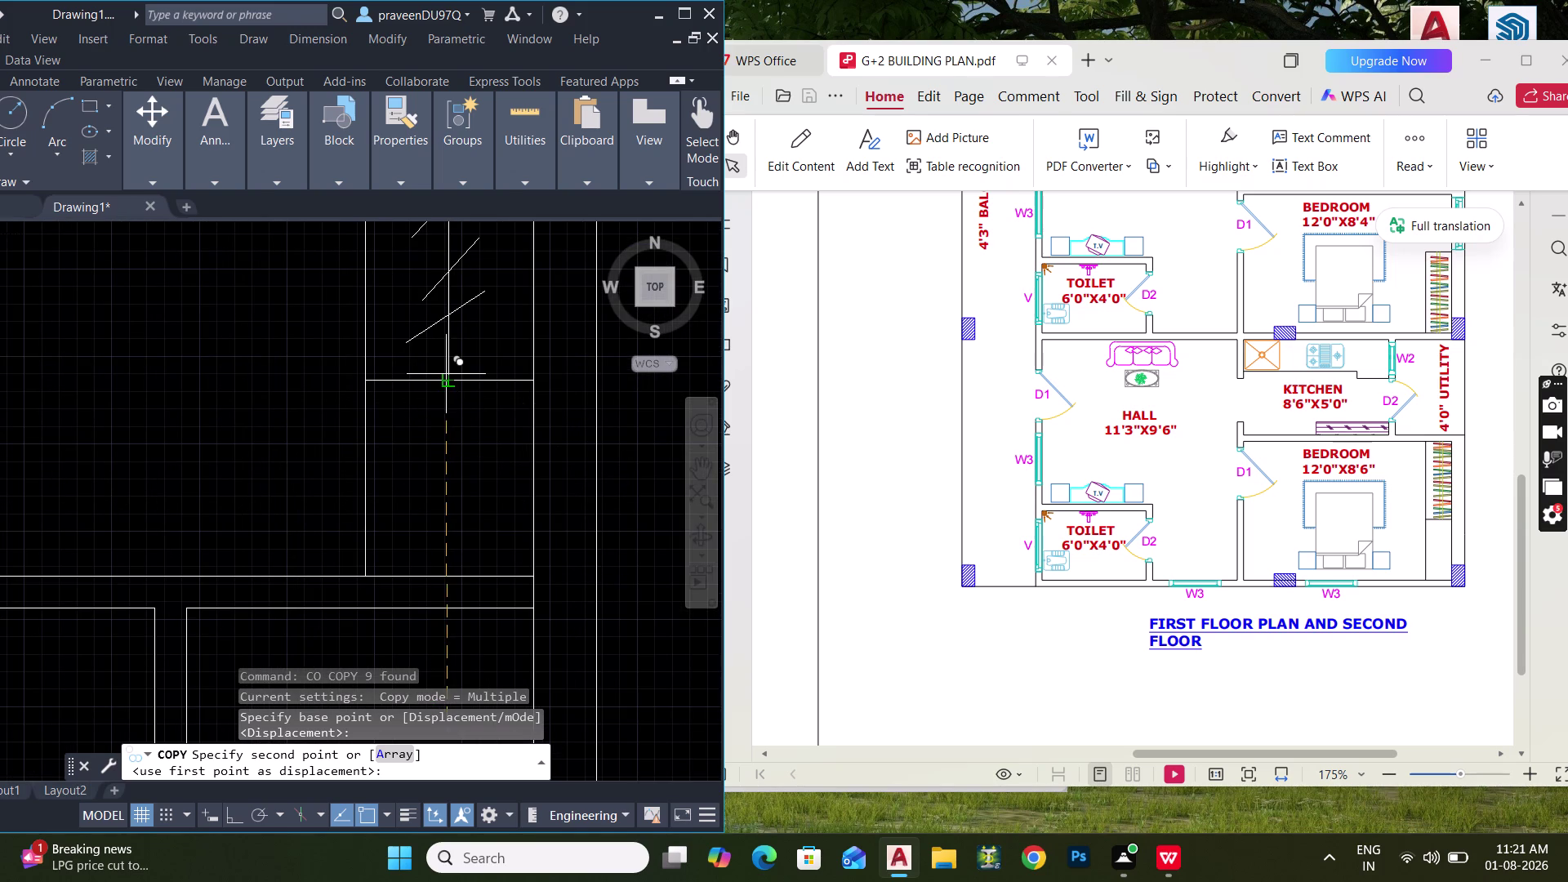
click(450, 382)
scroll(down, 3)
middle_drag(452, 389, 434, 724)
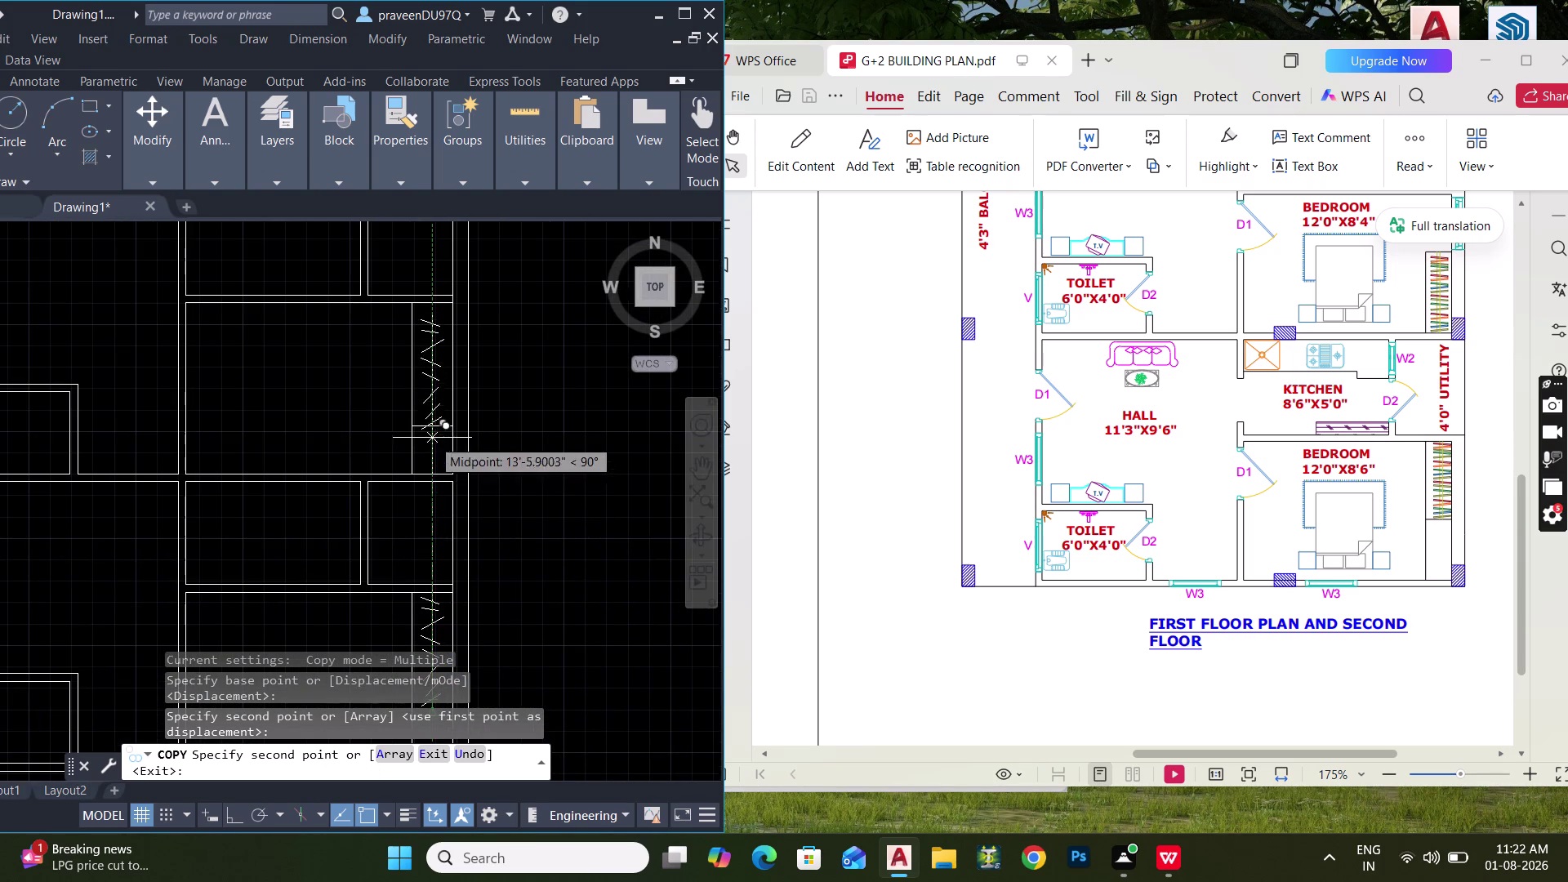
click(430, 426)
key(Escape)
Pan and zoom across both floor plans to review the copies, then enlarge the drawing window.
scroll(down, 3)
middle_drag(482, 556, 493, 423)
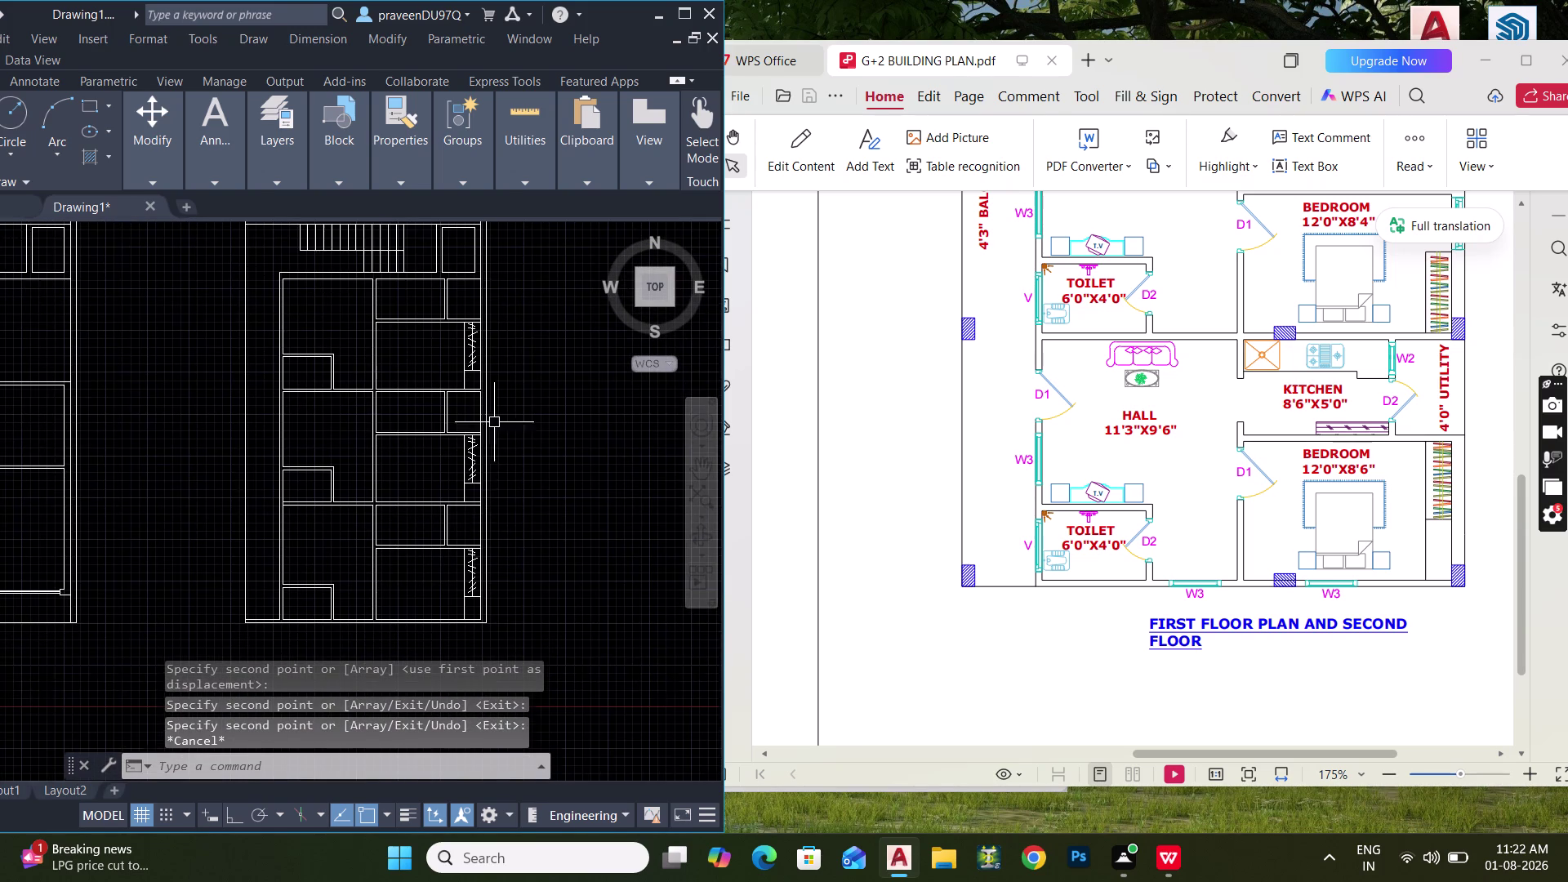
scroll(up, 3)
middle_drag(466, 483, 523, 461)
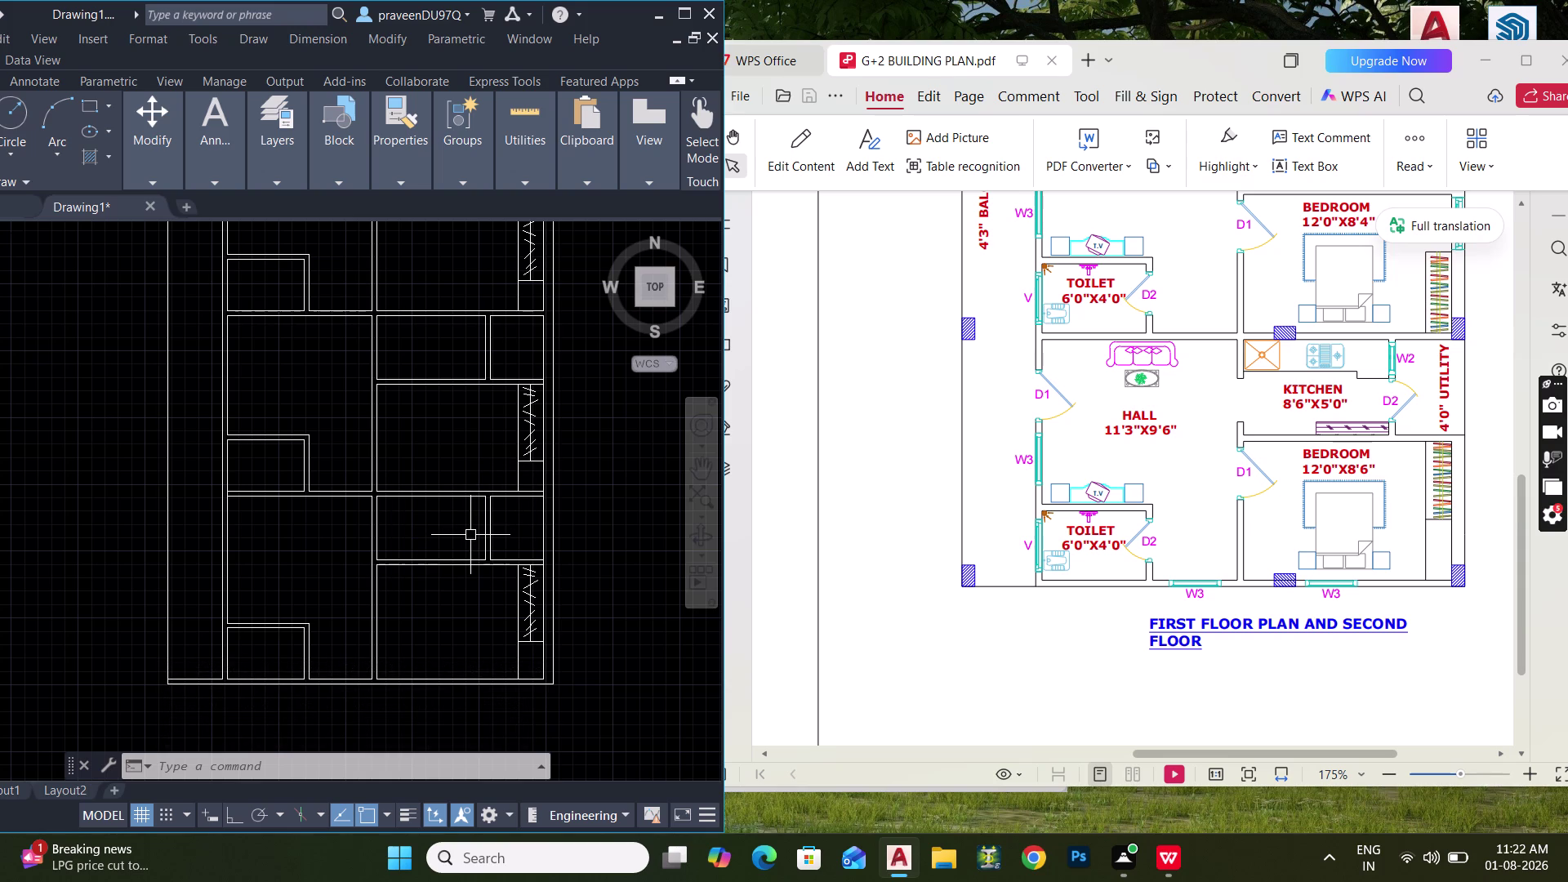
scroll(down, 3)
middle_drag(469, 535, 486, 593)
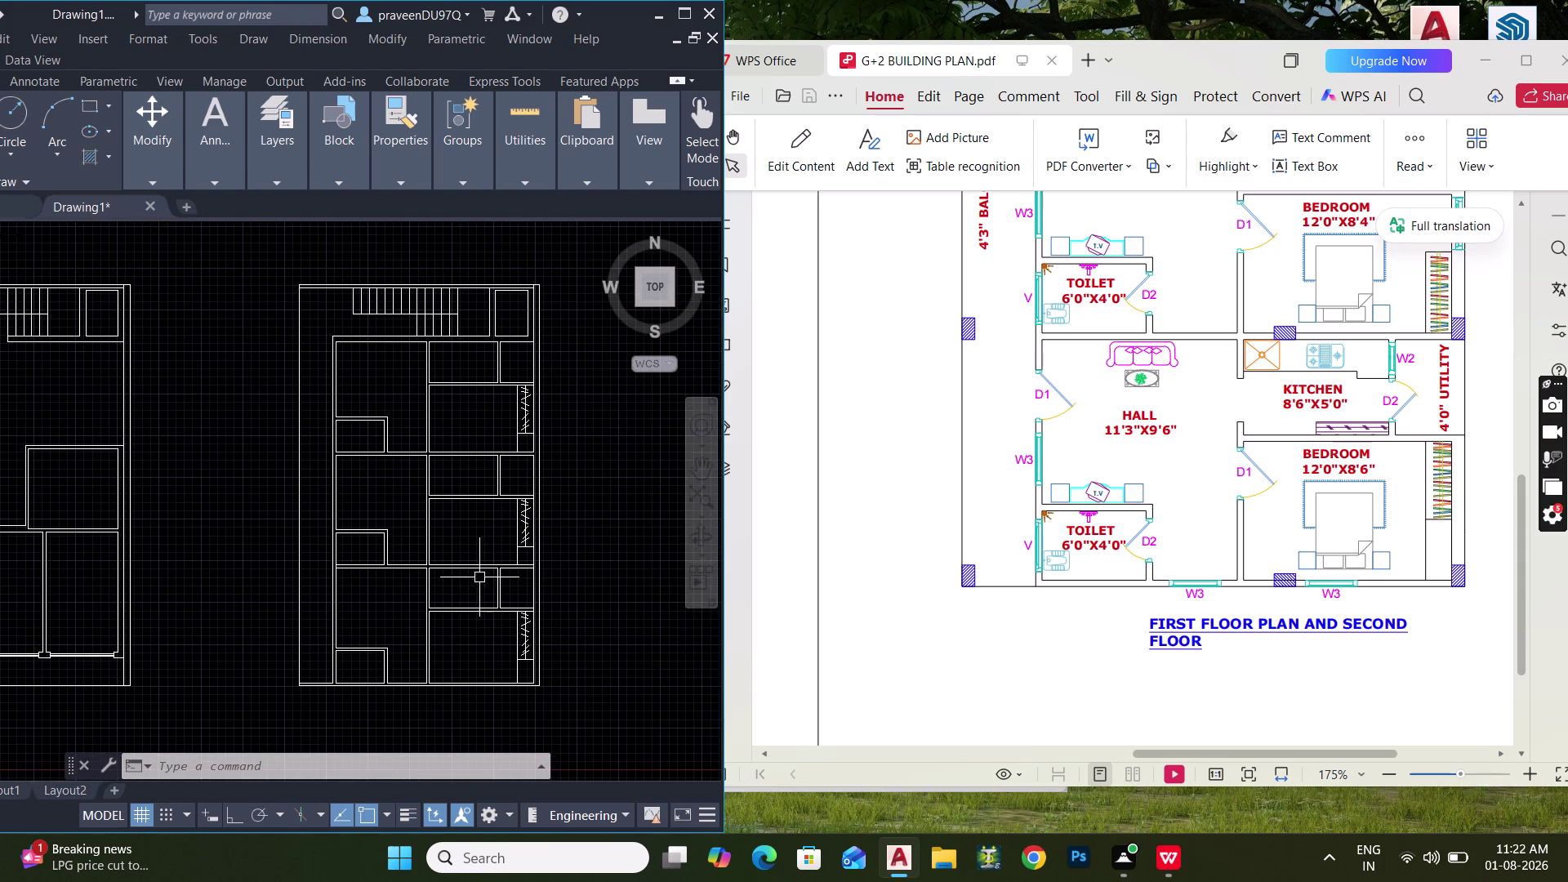
scroll(down, 3)
scroll(up, 3)
scroll(up, 3)
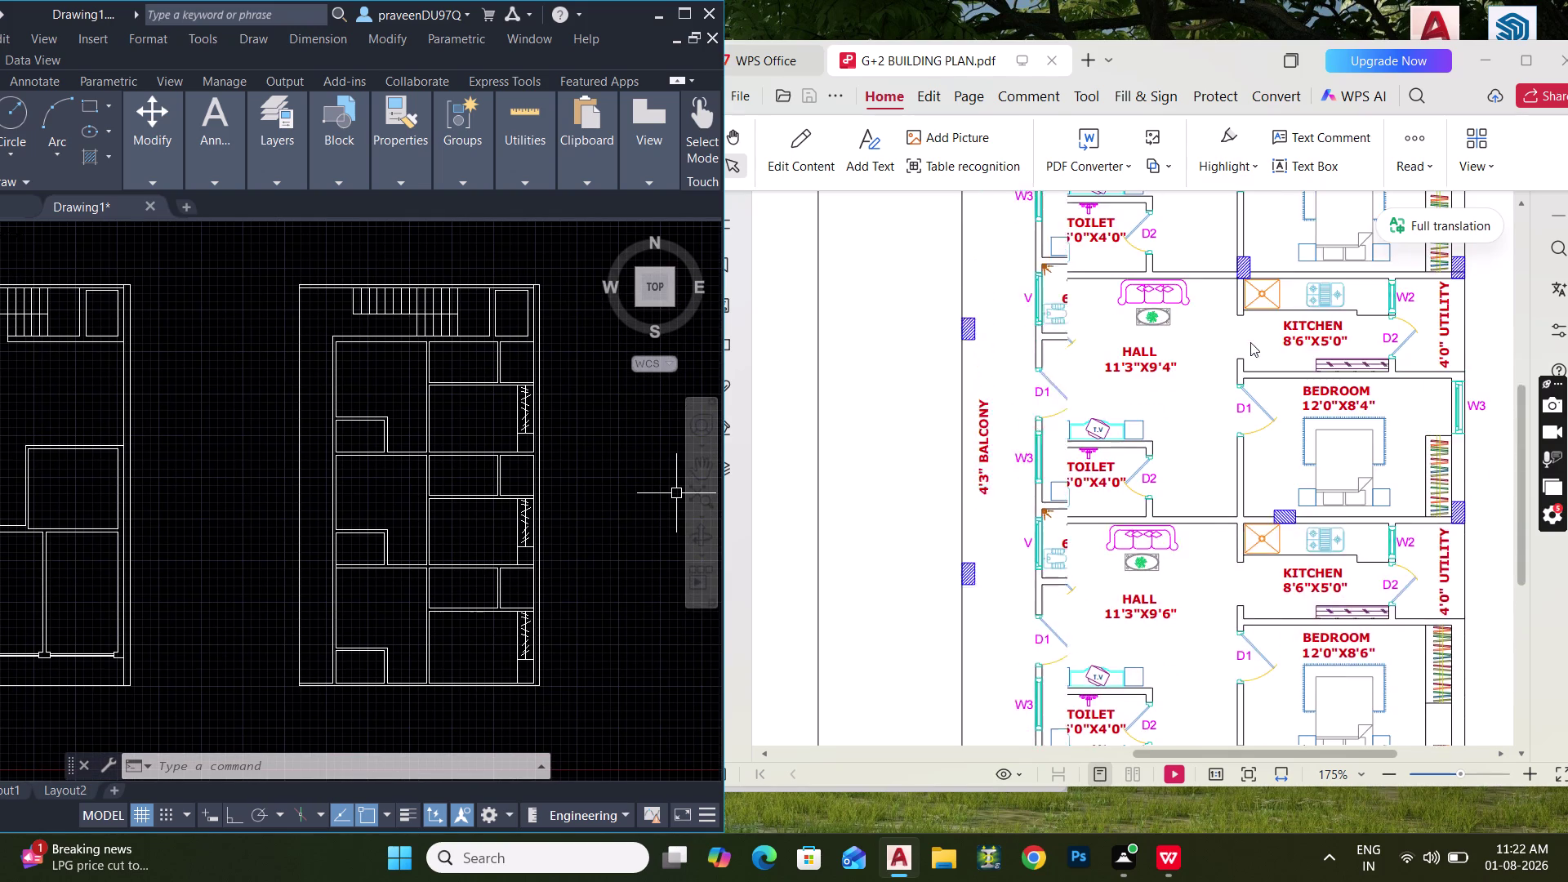
scroll(up, 3)
scroll(up, 3)
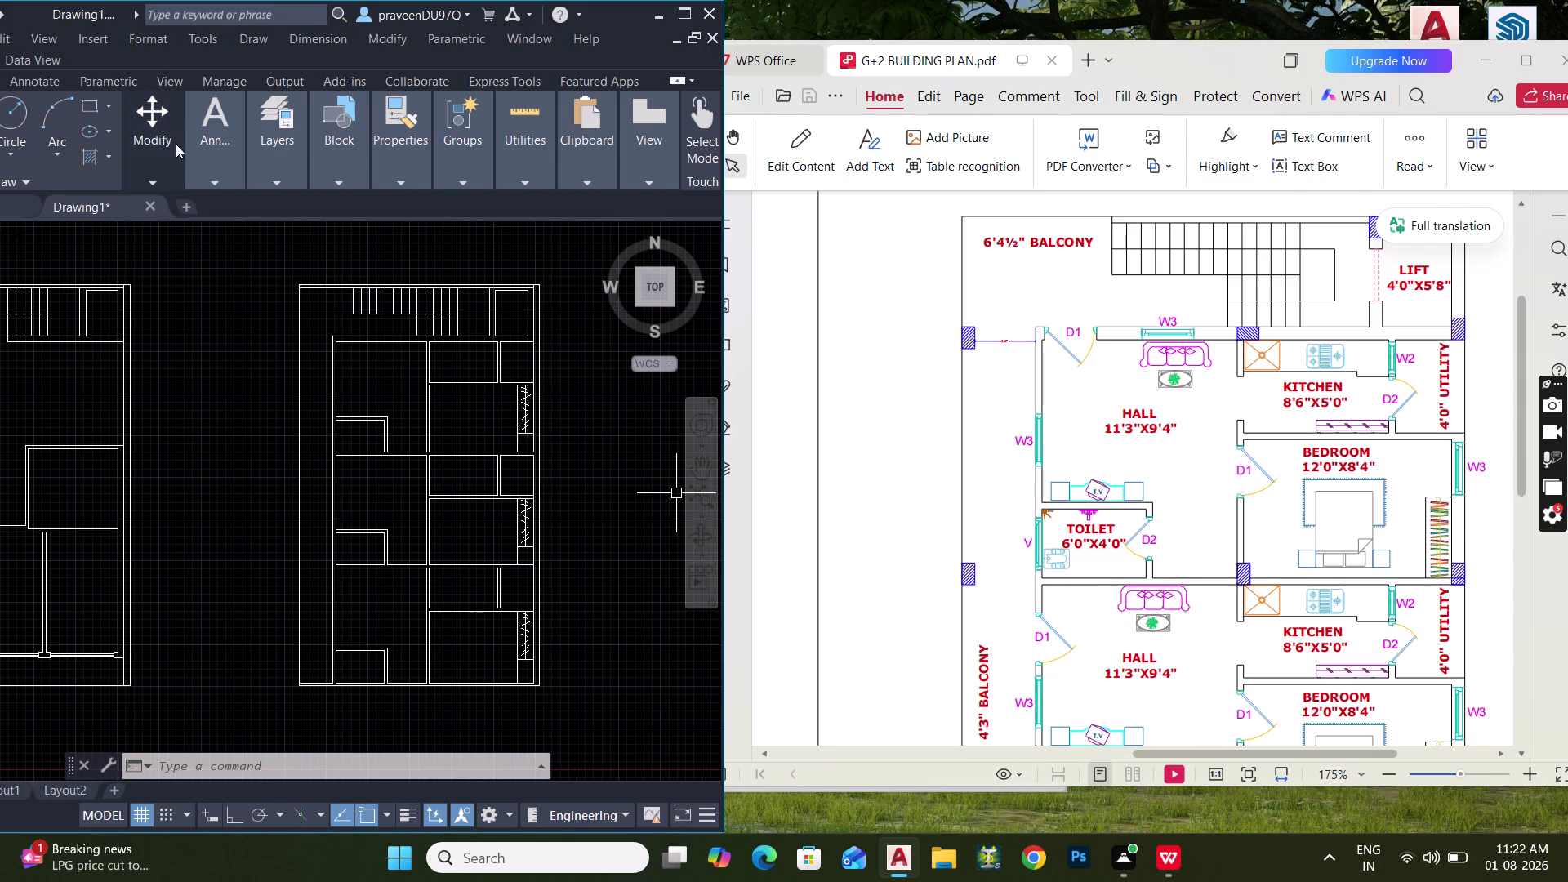
drag(90, 9, 256, 21)
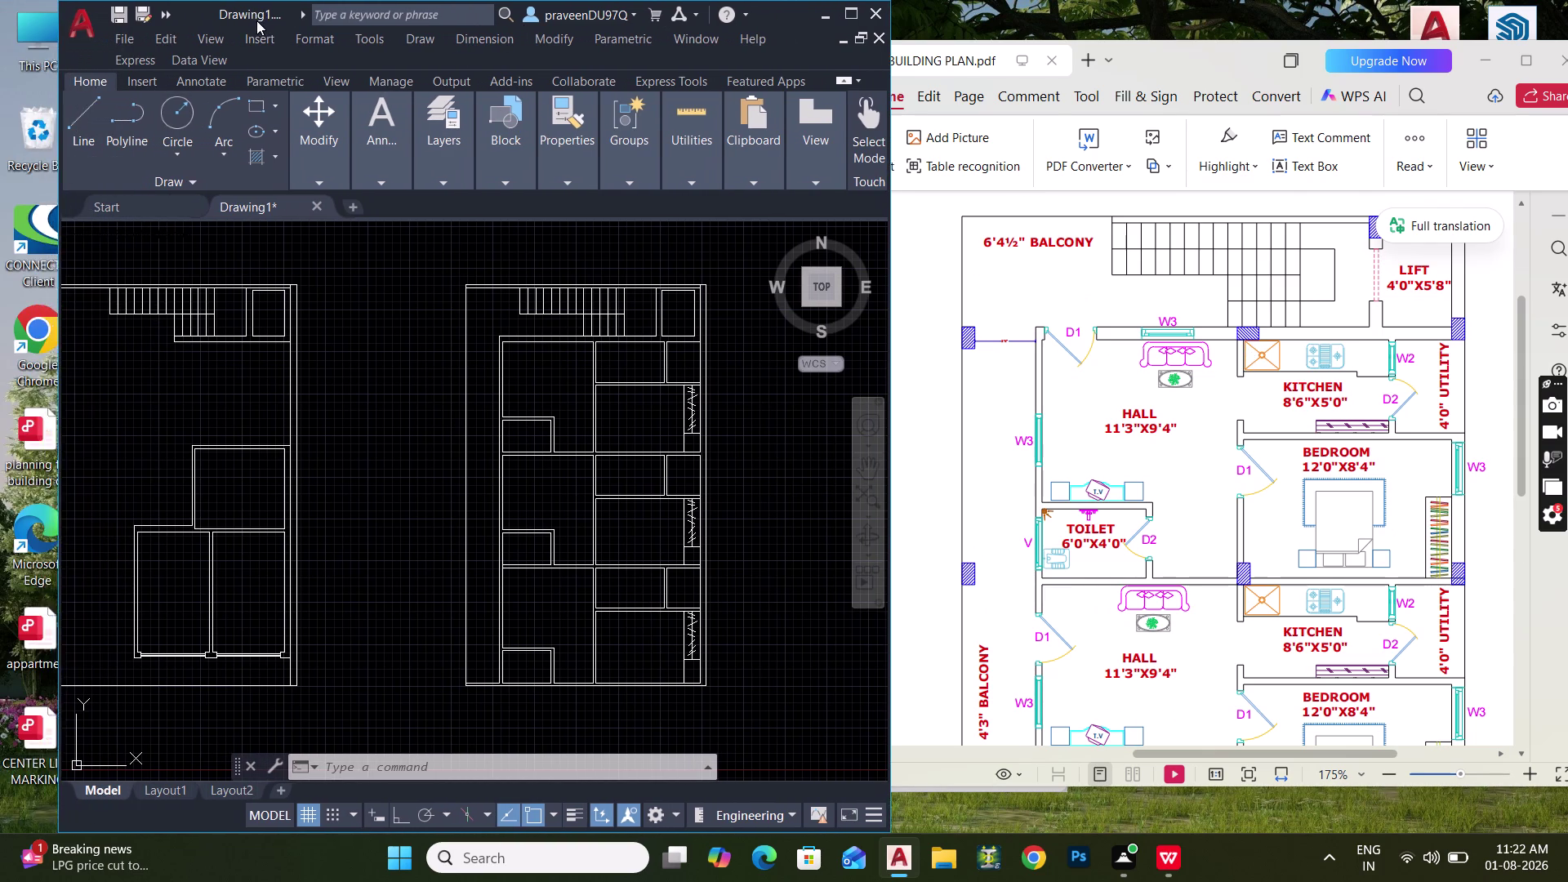
drag(257, 20, 209, 7)
click(21, 31)
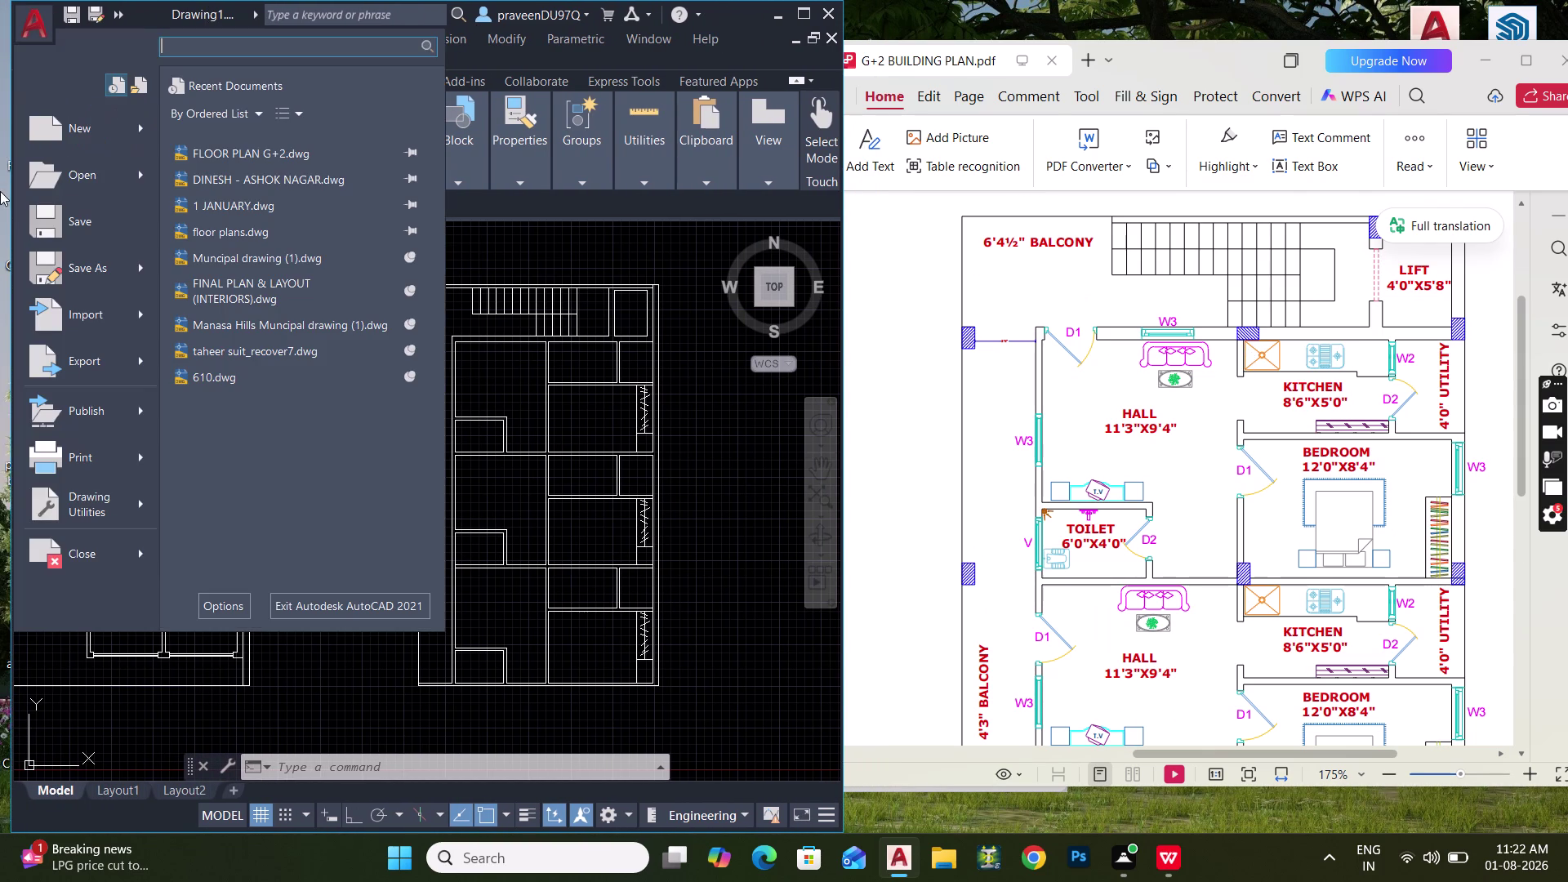
click(141, 174)
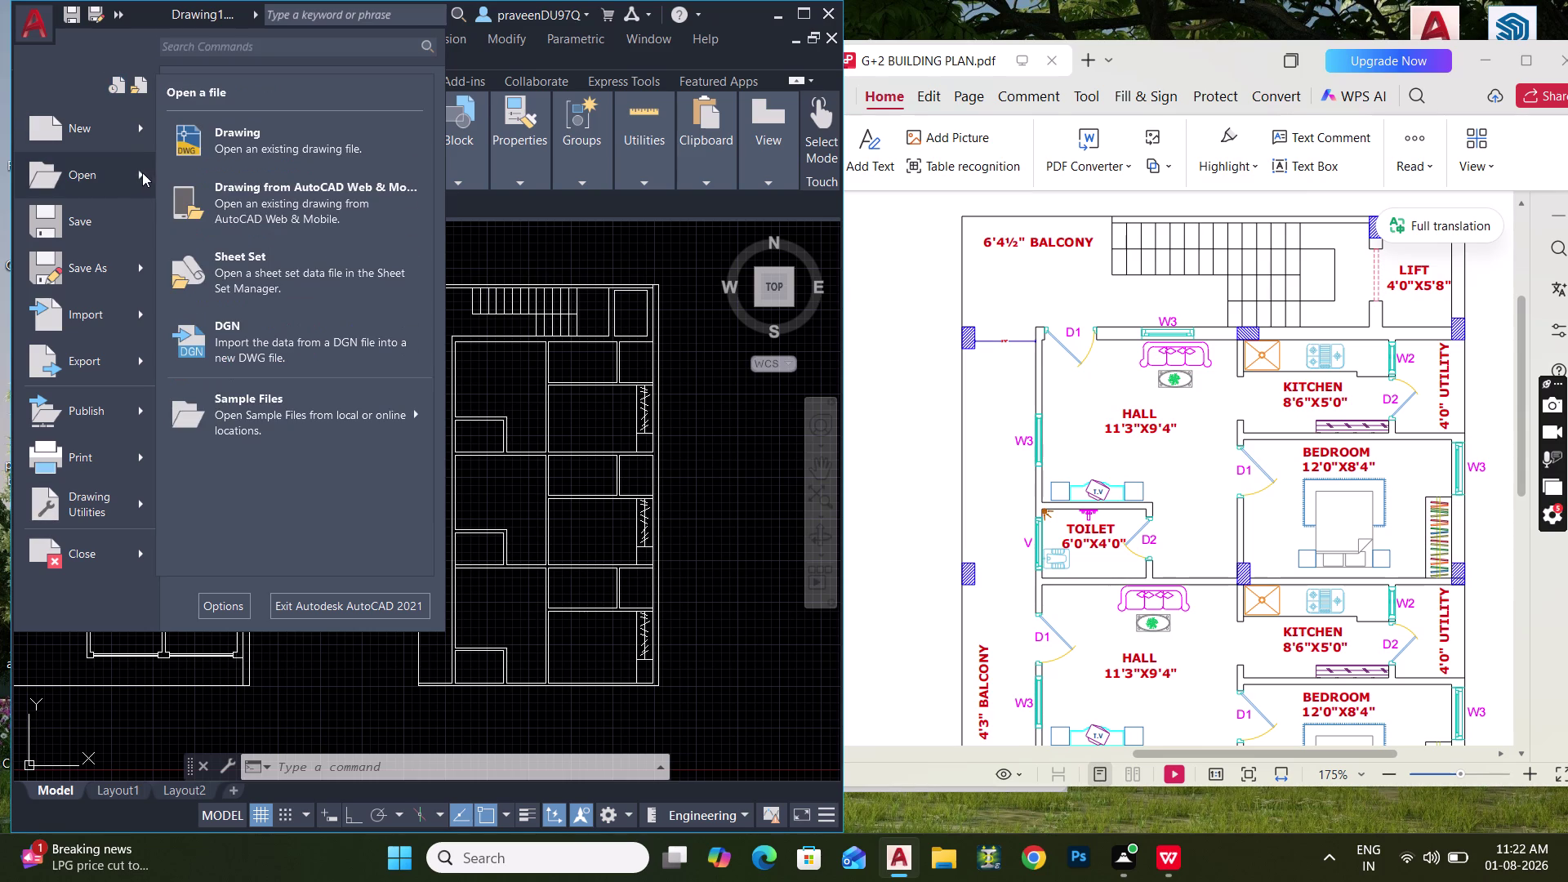
click(215, 140)
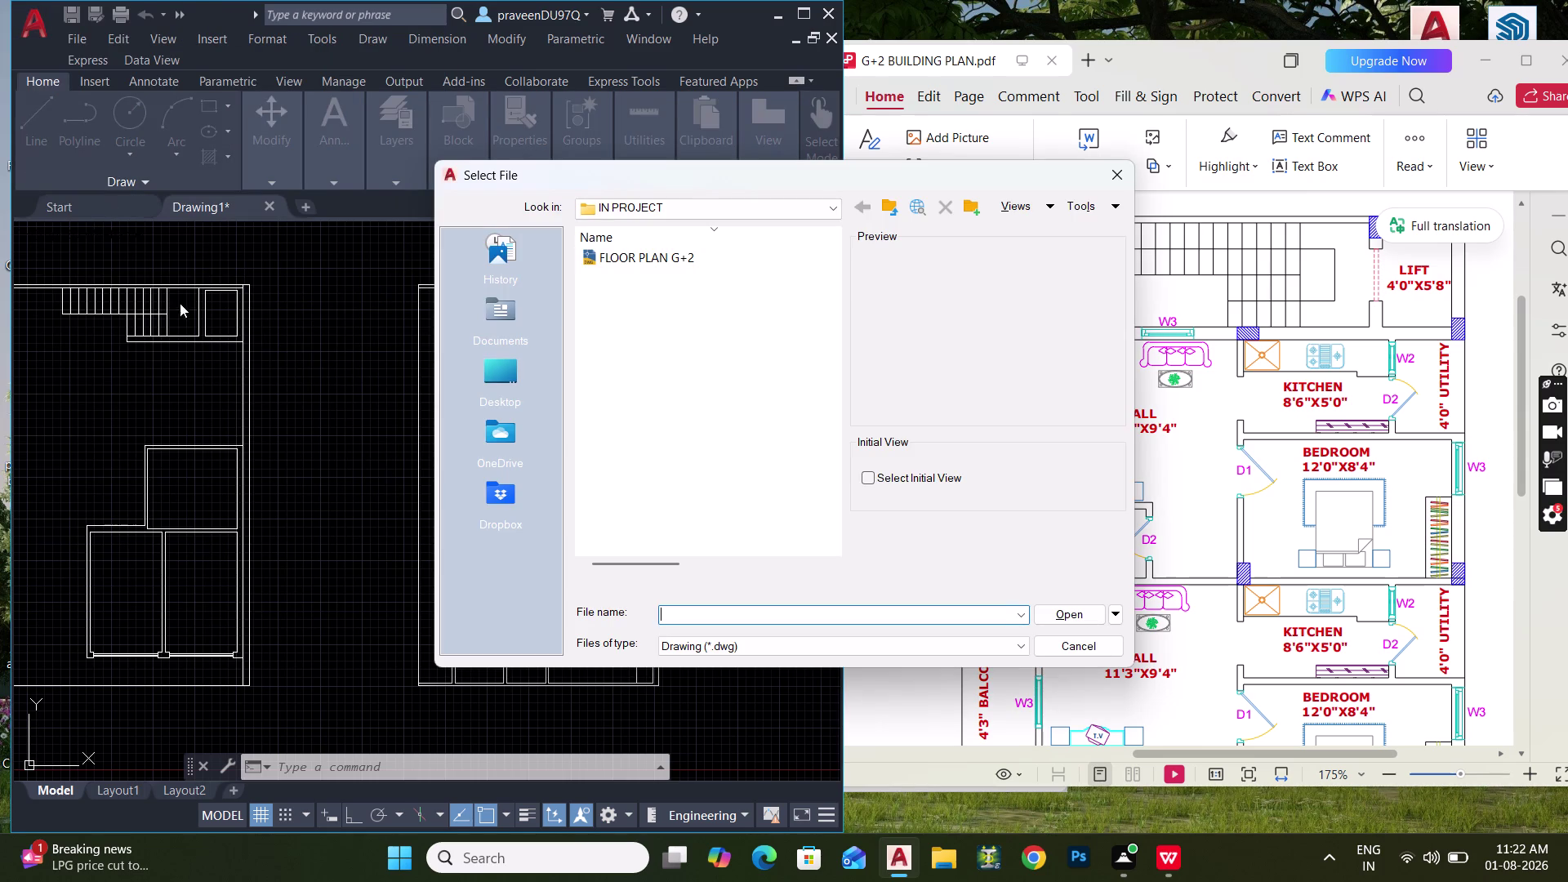
click(510, 374)
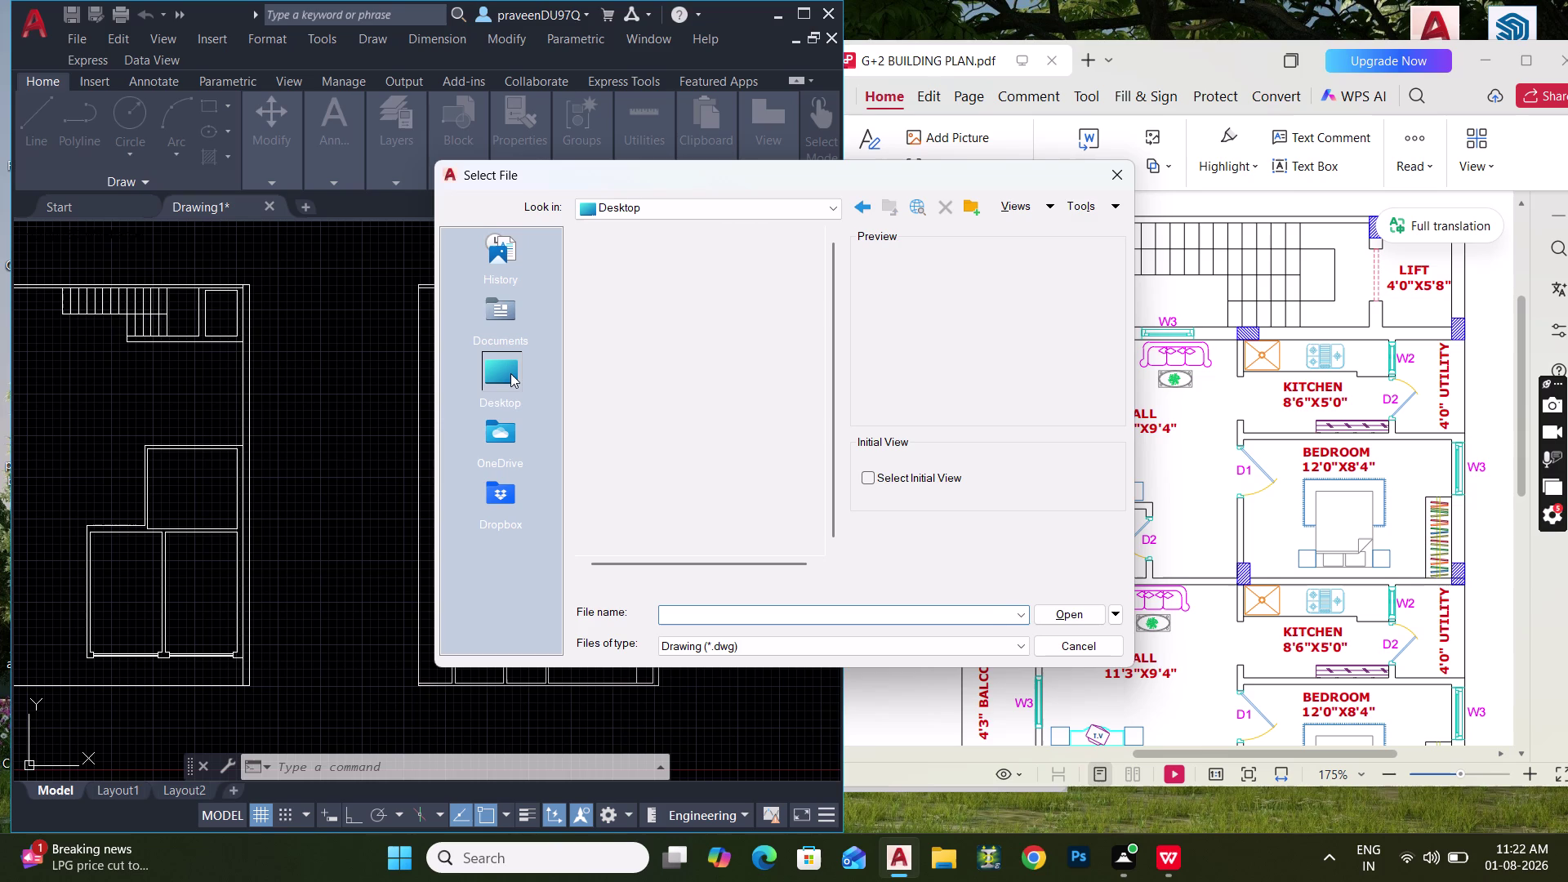
scroll(down, 3)
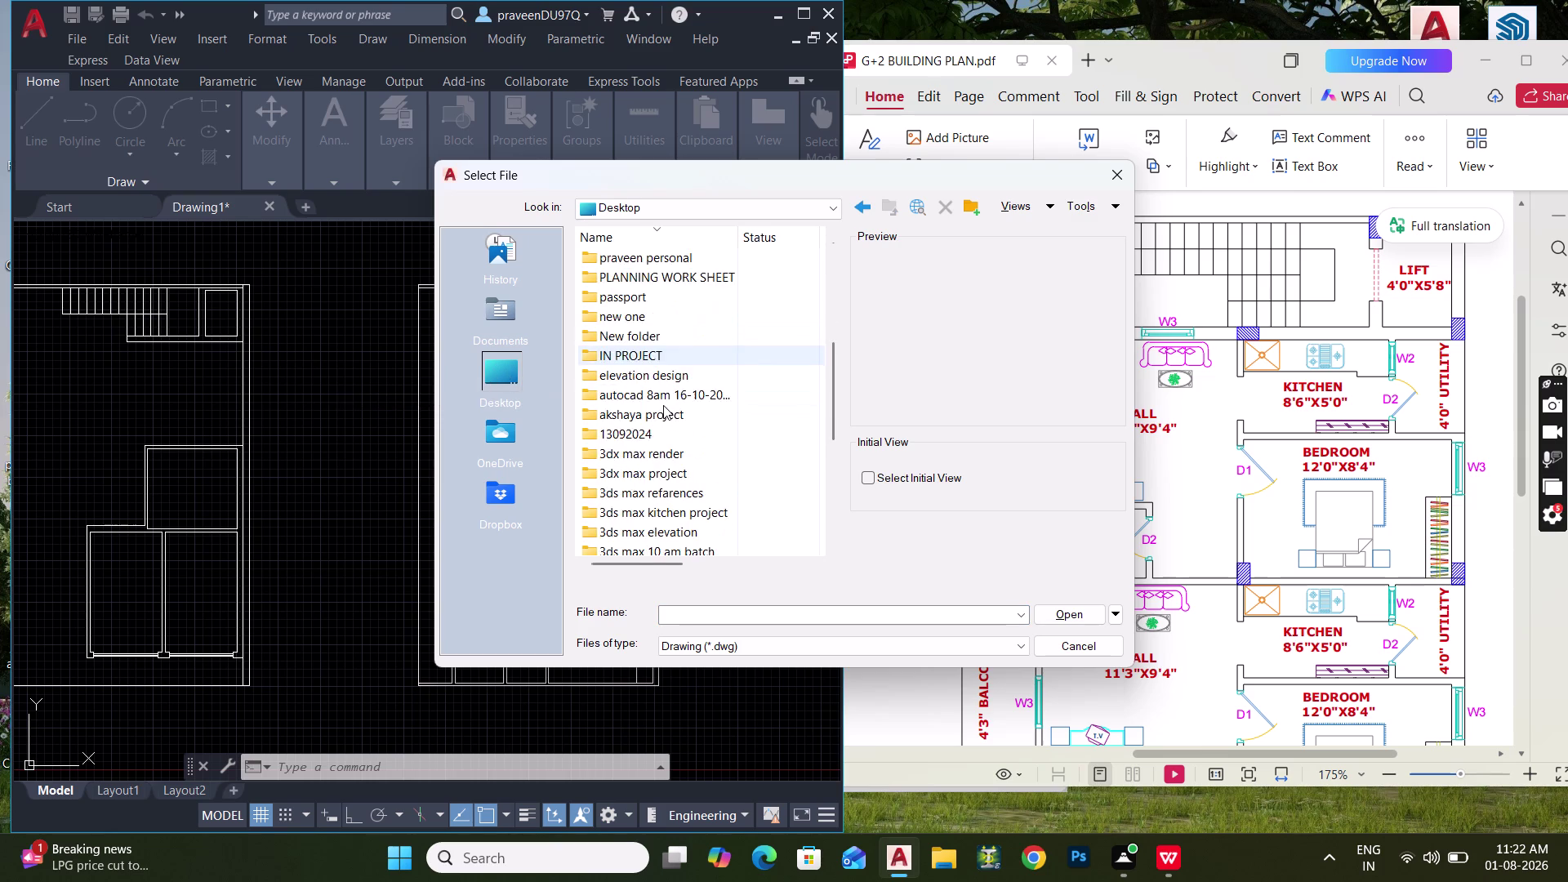
scroll(down, 3)
scroll(down, 3)
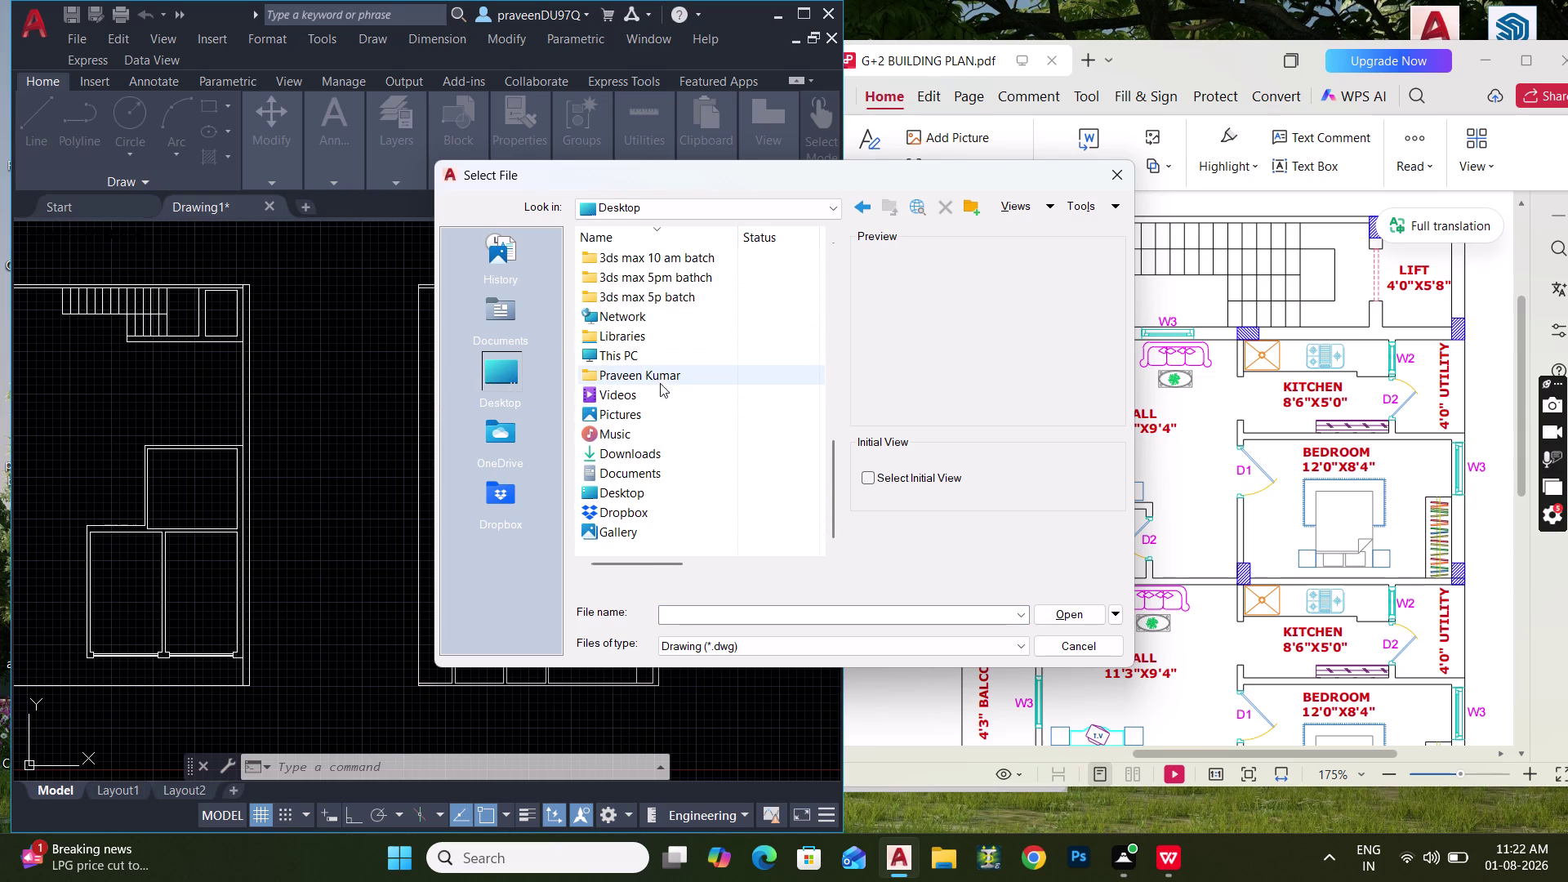
double_click(624, 357)
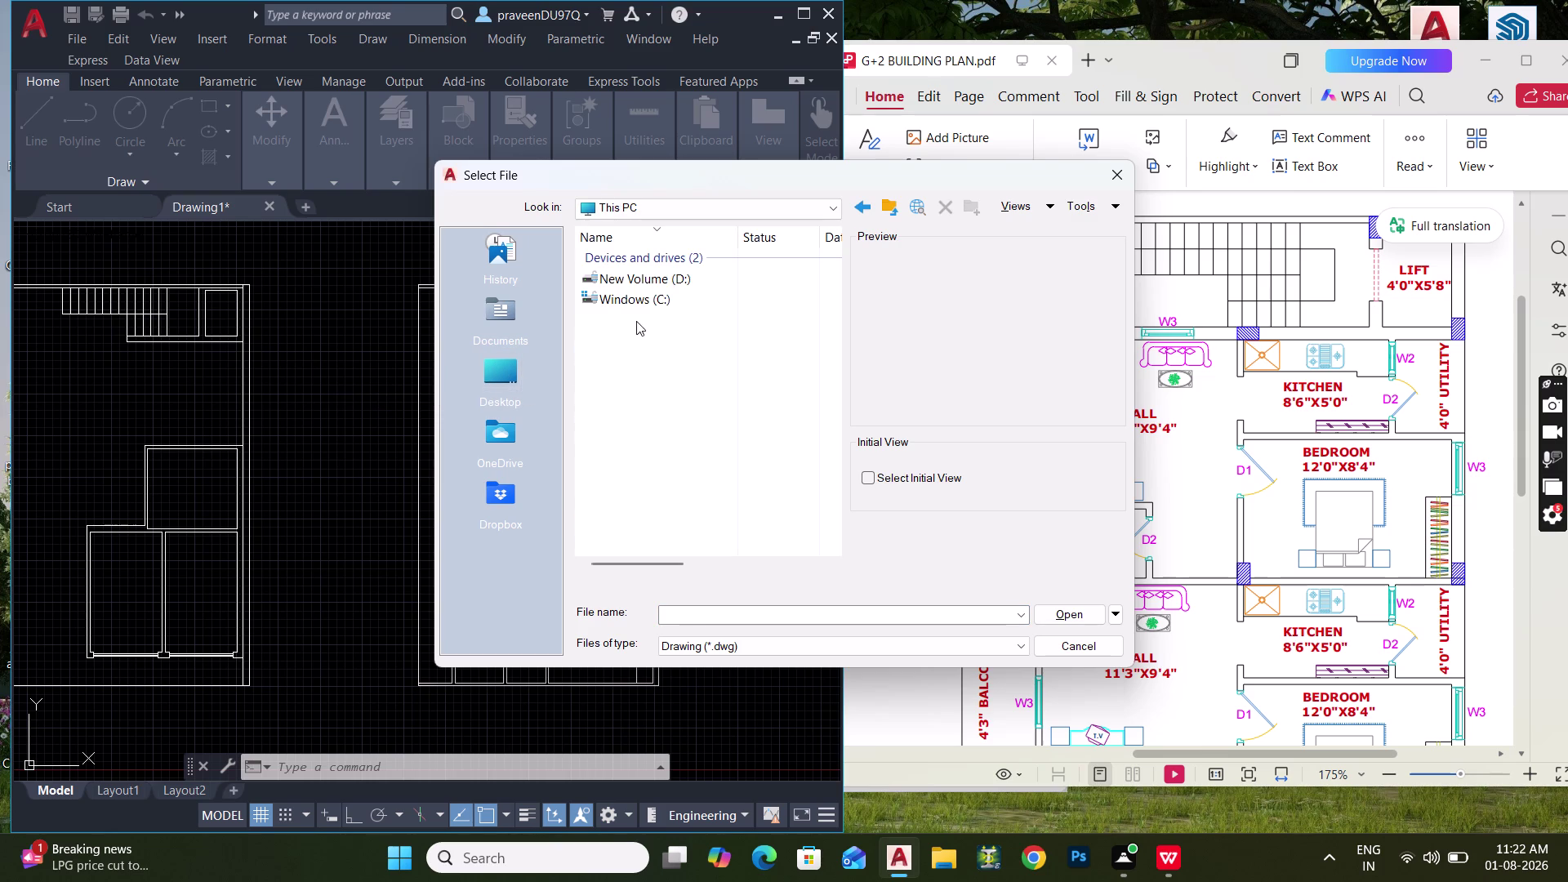
double_click(643, 306)
scroll(down, 3)
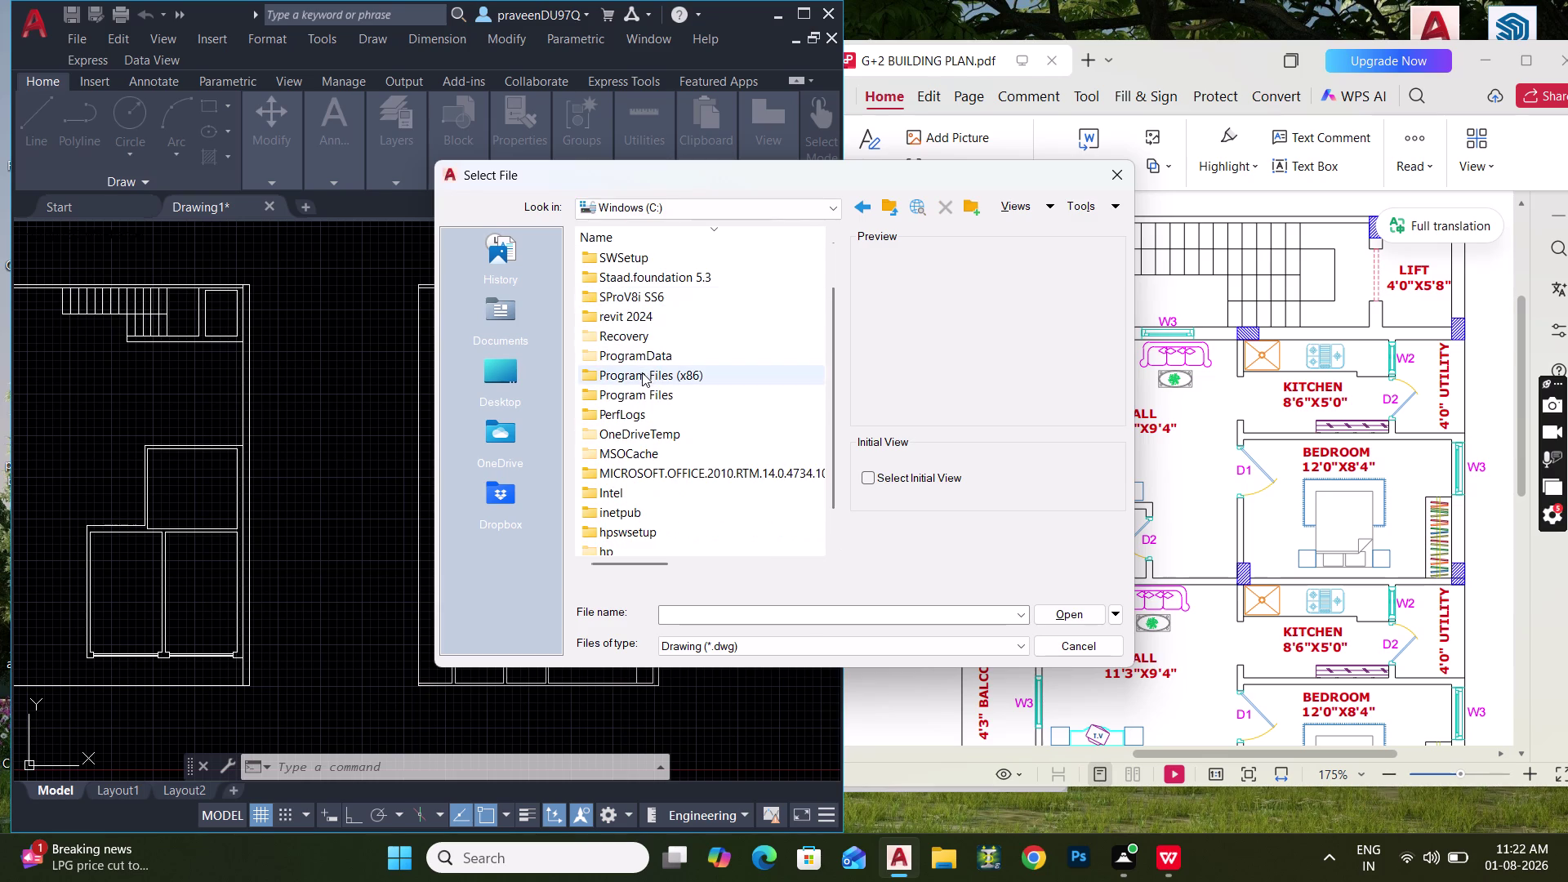
scroll(down, 3)
scroll(up, 3)
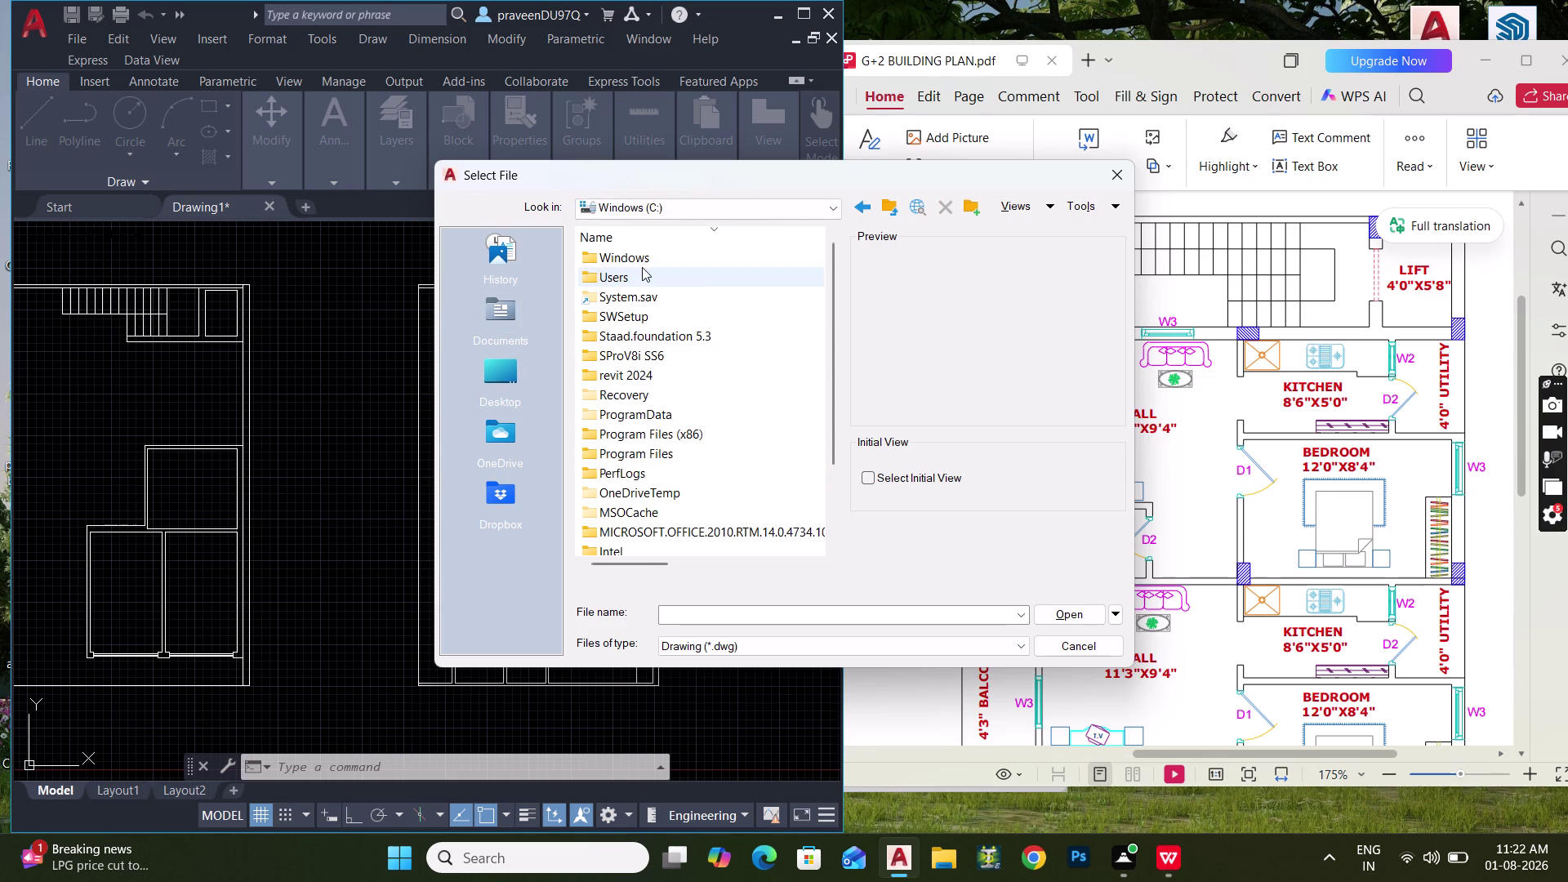
click(887, 206)
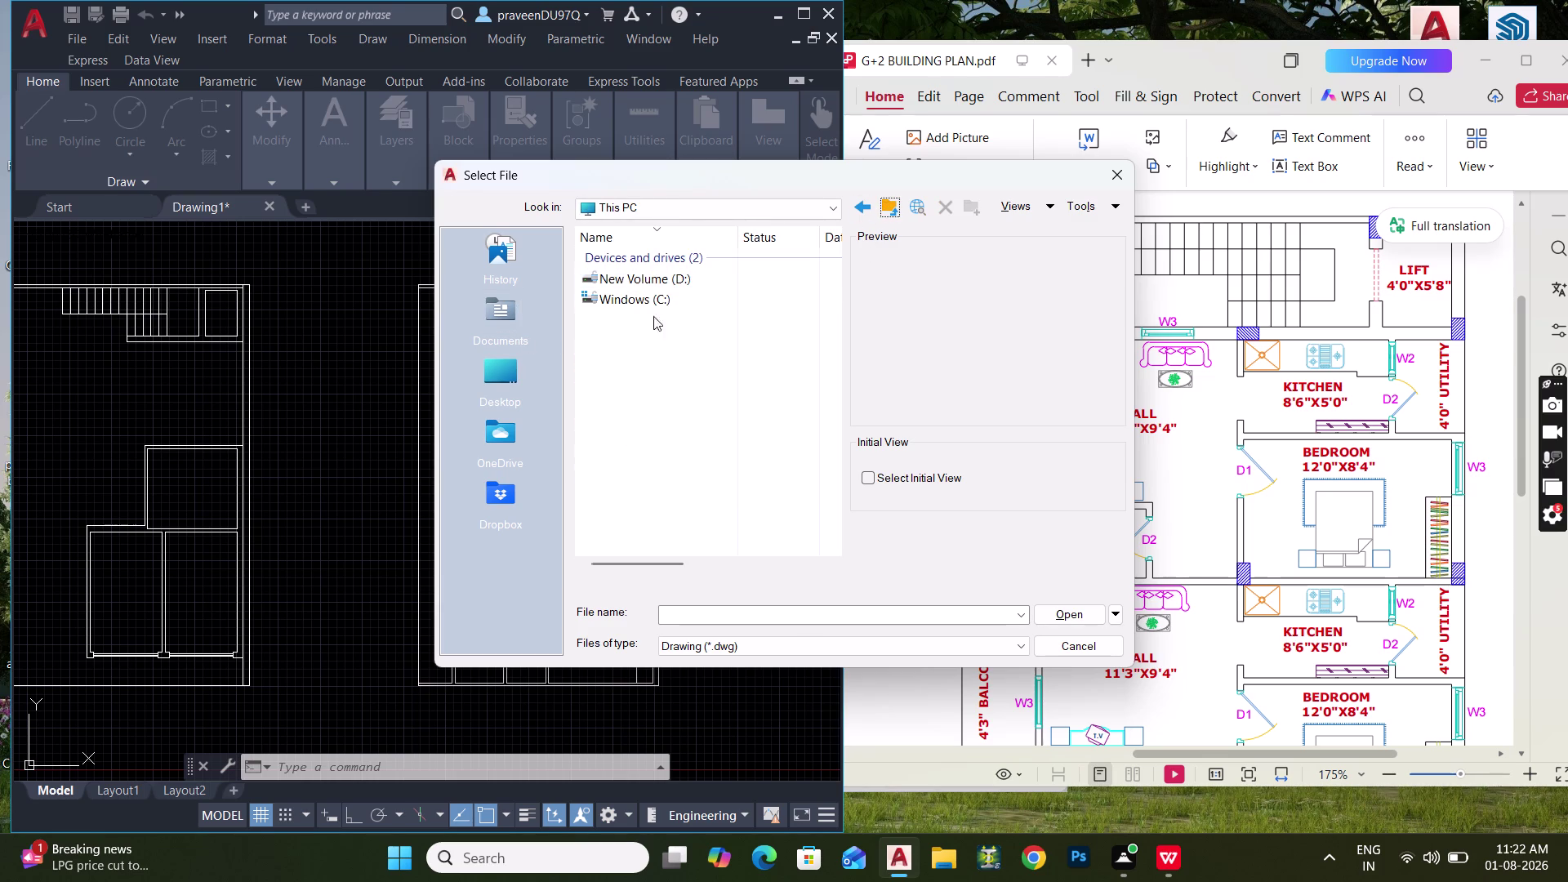
double_click(671, 280)
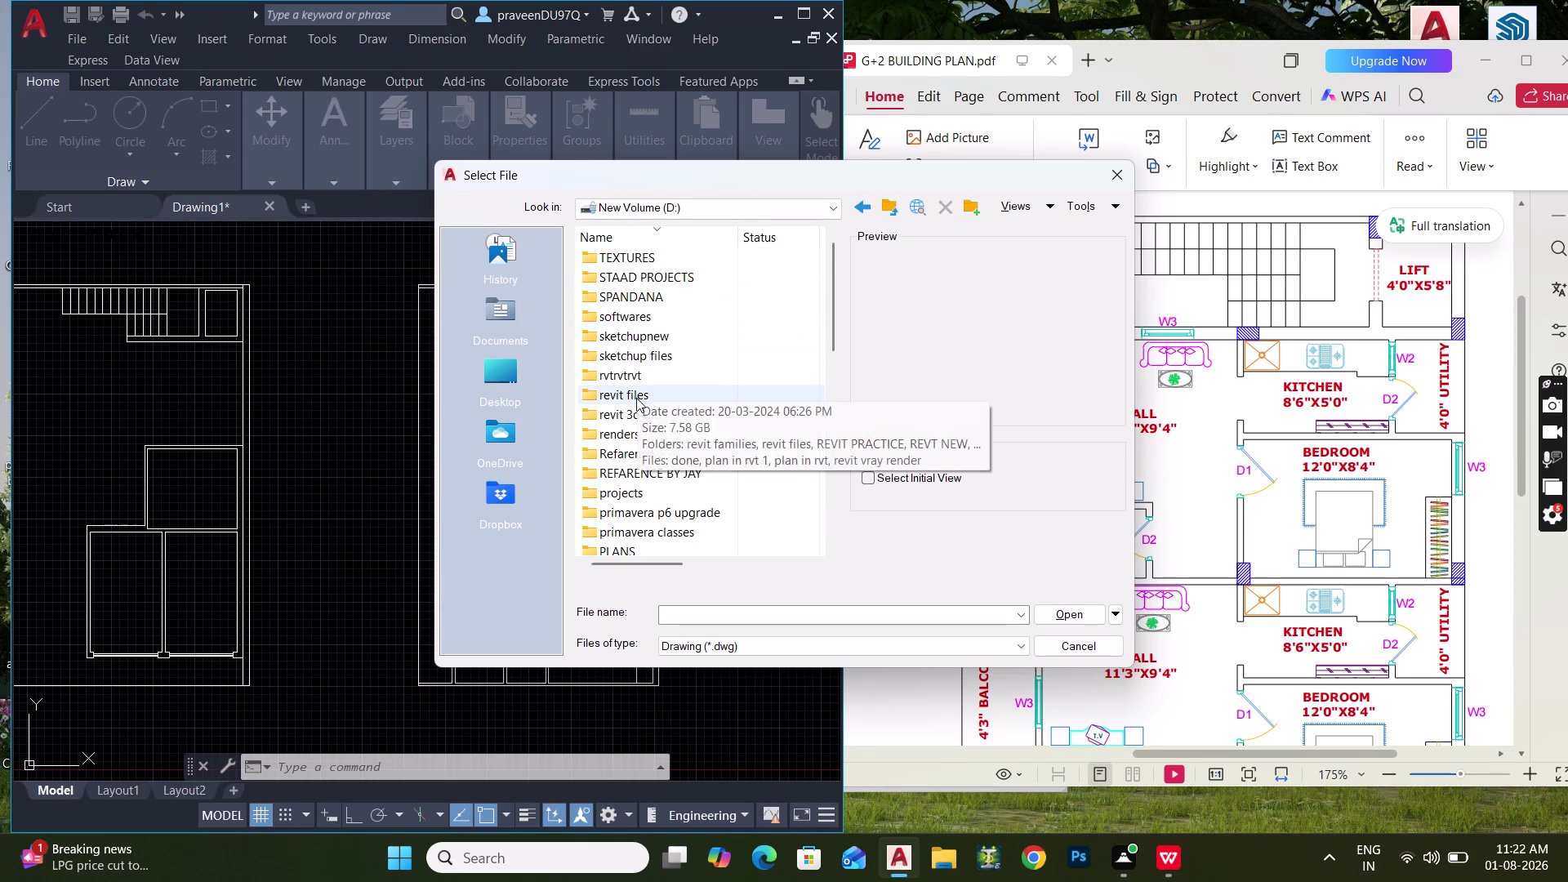
scroll(down, 3)
scroll(down, 3)
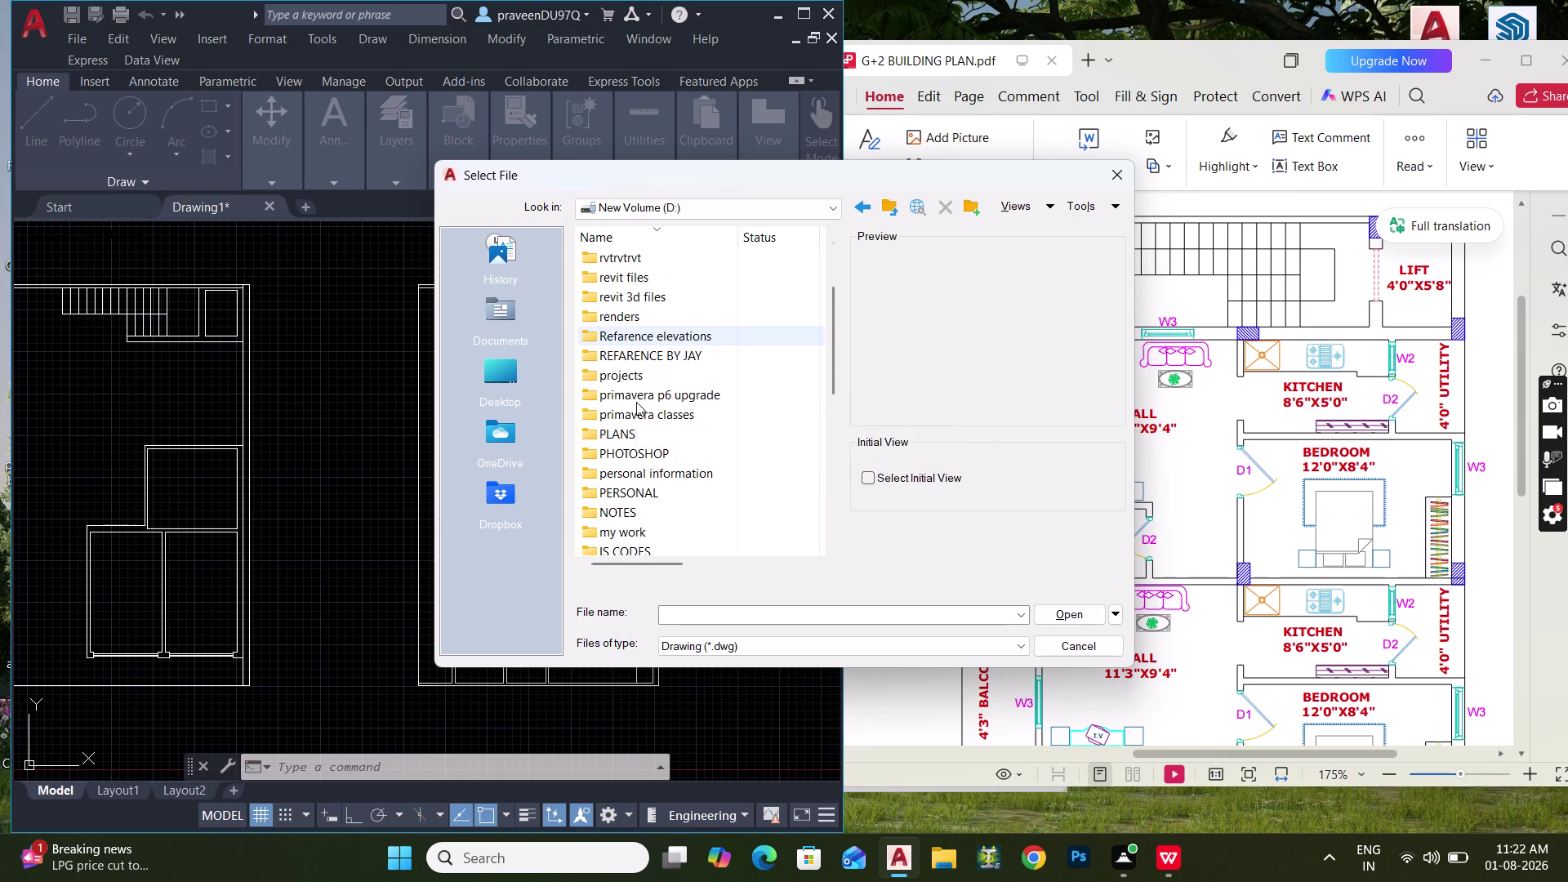
scroll(down, 3)
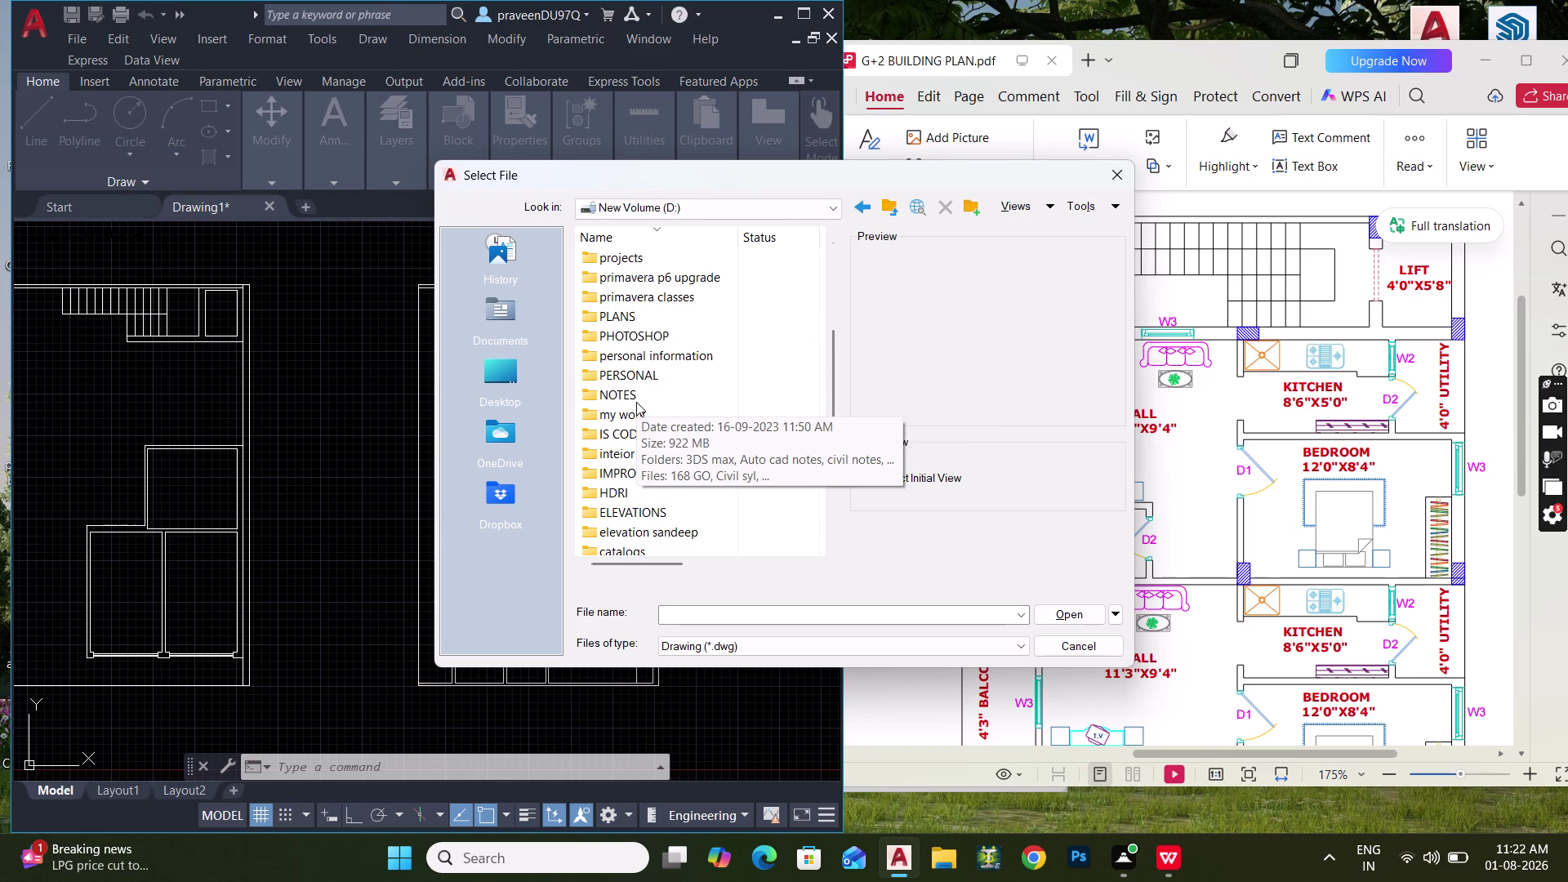
scroll(down, 3)
scroll(down, 3)
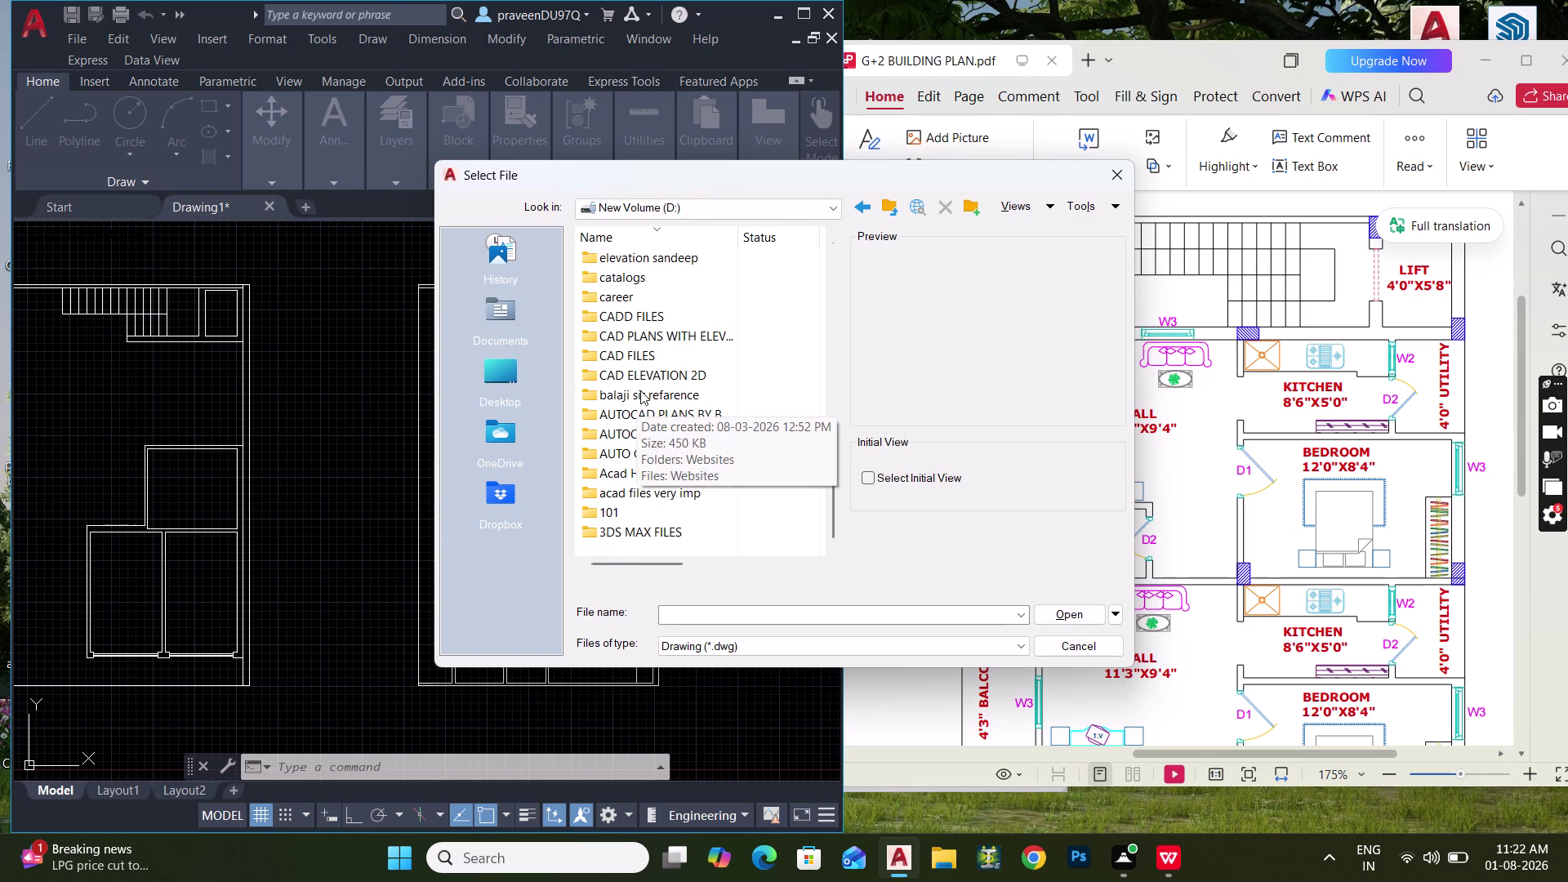
double_click(641, 391)
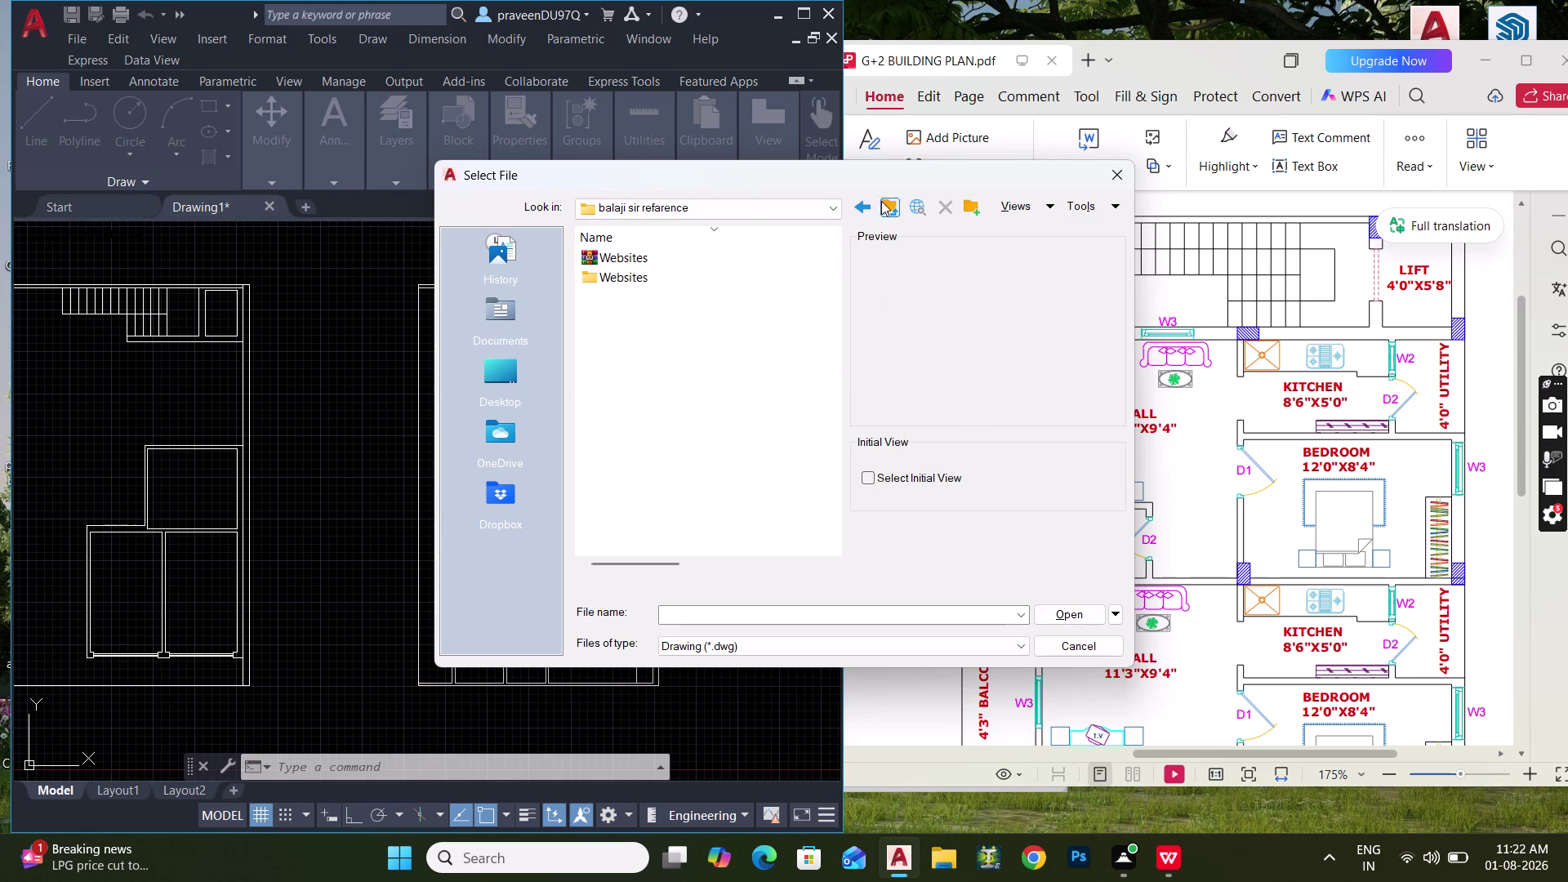
click(867, 202)
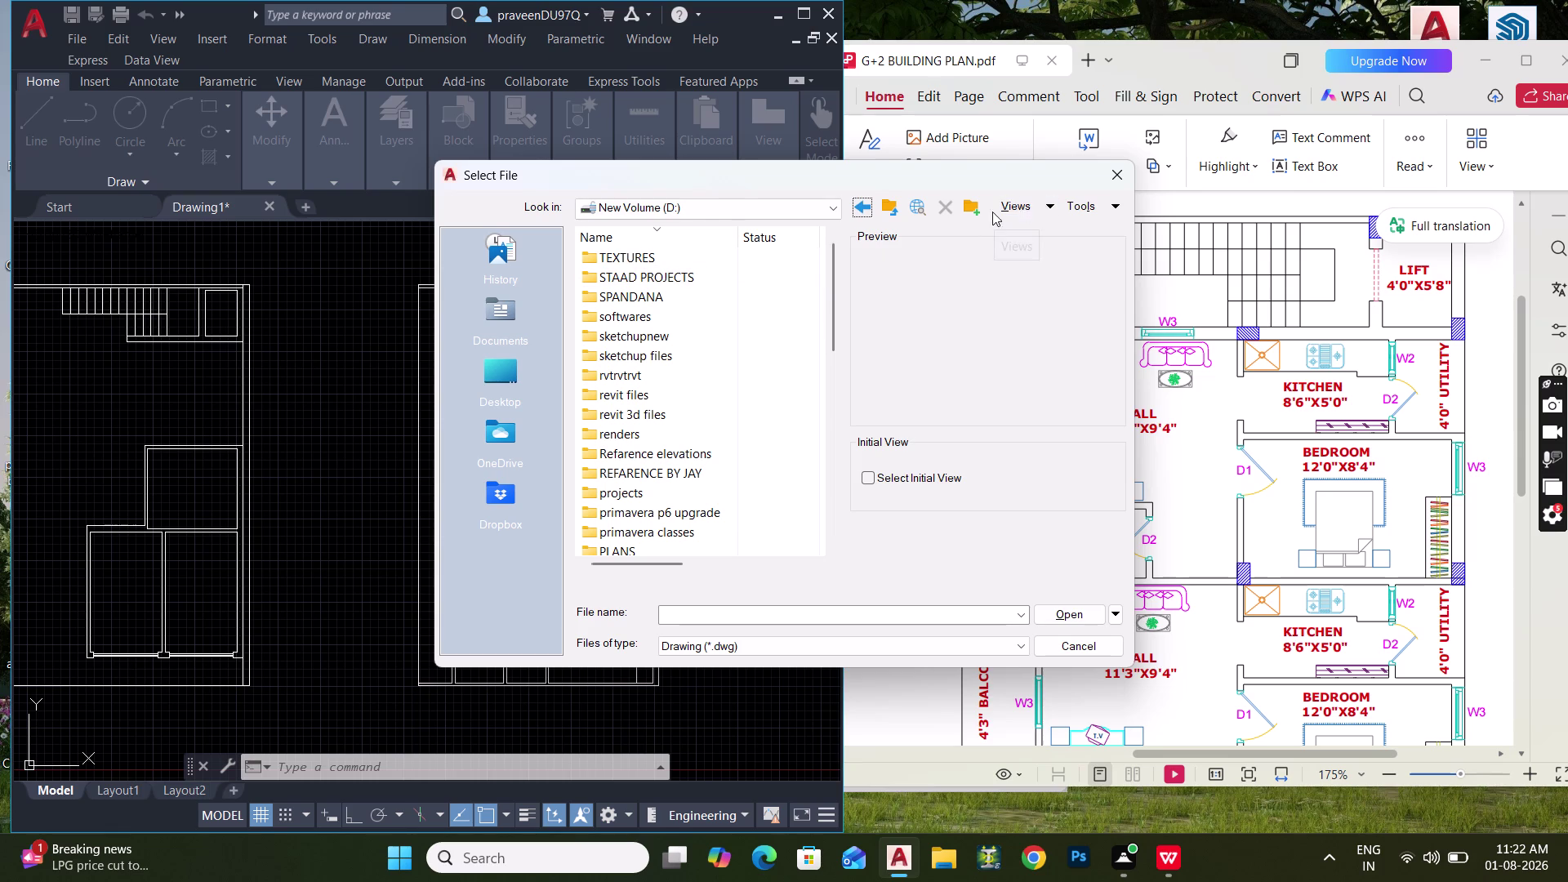
scroll(up, 3)
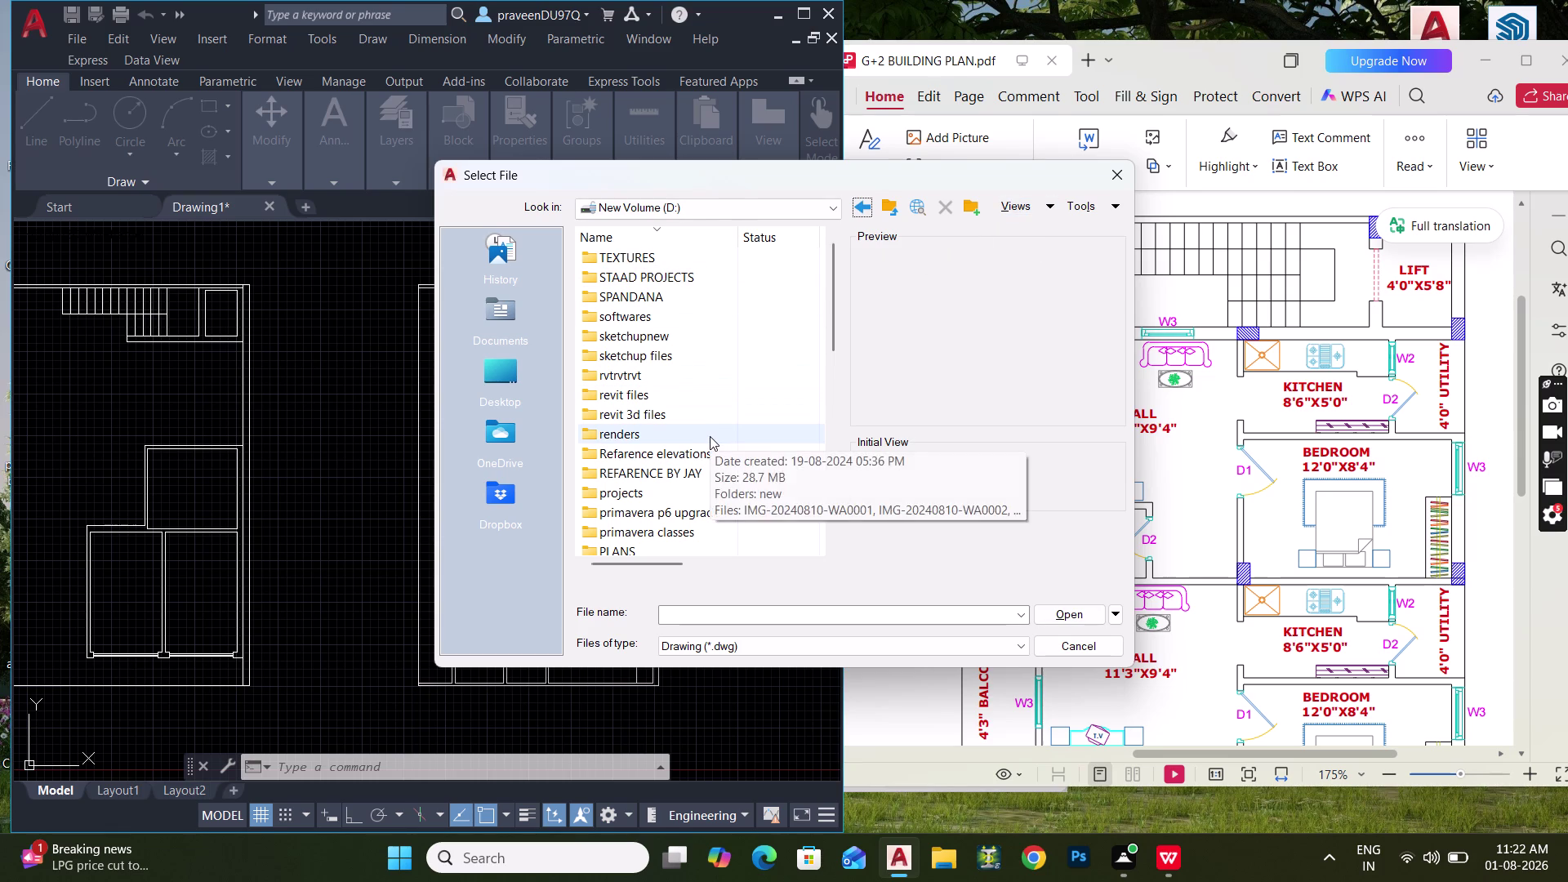
scroll(up, 3)
click(690, 613)
text(BL)
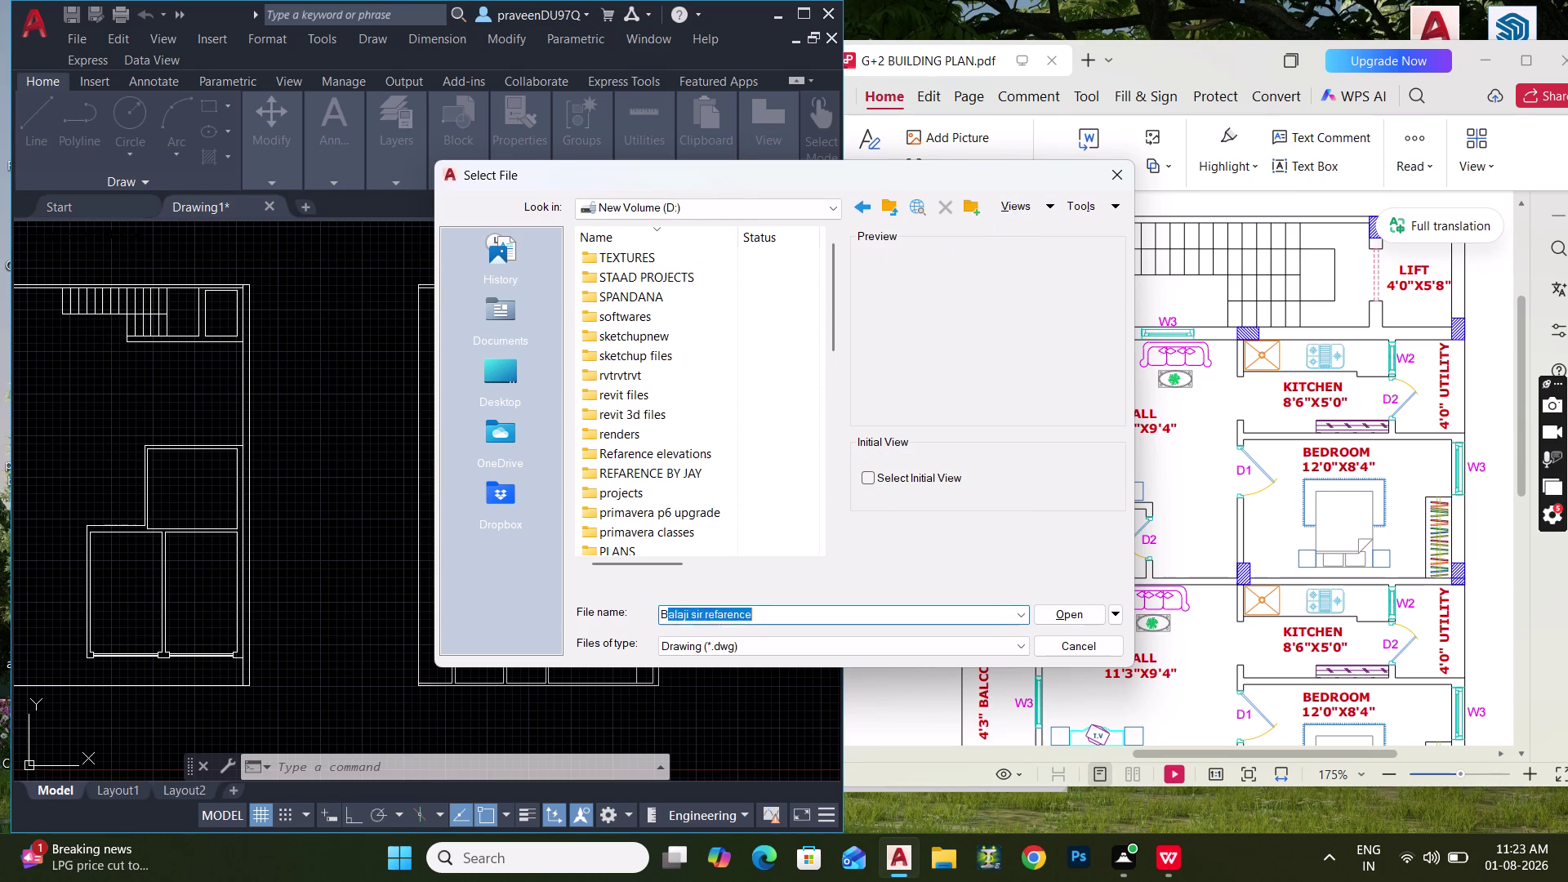
text(OCKS)
key(Return)
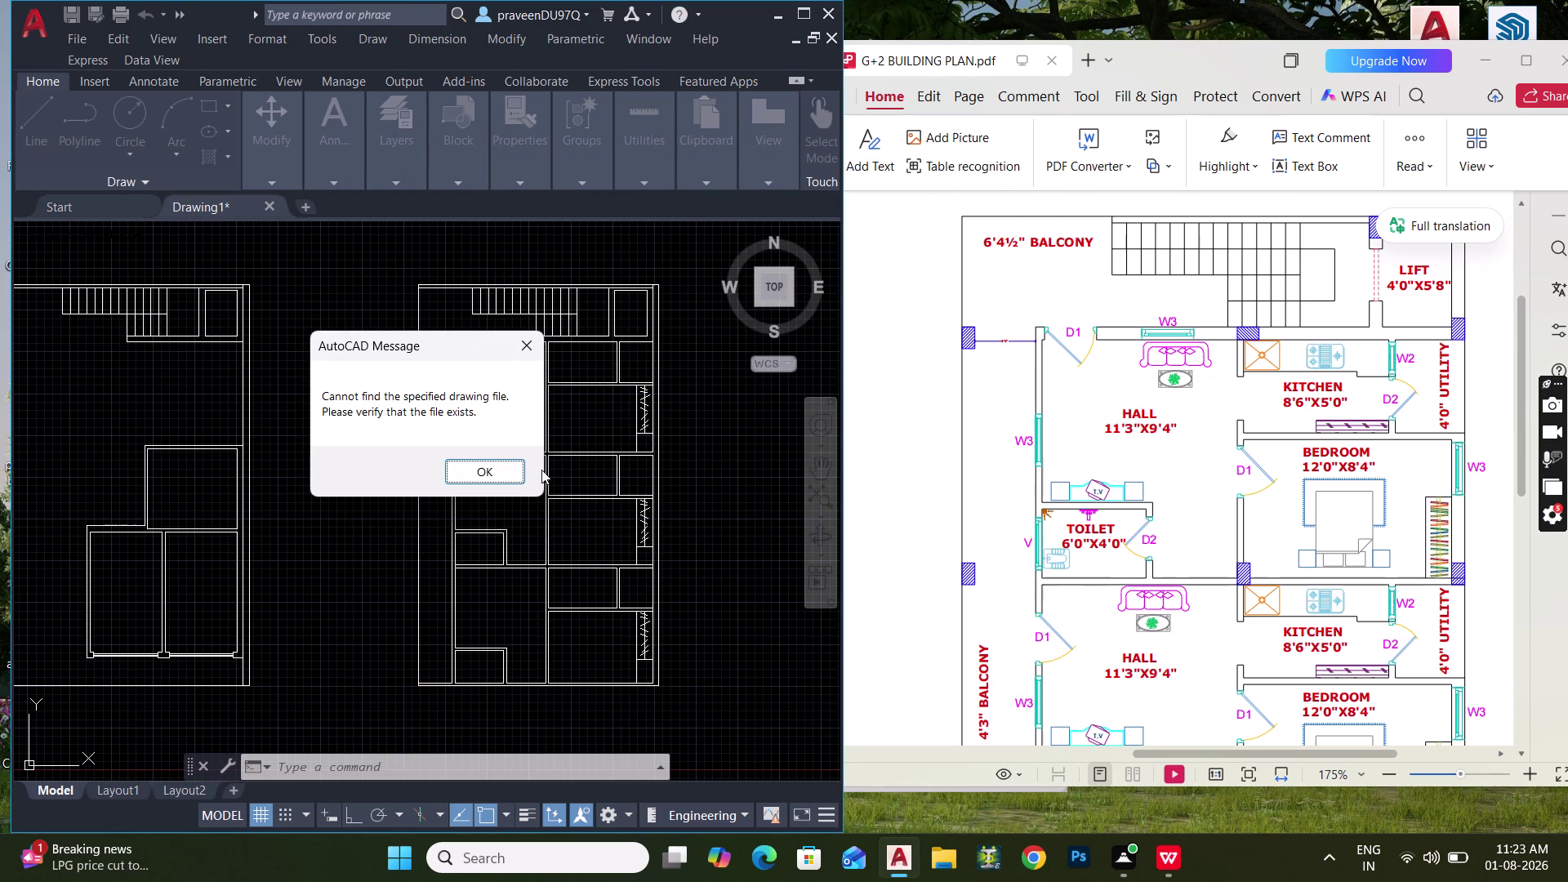
click(519, 341)
click(319, 360)
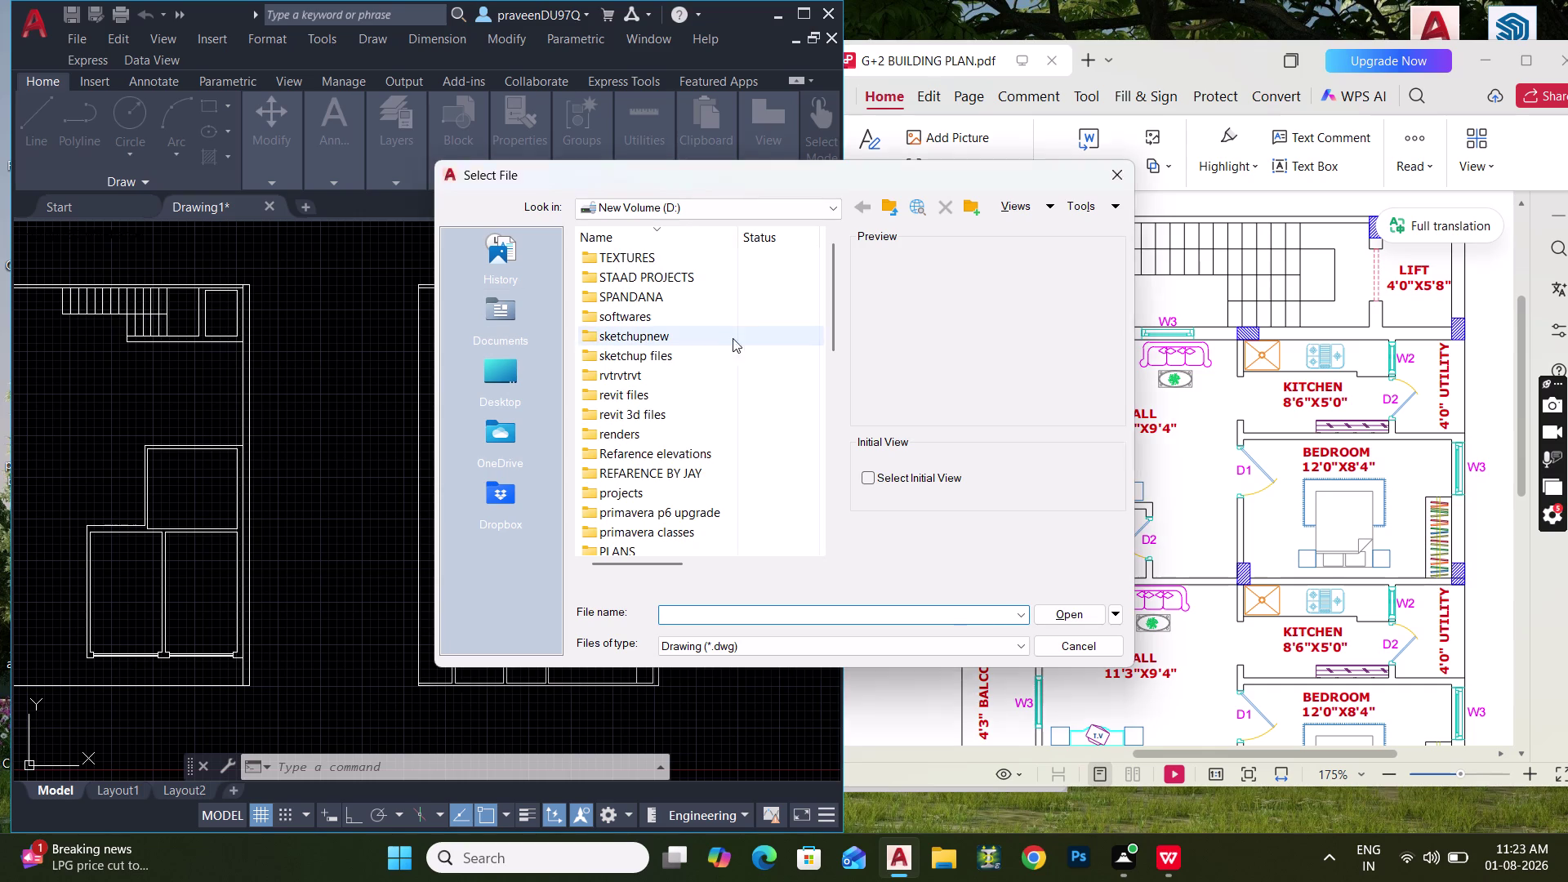
scroll(up, 3)
scroll(down, 3)
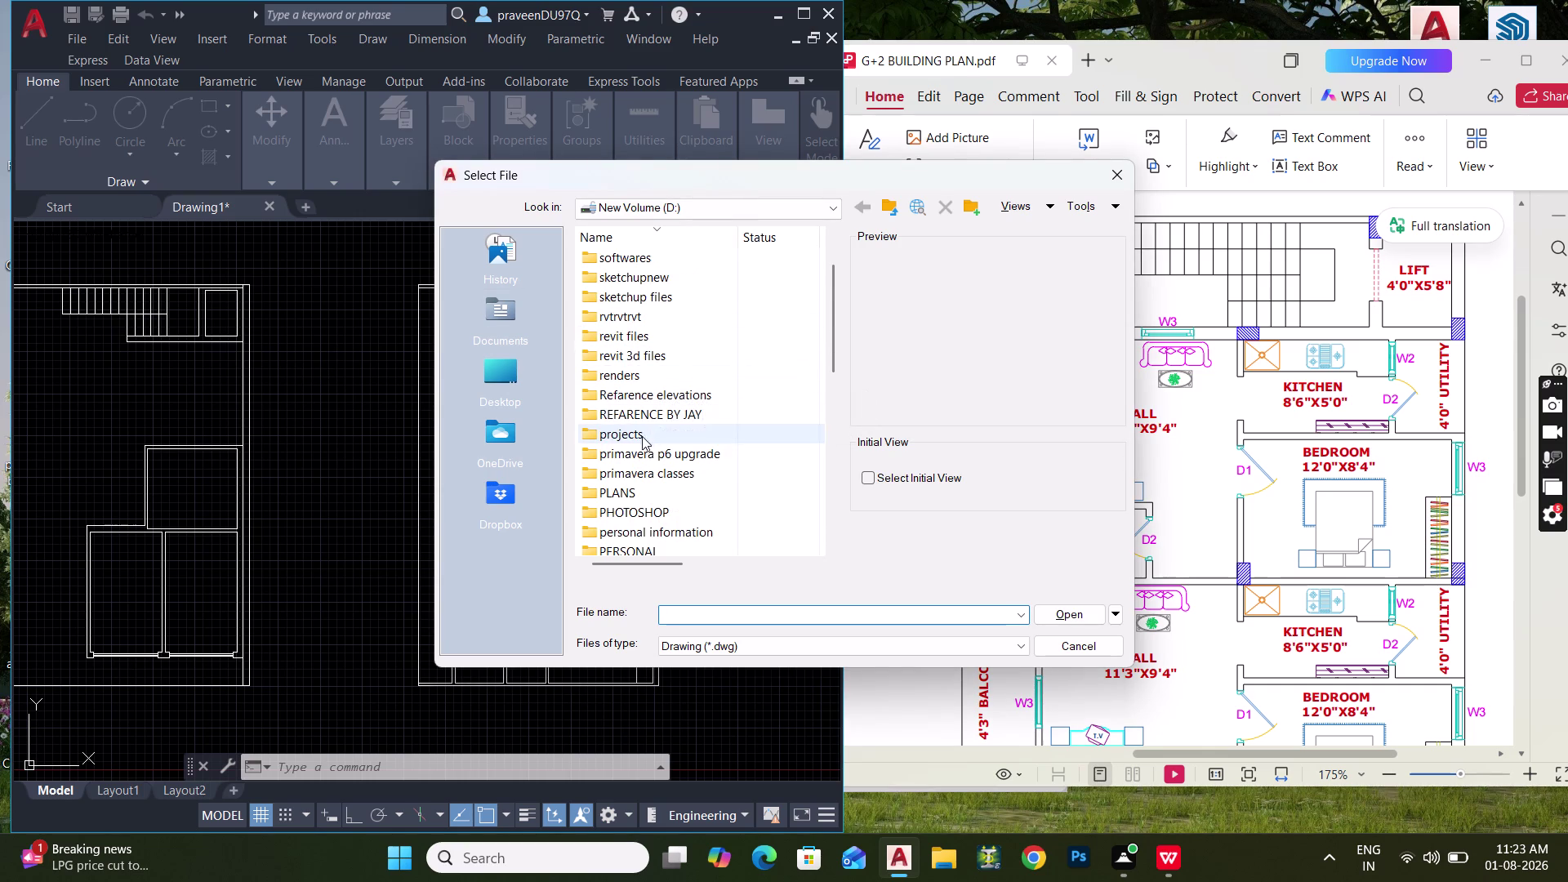
click(521, 381)
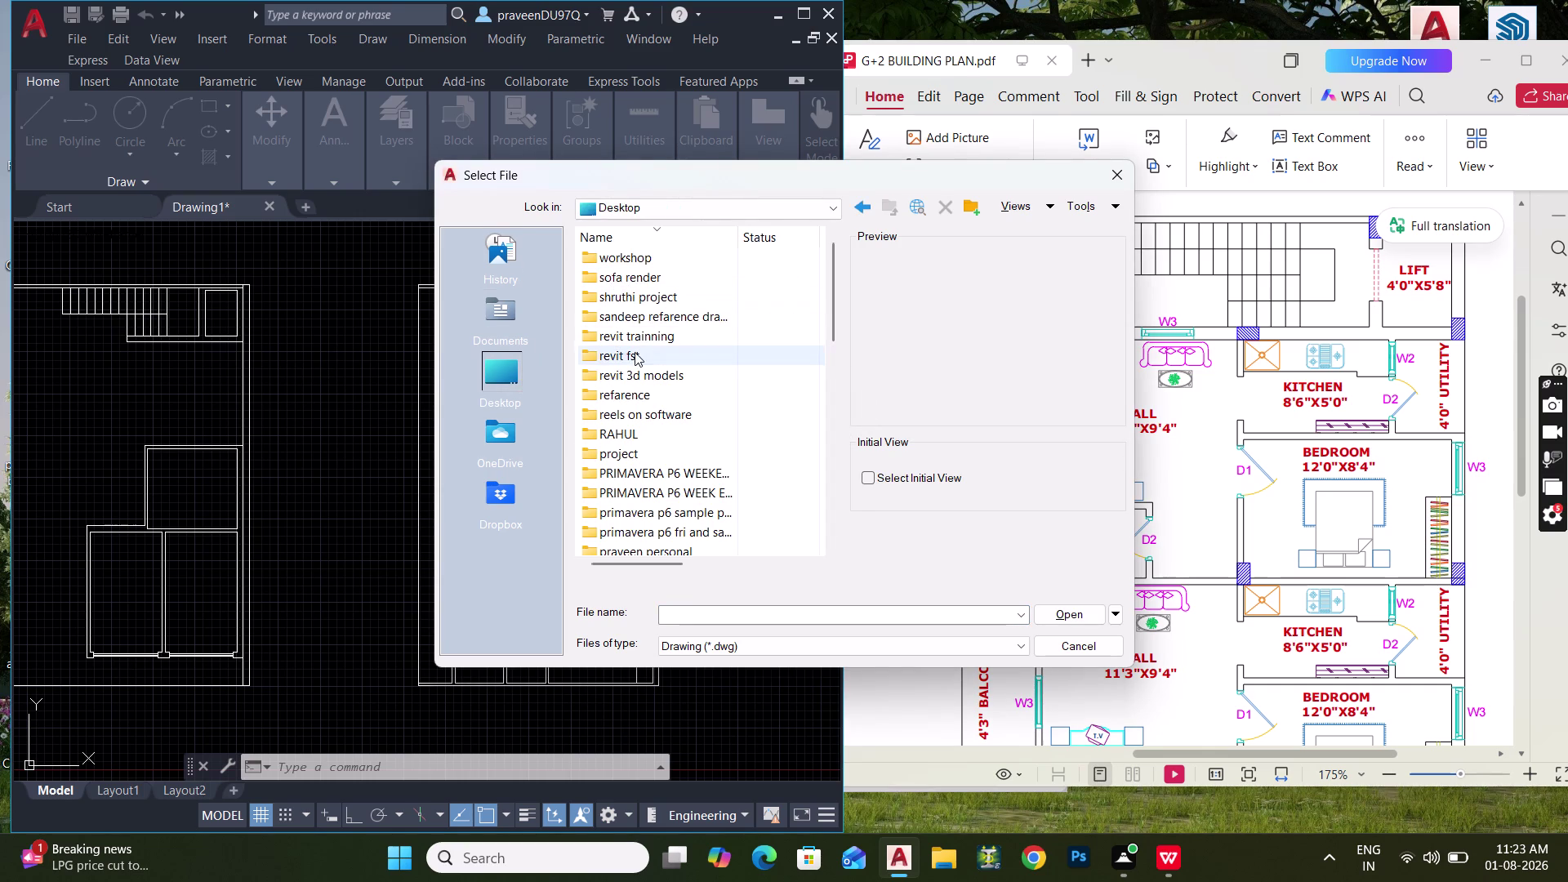
scroll(down, 3)
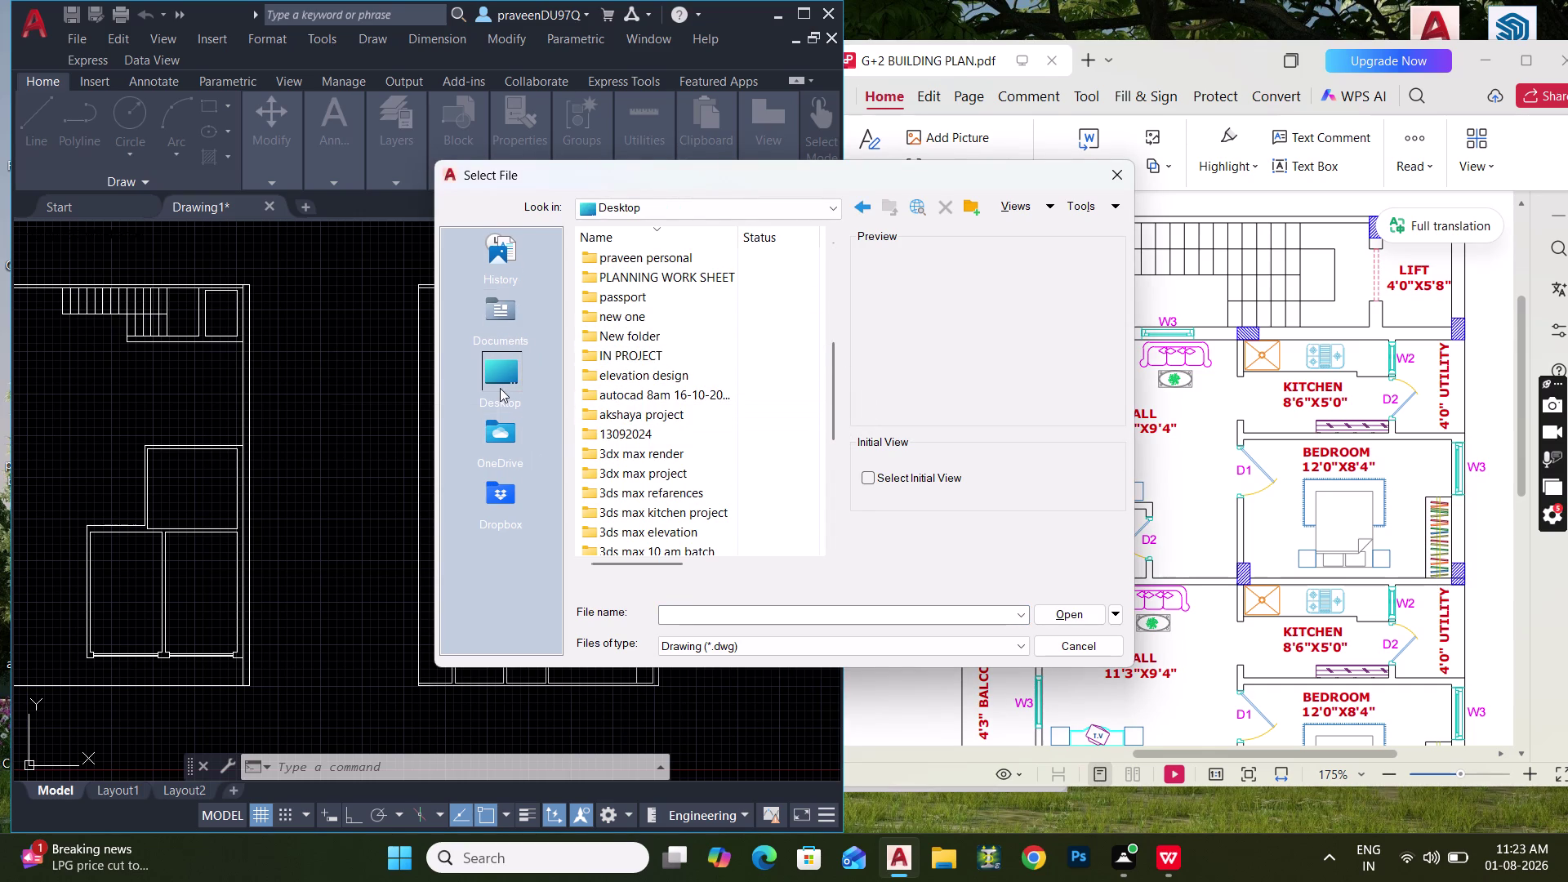
click(500, 388)
scroll(down, 3)
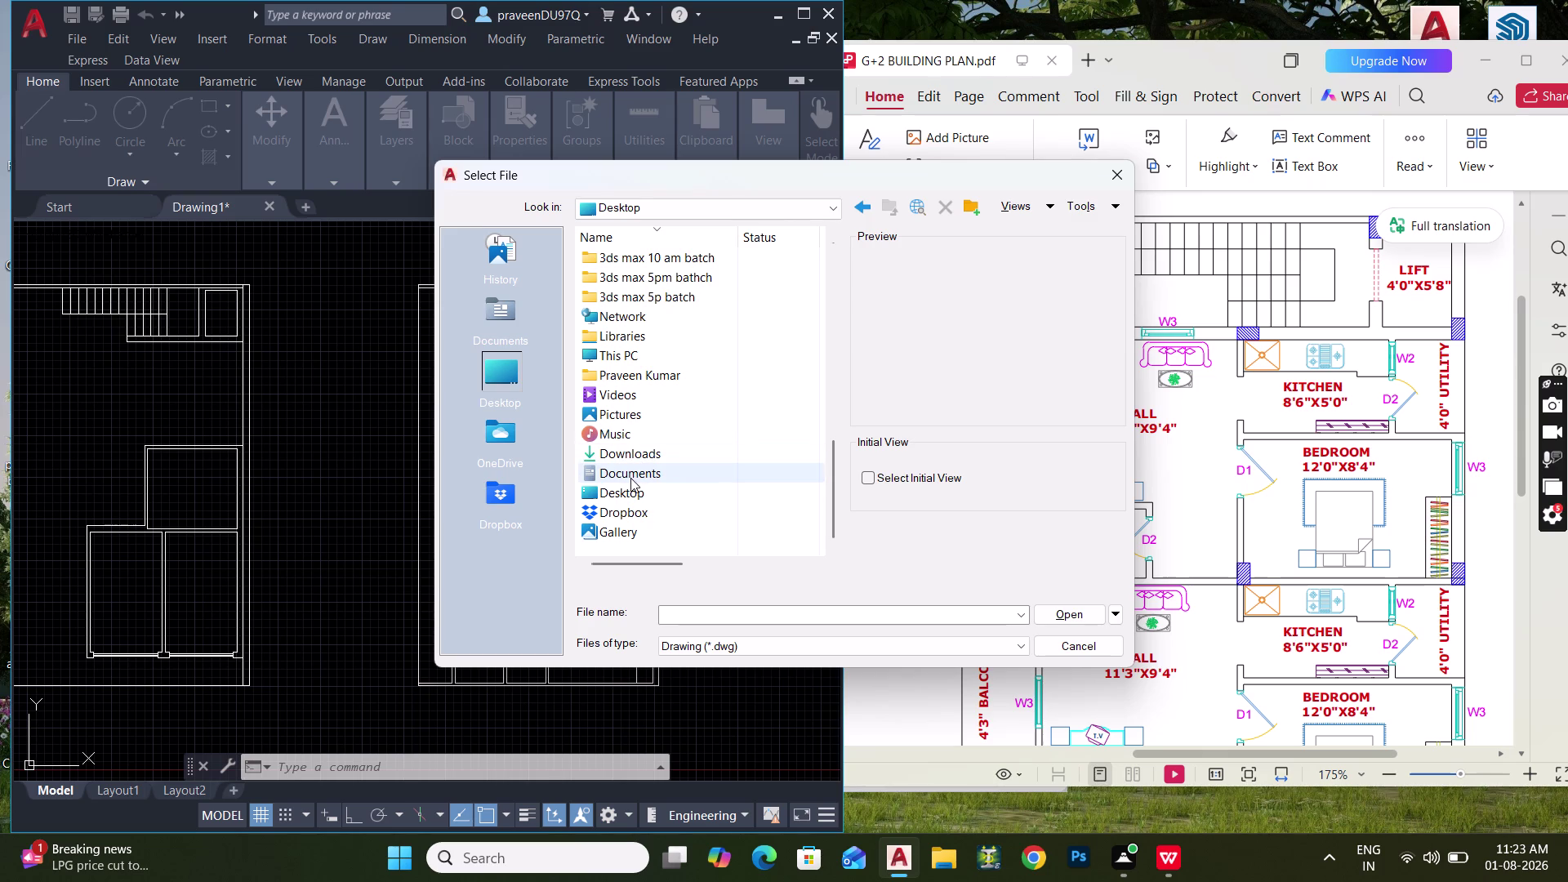
double_click(627, 493)
key(BackSpace)
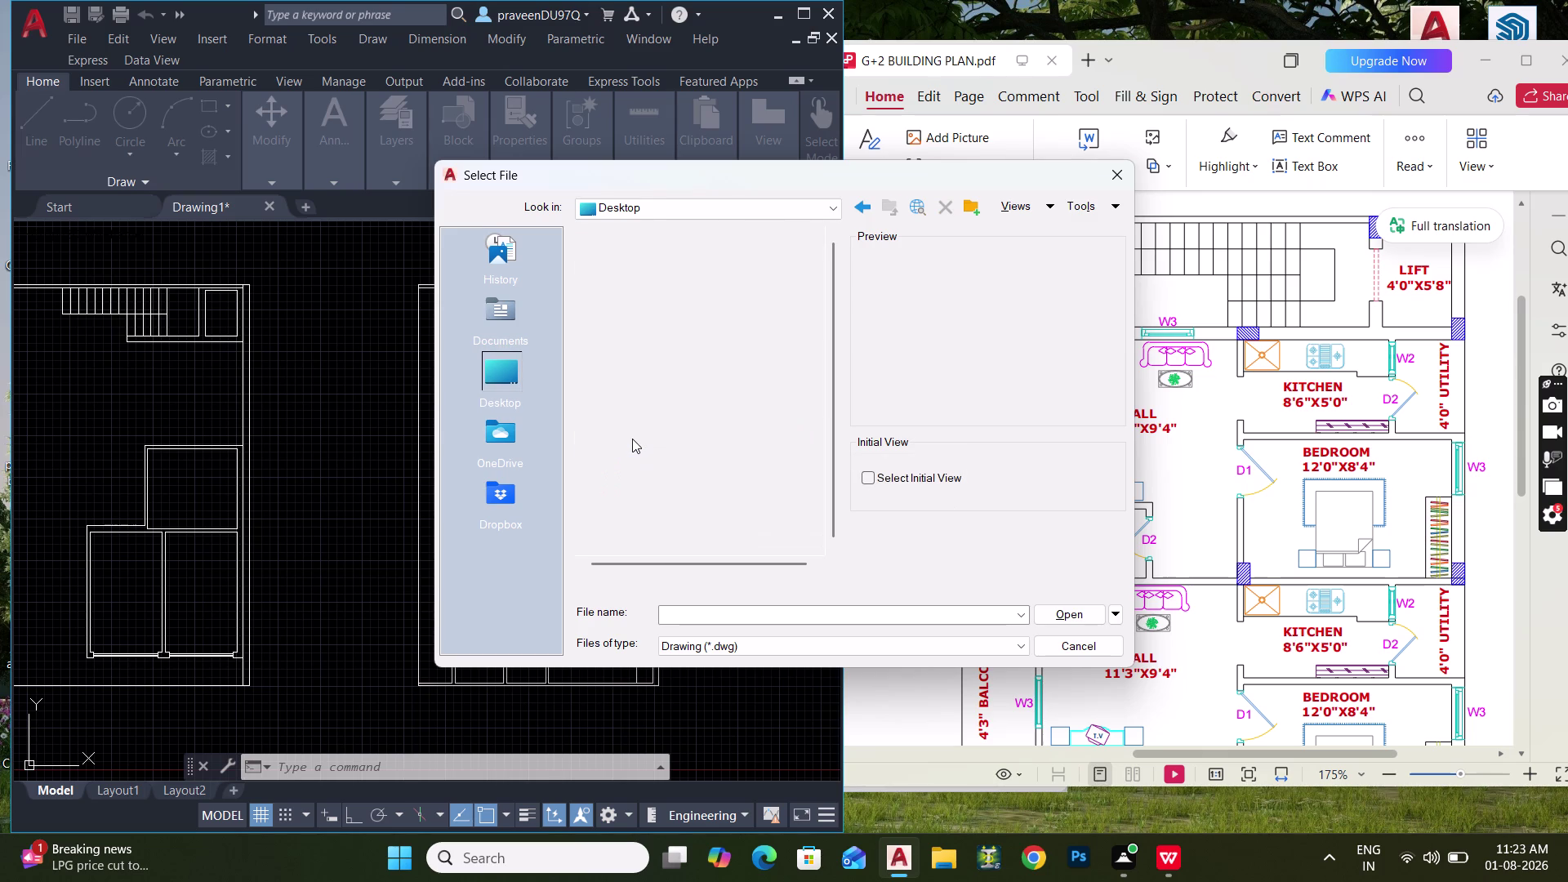
scroll(up, 3)
scroll(down, 3)
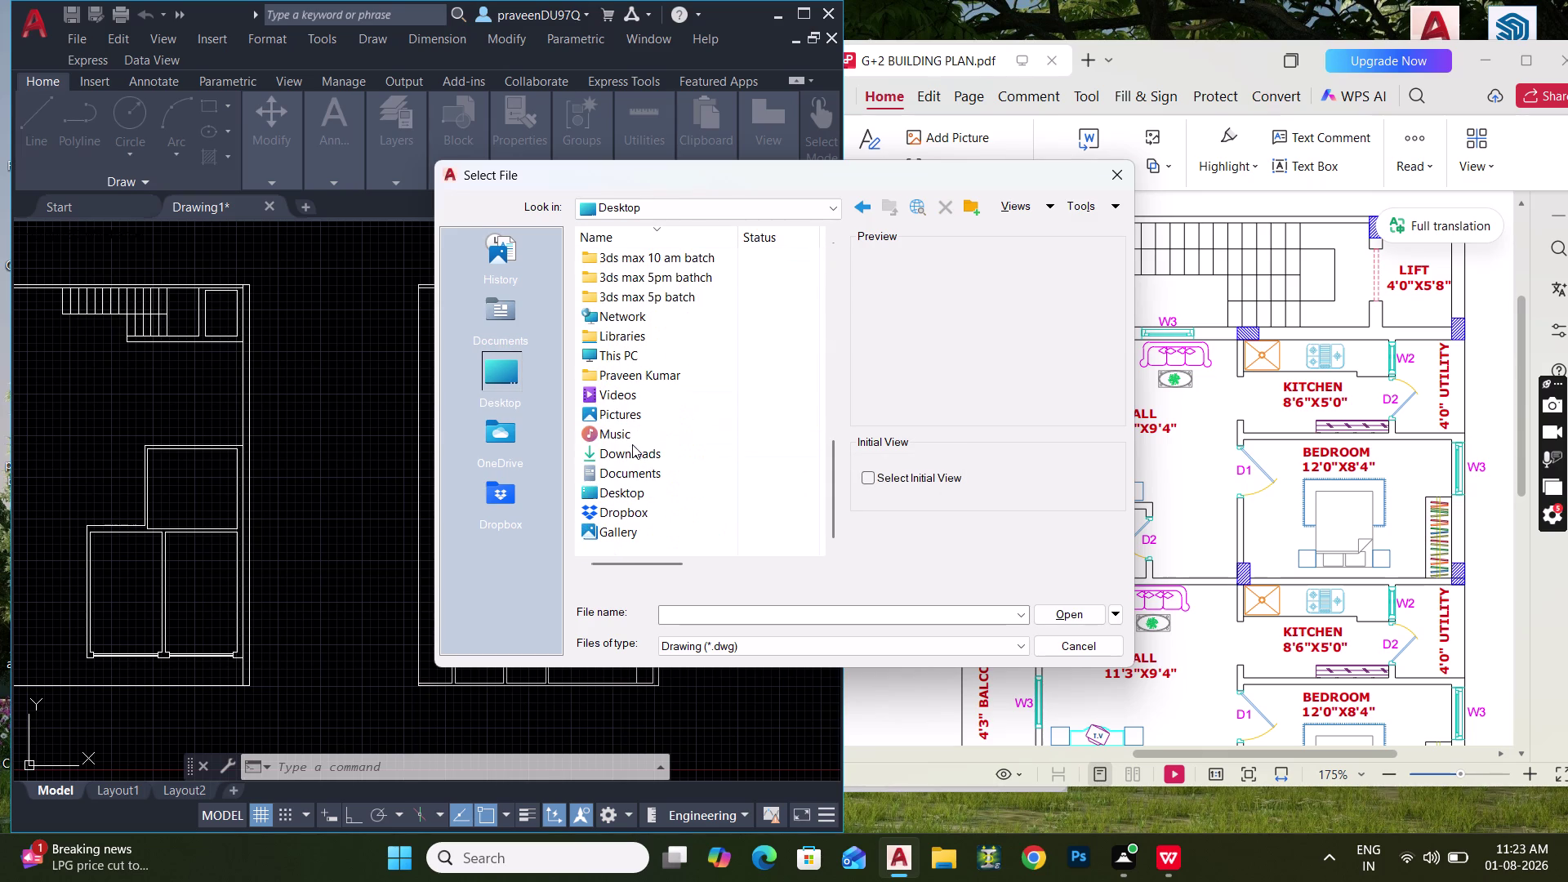
double_click(642, 356)
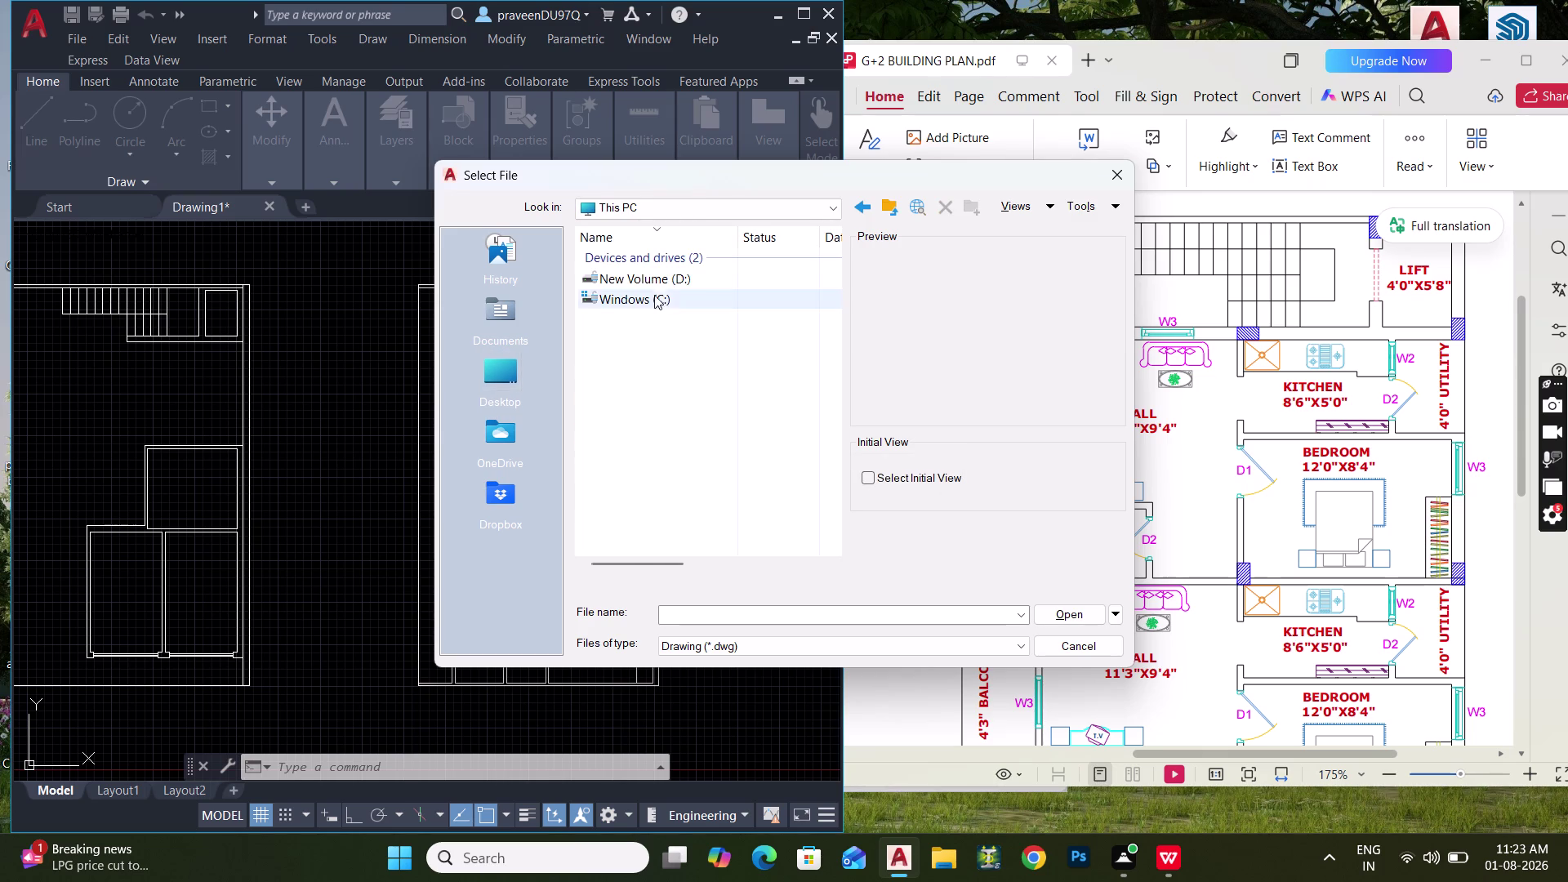
double_click(668, 279)
scroll(down, 3)
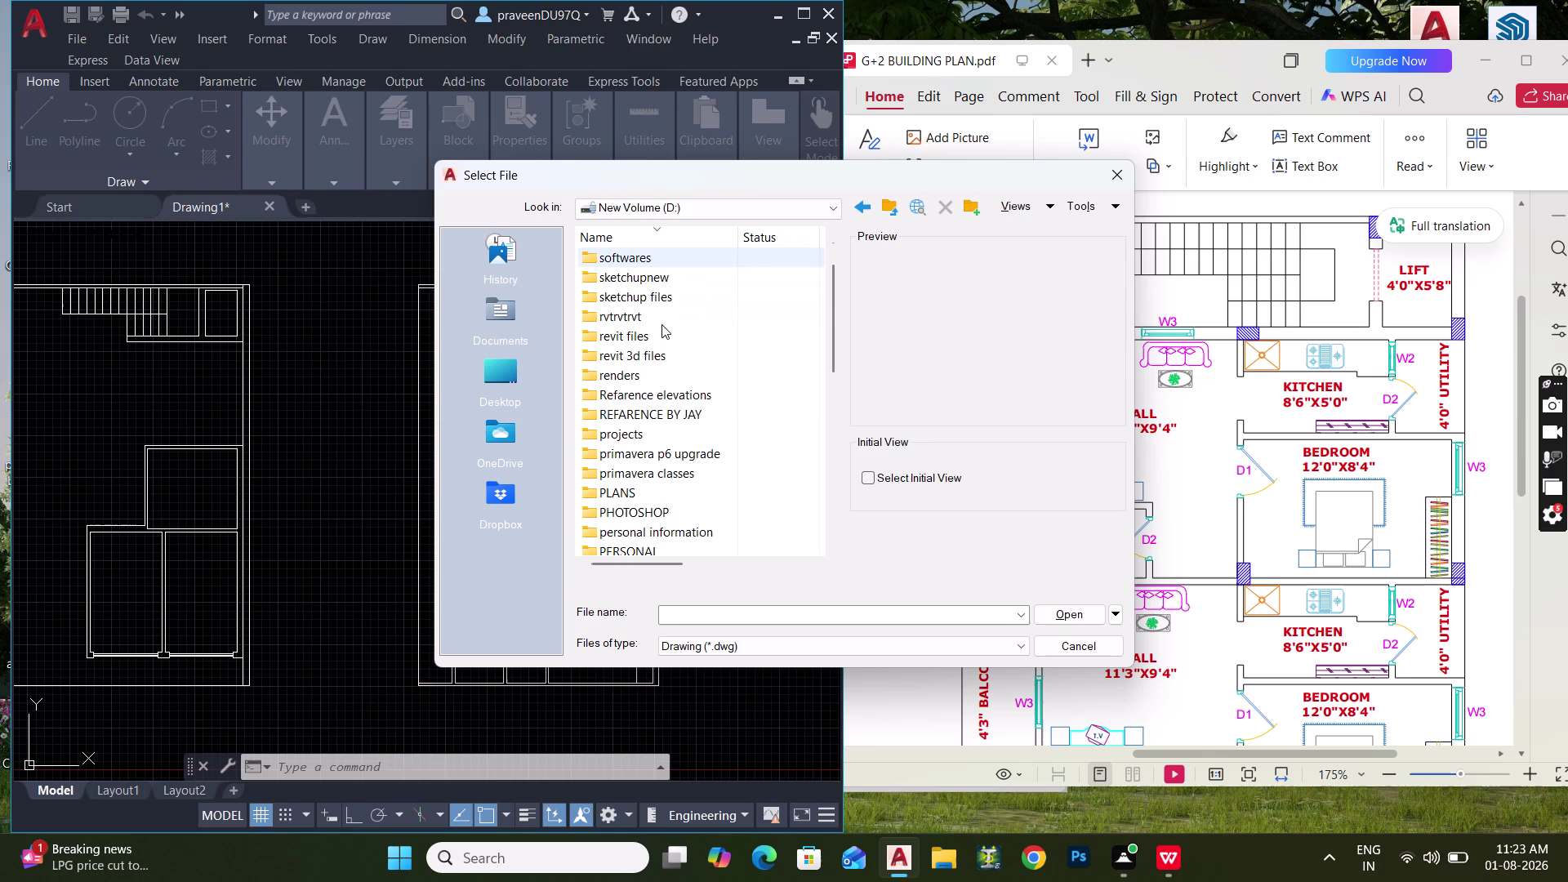
scroll(down, 3)
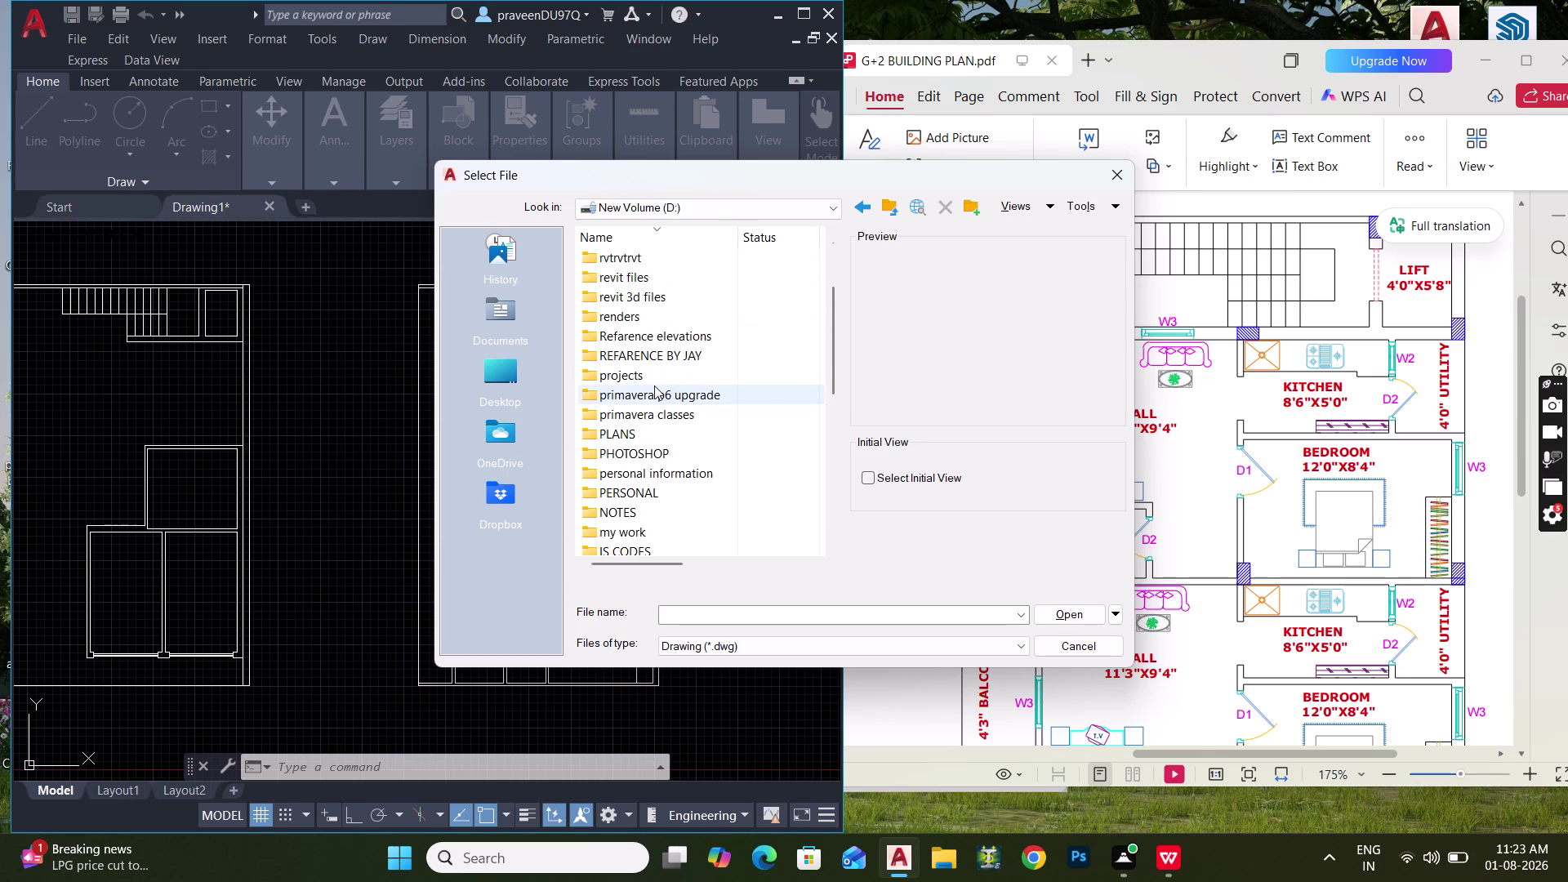
scroll(down, 3)
scroll(down, 3)
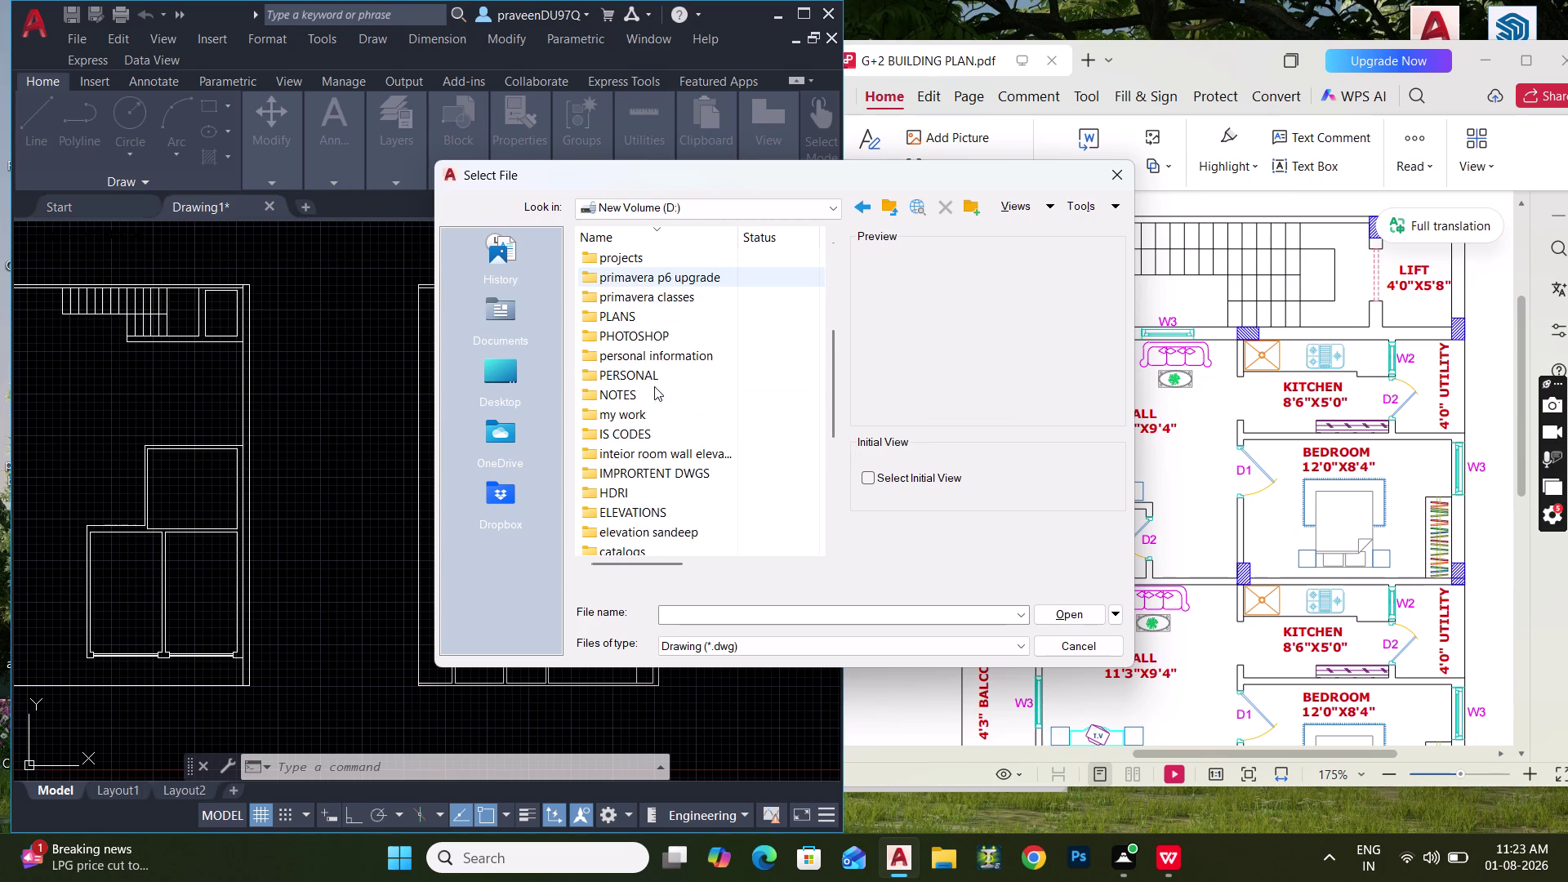
scroll(down, 3)
scroll(up, 3)
scroll(down, 3)
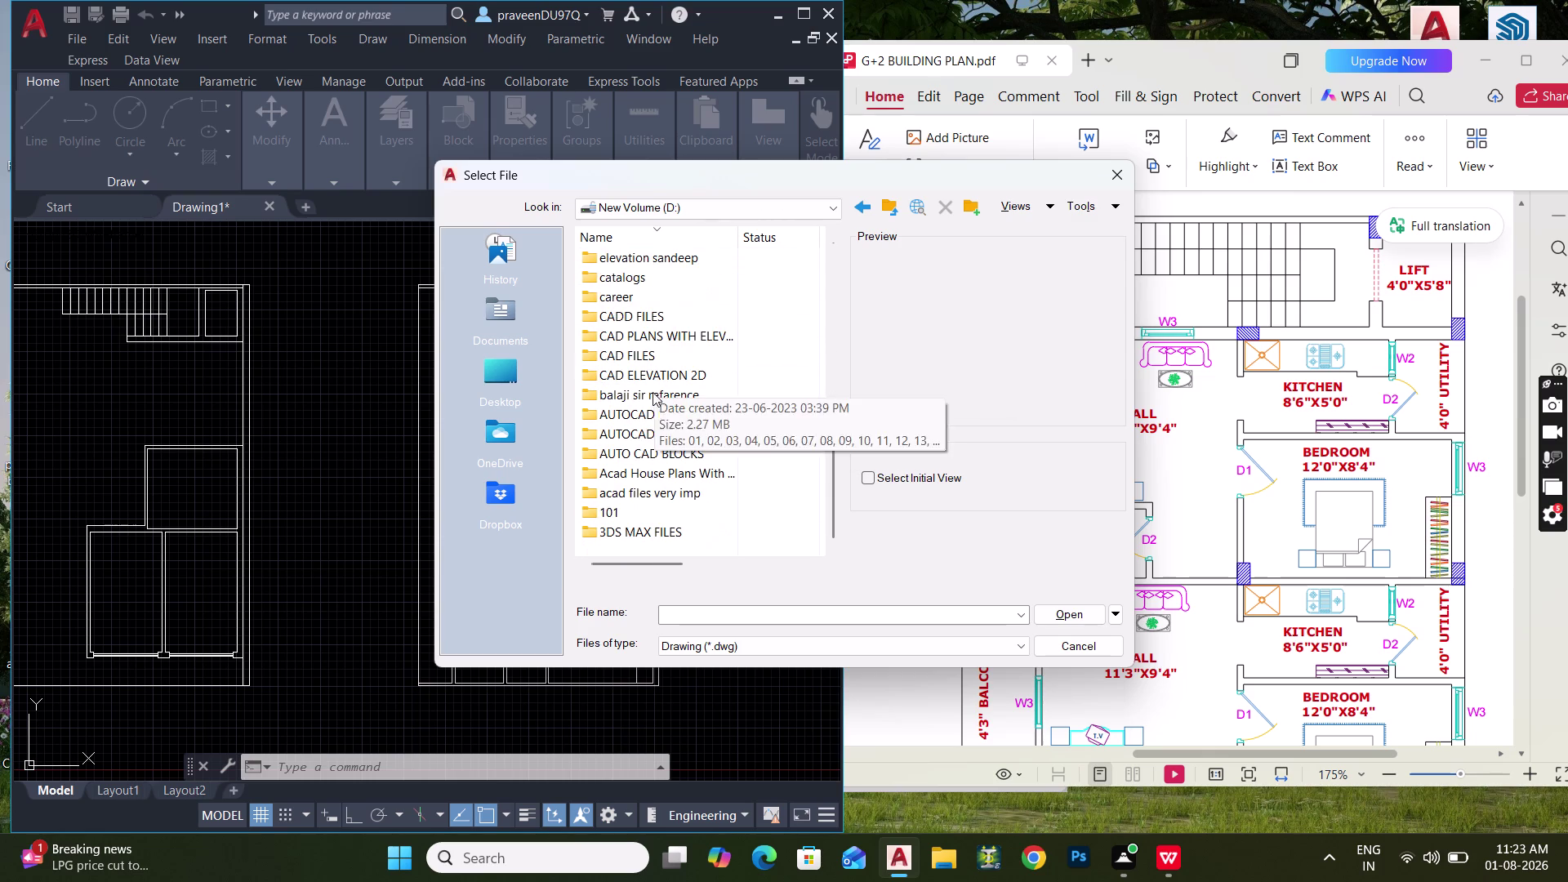
double_click(636, 463)
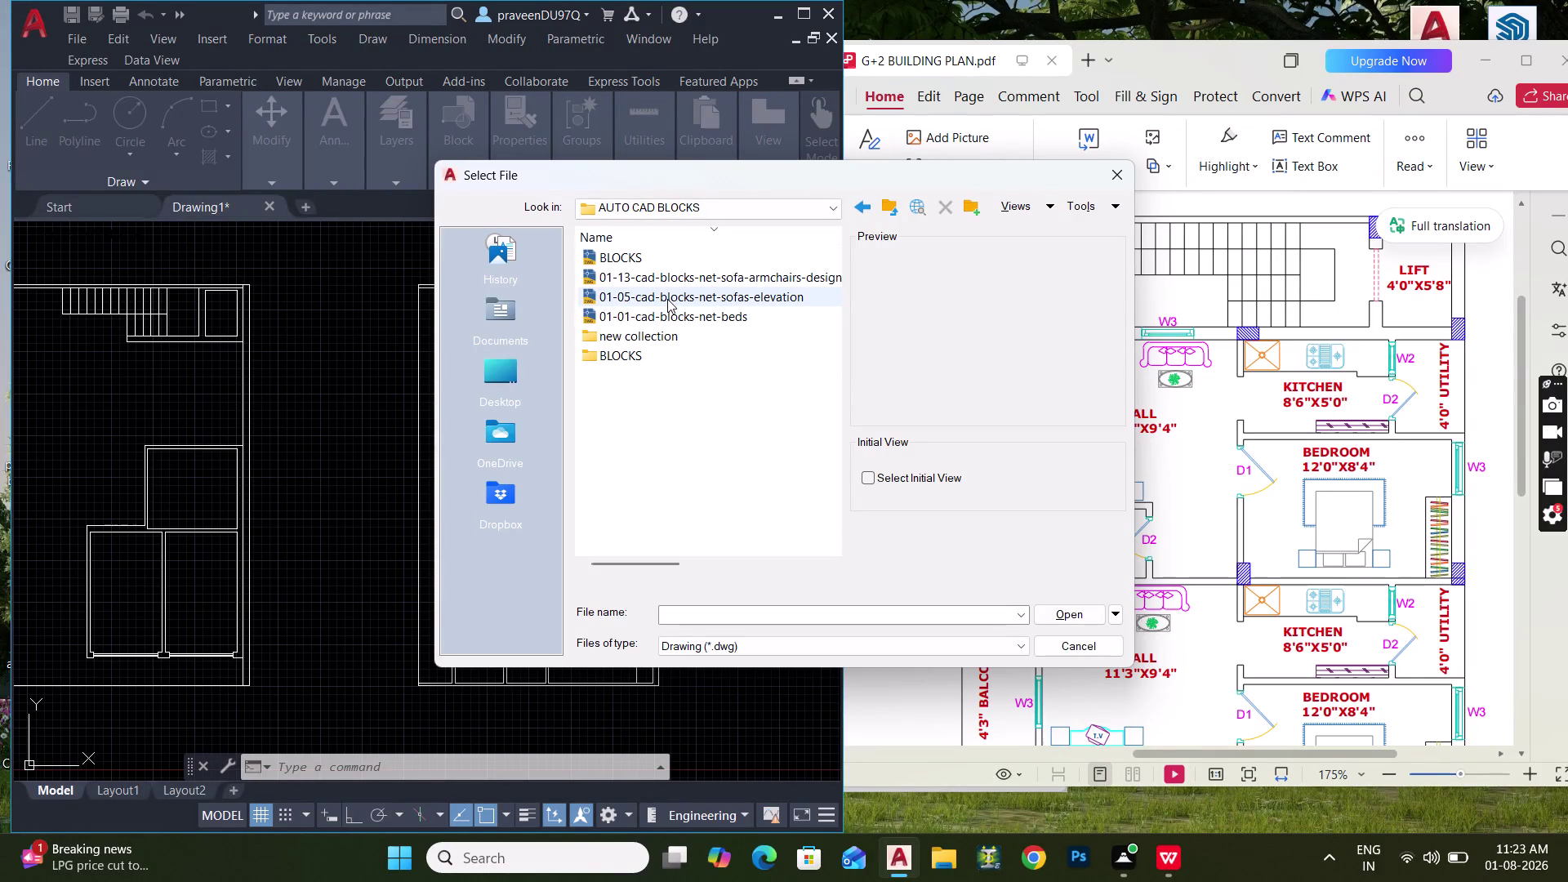
Preview the BLOCKS folder drawings and open BLOCKS, continuing without the missing SHX fonts.
double_click(656, 346)
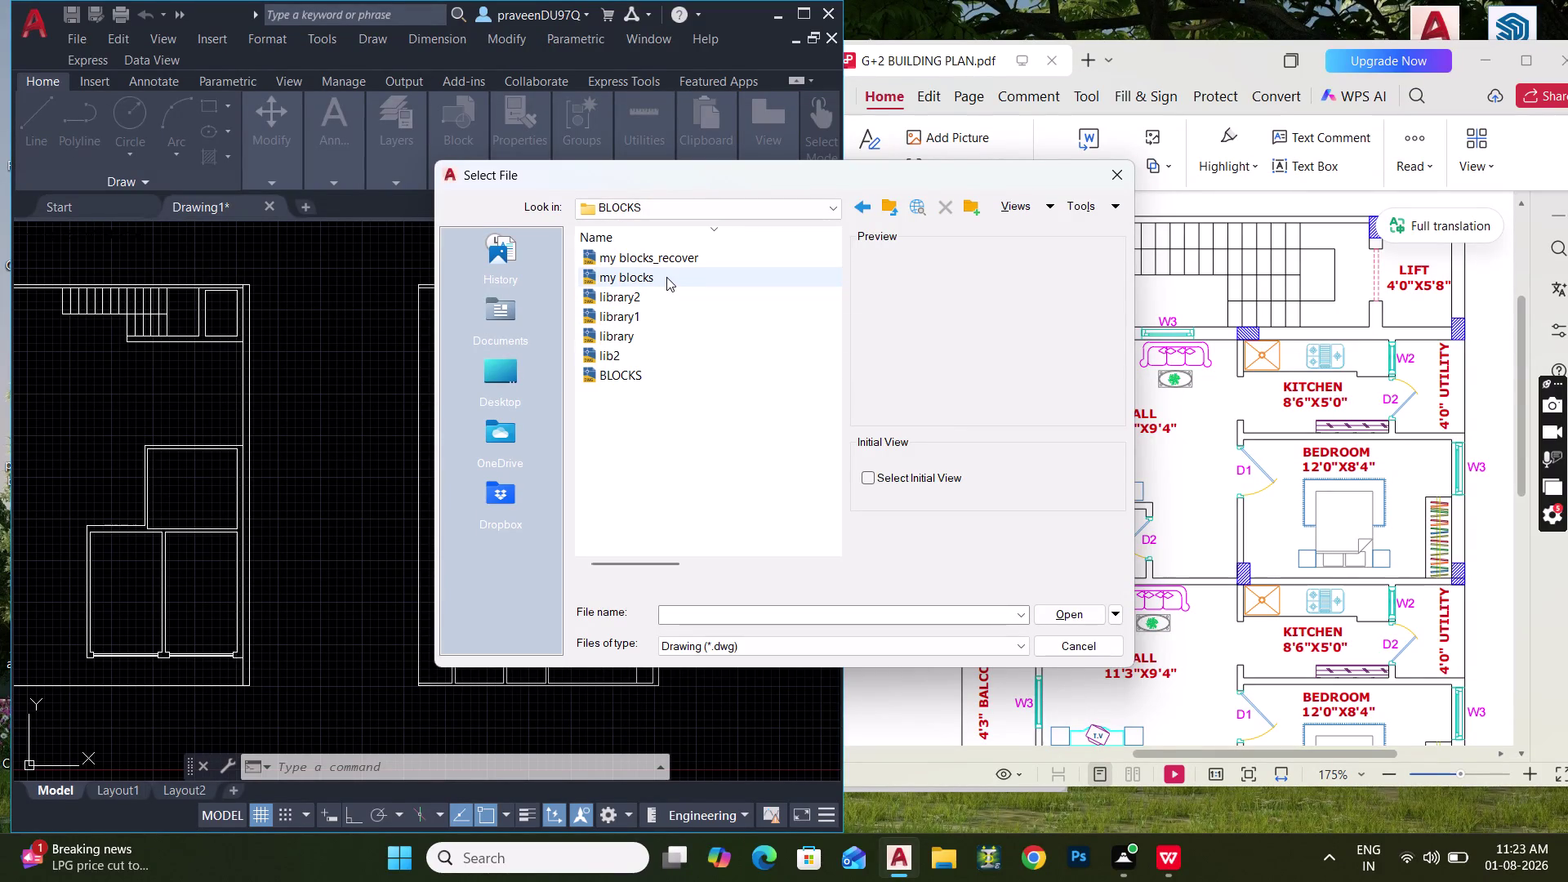
click(654, 369)
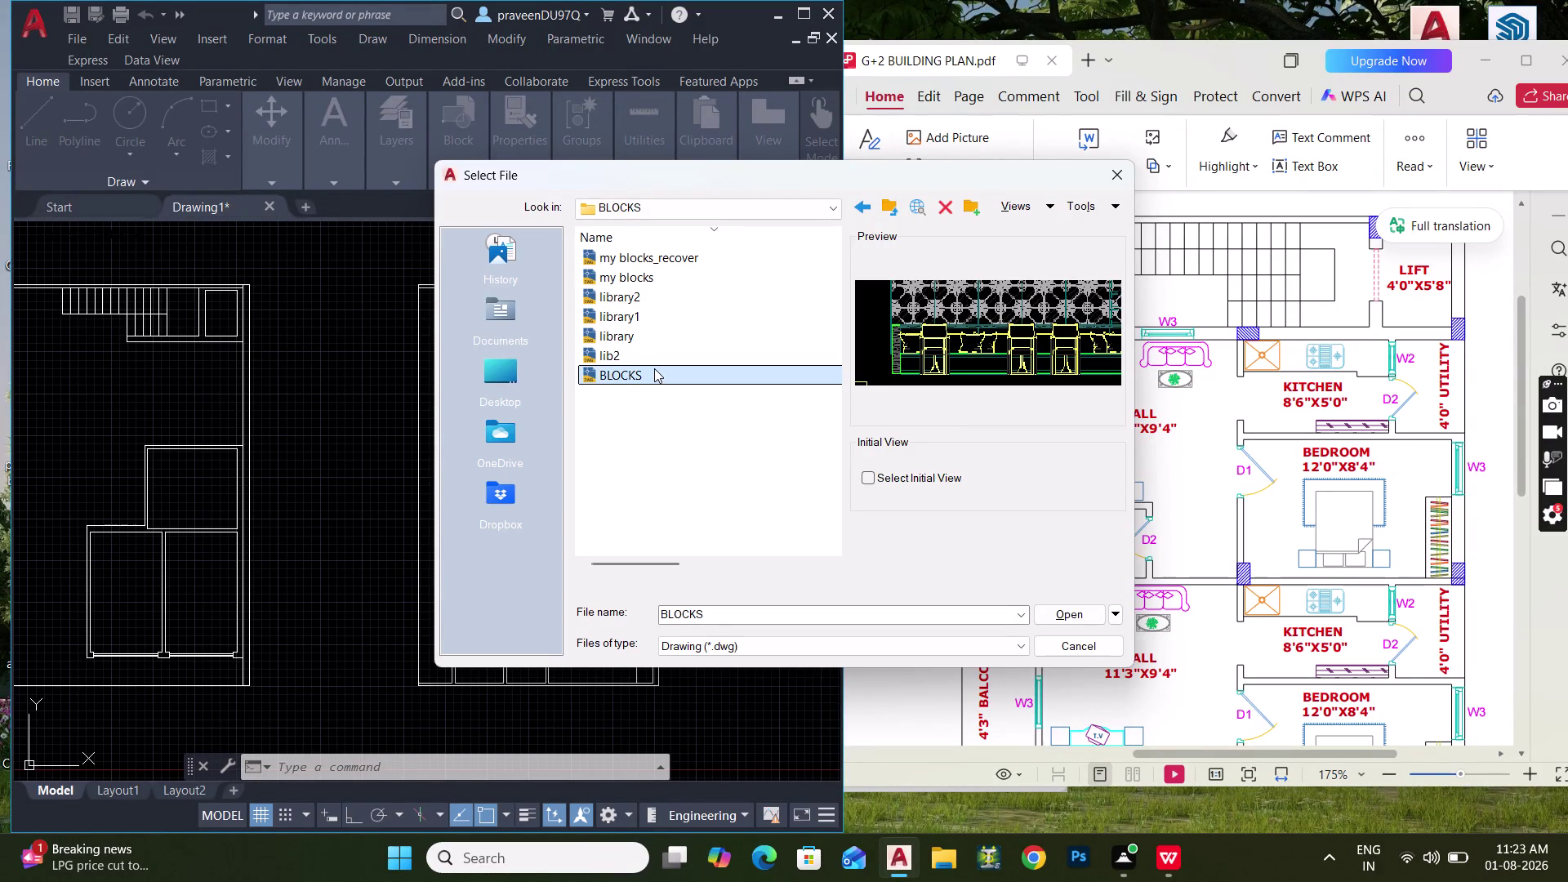
click(649, 354)
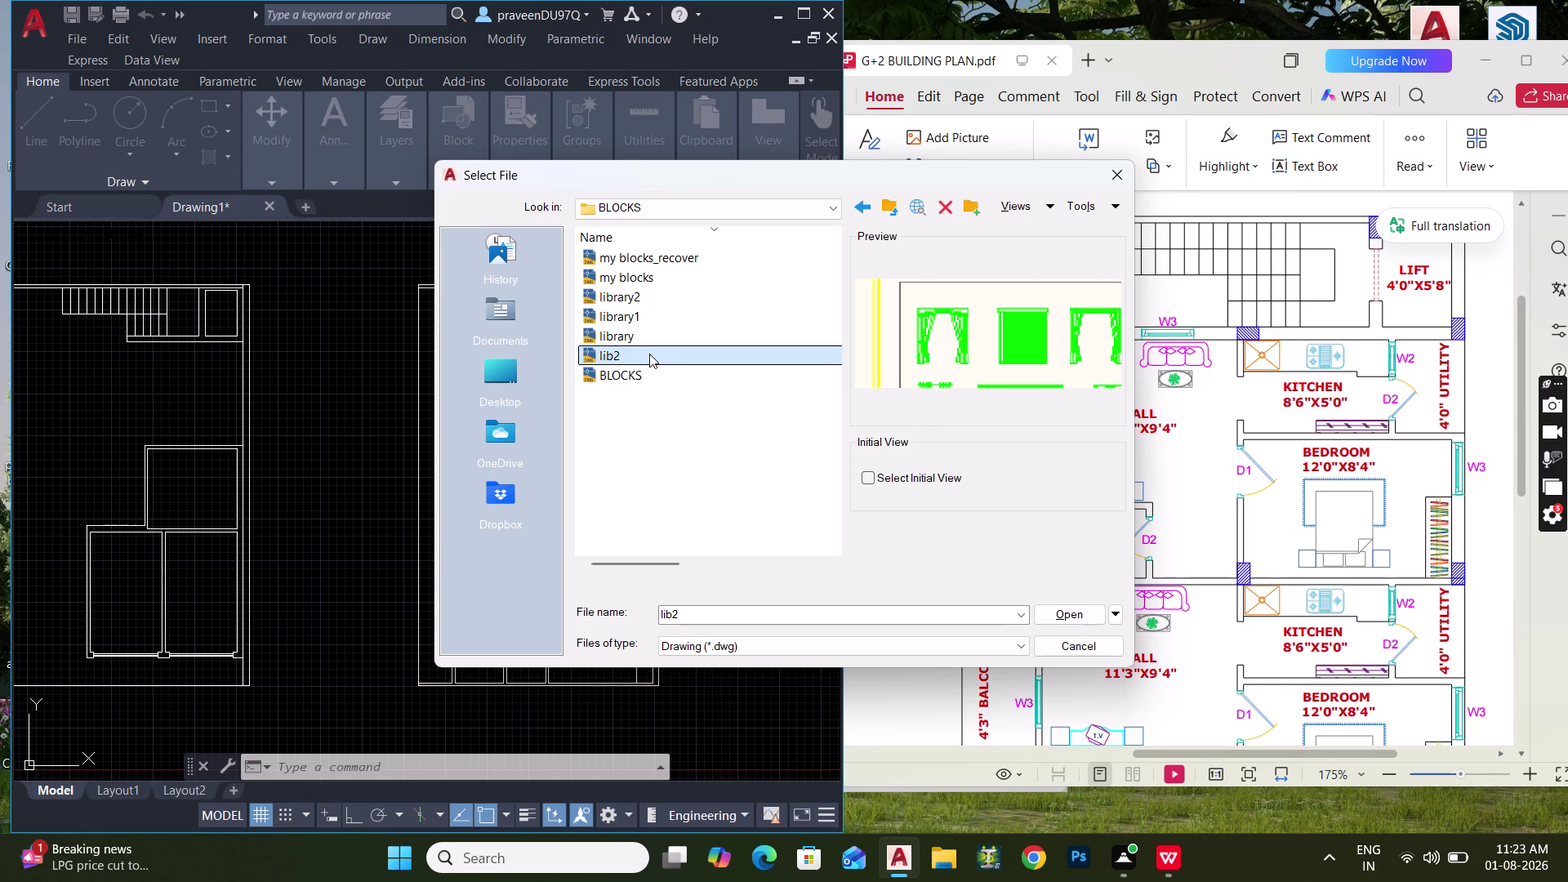
click(653, 335)
click(655, 320)
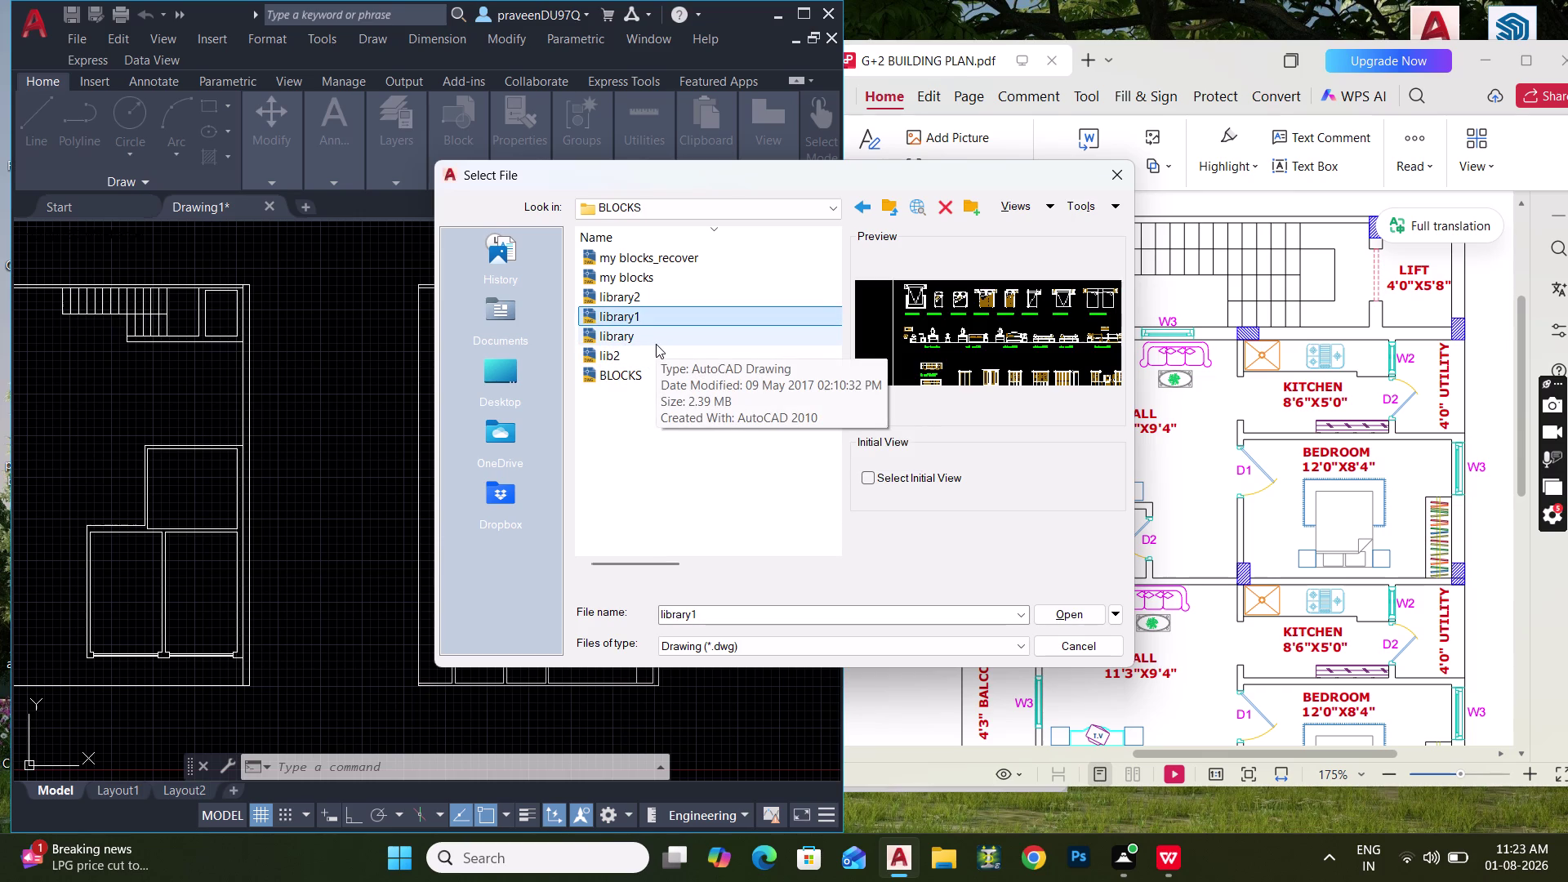
click(642, 301)
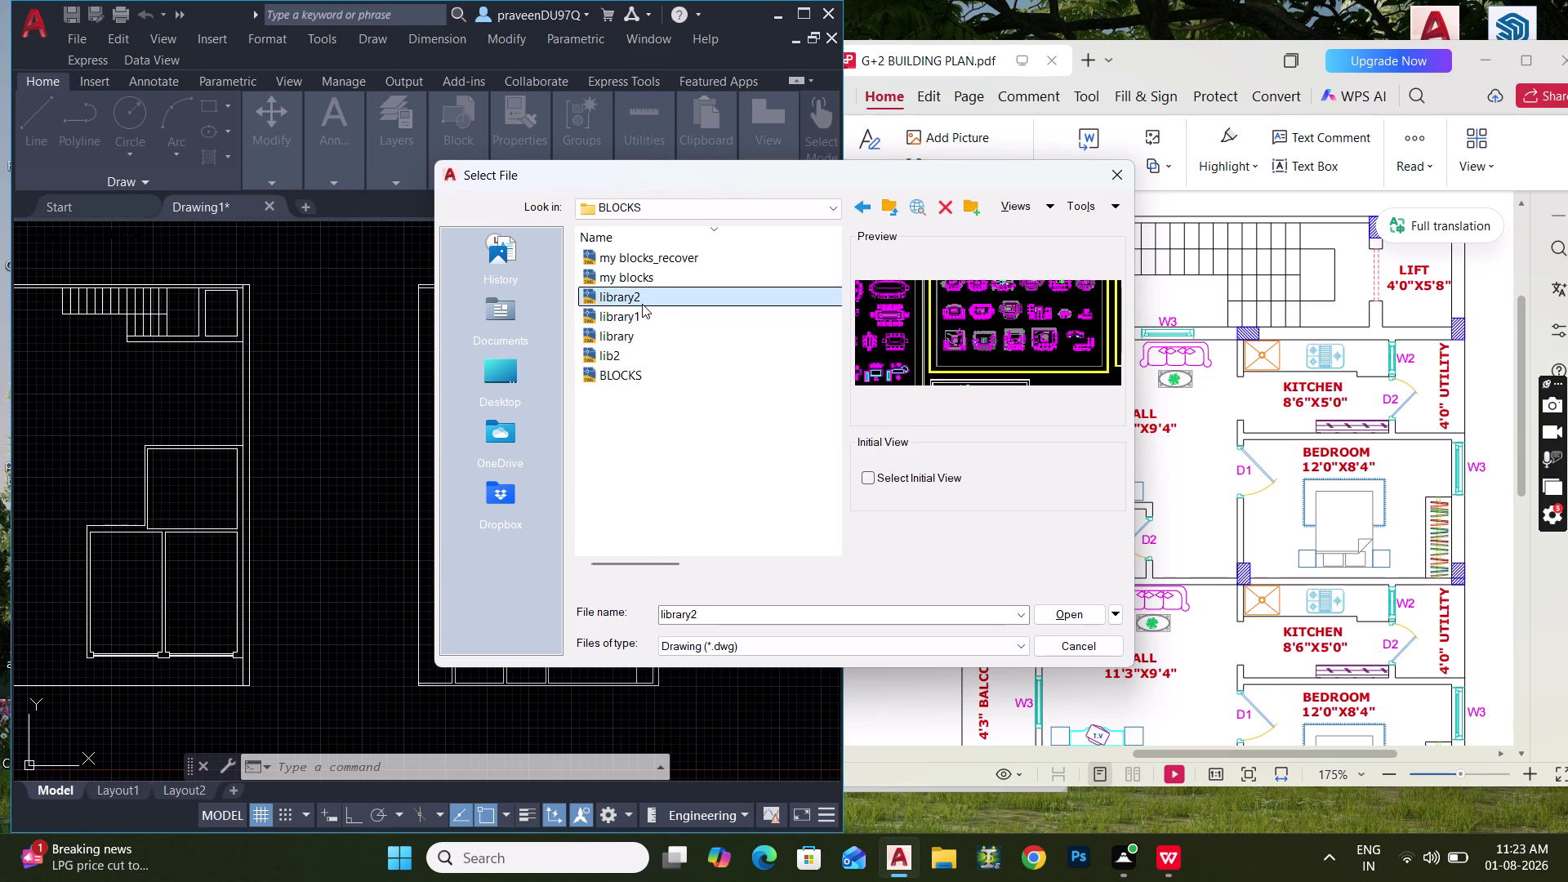
click(639, 278)
click(643, 261)
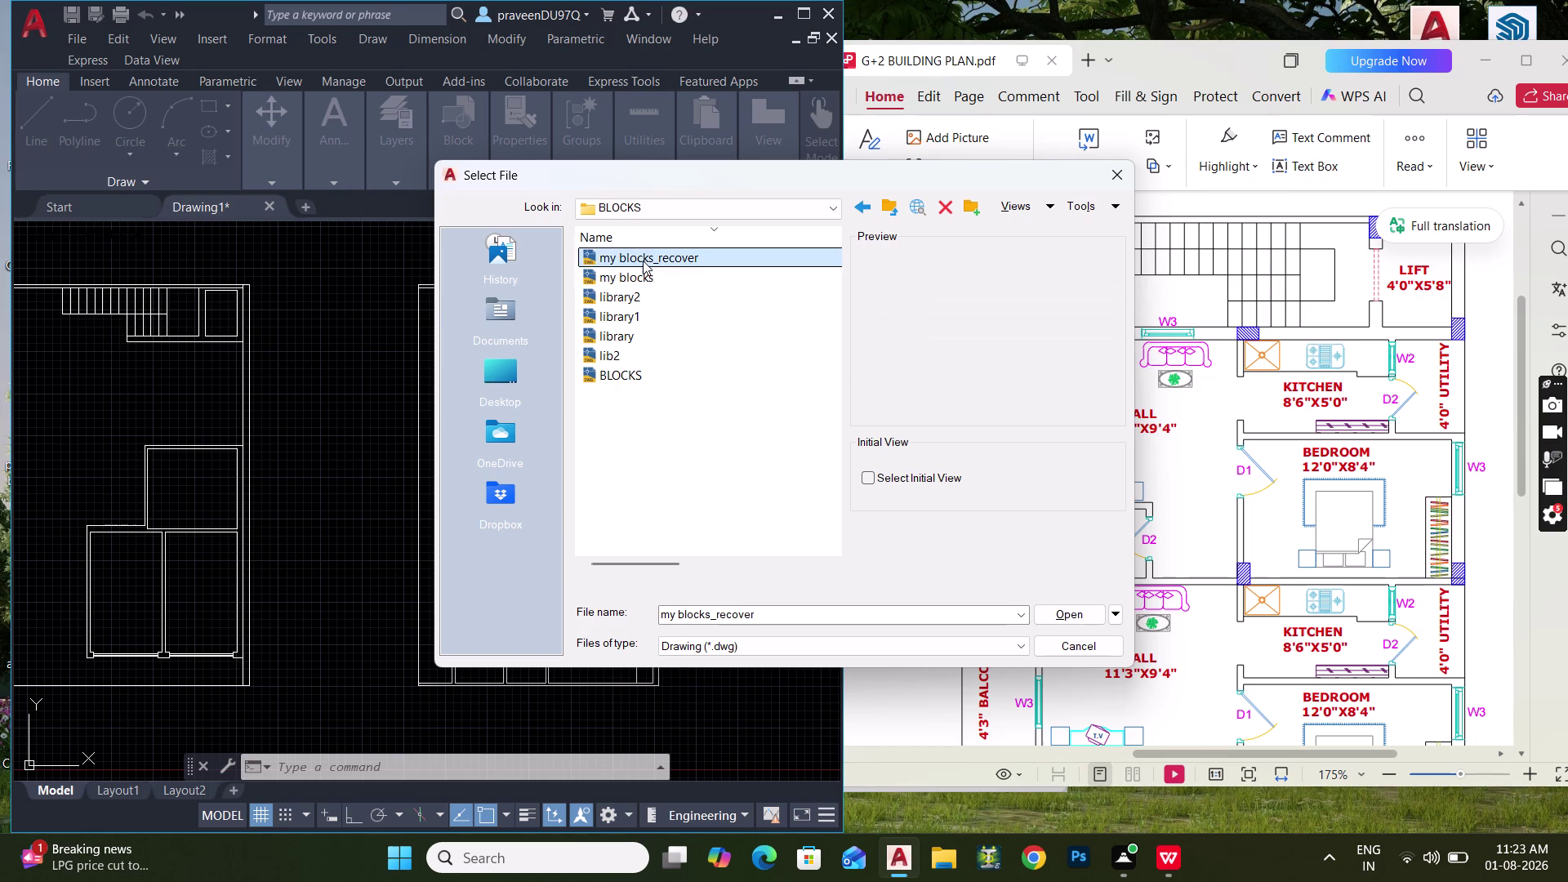
click(639, 375)
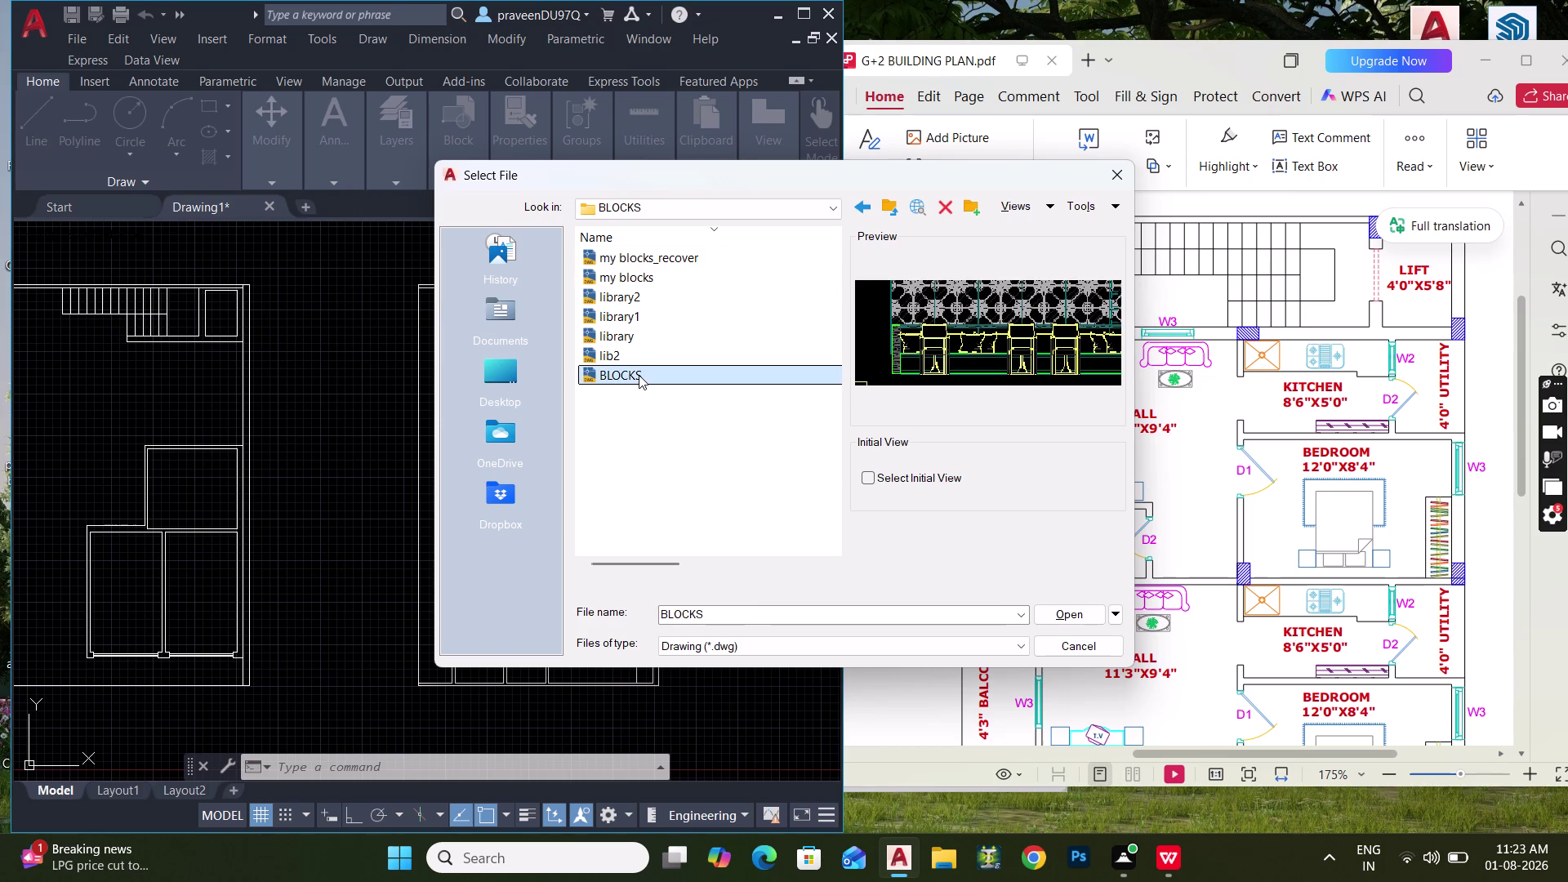
click(1049, 623)
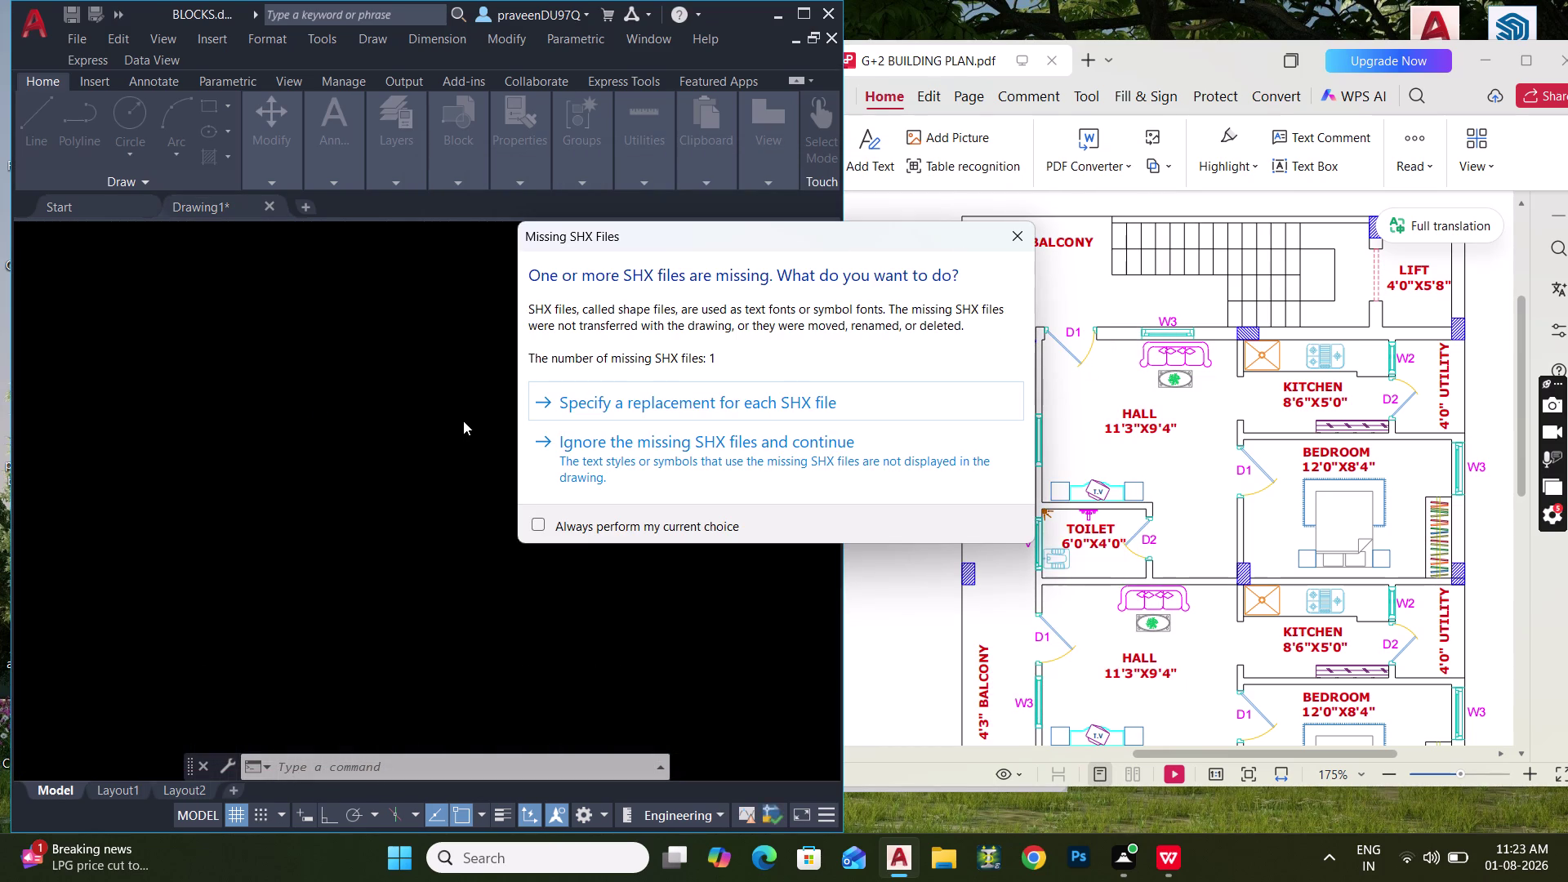
click(588, 453)
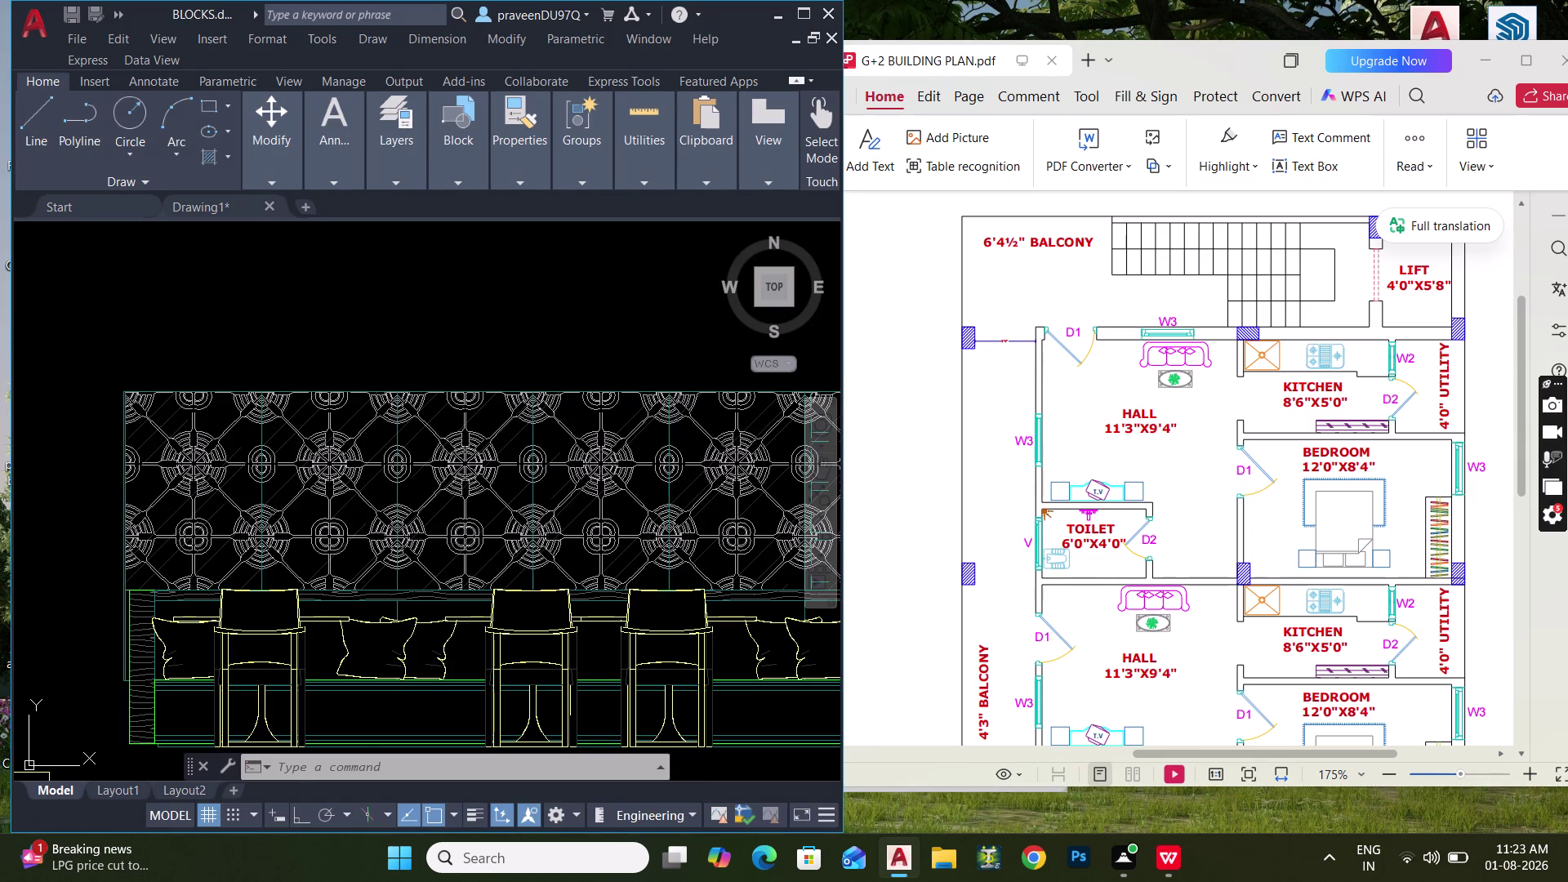
Pan and zoom through the BLOCKS library over the lounge and dining furniture rows.
scroll(down, 3)
scroll(down, 3)
scroll(down, 3)
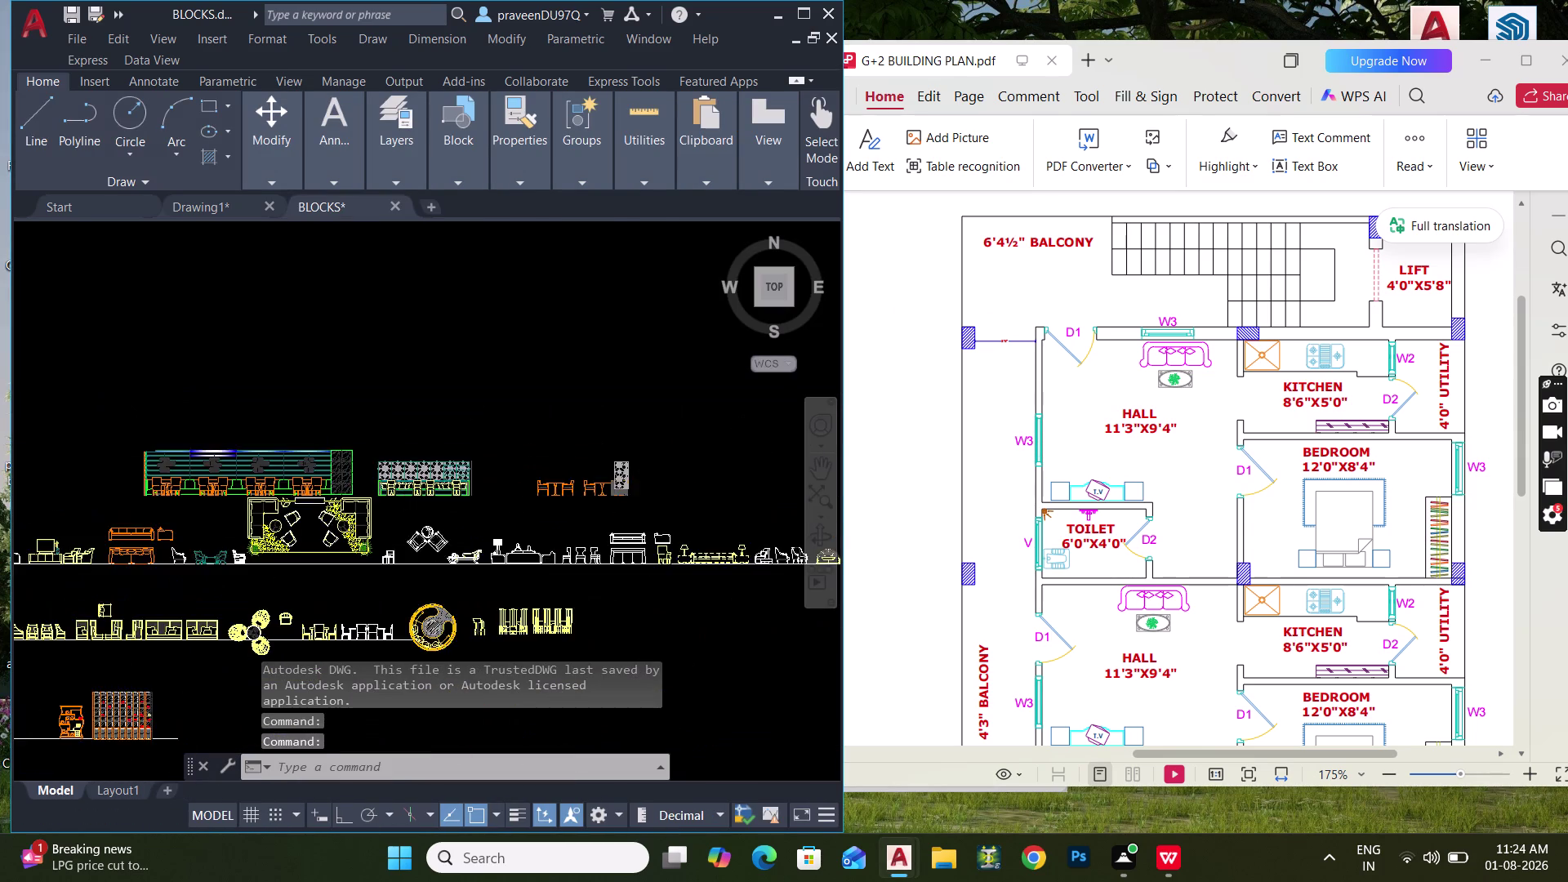
middle_drag(352, 488, 625, 483)
middle_drag(293, 398, 408, 664)
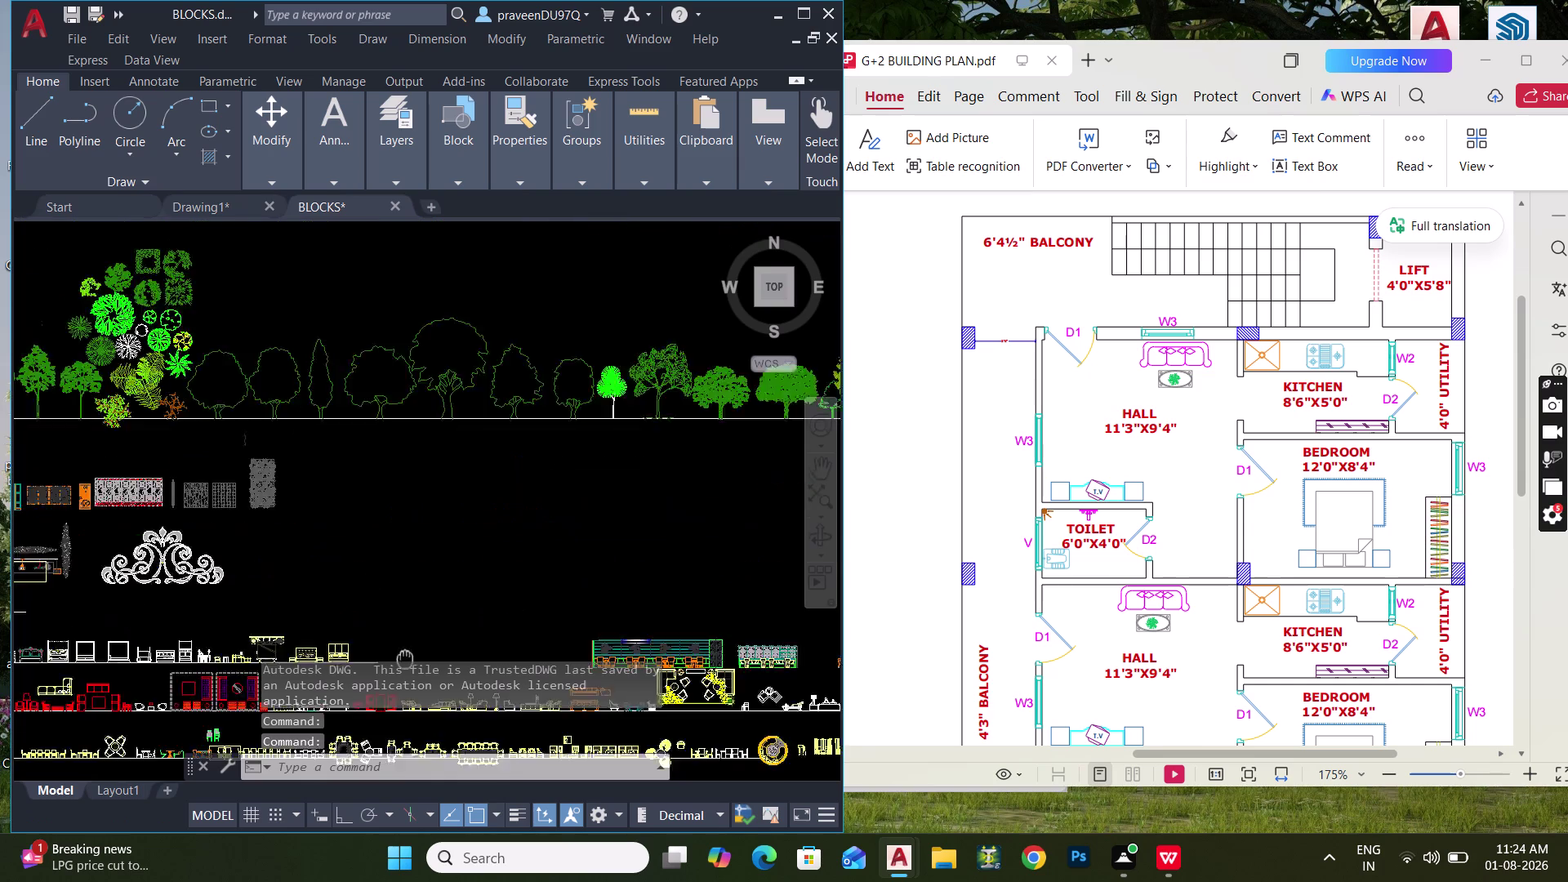
middle_drag(408, 664, 410, 666)
middle_drag(318, 469, 565, 667)
scroll(down, 3)
middle_drag(340, 512, 428, 273)
scroll(up, 3)
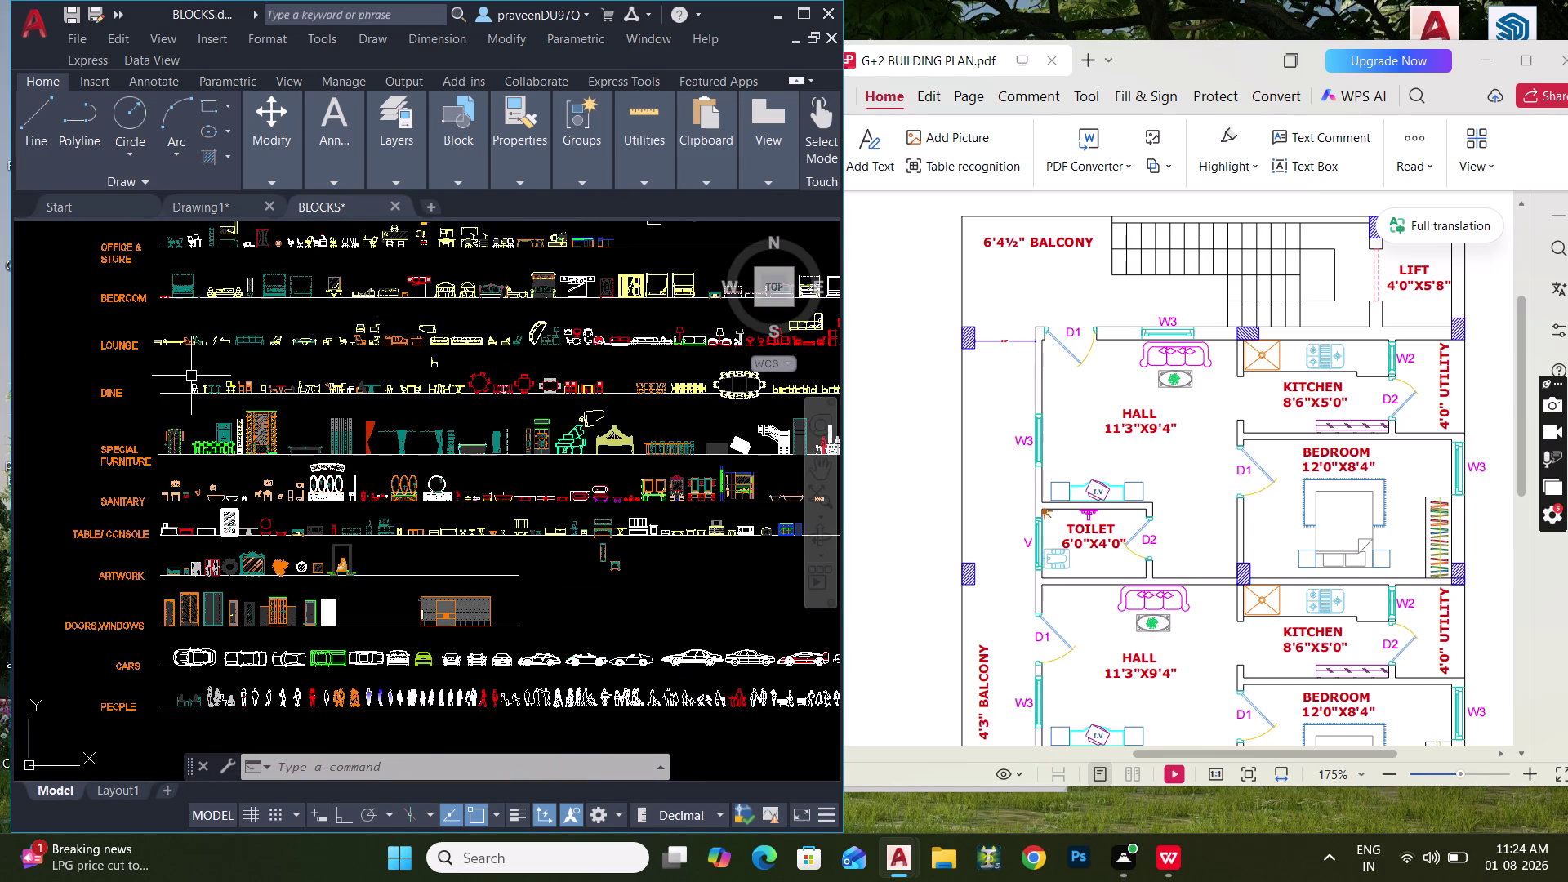
scroll(up, 3)
middle_drag(346, 406, 380, 639)
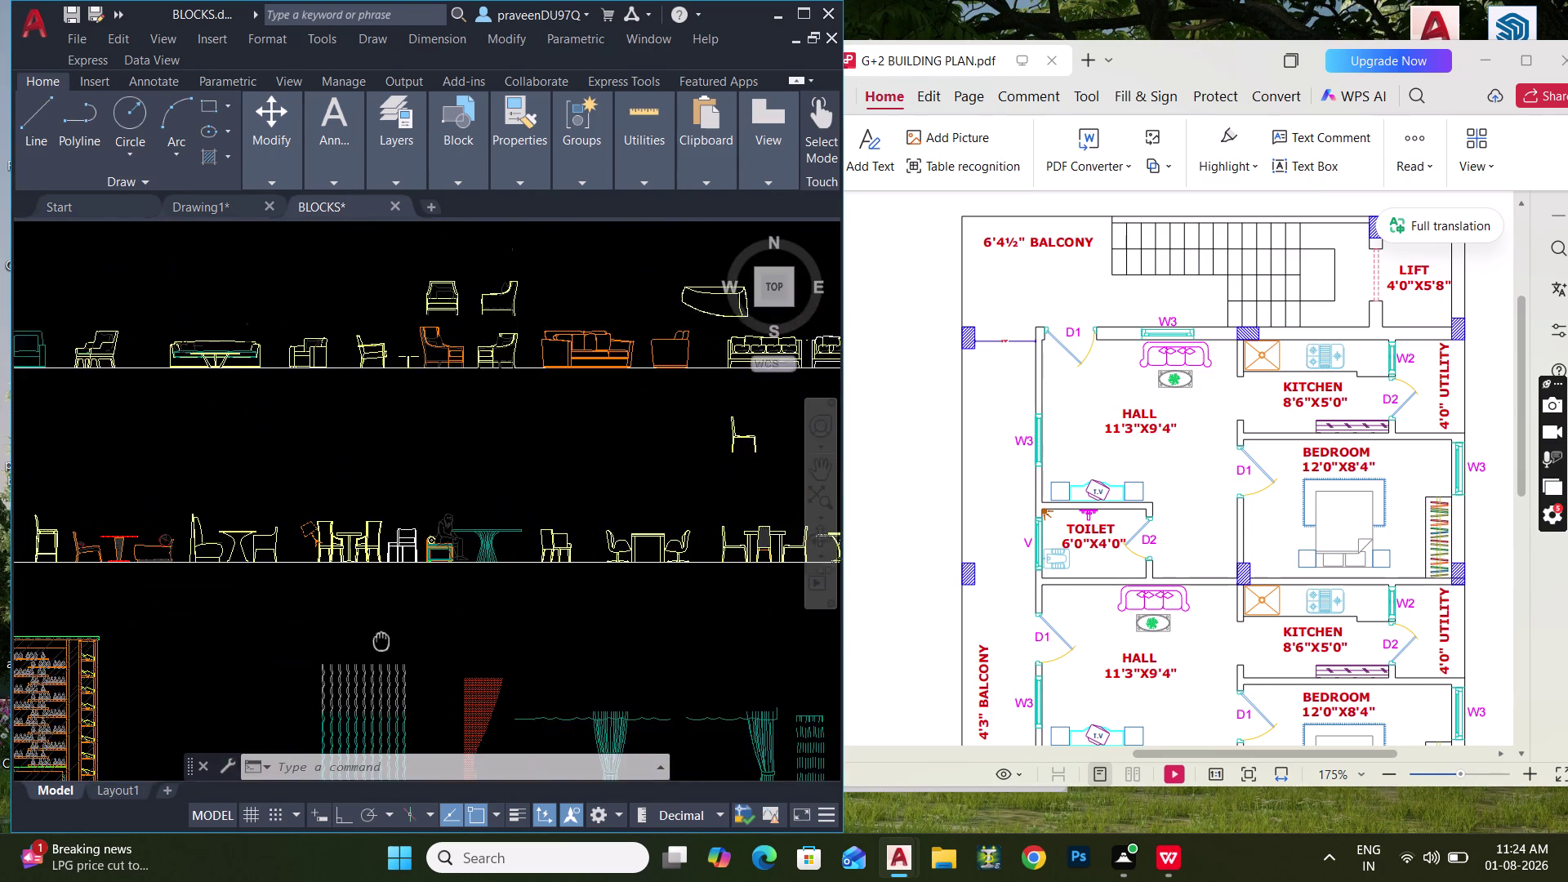
middle_drag(380, 639, 383, 643)
scroll(down, 3)
middle_drag(370, 510, 399, 696)
scroll(up, 3)
middle_drag(463, 571, 417, 333)
scroll(down, 3)
middle_drag(507, 495, 363, 341)
scroll(down, 3)
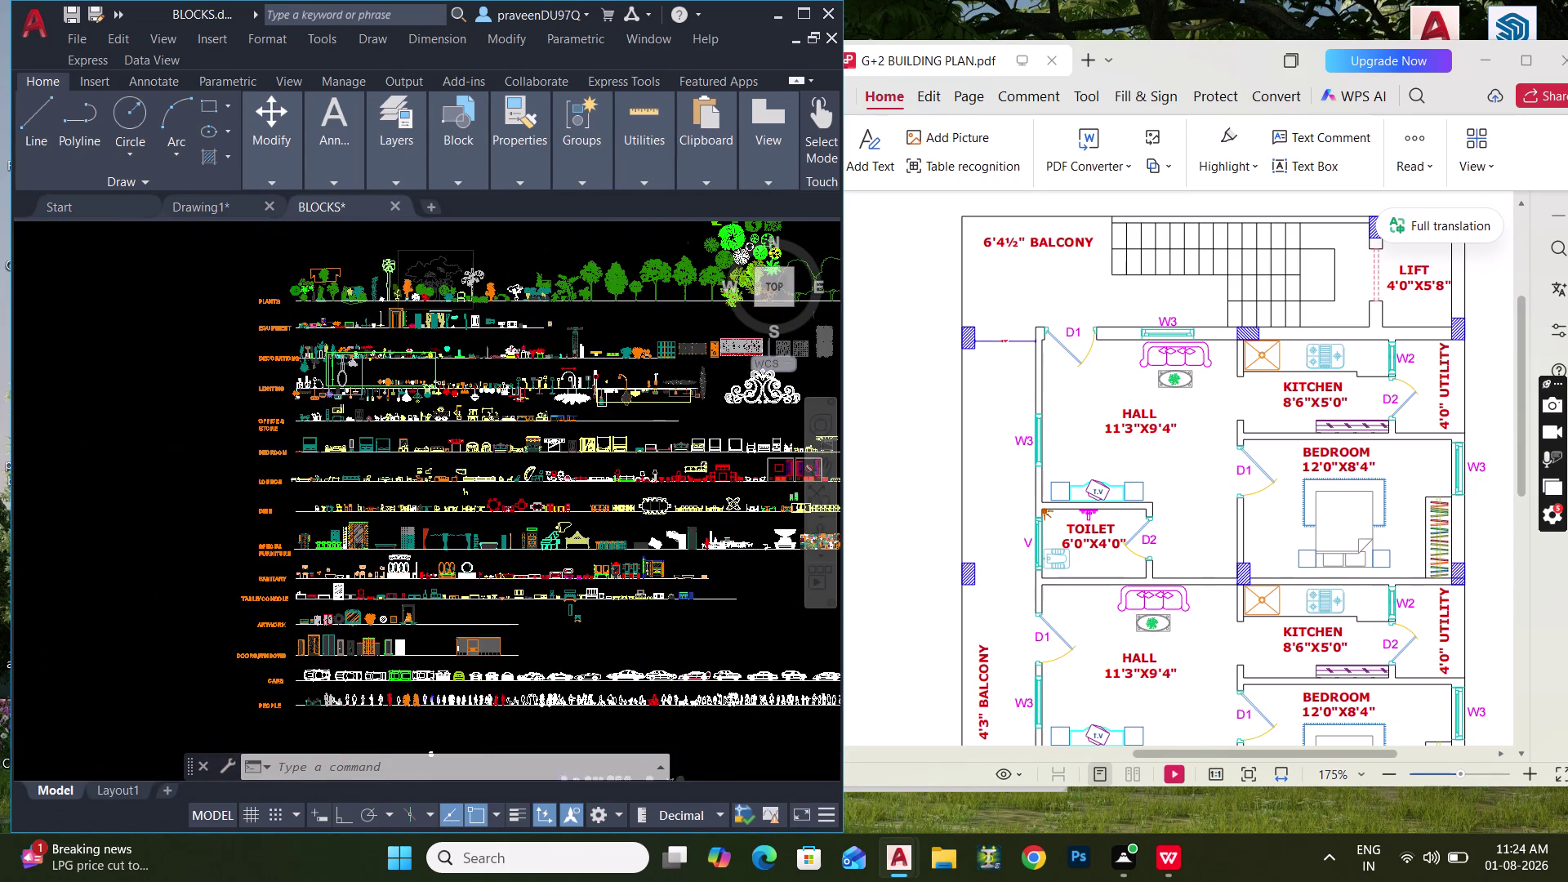
scroll(up, 3)
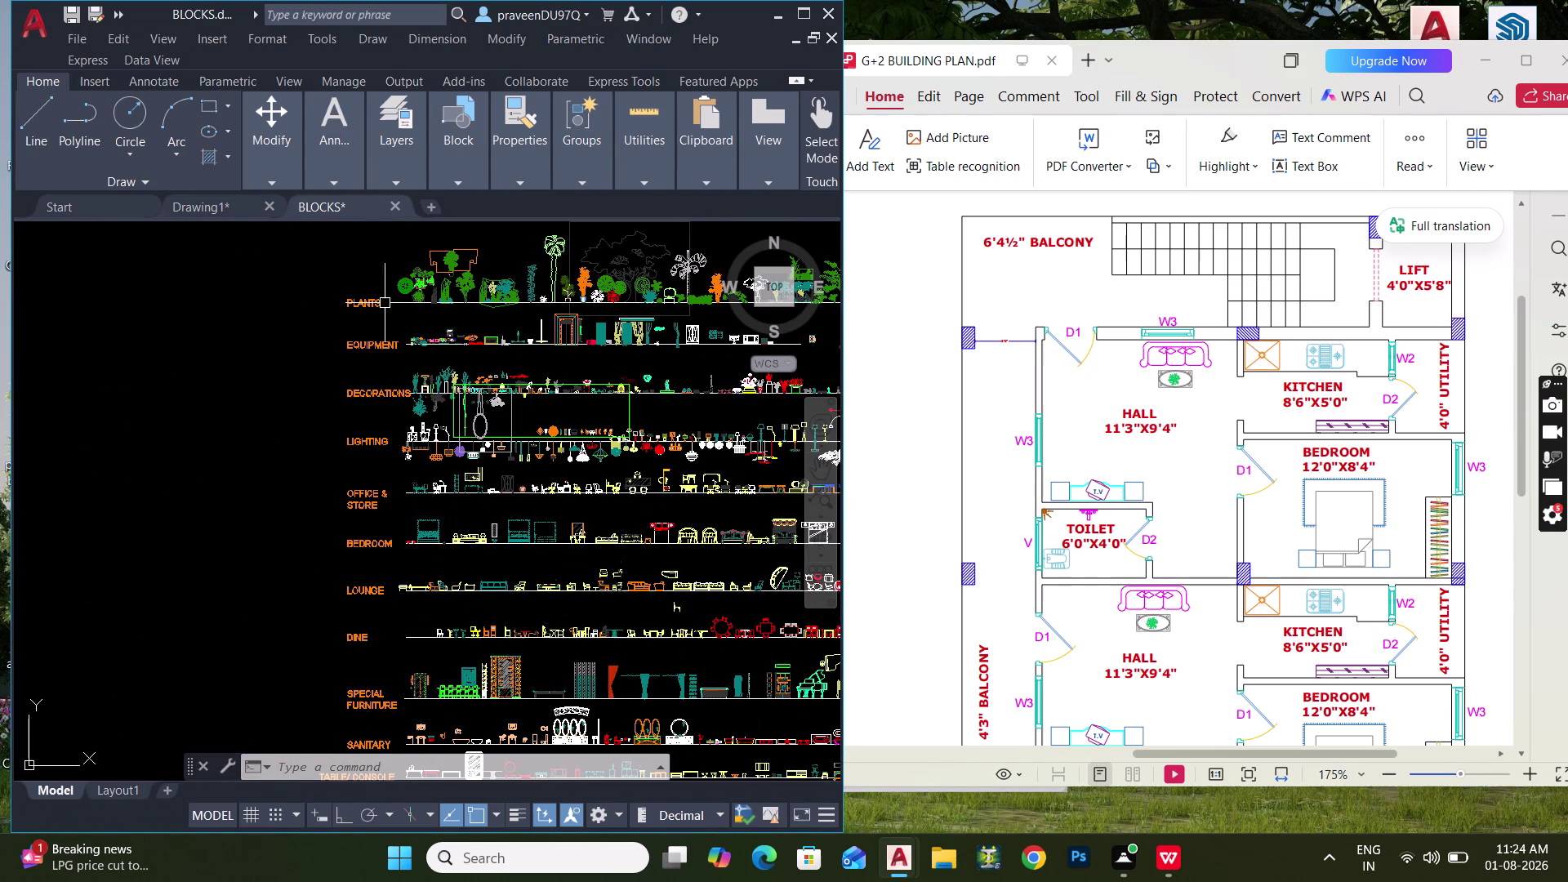
Browse the category labels, dining table blocks and plan-view furniture groups.
middle_drag(368, 556, 370, 302)
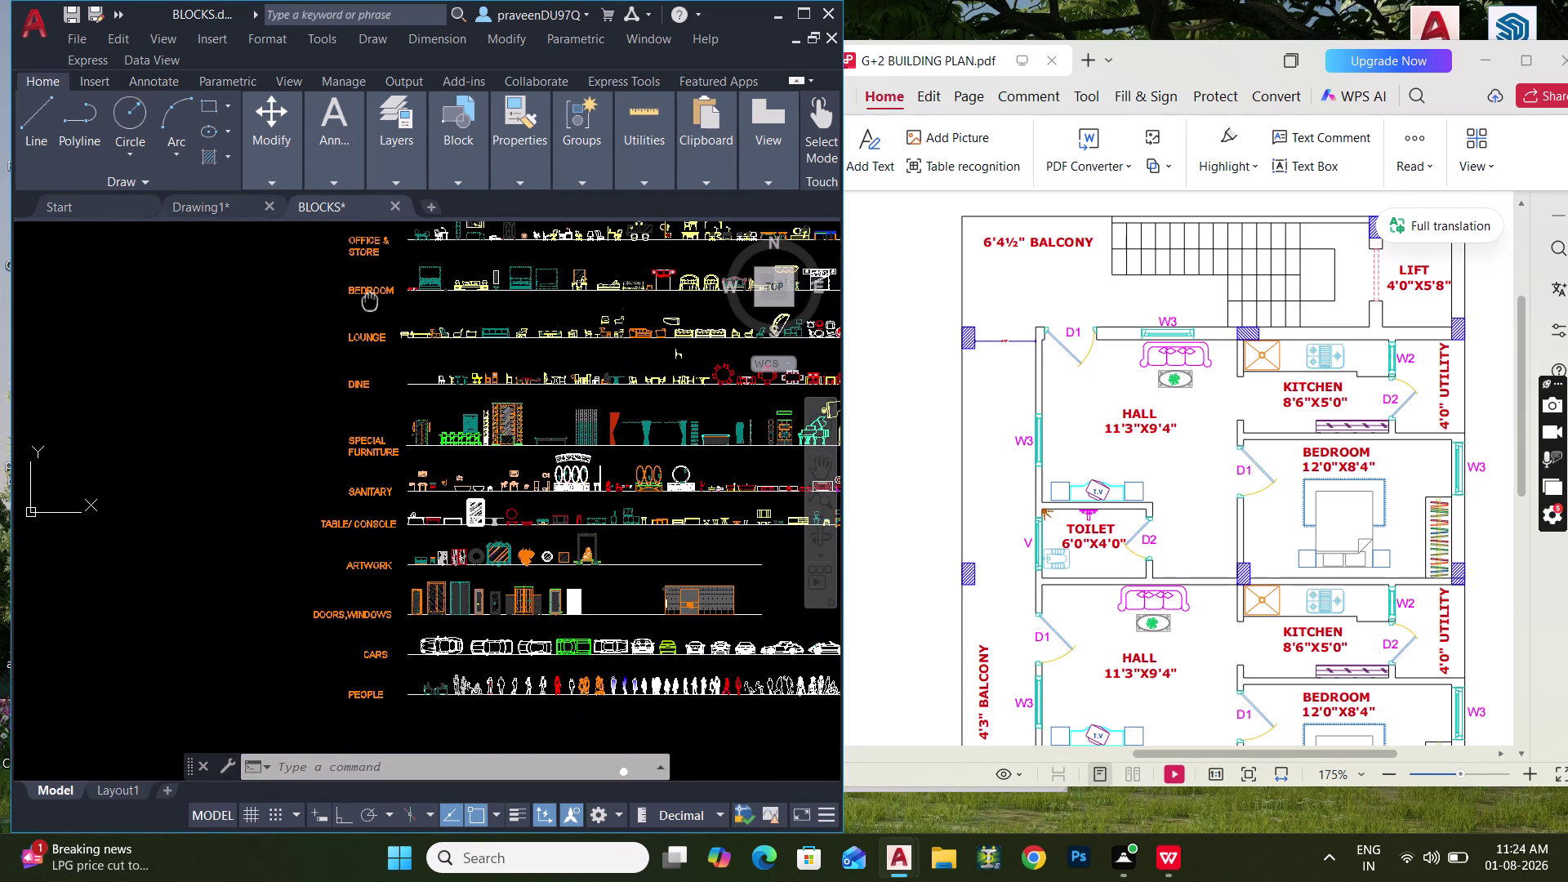
middle_drag(370, 302, 161, 394)
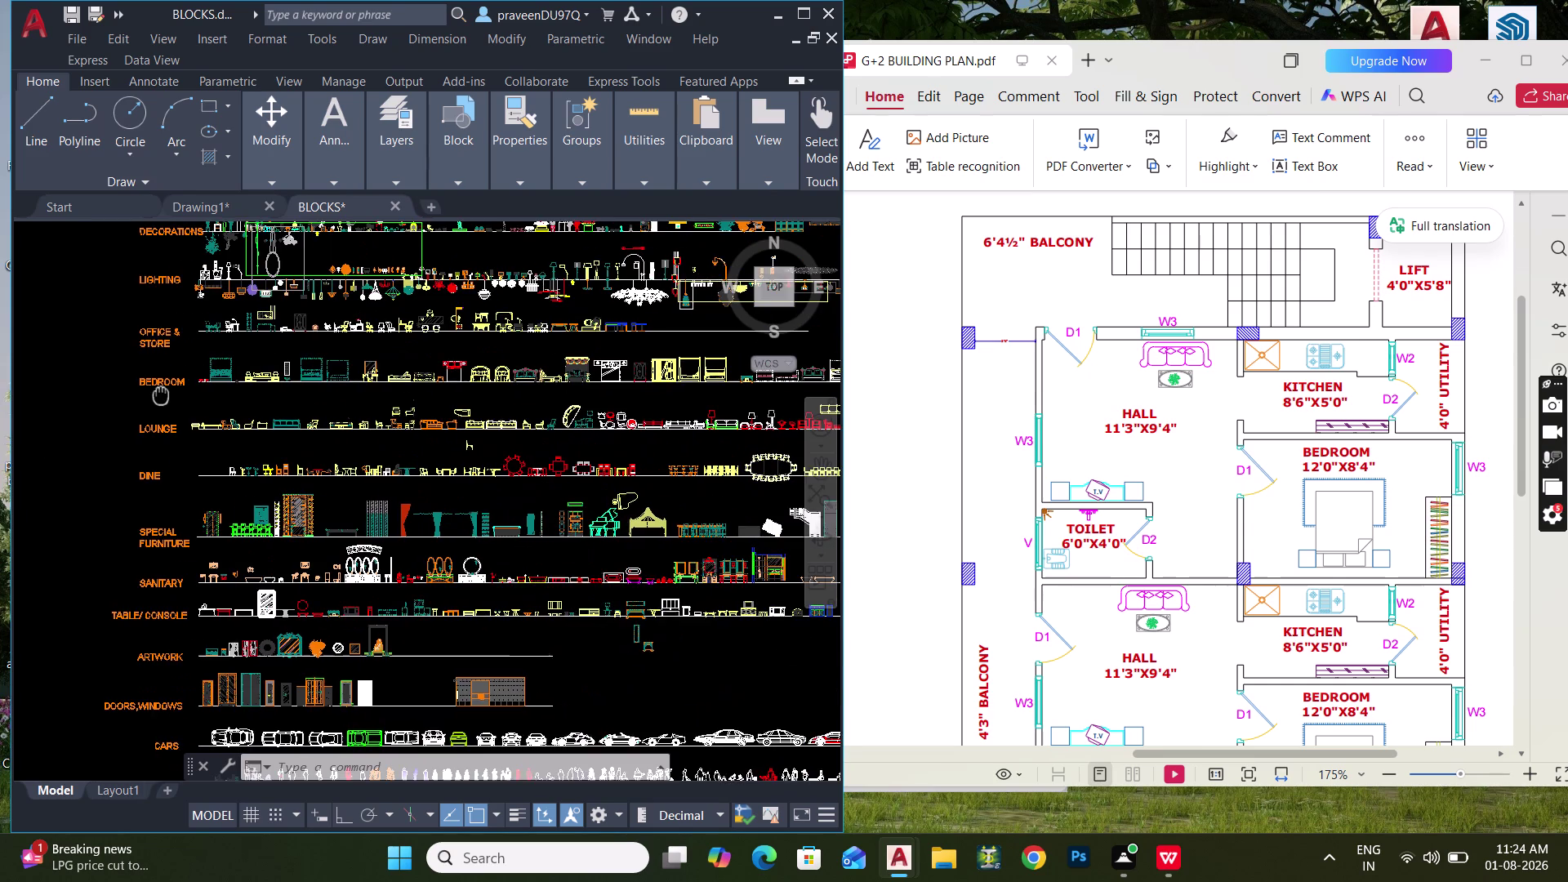
scroll(down, 3)
middle_drag(540, 442, 162, 519)
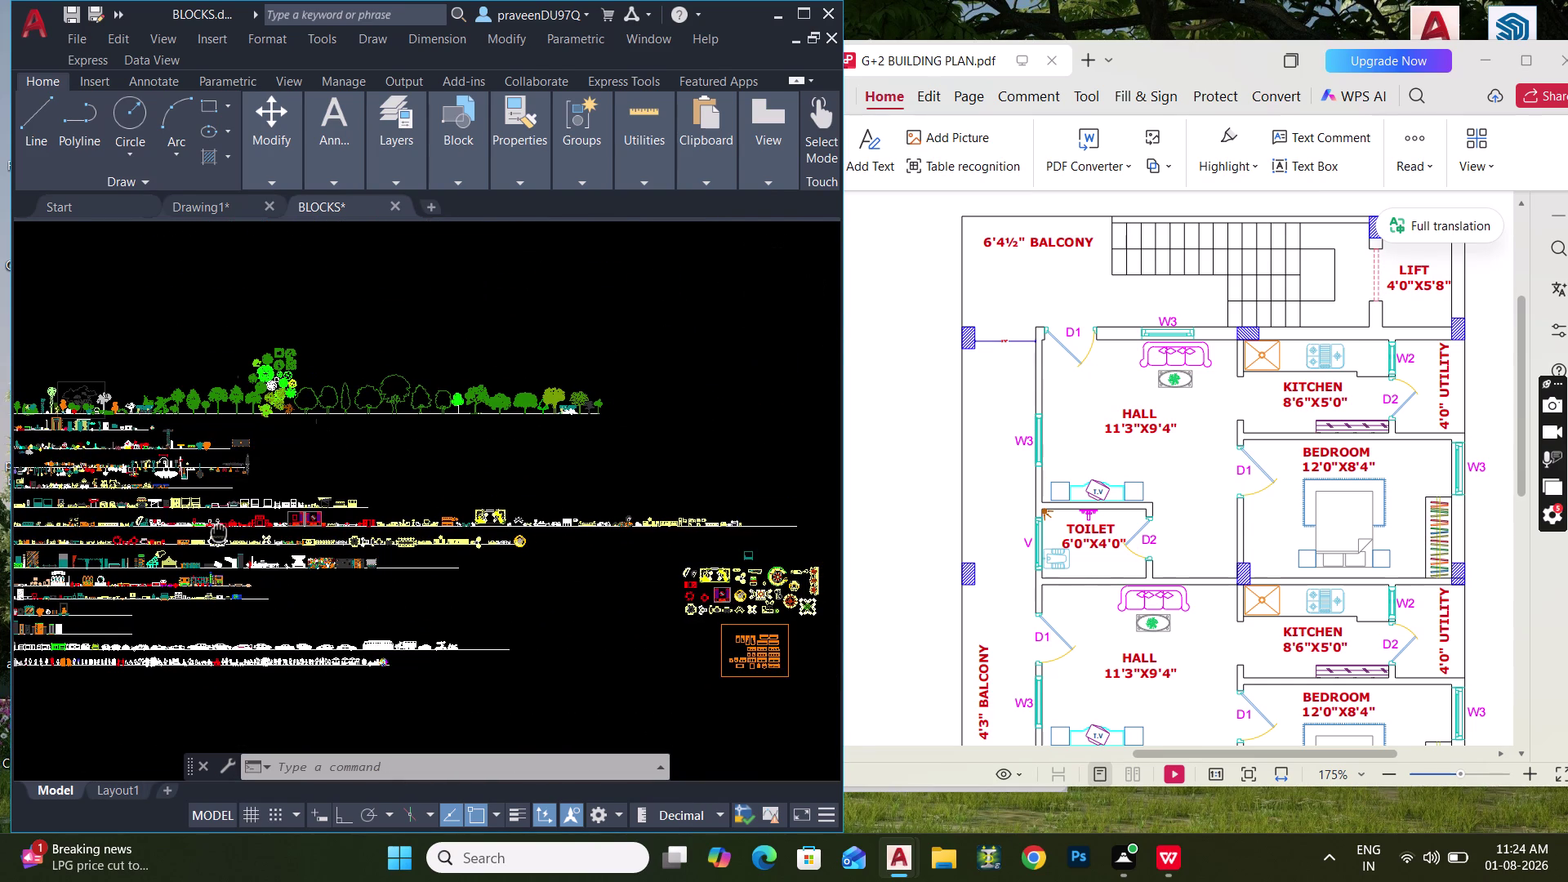
scroll(up, 3)
scroll(up, 3)
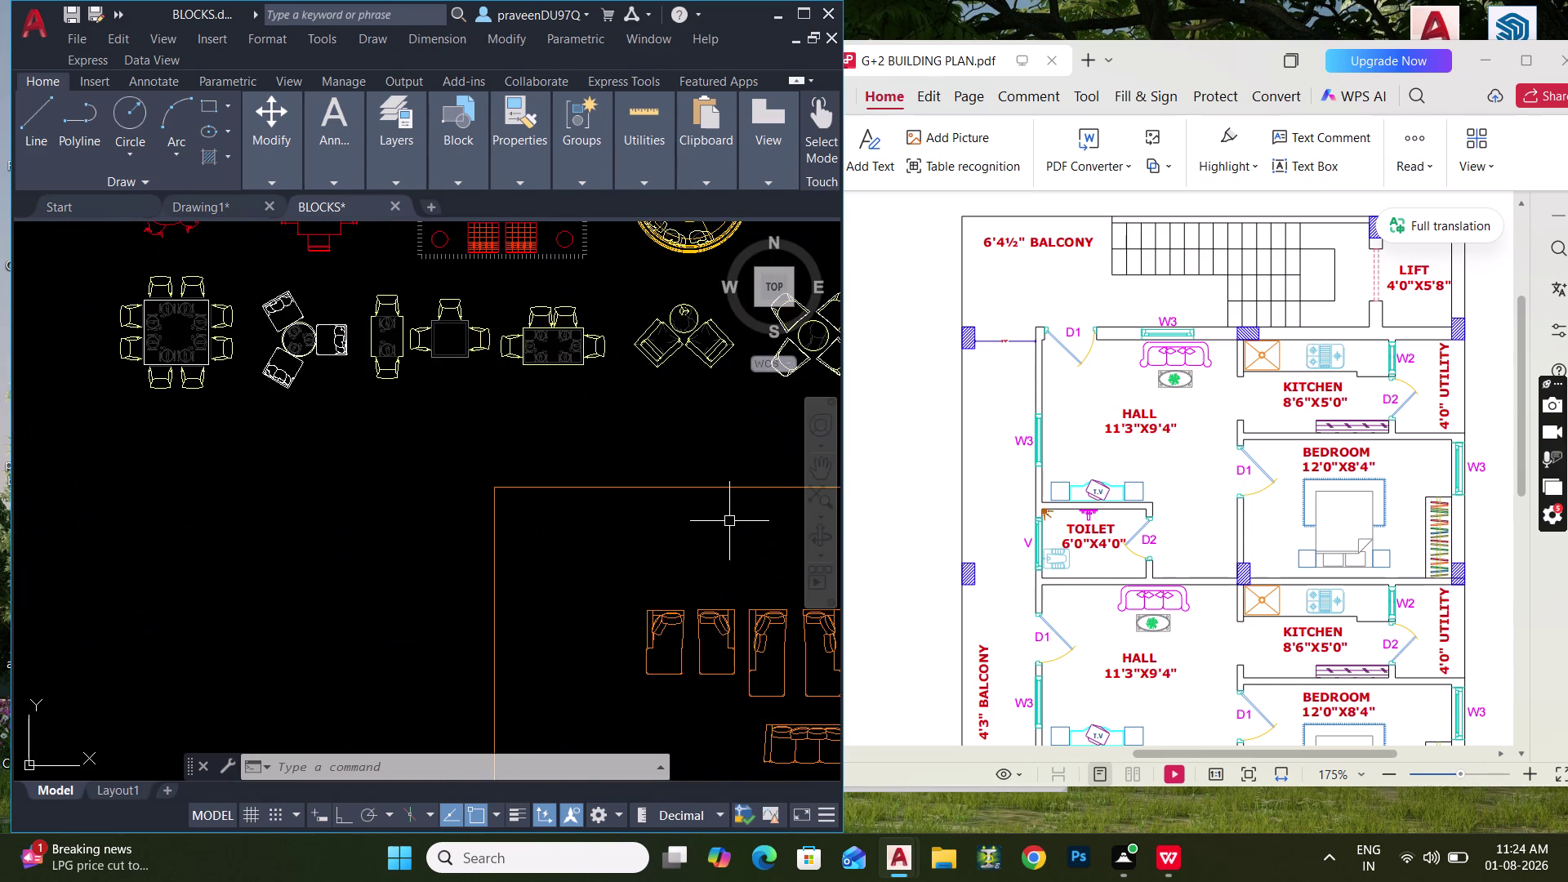
middle_drag(719, 524, 548, 447)
scroll(down, 3)
middle_drag(558, 439, 367, 479)
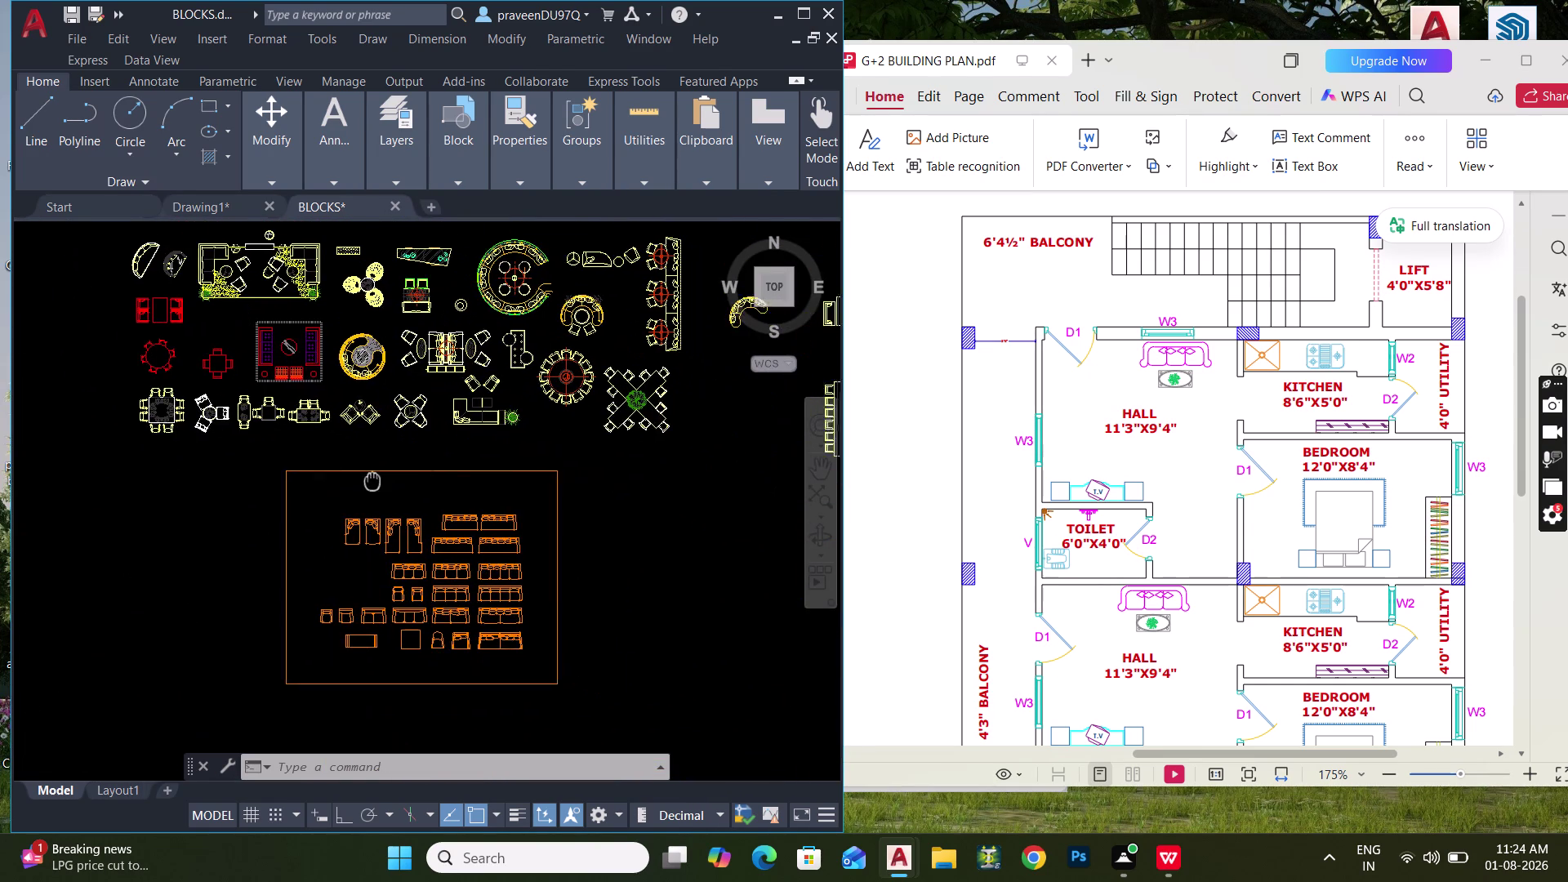
middle_drag(367, 479, 363, 477)
scroll(down, 3)
middle_drag(459, 489, 214, 589)
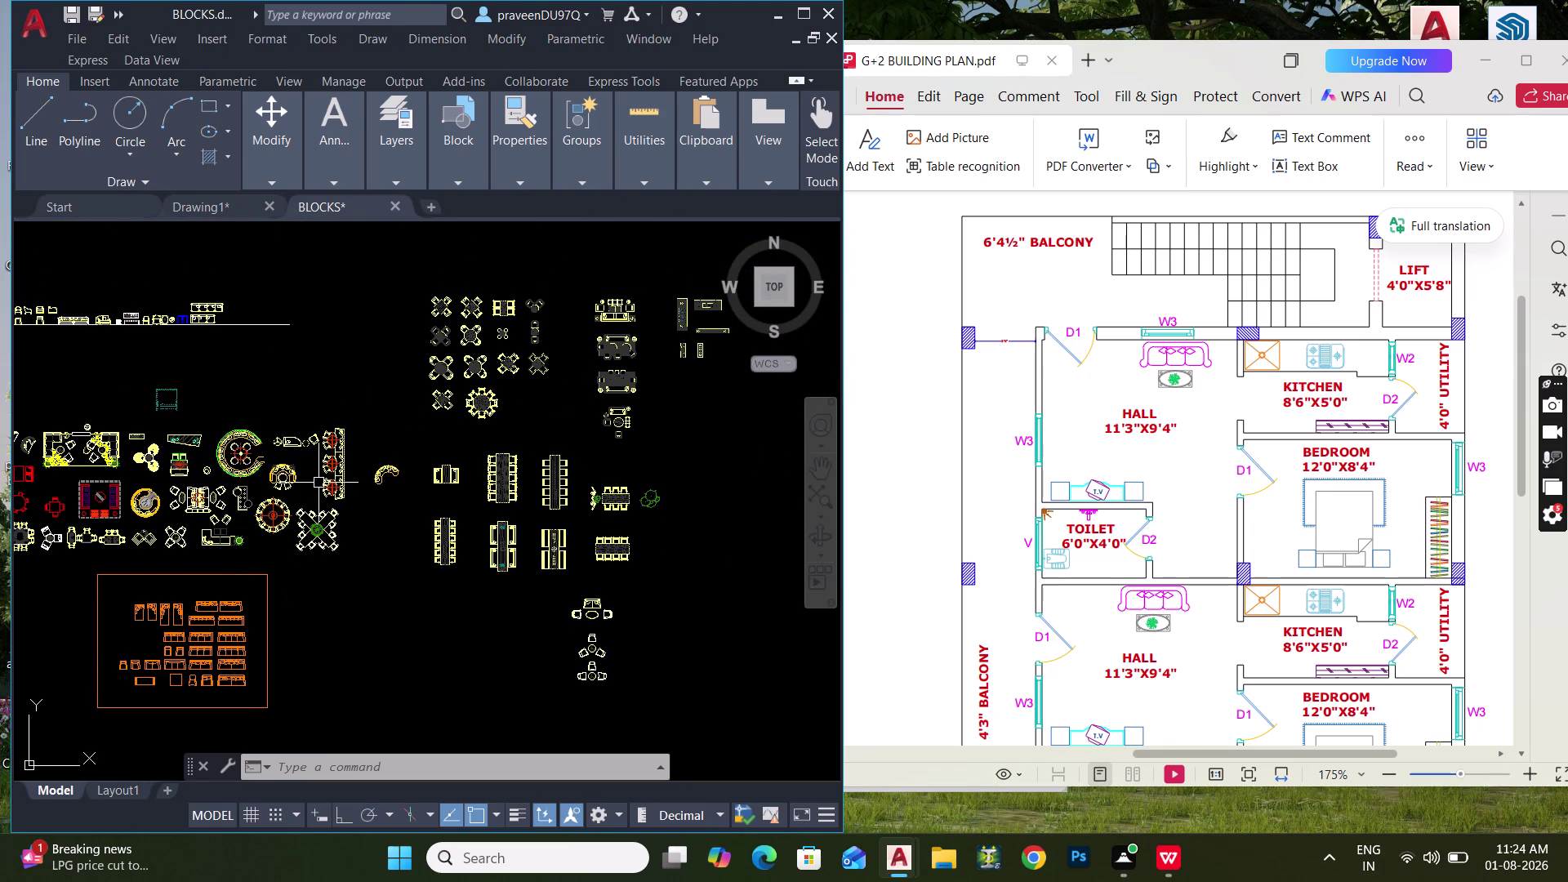
middle_drag(417, 425, 643, 526)
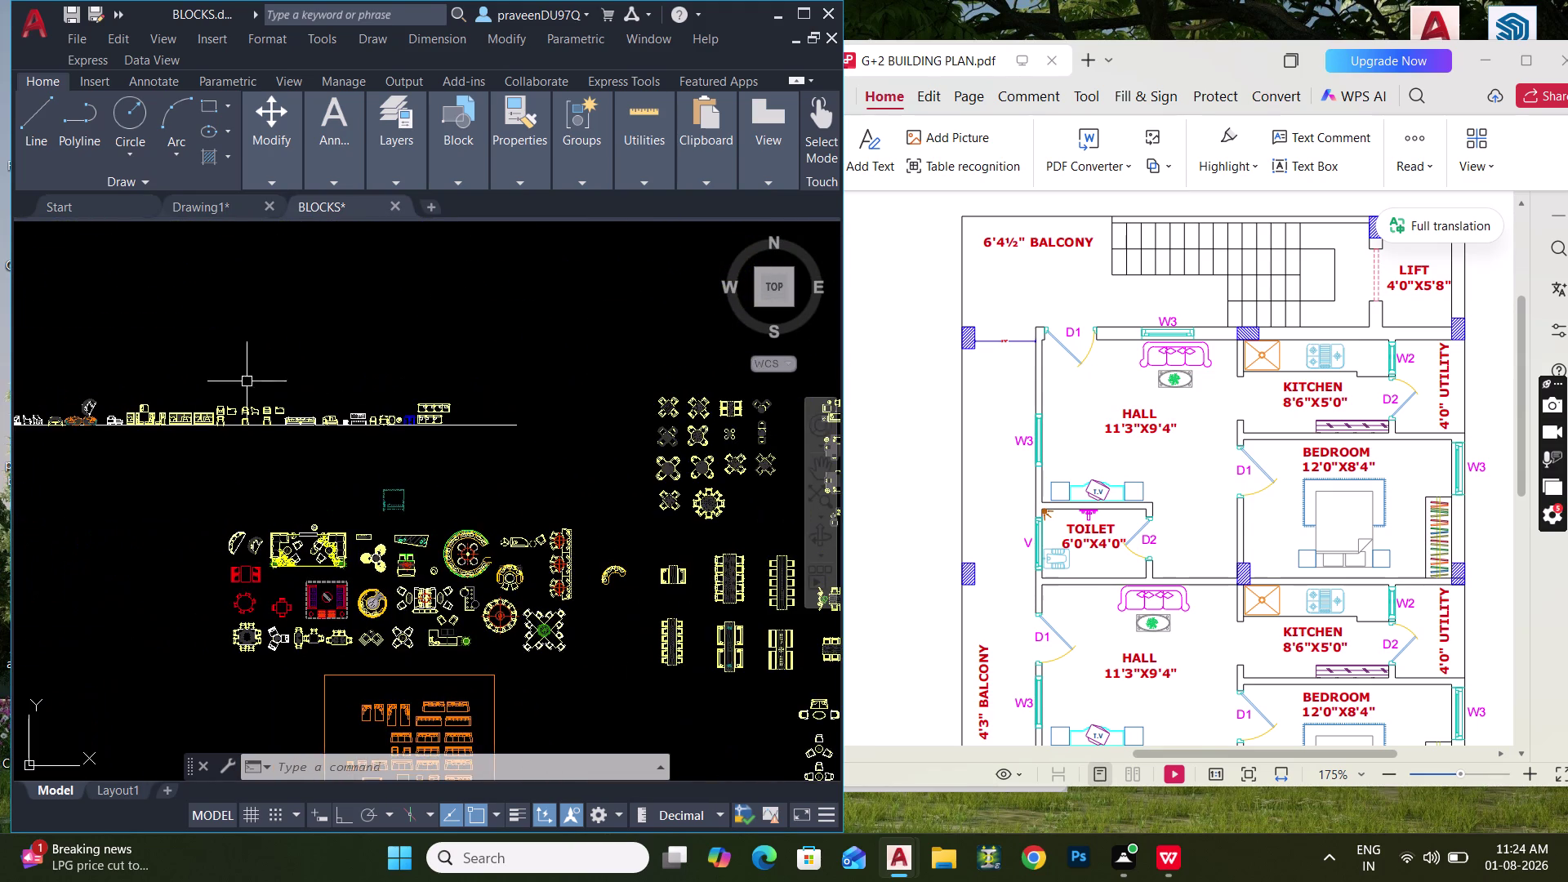
scroll(up, 3)
middle_drag(168, 436, 475, 439)
scroll(down, 3)
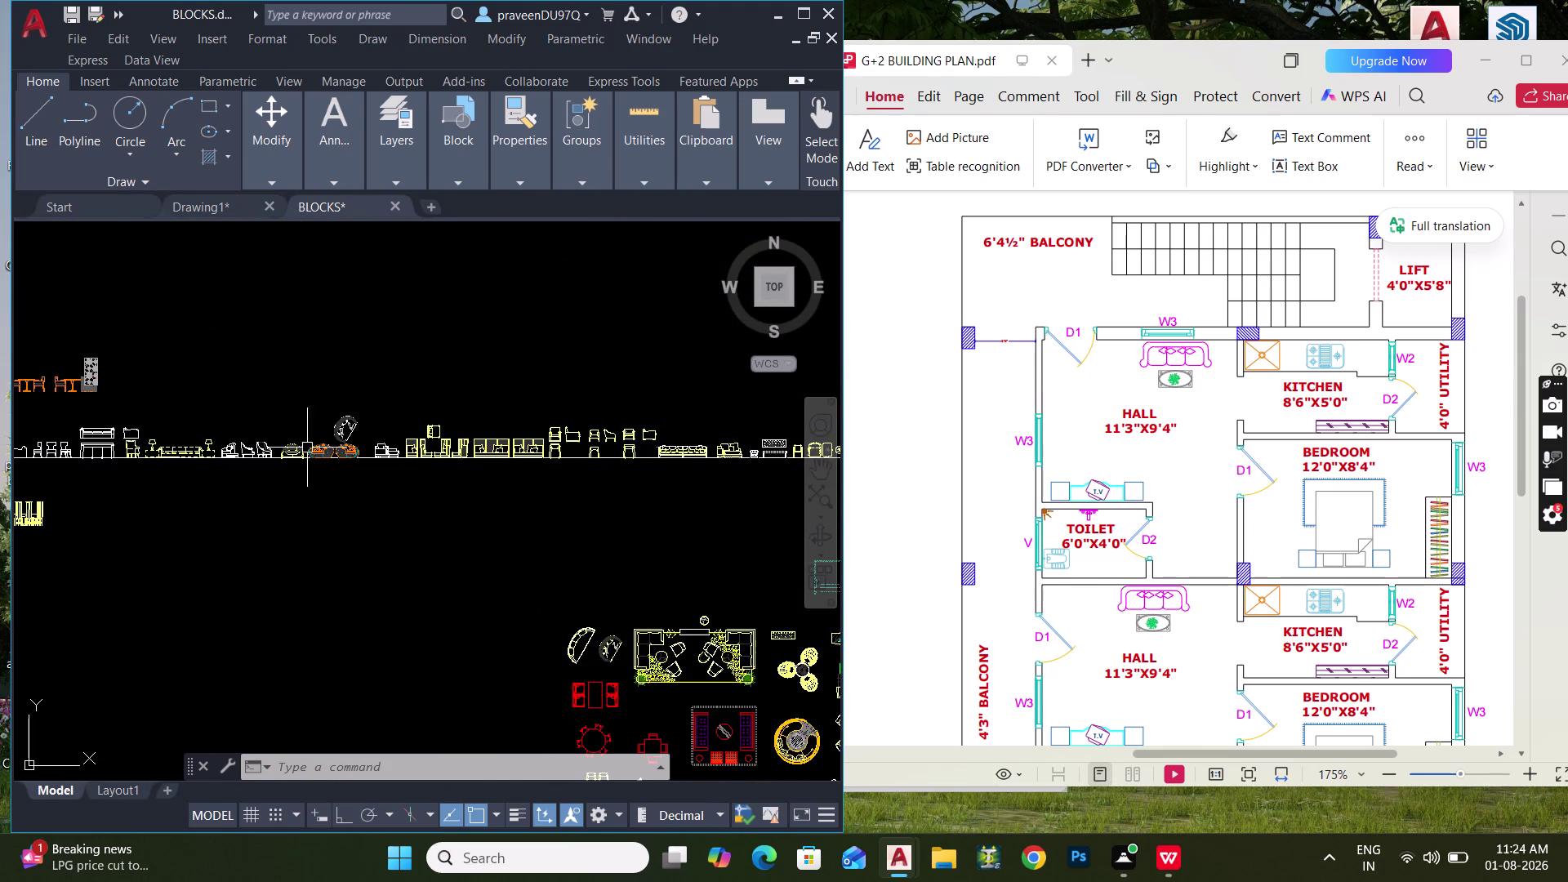
scroll(down, 3)
middle_drag(280, 448, 275, 295)
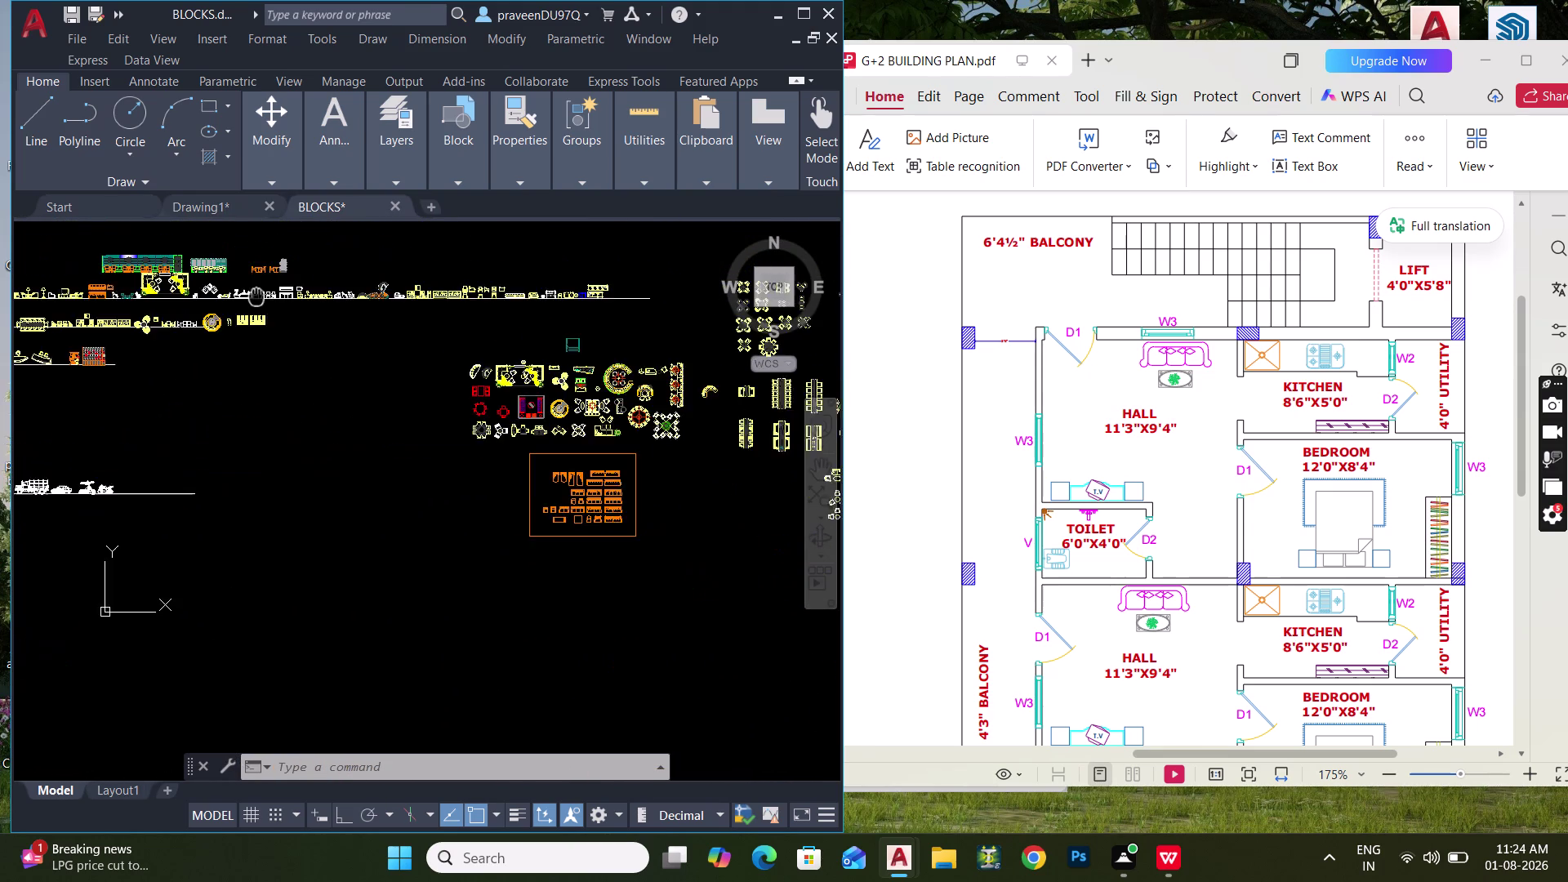
middle_drag(275, 295, 148, 314)
middle_drag(661, 437, 575, 455)
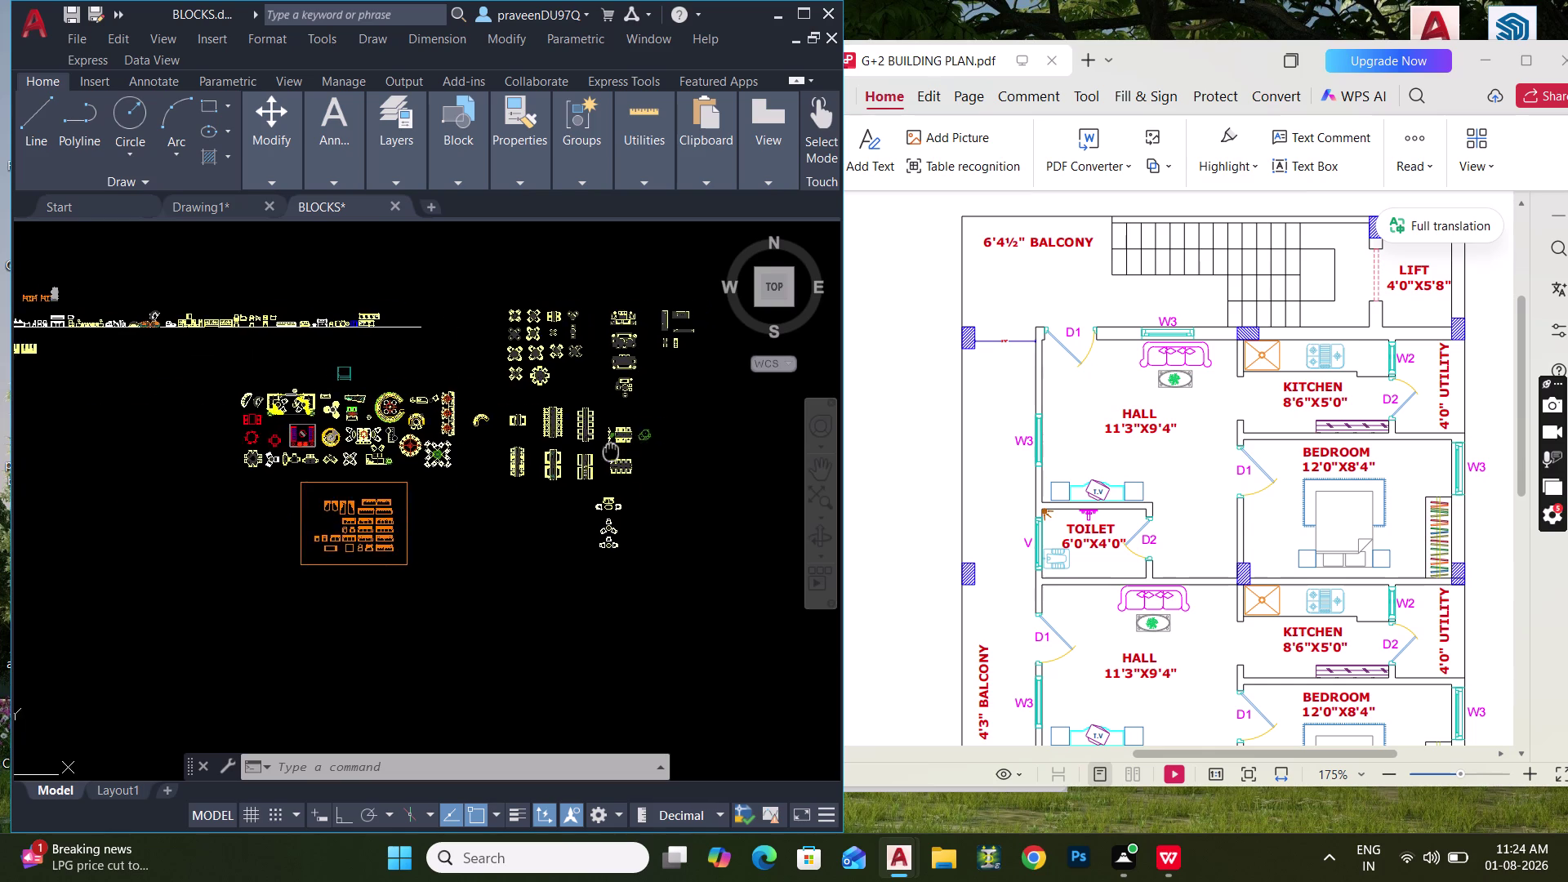
middle_drag(574, 455, 315, 481)
scroll(down, 3)
middle_drag(301, 473, 656, 463)
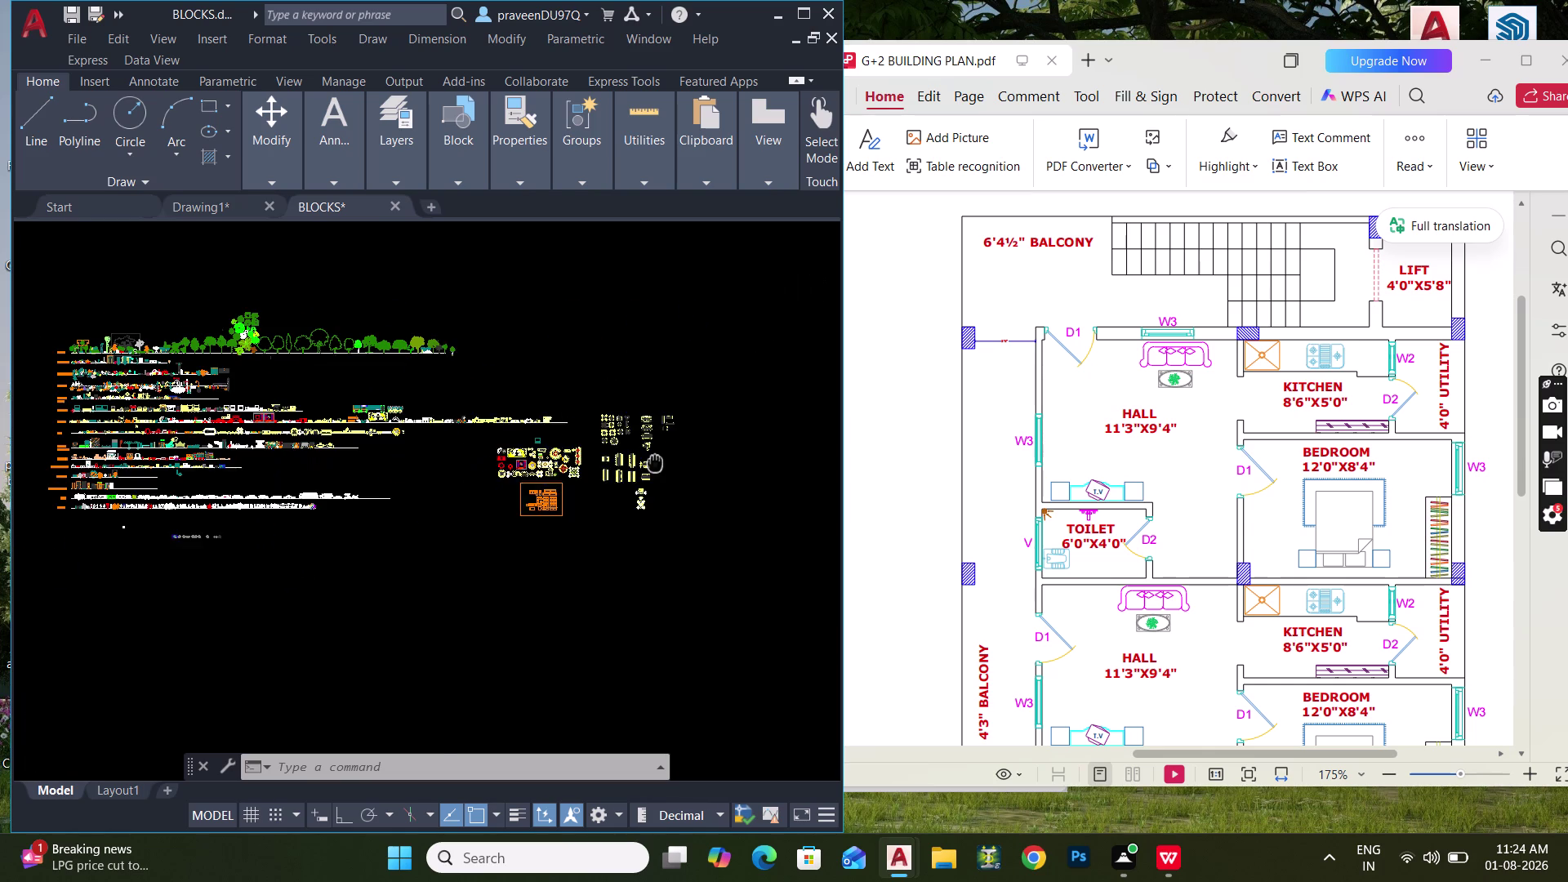
scroll(up, 3)
scroll(up, 3)
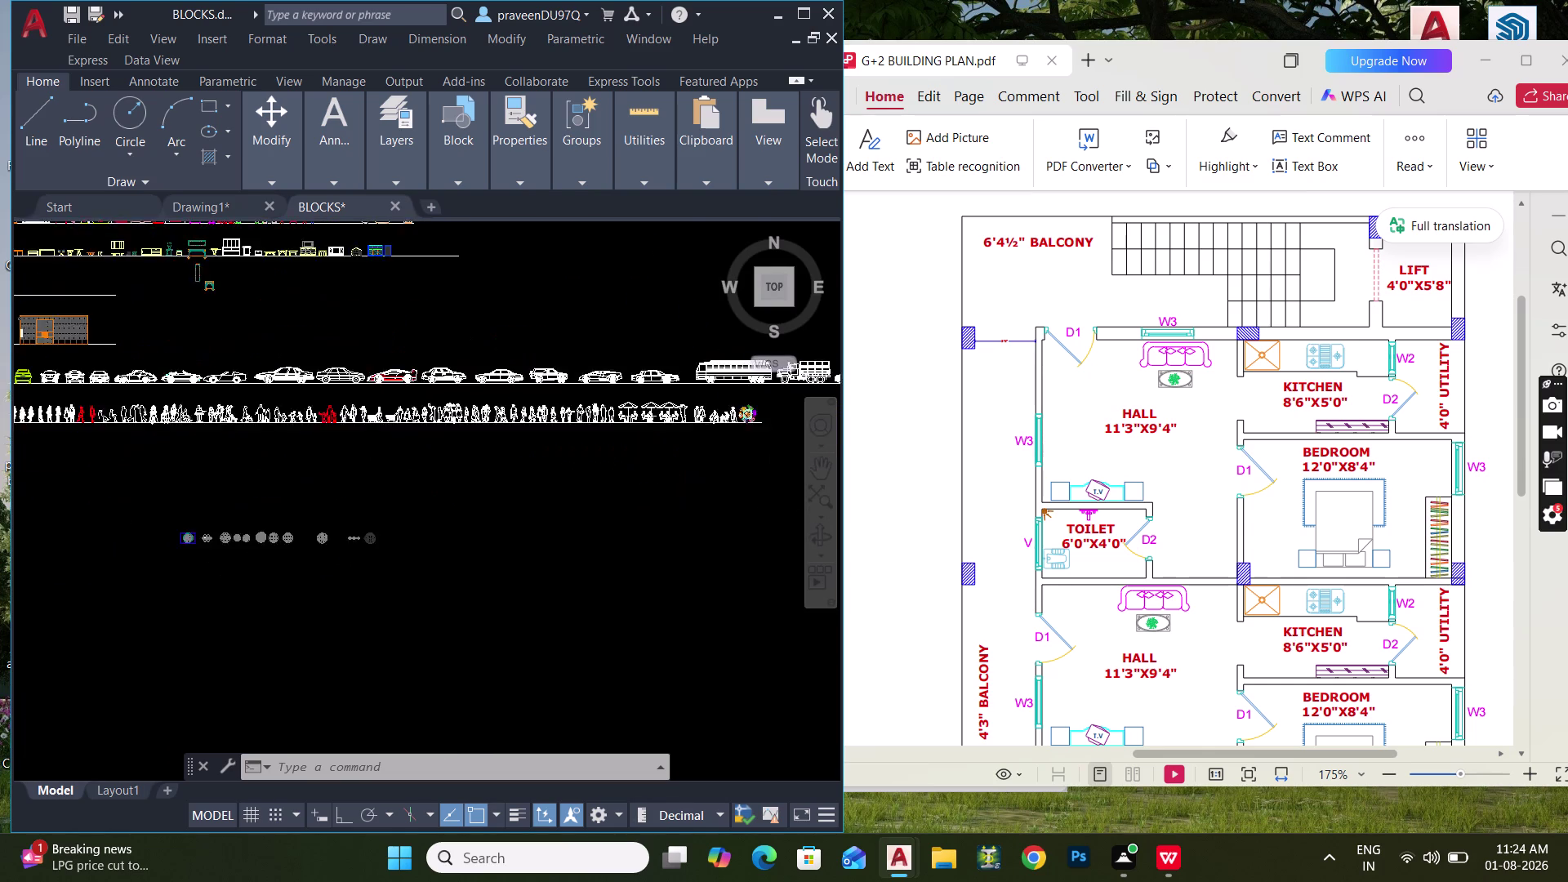
scroll(up, 3)
scroll(down, 3)
Navigate past the cars and people rows to the bed block in the BEDROOM row.
middle_drag(241, 480, 416, 725)
scroll(down, 3)
middle_drag(332, 530, 413, 657)
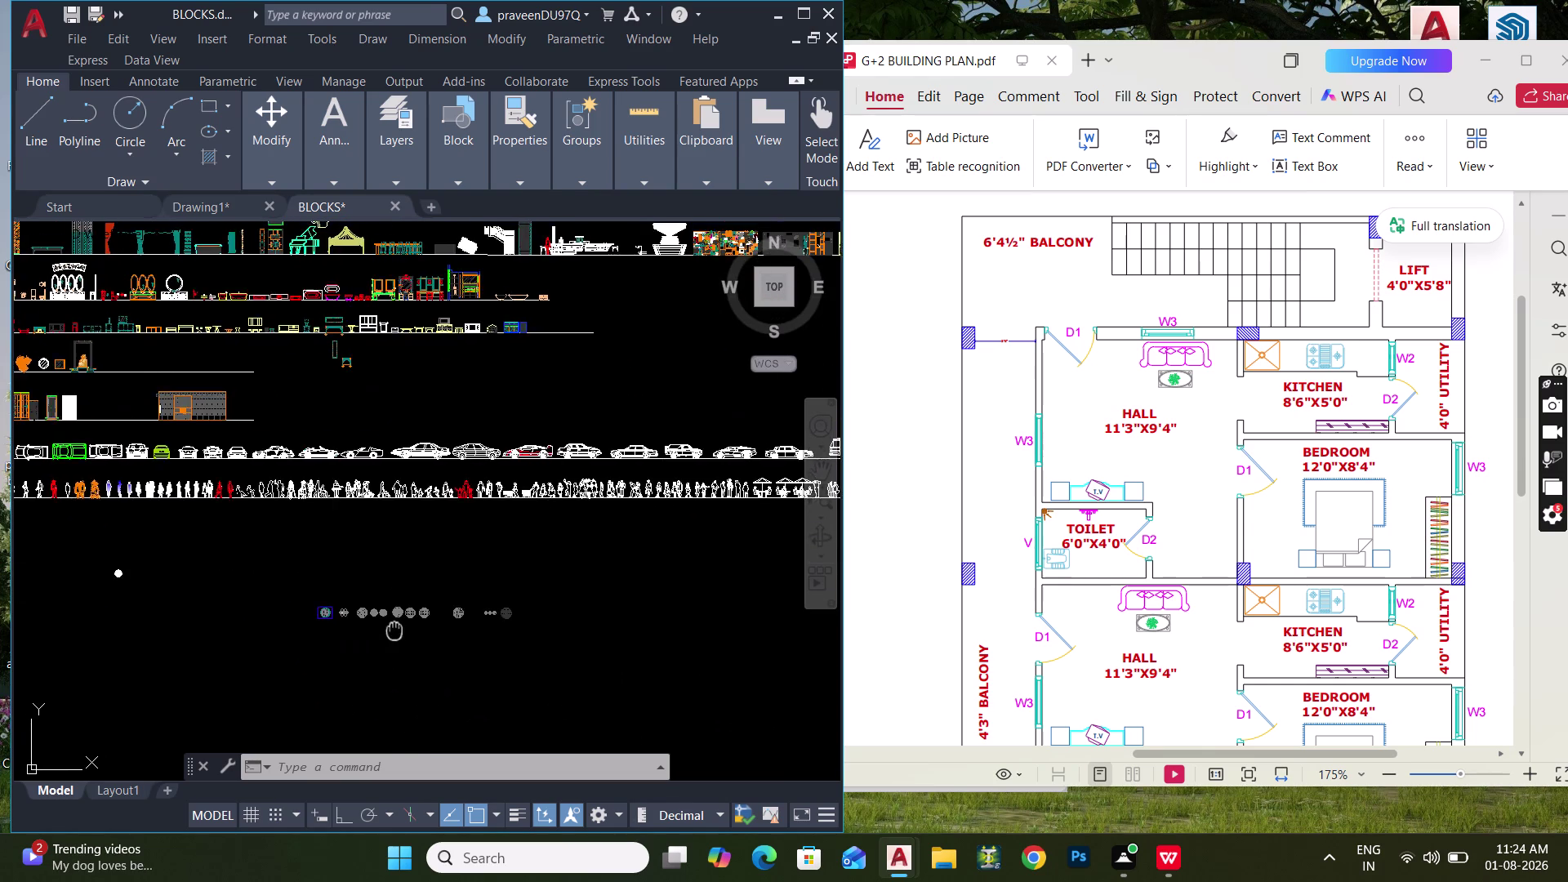
middle_drag(413, 657, 426, 669)
middle_drag(245, 424, 480, 500)
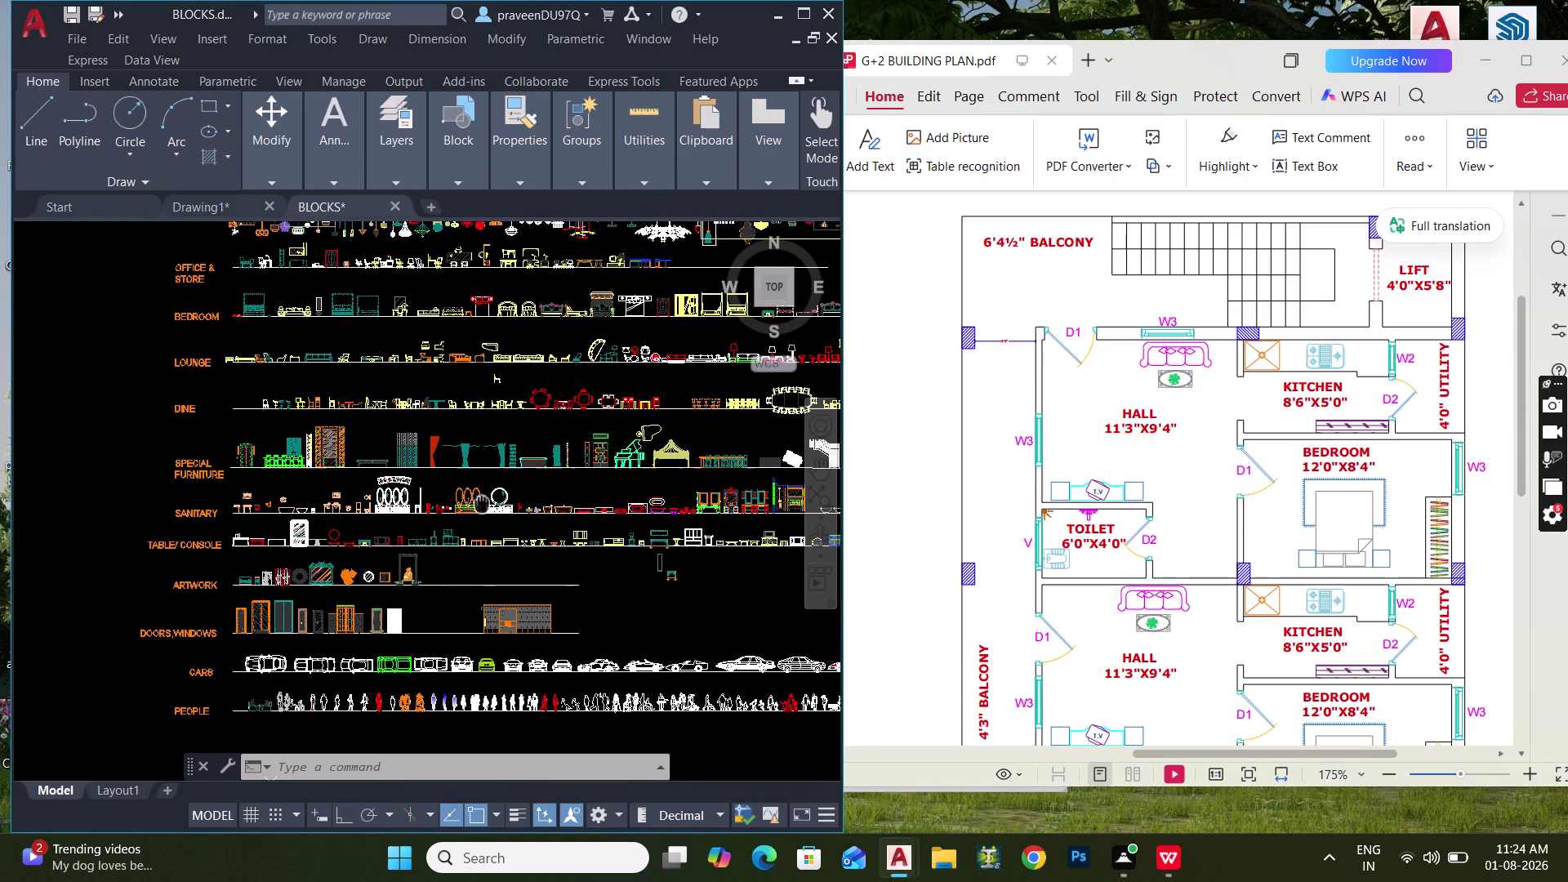
middle_drag(412, 443, 400, 526)
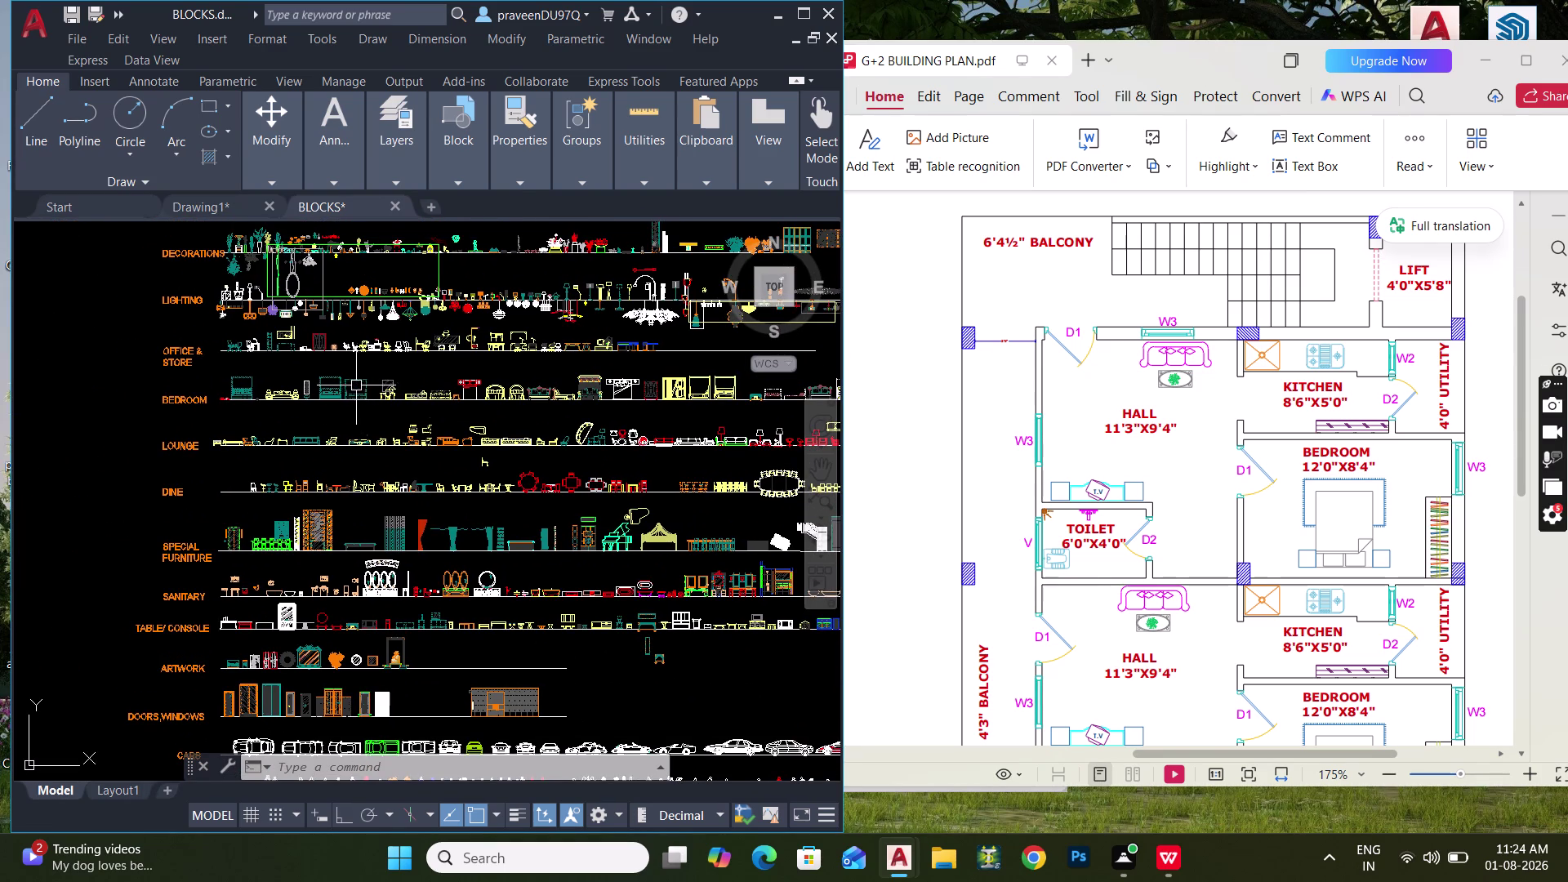
scroll(up, 3)
middle_drag(615, 415, 514, 428)
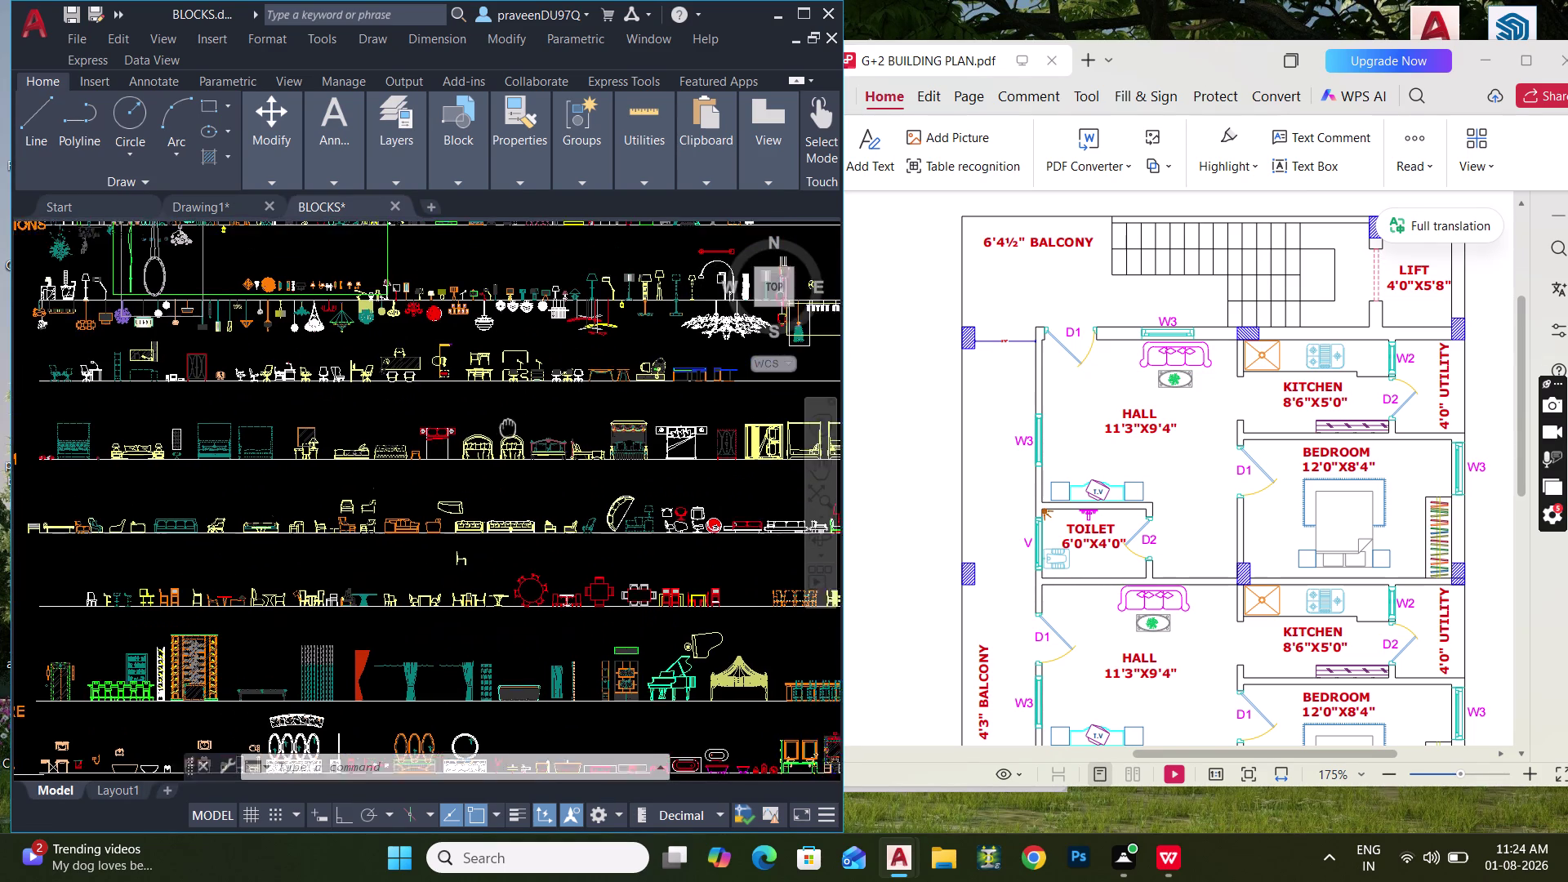
middle_drag(513, 428, 472, 428)
scroll(up, 3)
Window-select the double bed with bedside tables, copy it, and return to Drawing1.
drag(570, 449, 562, 448)
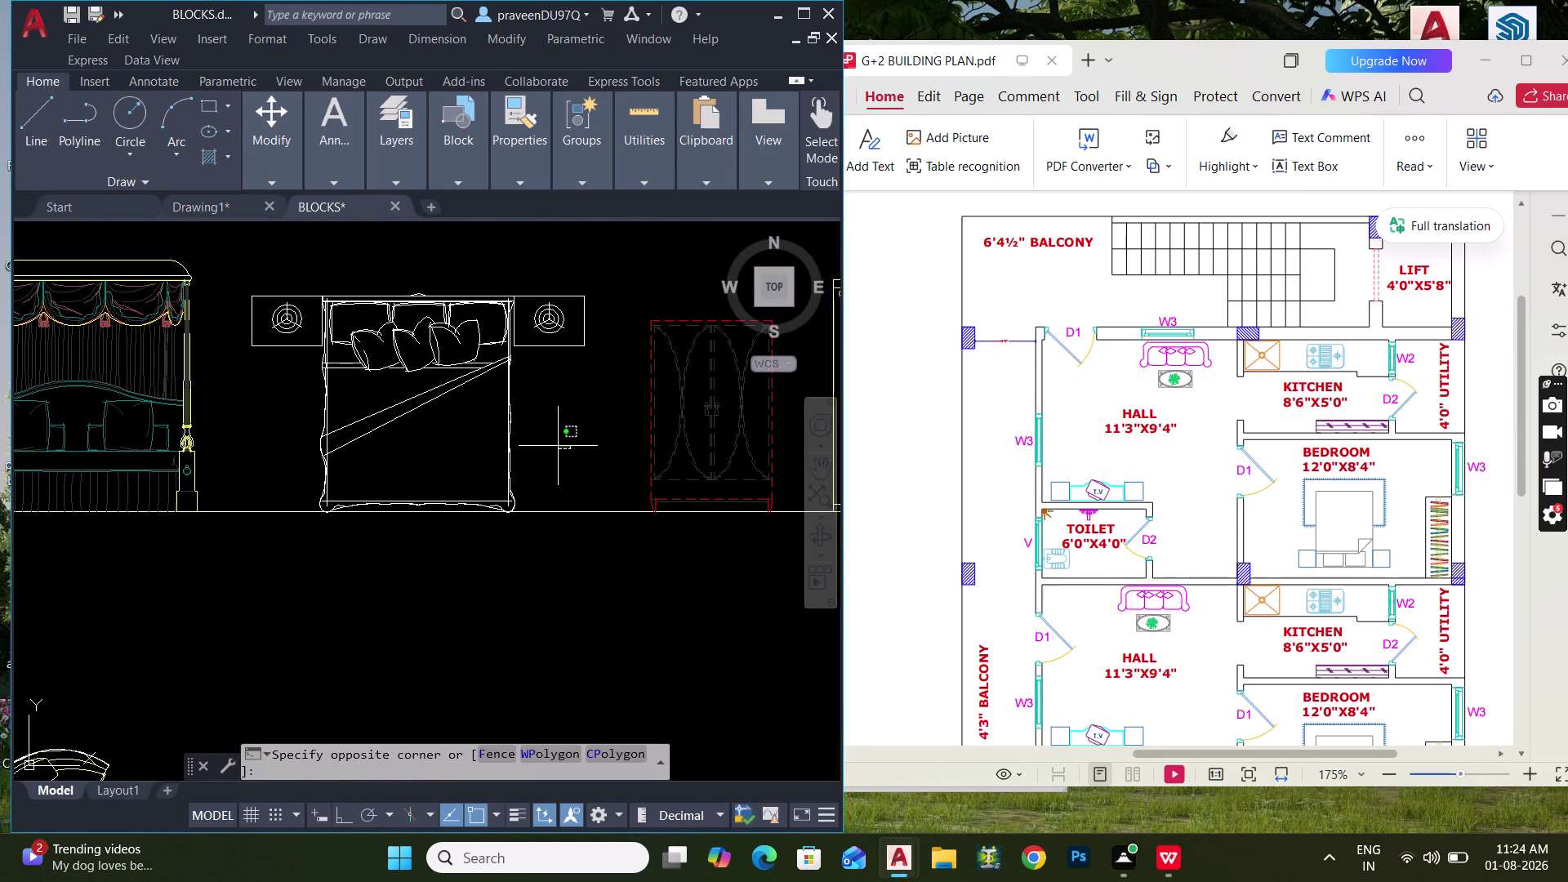
click(411, 329)
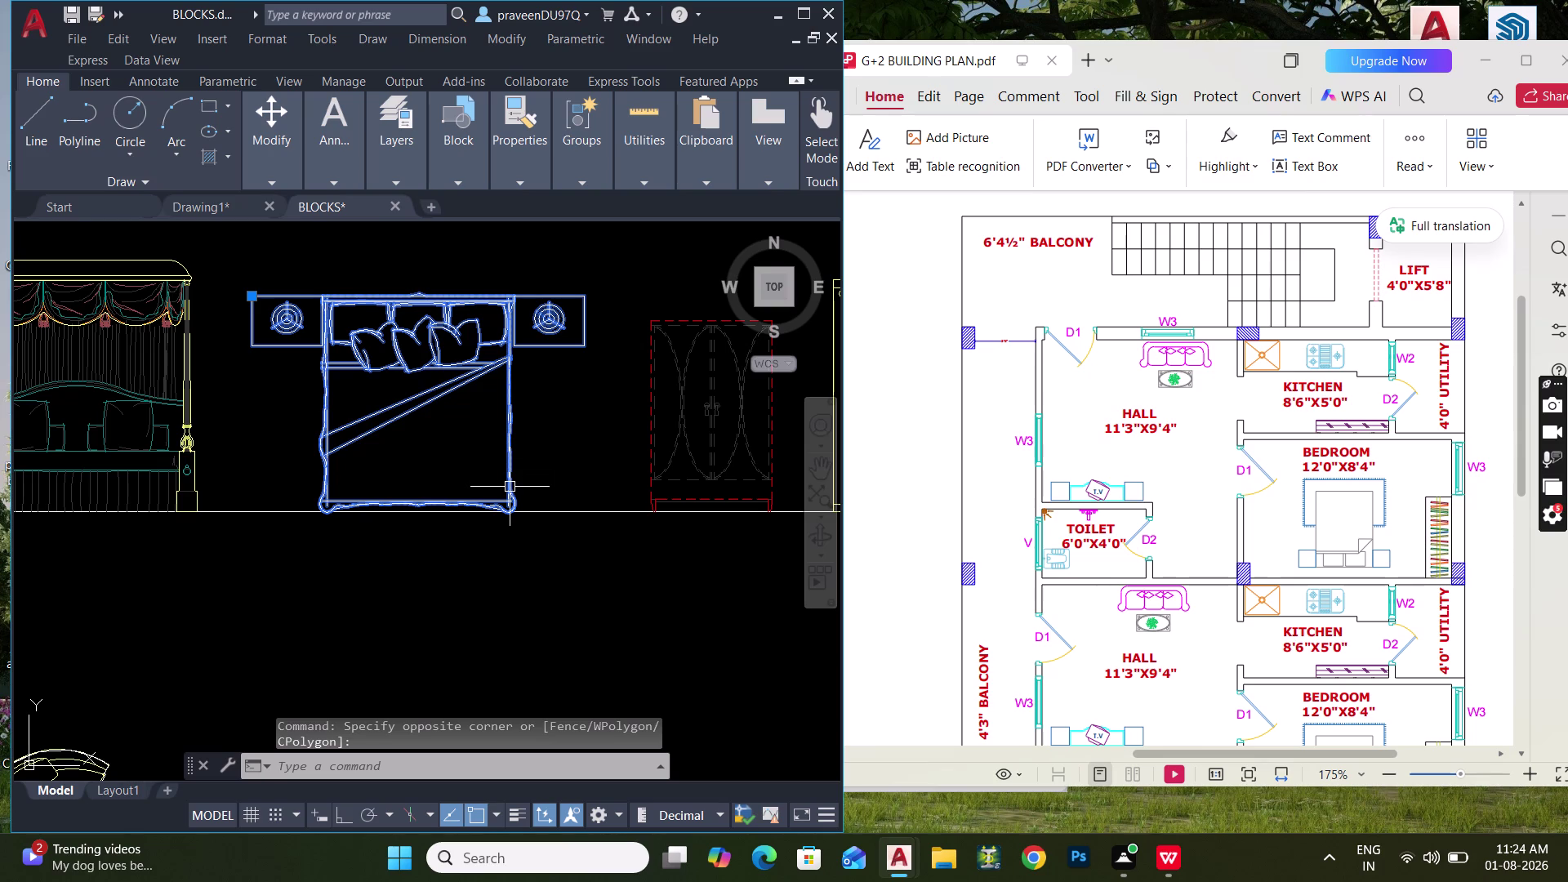
key(ctrl+c)
click(210, 198)
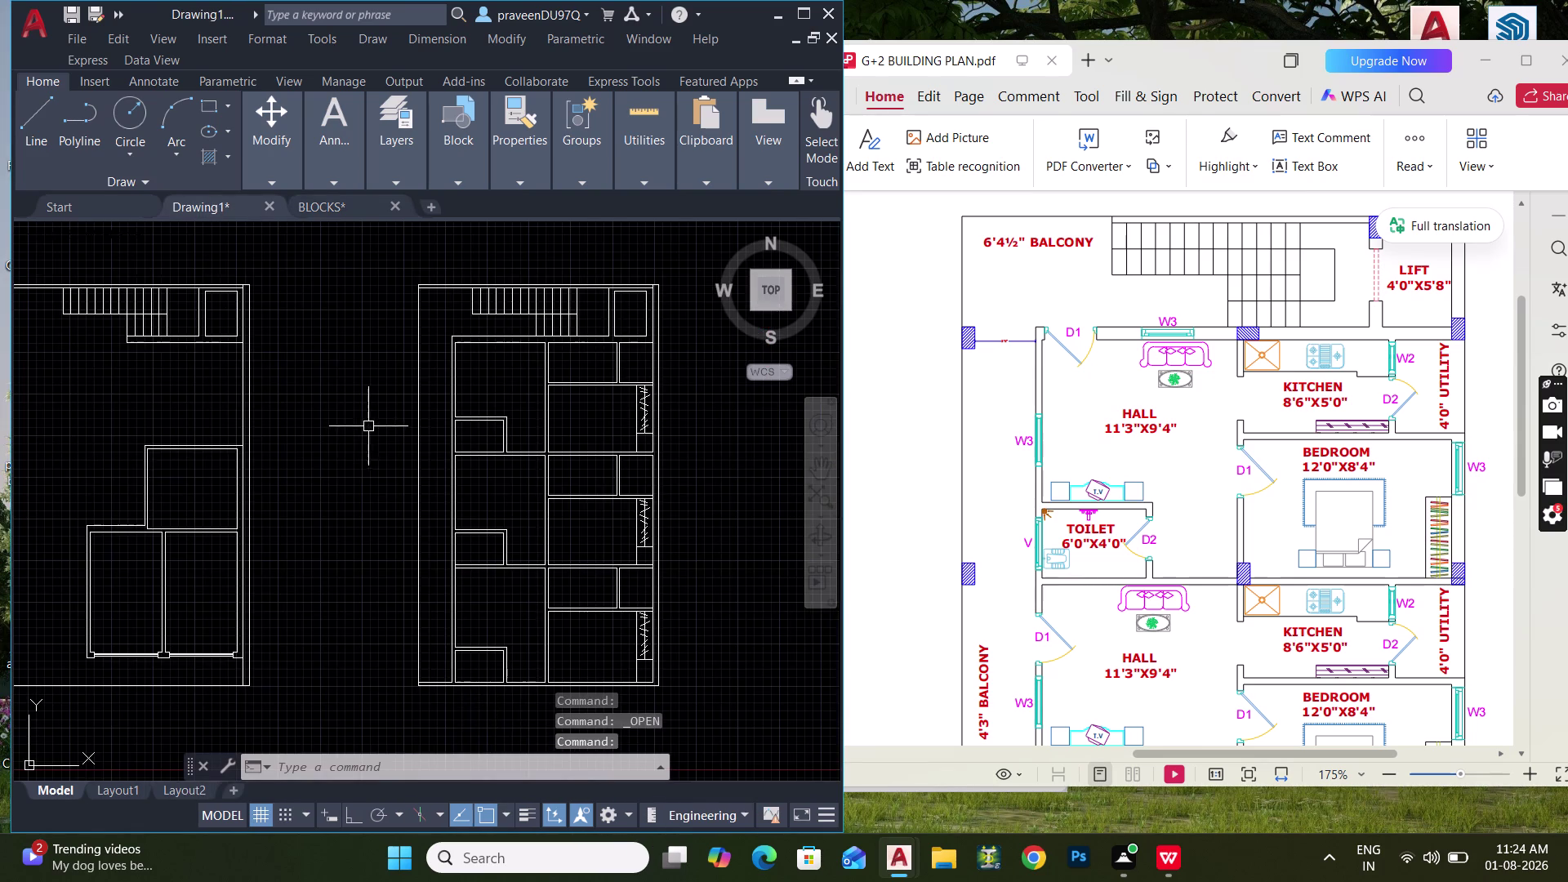
scroll(down, 3)
key(ctrl+v)
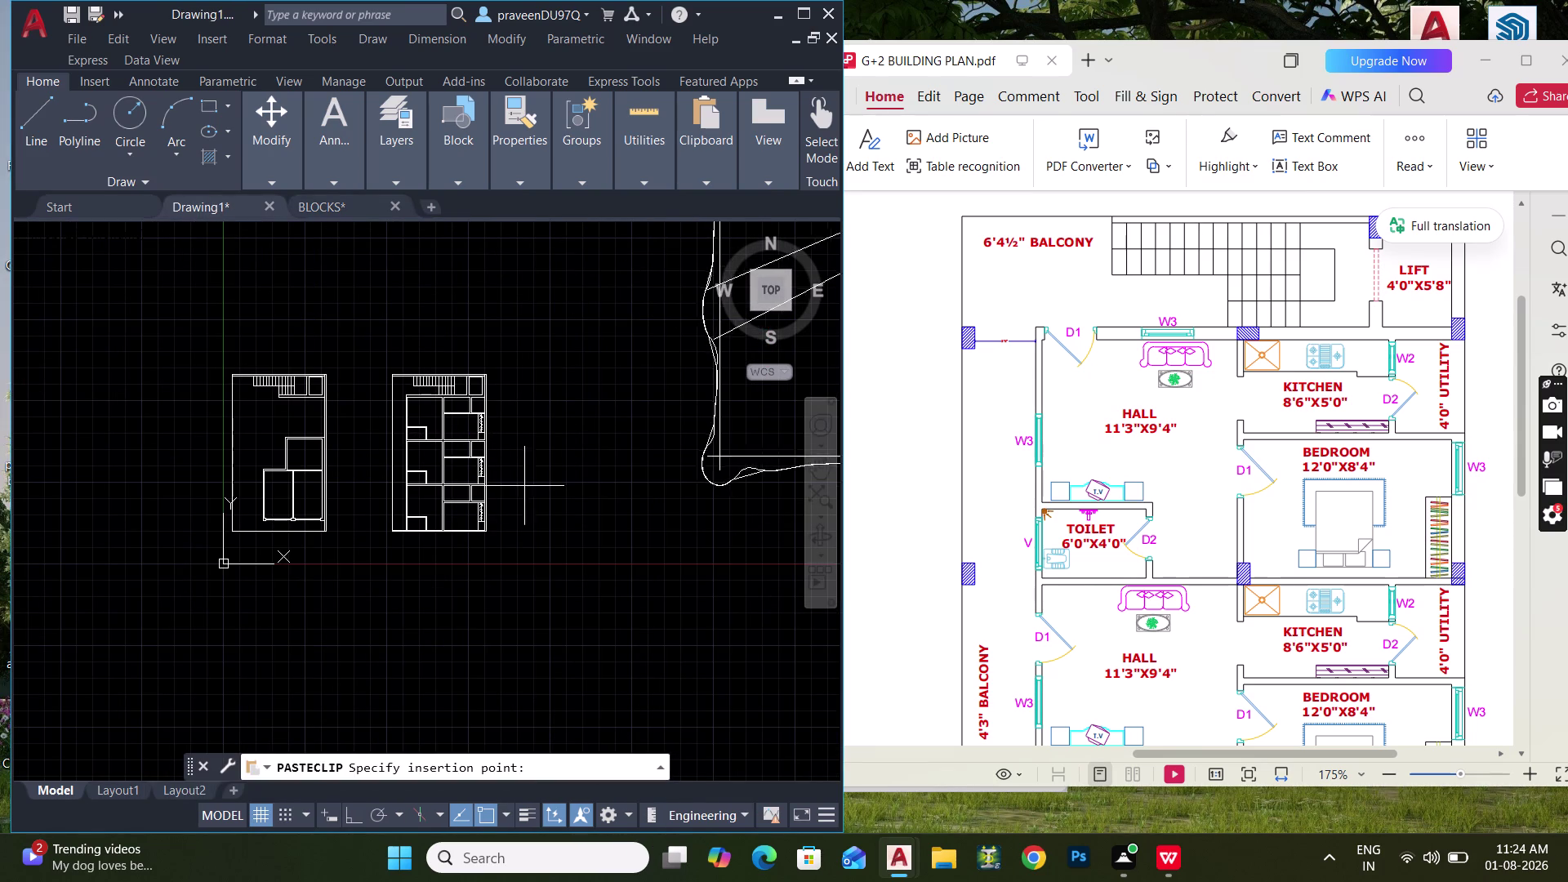
click(561, 489)
scroll(down, 3)
middle_drag(556, 491, 451, 505)
scroll(up, 3)
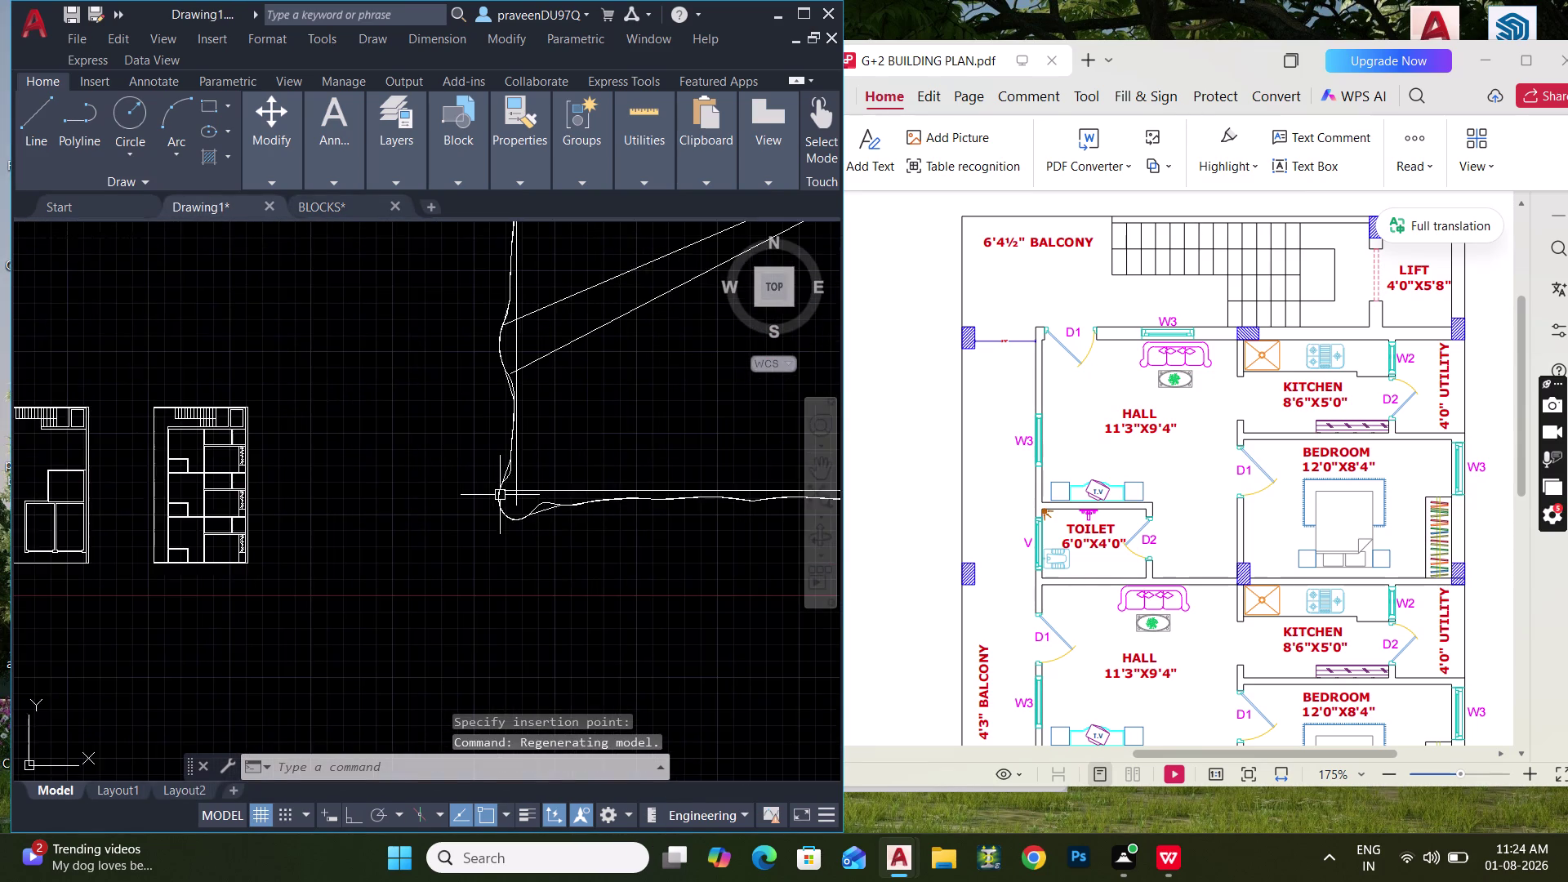
middle_drag(502, 495, 577, 548)
key(r)
key(e)
key(c)
key(space)
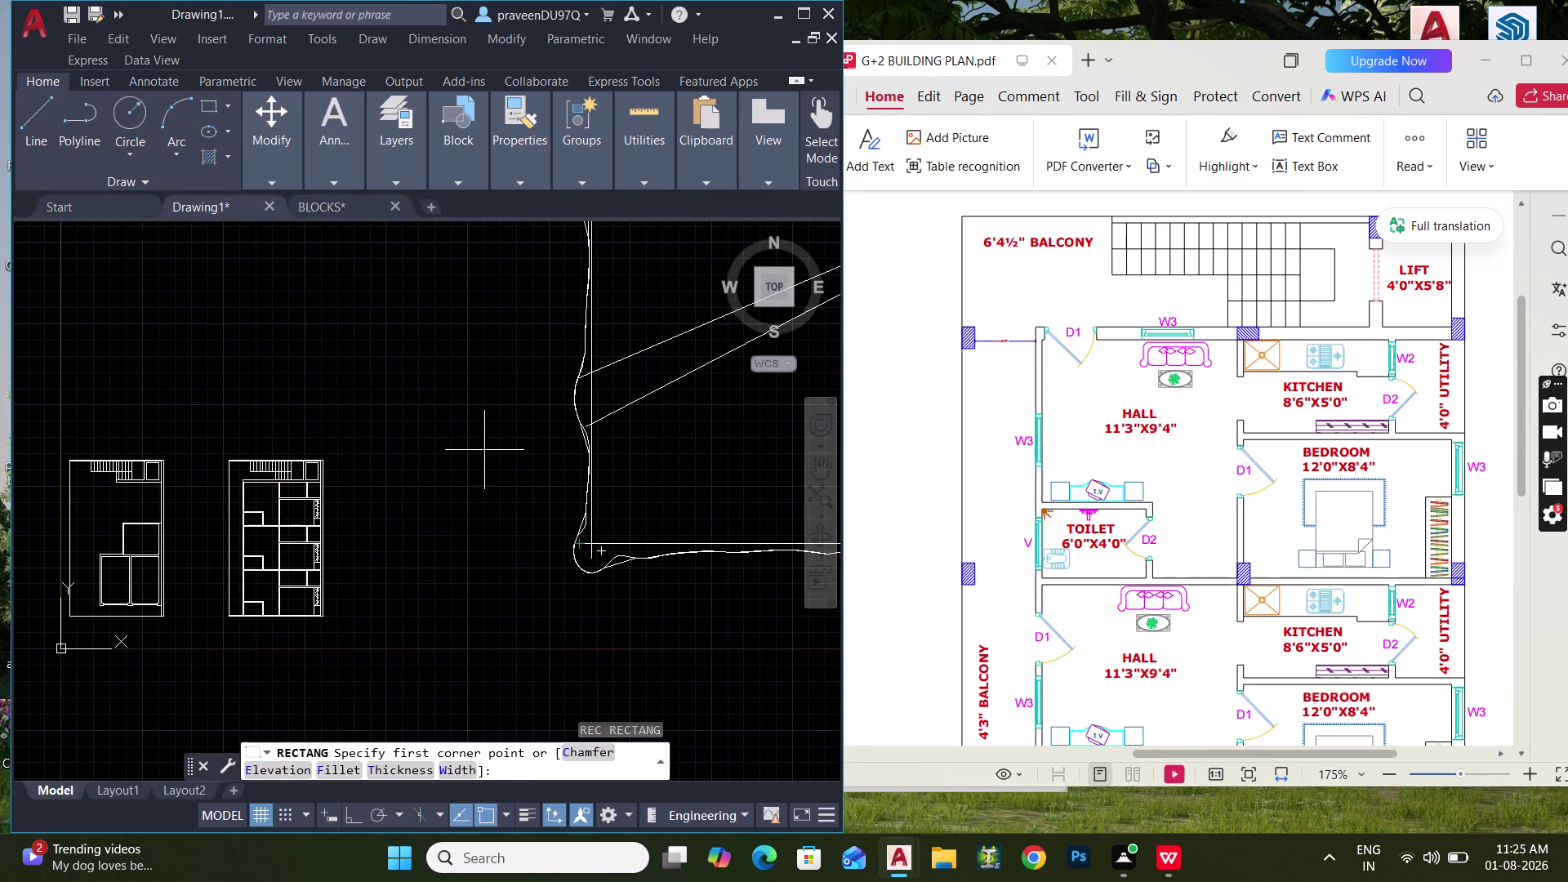
click(434, 485)
text(D)
key(space)
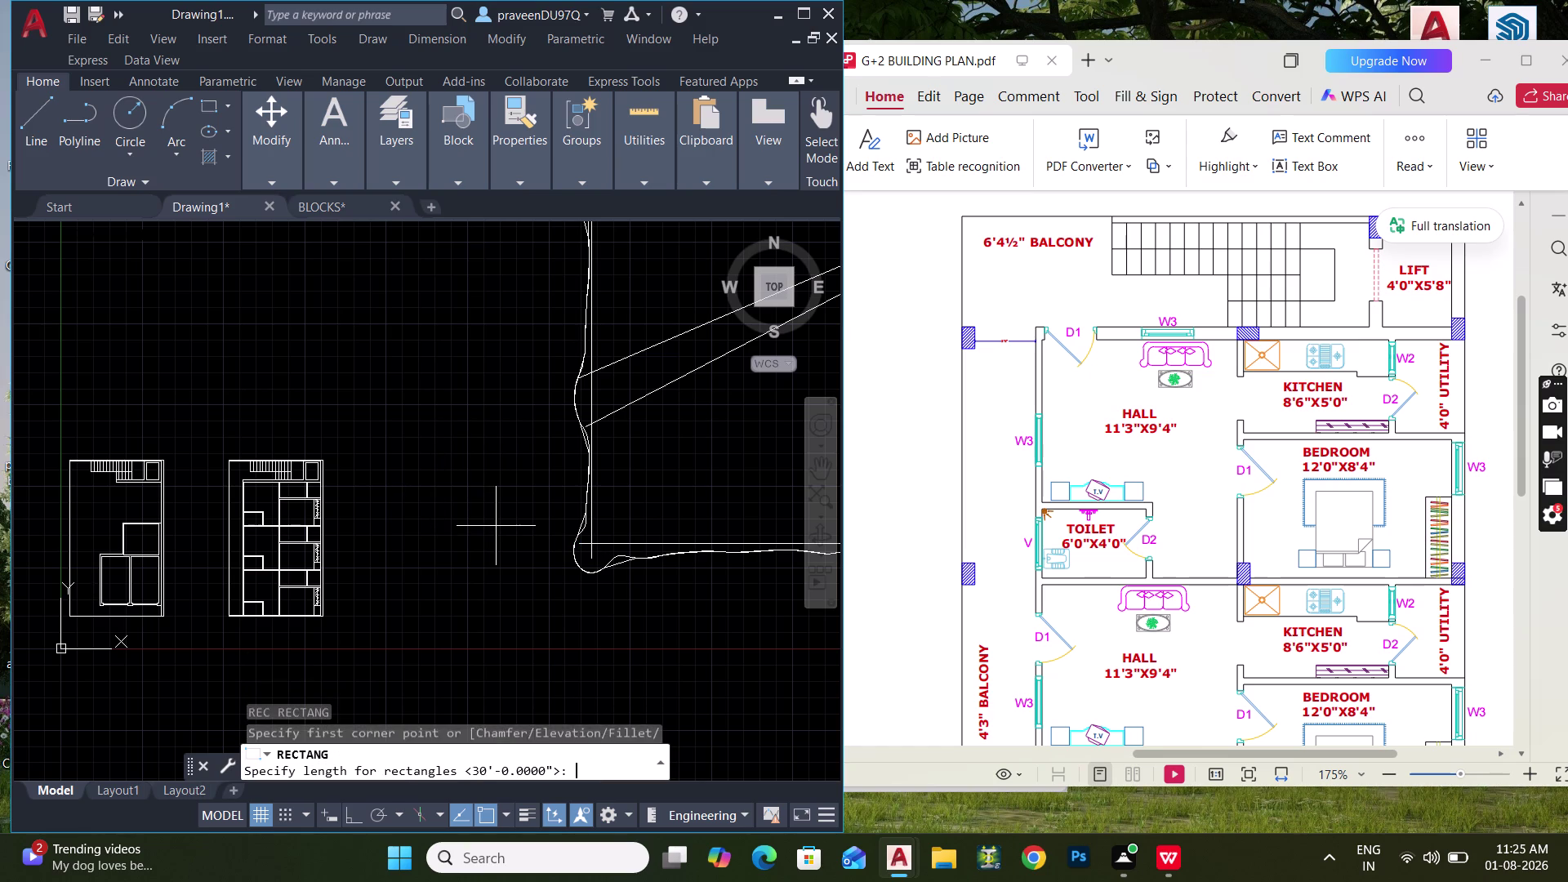
text(5')
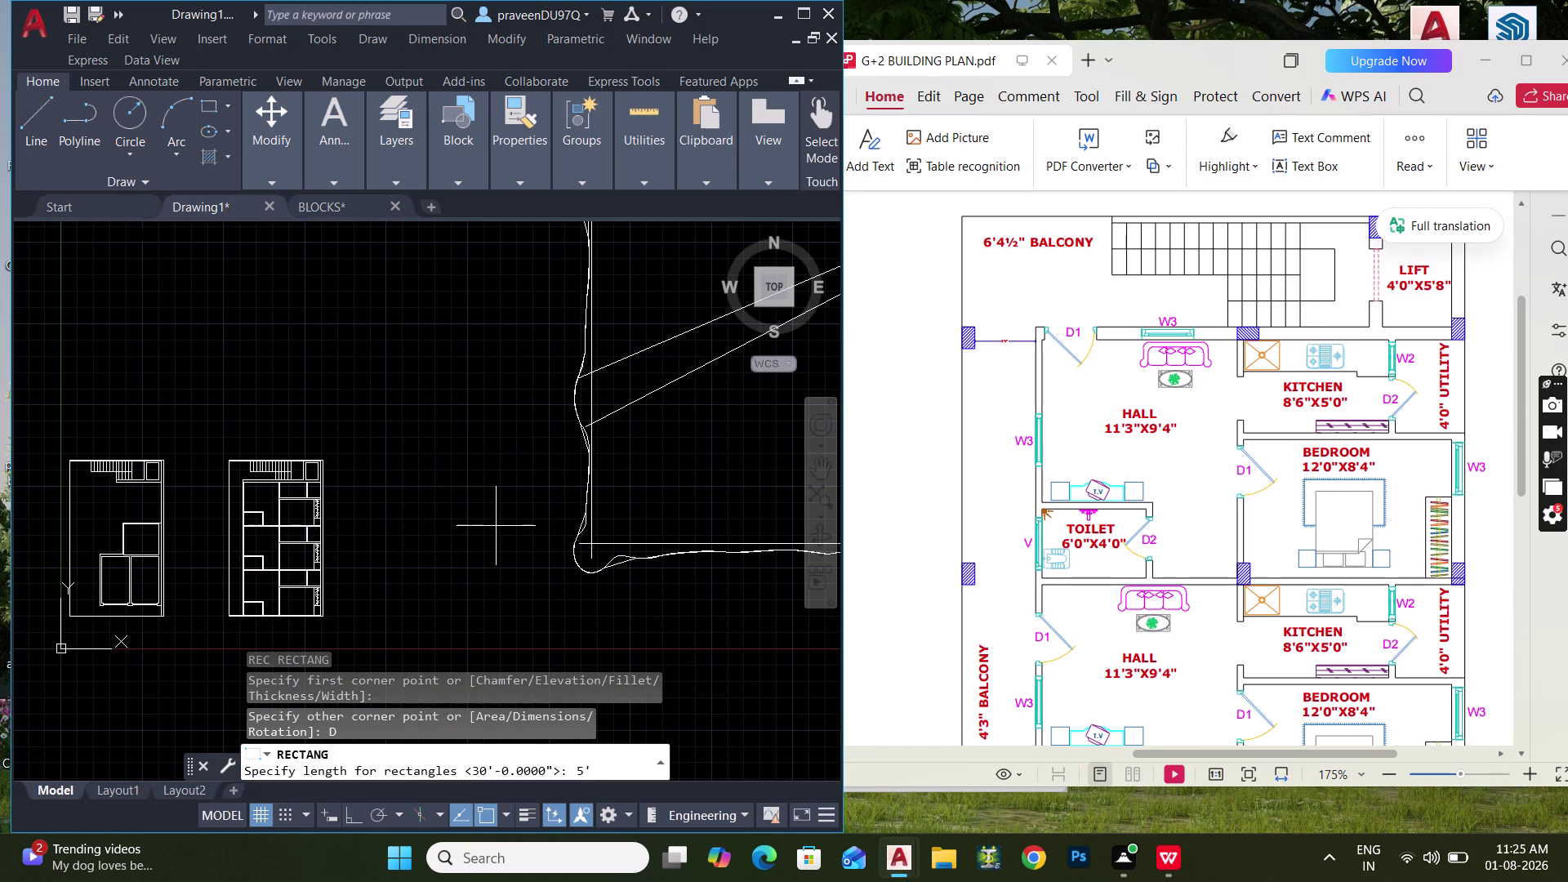
key(Return)
text(6)
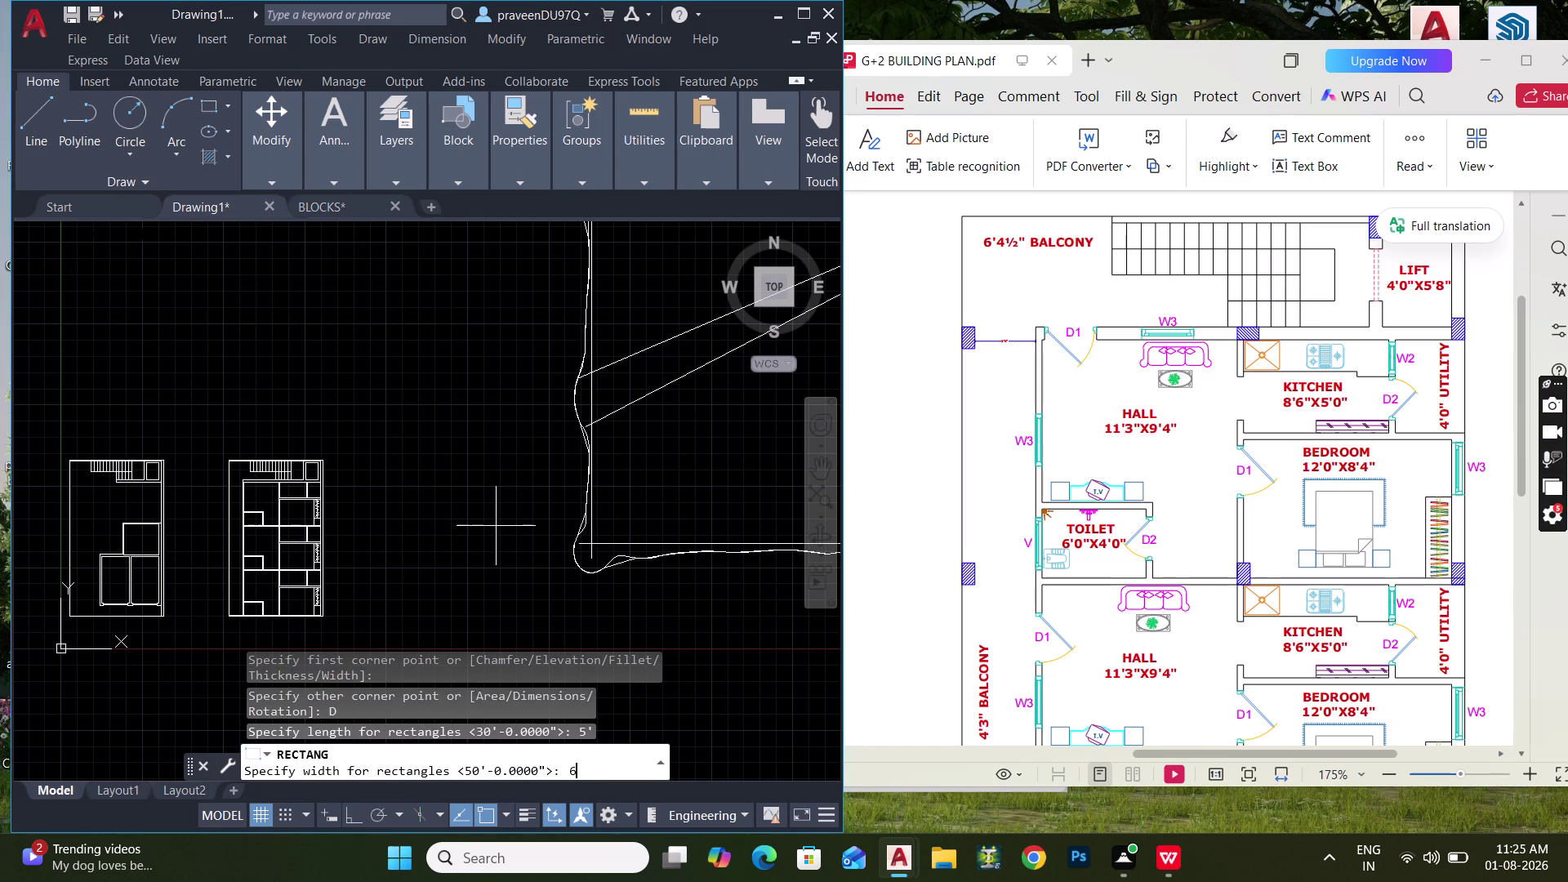
text(')
key(Return)
click(425, 522)
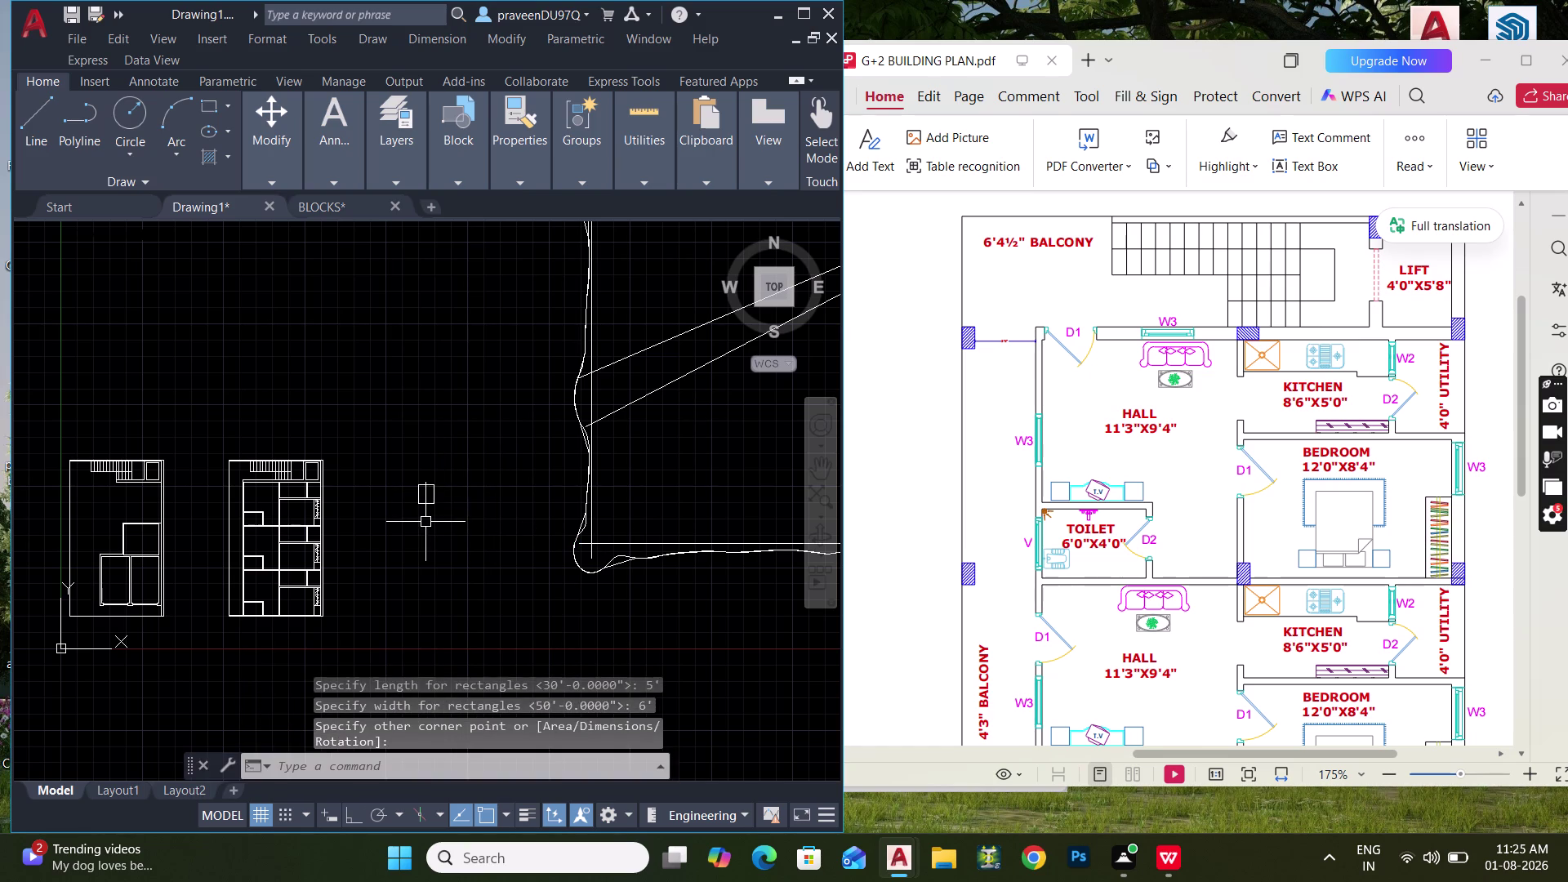
scroll(up, 3)
scroll(down, 3)
middle_drag(489, 500, 409, 512)
drag(630, 633, 616, 606)
click(578, 514)
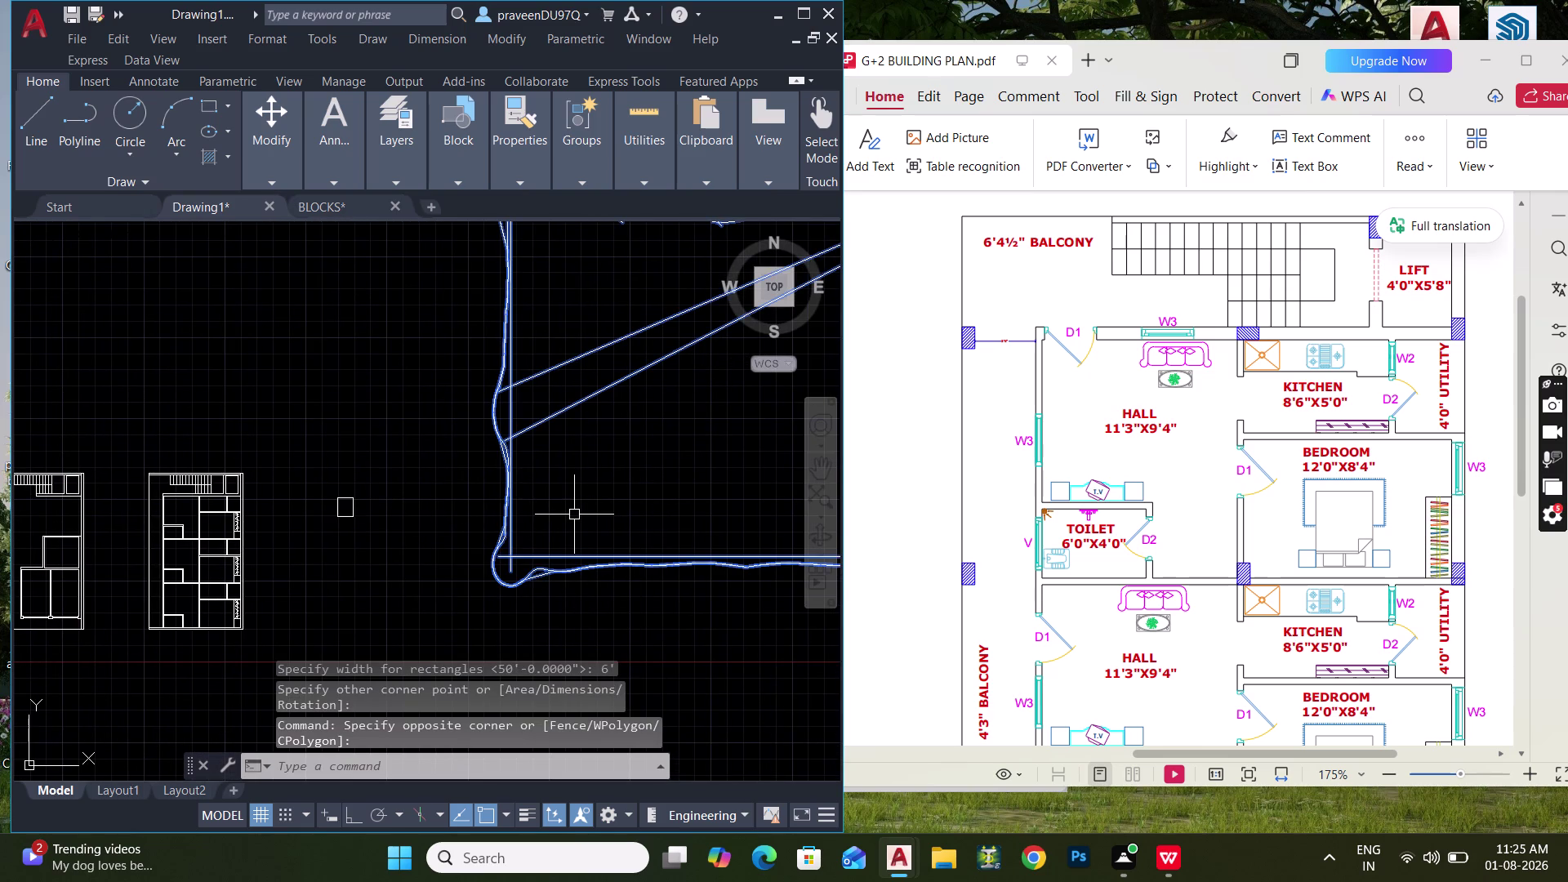
key(Escape)
text(AL)
key(space)
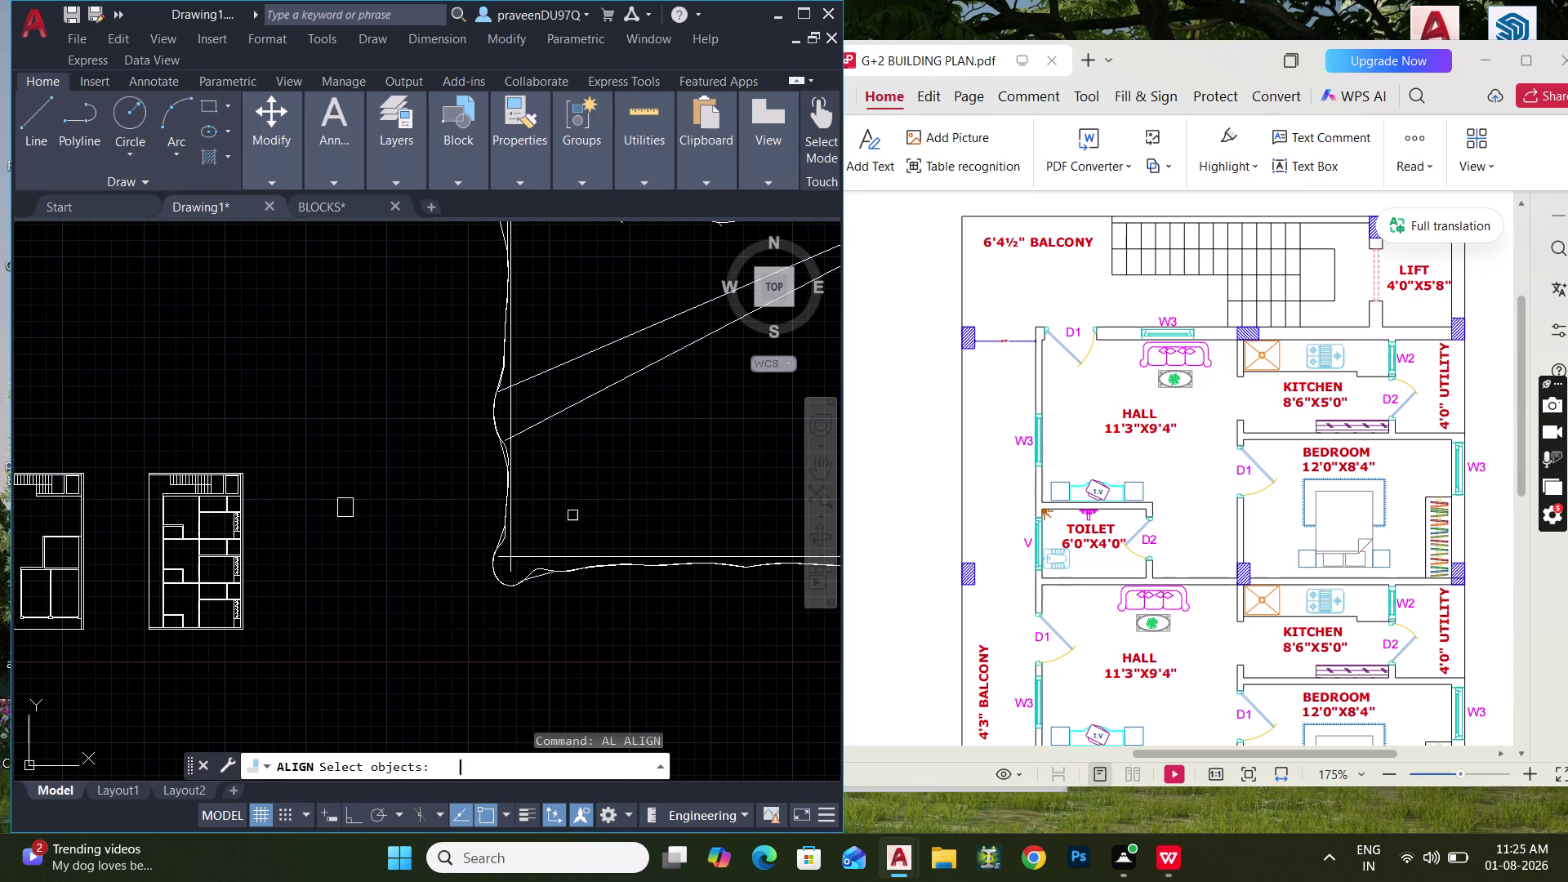
drag(547, 545, 505, 508)
click(475, 481)
key(space)
scroll(down, 3)
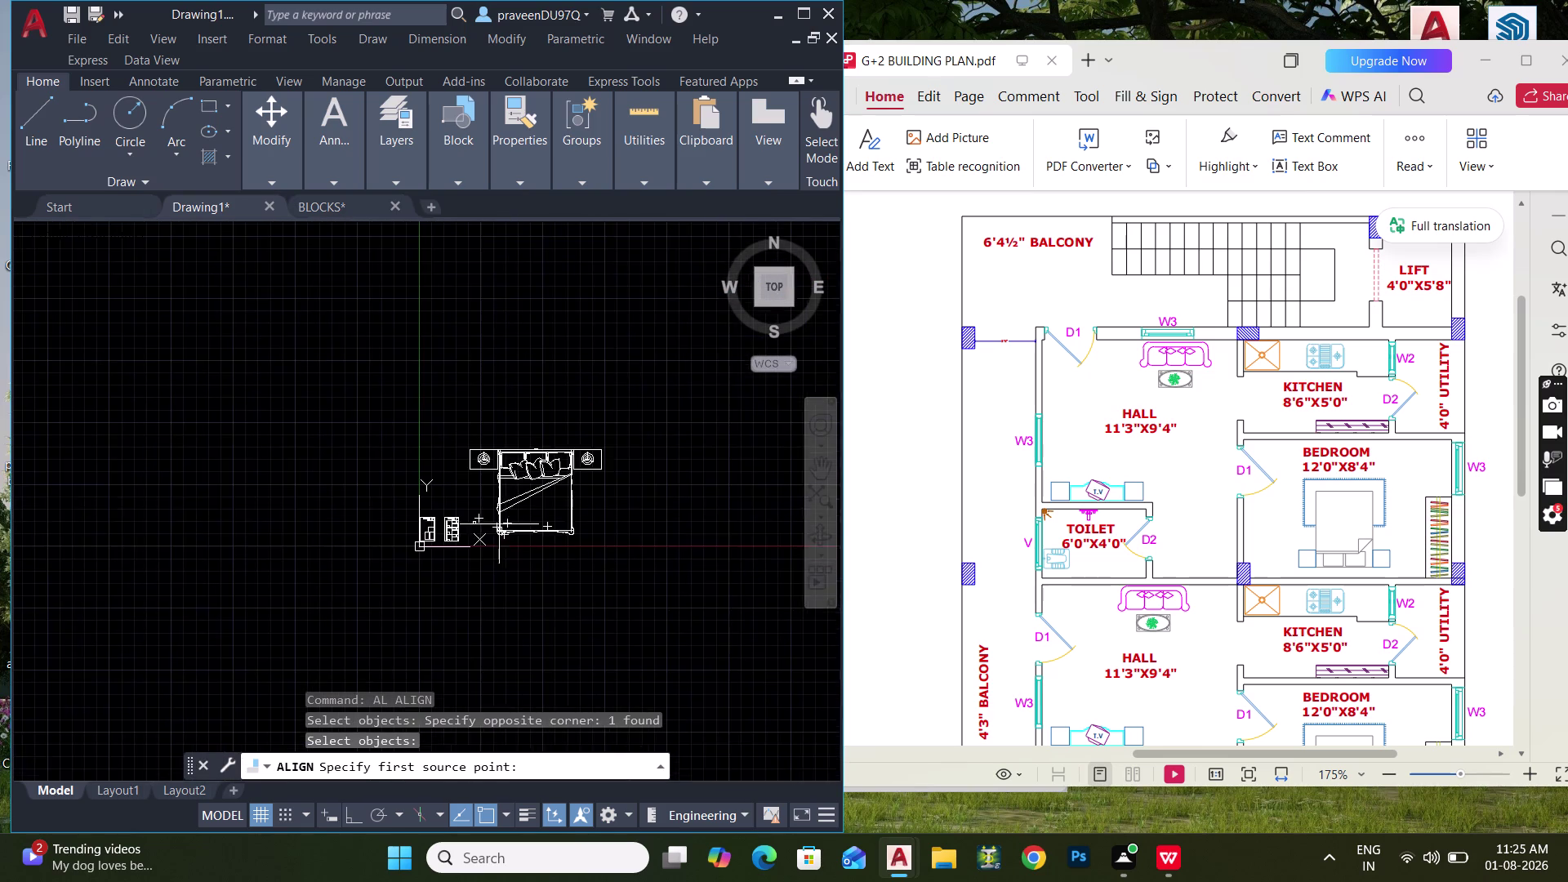
middle_drag(499, 529, 503, 563)
scroll(up, 3)
click(434, 593)
scroll(down, 3)
middle_drag(476, 560, 508, 414)
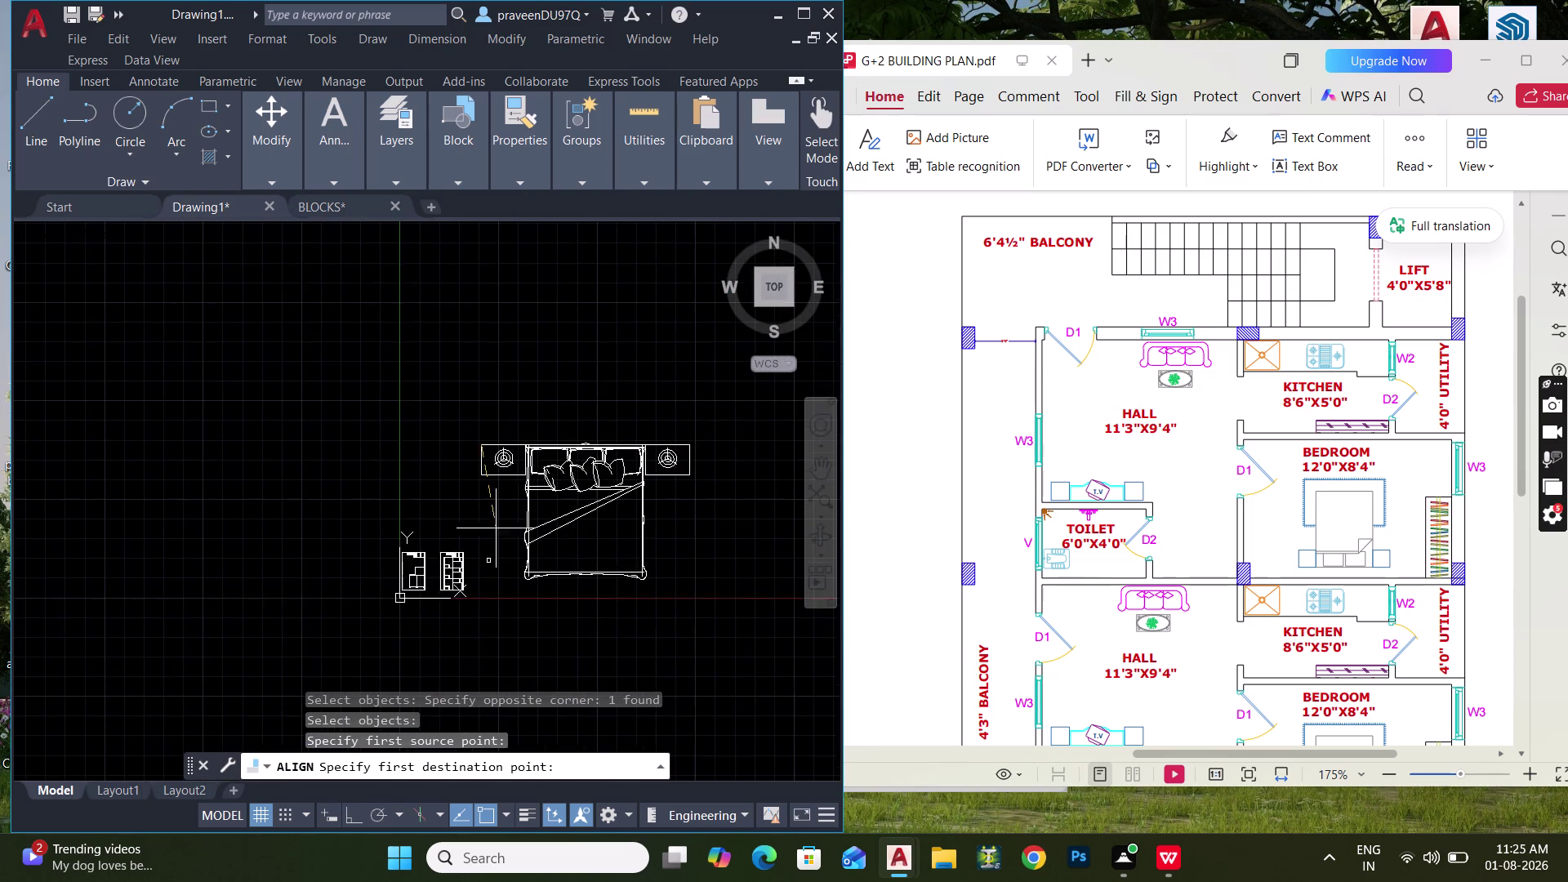
scroll(up, 3)
click(430, 686)
middle_drag(502, 548, 300, 652)
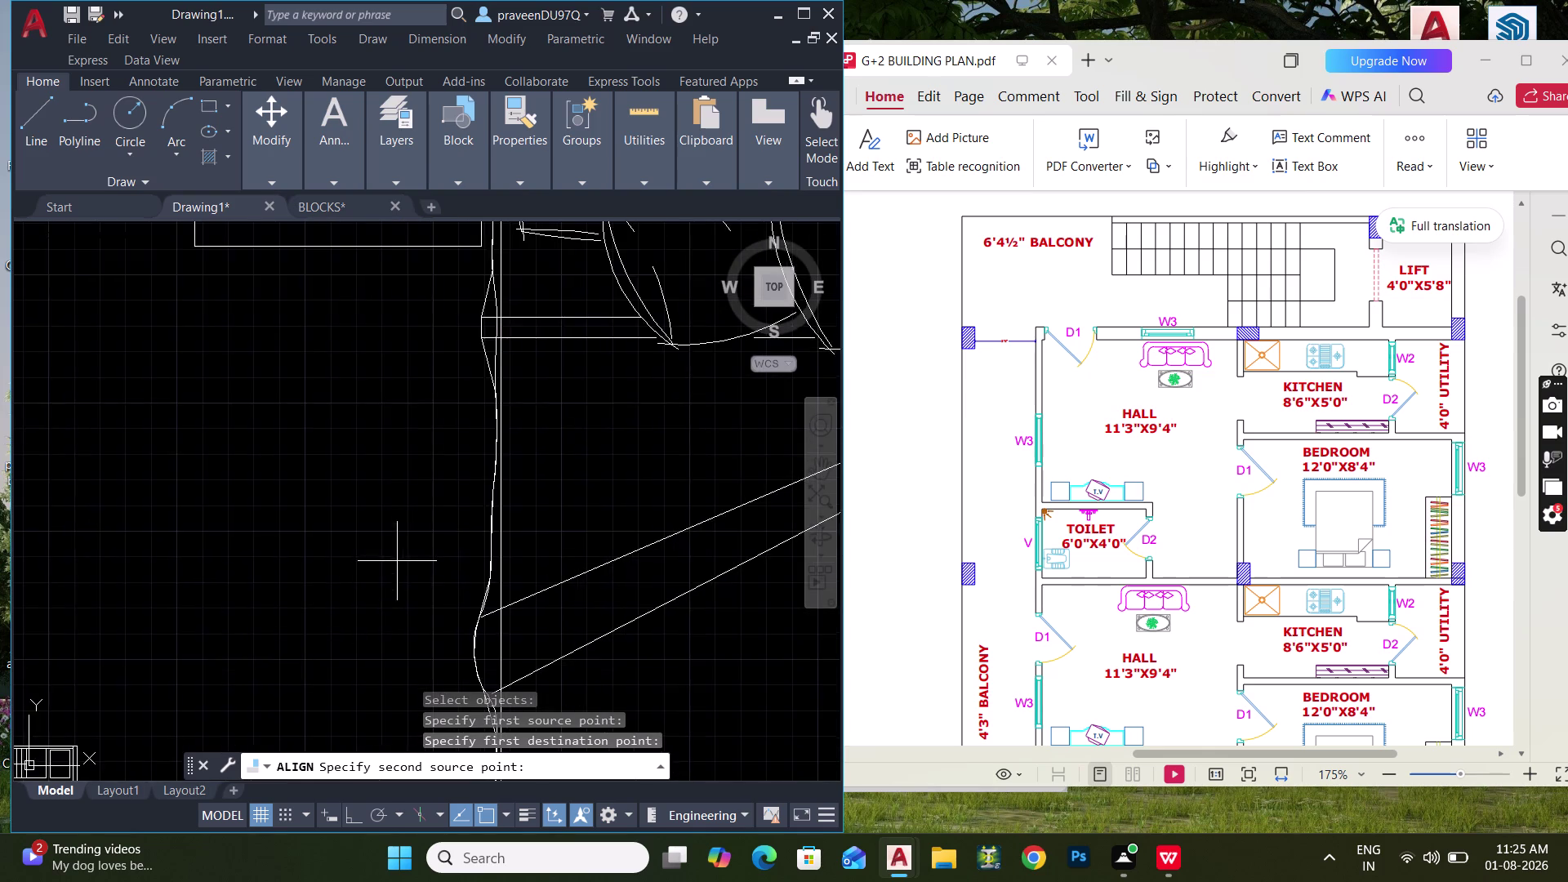
scroll(down, 3)
middle_drag(620, 467, 375, 477)
click(604, 370)
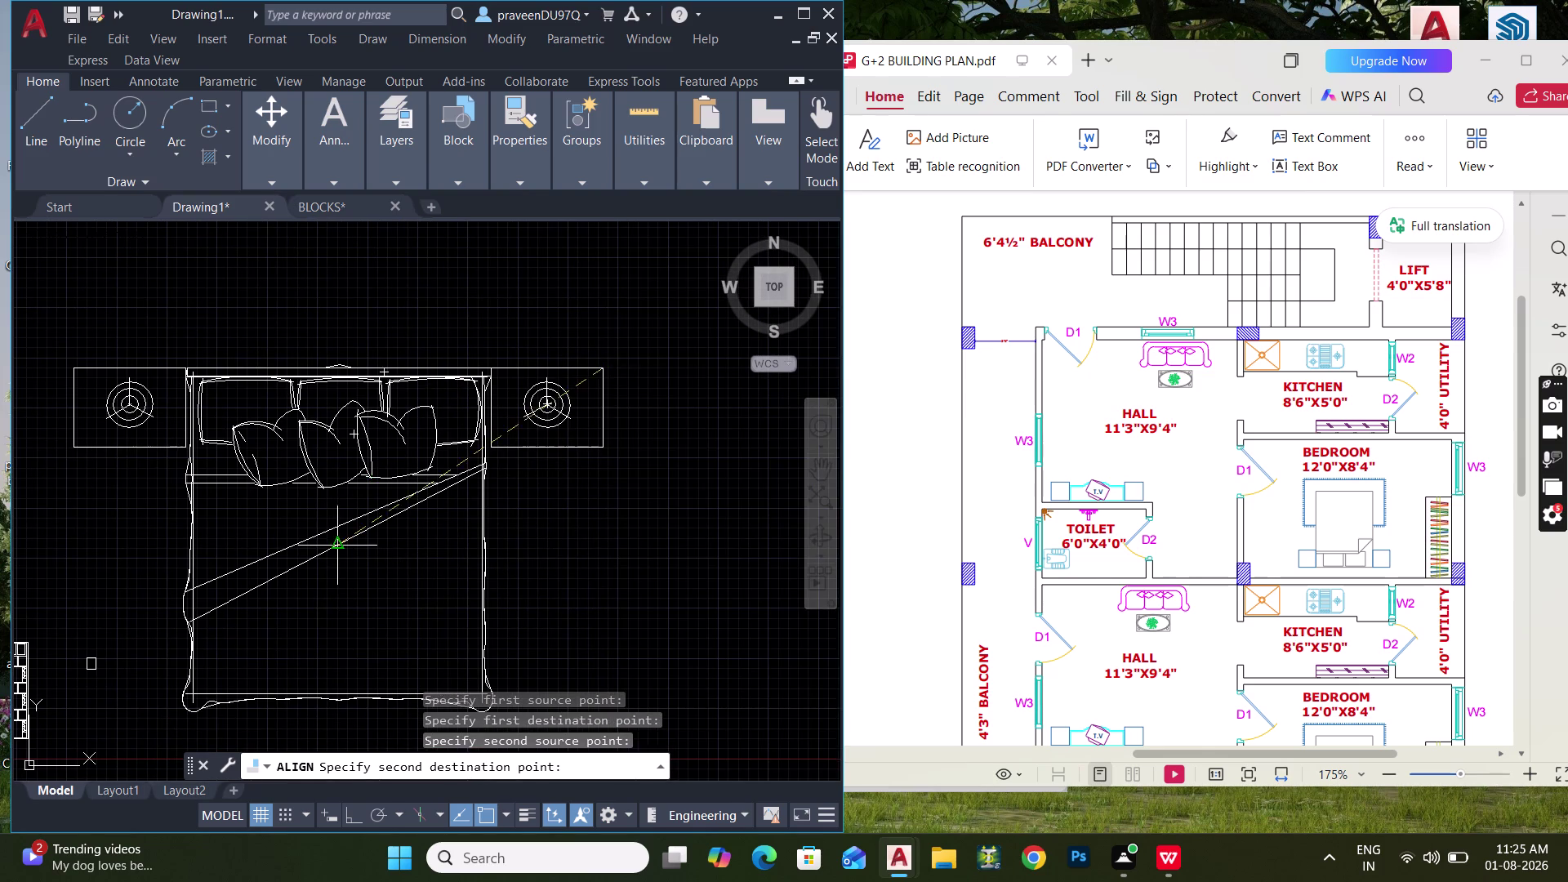
middle_drag(339, 537, 571, 398)
scroll(up, 3)
click(340, 533)
key(space)
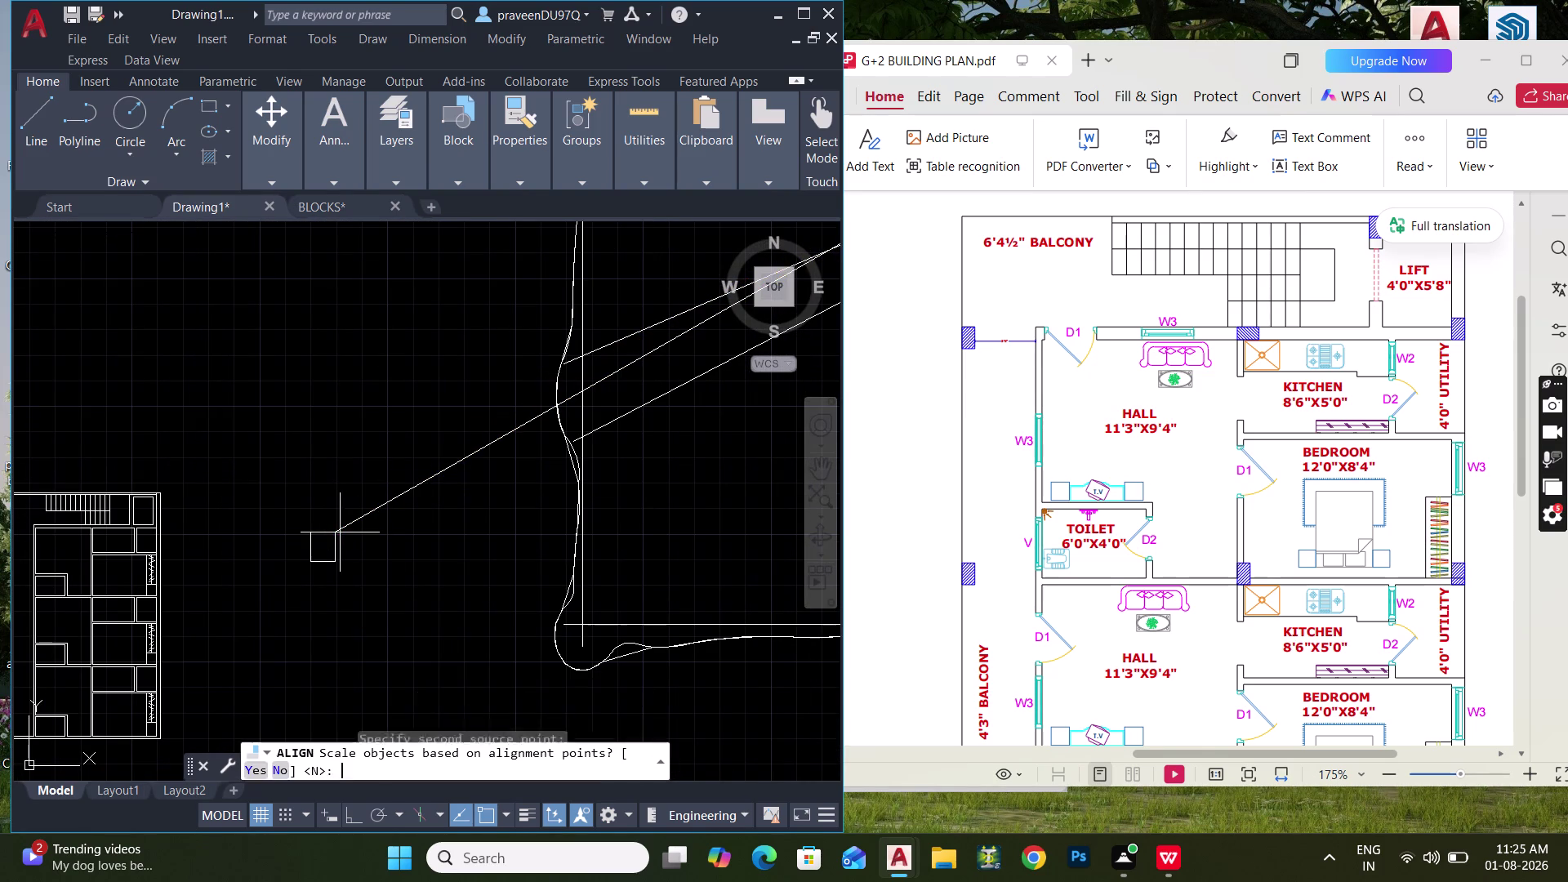
key(space)
scroll(down, 3)
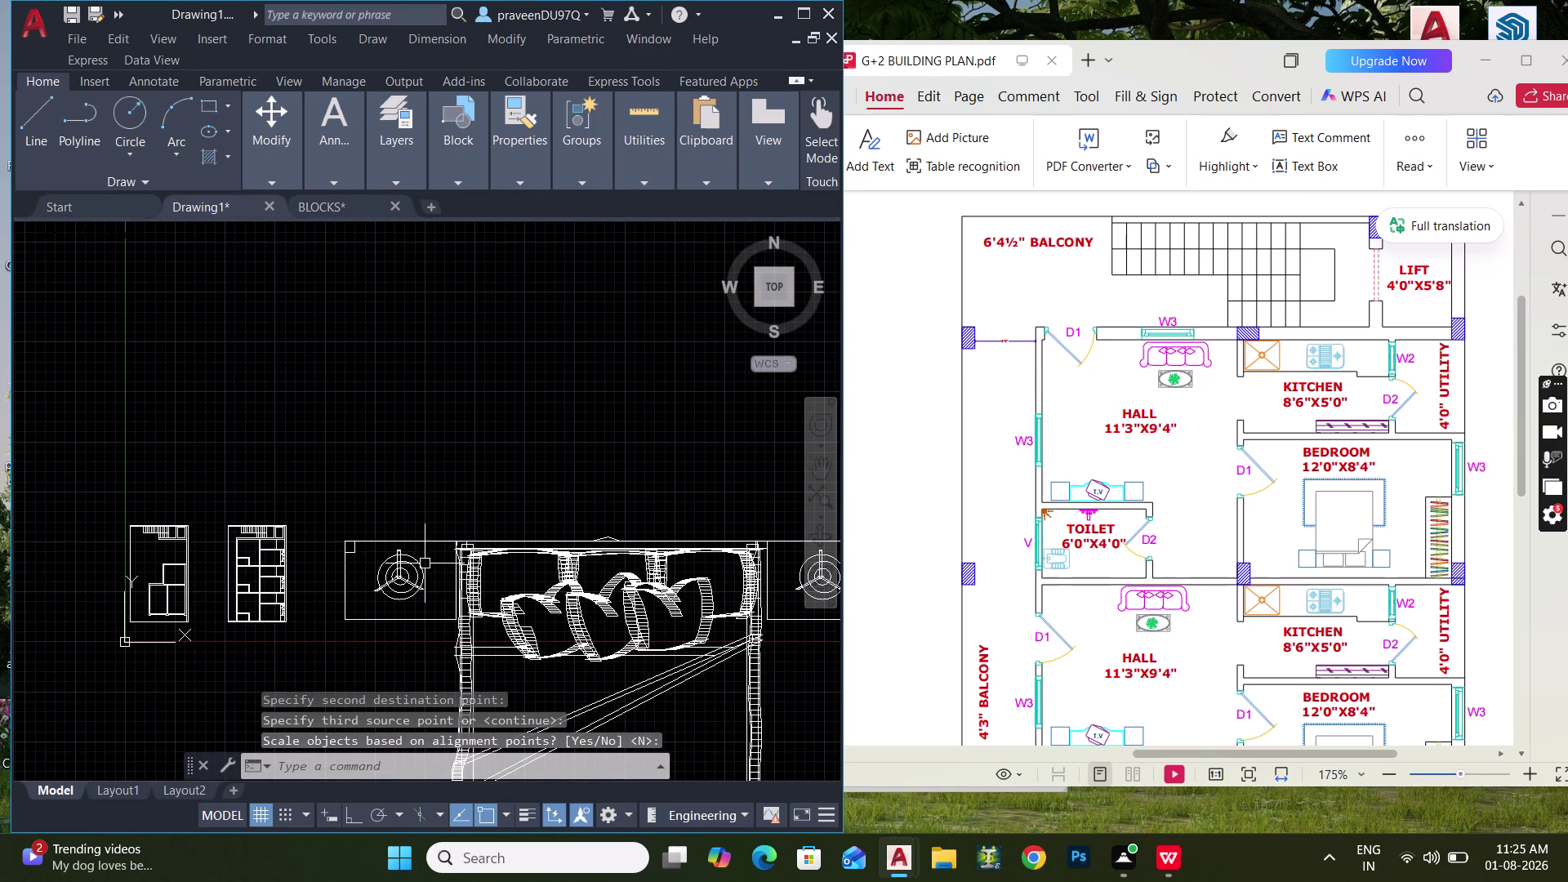
key(ctrl+z)
key(ctrl+z)
middle_drag(452, 538, 418, 616)
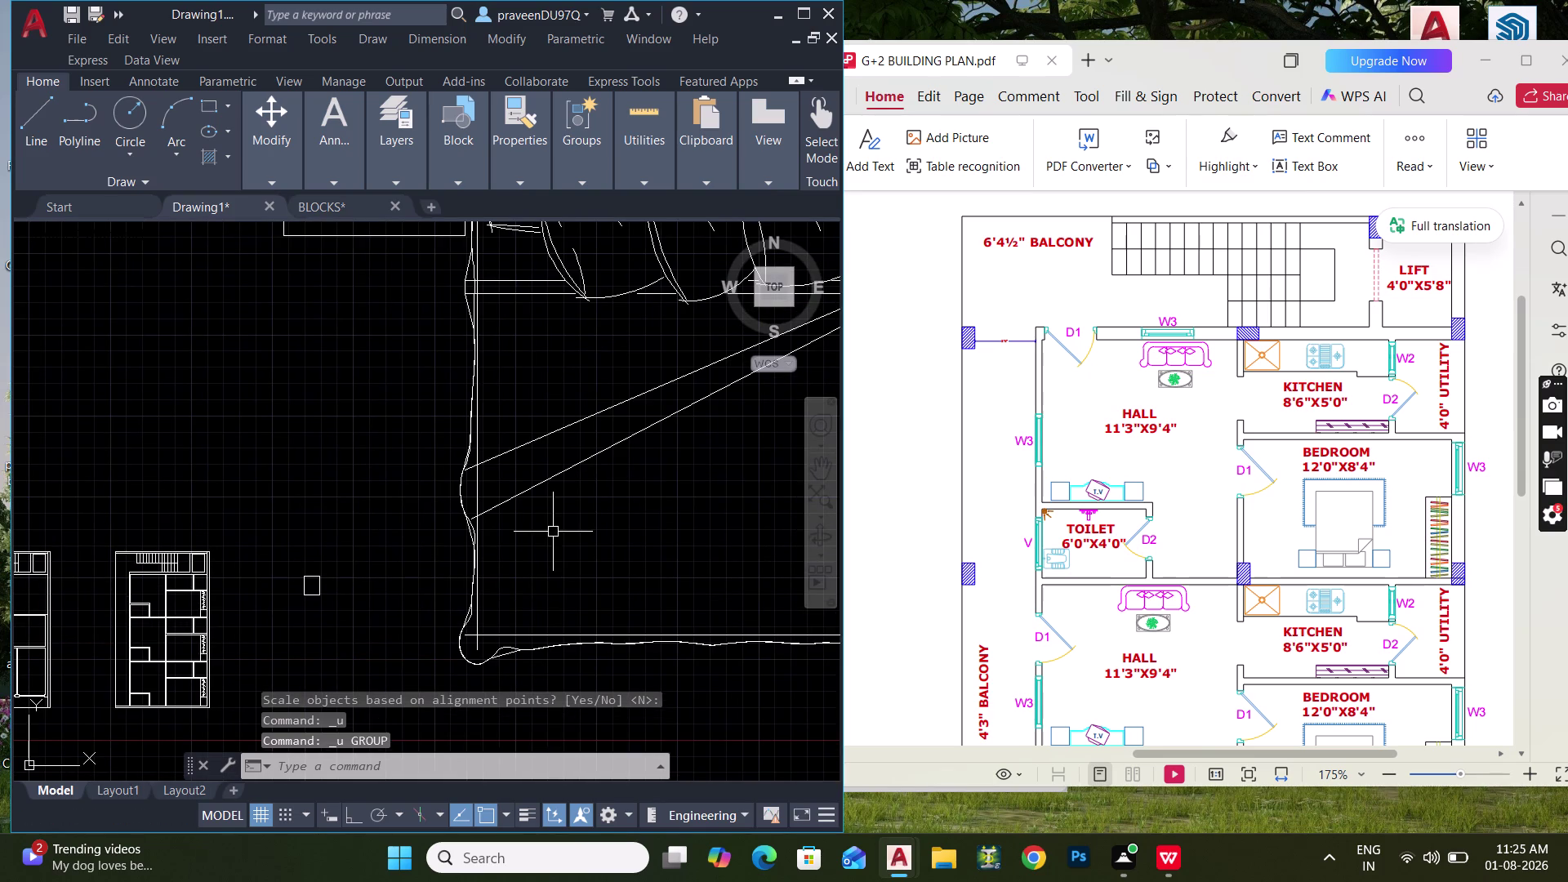
Cancel a stray selection, start ALIGN (AL) and select the whole bed.
drag(553, 532, 536, 520)
click(471, 465)
key(Escape)
text(AL)
key(space)
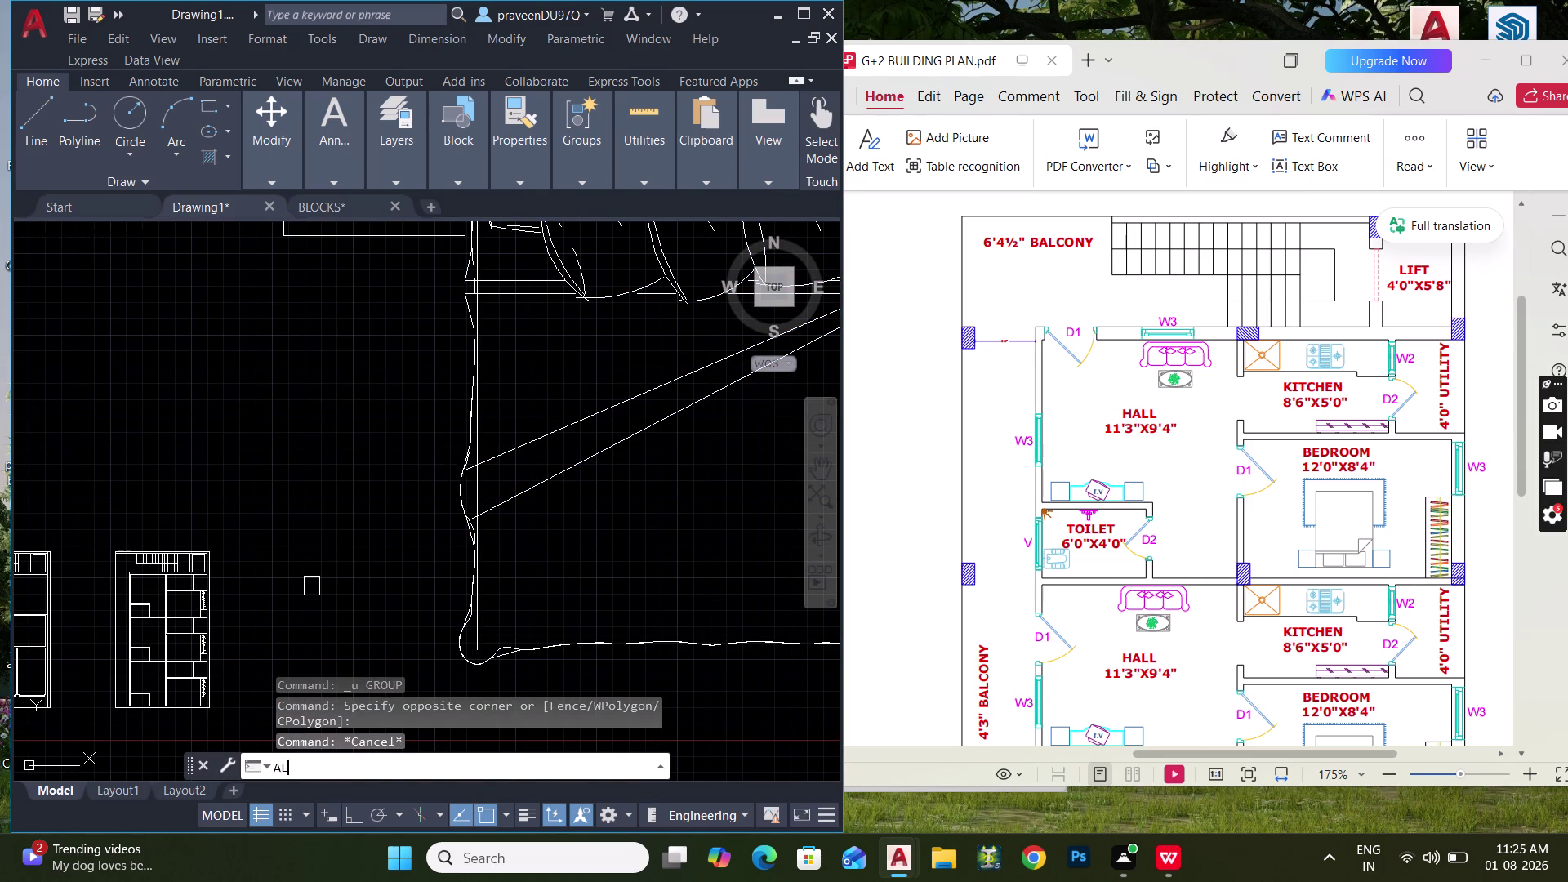
drag(607, 454, 575, 424)
click(498, 360)
click(424, 379)
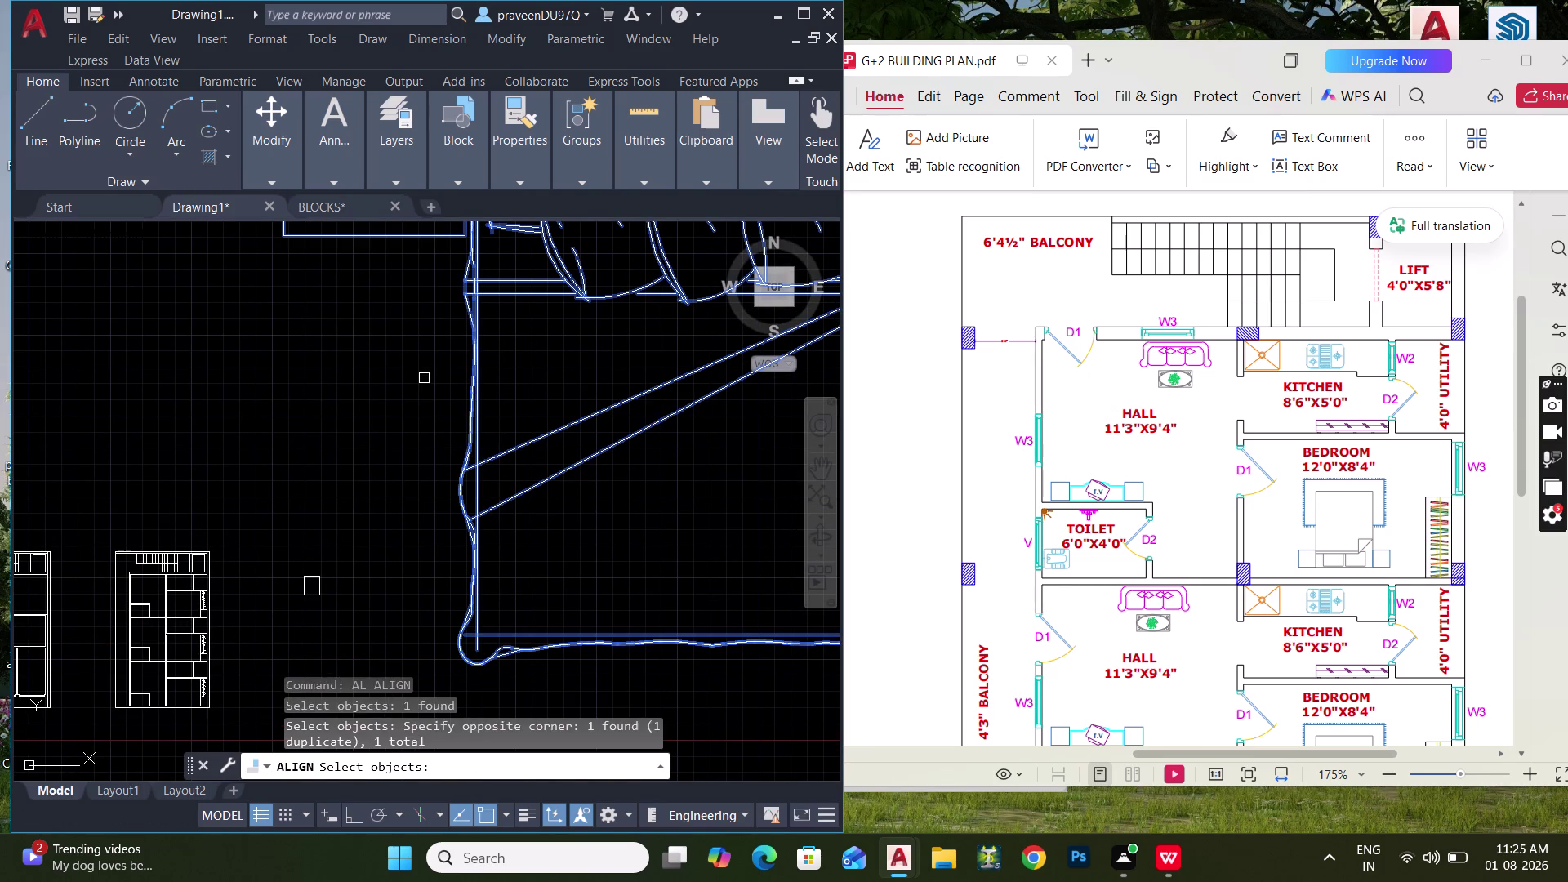
key(space)
Map the bed's first corner point to the first corner of the square outline.
middle_drag(402, 379, 431, 508)
click(314, 231)
middle_drag(345, 335, 343, 308)
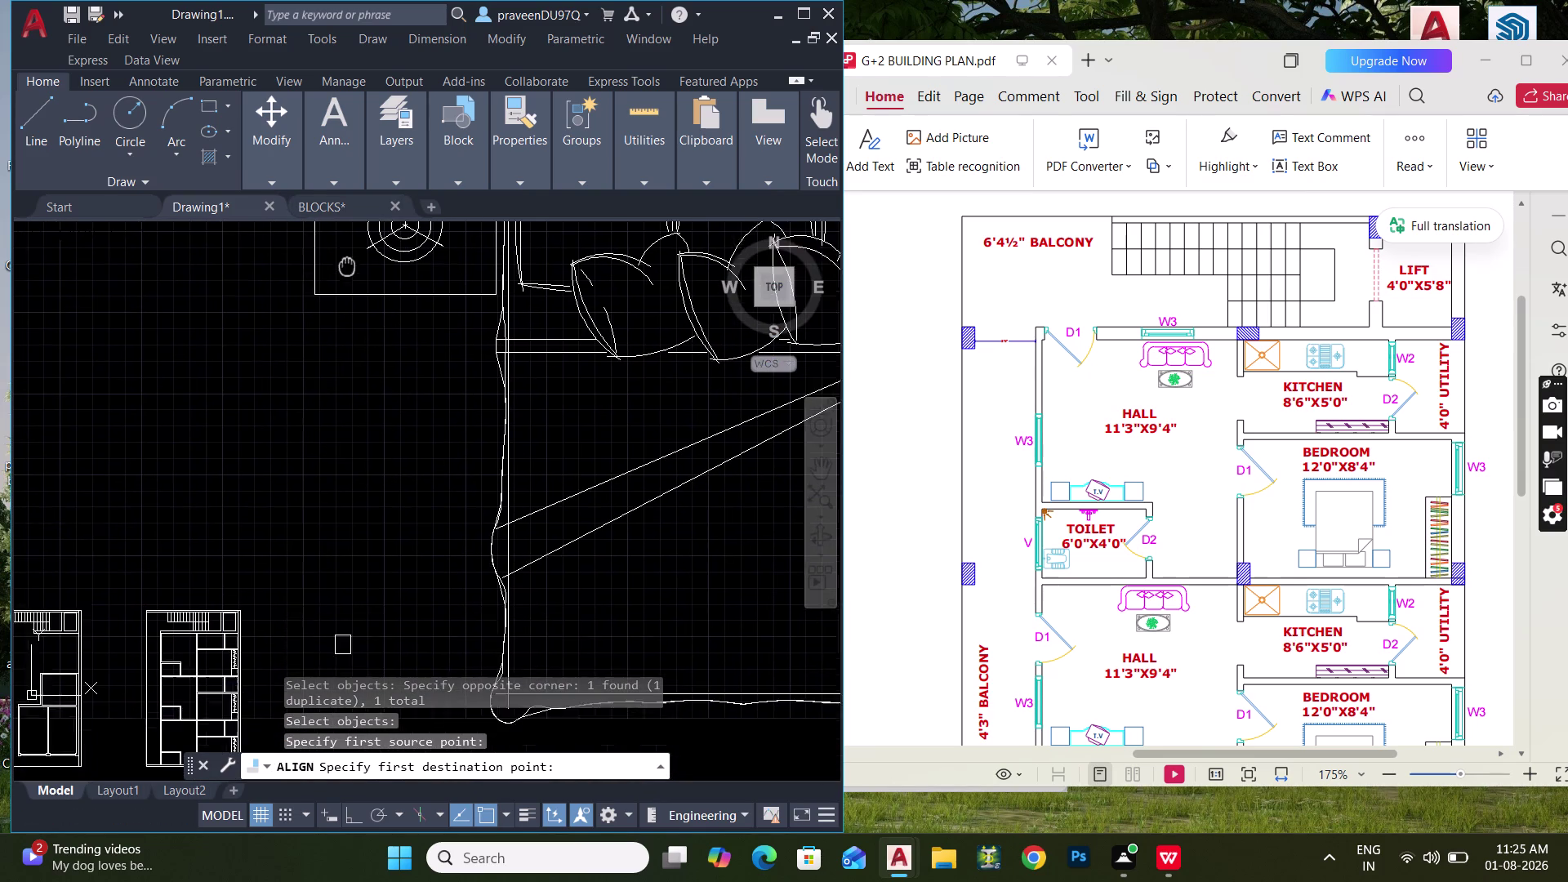
middle_drag(343, 308, 374, 185)
scroll(up, 3)
middle_drag(363, 549, 347, 390)
click(343, 484)
Map the bed's second edge point to the square's top-right corner.
scroll(down, 3)
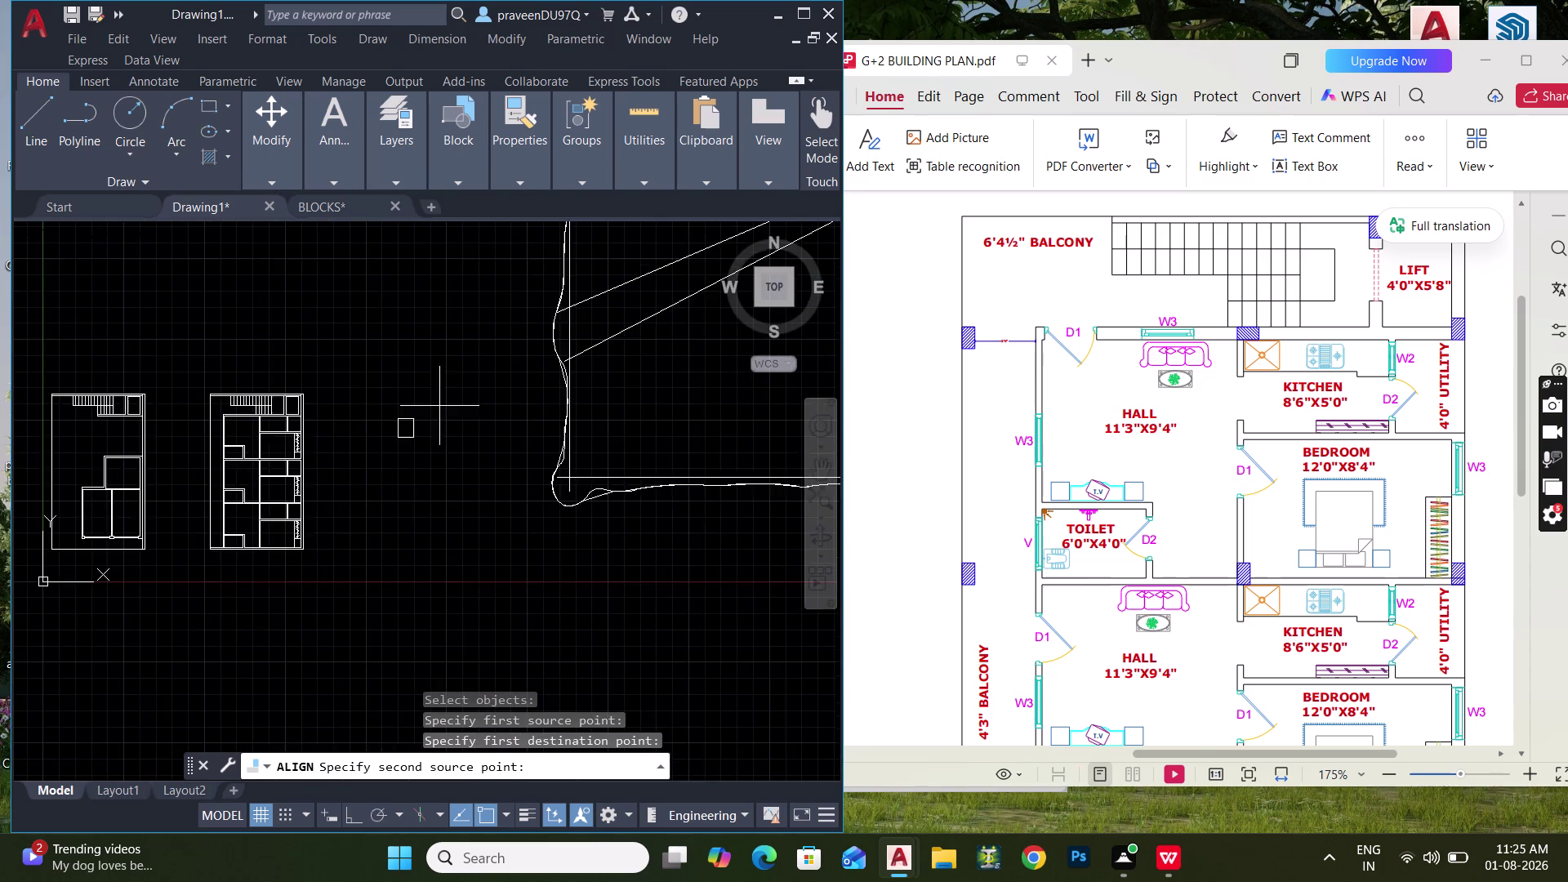
middle_drag(453, 411, 161, 494)
scroll(down, 3)
middle_drag(456, 449, 449, 478)
click(640, 323)
middle_drag(295, 523, 445, 433)
scroll(up, 3)
middle_drag(499, 486, 158, 341)
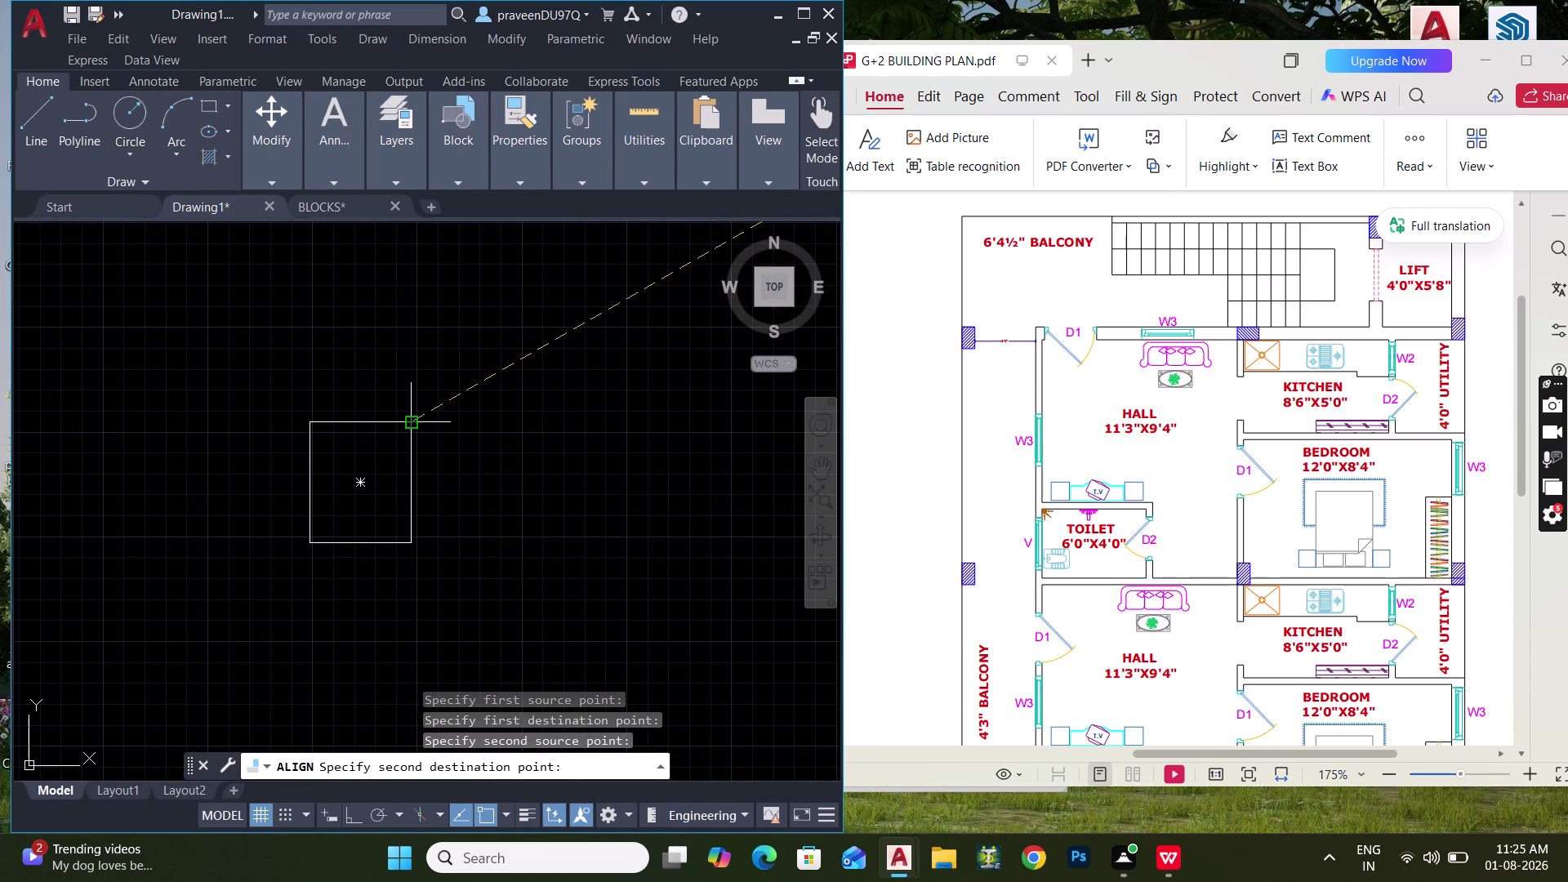
click(412, 418)
Skip a third point, scale the bed to the alignment points, and inspect it.
key(space)
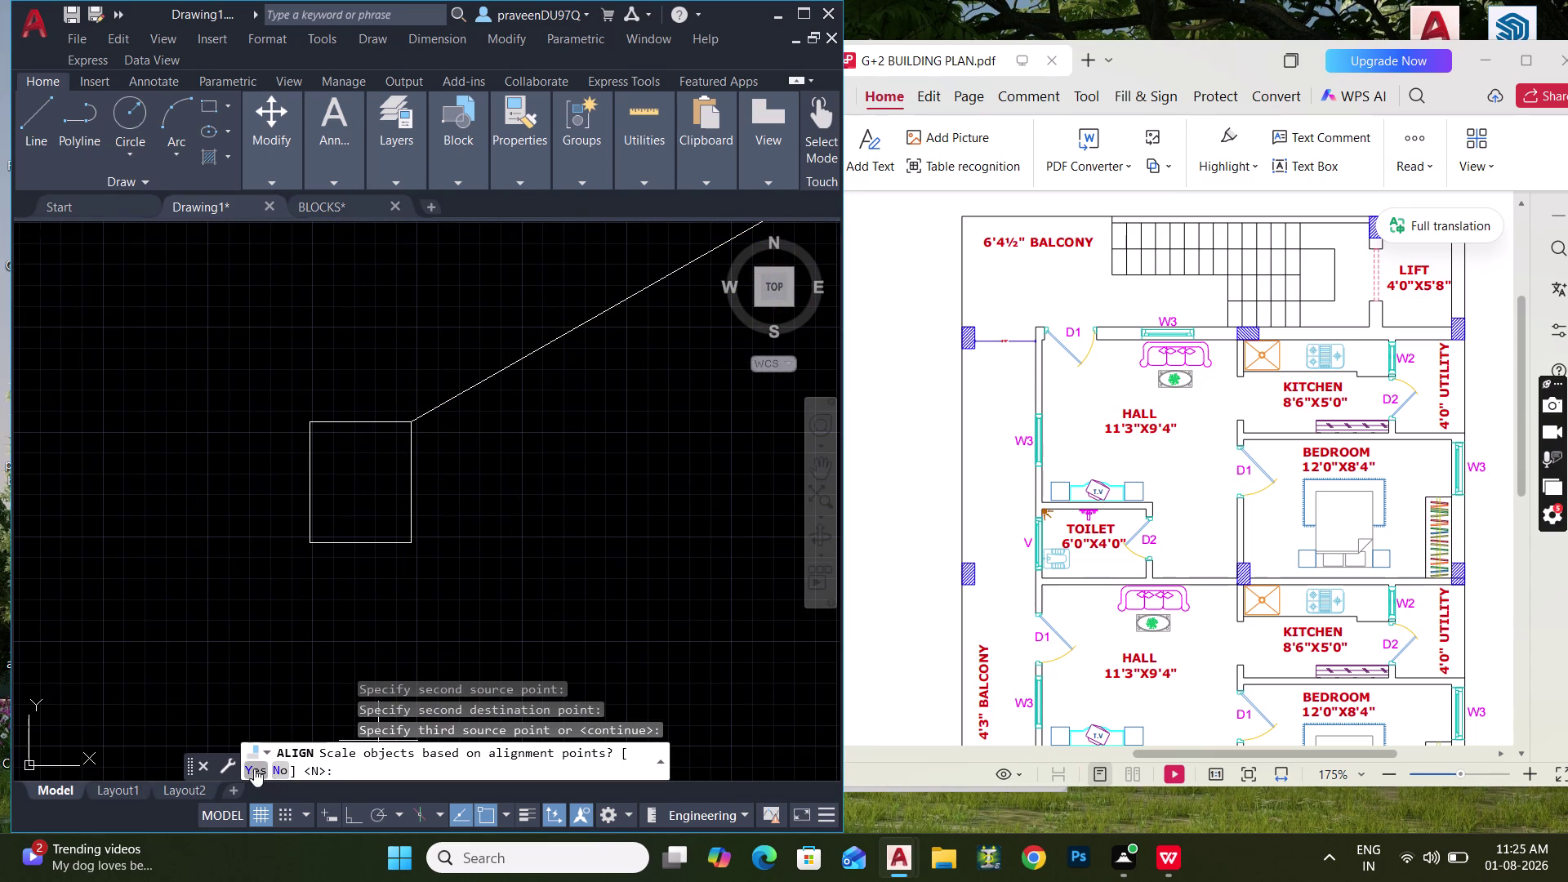
click(254, 769)
middle_drag(361, 335, 399, 464)
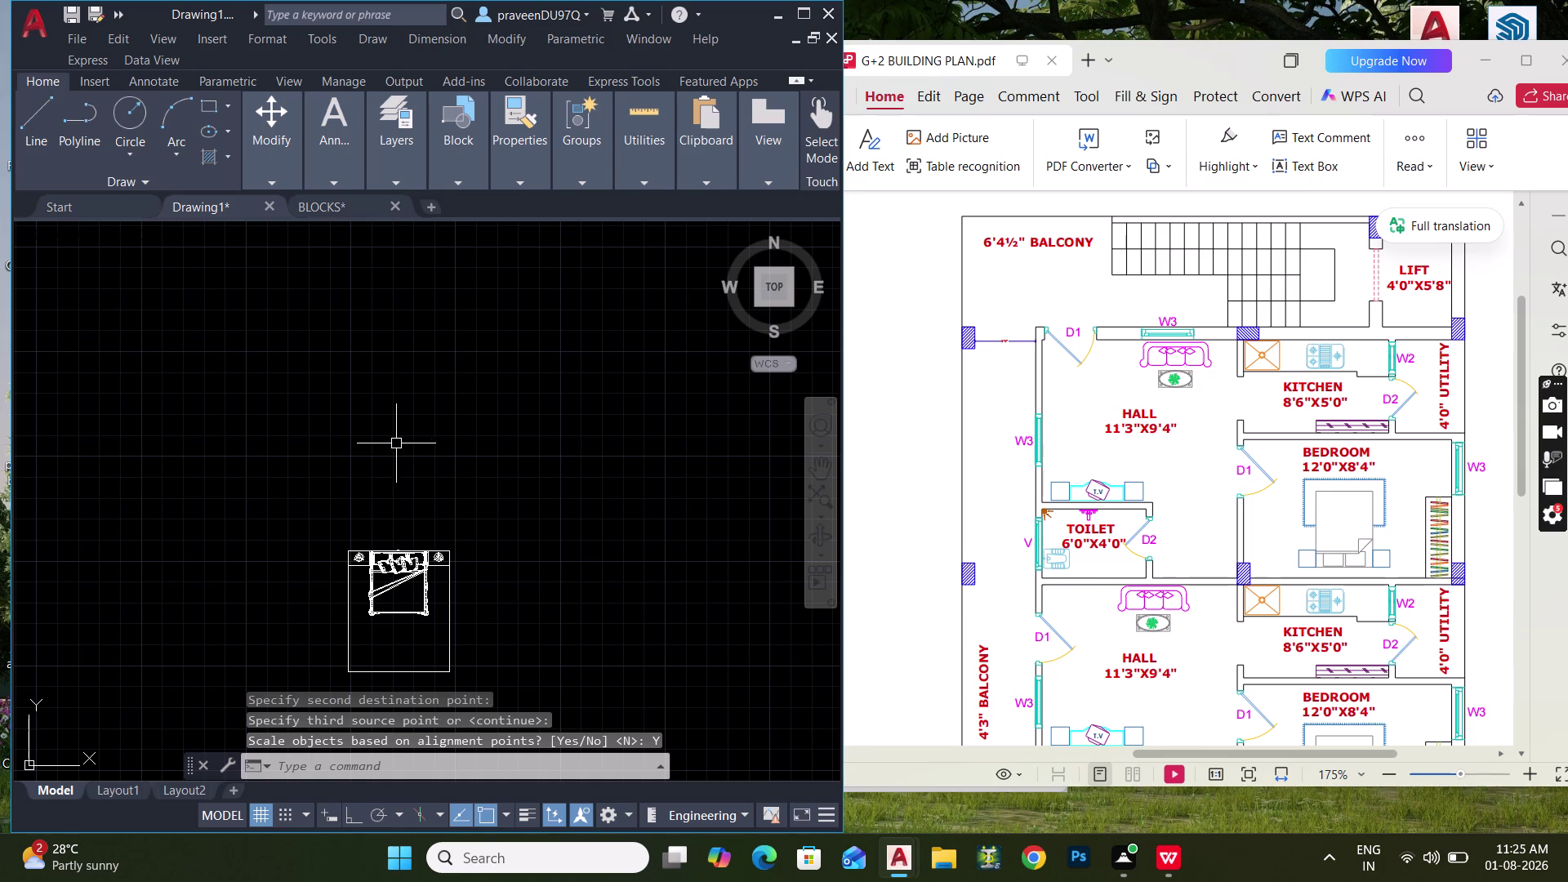
key(Escape)
click(379, 586)
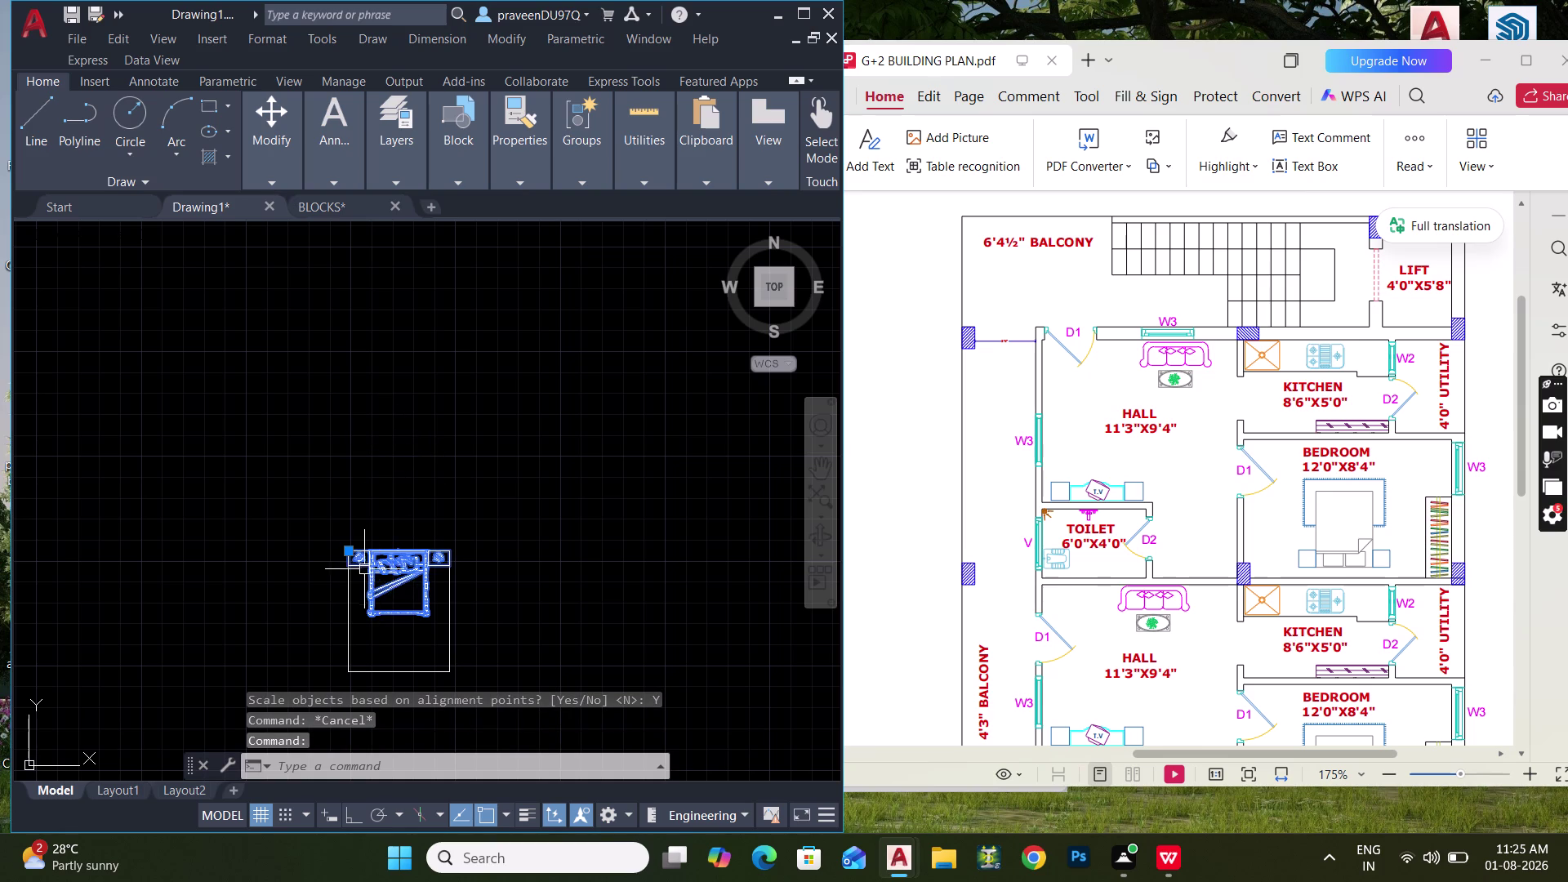
middle_drag(374, 576, 366, 463)
scroll(up, 3)
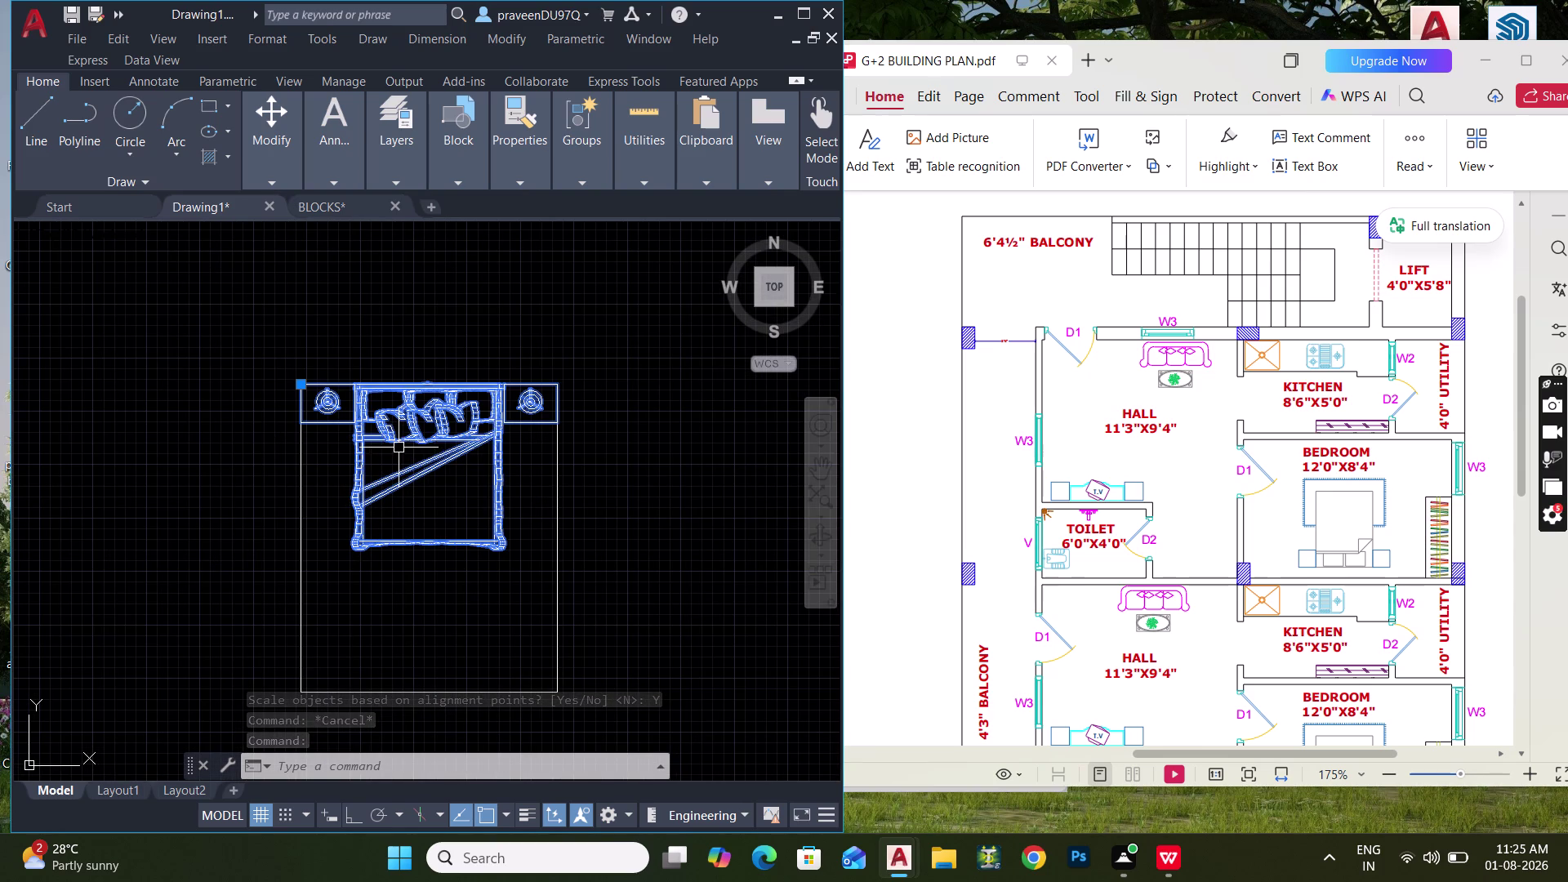
Mirror the double bed across a horizontal line, keeping the original.
text(MI)
key(space)
click(282, 323)
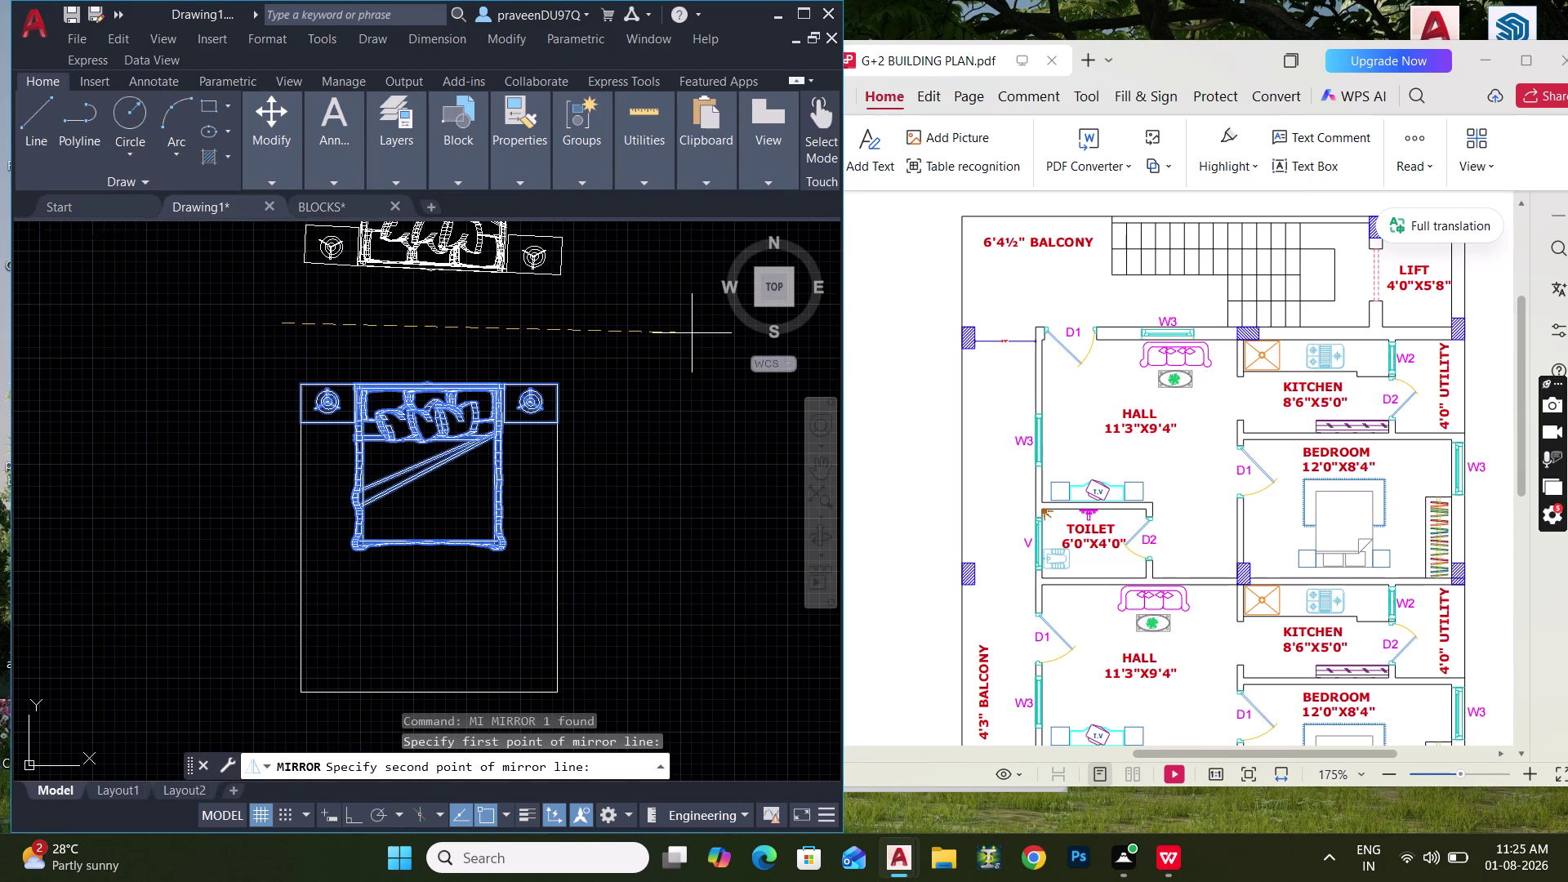
key(ctrl+l)
click(664, 310)
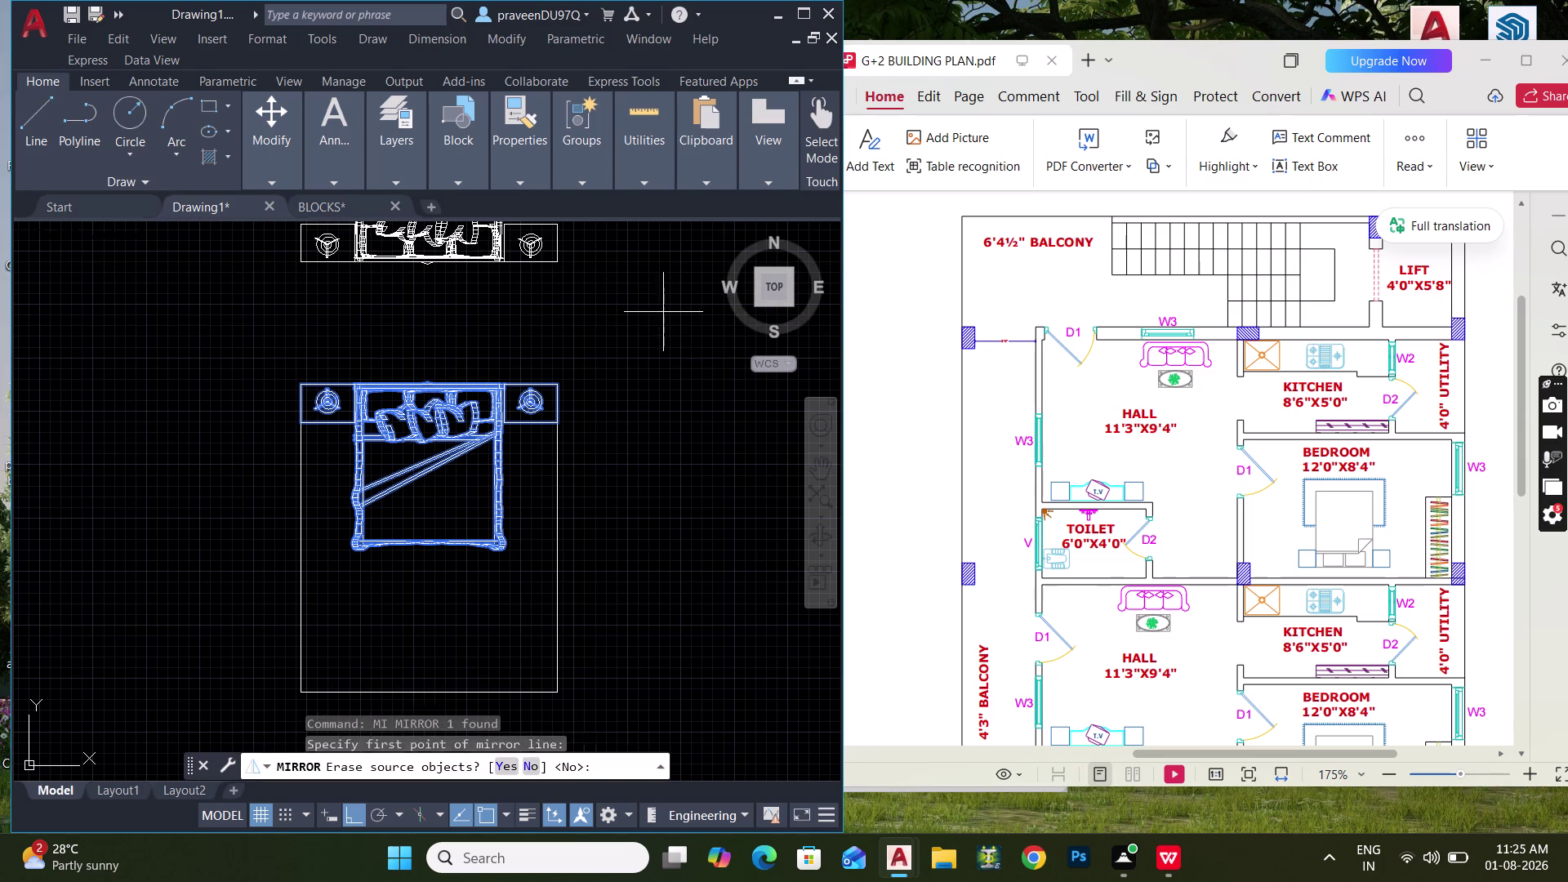
middle_drag(592, 315, 662, 363)
key(space)
Move the flipped bed copy into the target bedroom of the floor plan.
scroll(down, 3)
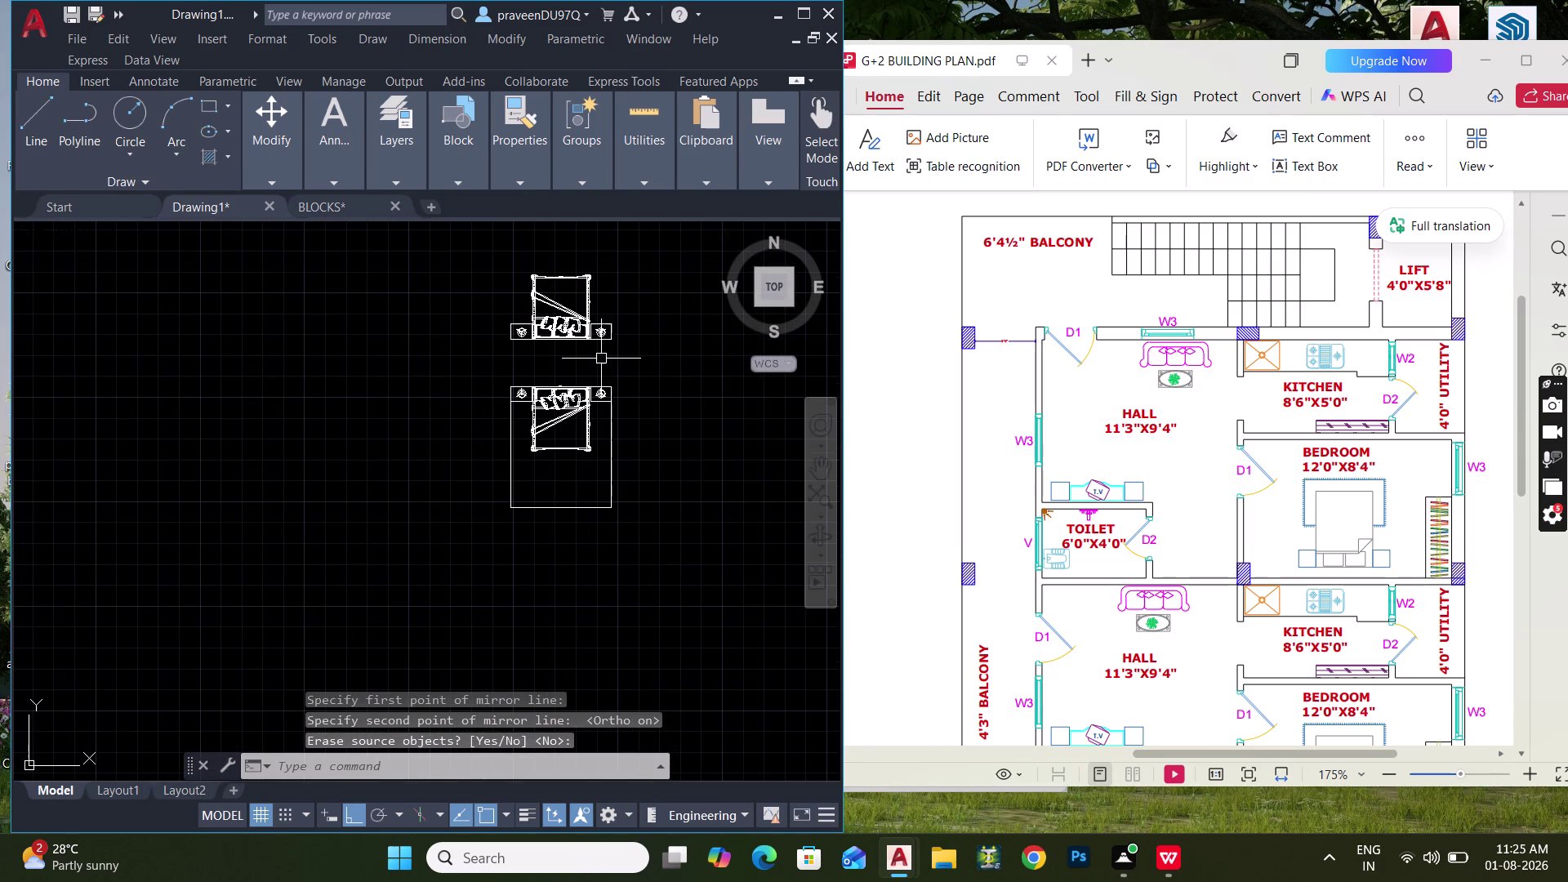
drag(662, 348, 640, 337)
click(609, 311)
scroll(down, 3)
scroll(up, 3)
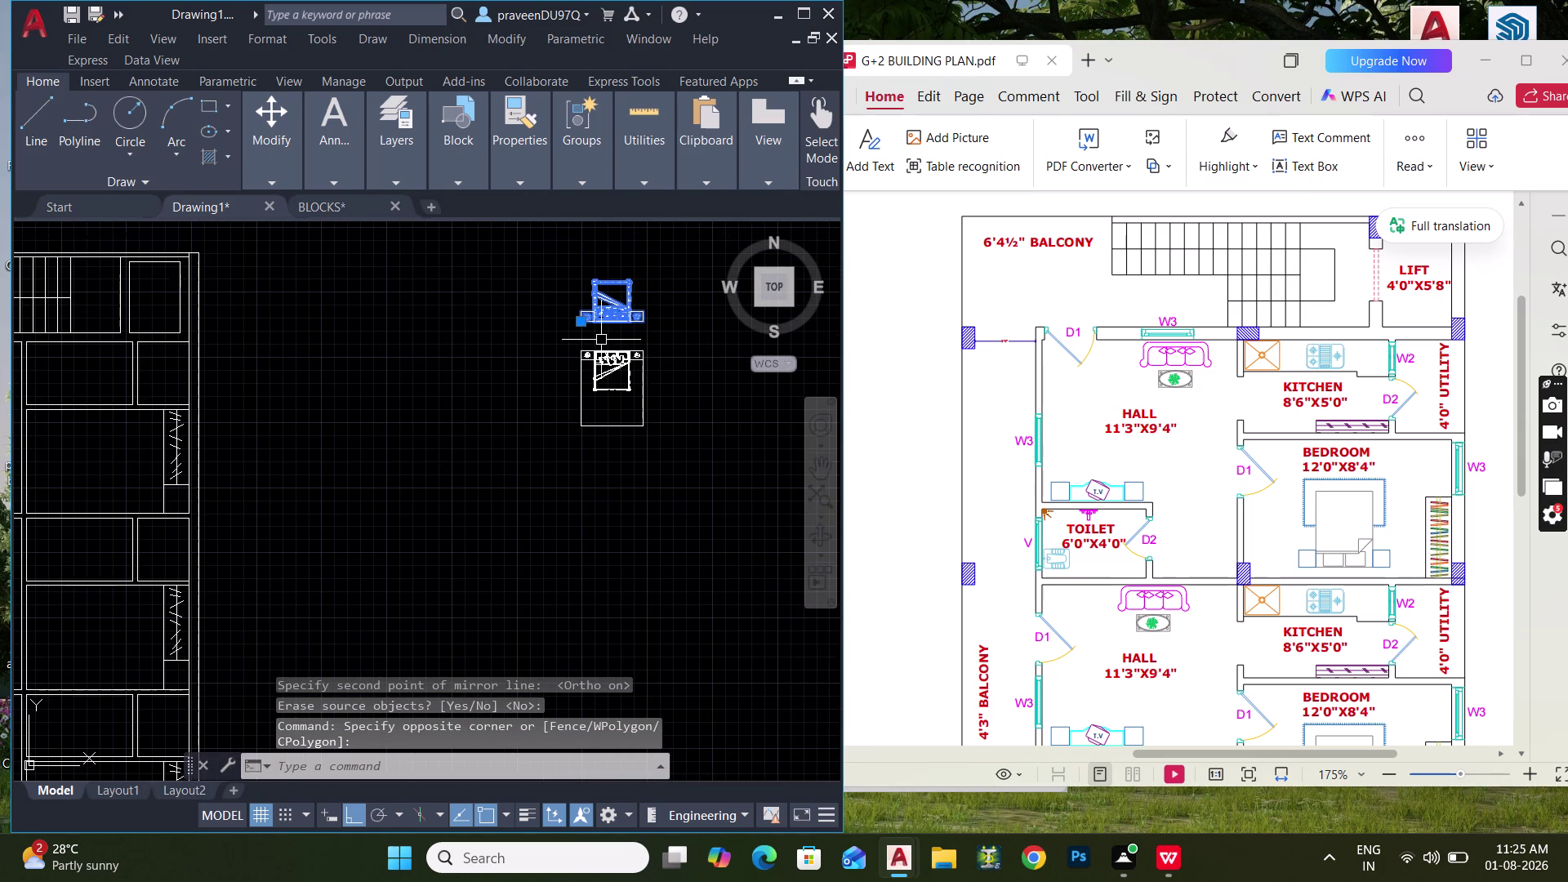
key(m)
key(space)
scroll(up, 3)
click(568, 259)
scroll(down, 3)
middle_drag(488, 371, 847, 184)
middle_drag(443, 586, 541, 445)
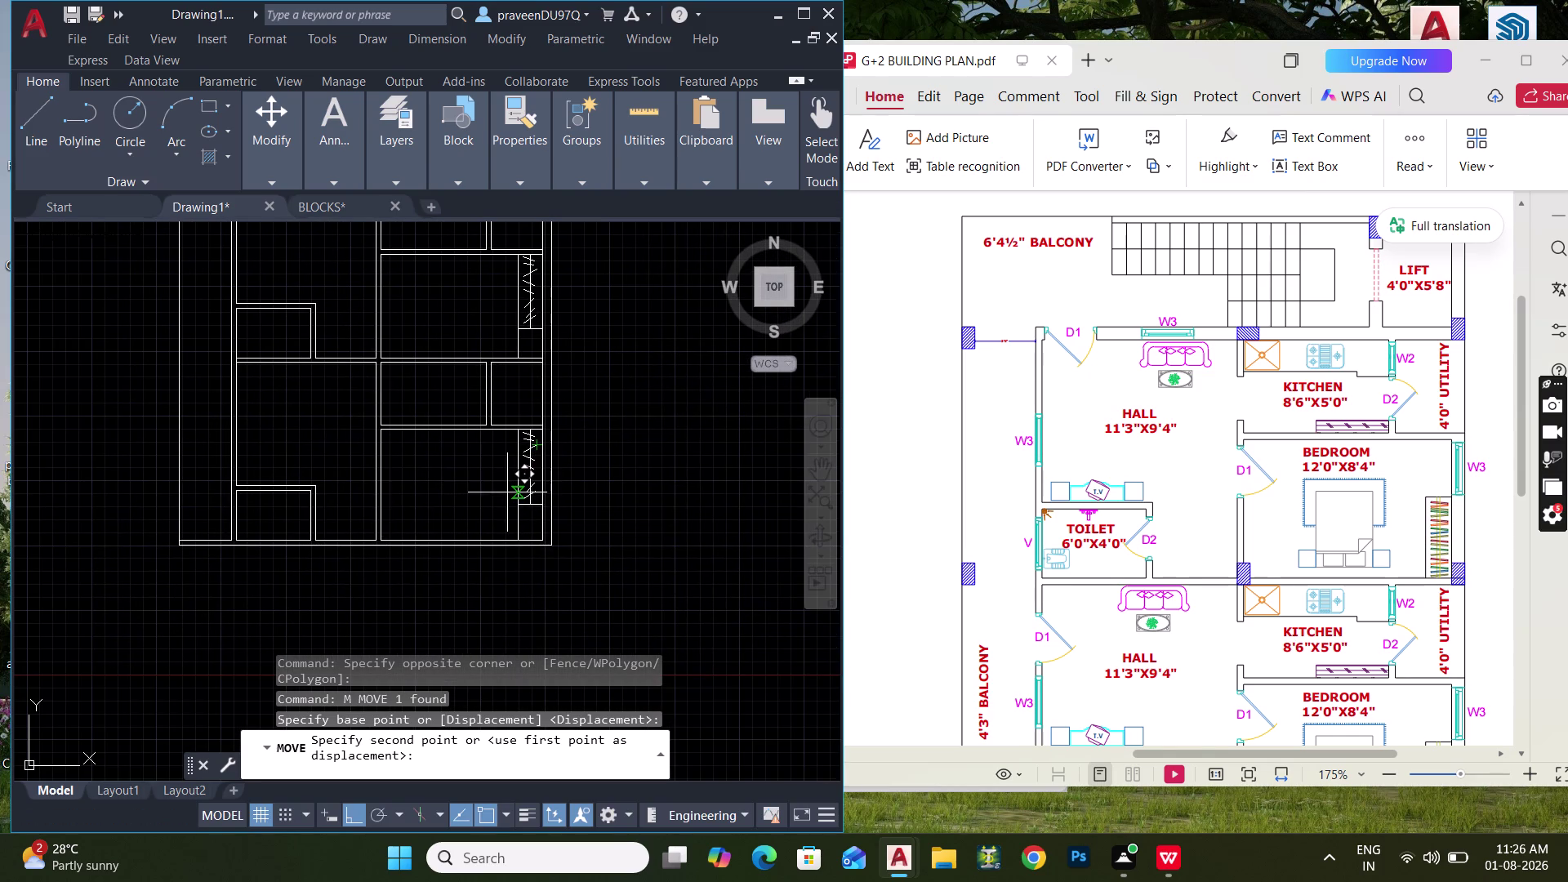
key(ctrl+l)
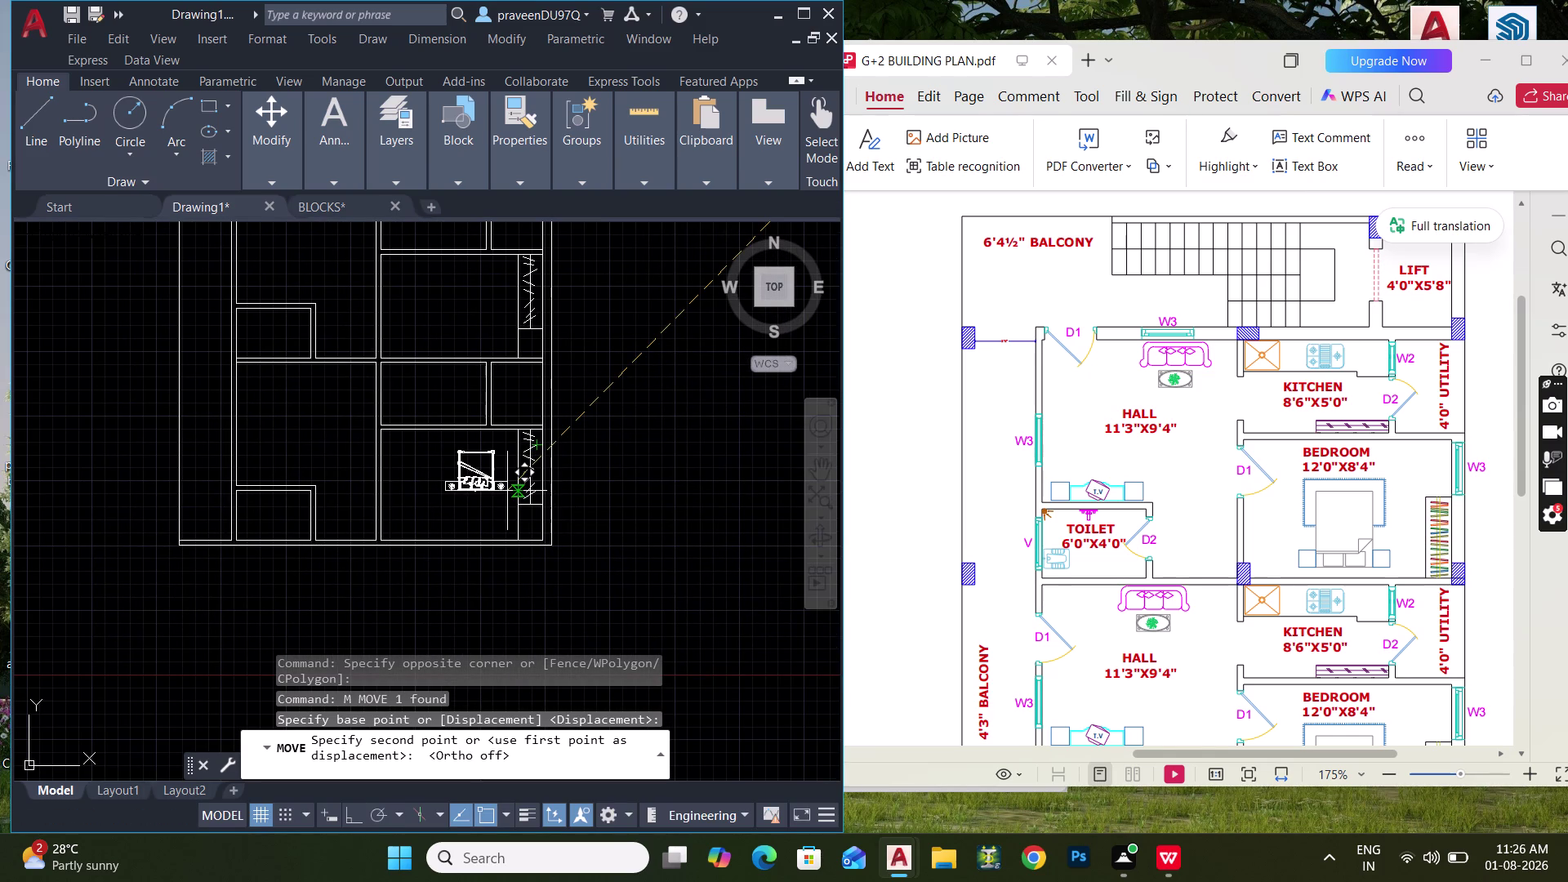
middle_drag(486, 508, 518, 394)
scroll(up, 3)
scroll(up, 3)
click(561, 431)
Rescale the flipped bed to fit the bedroom.
drag(649, 436, 620, 420)
click(514, 355)
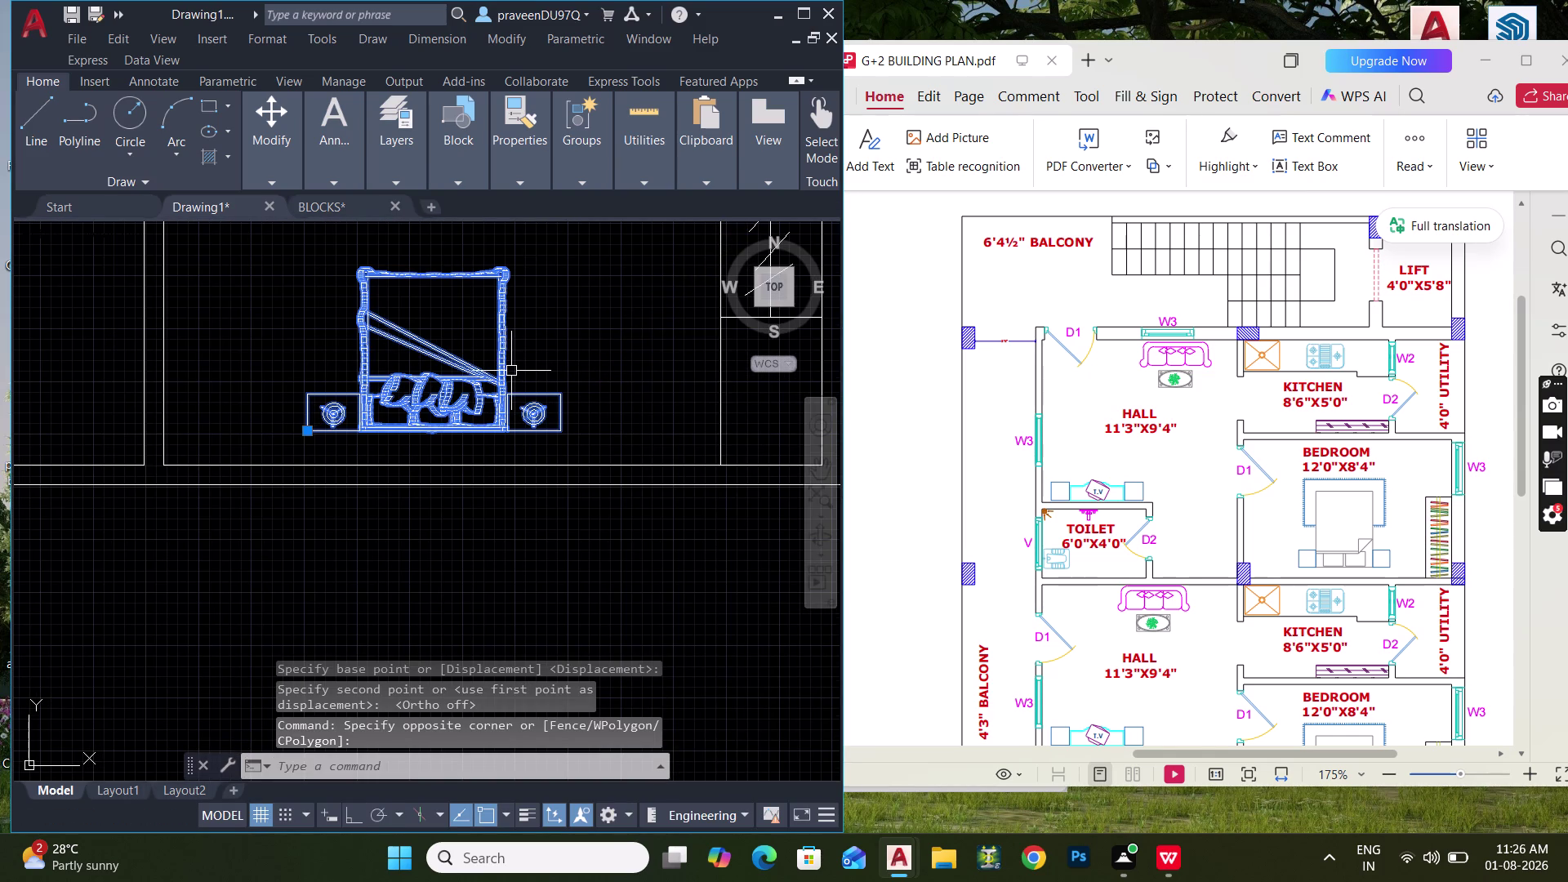
key(s)
text(C)
key(space)
click(304, 435)
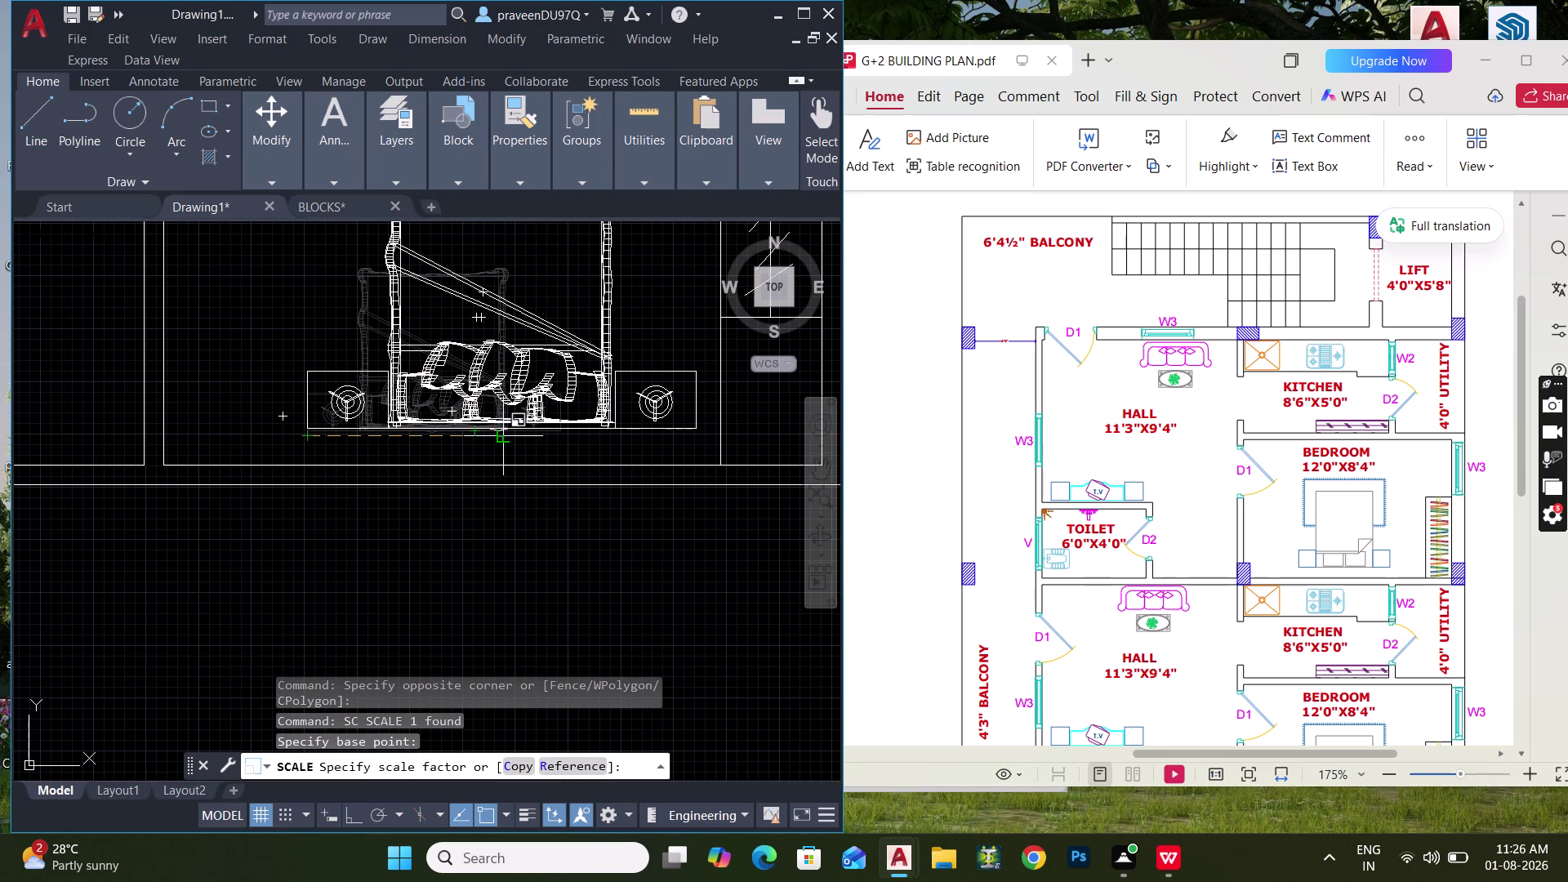
click(504, 435)
Start moving the resized bed toward the bedroom's lower wall.
middle_drag(579, 427, 504, 463)
click(558, 382)
click(523, 353)
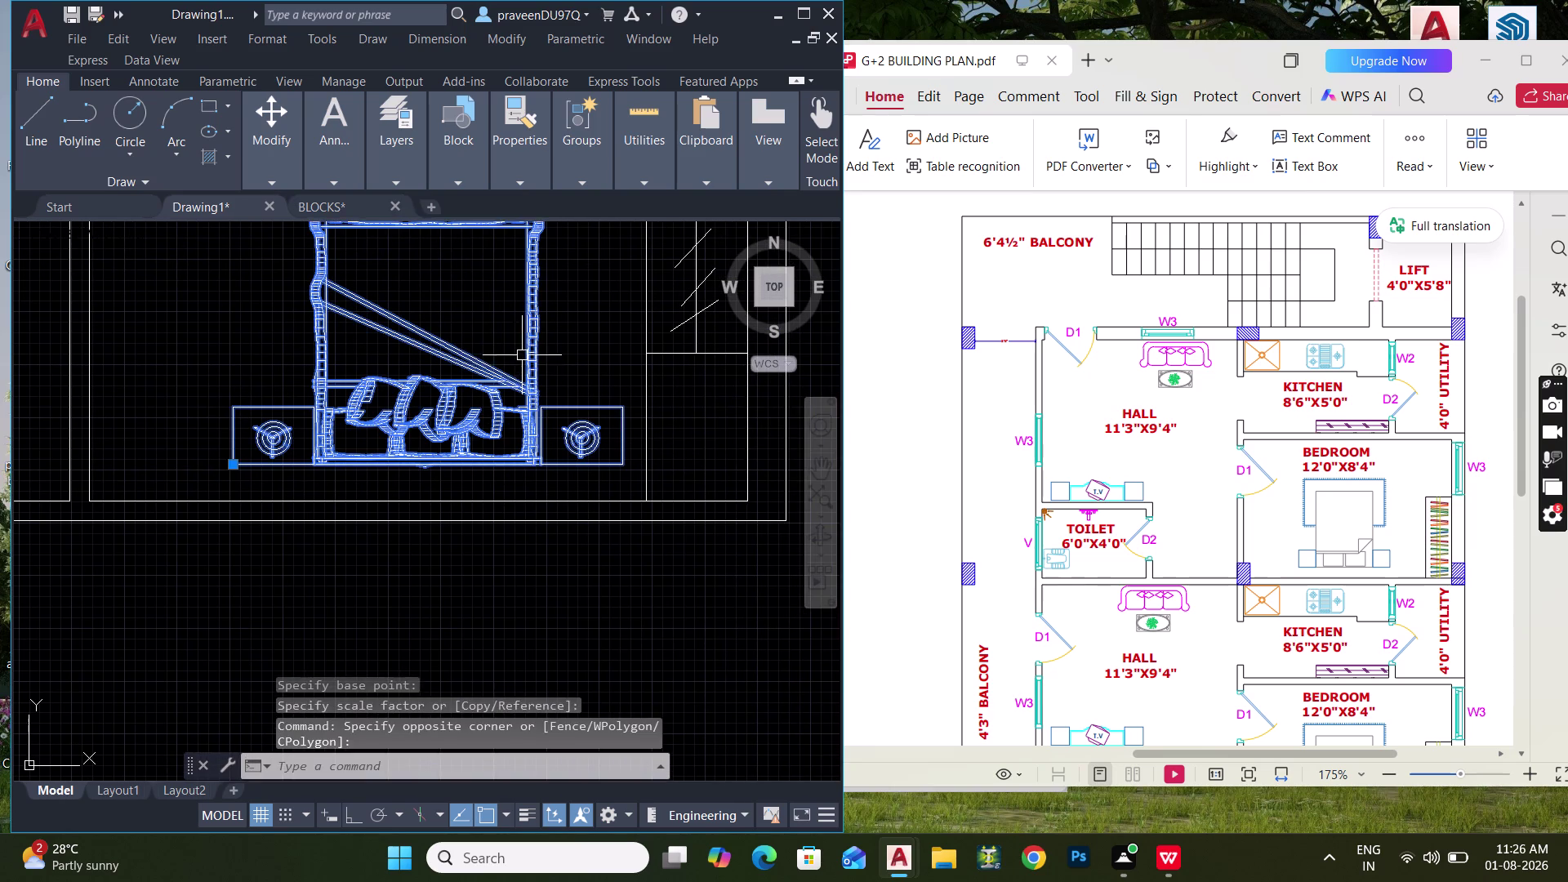
middle_drag(526, 357, 464, 352)
key(m)
key(space)
scroll(up, 3)
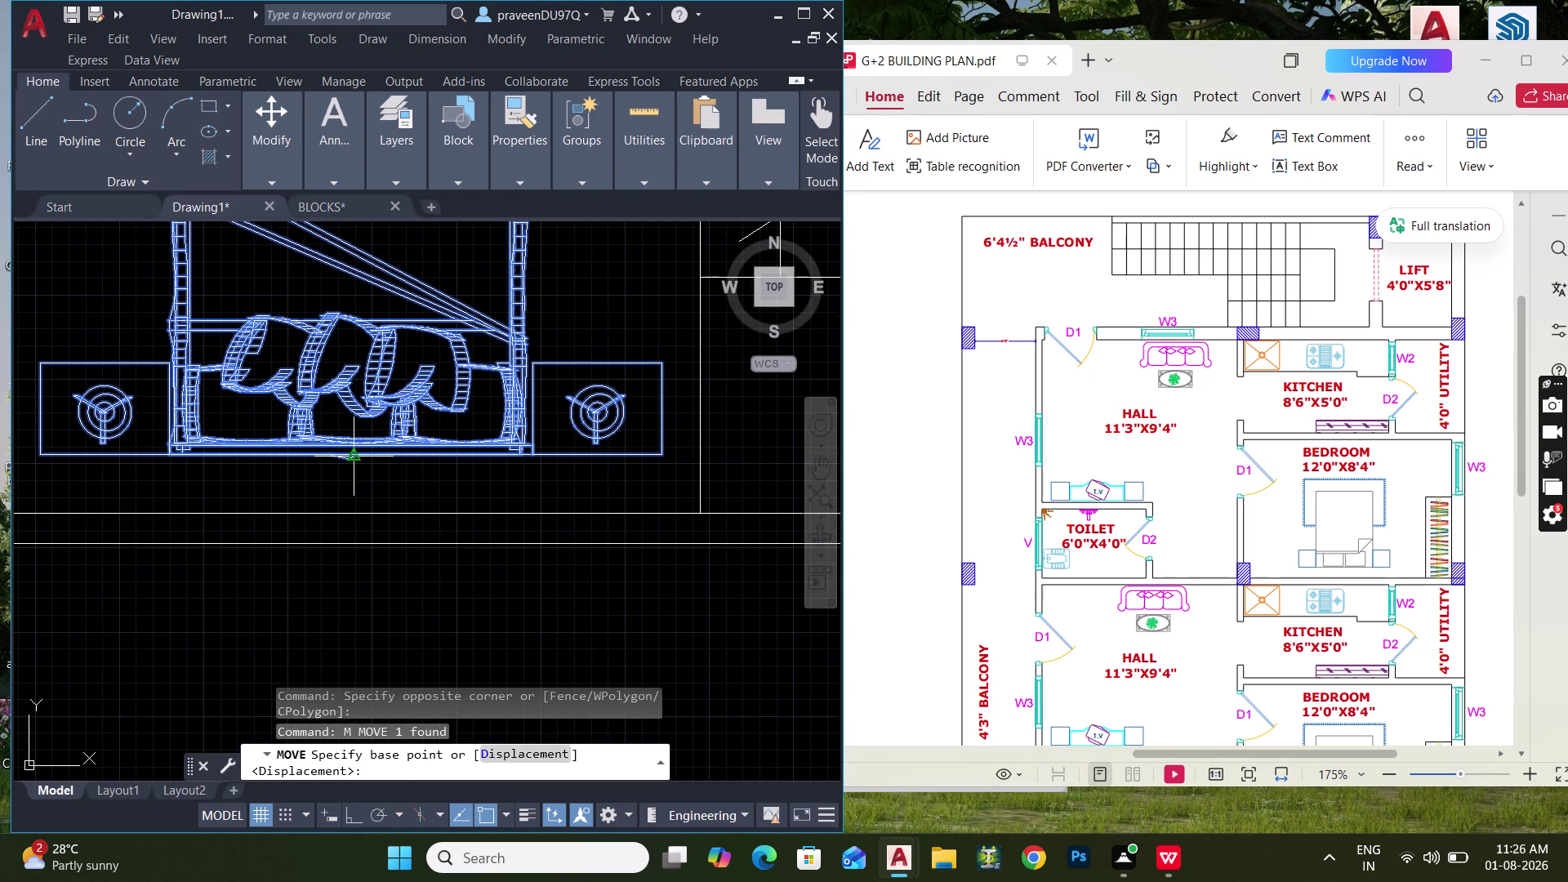
click(352, 457)
click(314, 490)
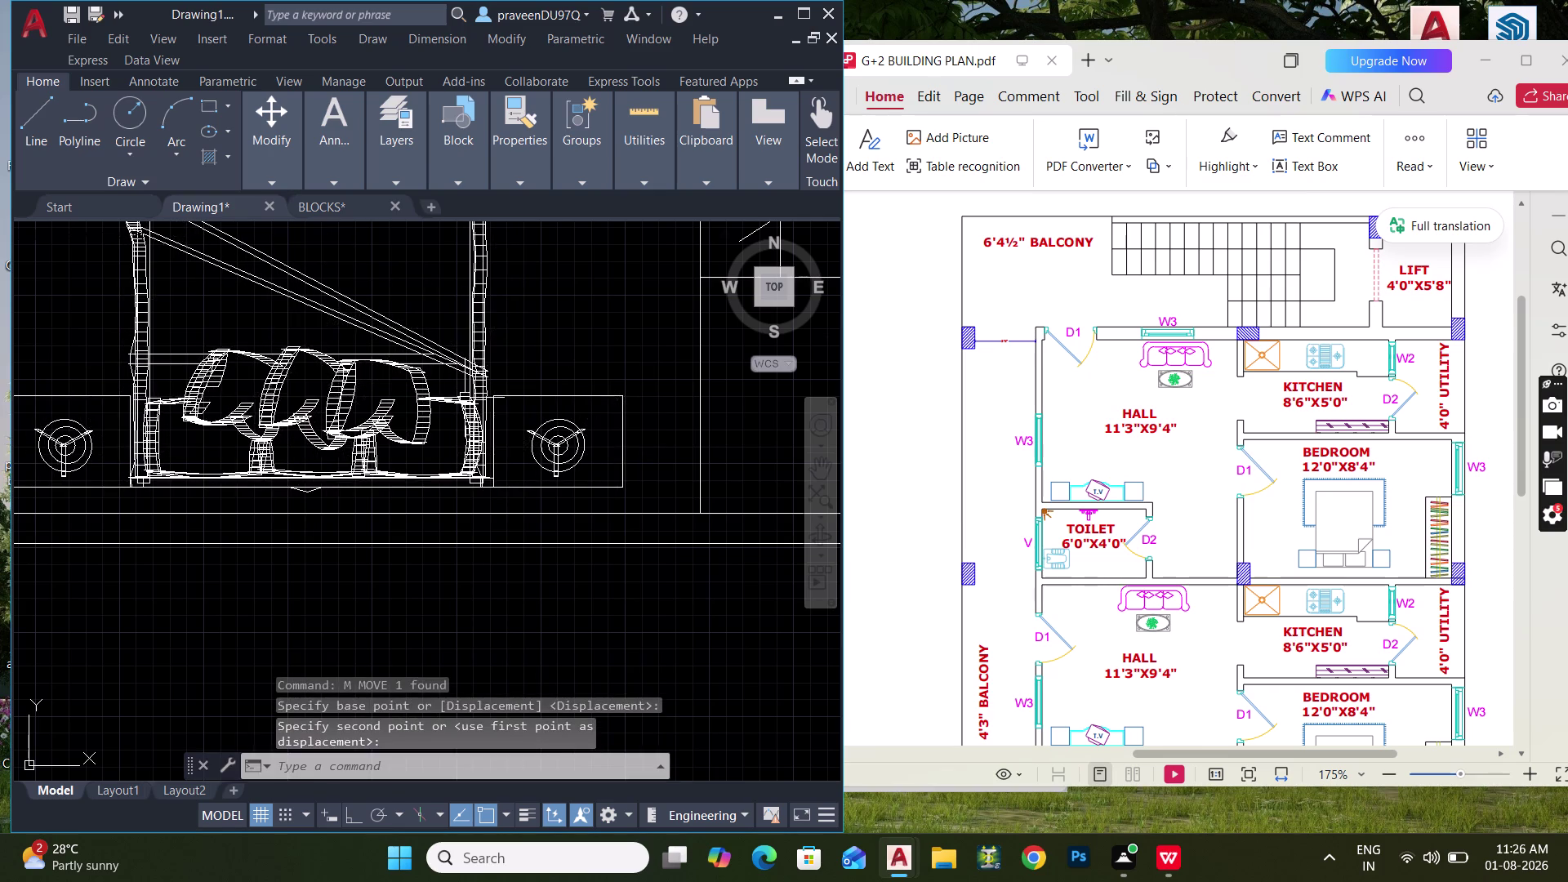
scroll(down, 3)
middle_drag(506, 398, 535, 468)
Place the bed against the bedroom's lower wall.
scroll(down, 3)
middle_drag(551, 429, 577, 472)
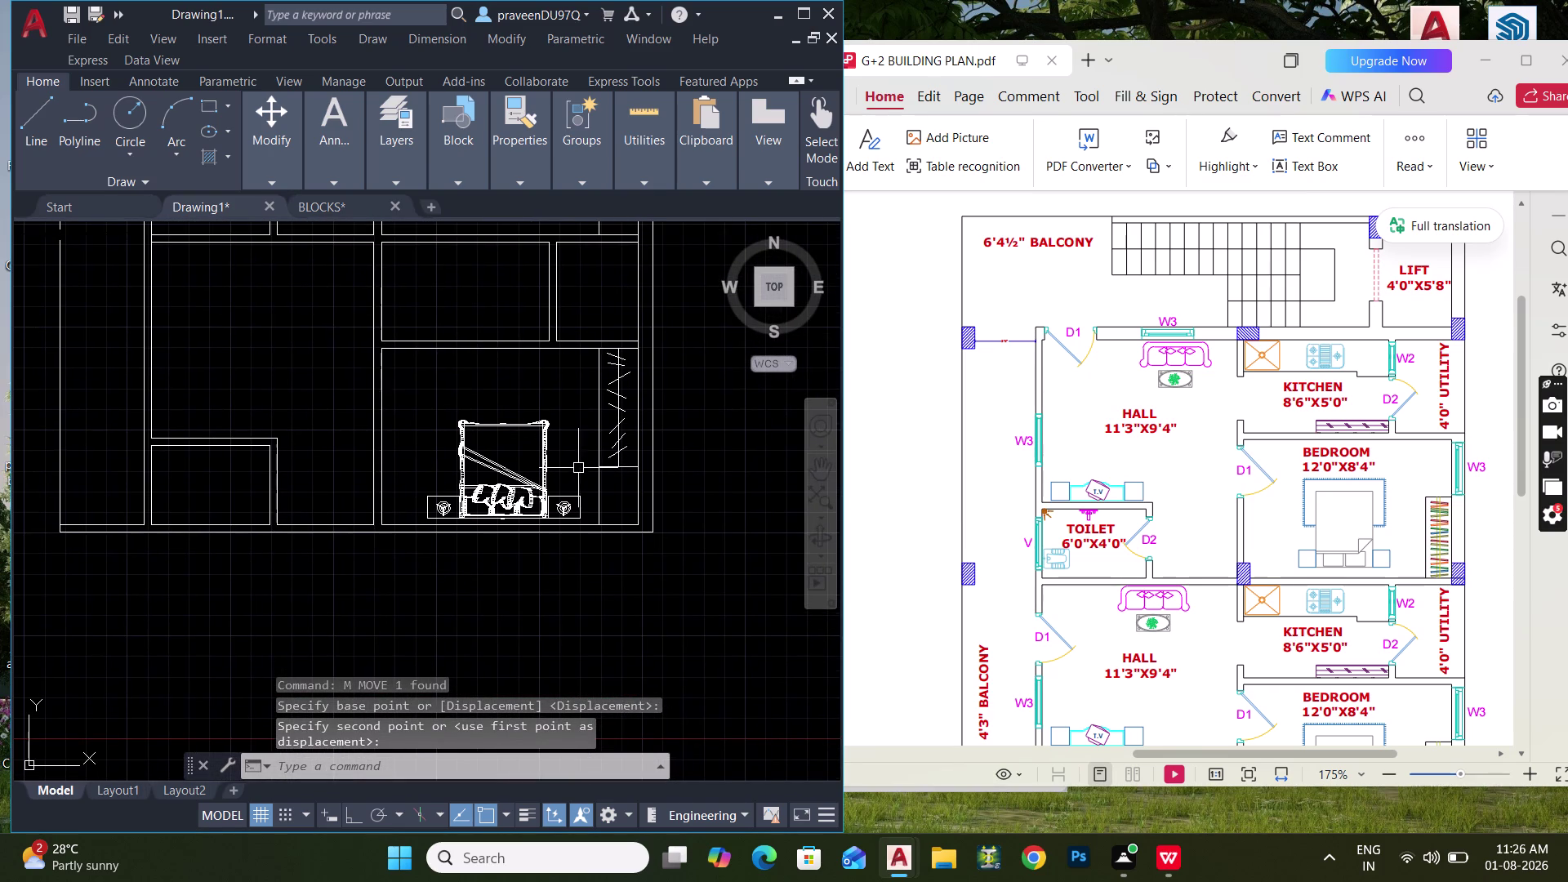
middle_drag(550, 452, 544, 422)
drag(562, 440, 540, 420)
click(489, 377)
middle_drag(493, 378, 475, 383)
Copy the bed into the upper bedroom and finish copying.
key(c)
key(o)
key(space)
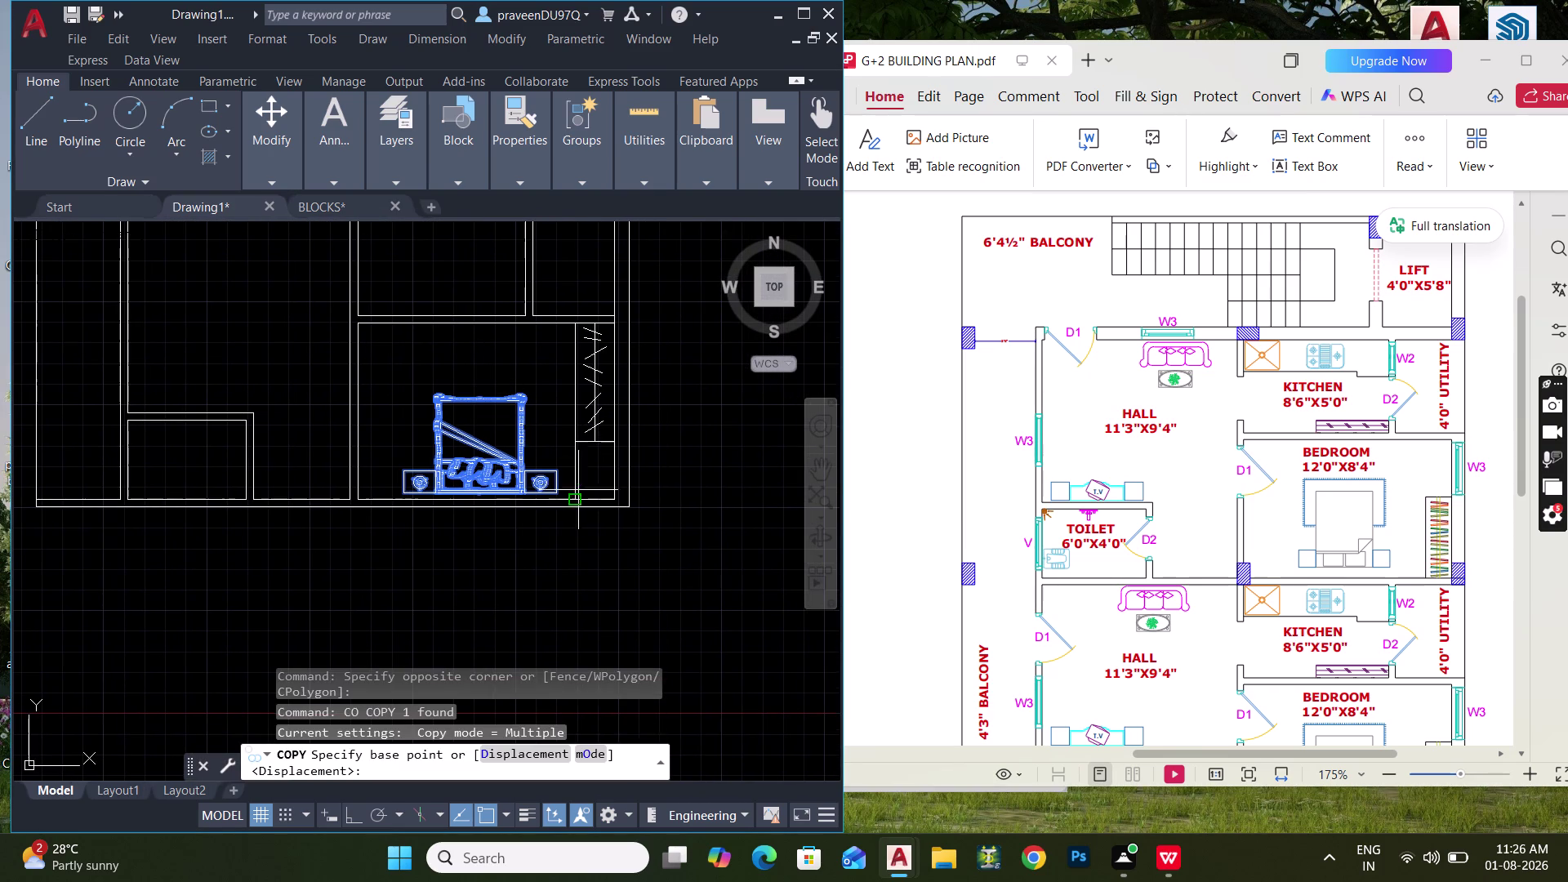
scroll(up, 3)
click(562, 538)
scroll(down, 3)
middle_drag(526, 410, 517, 600)
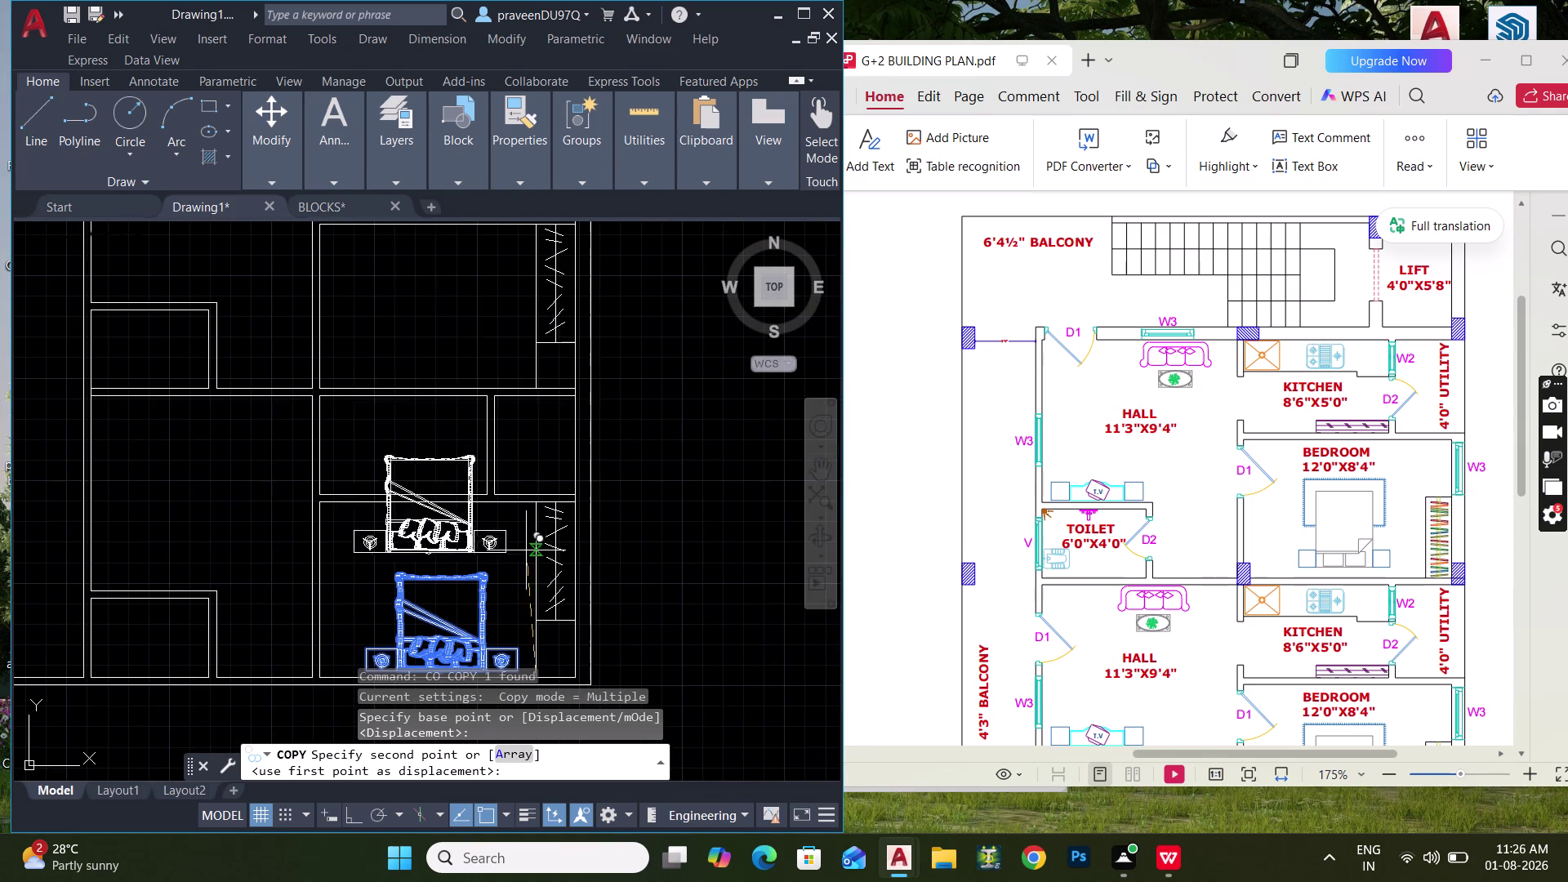
middle_click(536, 383)
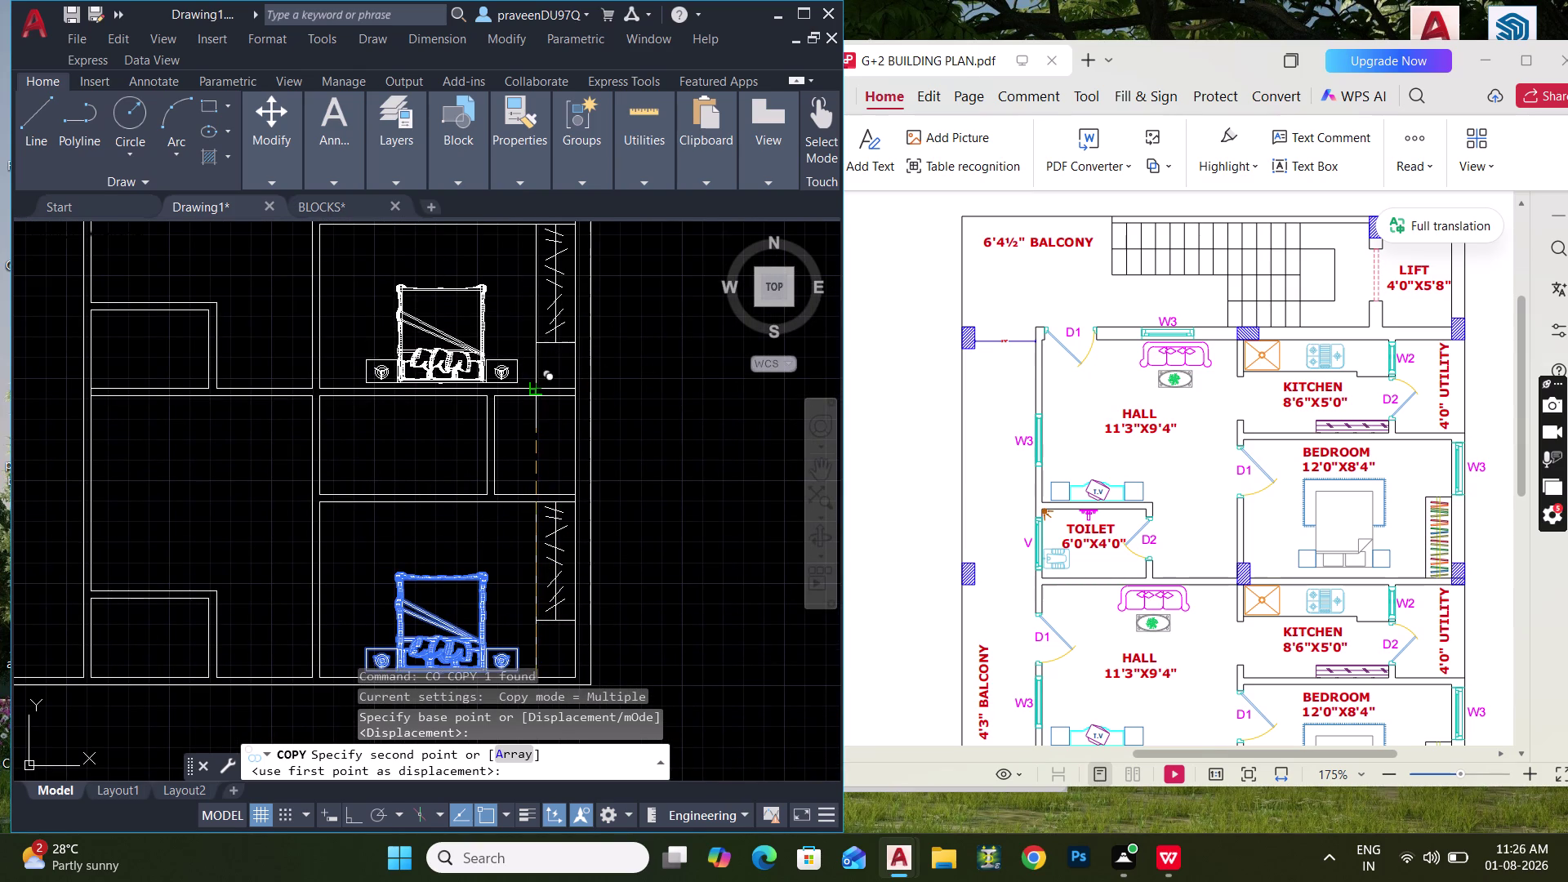
click(536, 386)
middle_drag(531, 364, 520, 637)
click(529, 382)
scroll(down, 3)
middle_drag(522, 408, 605, 525)
key(Escape)
Pan and zoom across the plan to the room area.
middle_drag(555, 501, 504, 357)
scroll(up, 3)
middle_drag(495, 484, 468, 406)
scroll(up, 3)
middle_drag(485, 455, 496, 332)
scroll(down, 3)
middle_drag(502, 397, 482, 280)
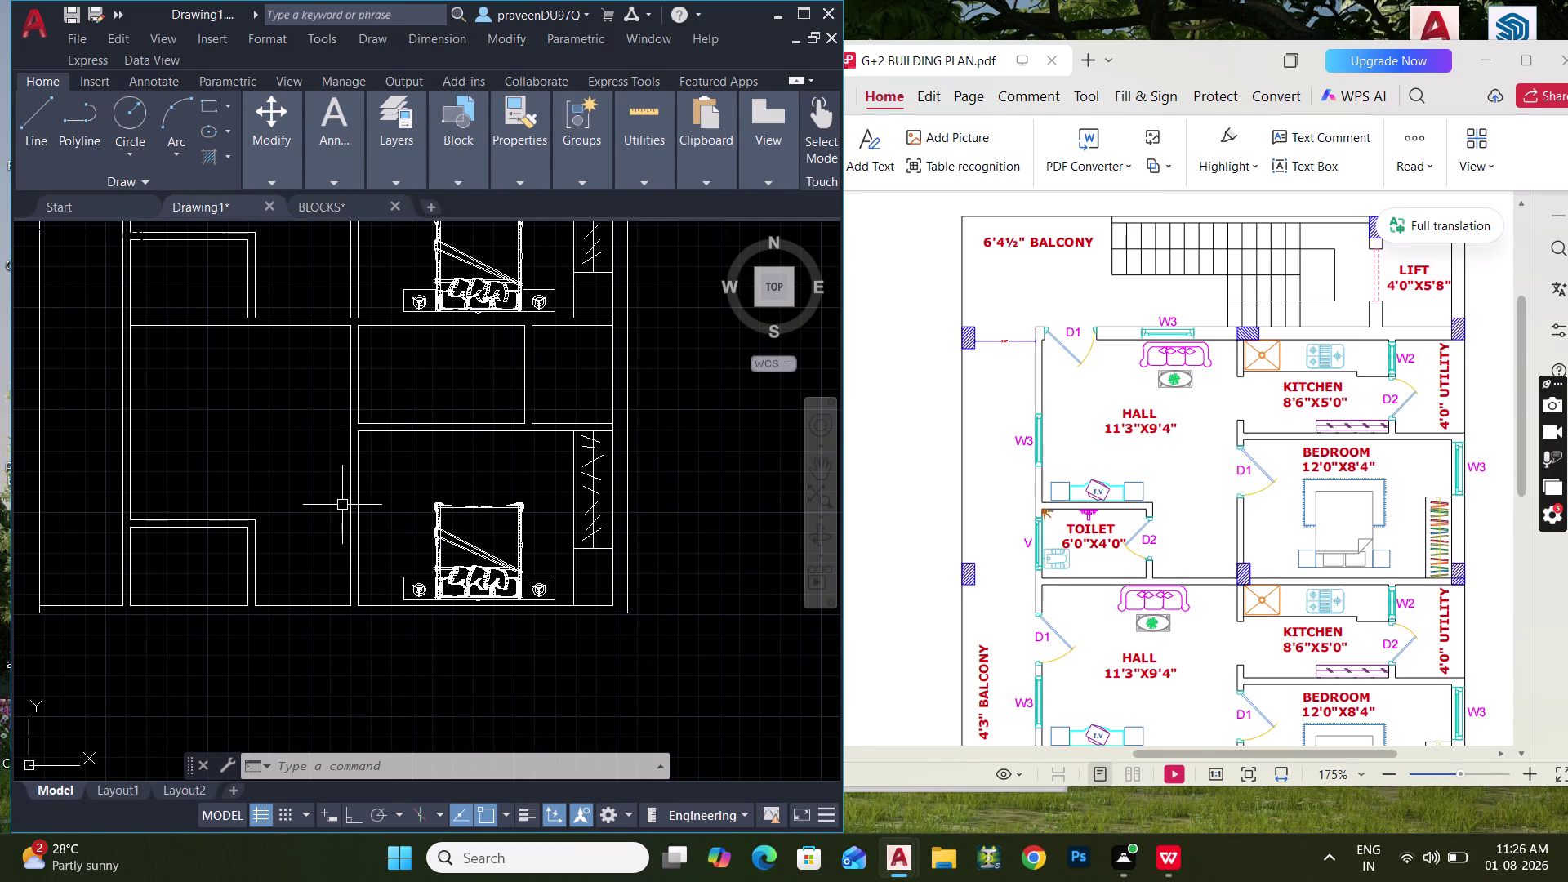
middle_drag(264, 497, 369, 376)
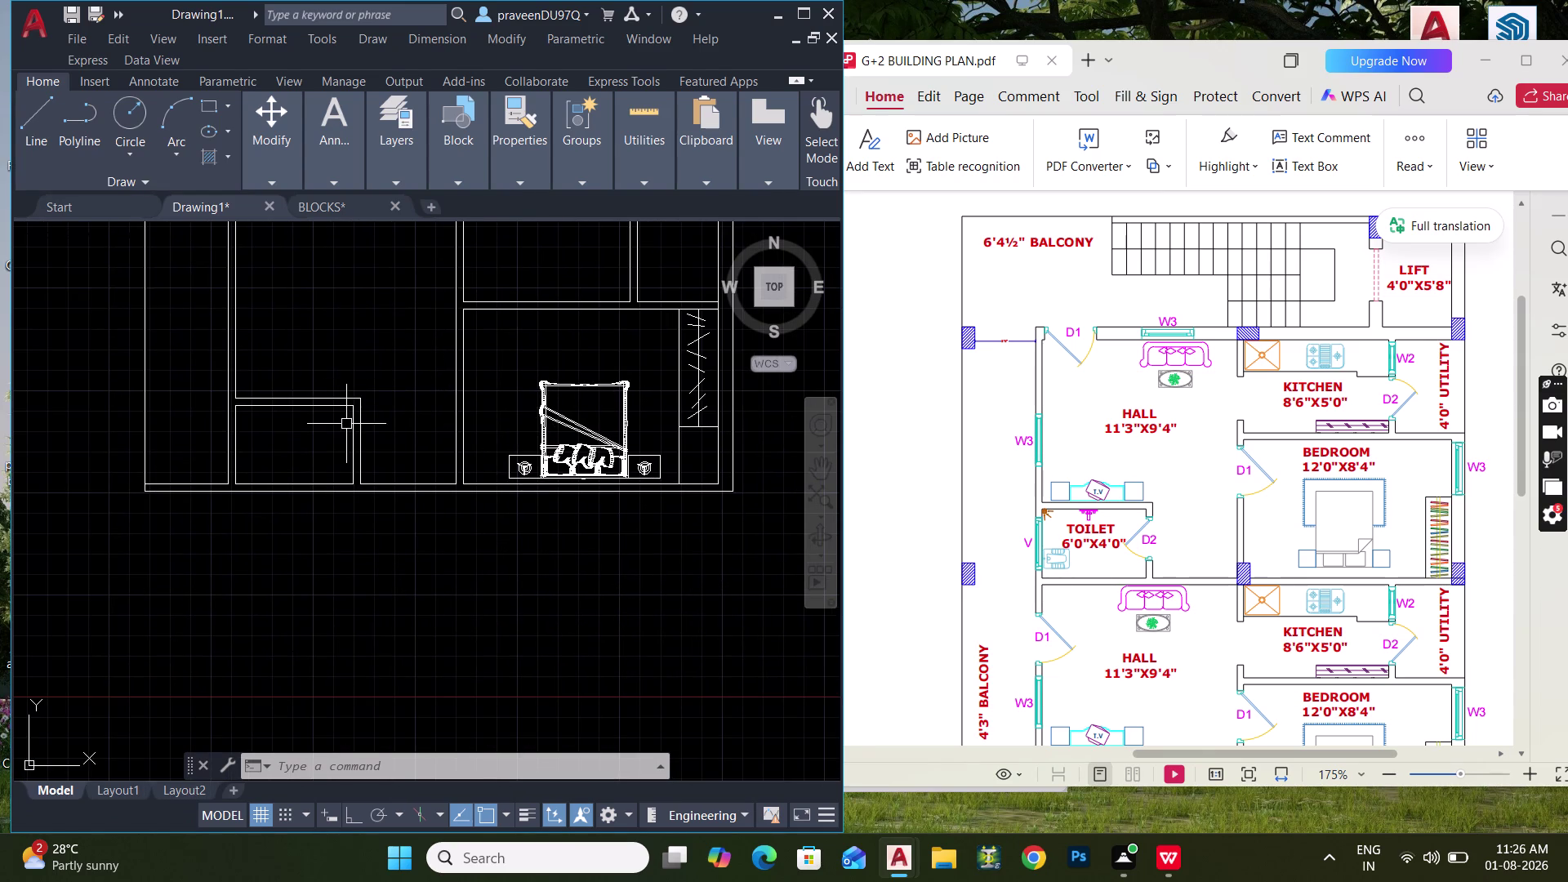
Offset a wall line by 6" after abandoning a 3' offset.
text(O)
key(space)
text(3')
key(Return)
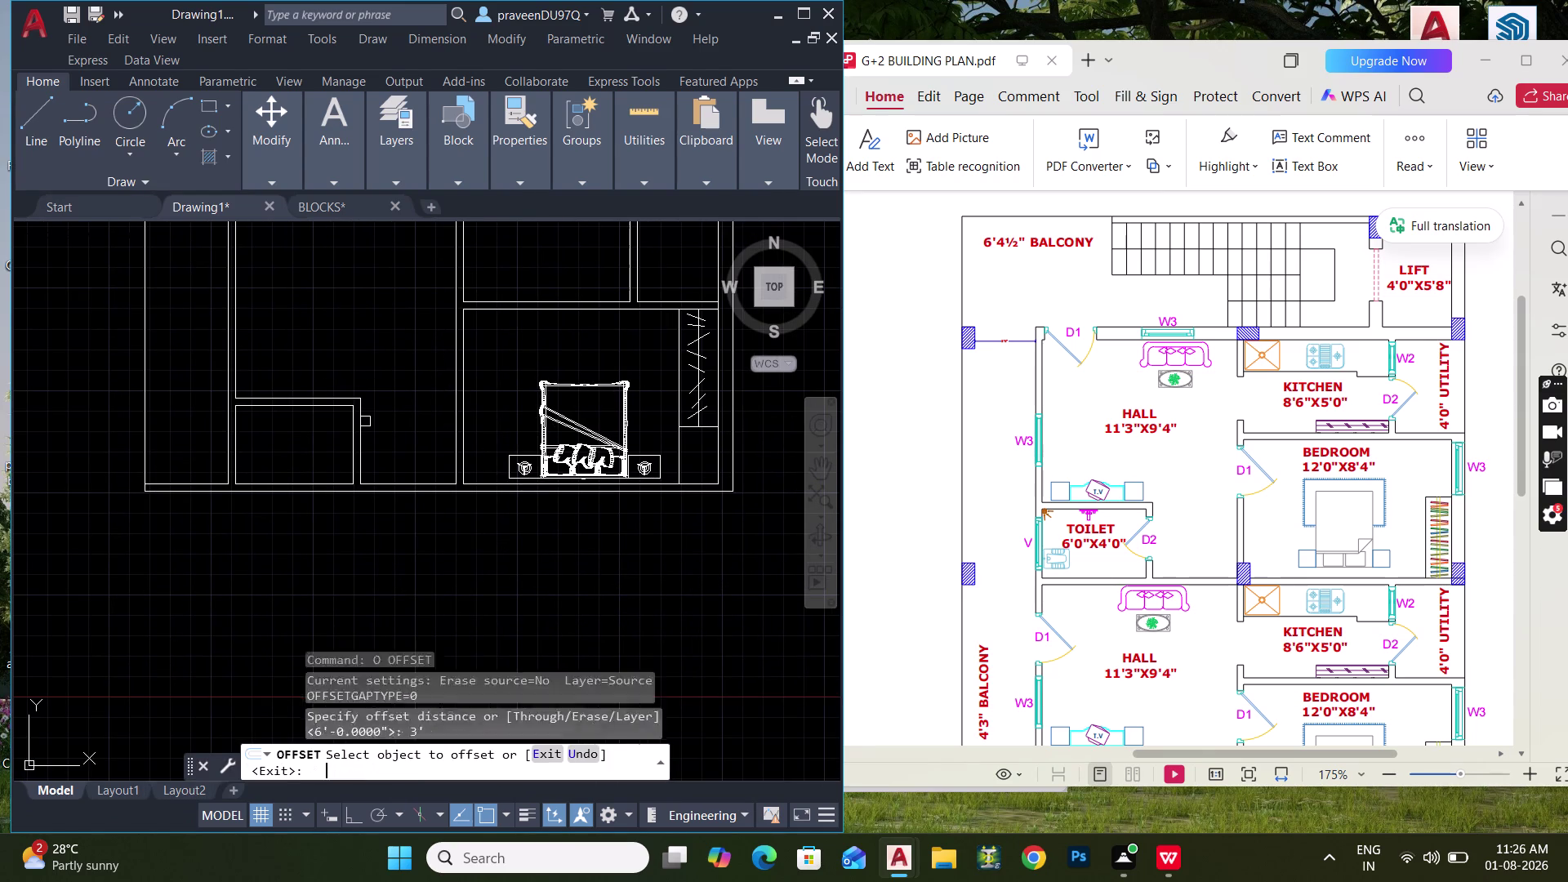
scroll(up, 3)
scroll(up, 3)
middle_drag(372, 419, 466, 375)
key(Escape)
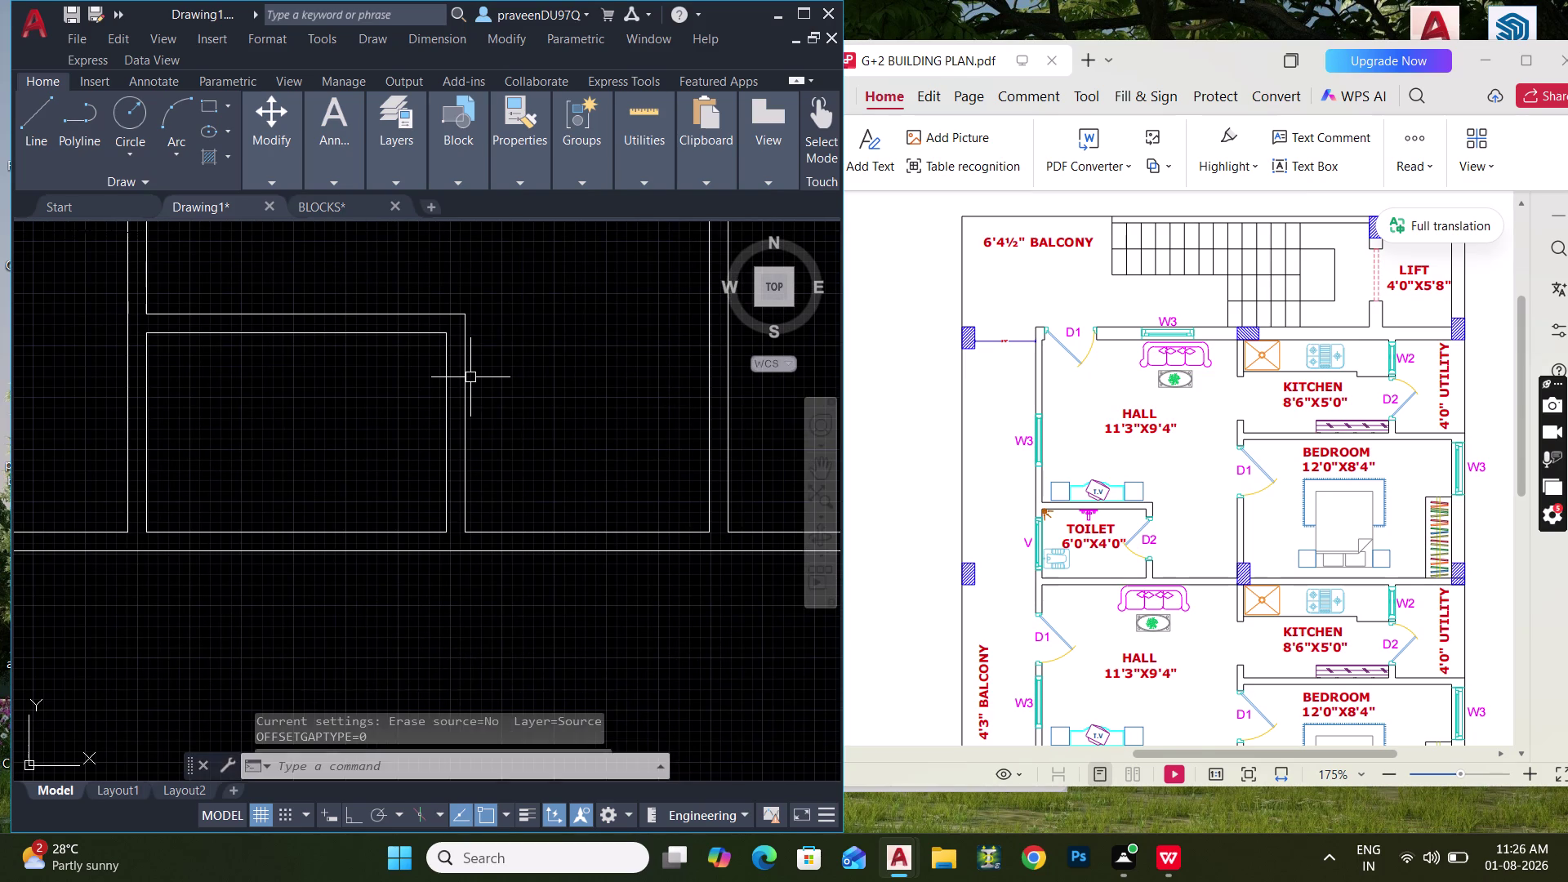
text(O 6)
key(shift+quotedbl)
key(Return)
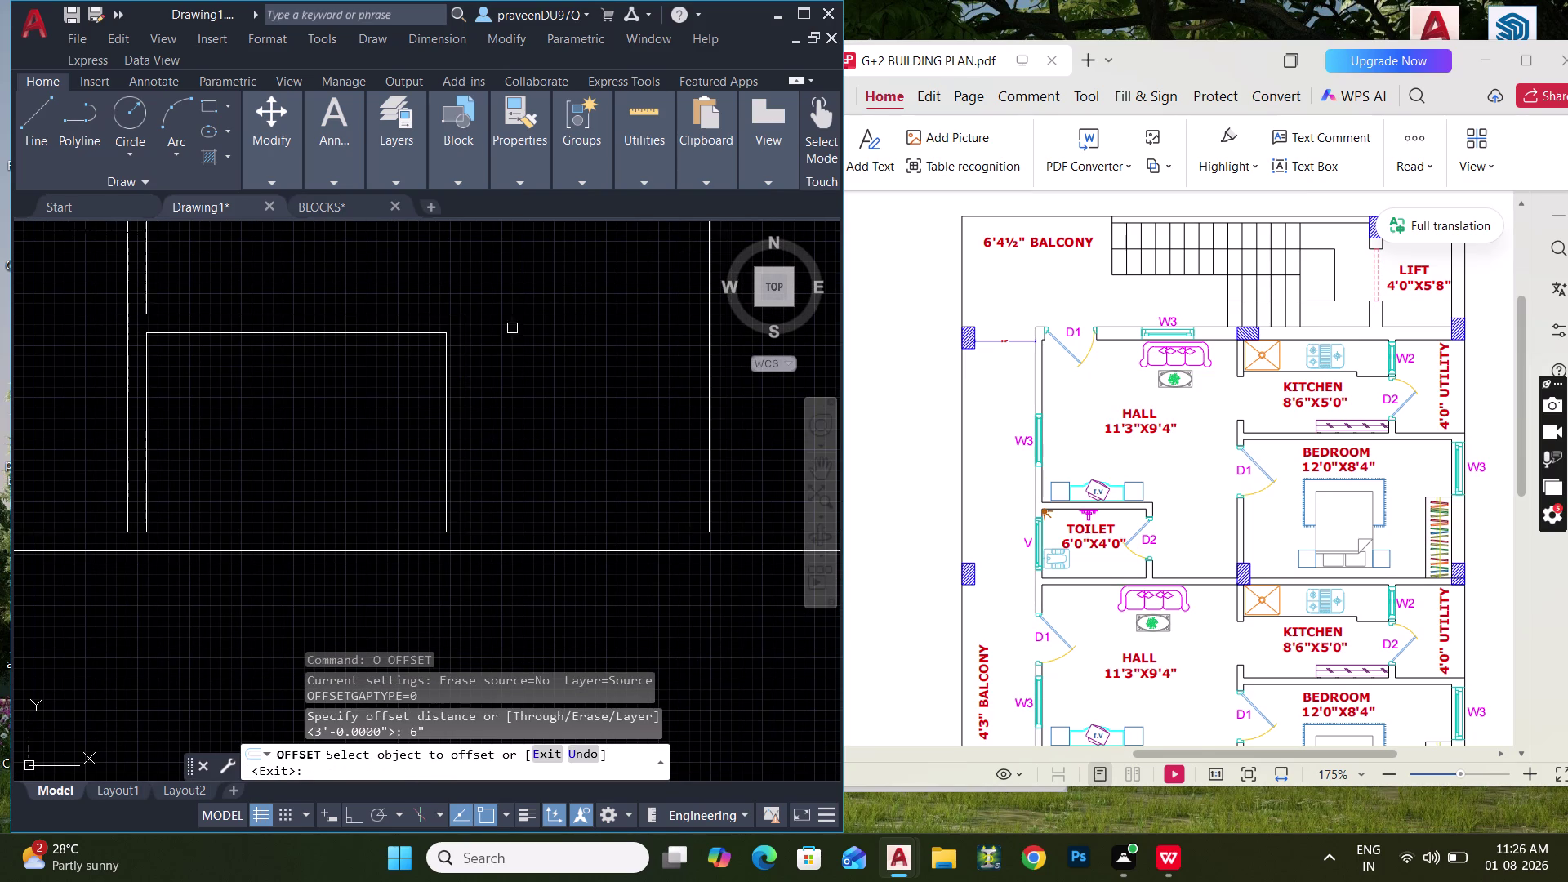
click(391, 332)
click(392, 386)
key(Escape)
key(e)
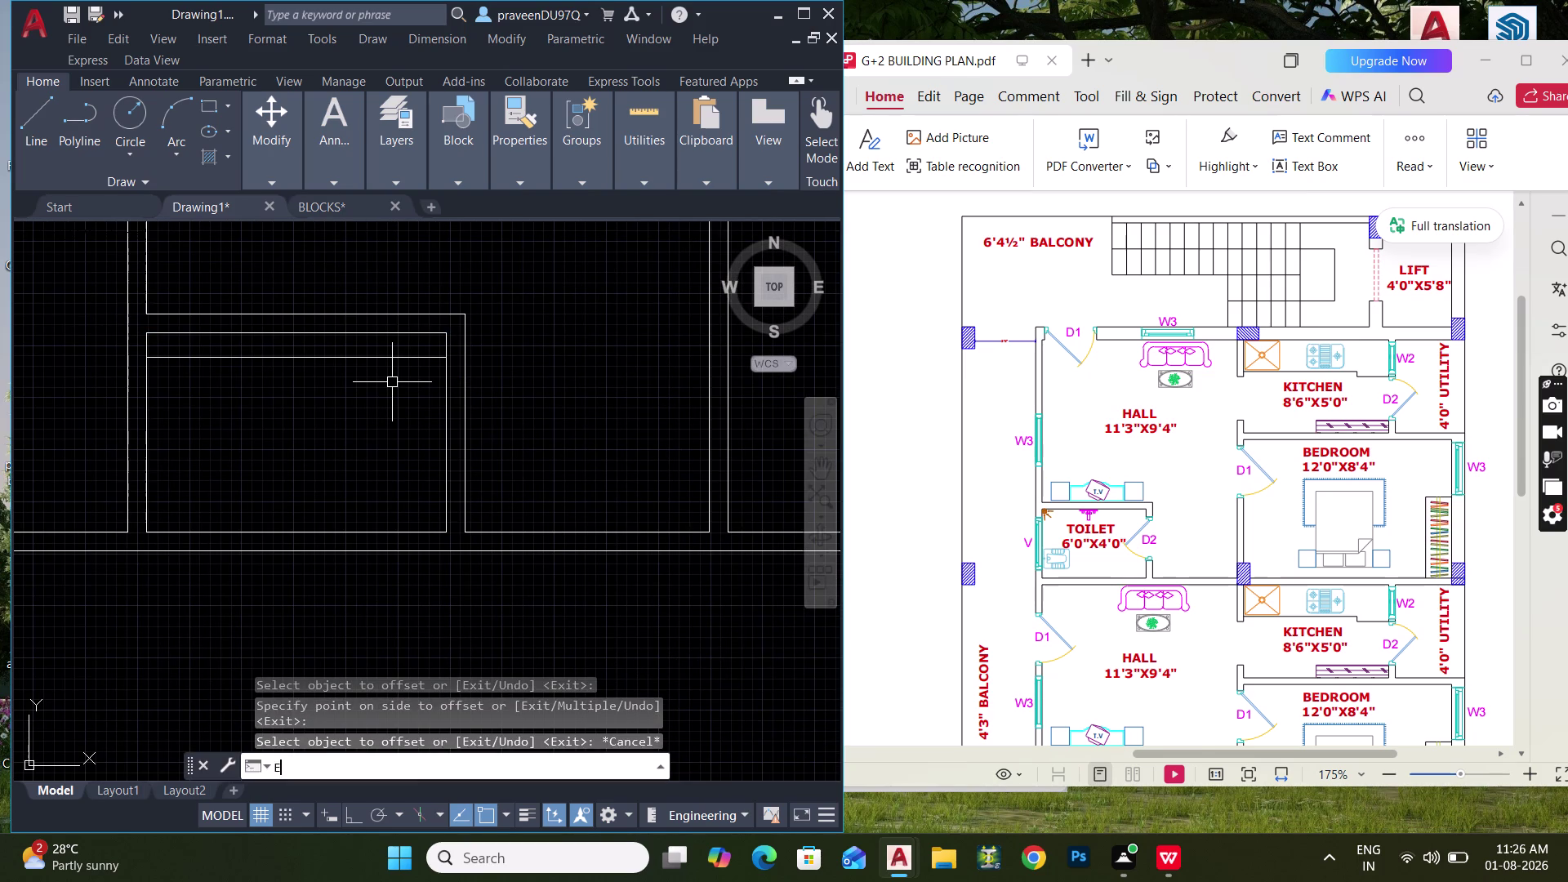
Trim away the overlapping ends of the new wall lines.
key(x)
key(space)
click(423, 359)
key(Escape)
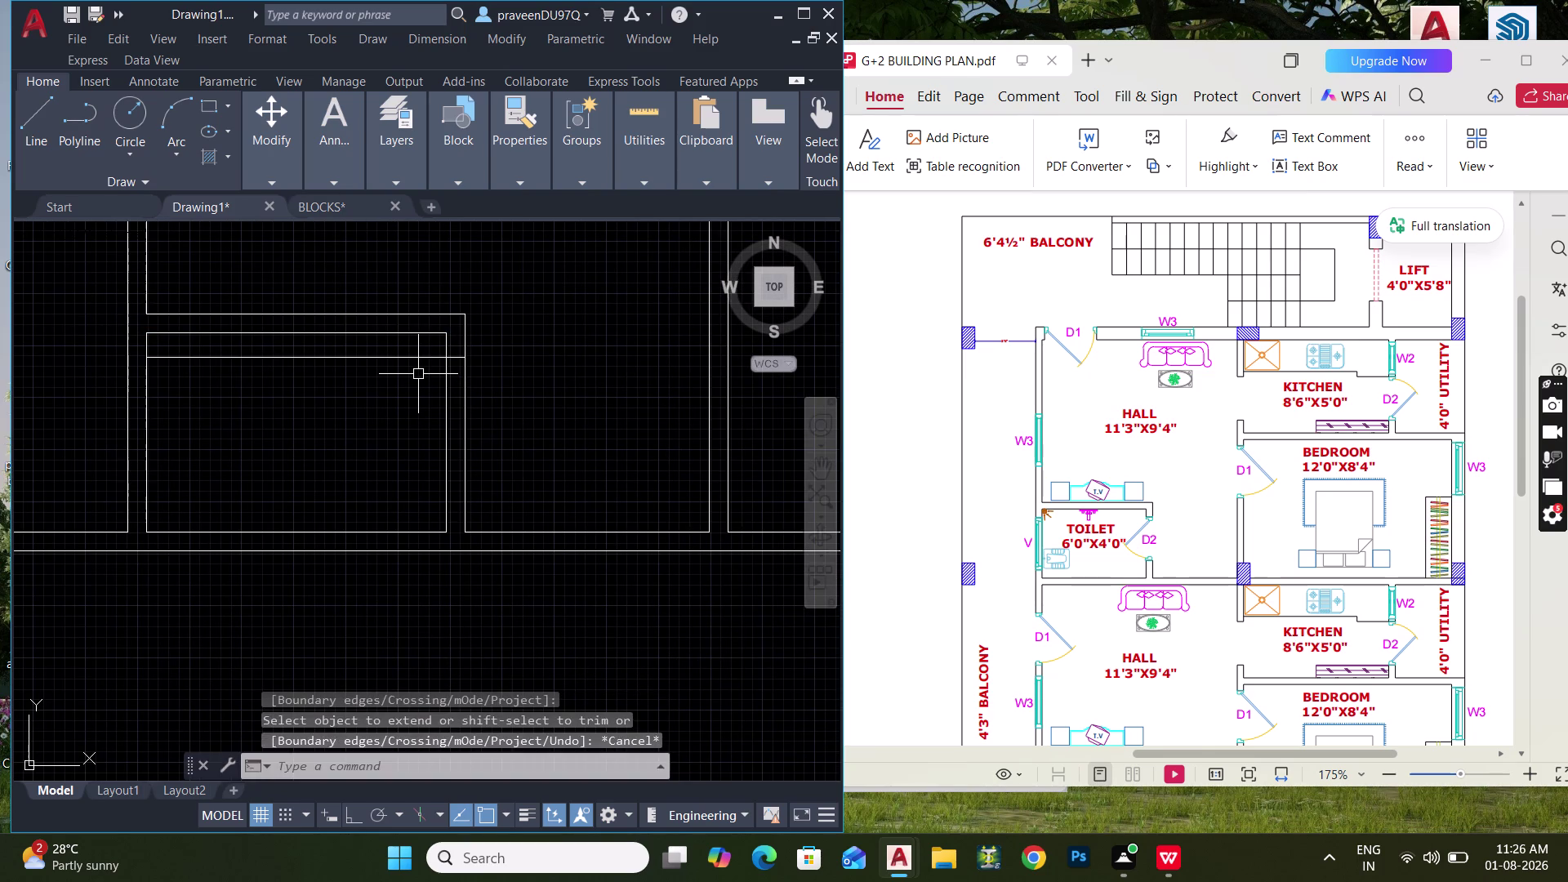
key(t)
key(r)
key(space)
drag(415, 348, 412, 379)
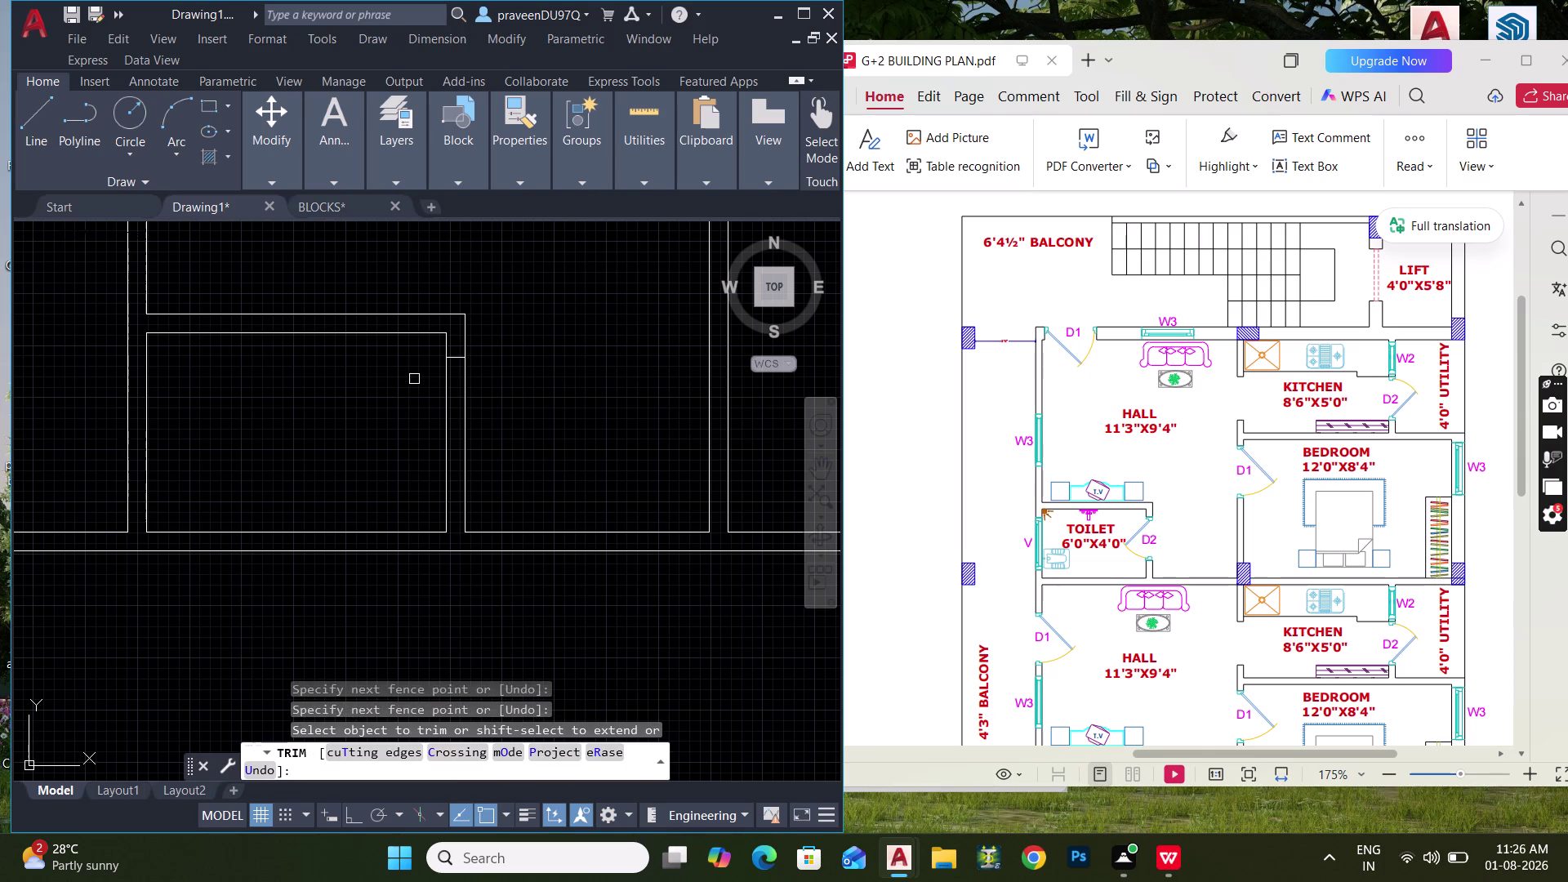
key(Escape)
Offset a wall line by 2'6" to mark the opening.
text(O 3)
key(BackSpace)
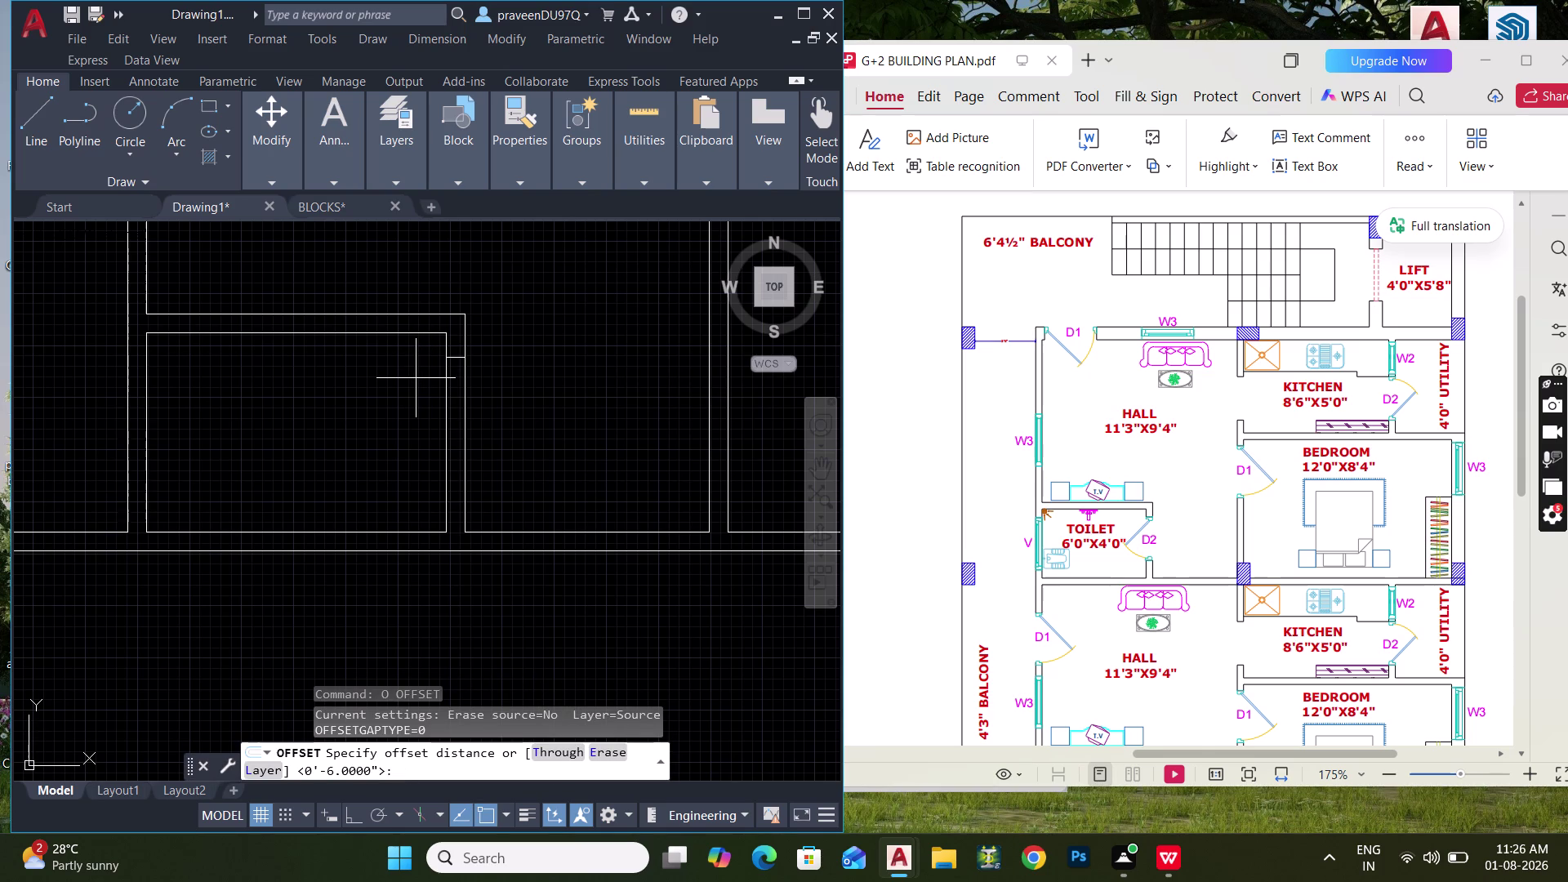
text(2'6")
key(Return)
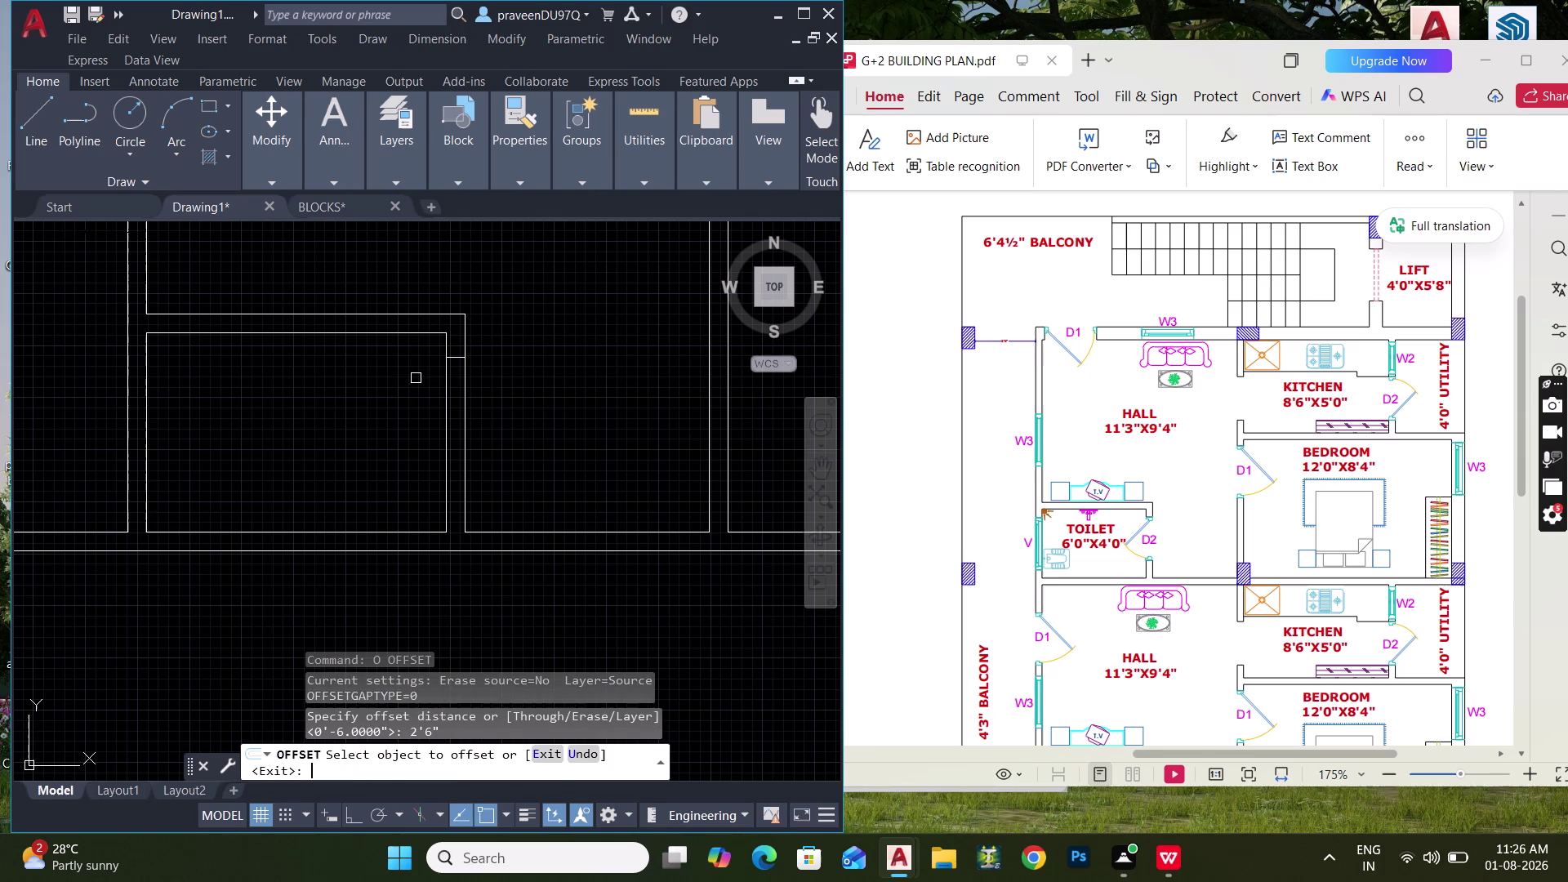
scroll(up, 3)
click(449, 358)
click(448, 441)
scroll(down, 3)
key(Escape)
Trim the door gap out of the wall and center the opening in view.
text(TR)
key(space)
drag(529, 446, 320, 476)
scroll(down, 3)
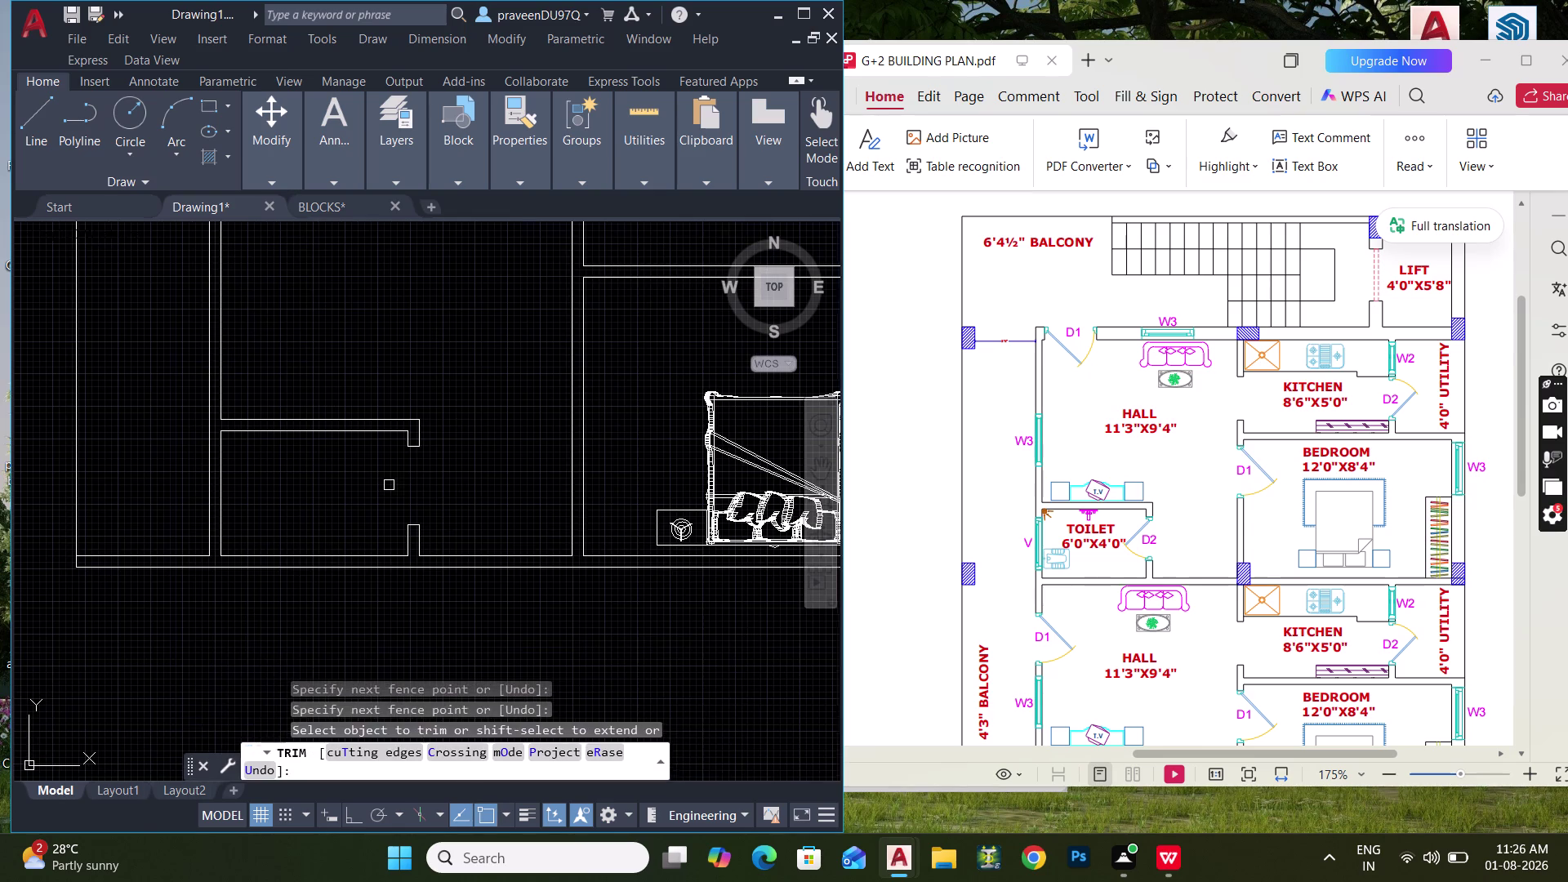
key(Escape)
scroll(up, 3)
middle_drag(439, 481, 441, 353)
scroll(down, 3)
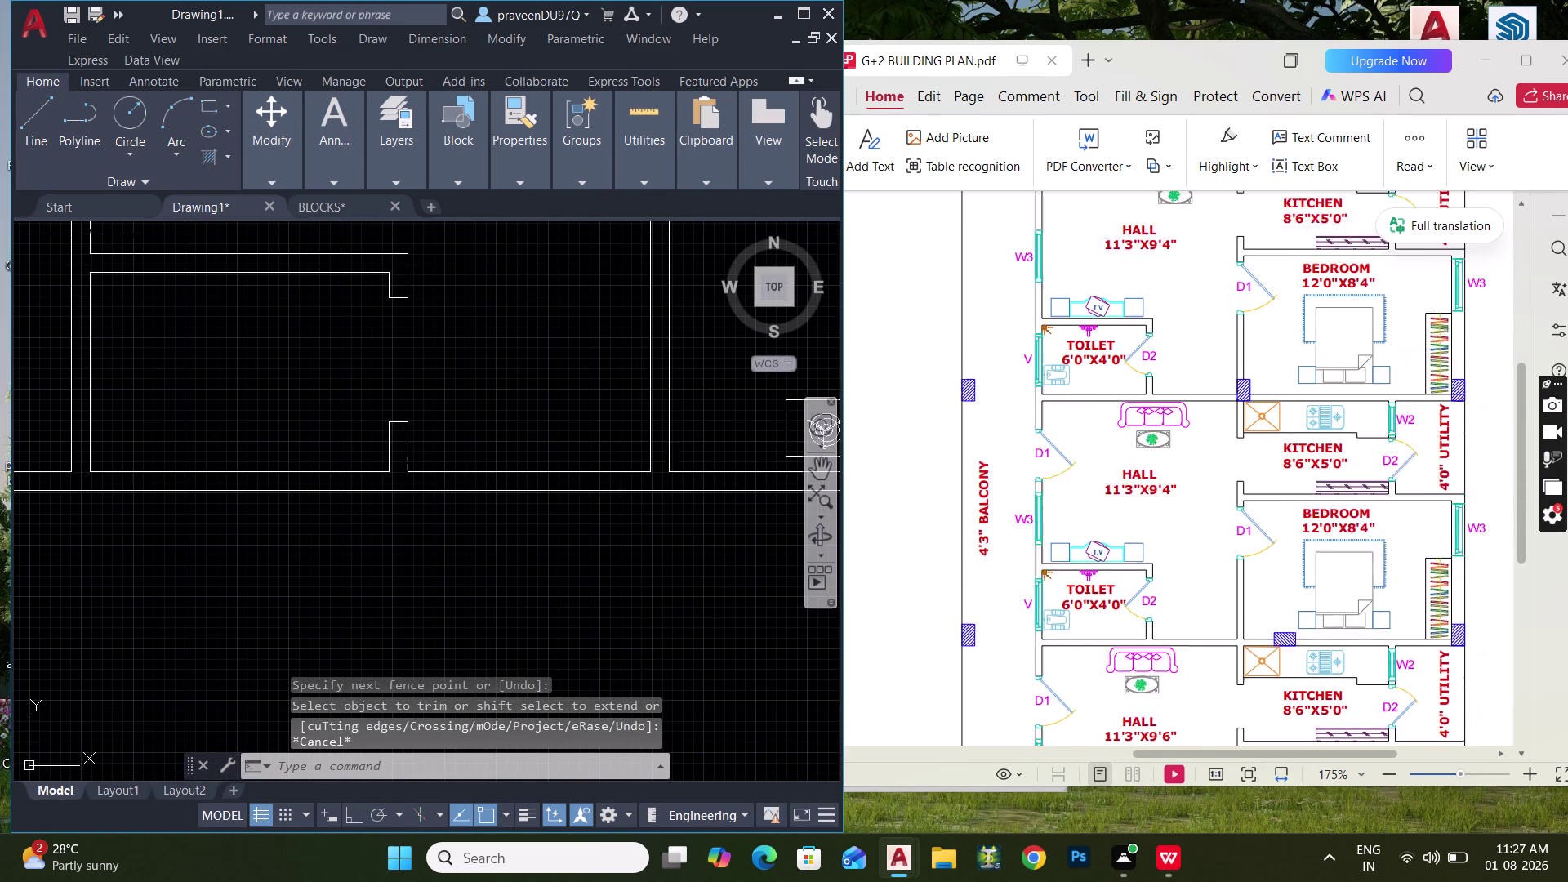
scroll(down, 3)
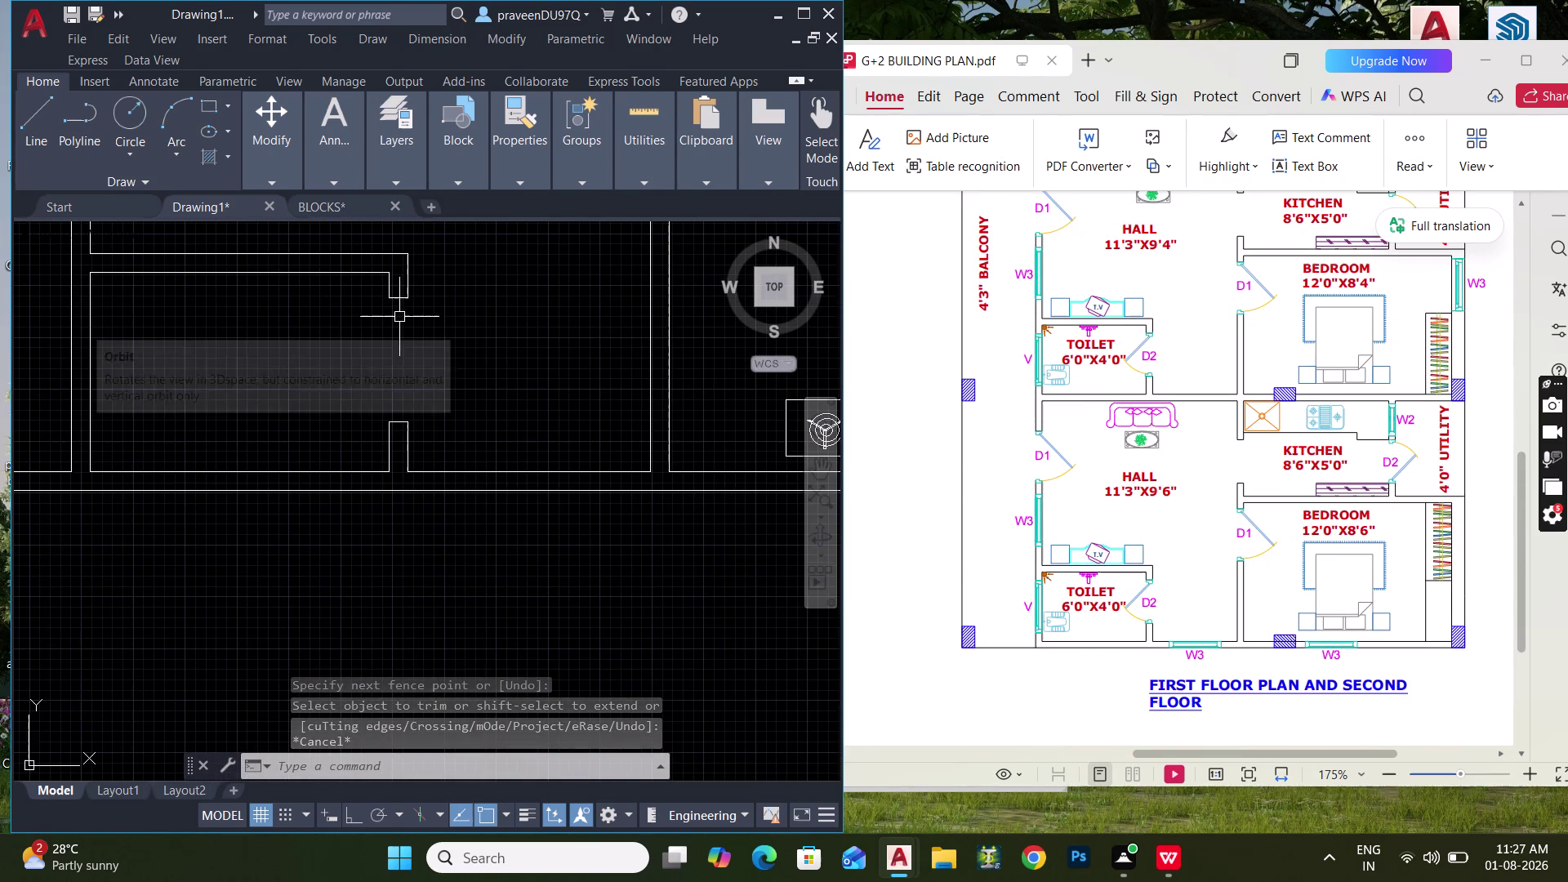
middle_drag(420, 333, 498, 375)
scroll(up, 3)
scroll(up, 3)
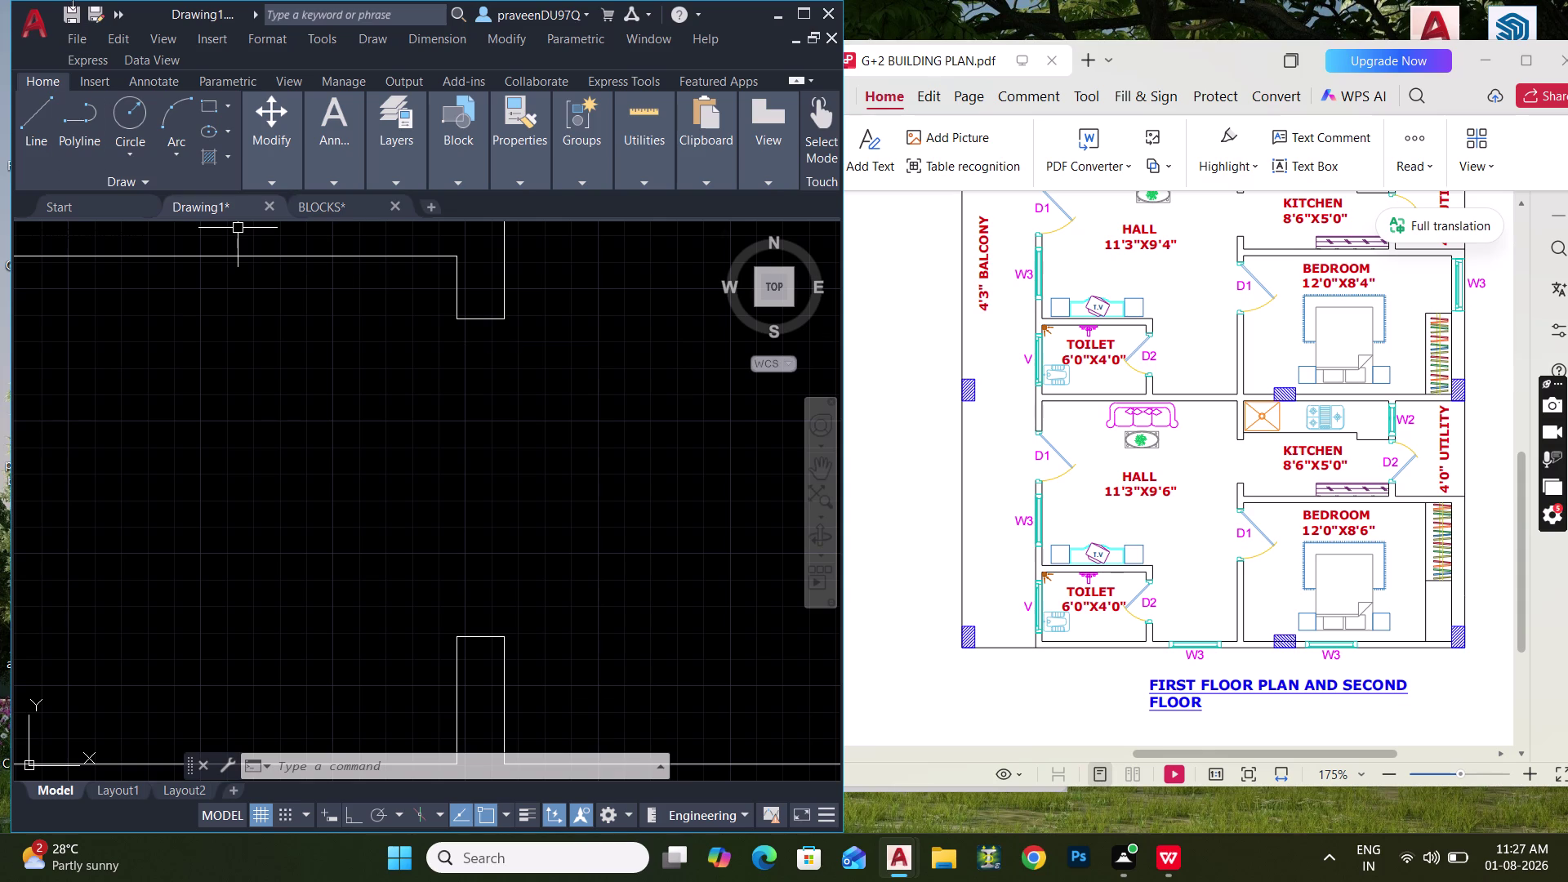
drag(13, 4, 0, 0)
scroll(down, 3)
middle_drag(338, 474, 386, 478)
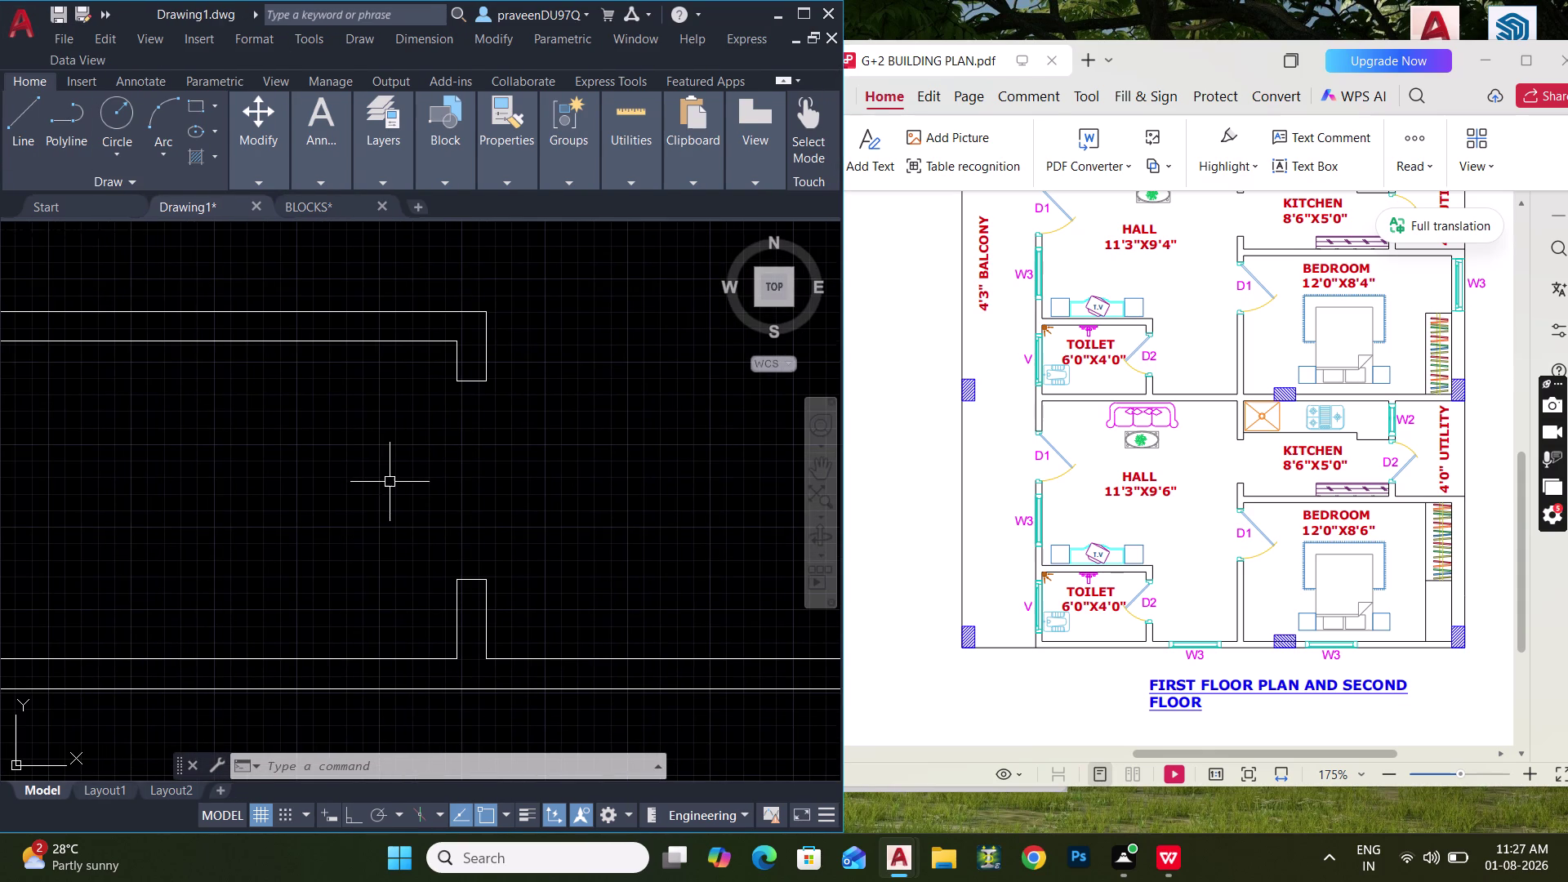
Draw a 2" jamb line at the upper wall end of the opening.
text(L)
key(space)
scroll(up, 3)
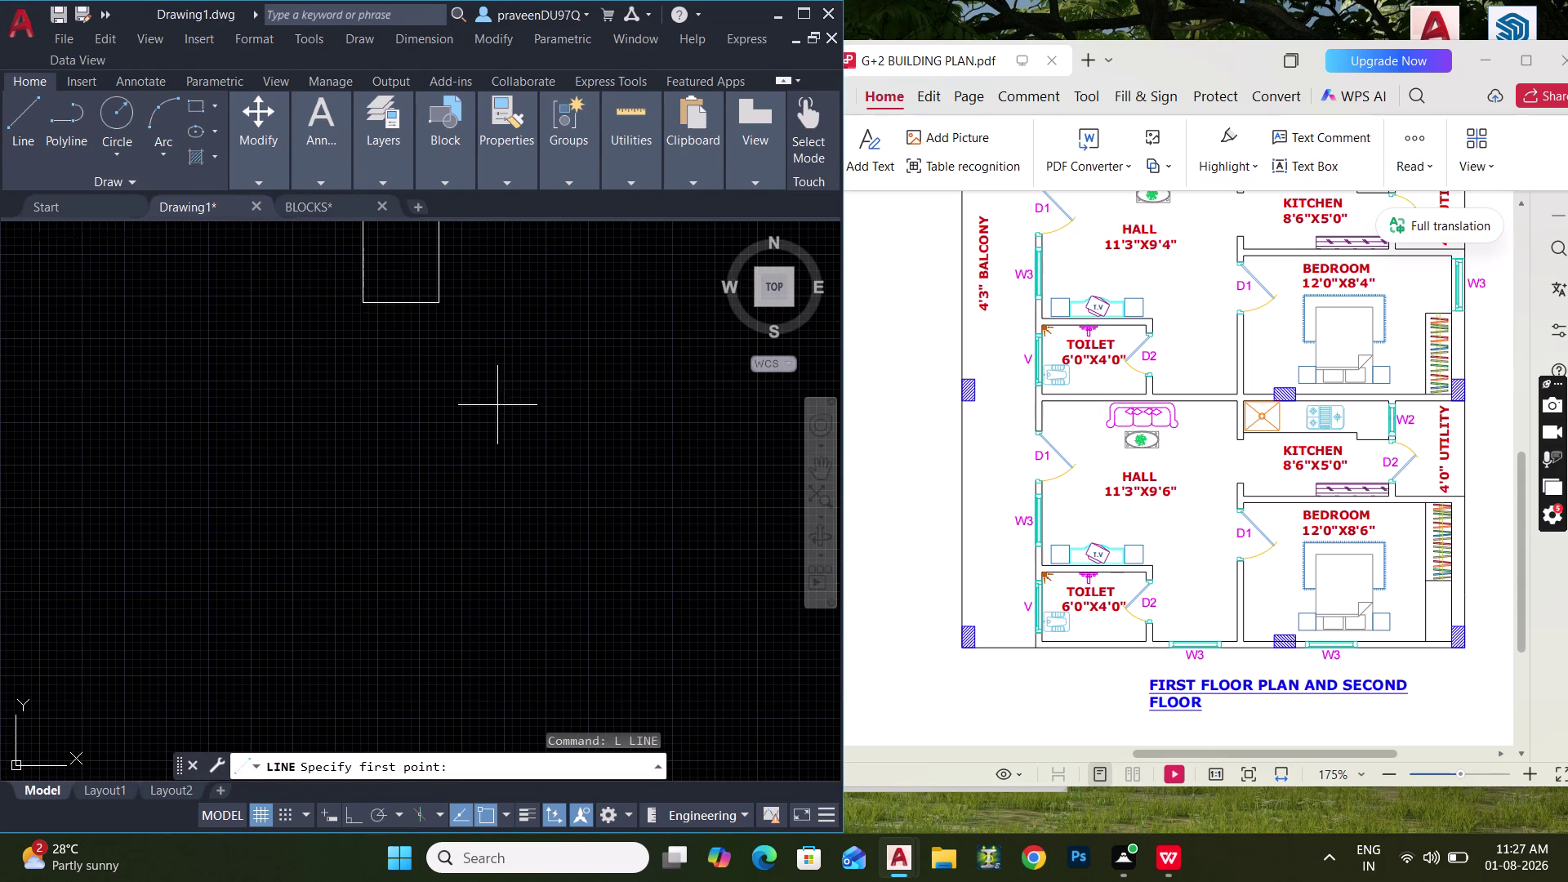
click(395, 310)
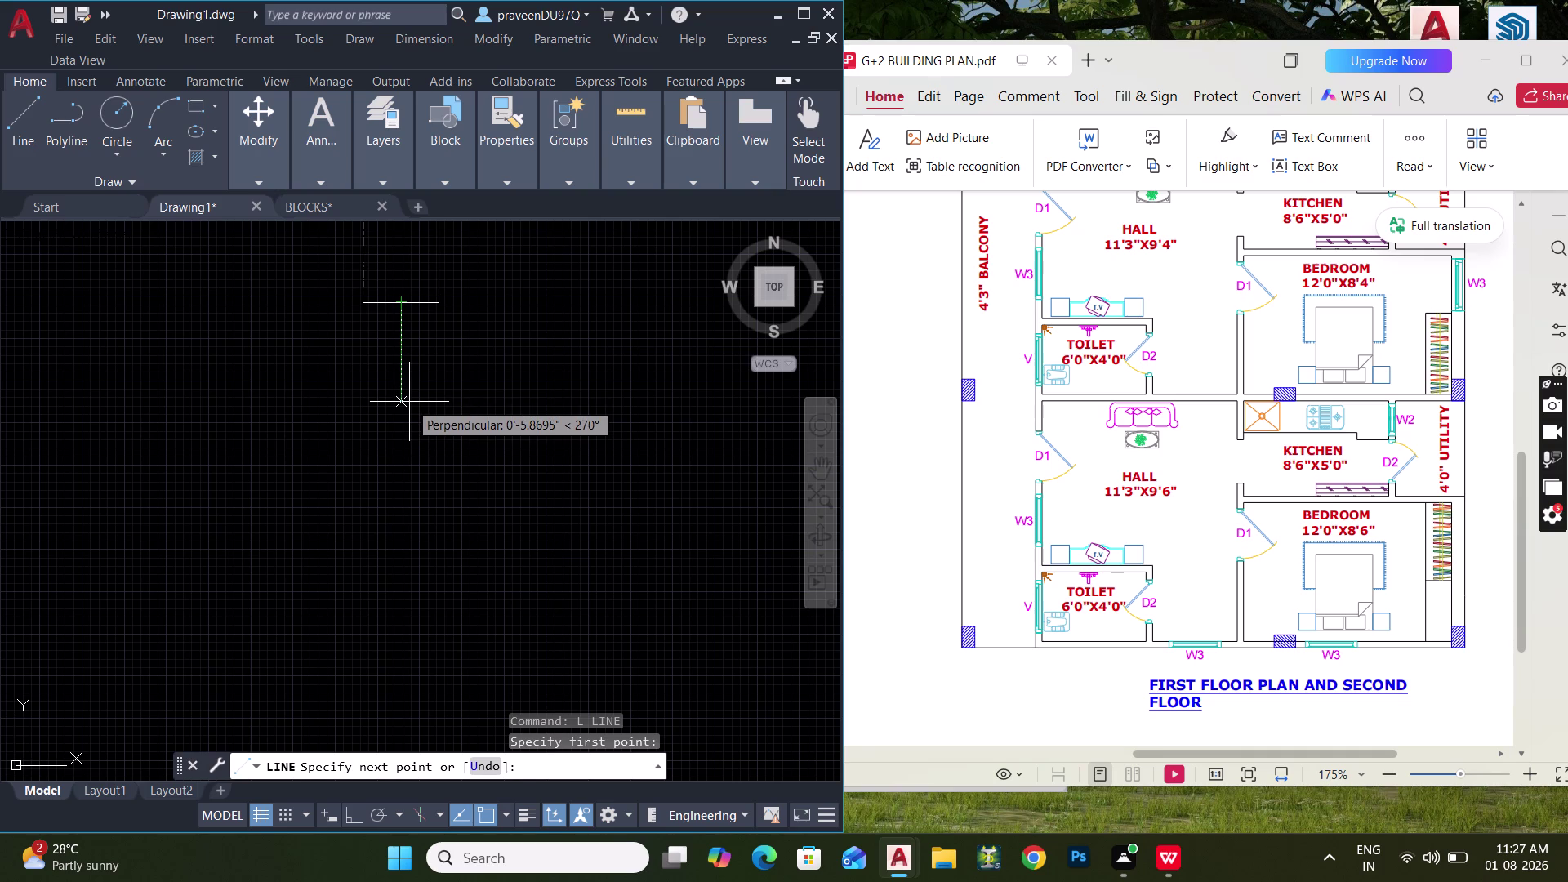
text(2")
key(Return)
key(Return)
key(space)
Draw a second 2" jamb line at the lower wall end.
scroll(down, 3)
middle_drag(405, 394, 407, 376)
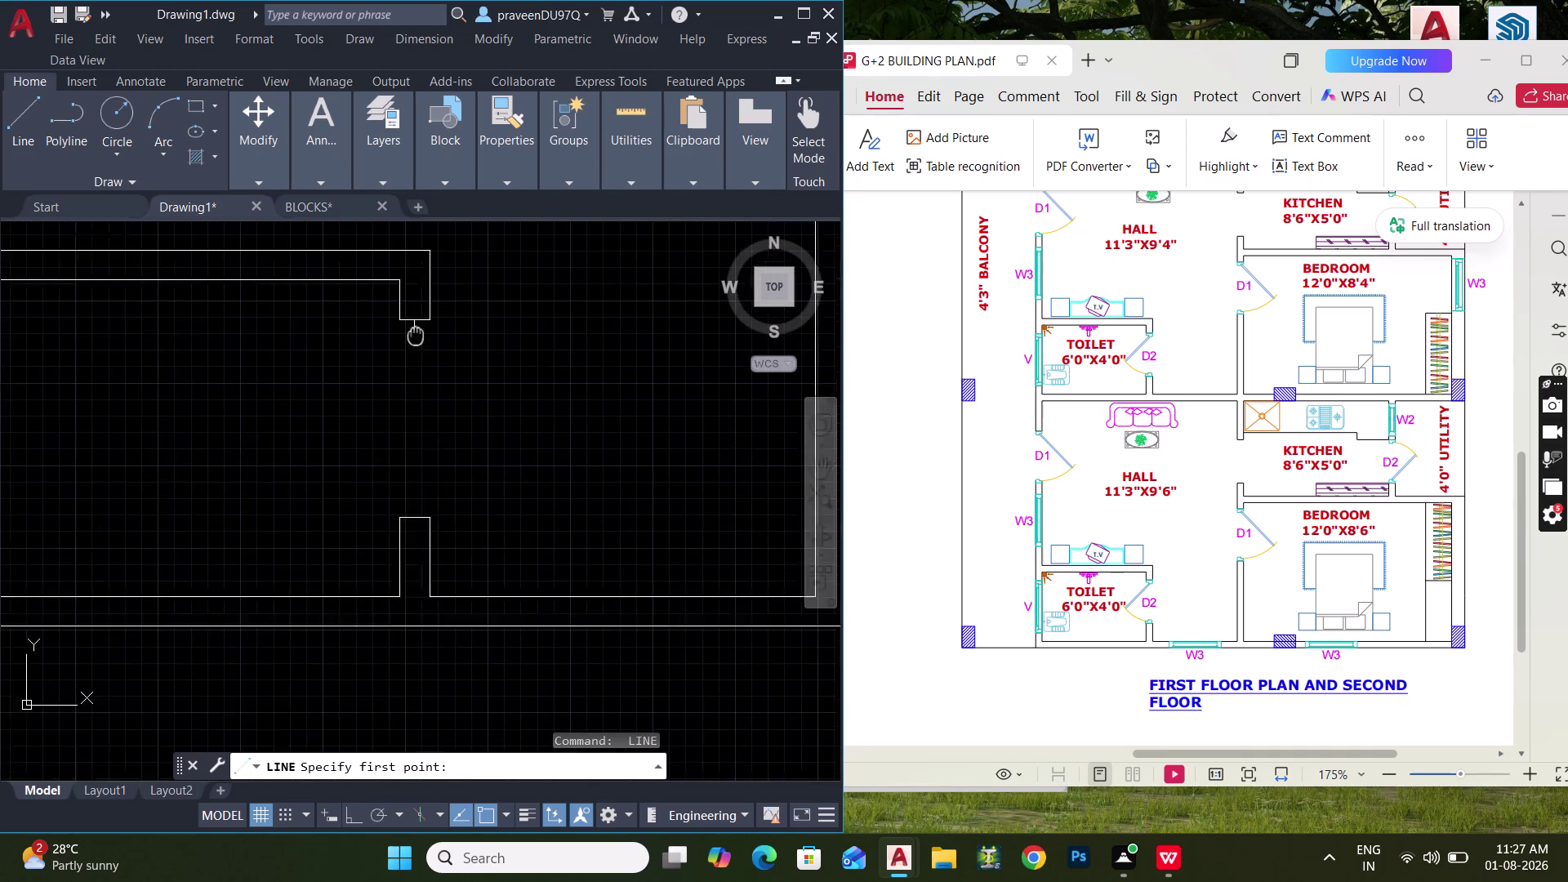
middle_drag(407, 376, 430, 237)
click(427, 415)
text(2")
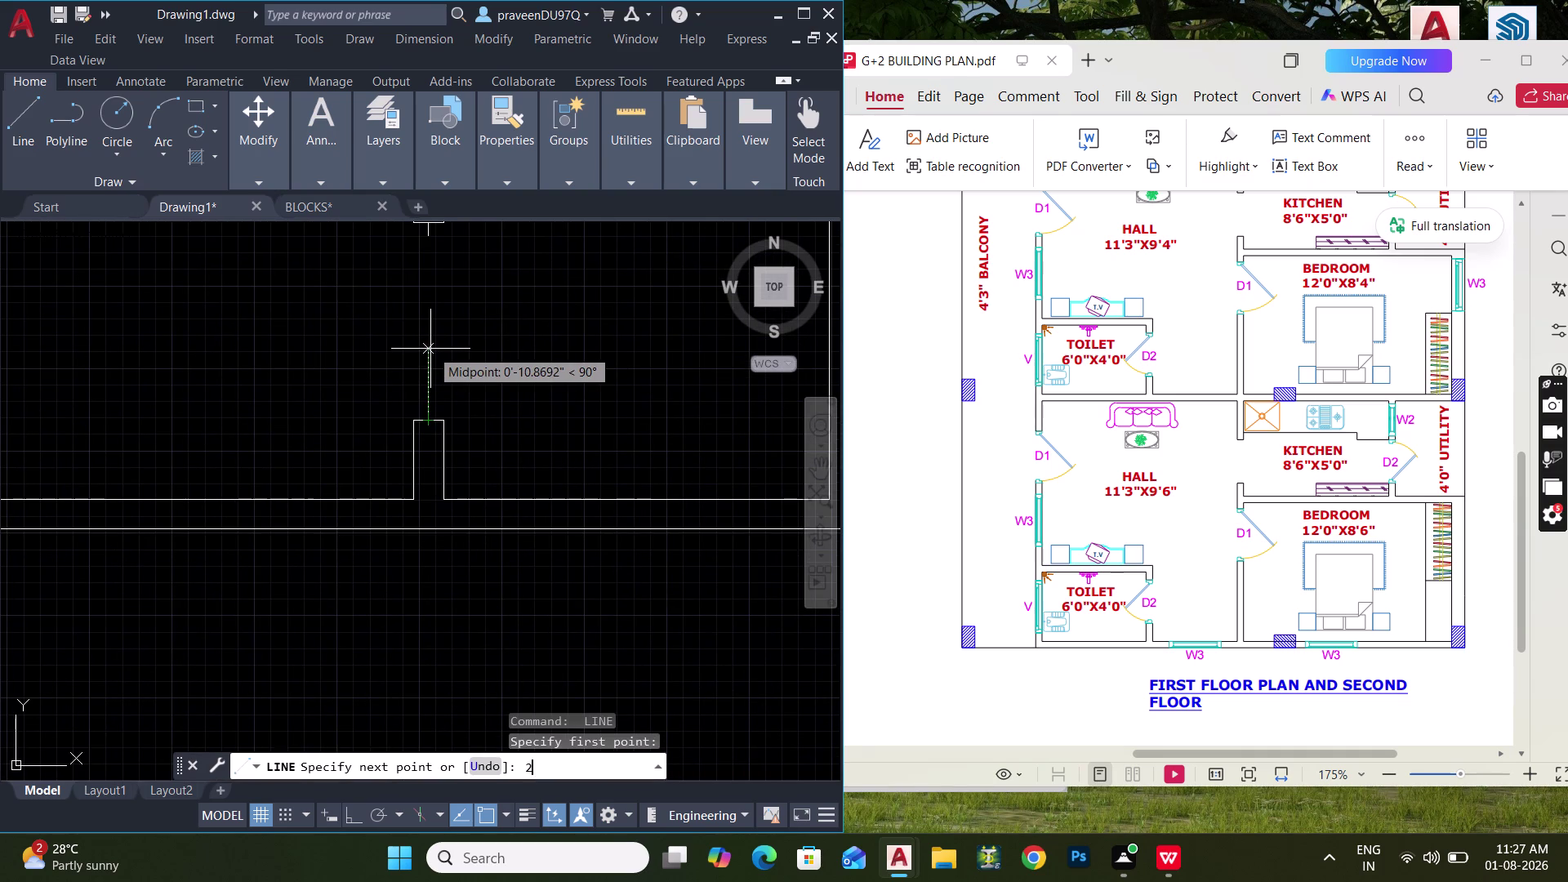
key(Return)
key(Return)
key(Escape)
key(Escape)
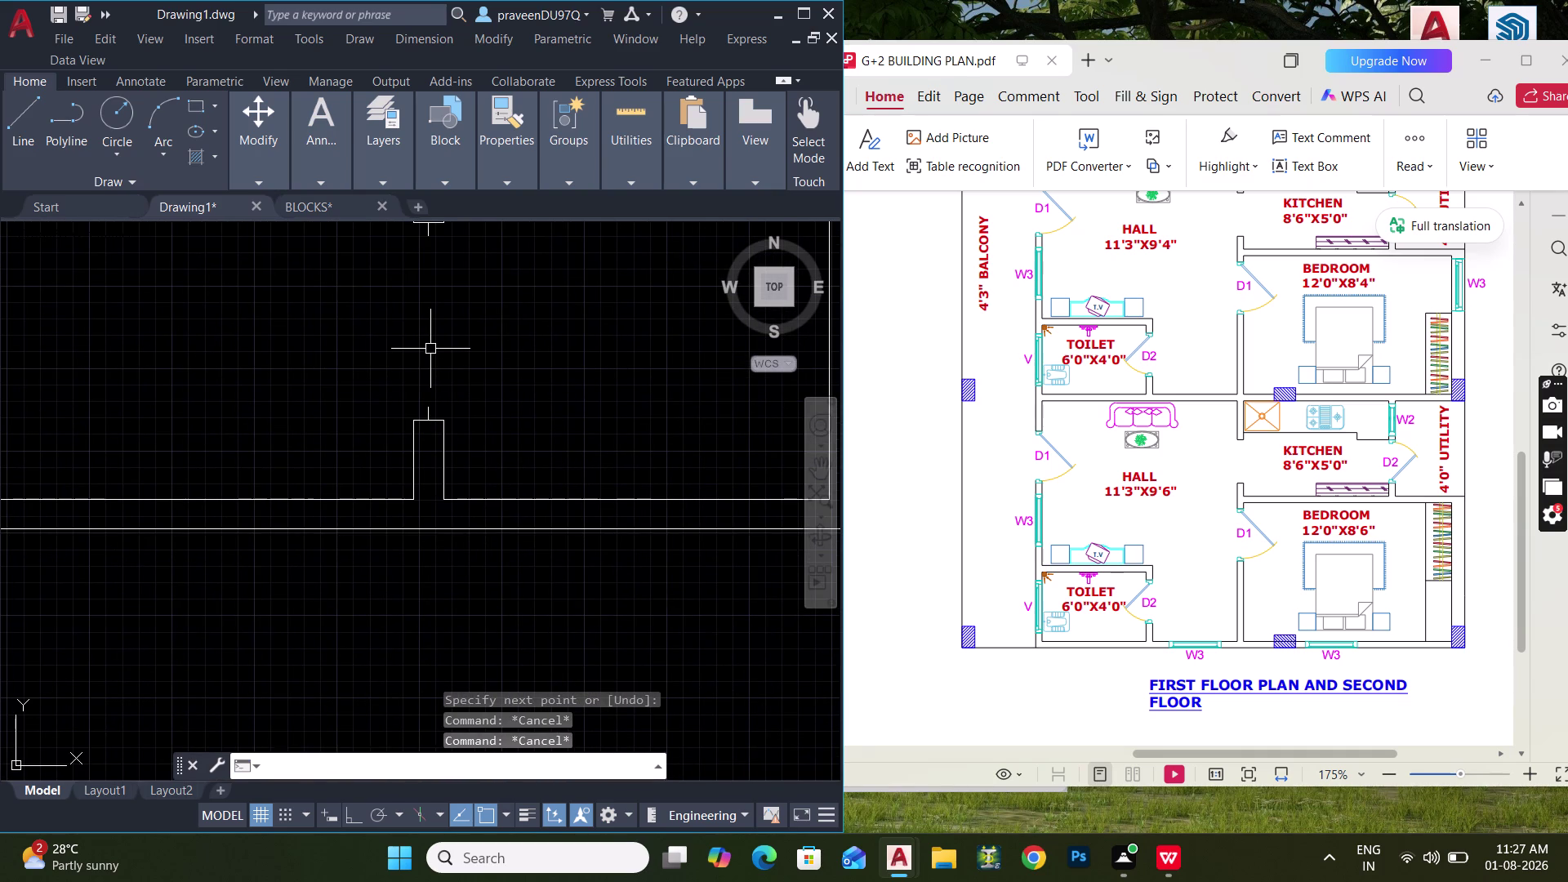
Draw a 2'2" orthogonal door leaf line from the upper jamb.
text(L)
key(space)
middle_drag(315, 233, 347, 333)
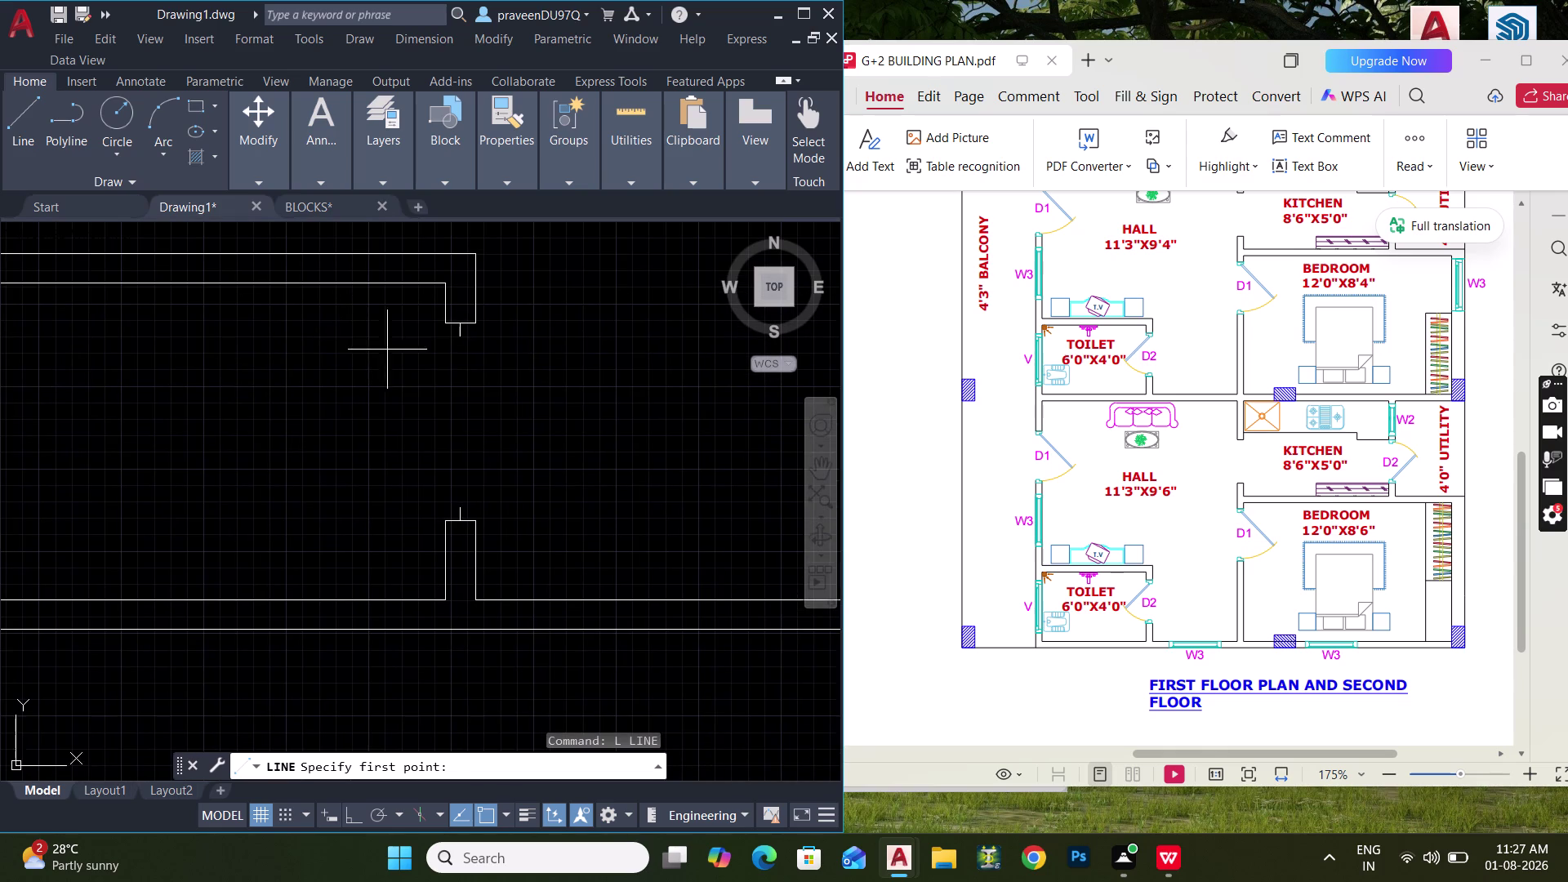
click(466, 334)
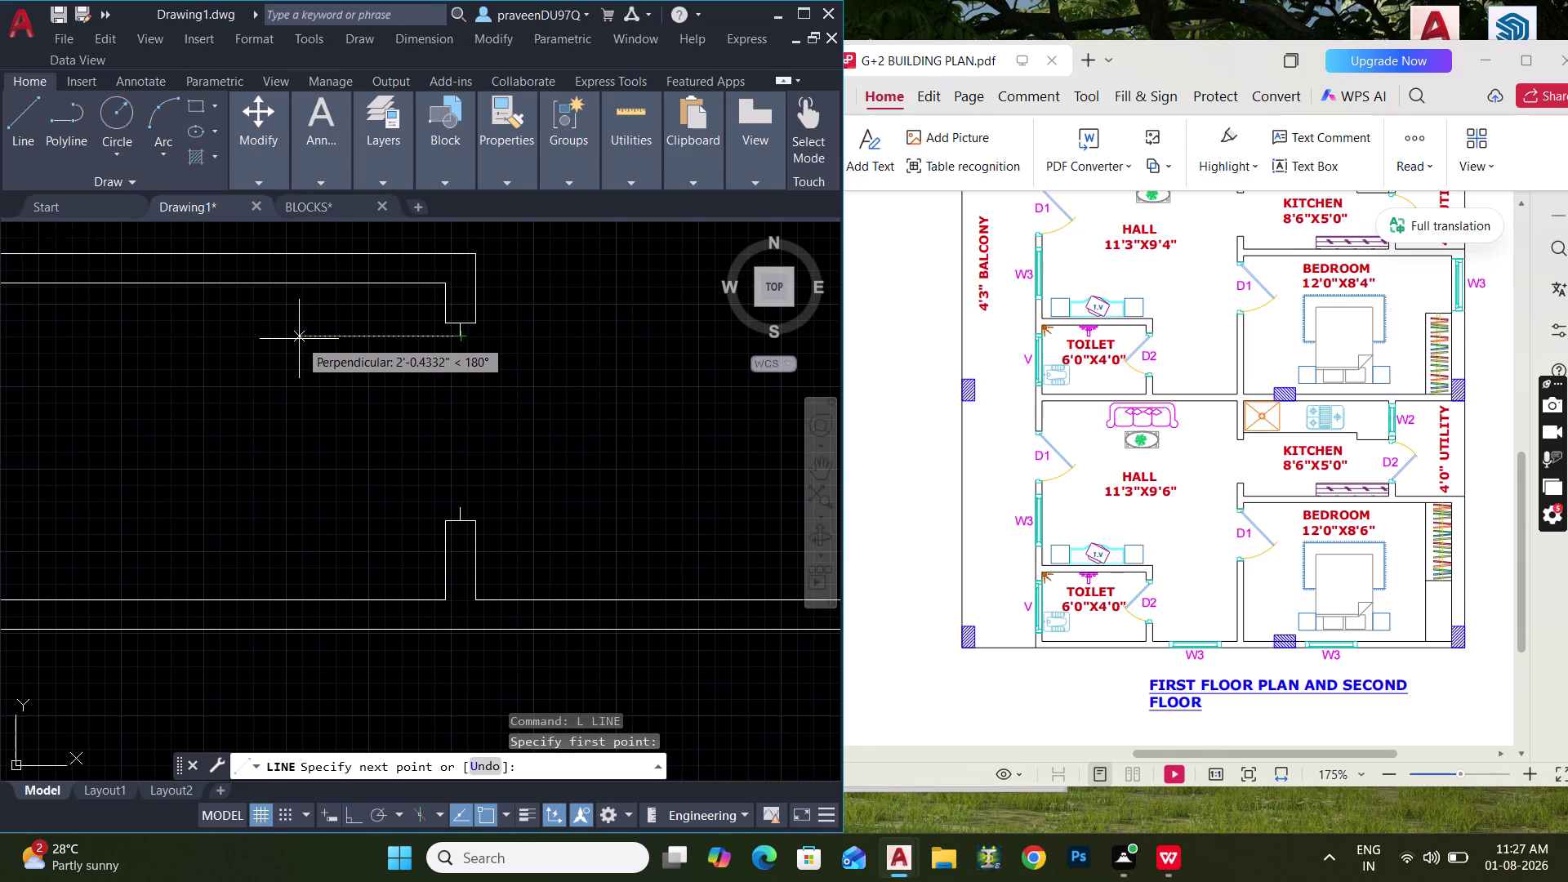
key(ctrl+l)
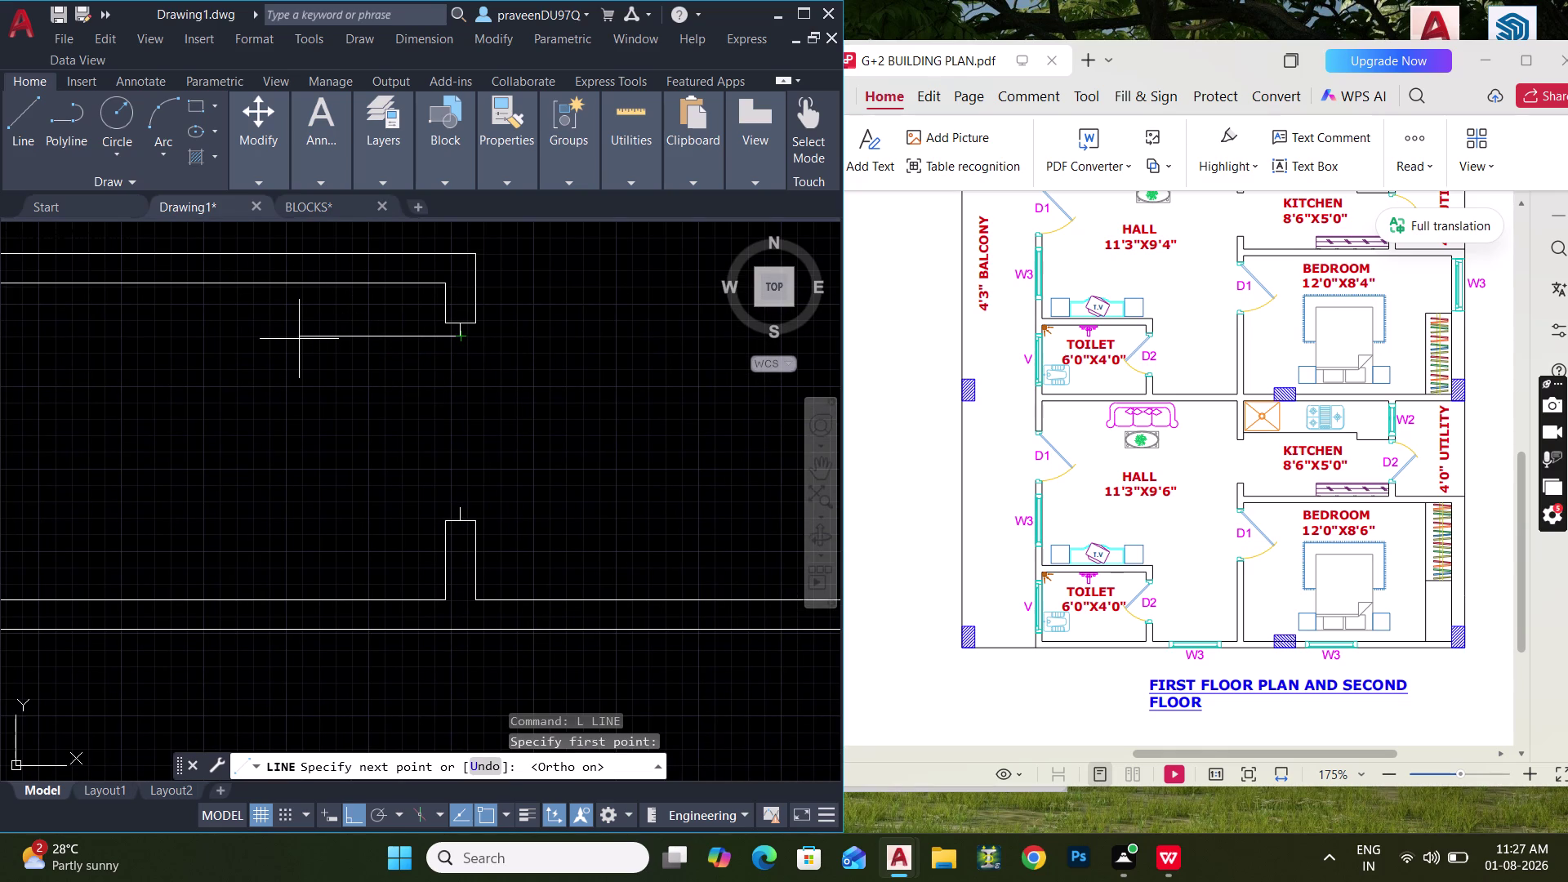
text(2')
text(2")
key(Return)
key(Escape)
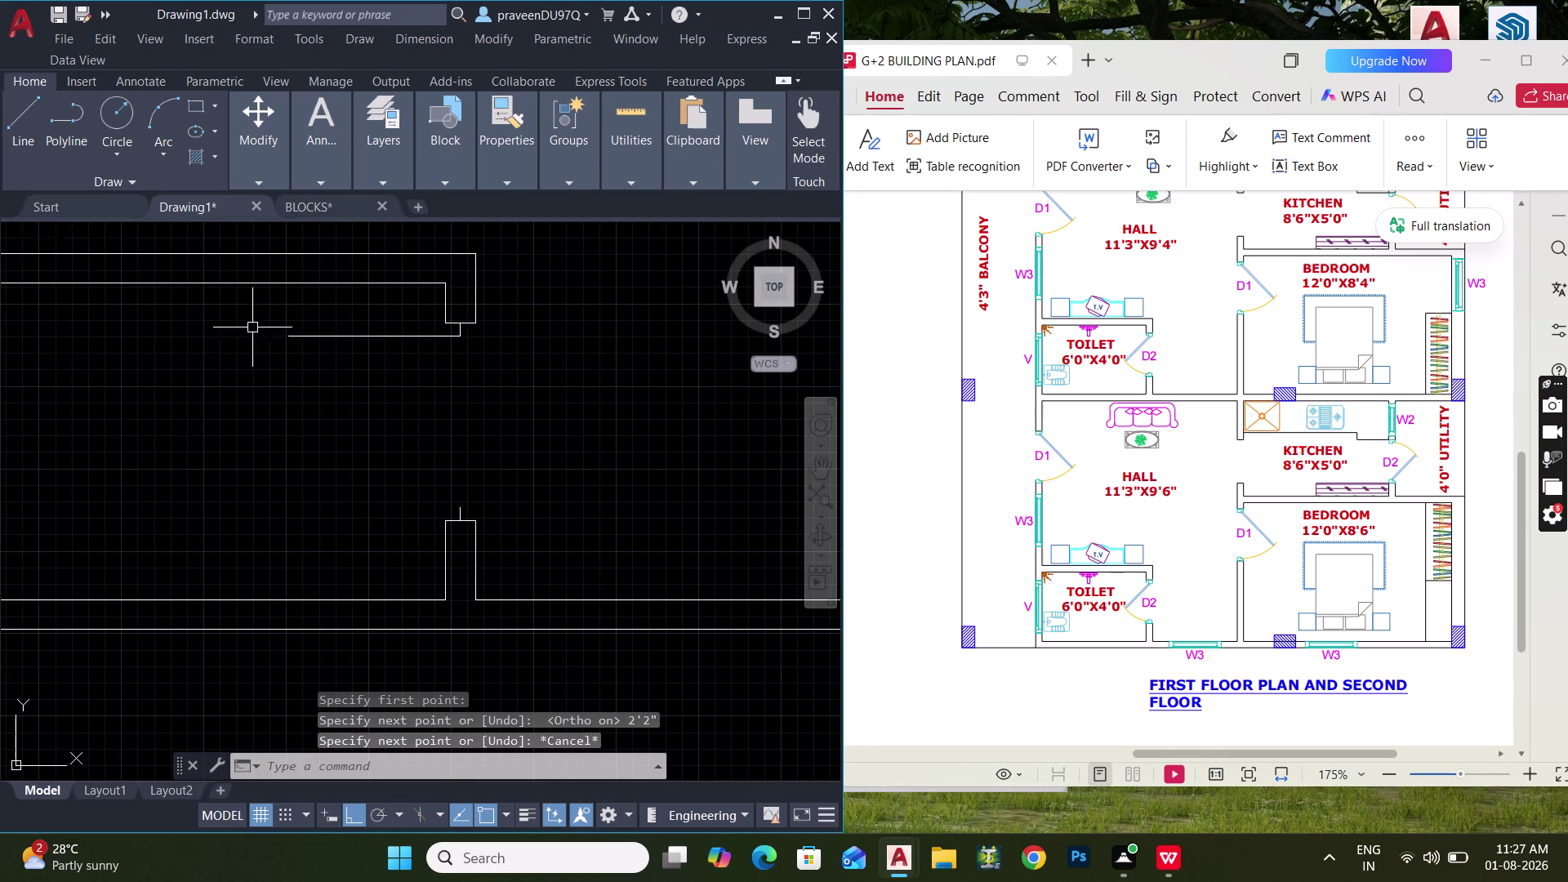
Draw the swing arc from the leaf end to the lower jamb.
click(160, 153)
click(157, 411)
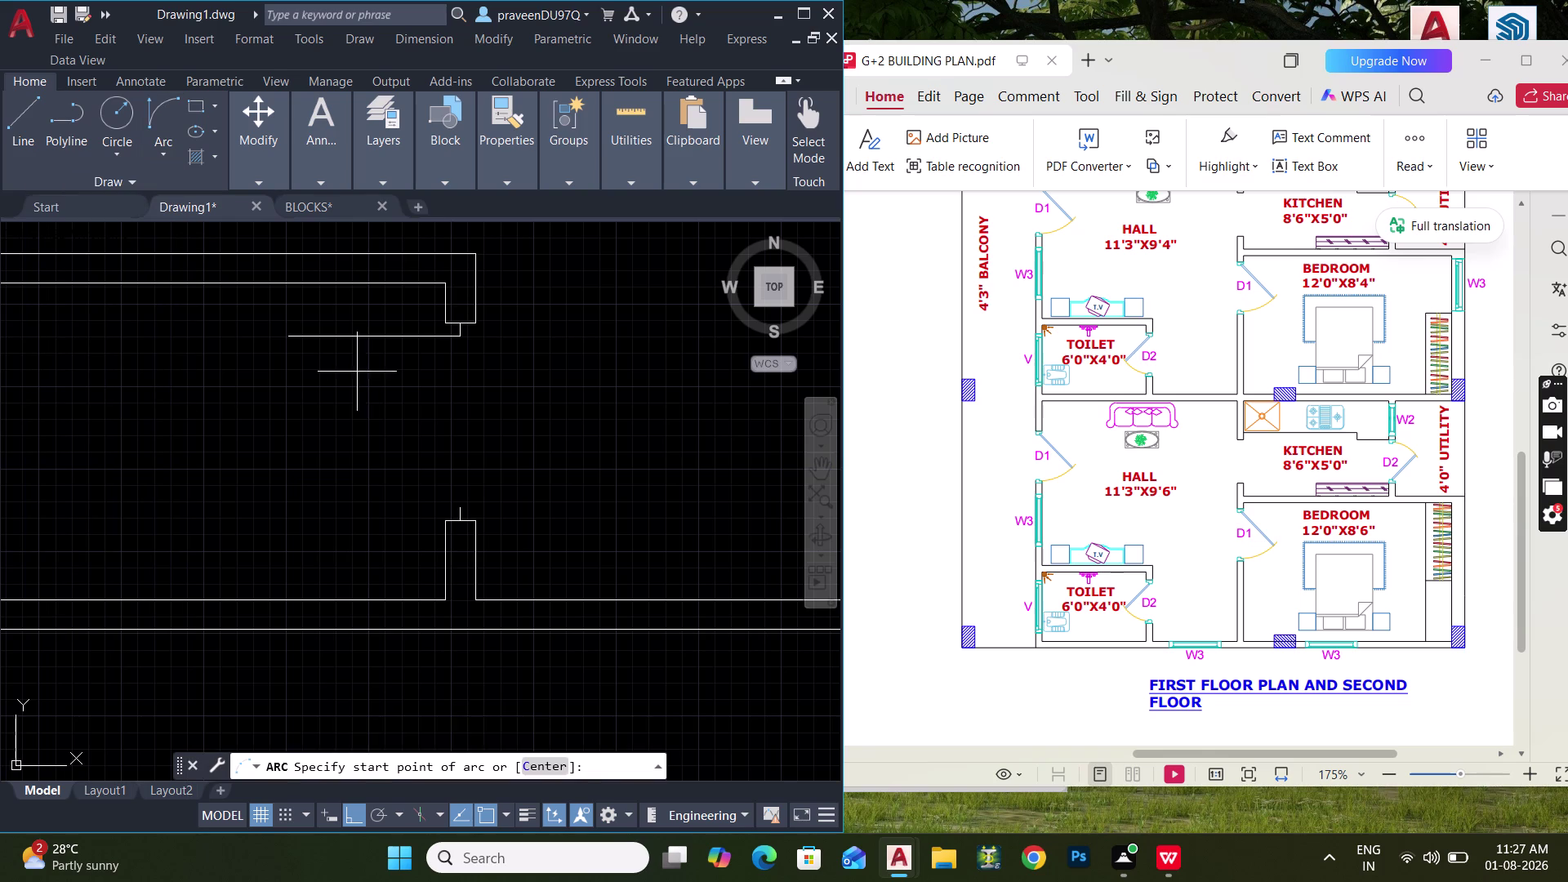
click(282, 335)
click(457, 506)
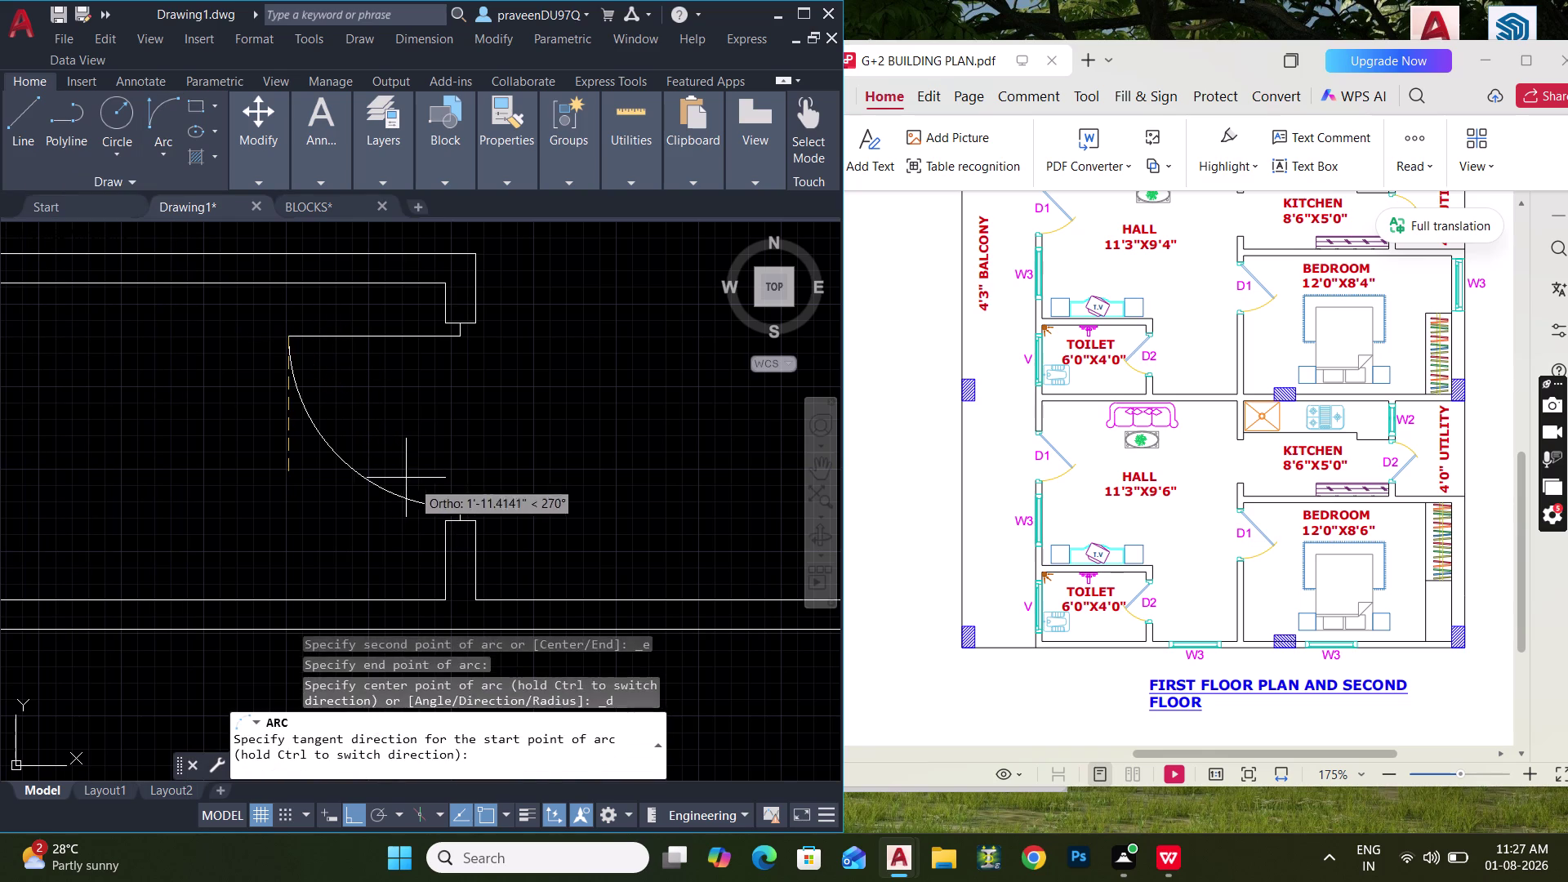
click(393, 475)
key(Escape)
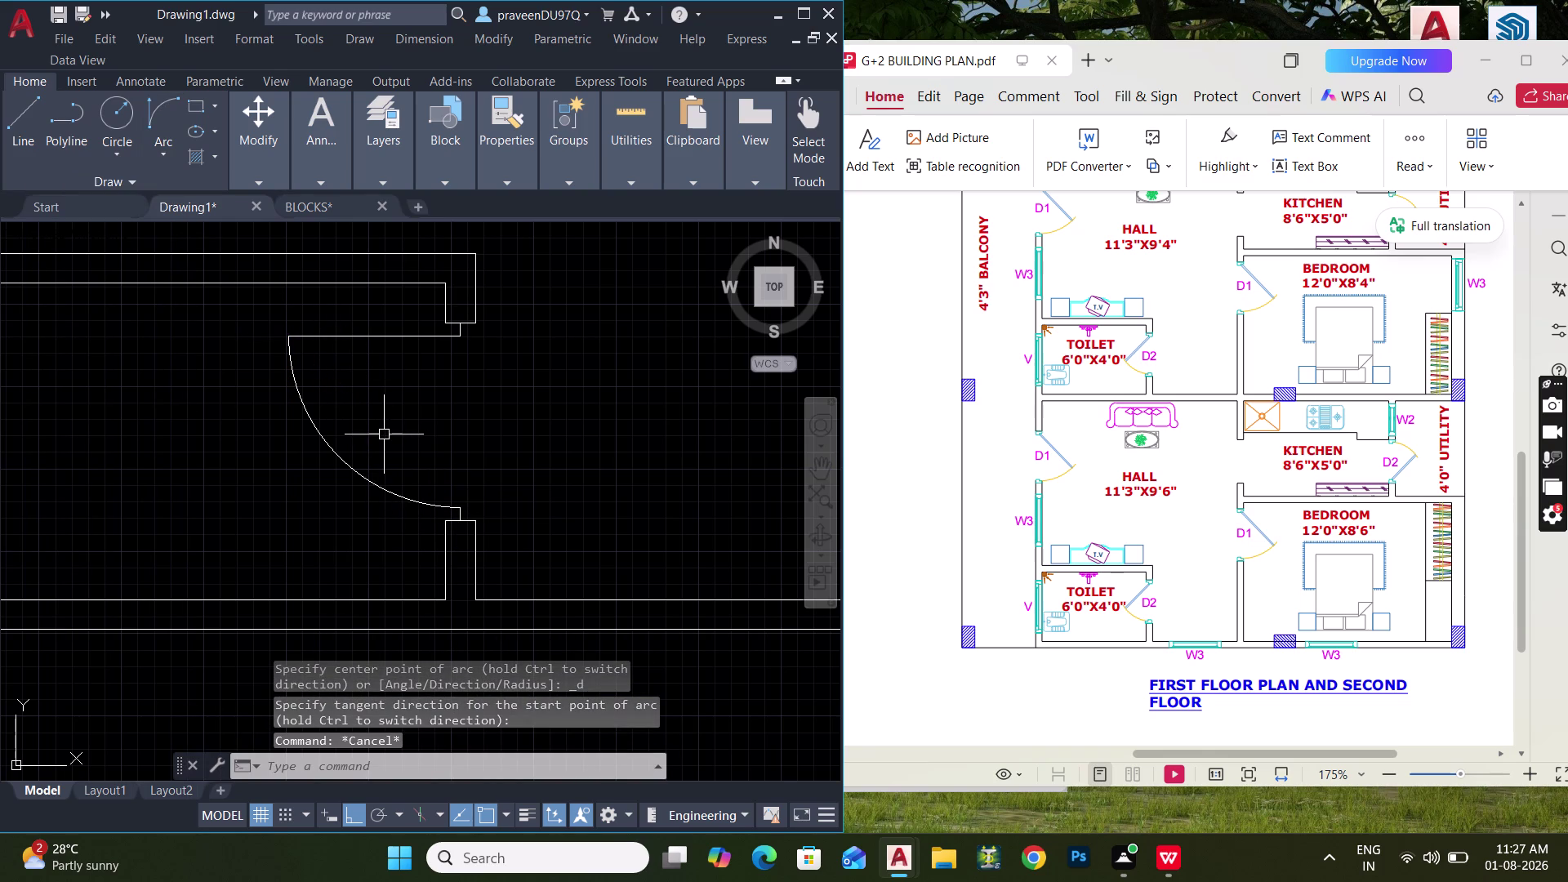
Rotate the door leaf 45° about its hinge point.
text(RO)
key(space)
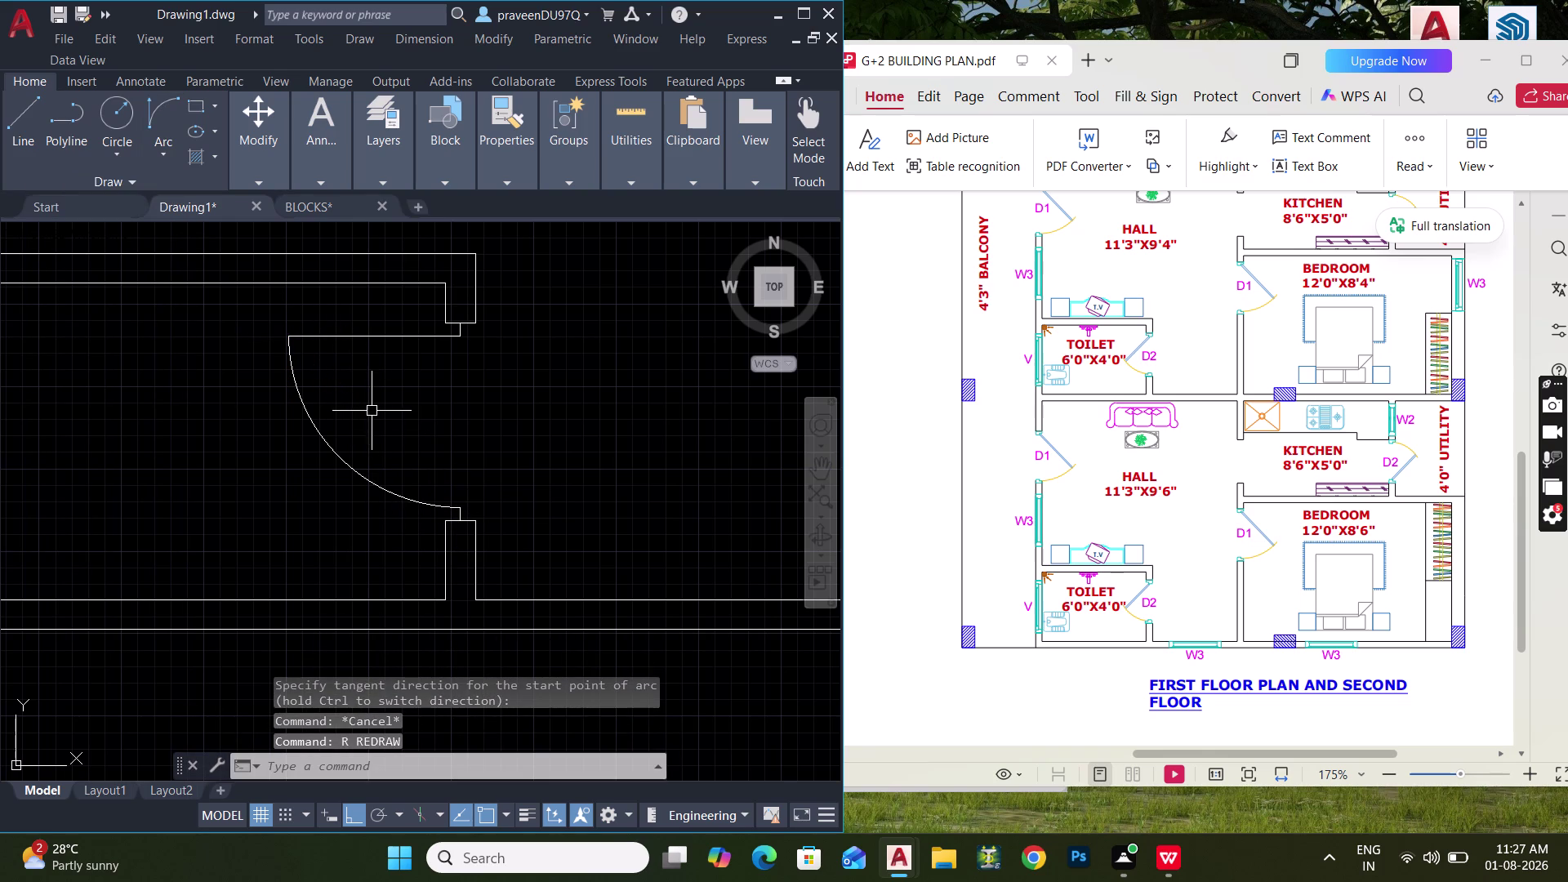
text(RO)
key(space)
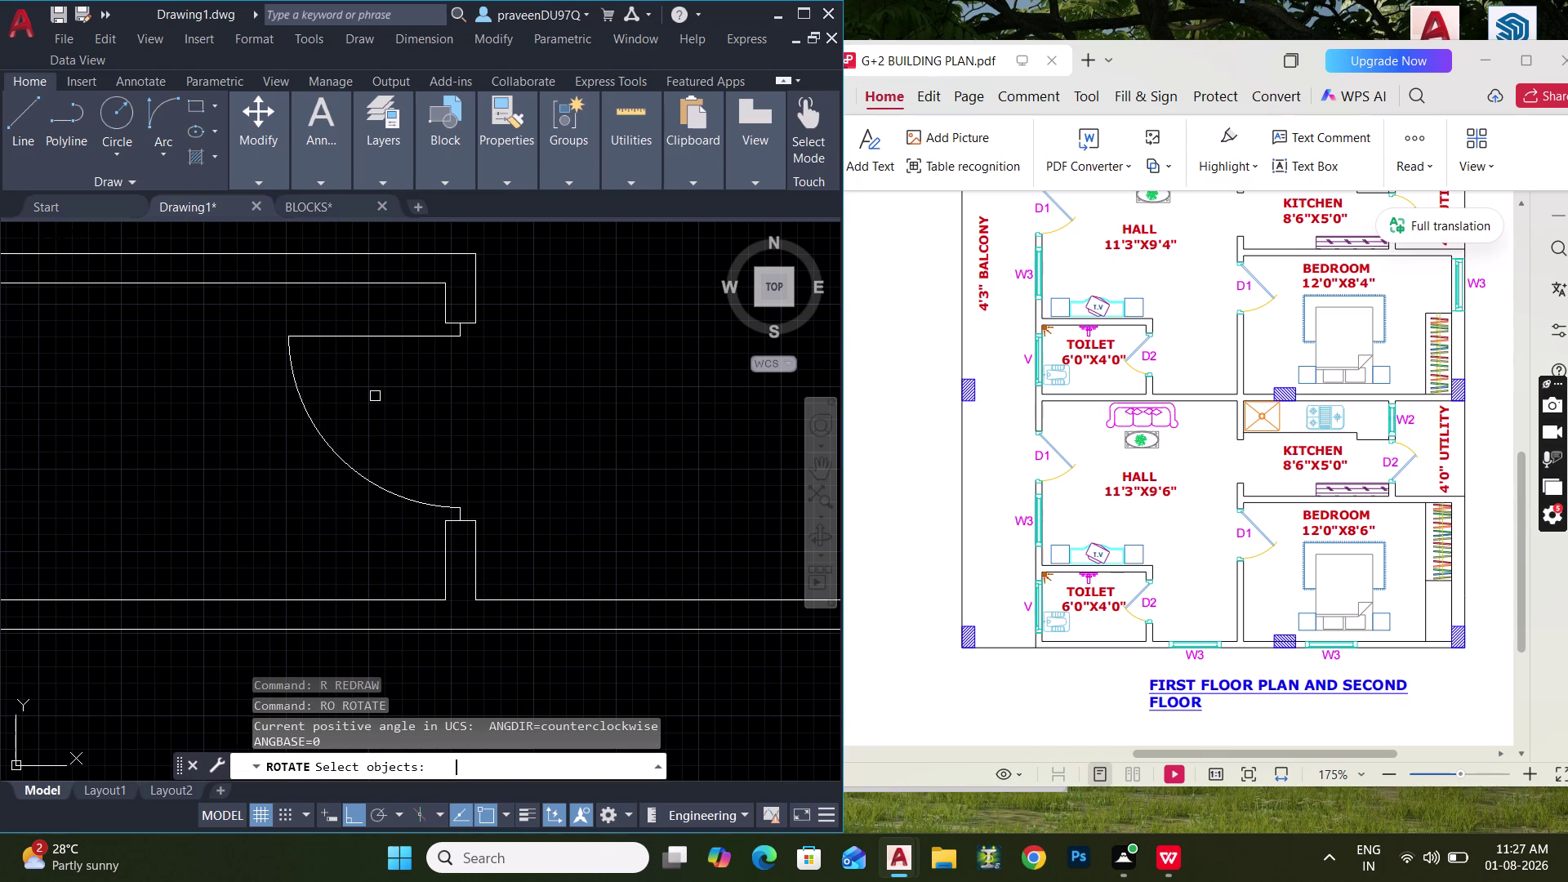
drag(378, 375, 367, 367)
click(349, 330)
key(space)
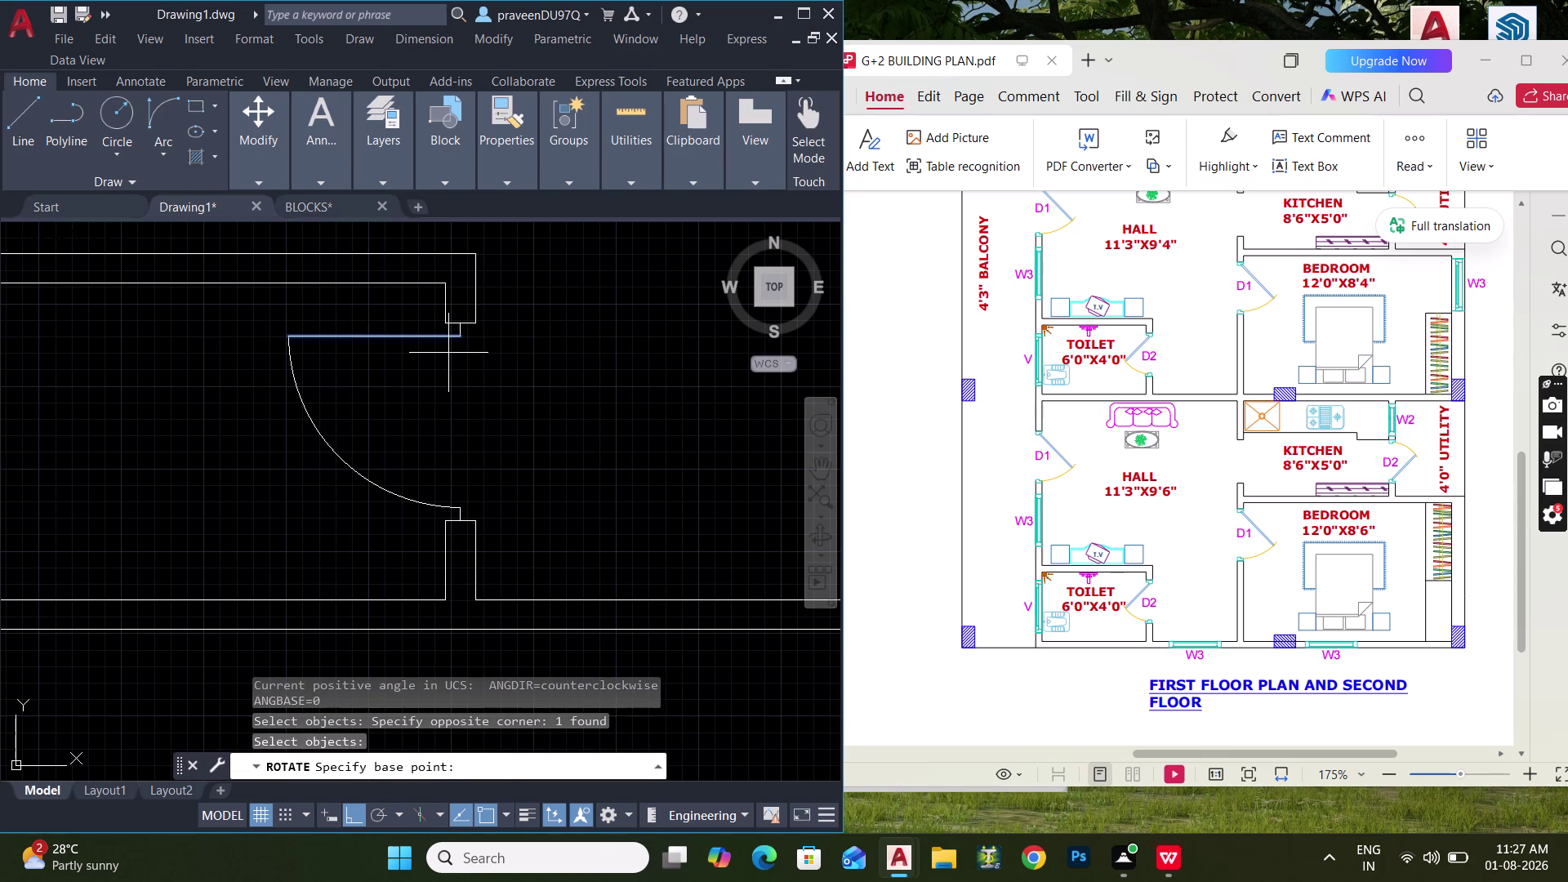
click(462, 342)
text(4)
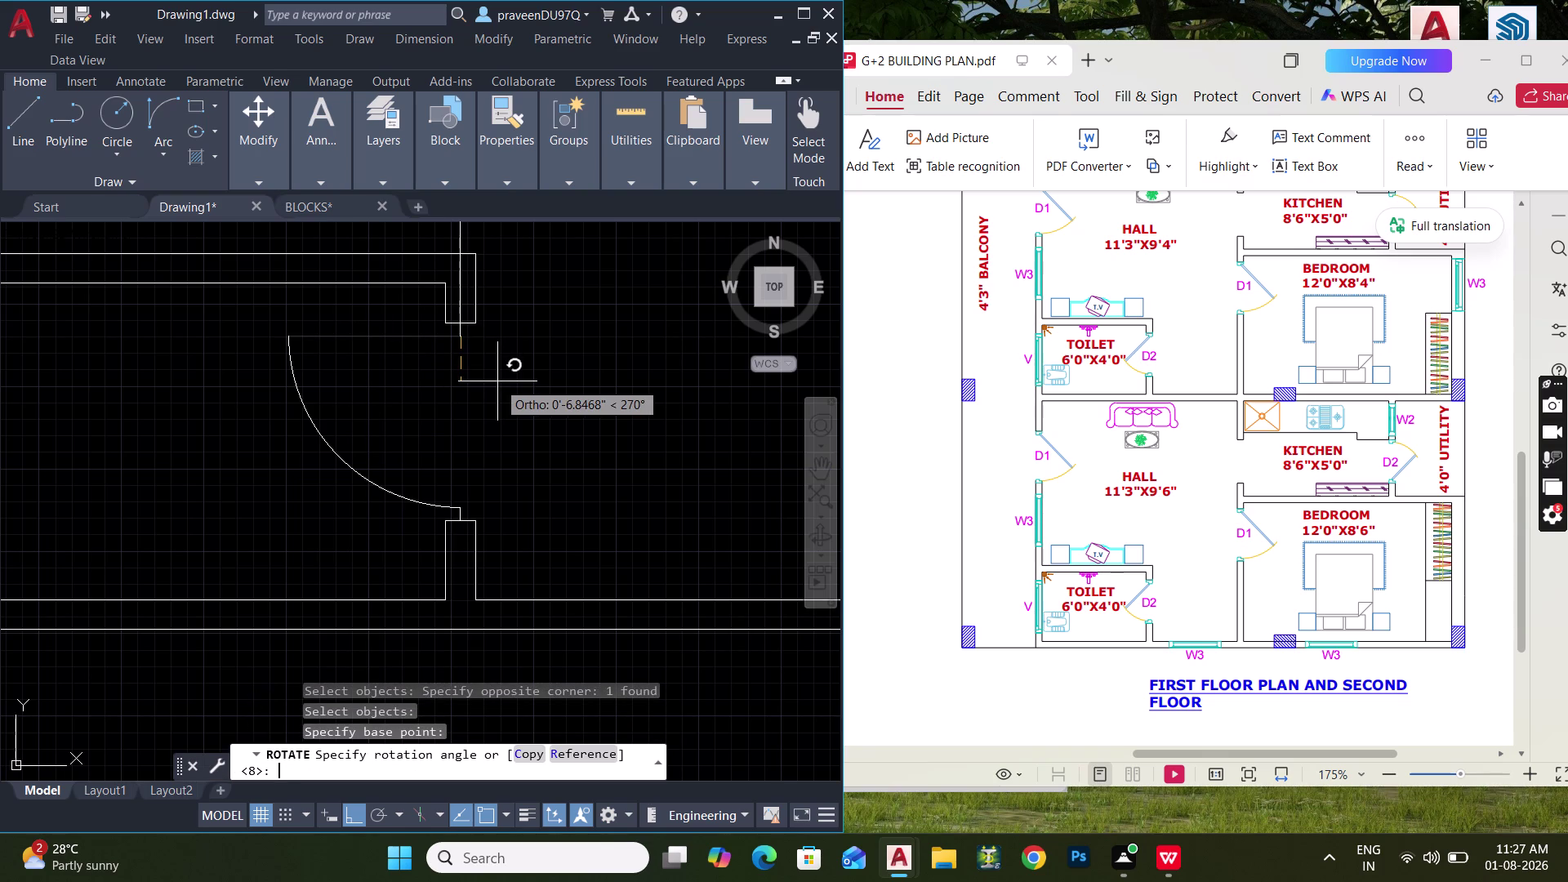
text(5)
key(Return)
key(Escape)
Trim the swing arc beyond the angled leaf.
key(t)
key(r)
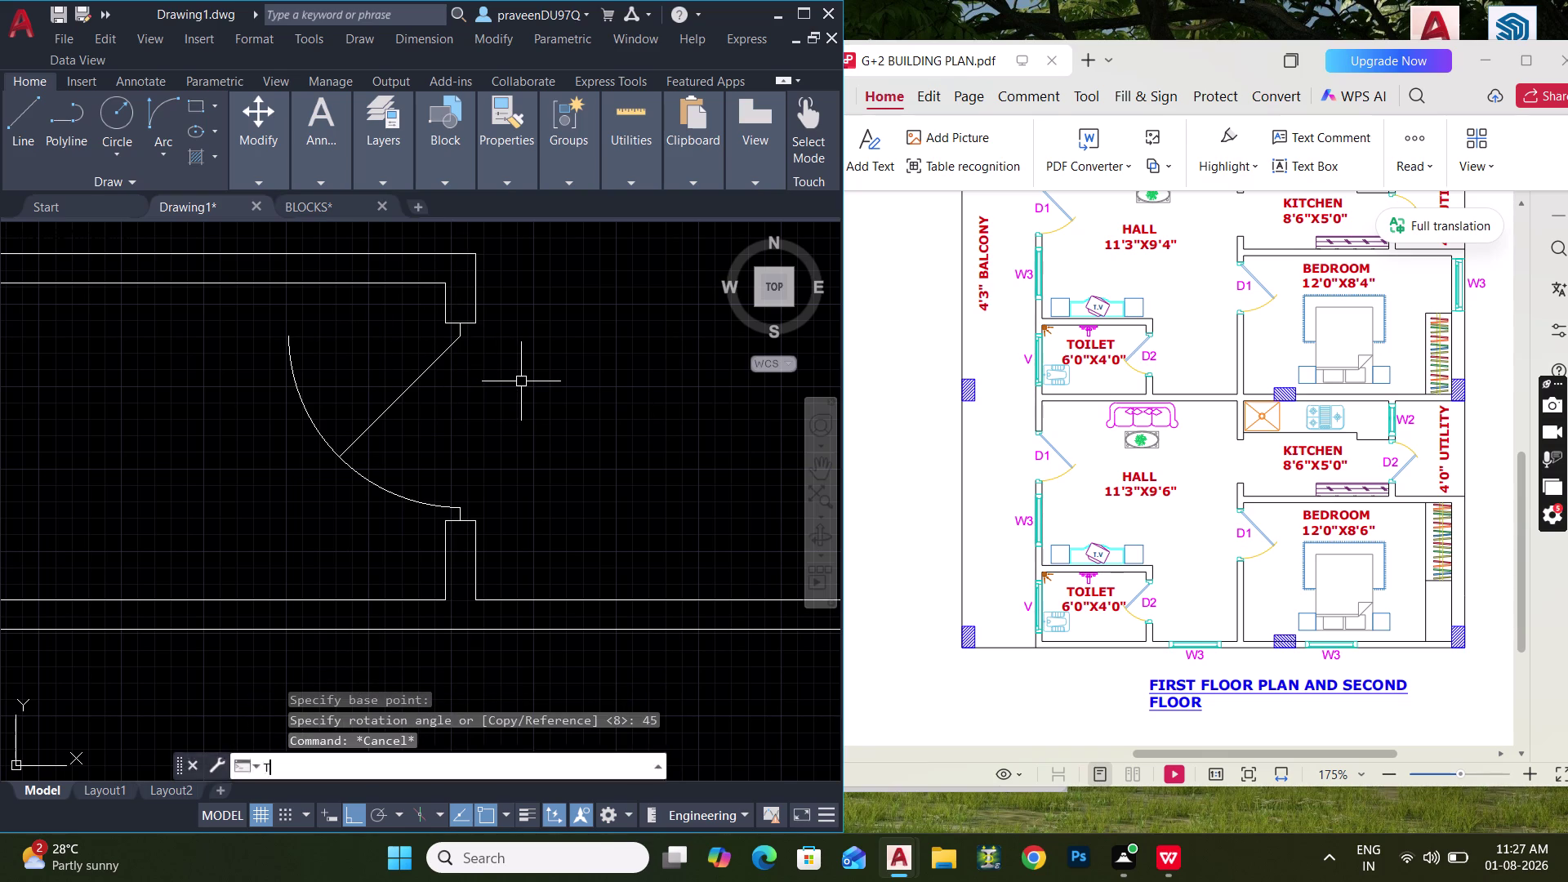
key(space)
drag(367, 381, 178, 496)
key(Escape)
scroll(down, 3)
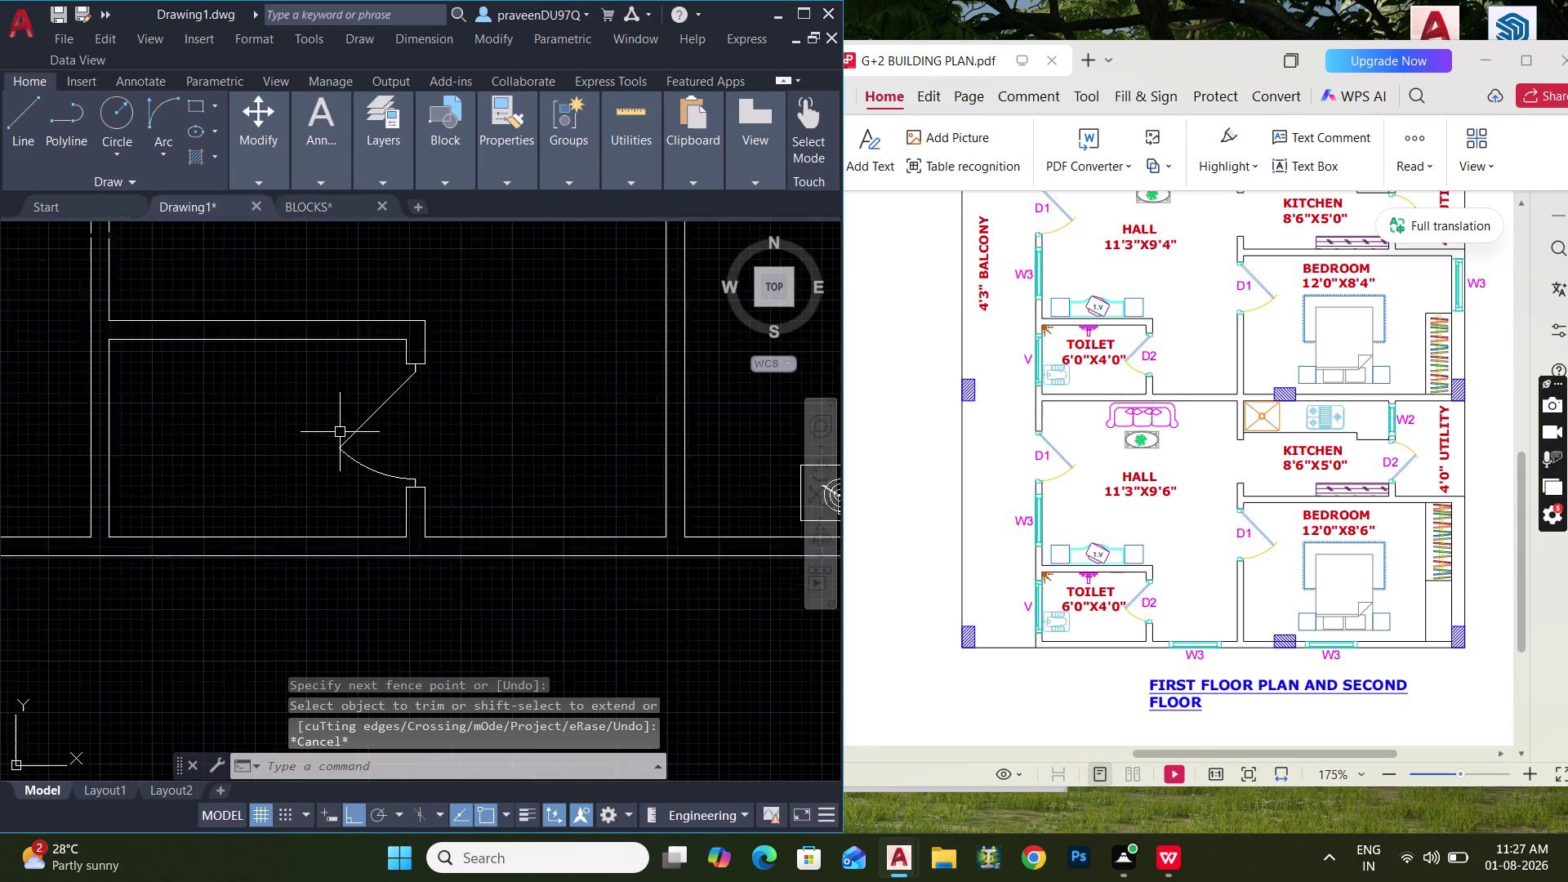
Select the door leaf, swing arc and both jambs.
middle_drag(402, 457, 414, 523)
middle_drag(421, 393, 445, 501)
middle_drag(422, 525, 415, 413)
scroll(up, 3)
click(368, 438)
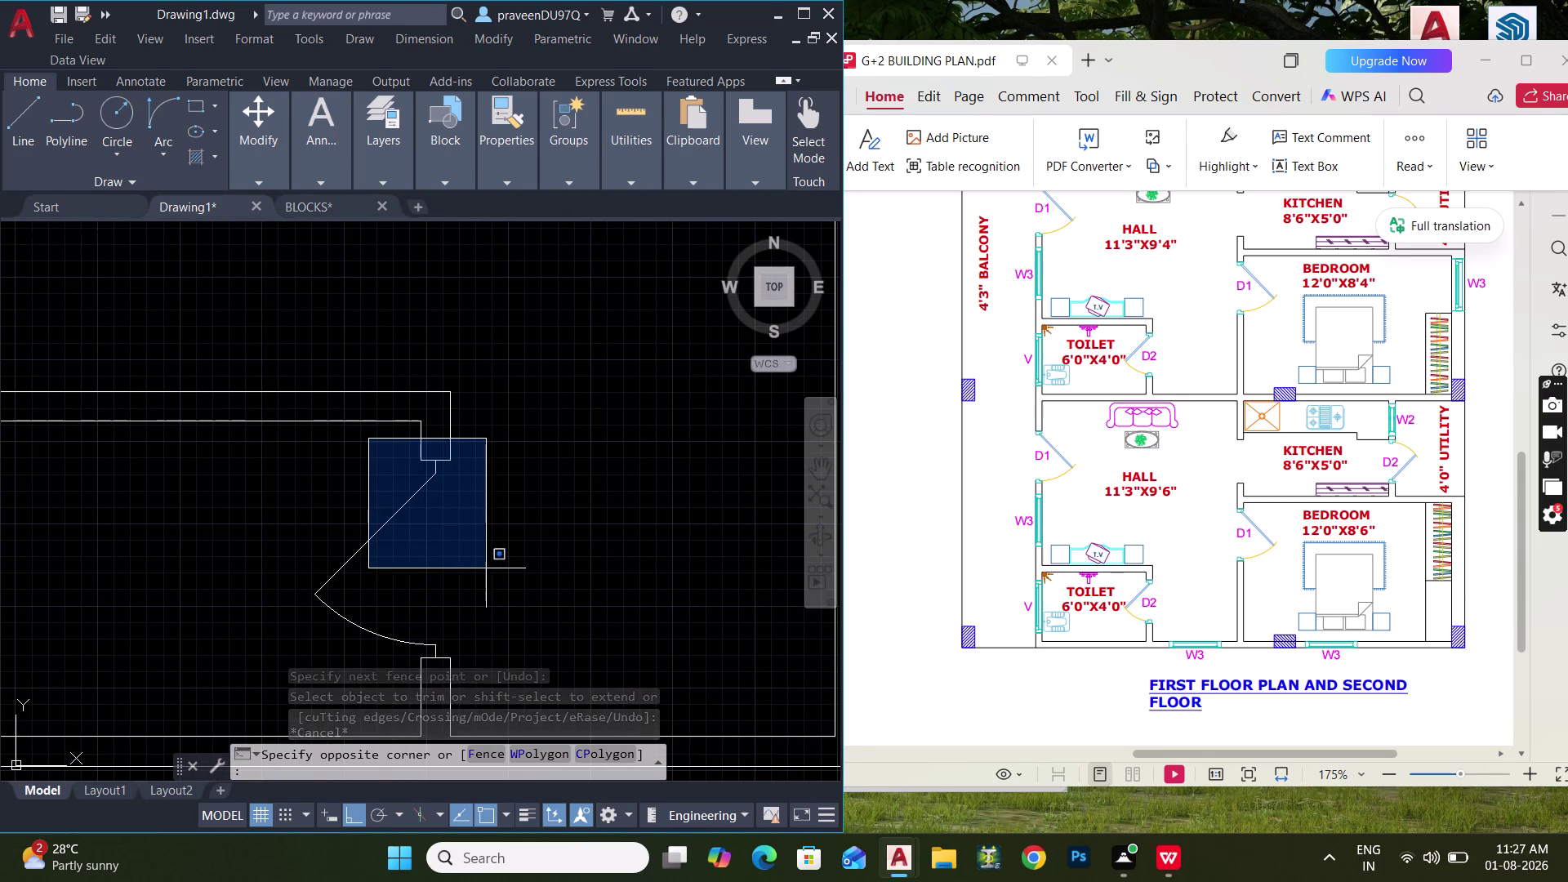
click(486, 568)
middle_drag(487, 571, 470, 452)
drag(501, 527, 414, 464)
click(267, 386)
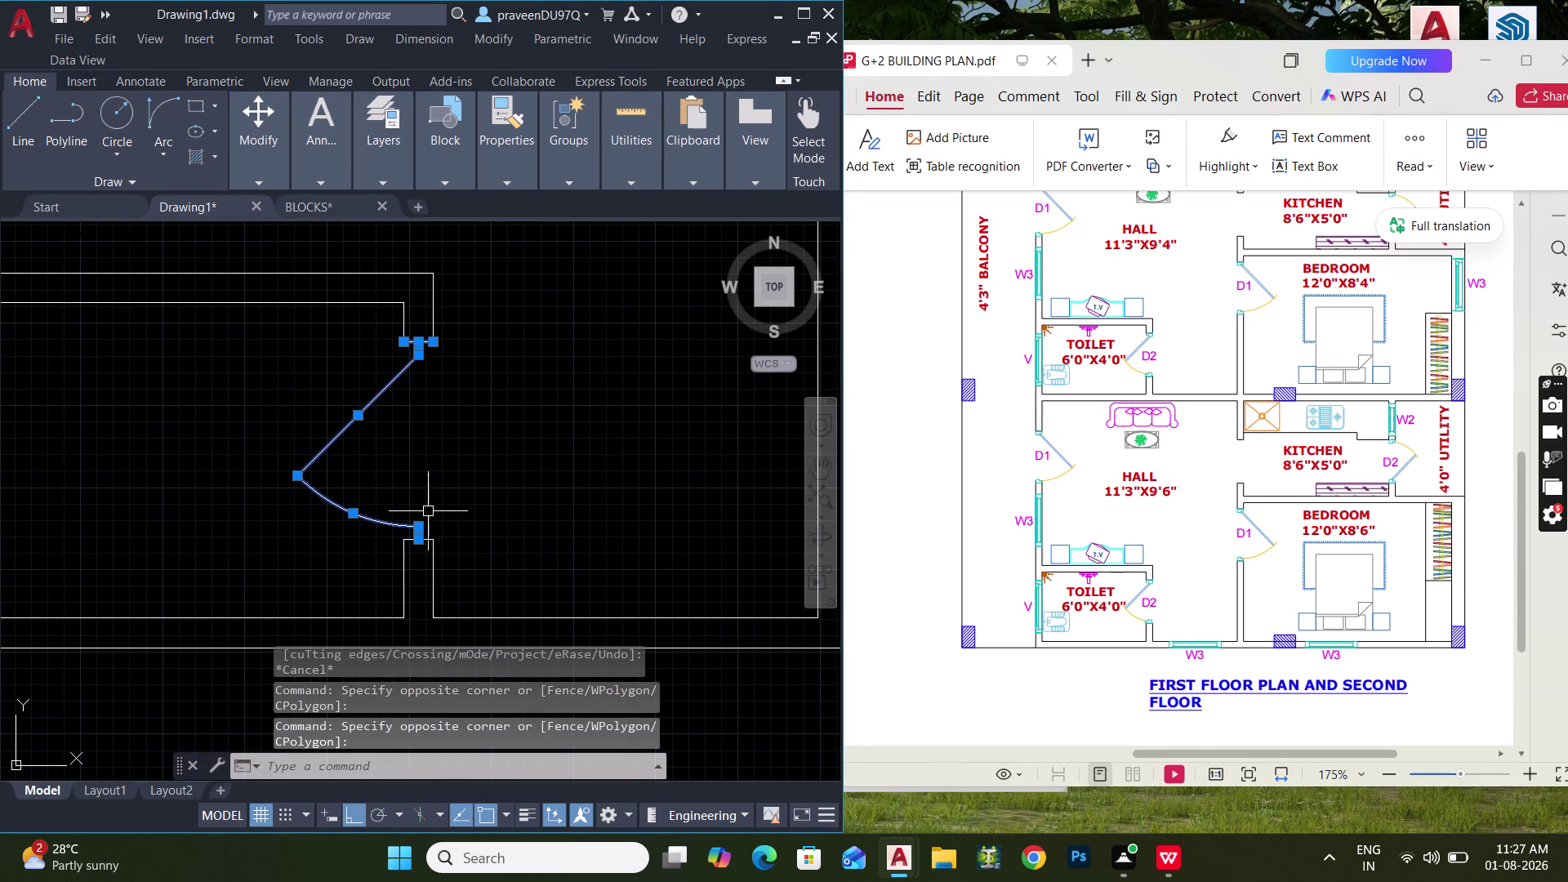
scroll(up, 3)
drag(473, 577, 331, 506)
click(408, 592)
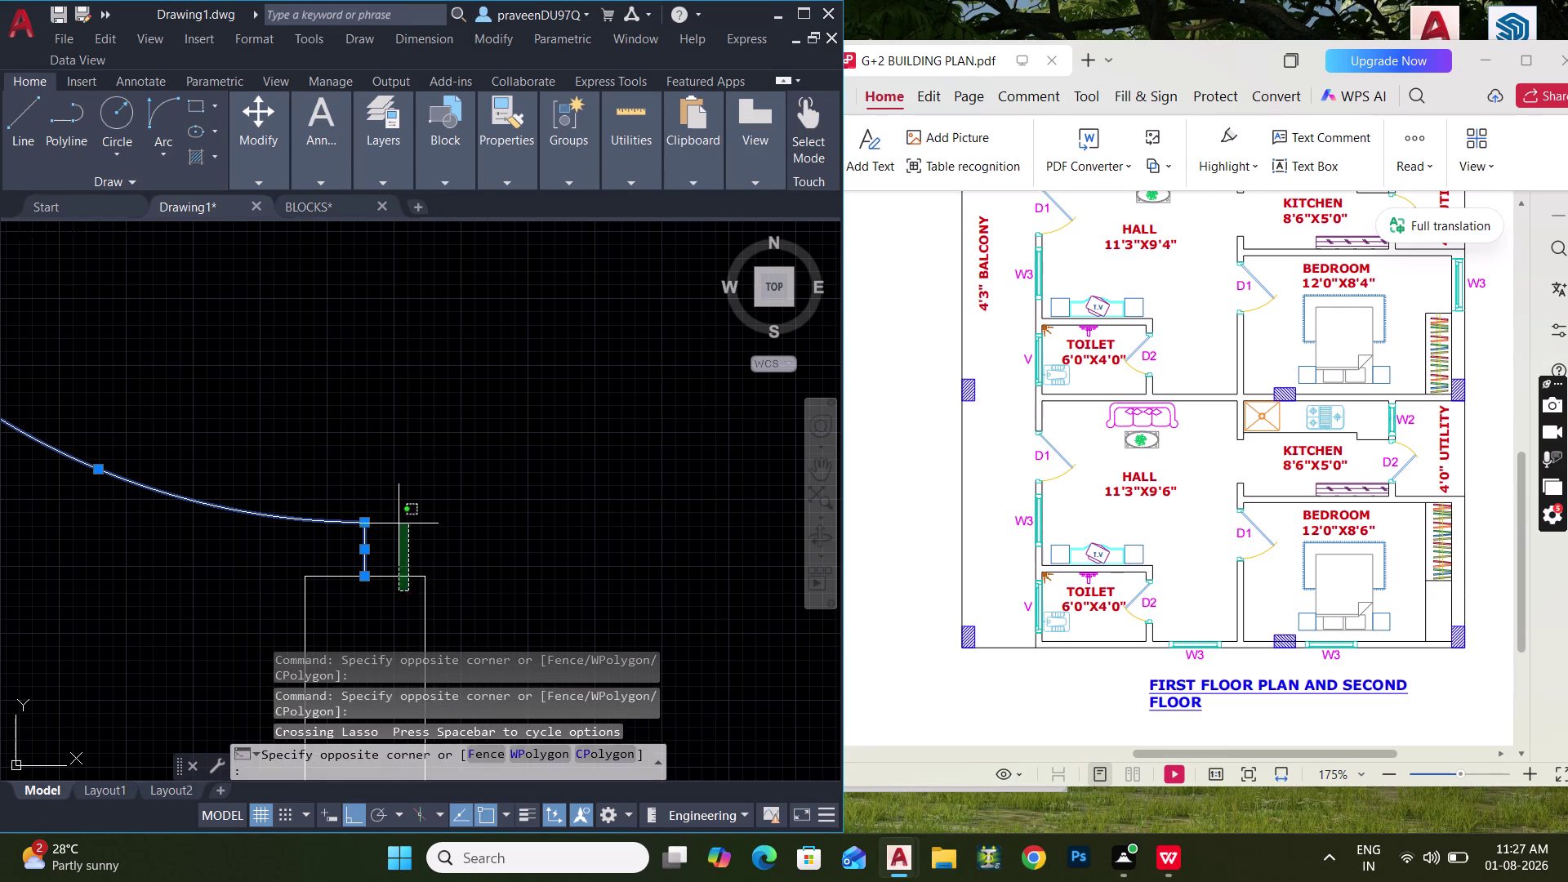
click(397, 522)
scroll(down, 3)
middle_drag(402, 492, 378, 550)
Copy the door into two rooms above.
text(C)
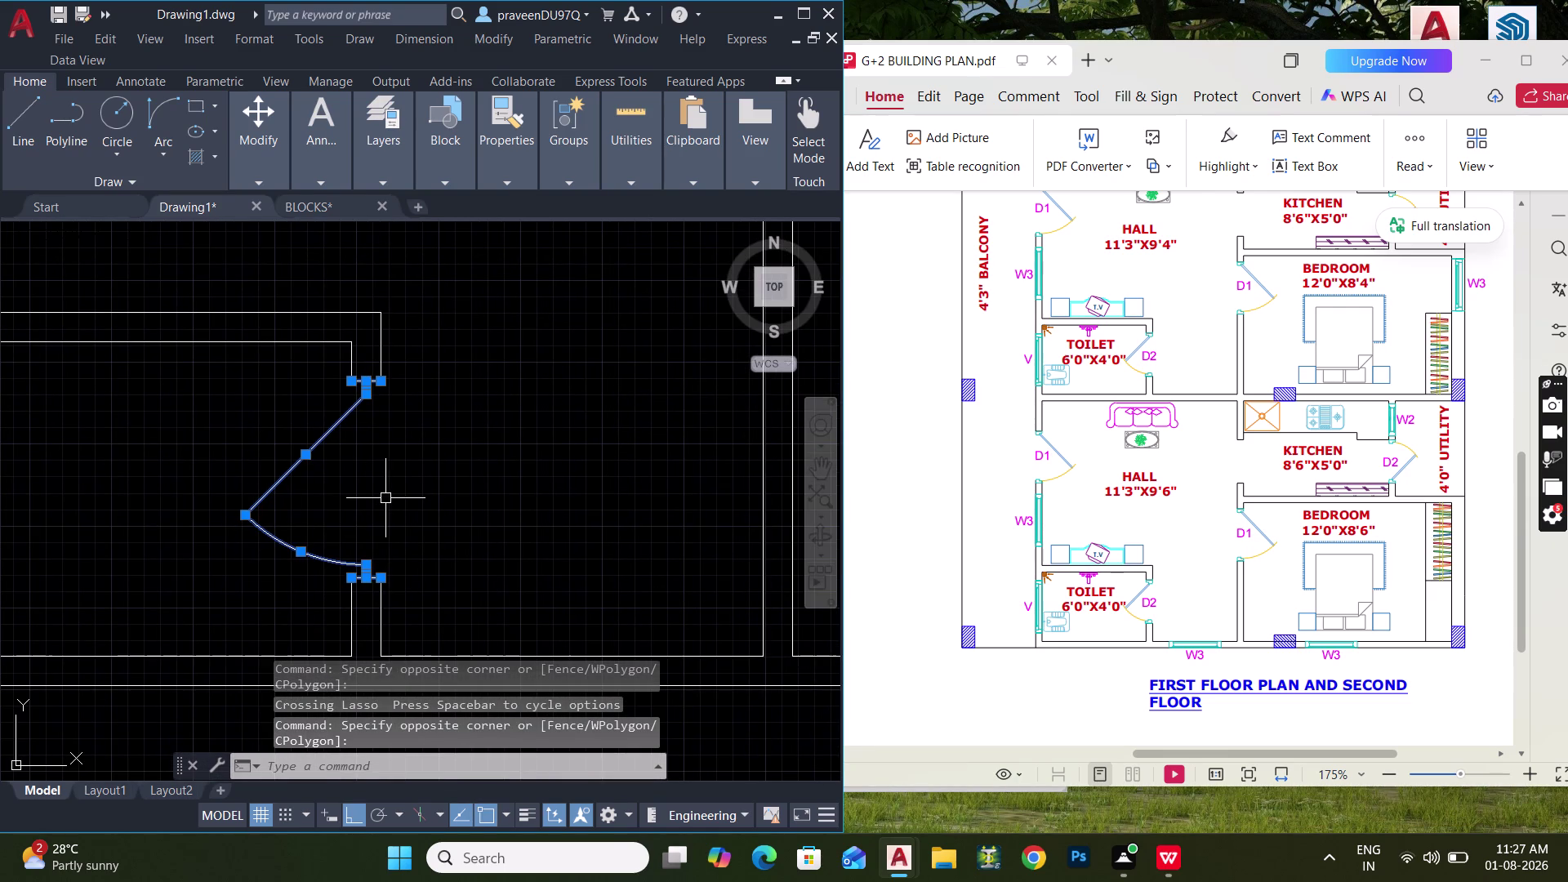
text(O)
key(space)
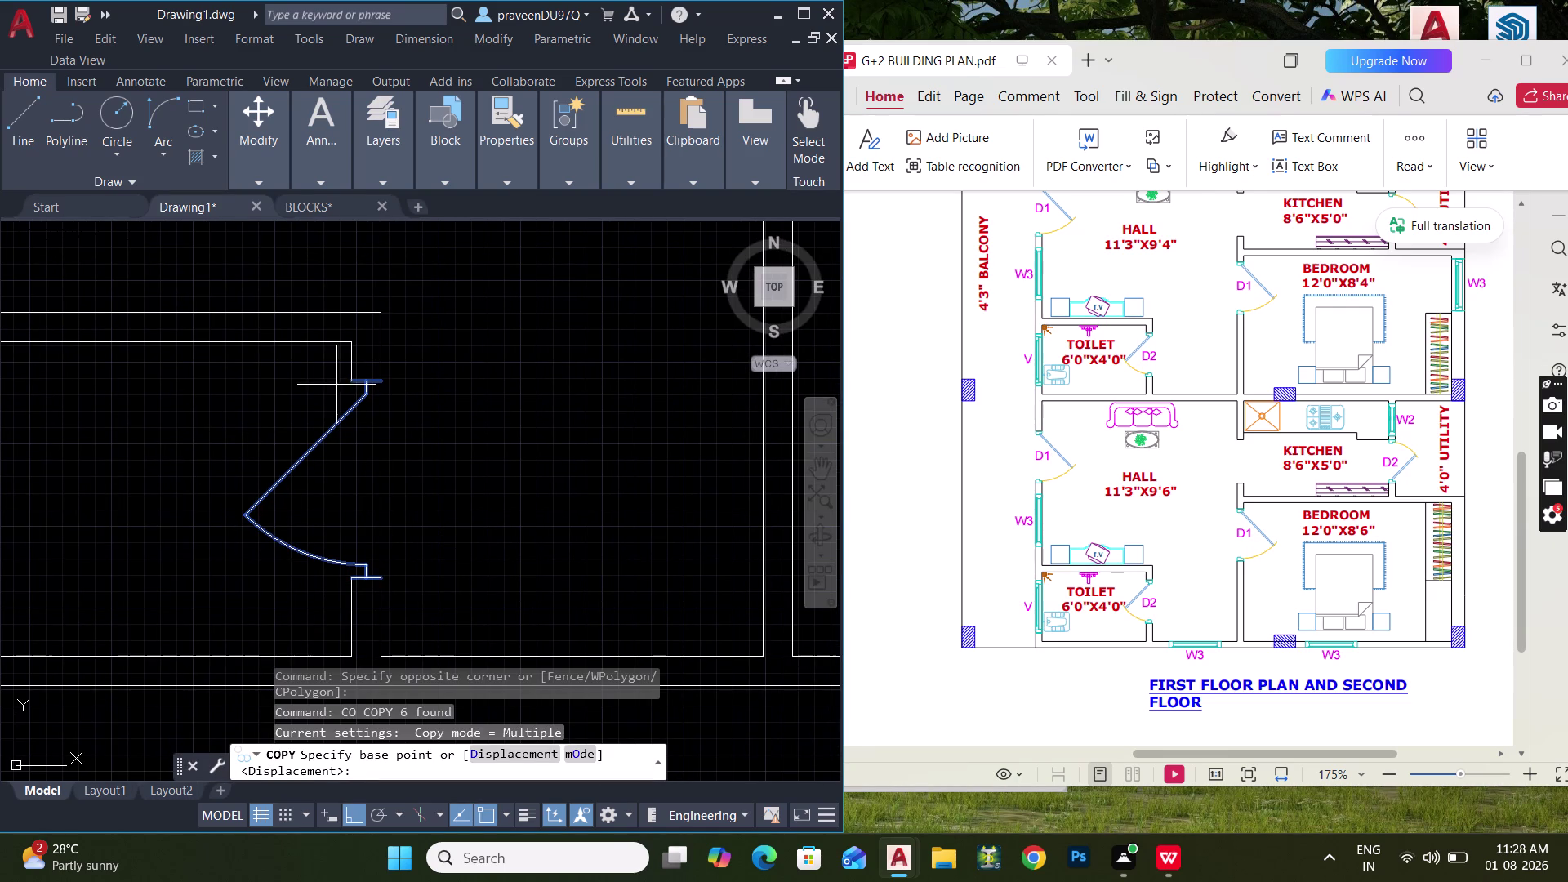
click(350, 342)
scroll(down, 3)
middle_drag(355, 325, 351, 479)
middle_drag(348, 371, 351, 490)
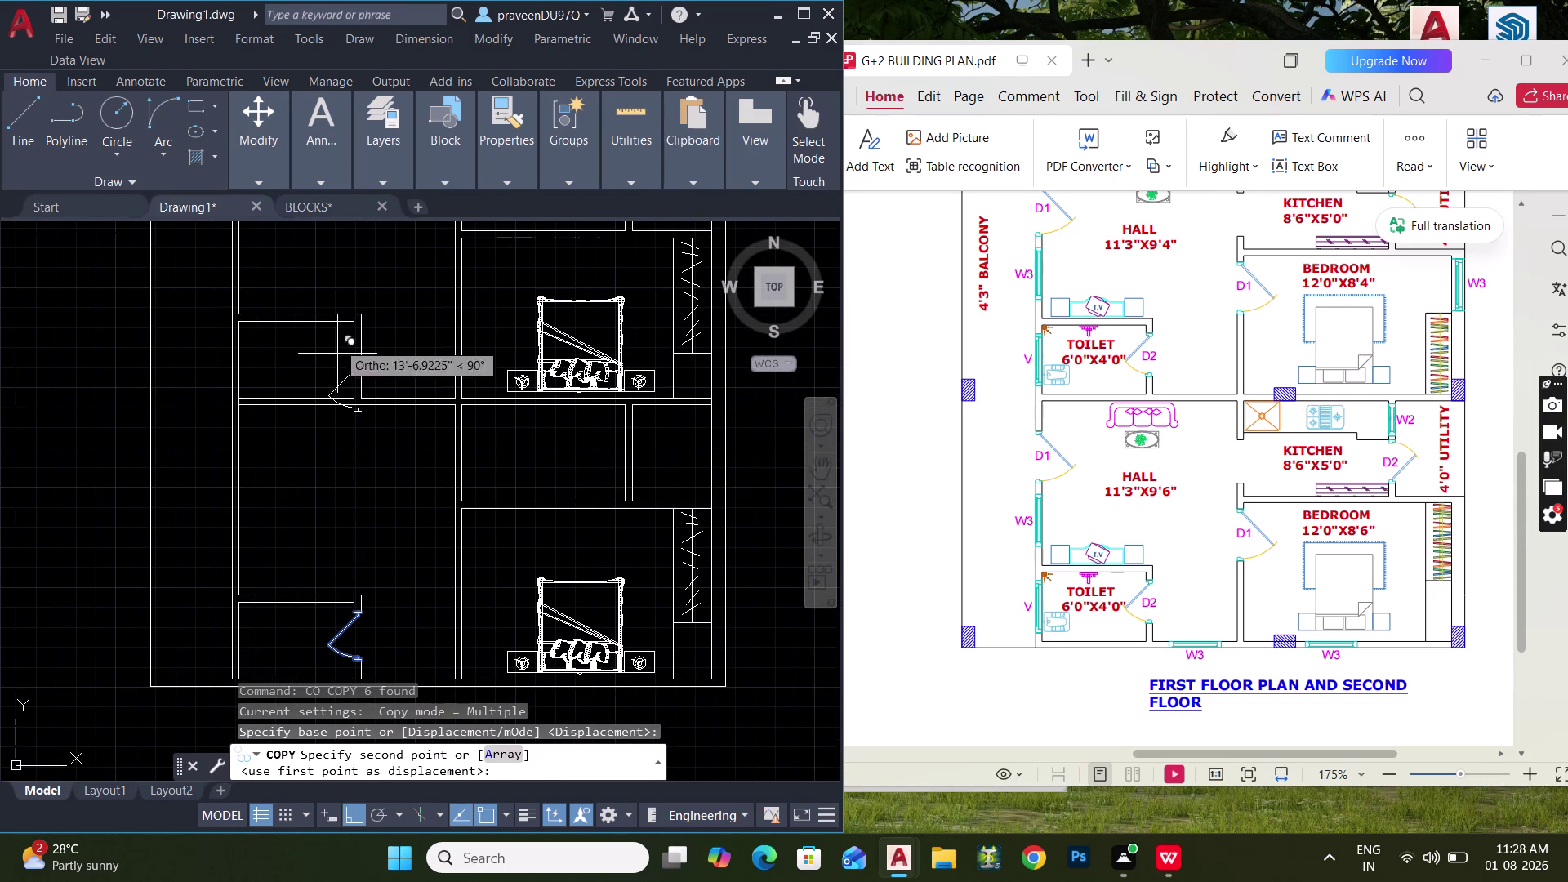
scroll(up, 3)
click(363, 323)
middle_drag(368, 303, 352, 634)
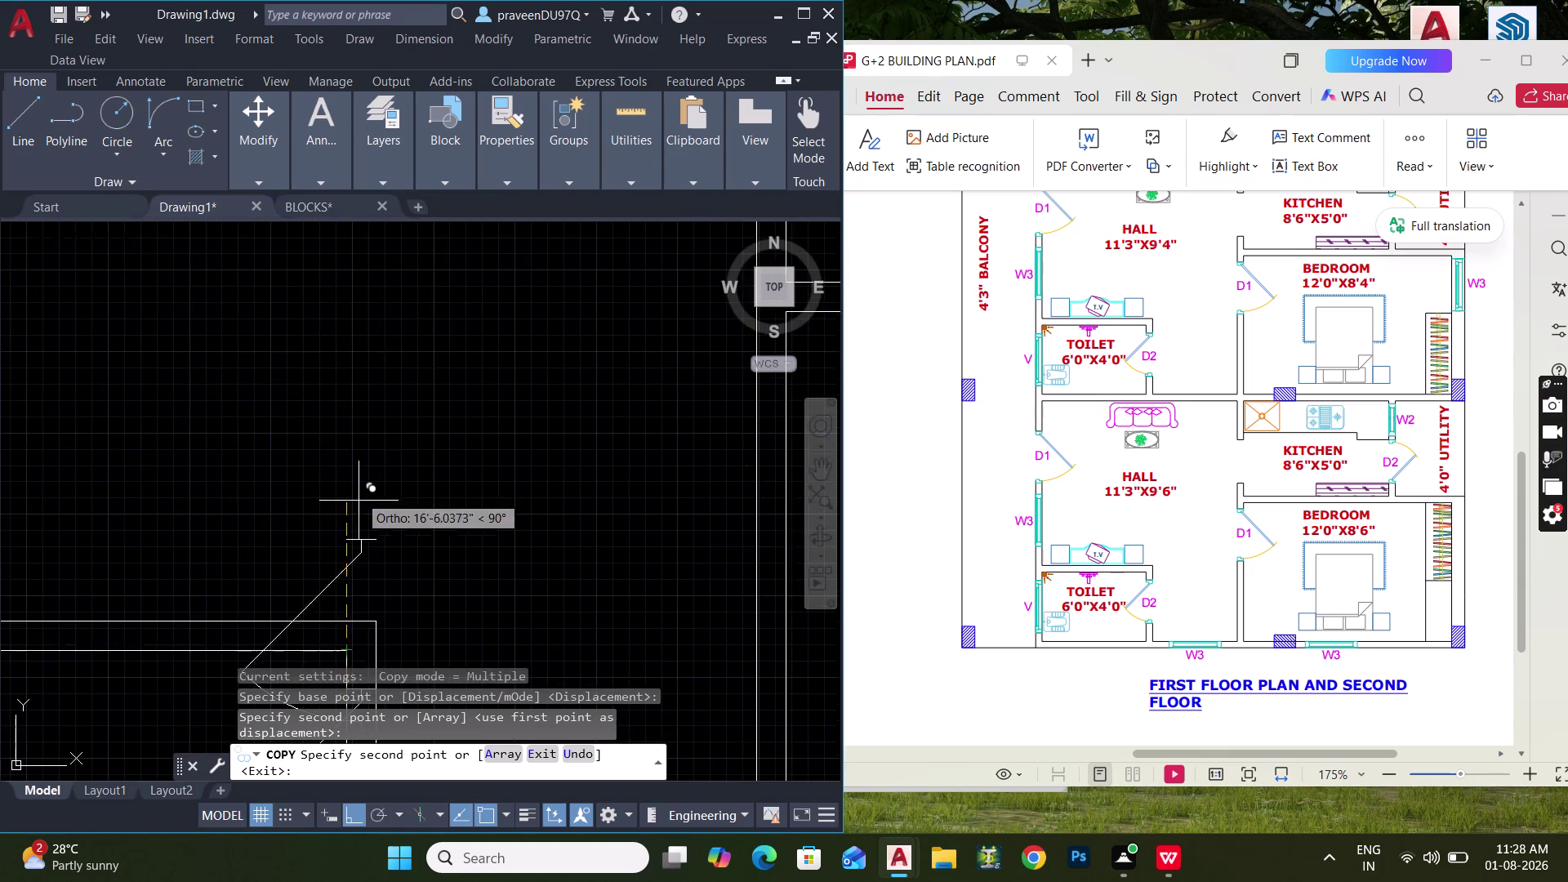
scroll(down, 3)
middle_drag(359, 481, 358, 601)
click(353, 386)
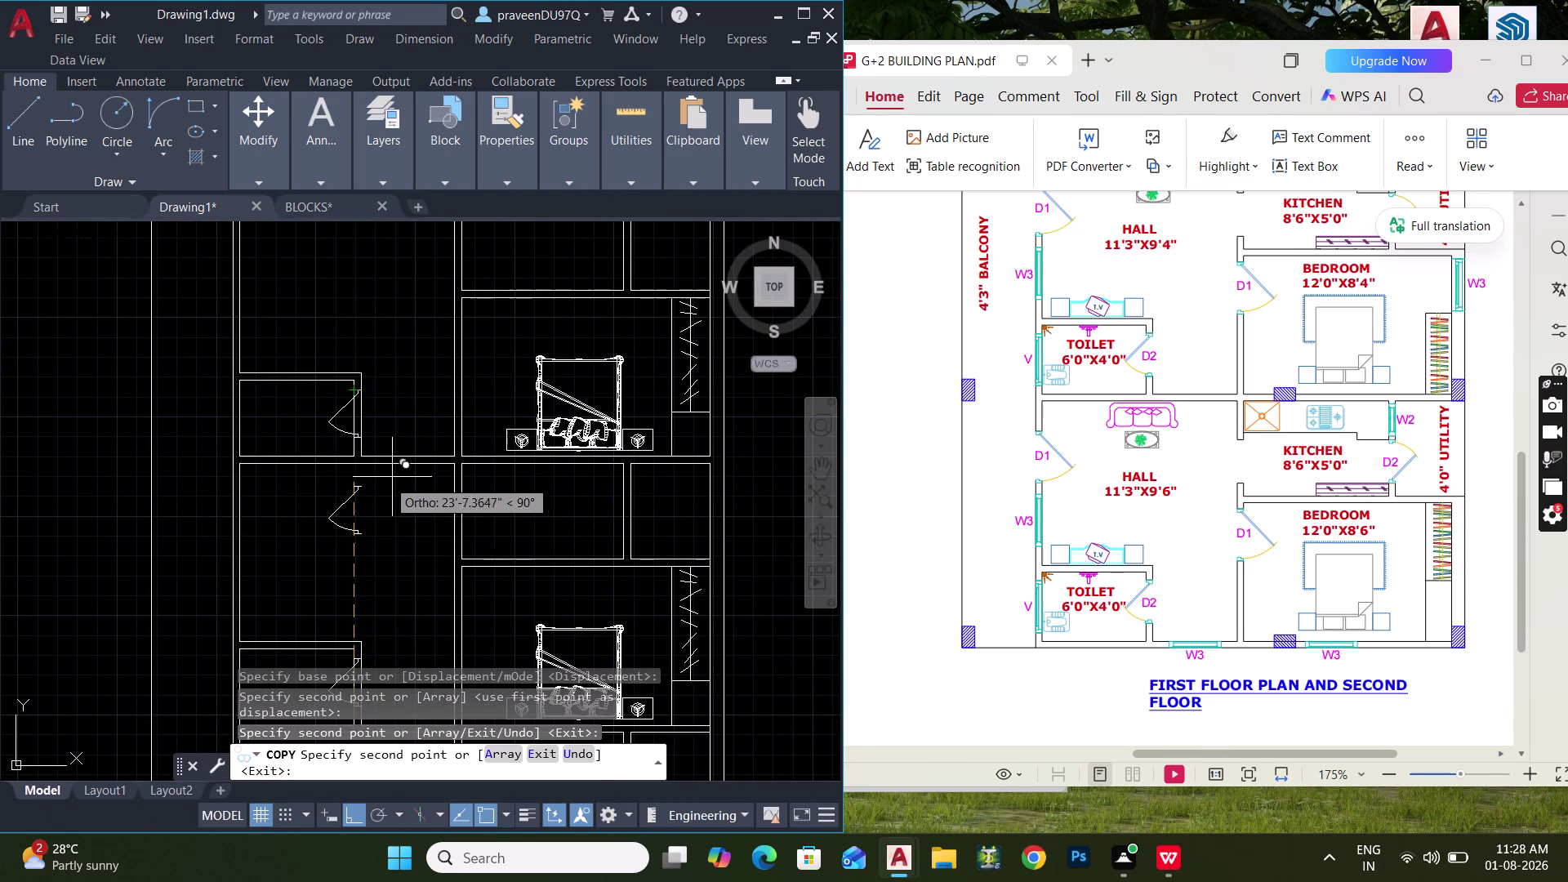
key(Escape)
Trim wall lines across the first new doorway, undoing two trims.
scroll(up, 3)
key(t)
key(r)
key(space)
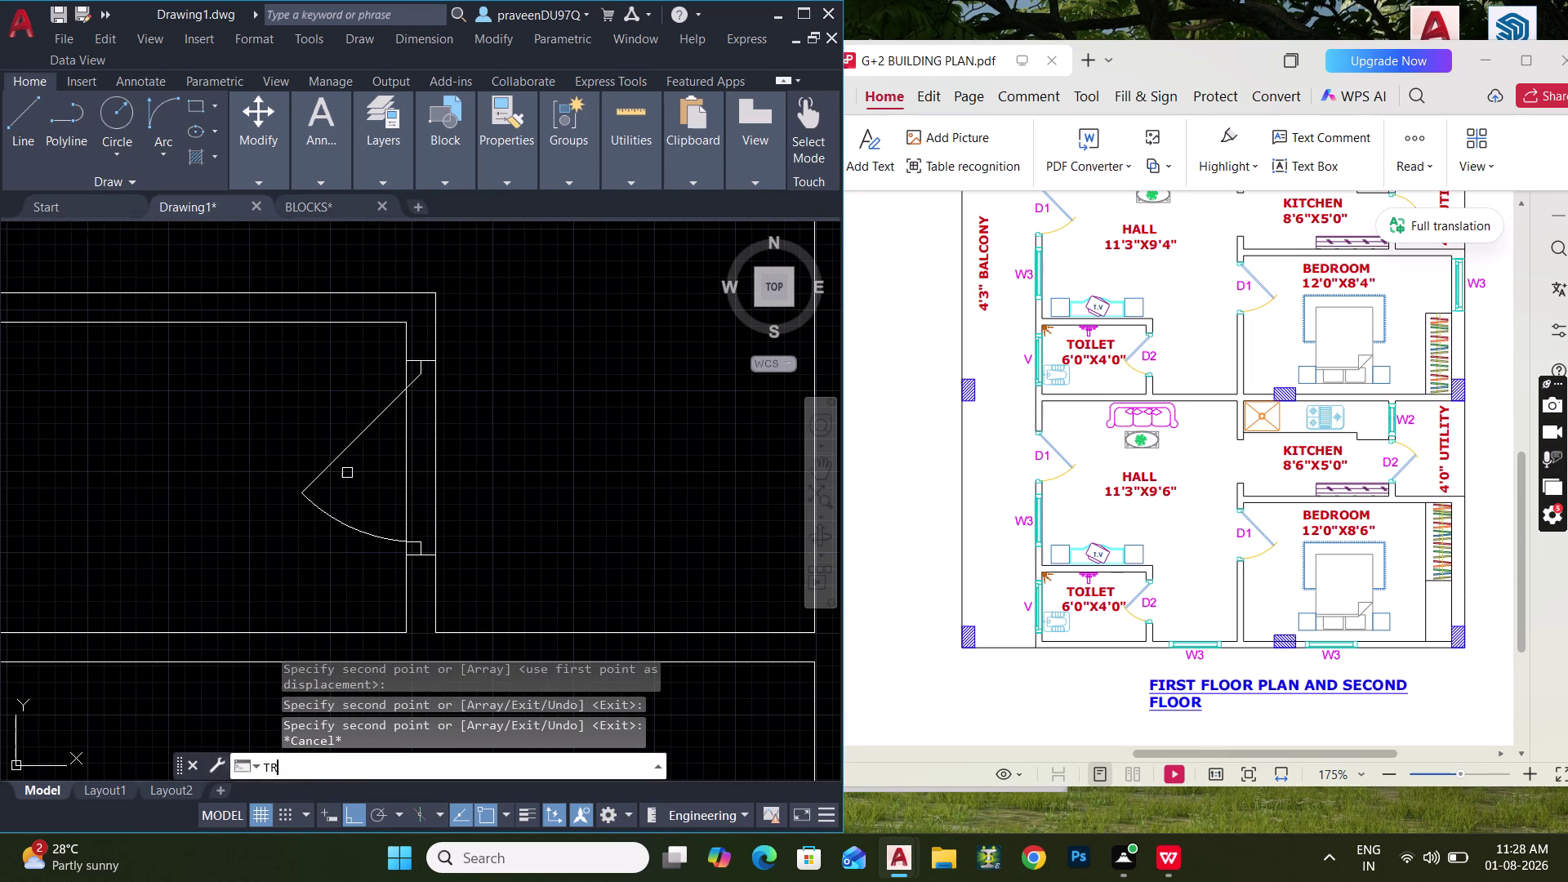
scroll(up, 3)
drag(491, 318, 407, 339)
drag(487, 449, 438, 498)
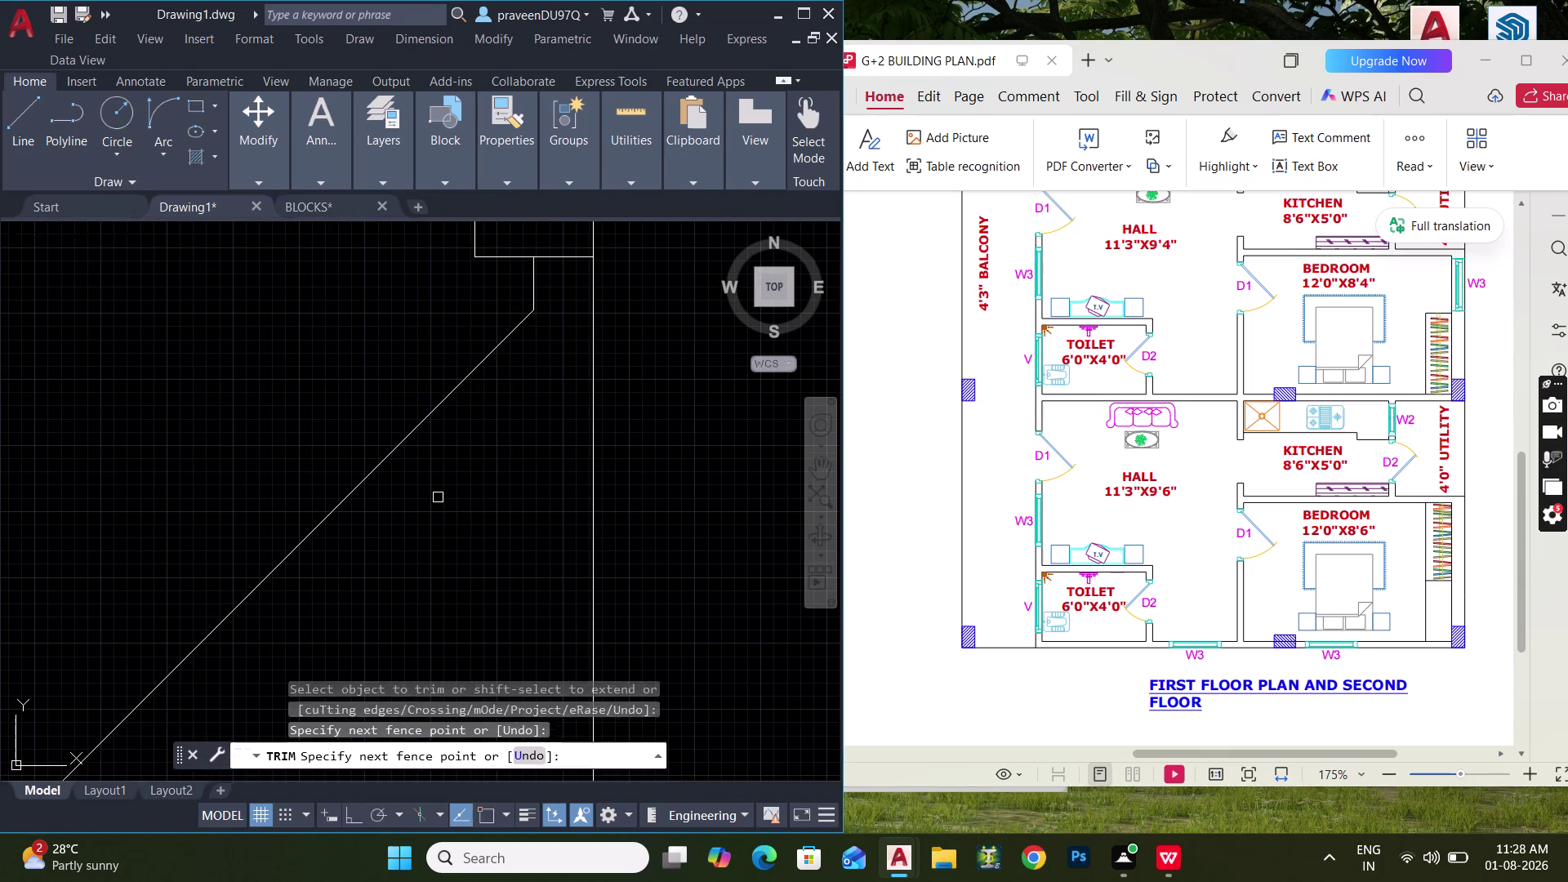
drag(444, 494, 727, 492)
scroll(down, 3)
middle_drag(443, 526, 466, 418)
scroll(up, 3)
middle_drag(480, 487, 478, 453)
key(ctrl+z)
key(ctrl+z)
scroll(down, 3)
middle_drag(479, 488, 480, 443)
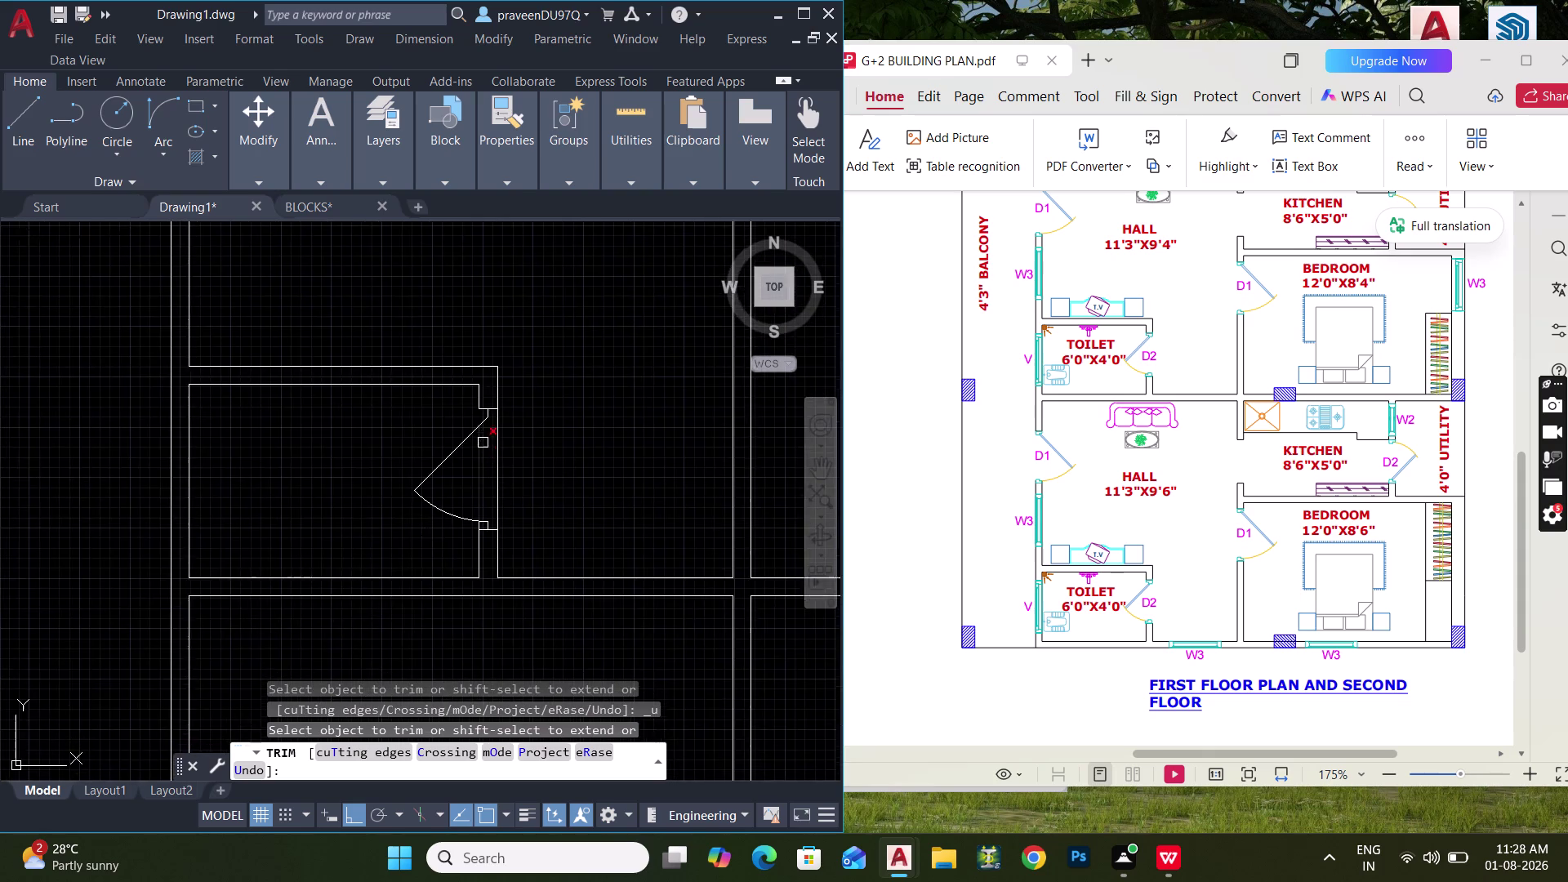
Remove the wall segment inside the next copied door's opening.
scroll(up, 3)
drag(456, 467, 517, 454)
middle_drag(516, 469, 518, 425)
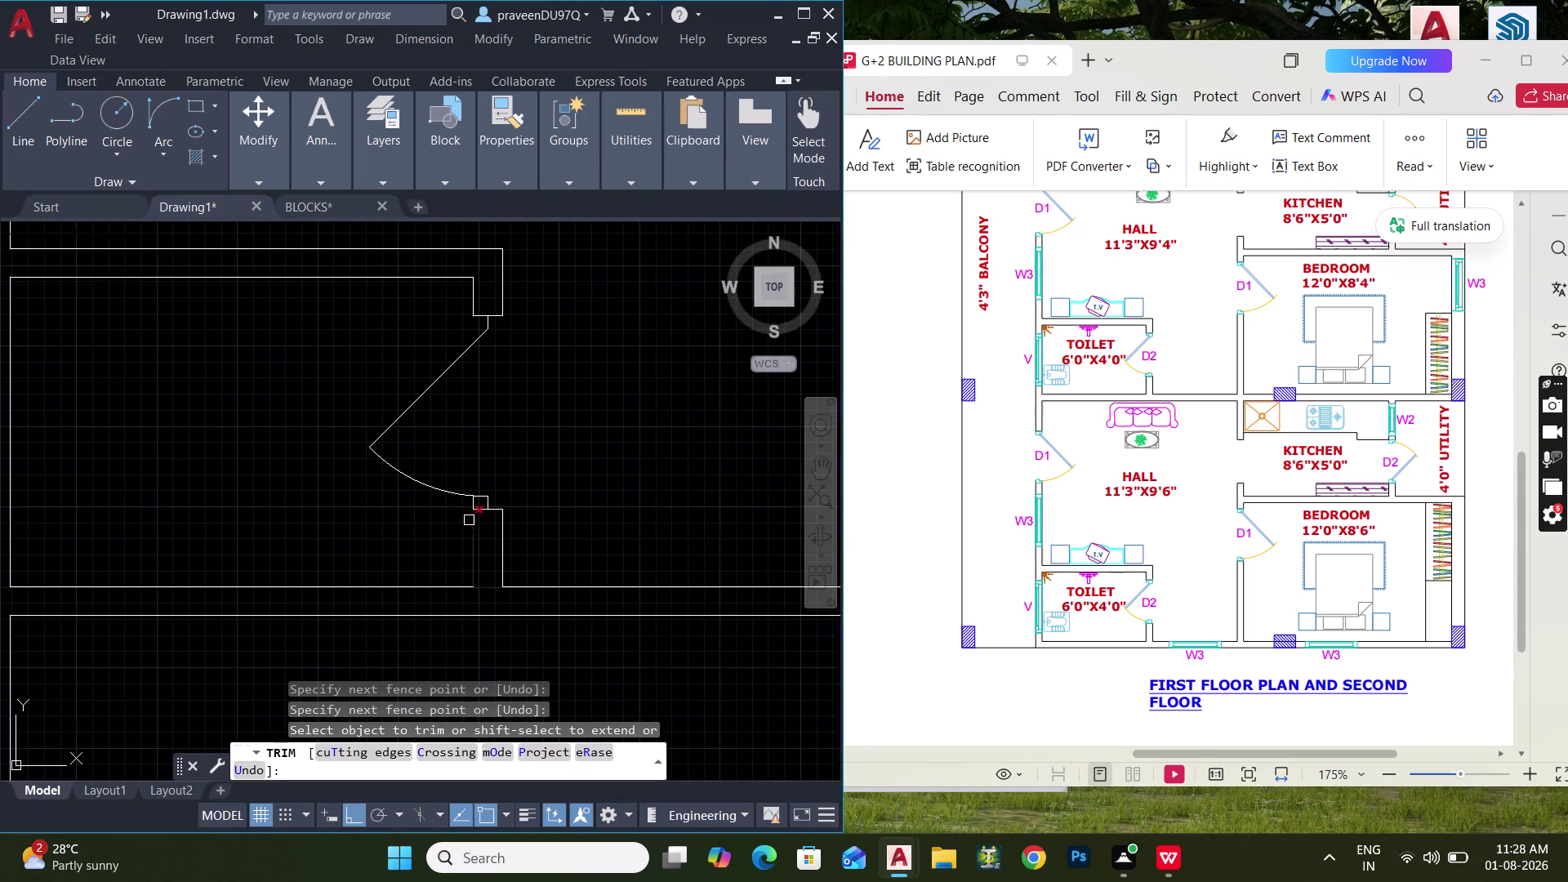
scroll(up, 3)
drag(508, 463, 434, 468)
scroll(down, 3)
Trim the remaining wall pieces at another copied doorway.
middle_drag(452, 527, 458, 360)
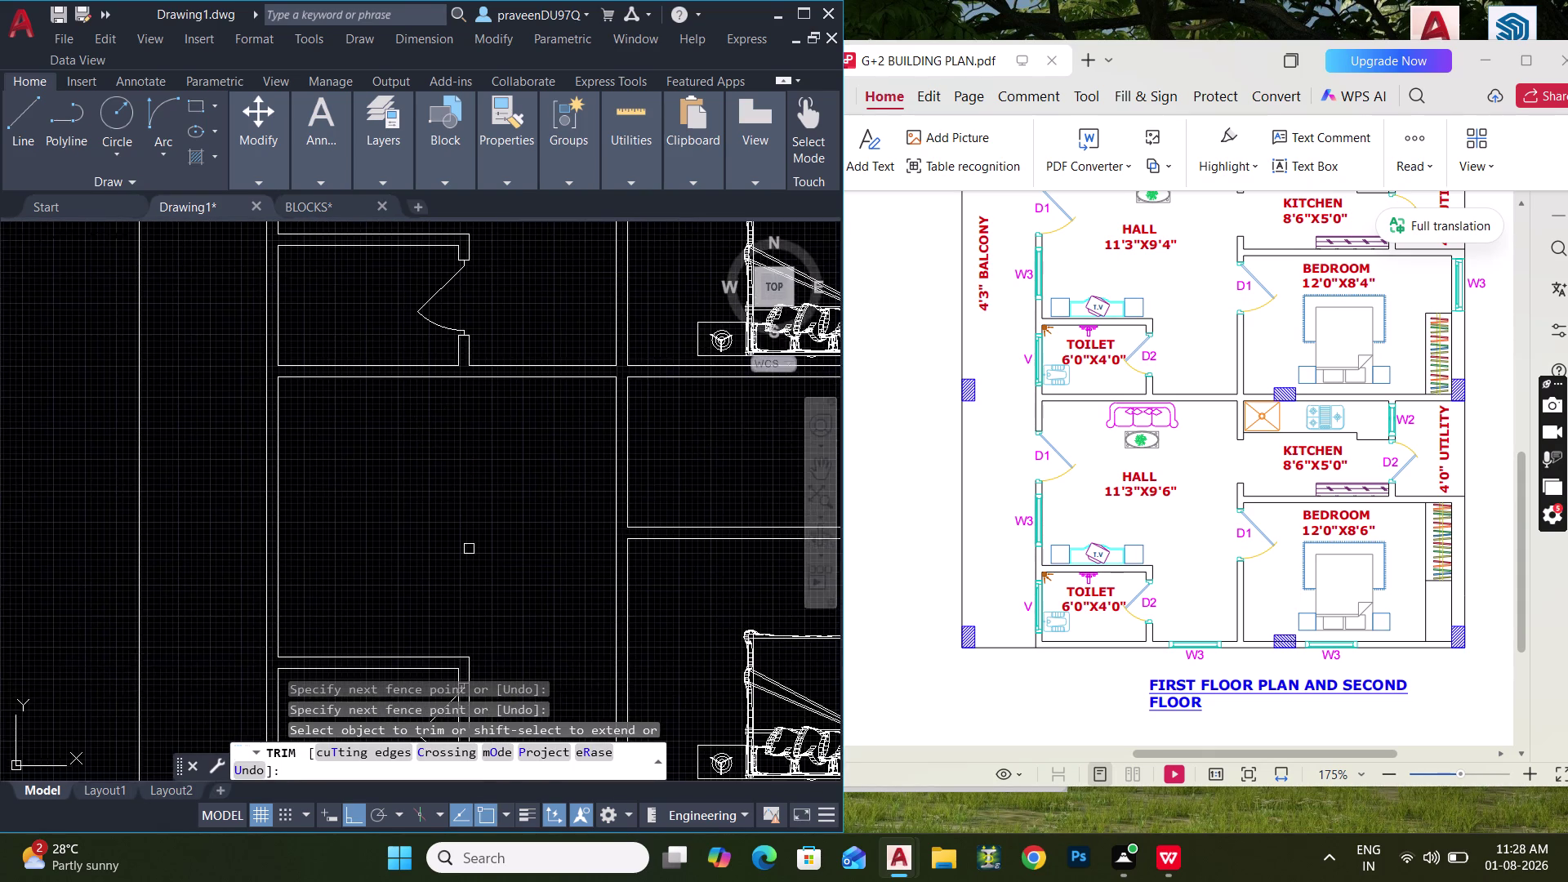
middle_drag(469, 551, 457, 358)
scroll(up, 3)
click(472, 567)
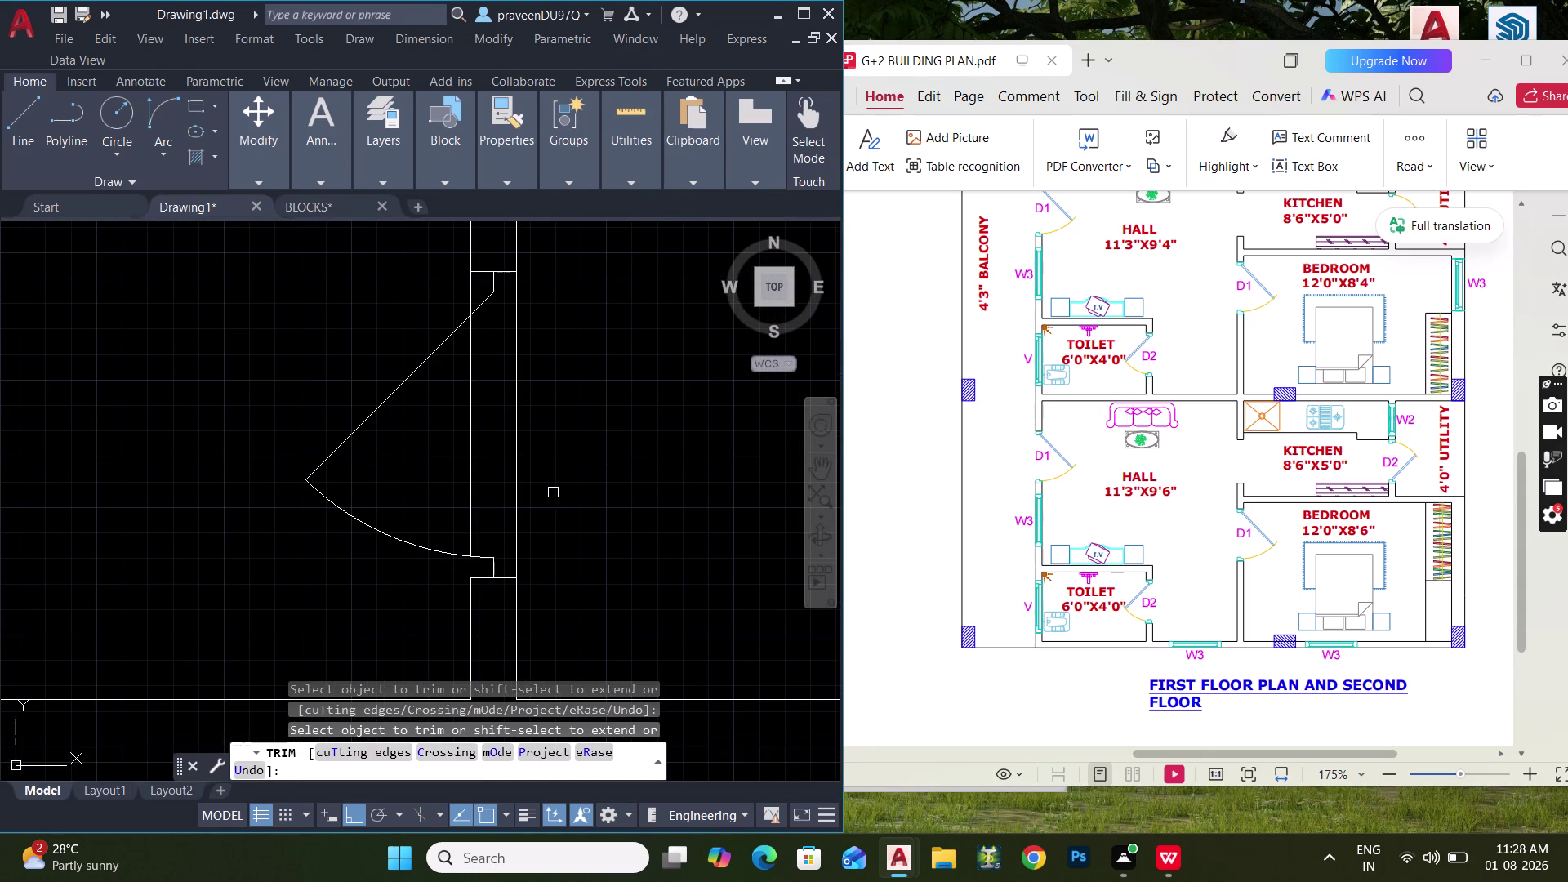
drag(561, 478, 438, 468)
middle_drag(467, 444, 476, 499)
scroll(up, 3)
drag(494, 352, 380, 377)
scroll(down, 3)
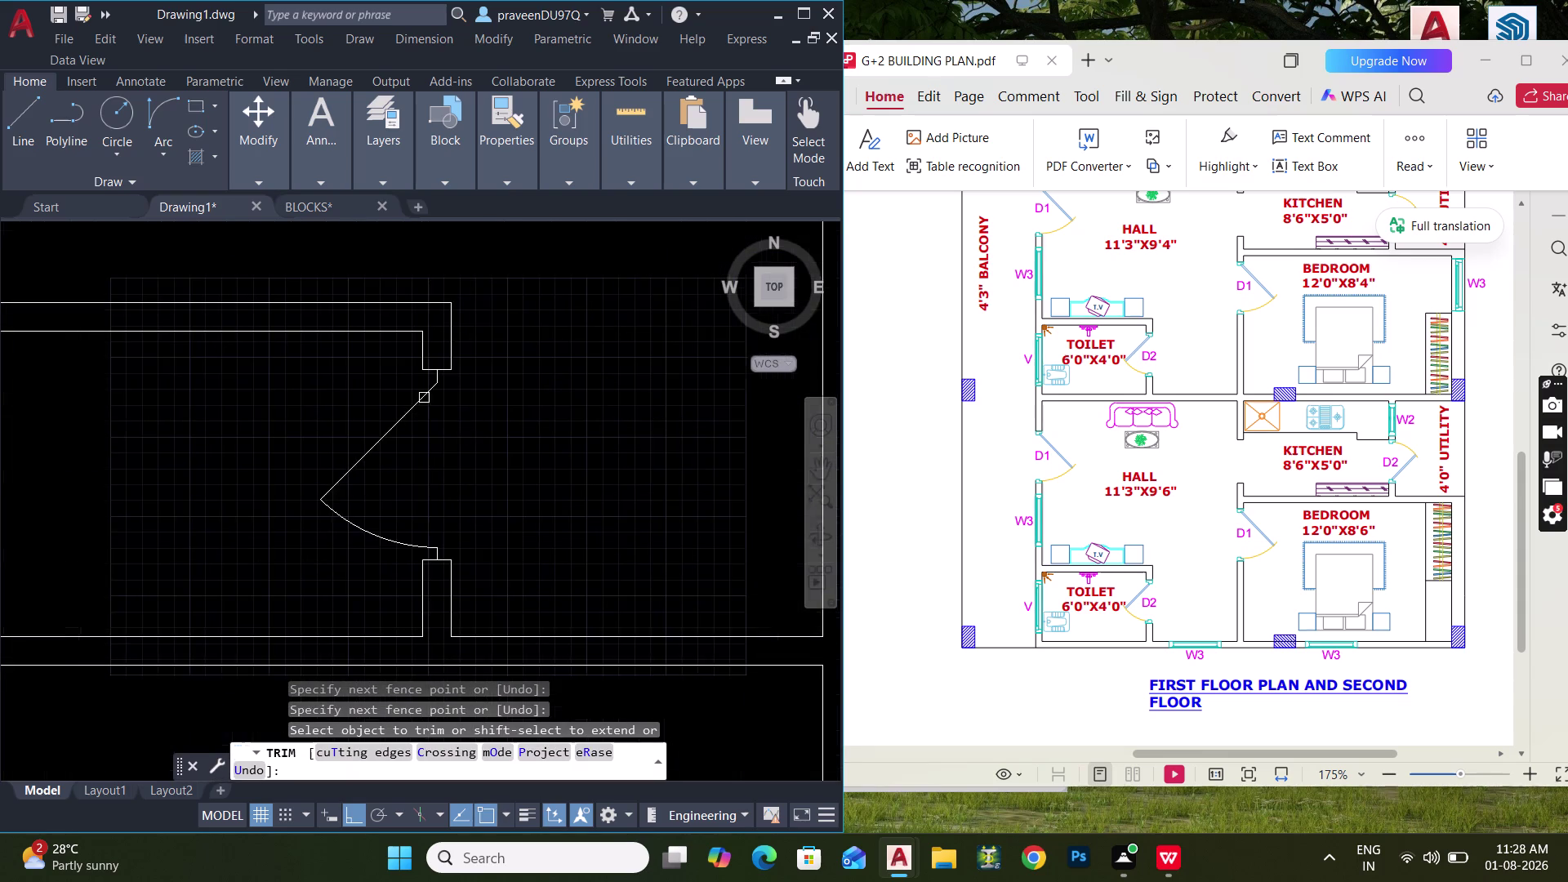
middle_drag(495, 487, 485, 332)
scroll(down, 3)
middle_drag(475, 479, 473, 371)
middle_drag(443, 419, 443, 437)
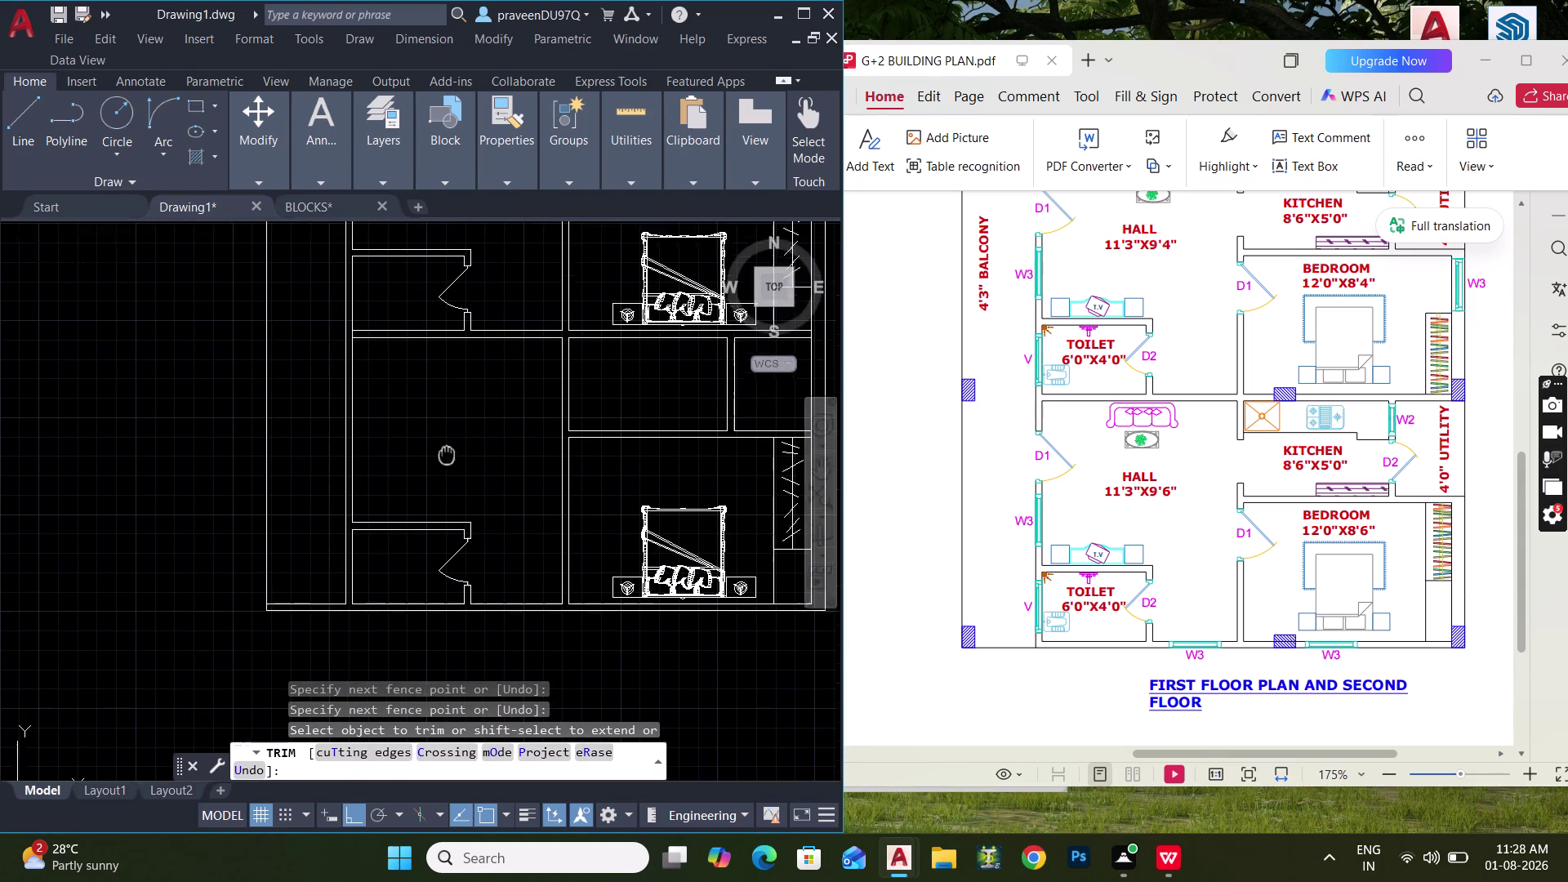
middle_drag(443, 437, 453, 529)
key(Escape)
key(Escape)
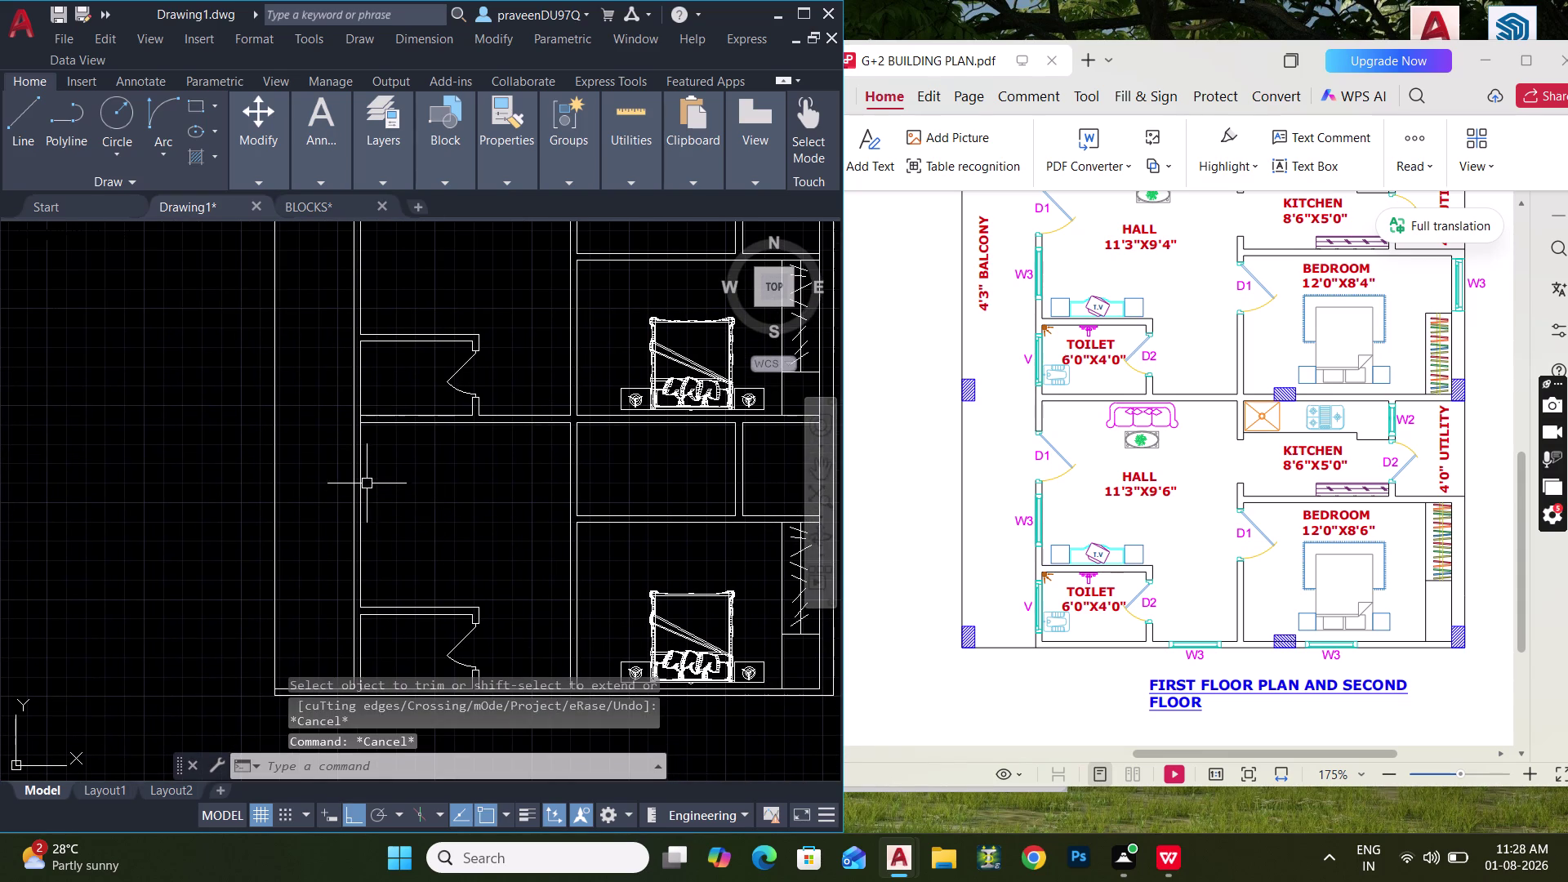
Start EXTEND on a wall line at the lower doorway.
middle_drag(339, 522, 369, 397)
key(e)
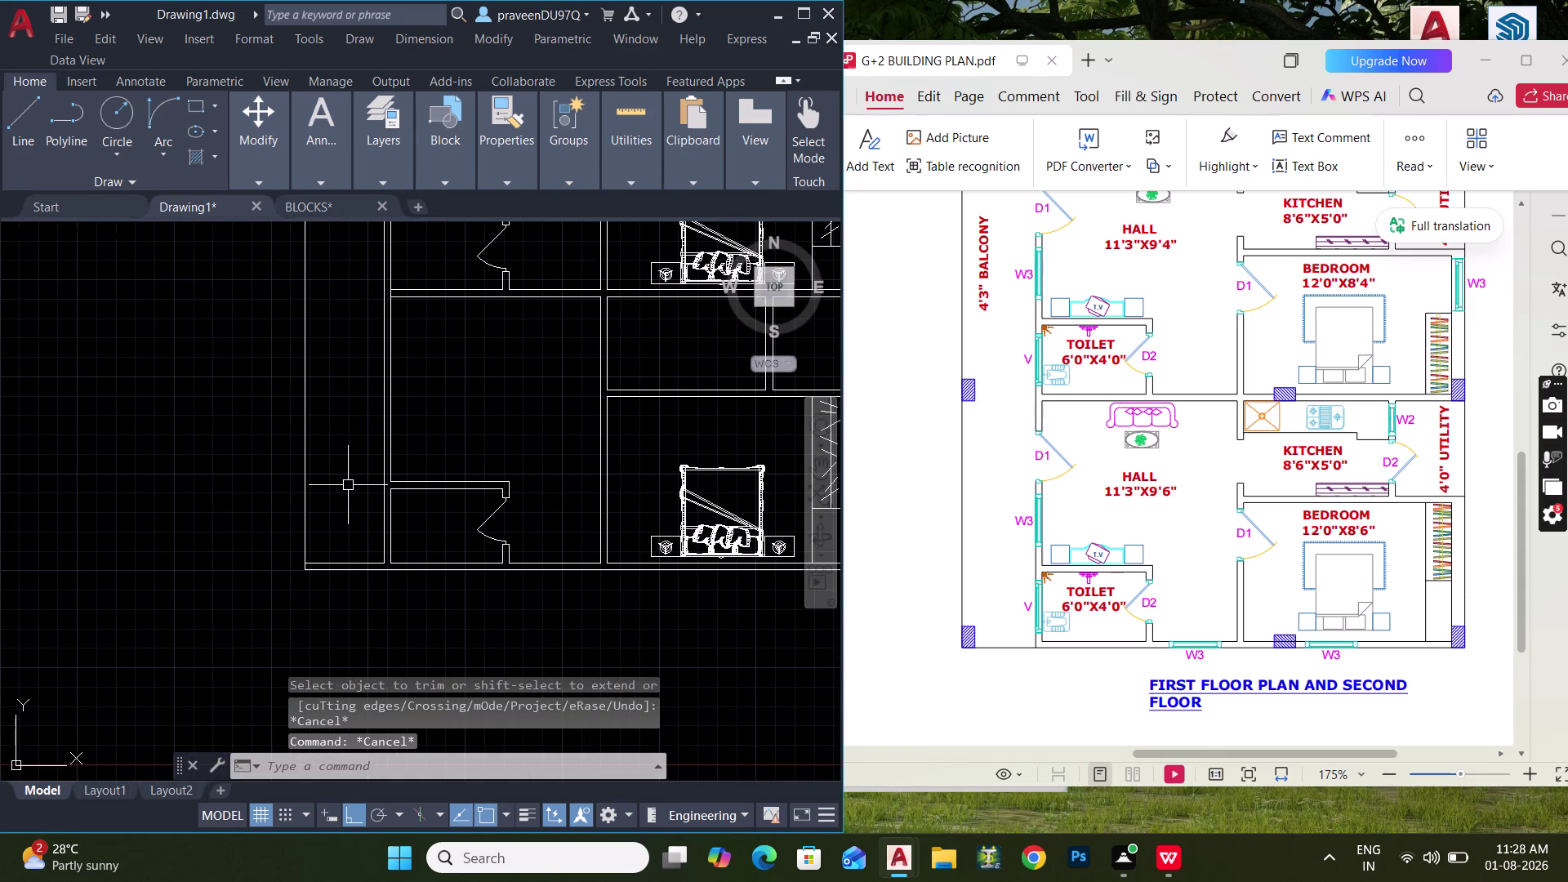
key(x)
key(space)
scroll(up, 3)
click(419, 525)
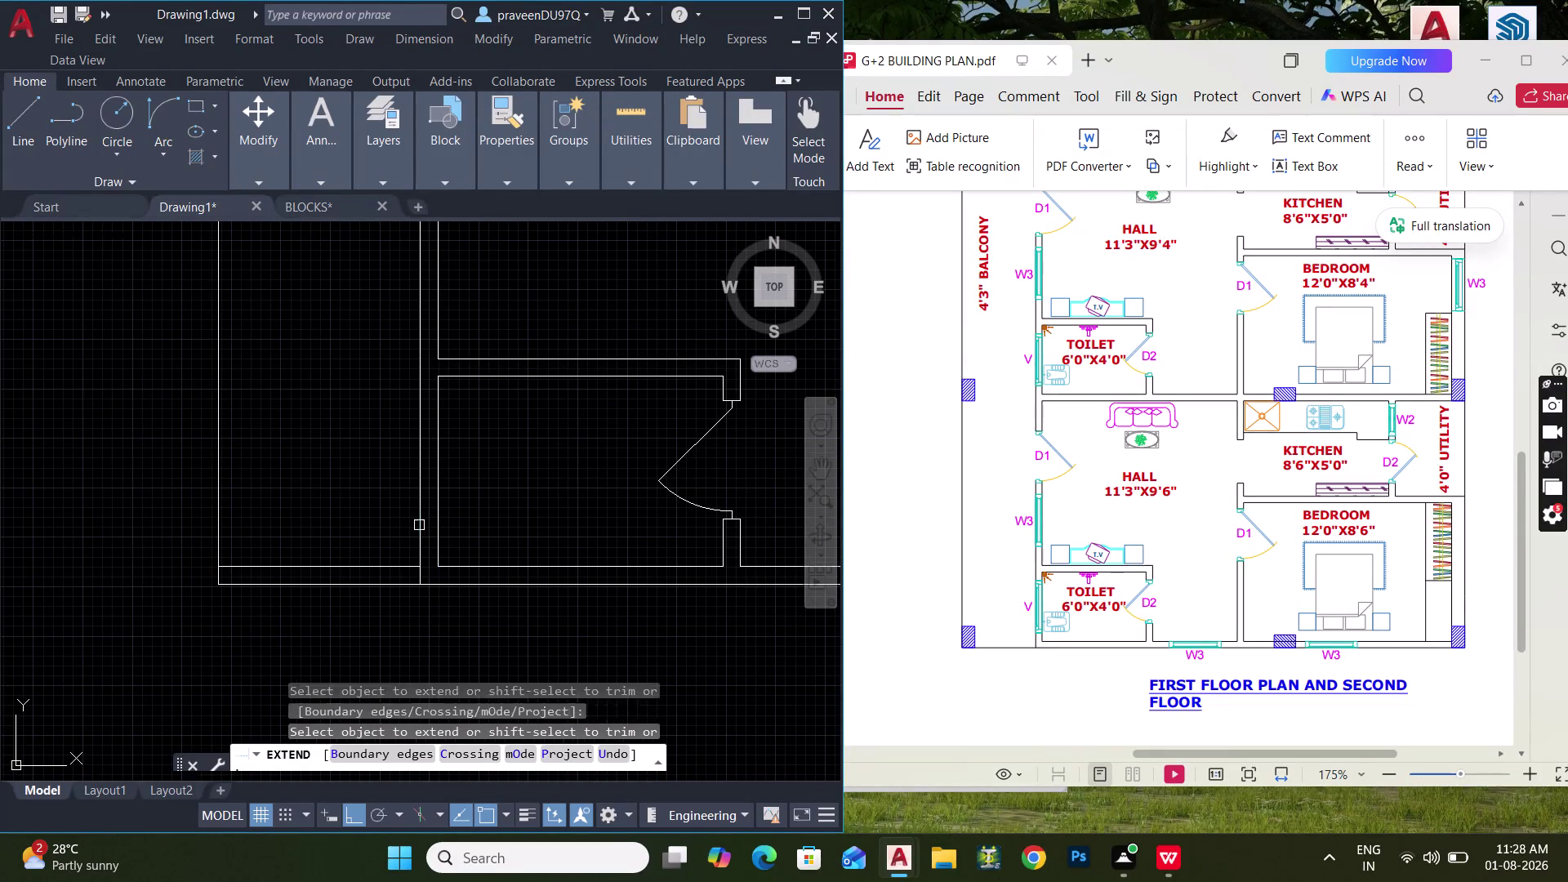
Trim wall lines at the lower doorway with fence drags.
key(Escape)
key(t)
key(r)
key(space)
drag(368, 541, 362, 568)
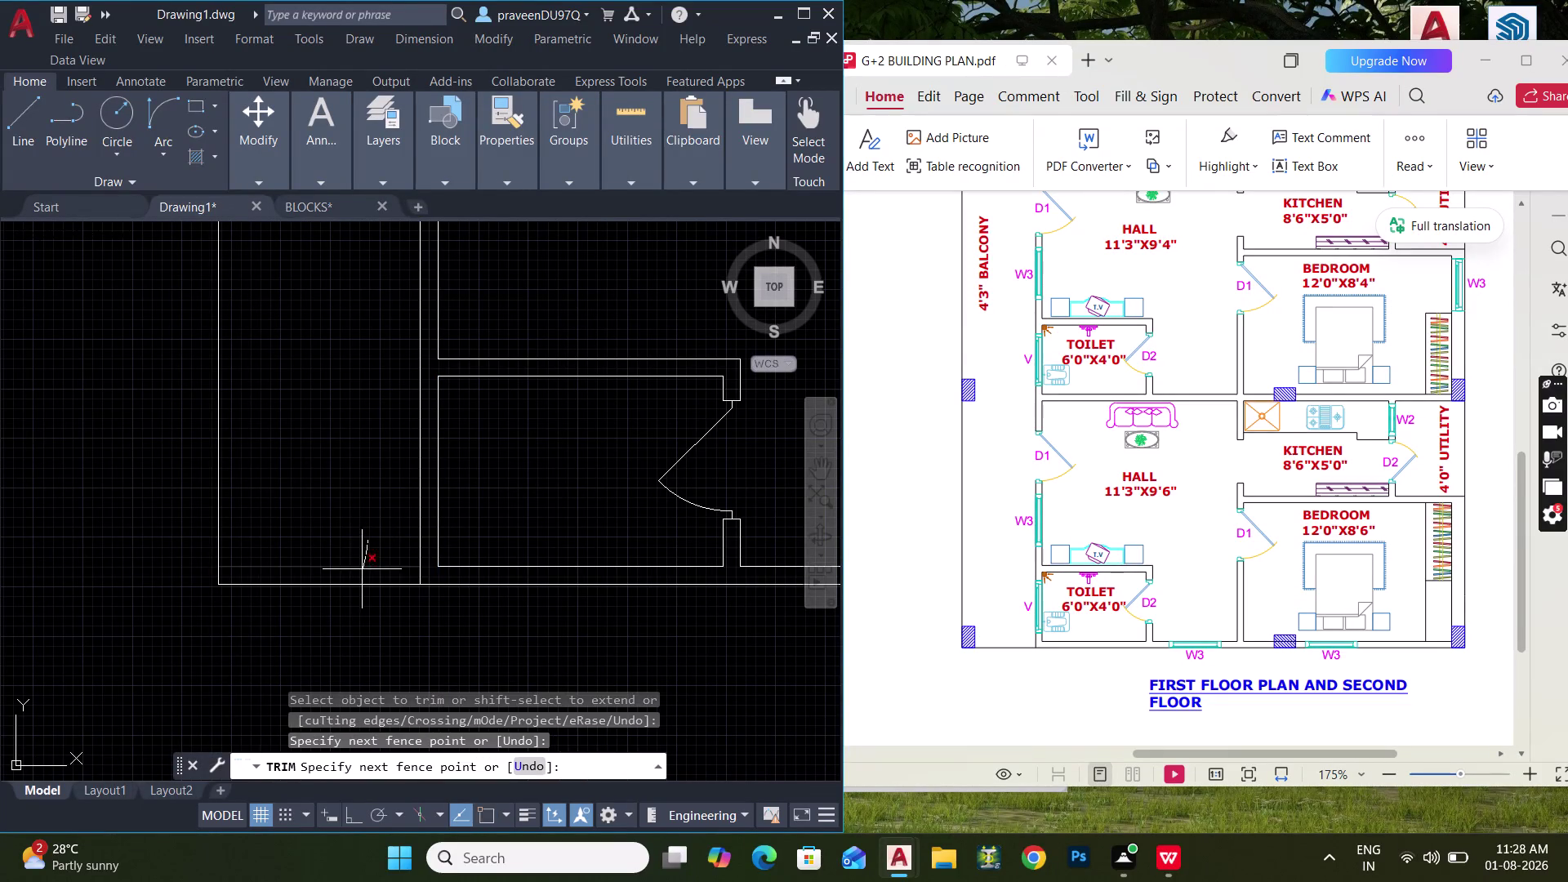
drag(362, 568, 362, 575)
scroll(down, 3)
scroll(down, 3)
scroll(up, 3)
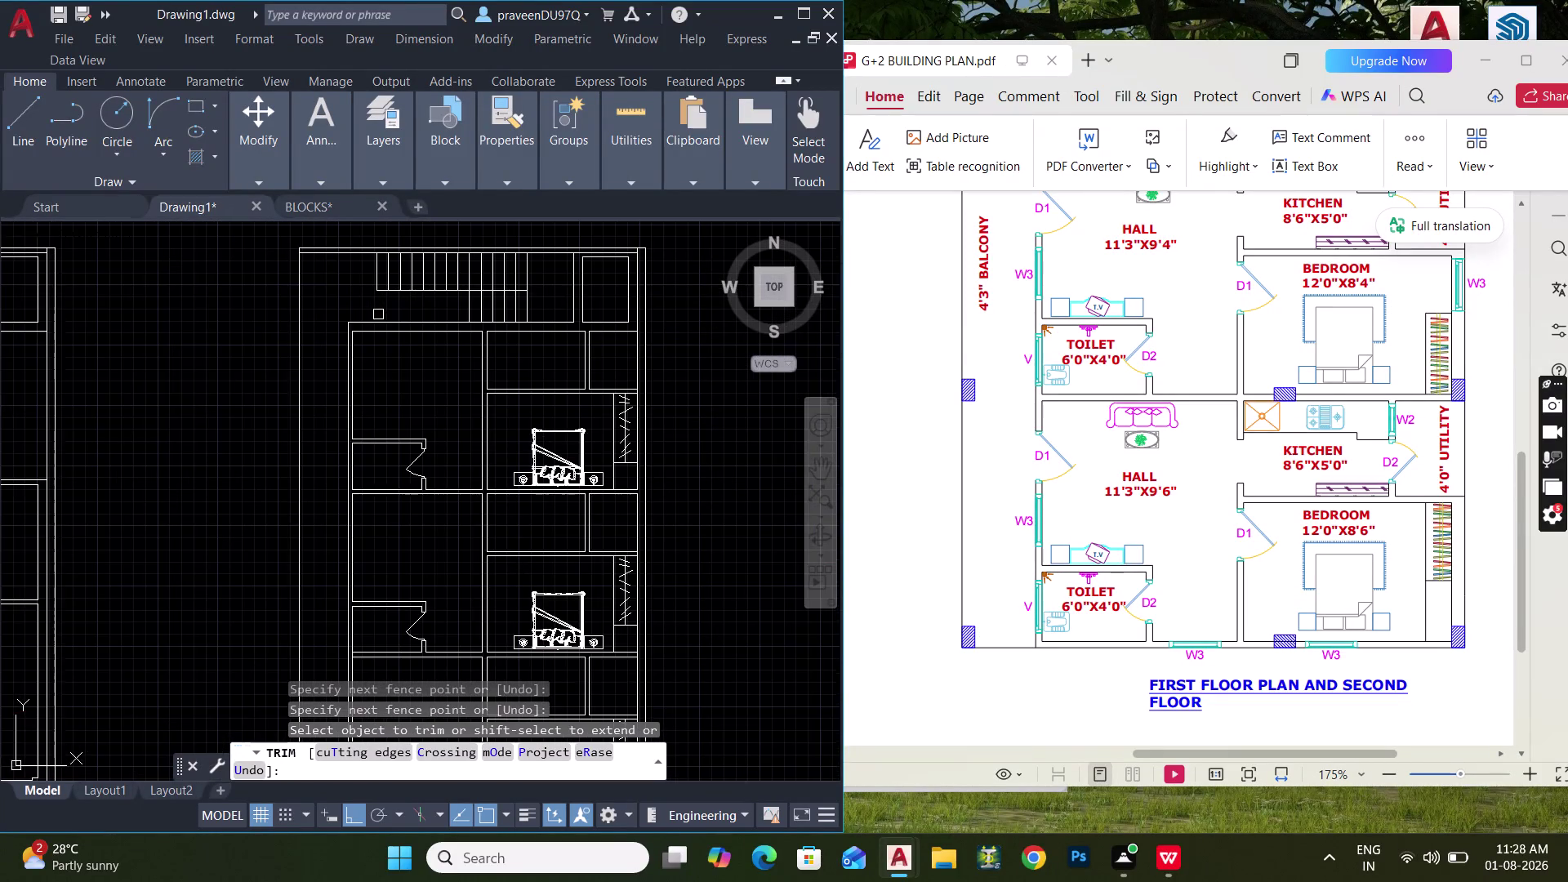
middle_drag(381, 343, 387, 405)
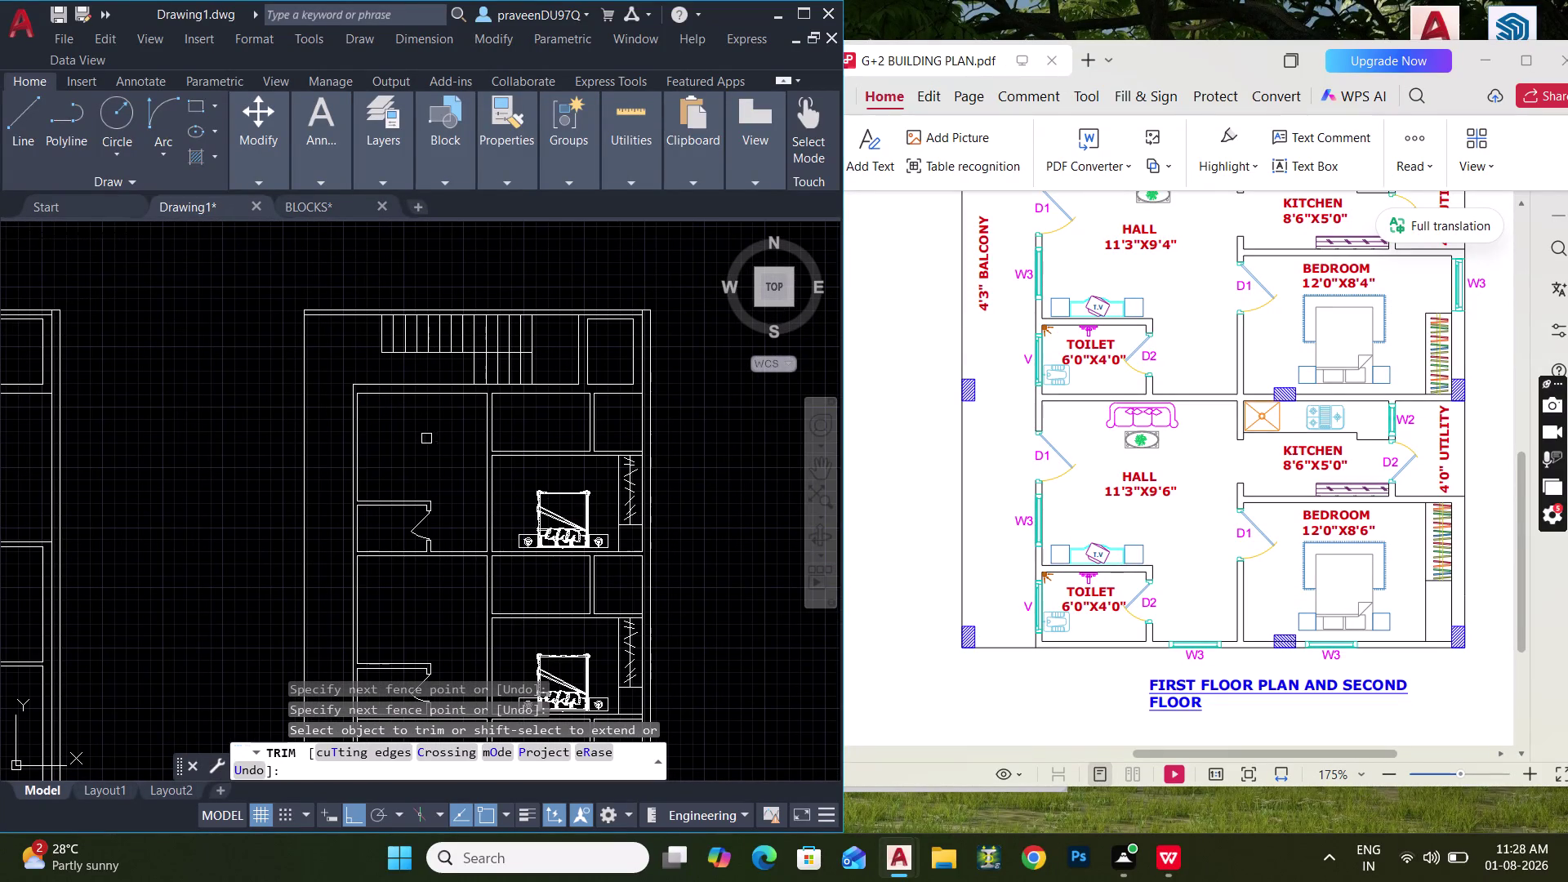
key(Escape)
key(Escape)
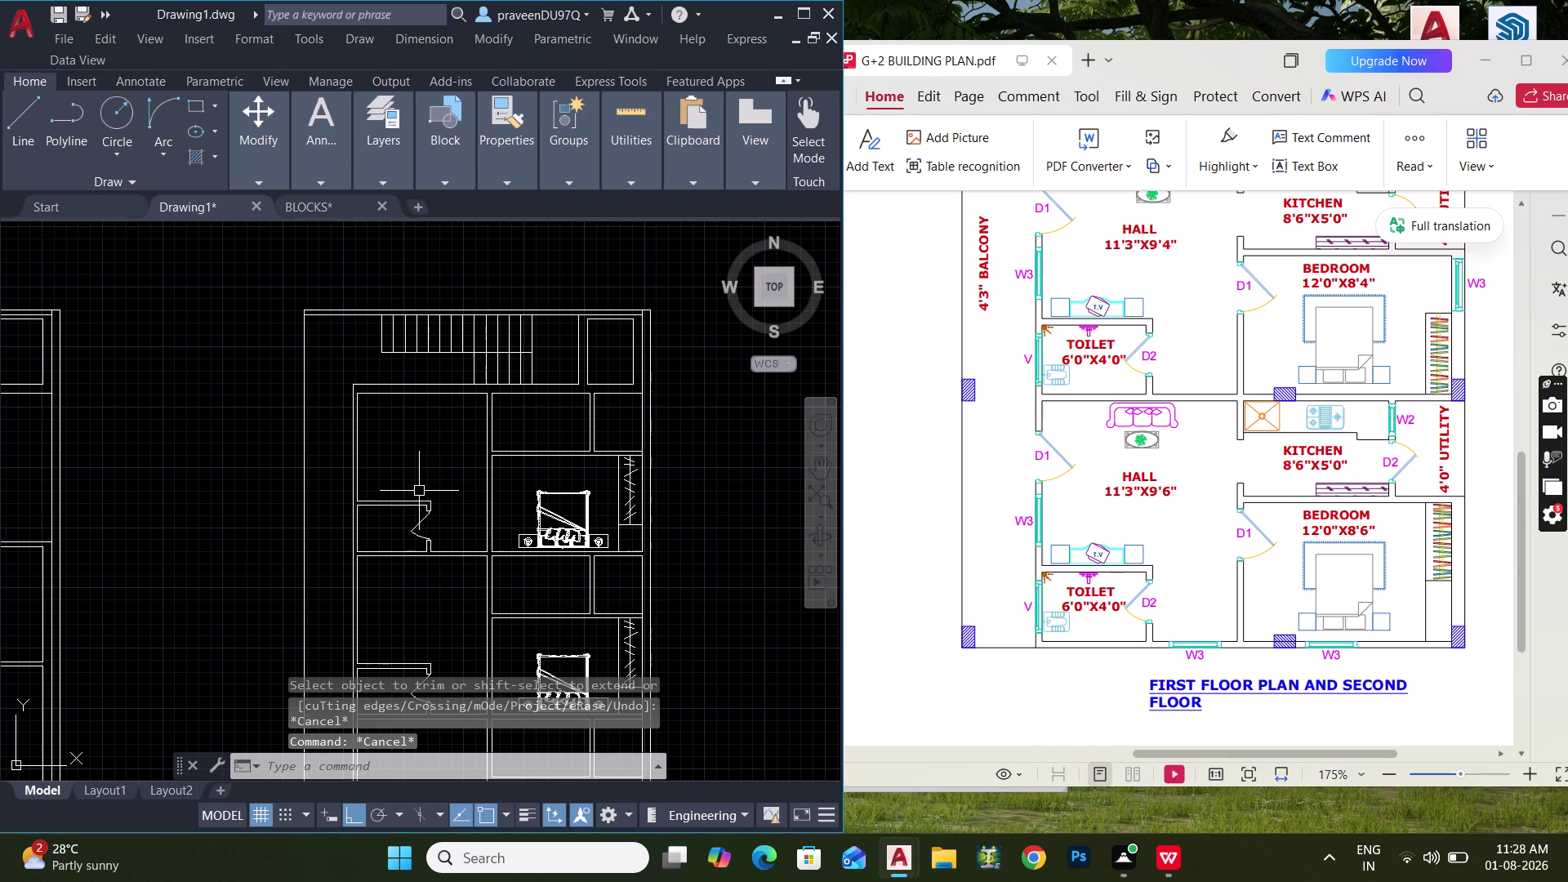
Pan across the plan to review the copied doors.
middle_drag(384, 537, 403, 386)
middle_drag(402, 549, 400, 479)
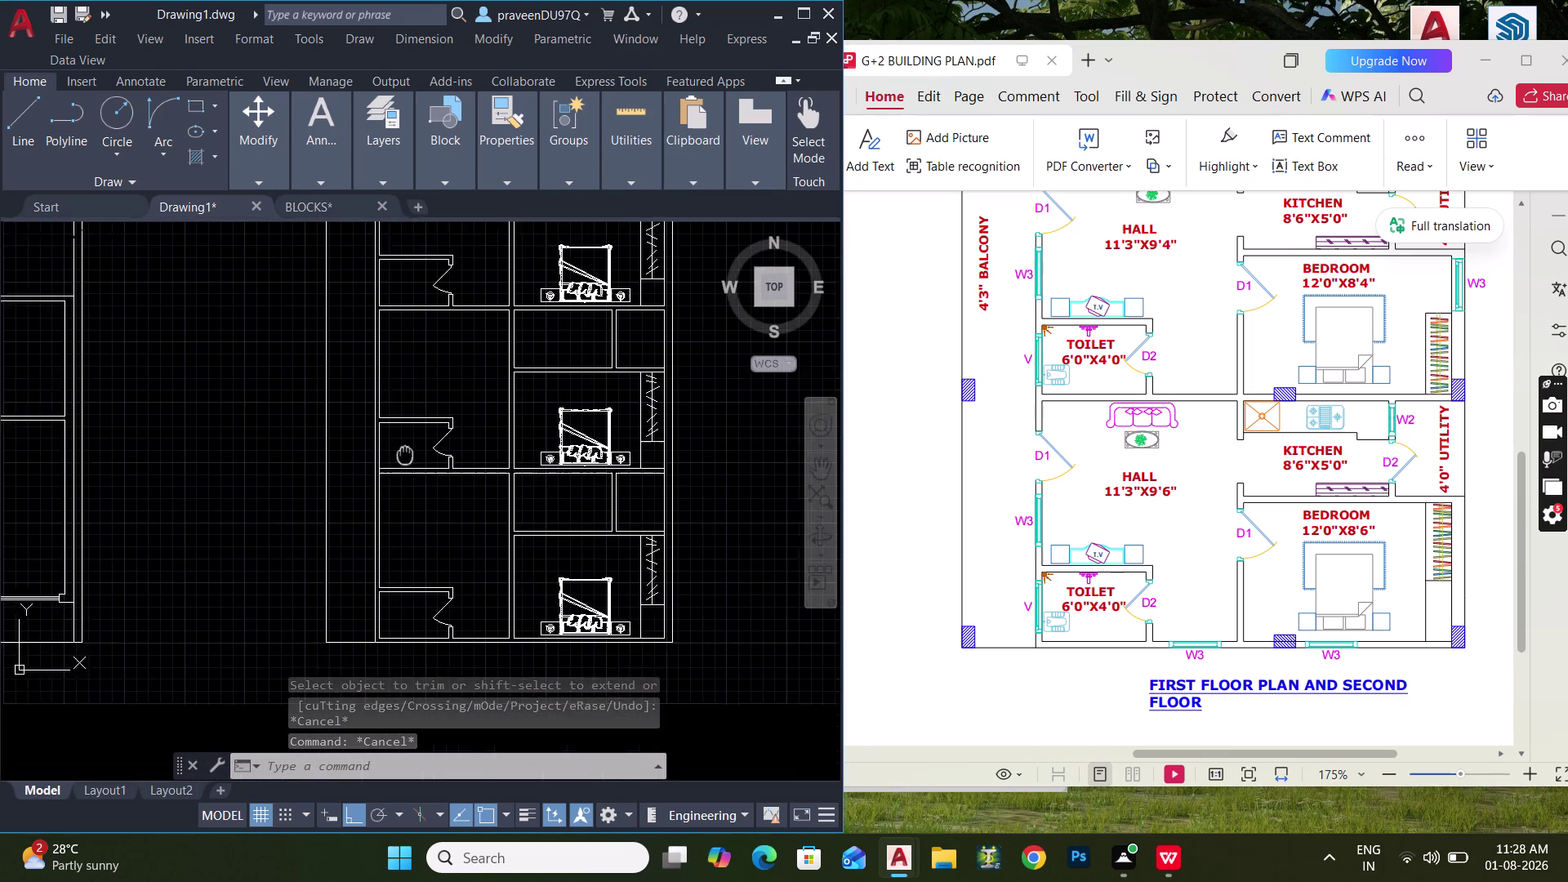
middle_drag(400, 479, 415, 398)
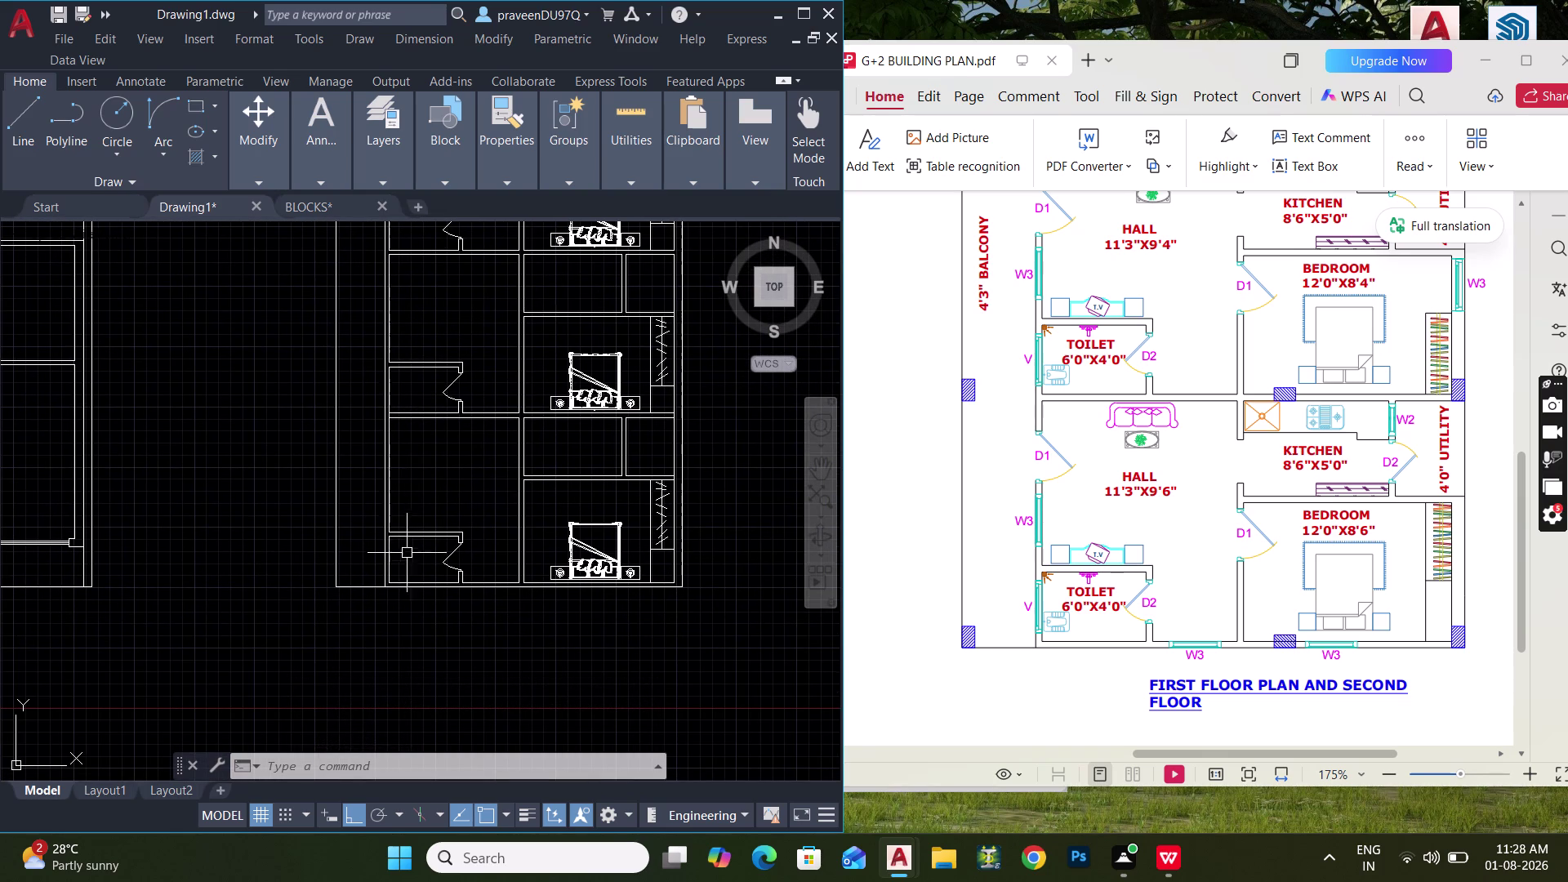
scroll(up, 3)
middle_drag(401, 557, 413, 511)
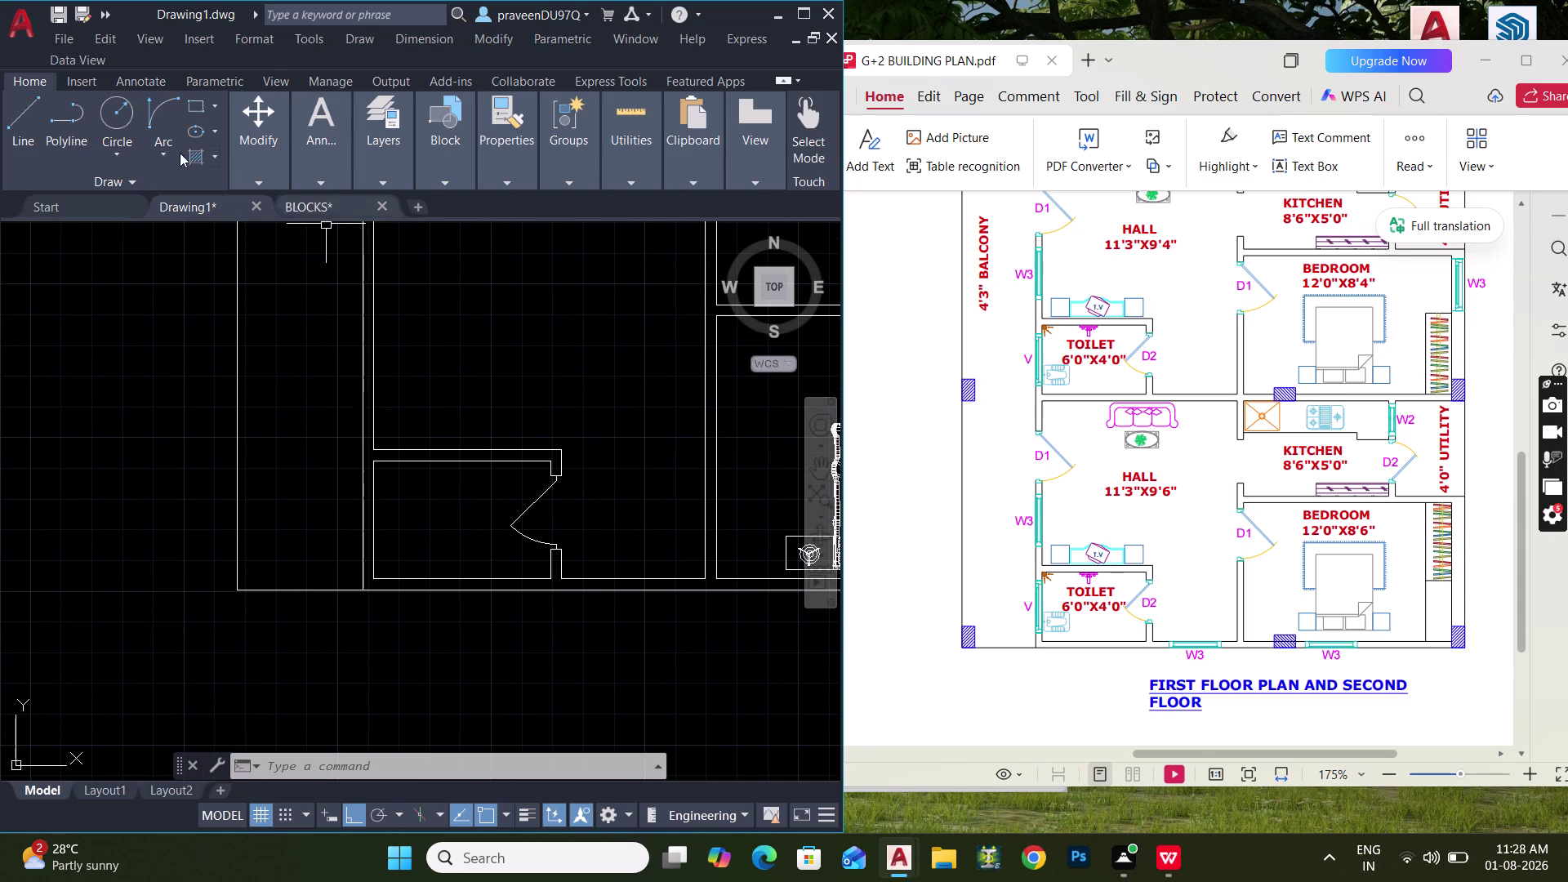
Start a single-line text in the toilet room at 6" height, then cancel it.
key(t)
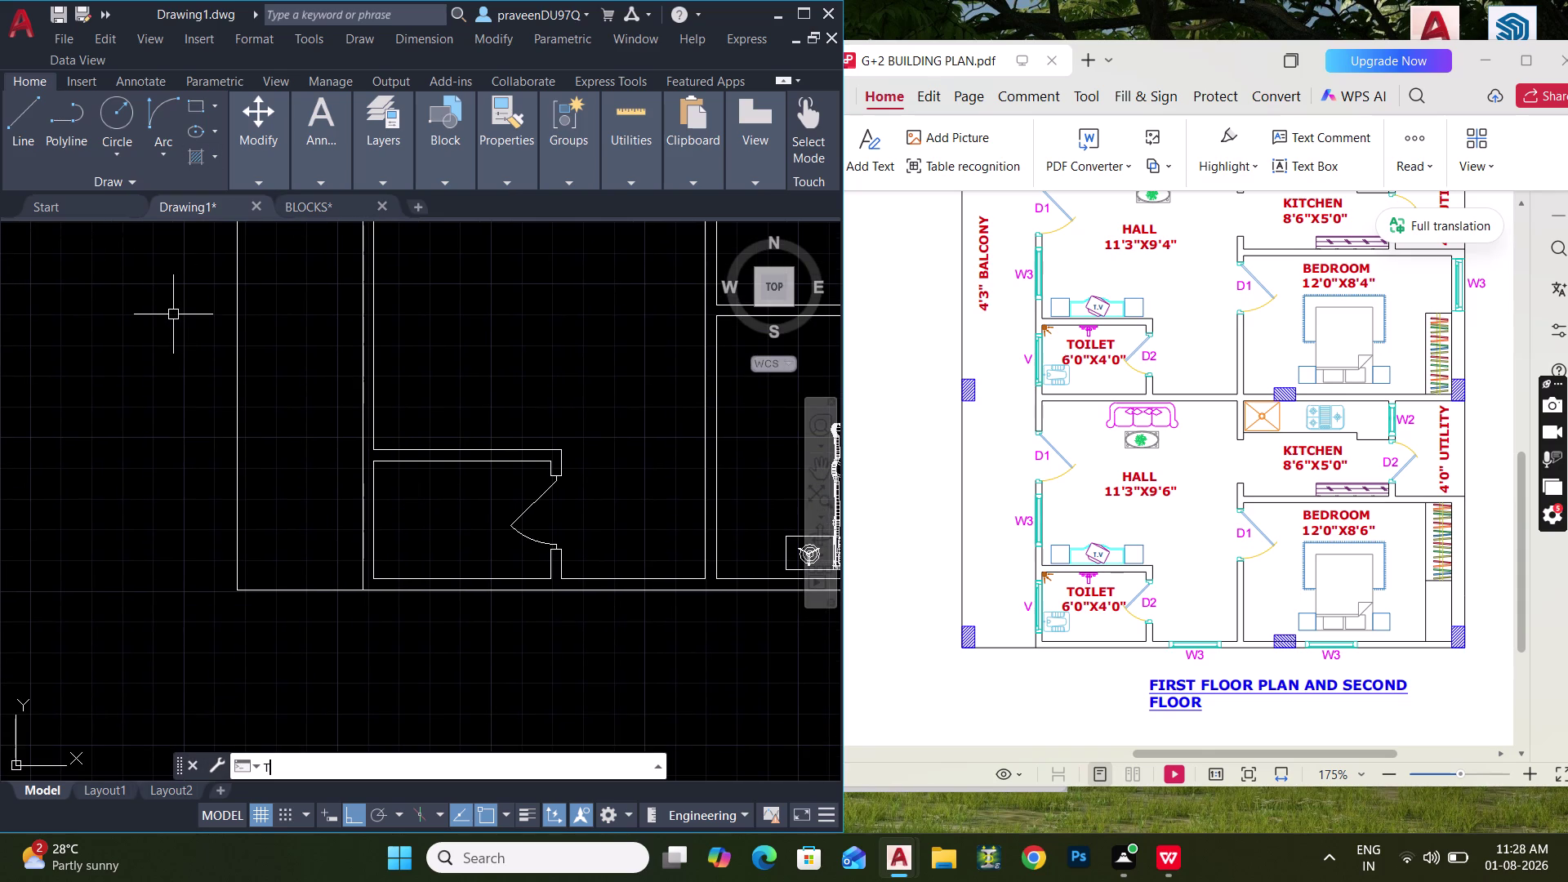
text(EX)
key(t)
key(space)
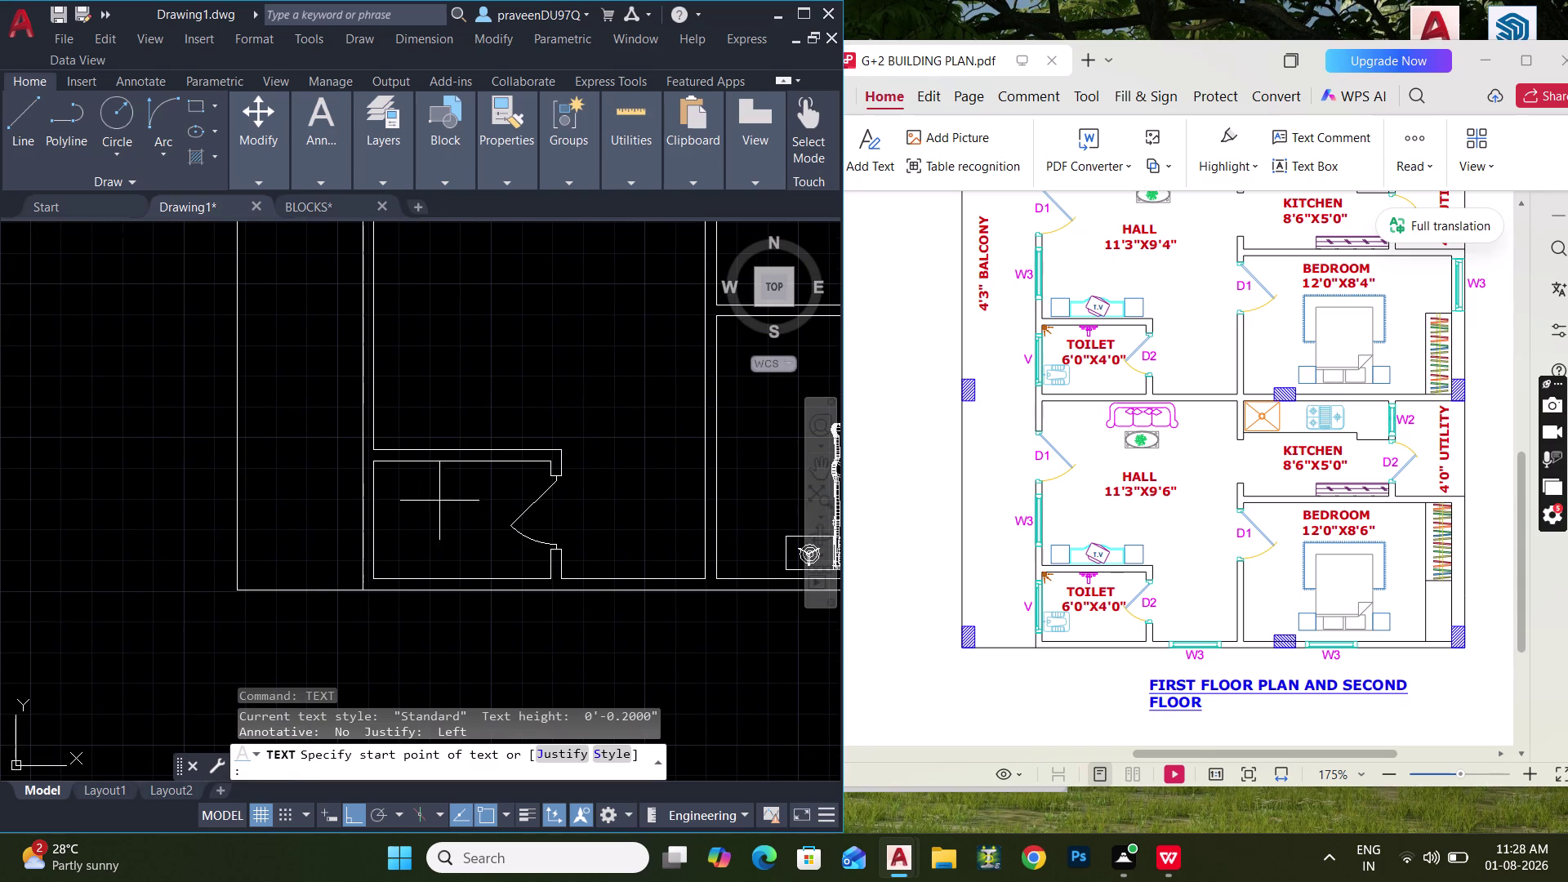
click(416, 479)
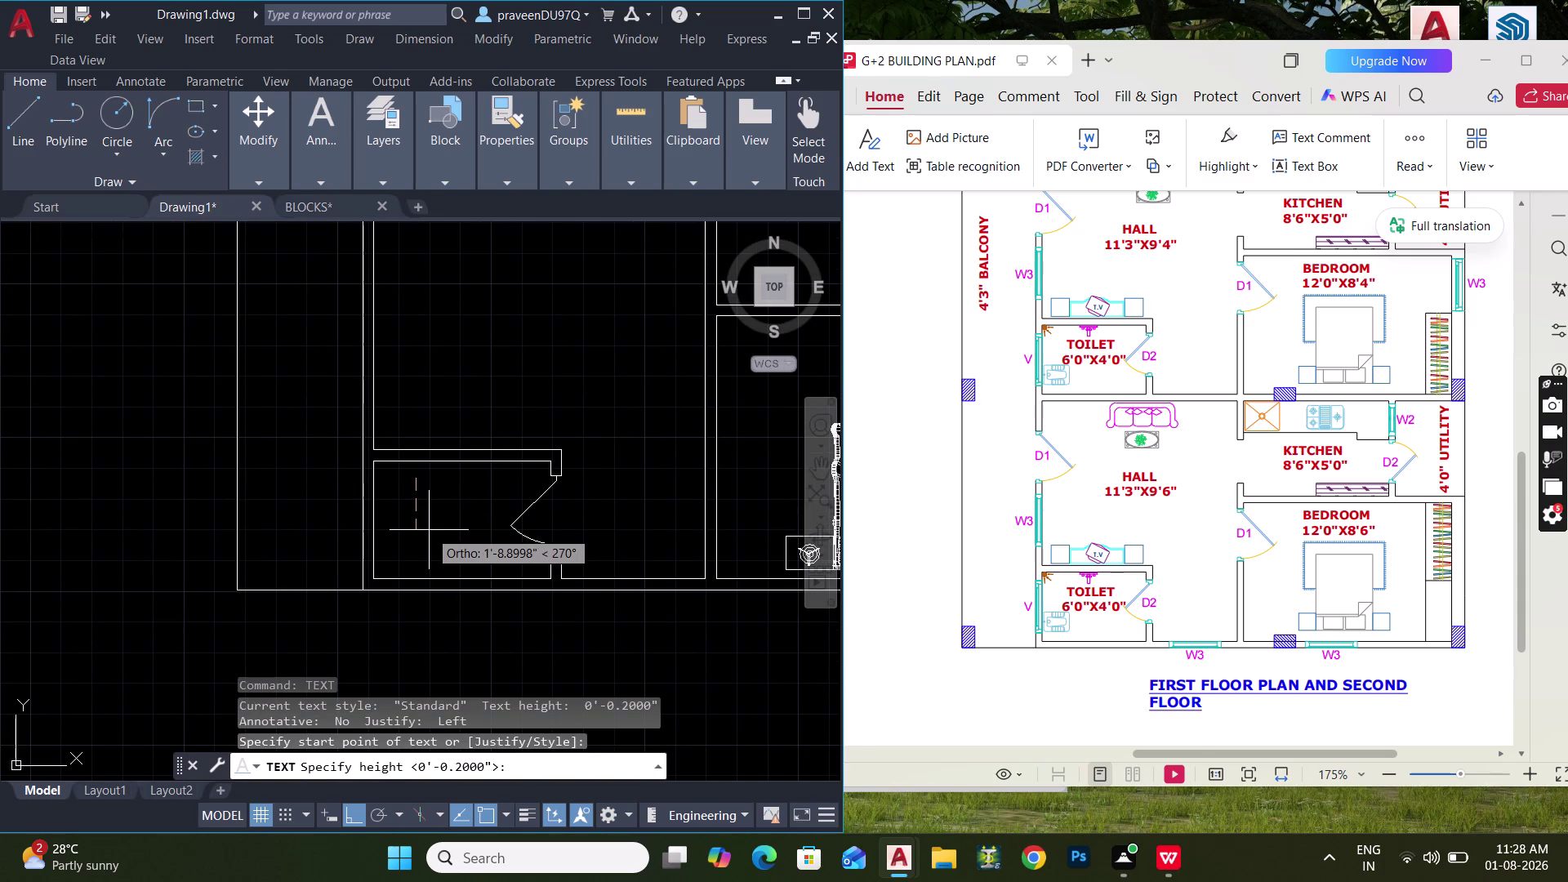
text(6")
key(Return)
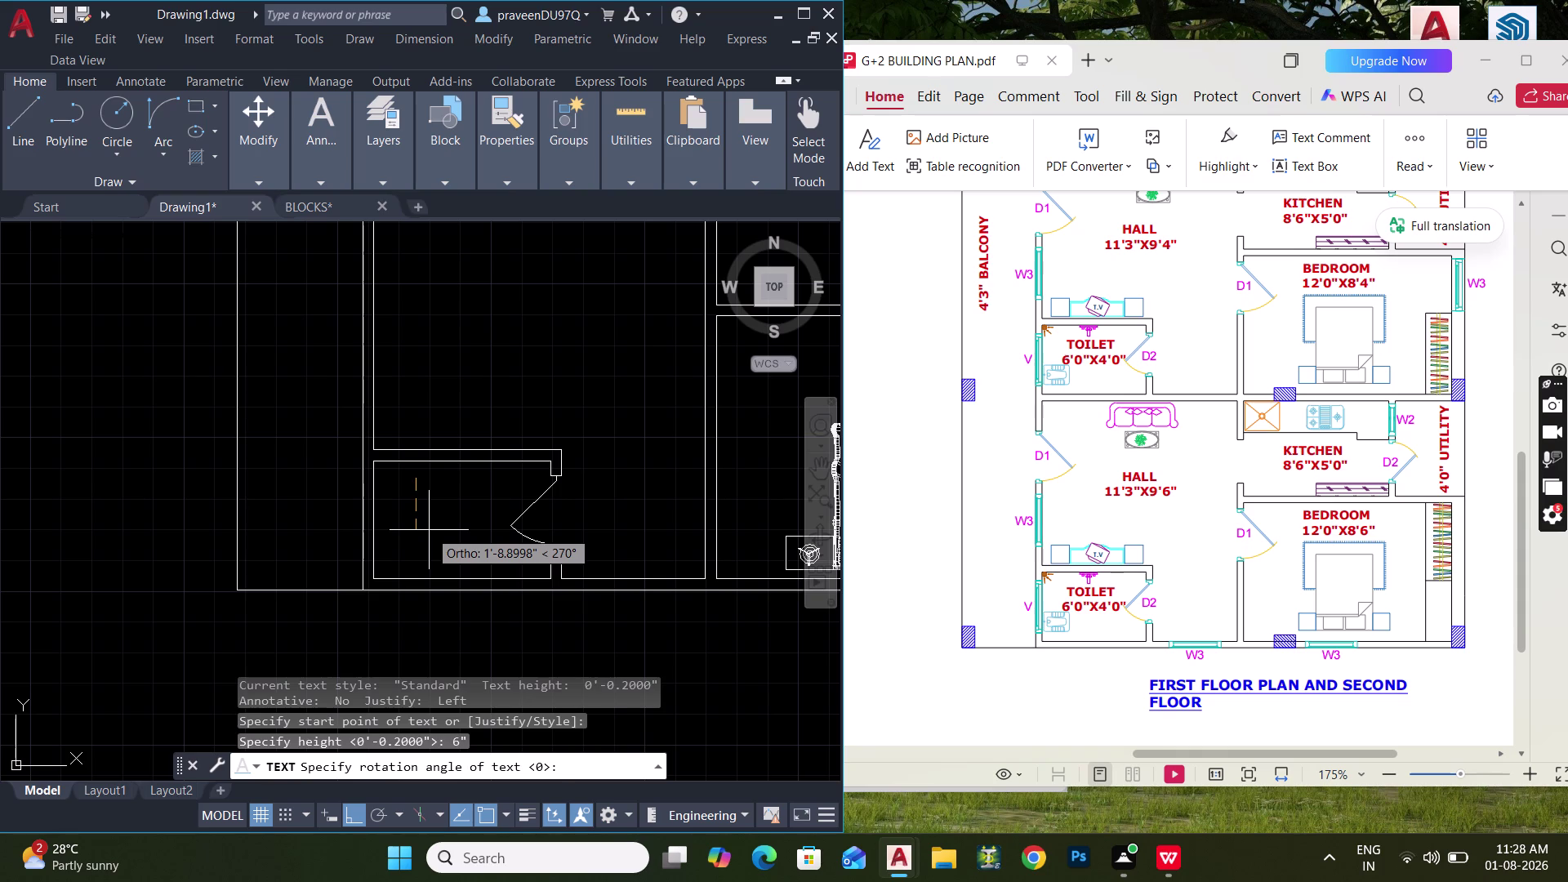
key(Escape)
Place a multiline text box in the toilet room reading TOILET.
text(MT)
key(space)
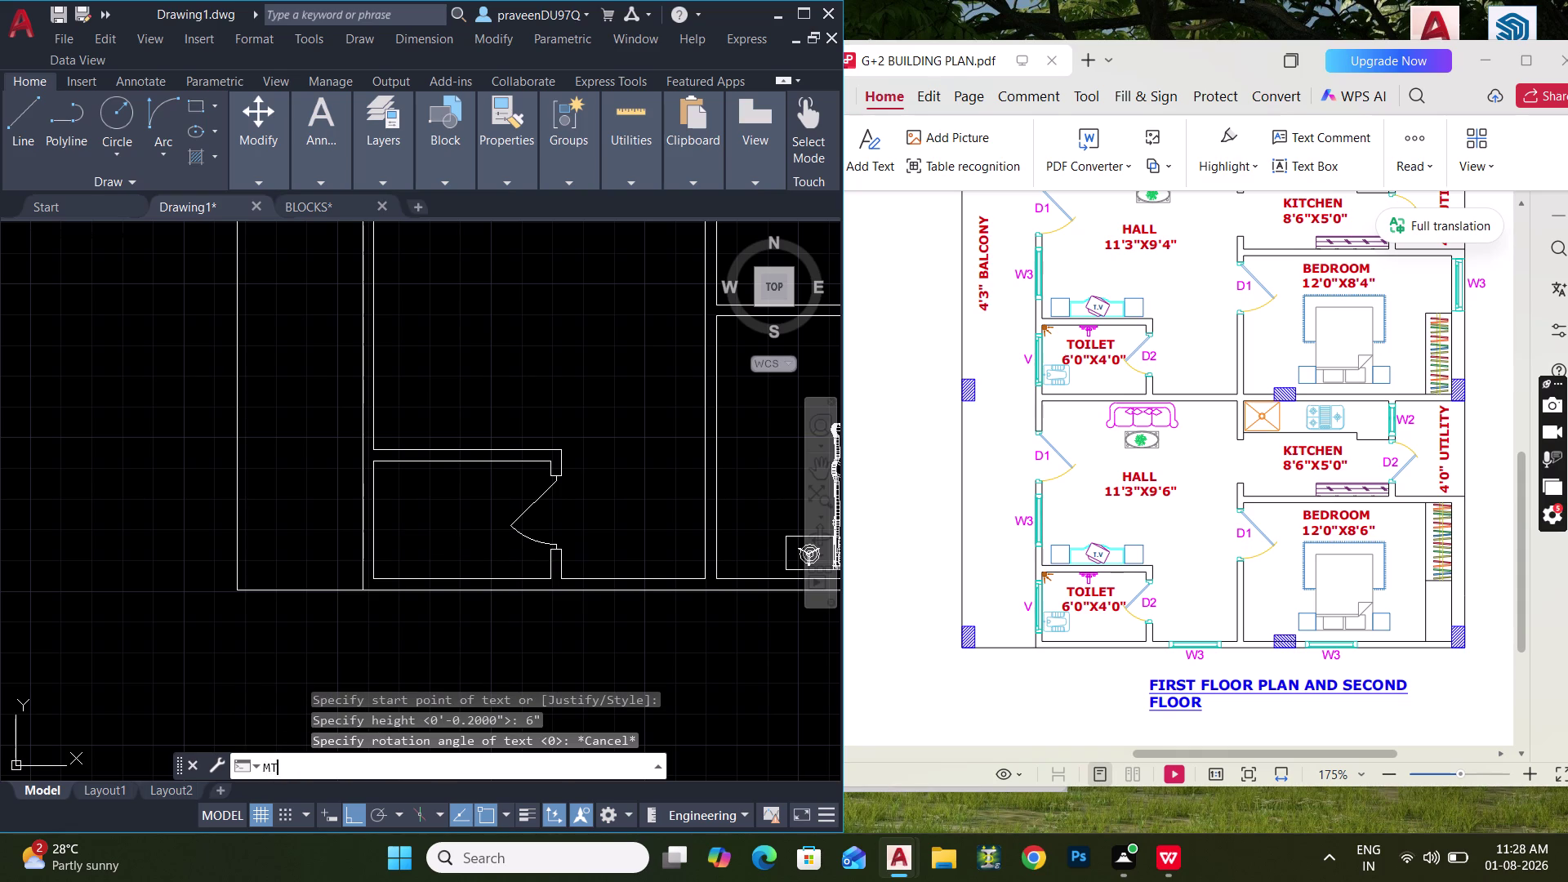
click(401, 482)
click(509, 512)
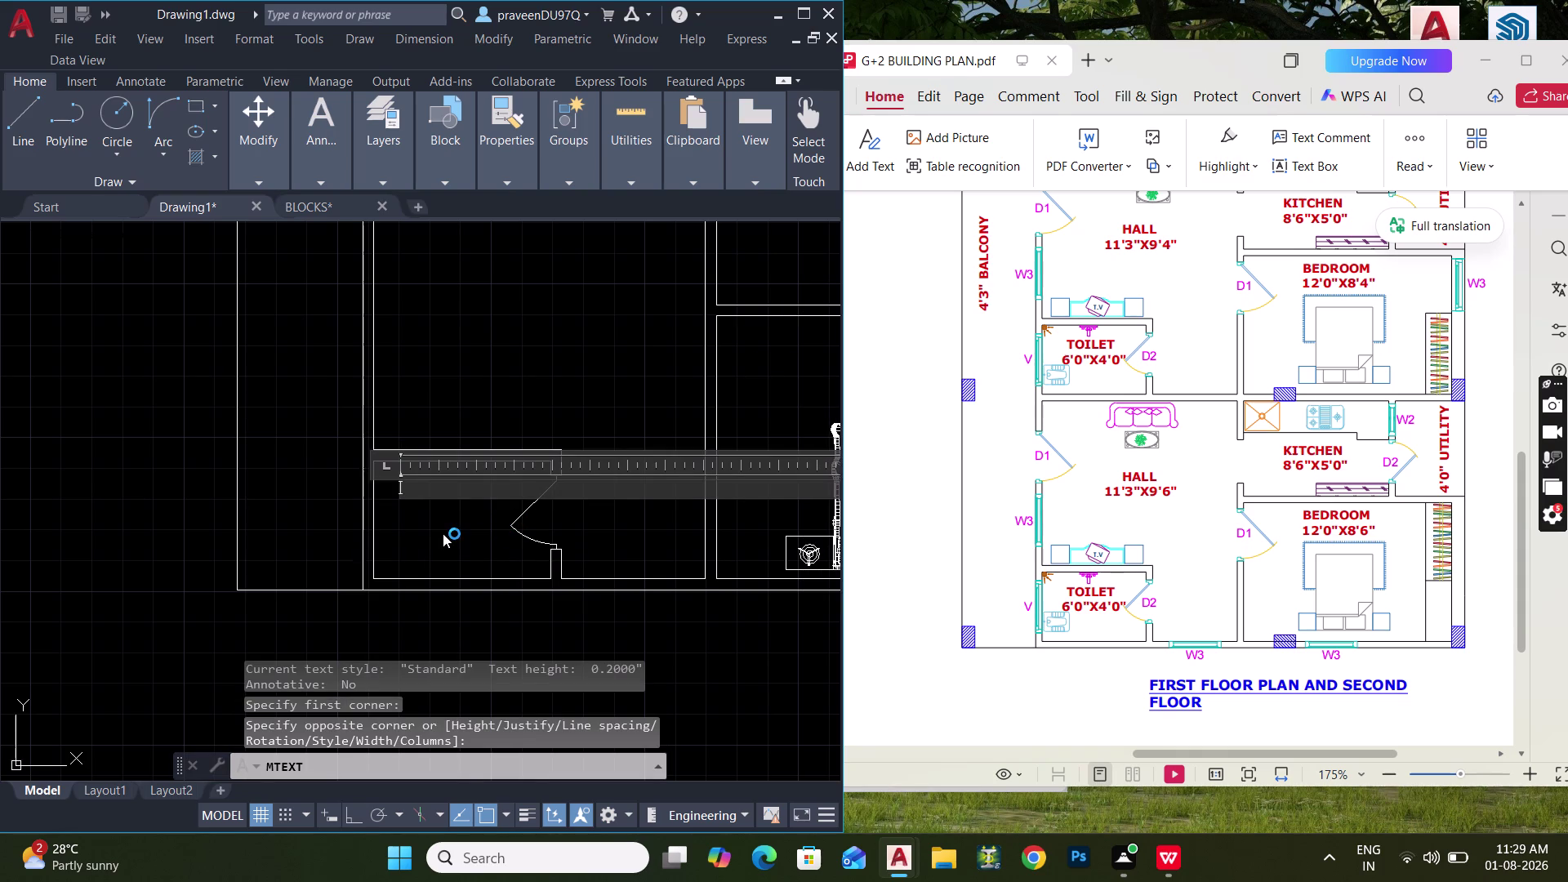
text(TOILET)
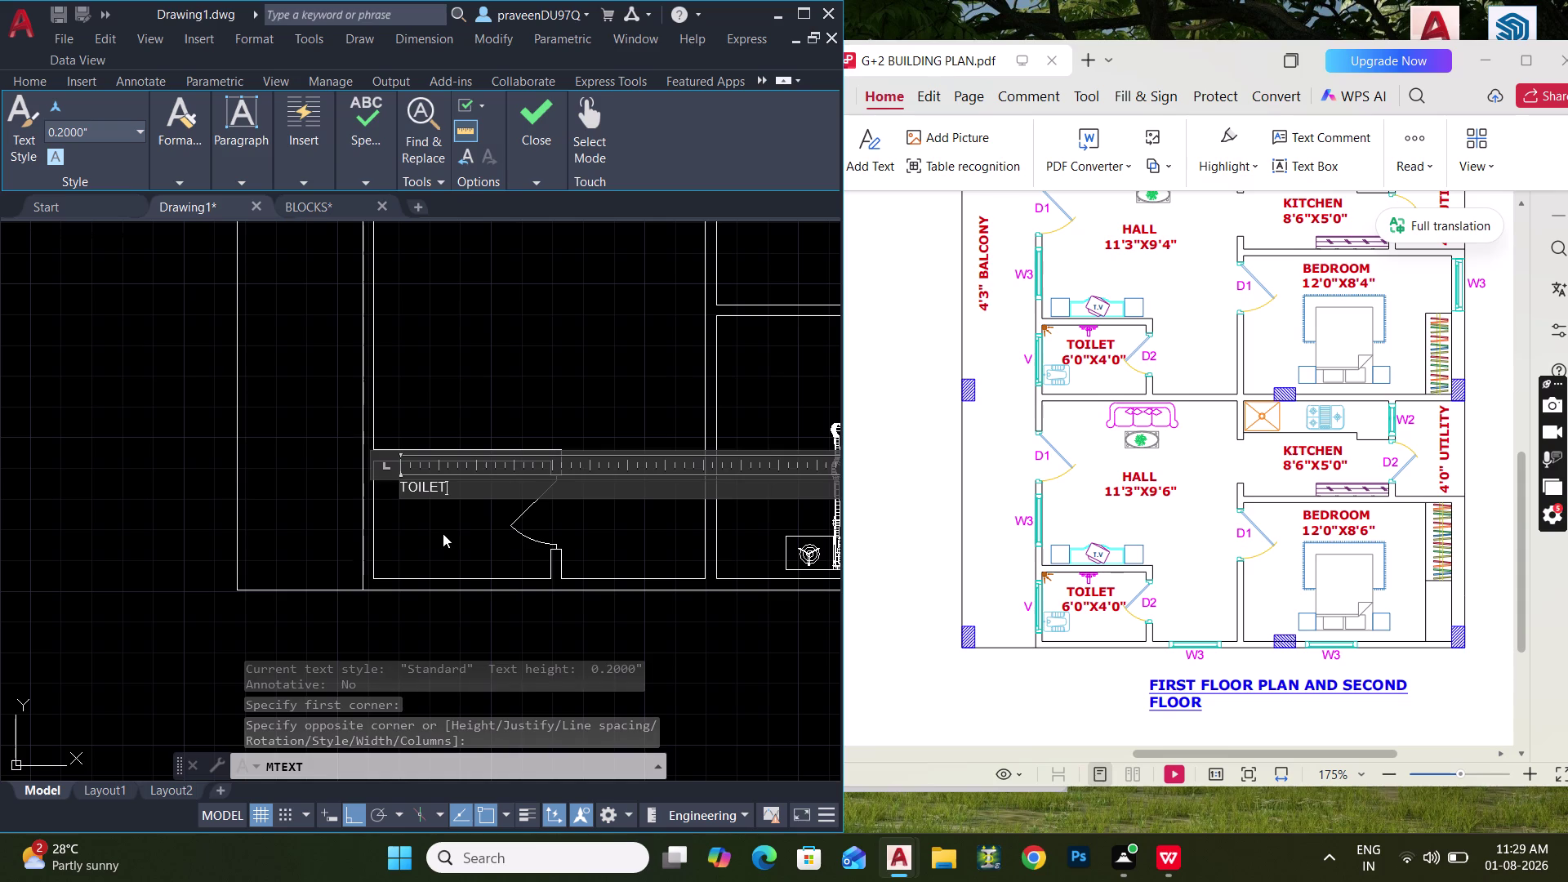
click(459, 532)
scroll(up, 3)
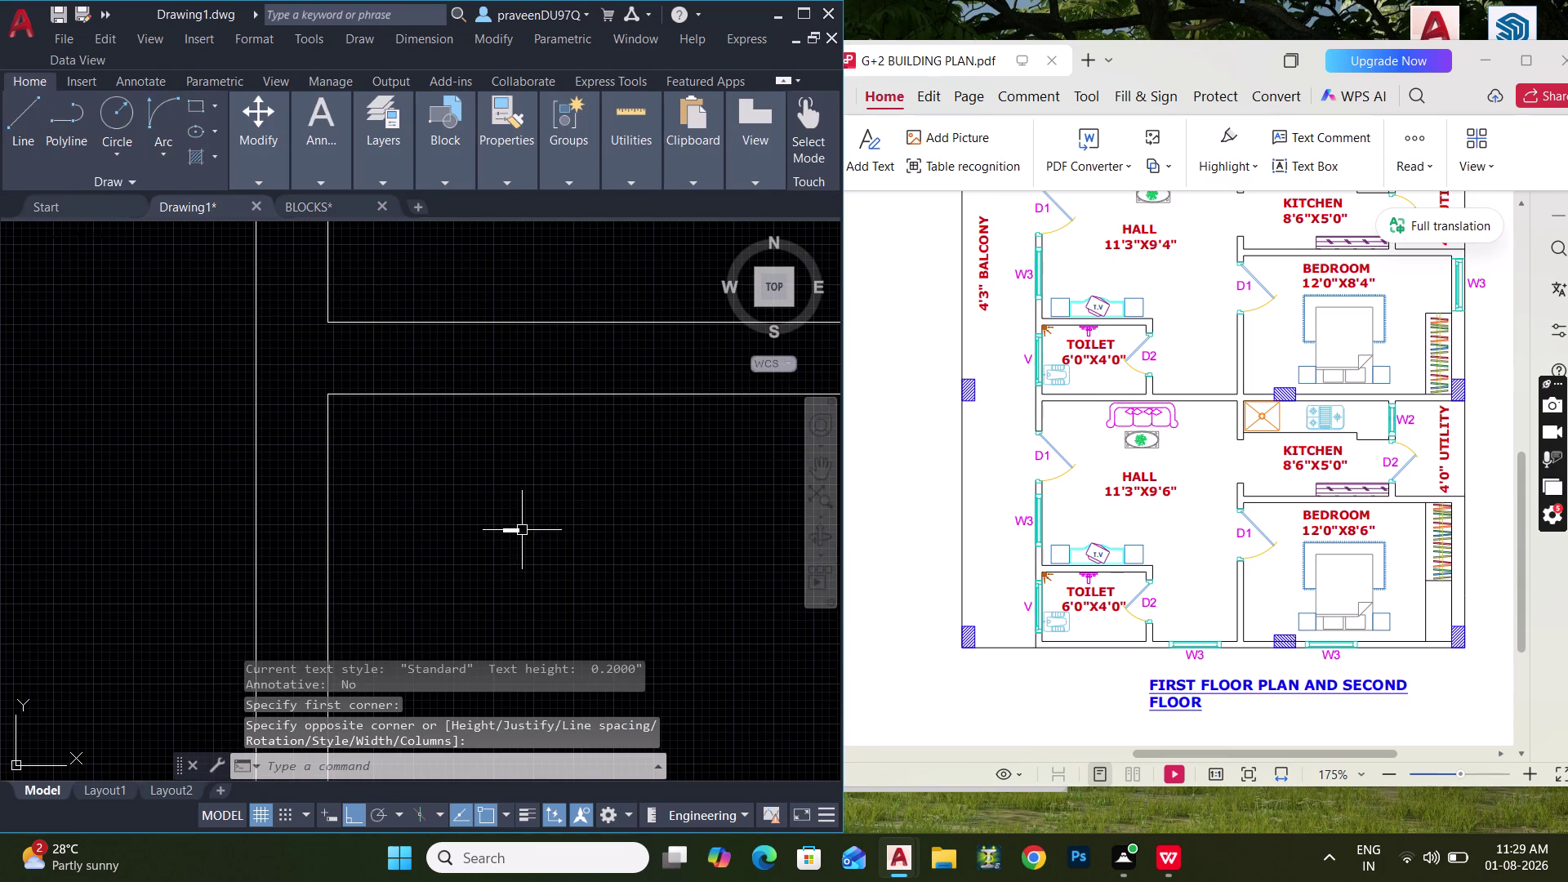
Change the TOILET label's text height to 6" in the Text Editor.
double_click(520, 529)
drag(574, 530, 482, 538)
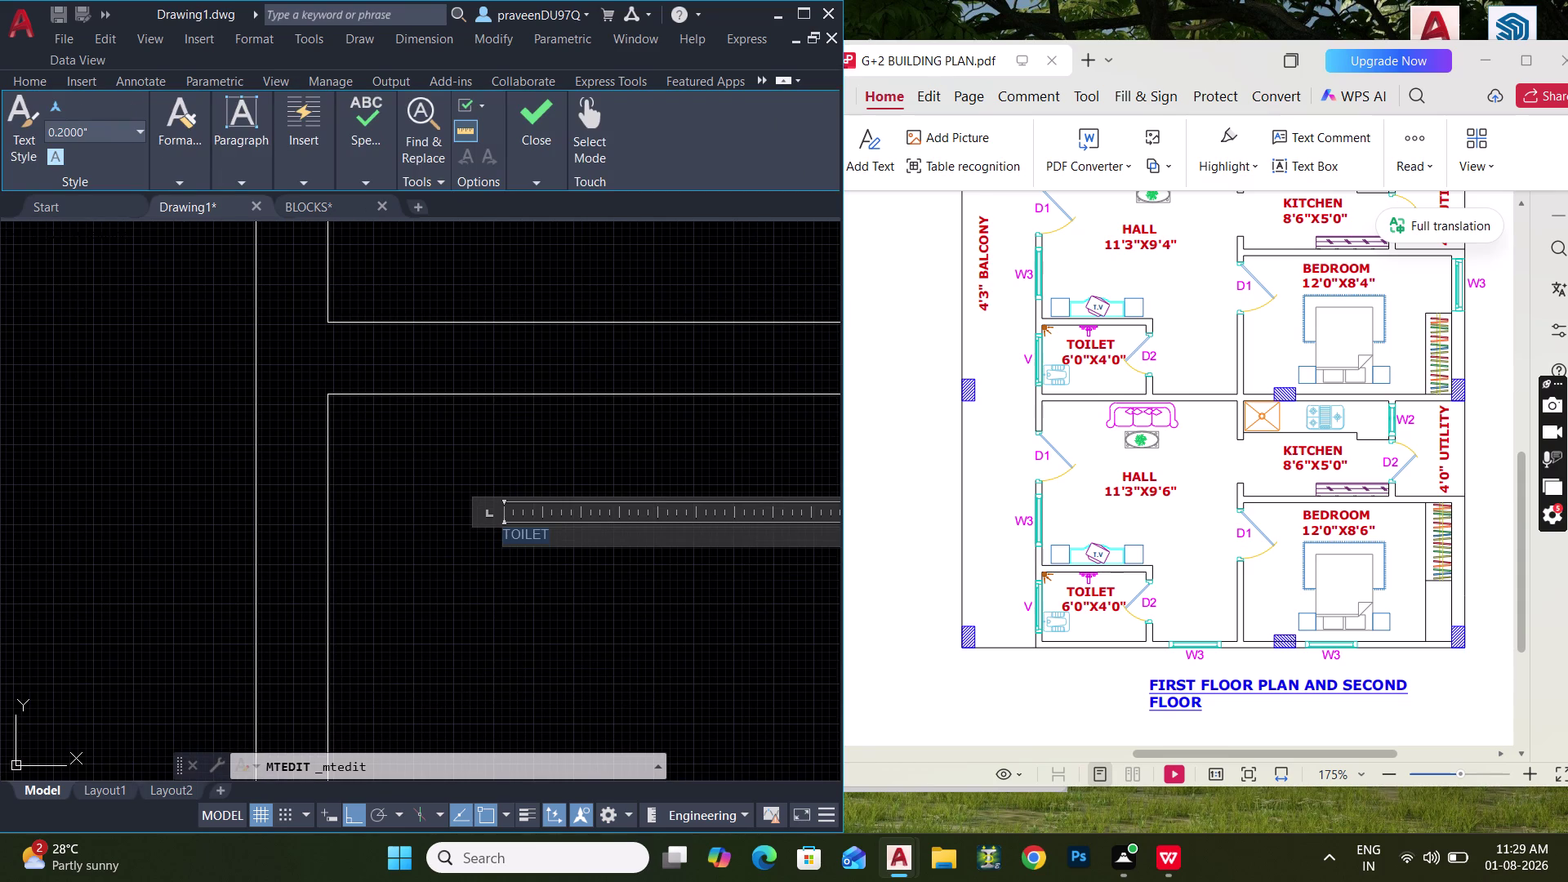
click(100, 129)
text(6")
key(Return)
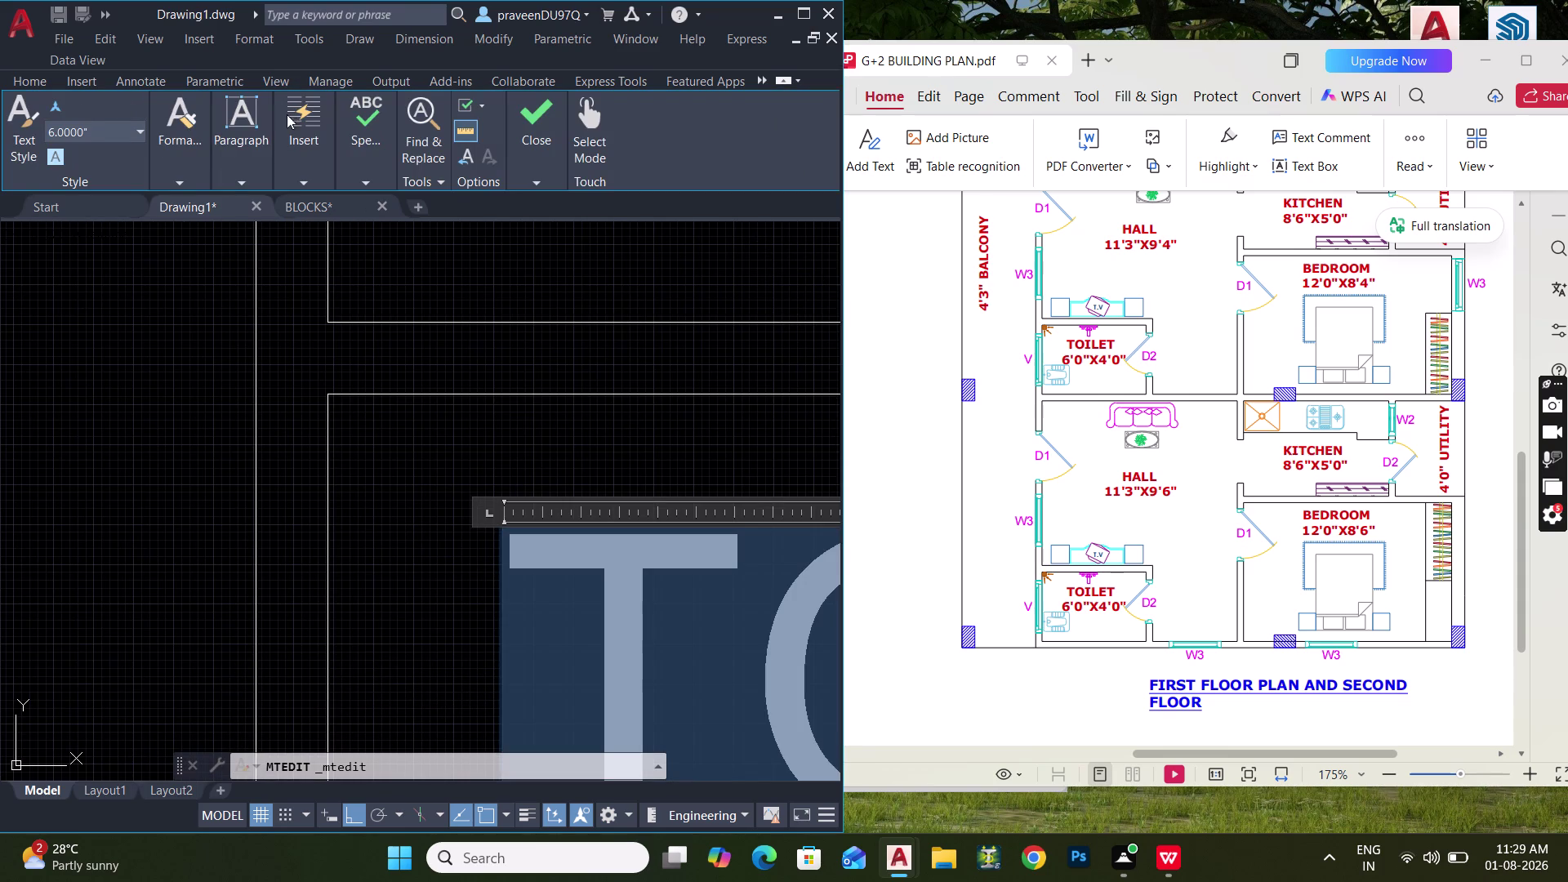
click(401, 448)
scroll(down, 3)
middle_drag(416, 466, 420, 442)
scroll(up, 3)
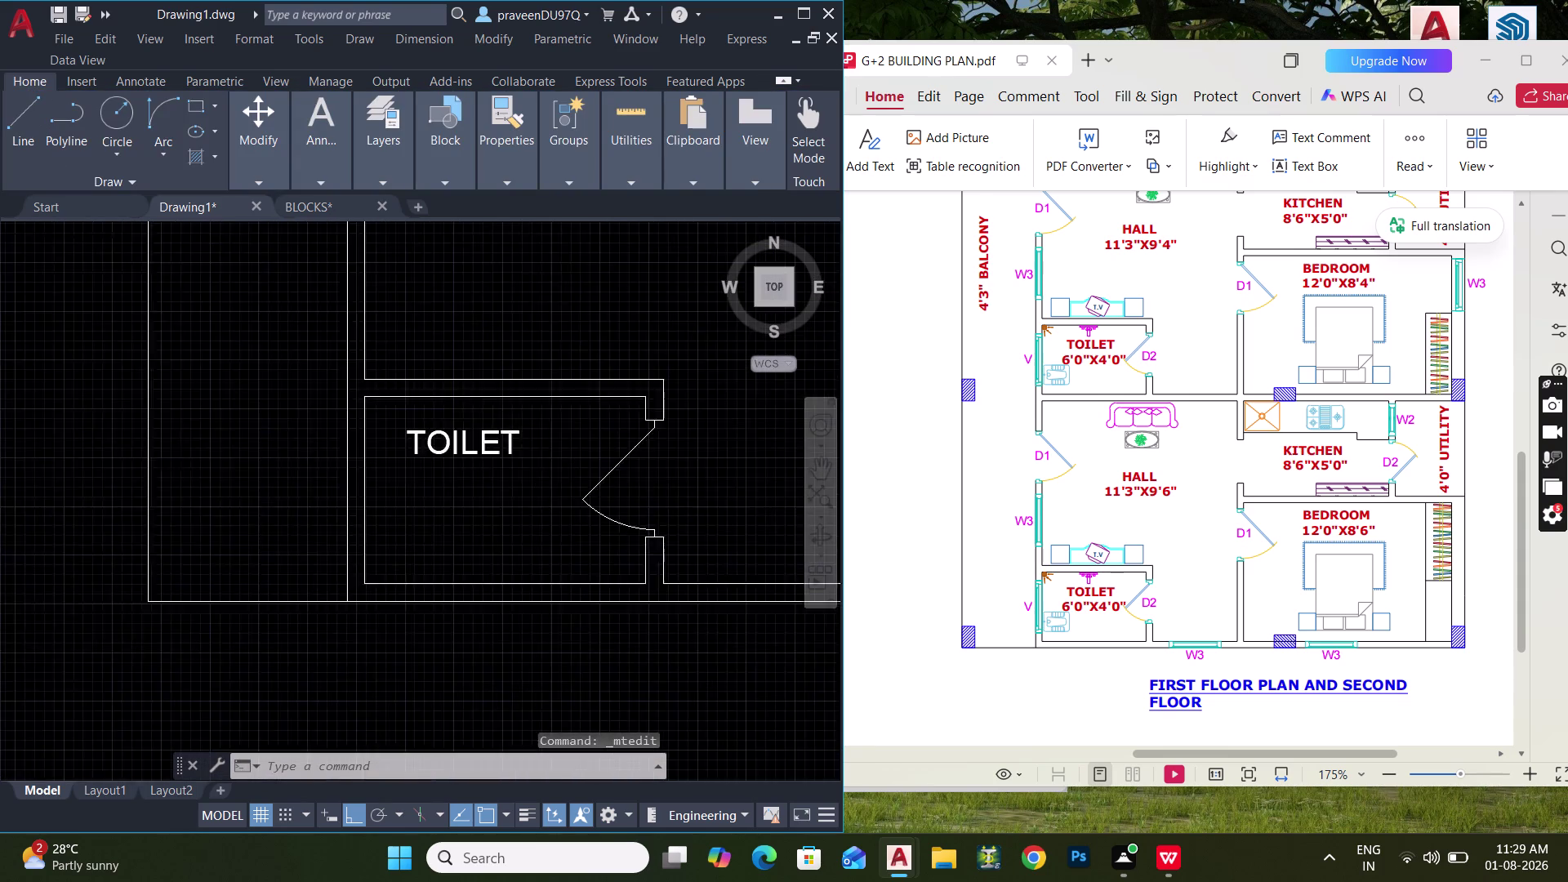
Move the TOILET label higher within the toilet room.
drag(477, 467, 459, 447)
click(447, 425)
middle_drag(467, 434, 554, 459)
key(m)
key(space)
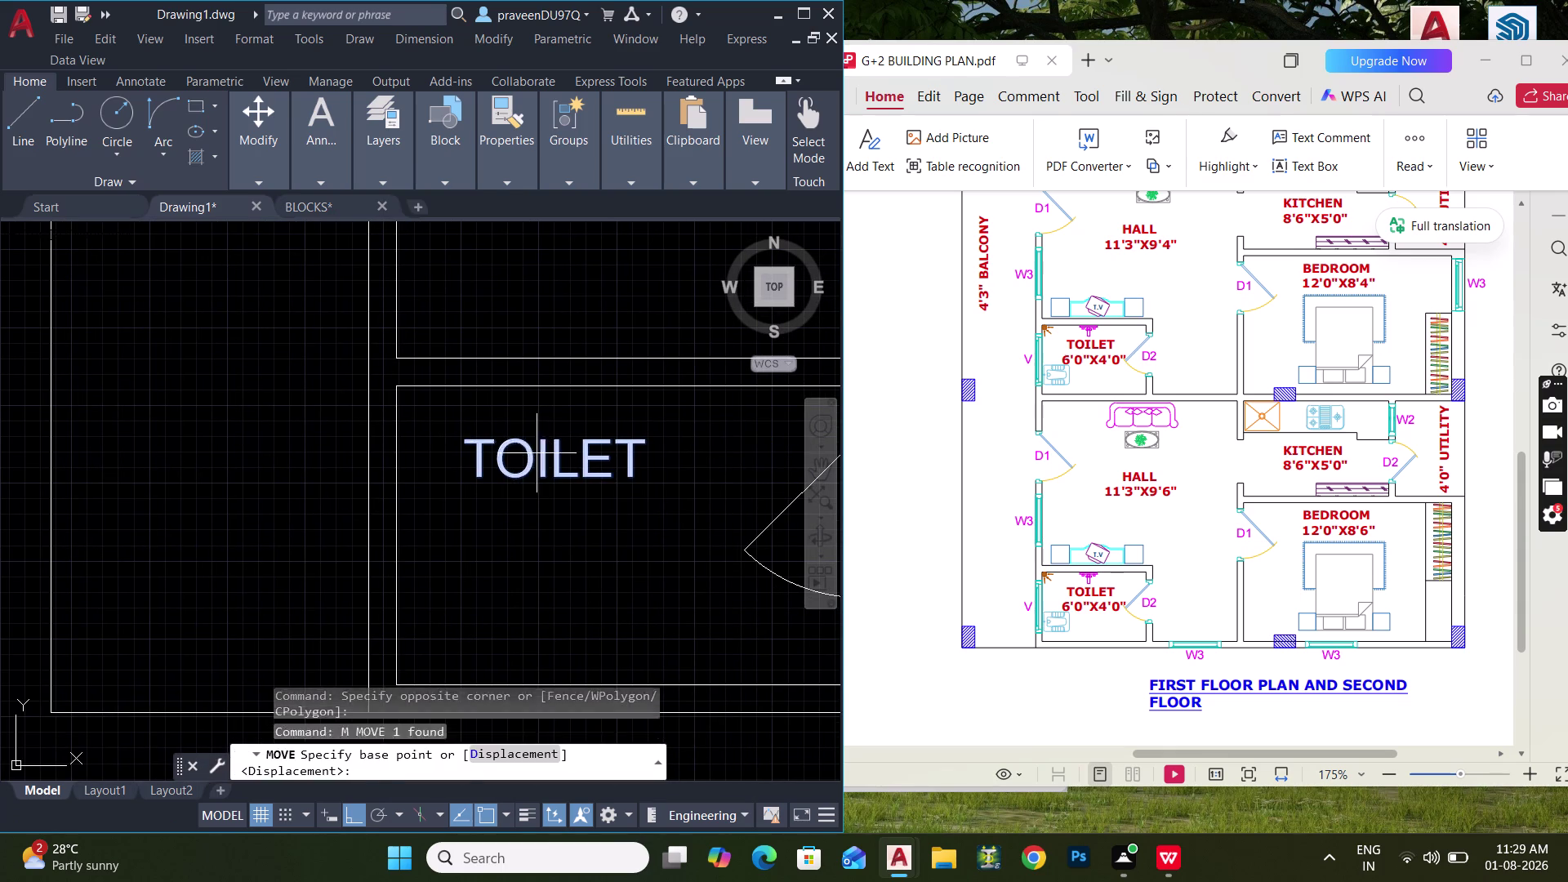
click(536, 453)
click(614, 471)
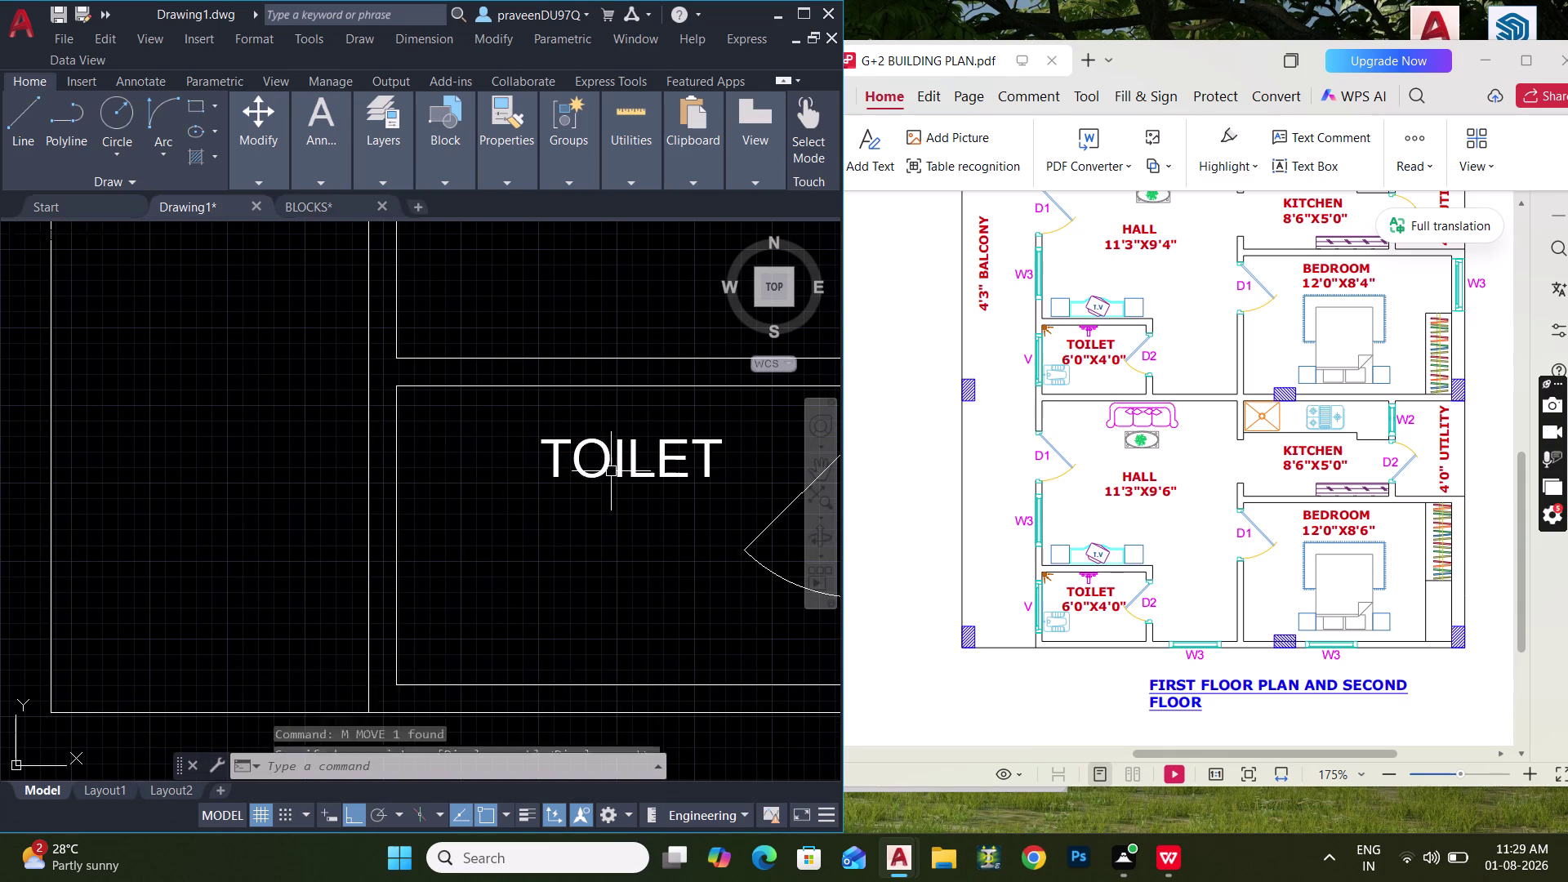
middle_drag(613, 514, 547, 479)
middle_drag(539, 486, 492, 483)
Try linear dimensions across the room's width and depth, then cancel them.
text(D)
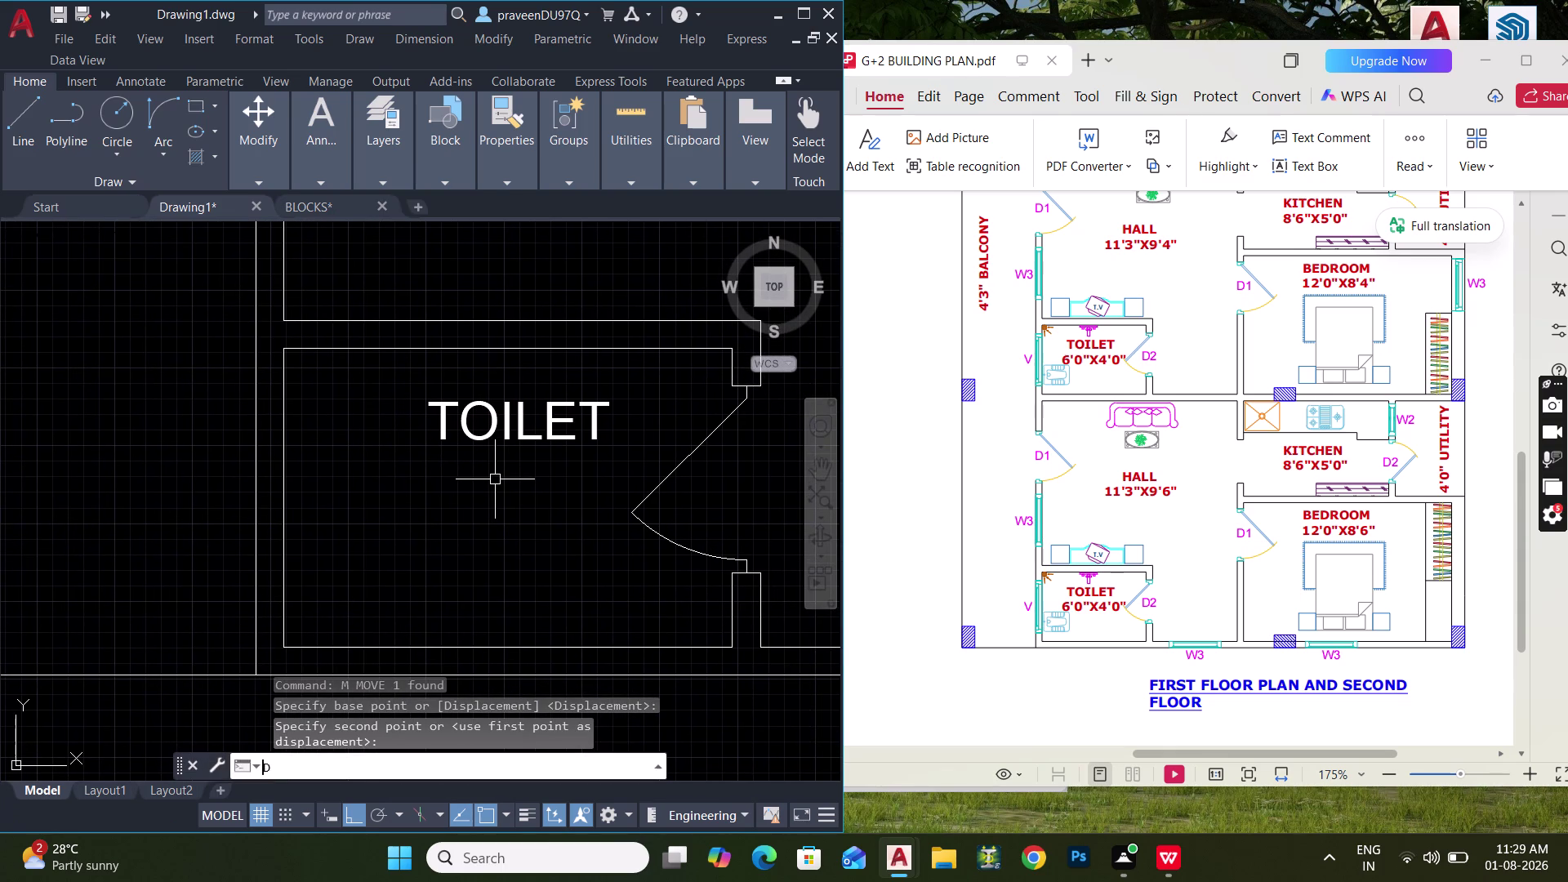
text(LI)
key(space)
click(287, 544)
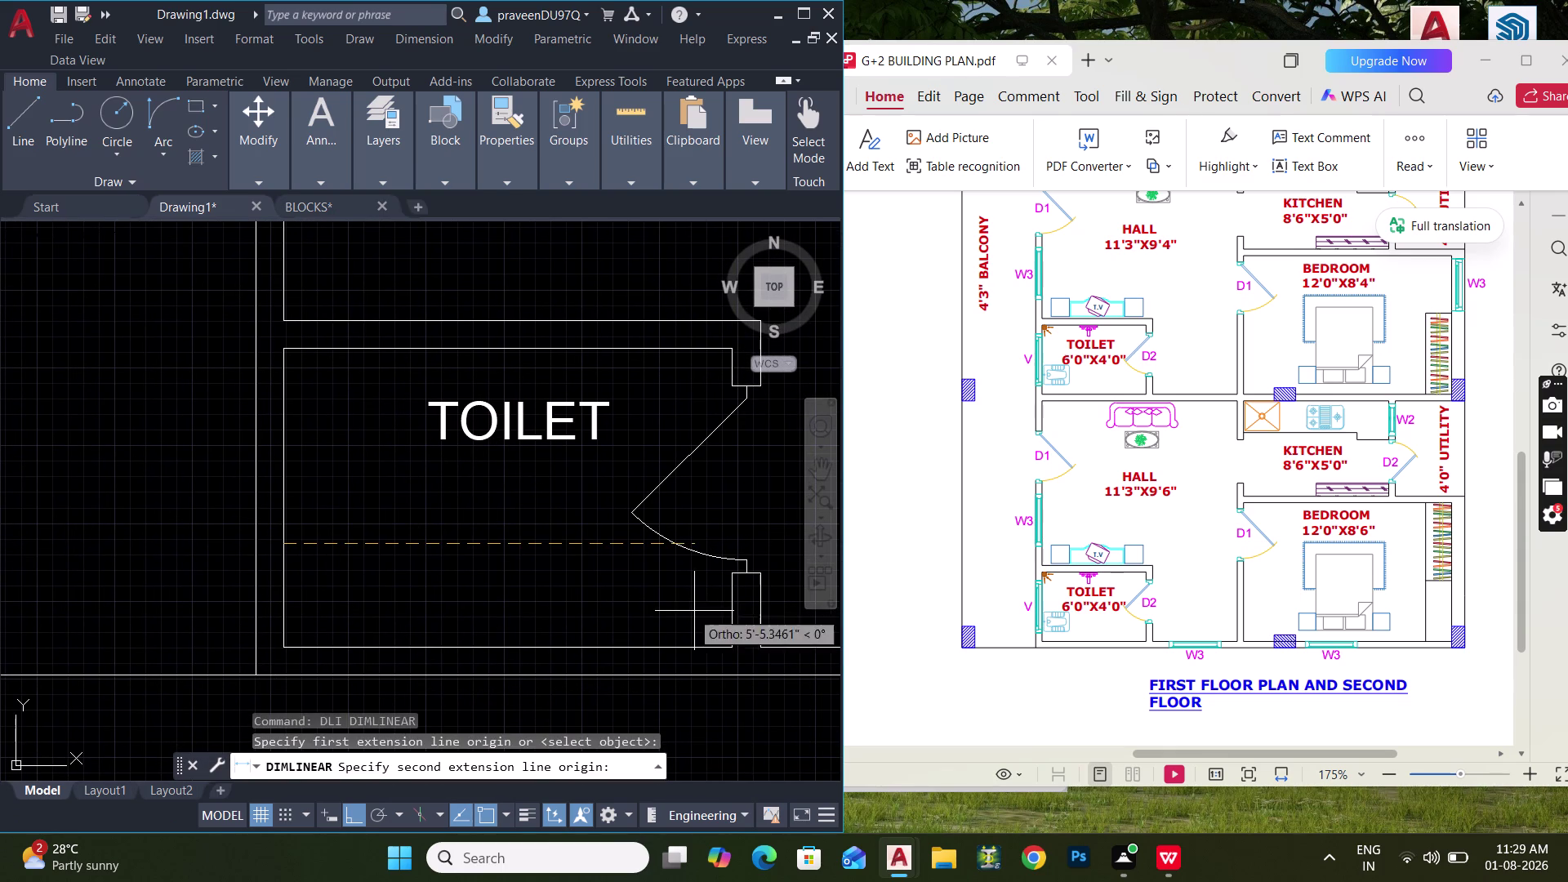
click(737, 584)
key(Escape)
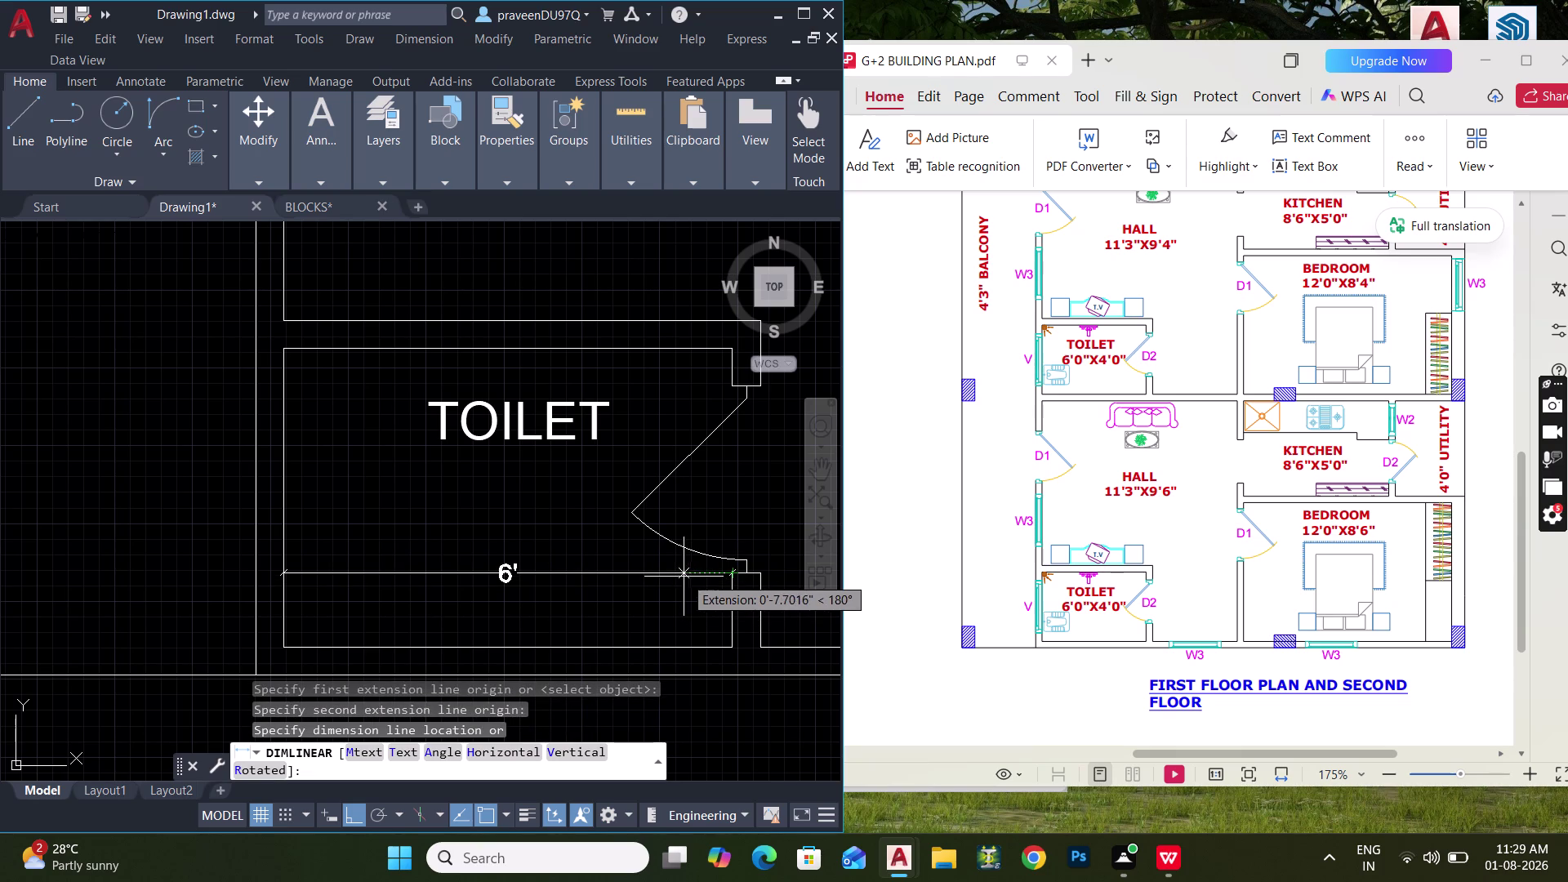
key(space)
click(645, 351)
click(642, 642)
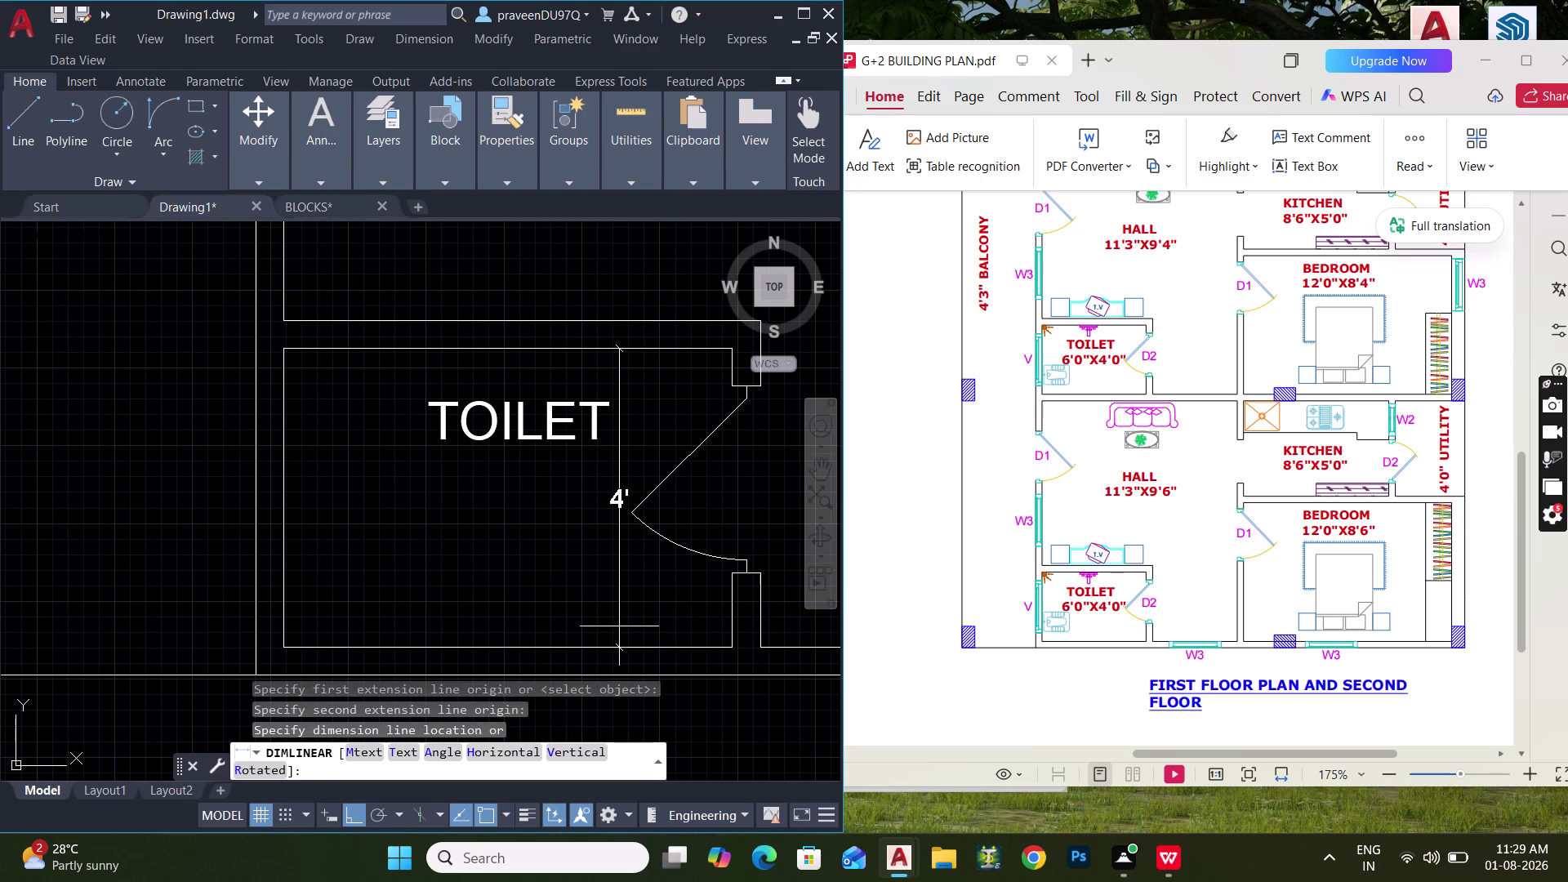
key(Escape)
key(Escape)
Select the TOILET label and start copying it.
middle_drag(532, 526, 439, 477)
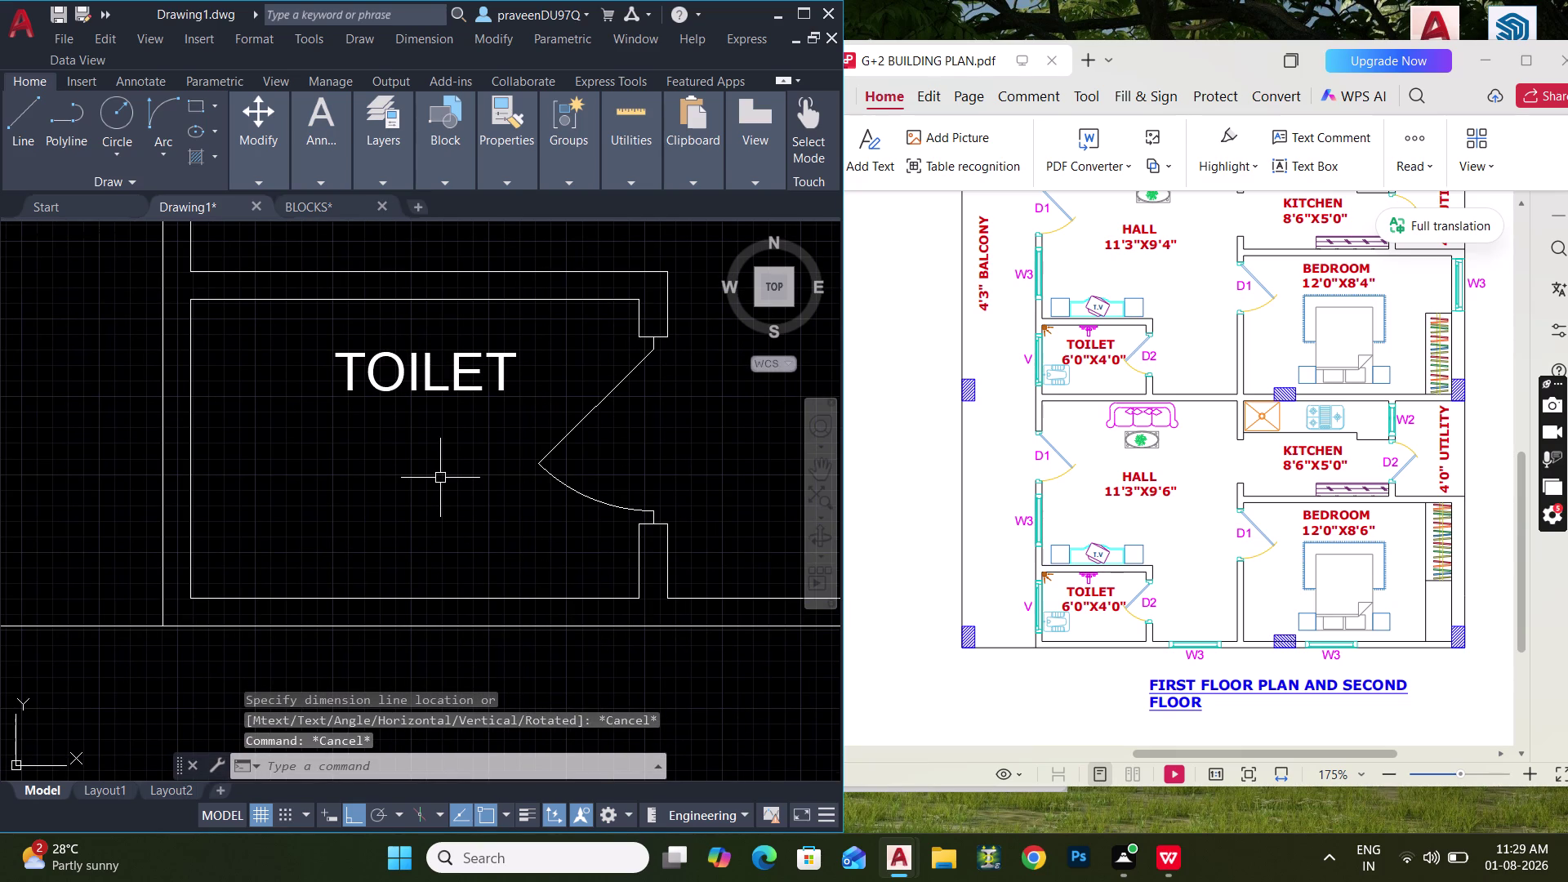
click(488, 374)
click(449, 375)
key(c)
key(o)
key(space)
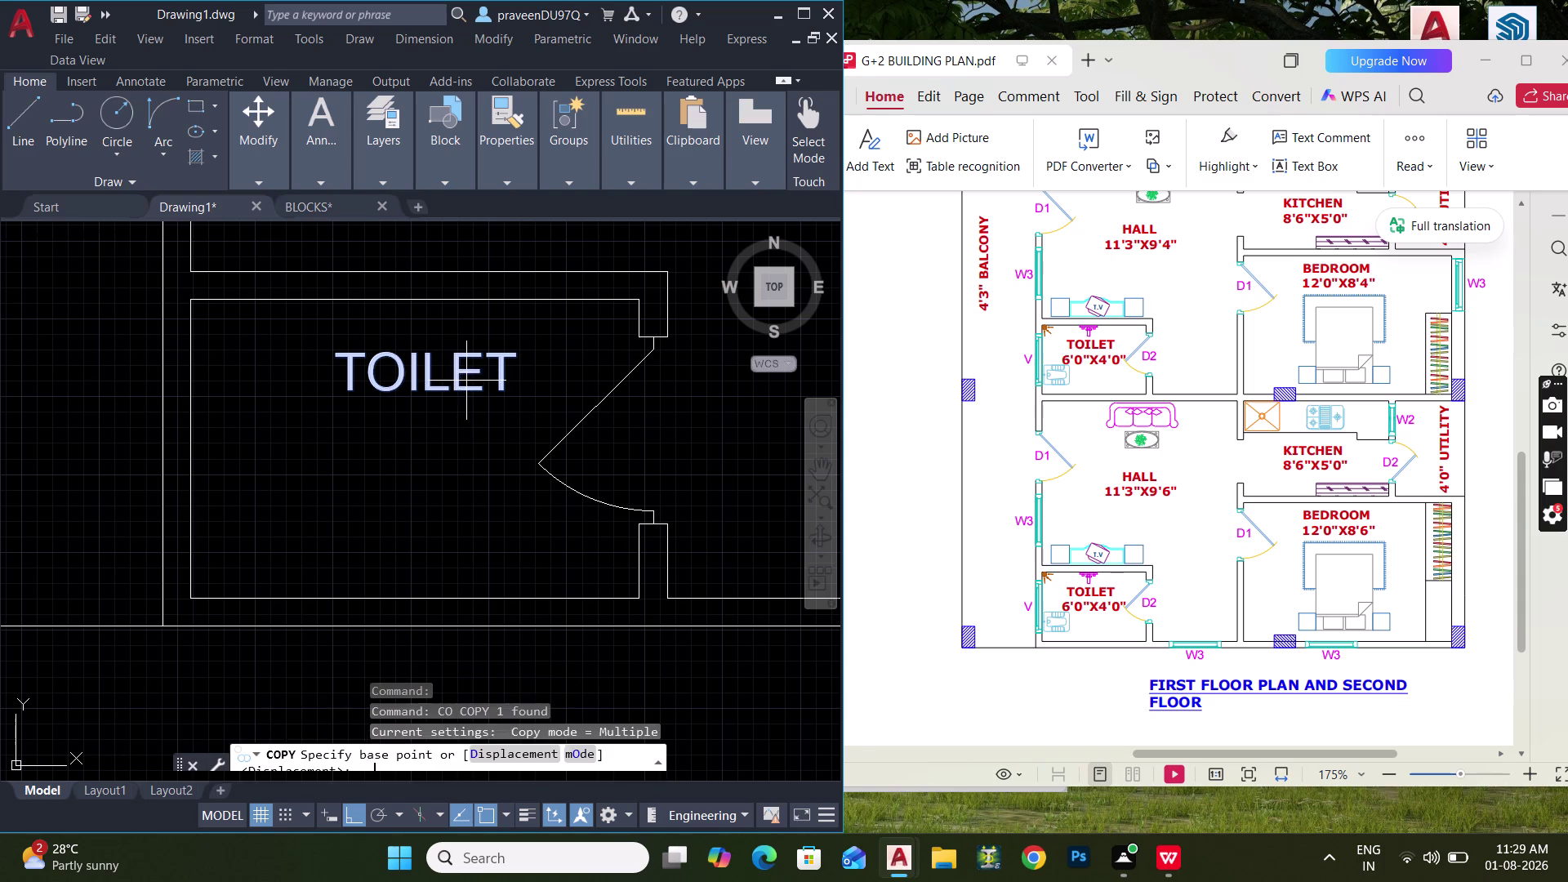
Copy the TOILET label just below itself and select the copy's text.
click(460, 381)
click(457, 447)
key(Escape)
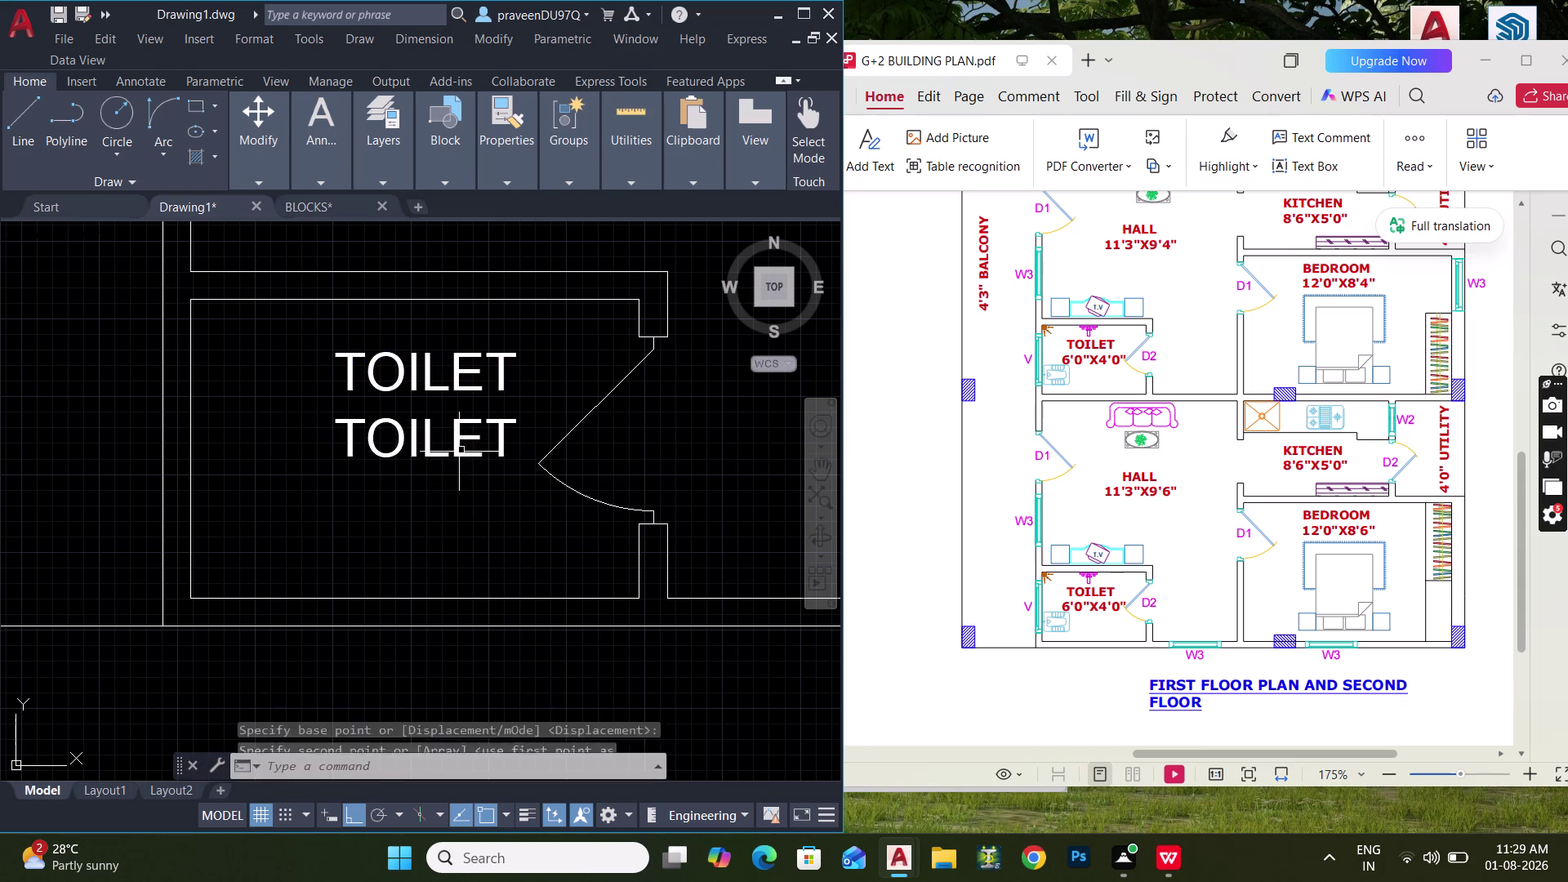
double_click(440, 440)
click(419, 450)
double_click(432, 448)
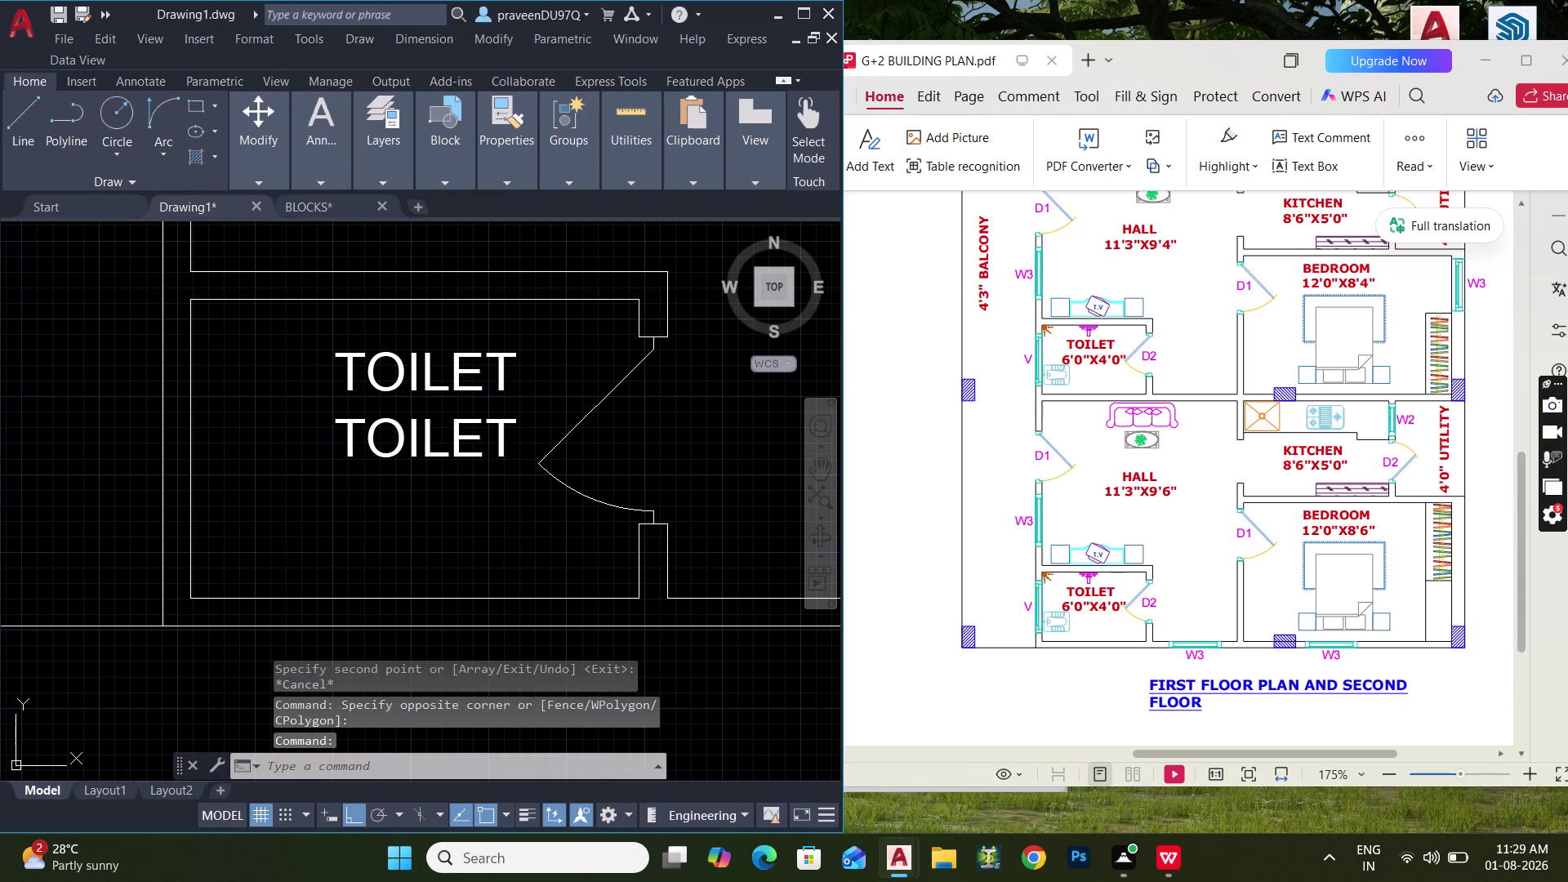
drag(534, 428, 350, 425)
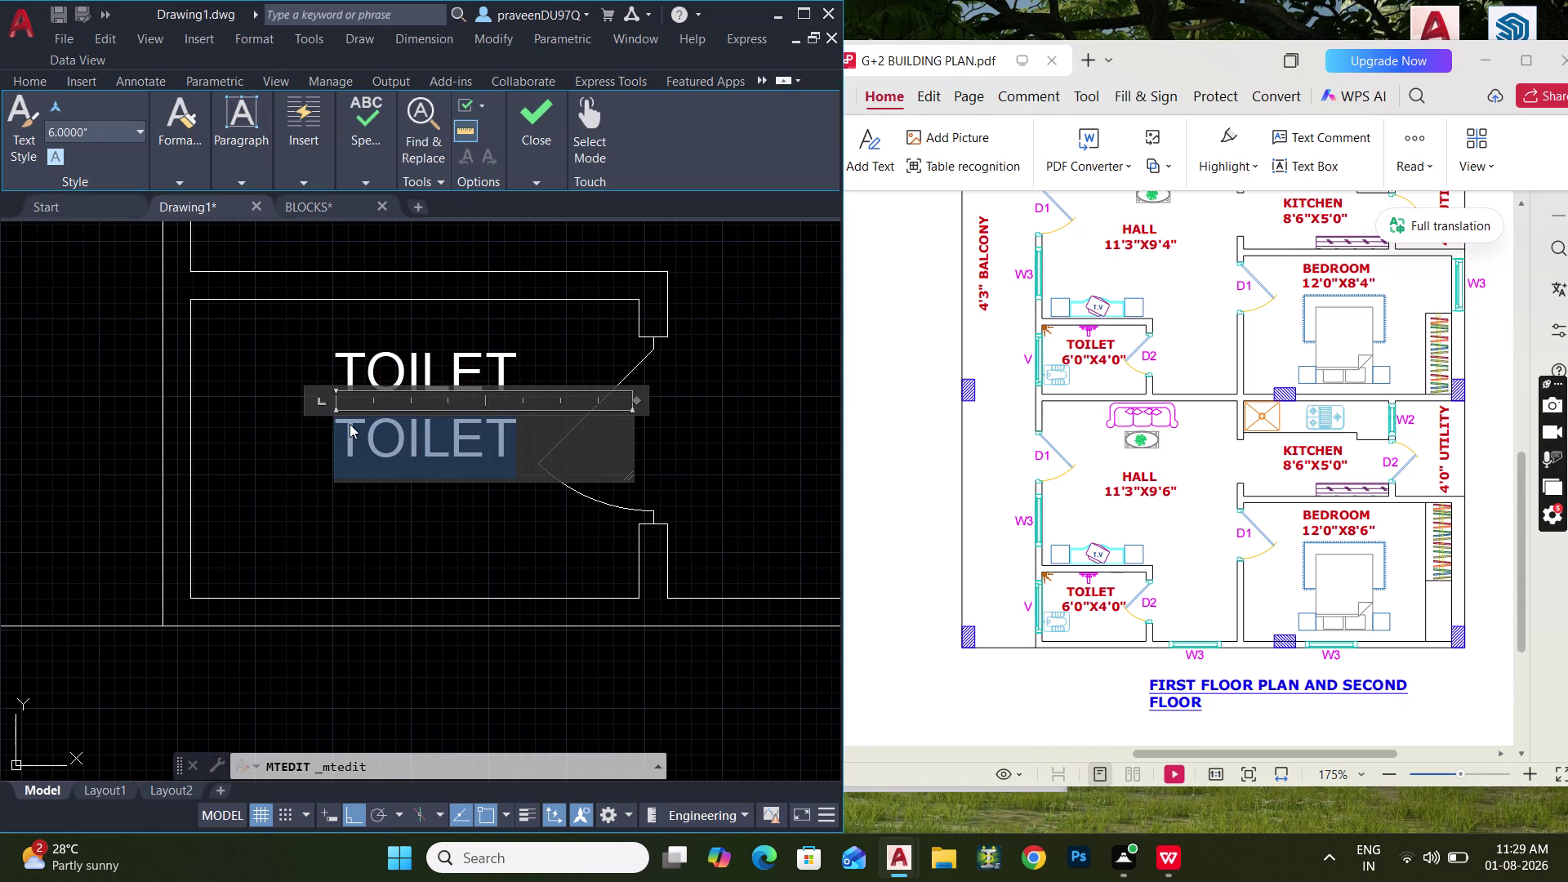
Replace the copied text with 6'-0"x4'-0".
text(6'-0)
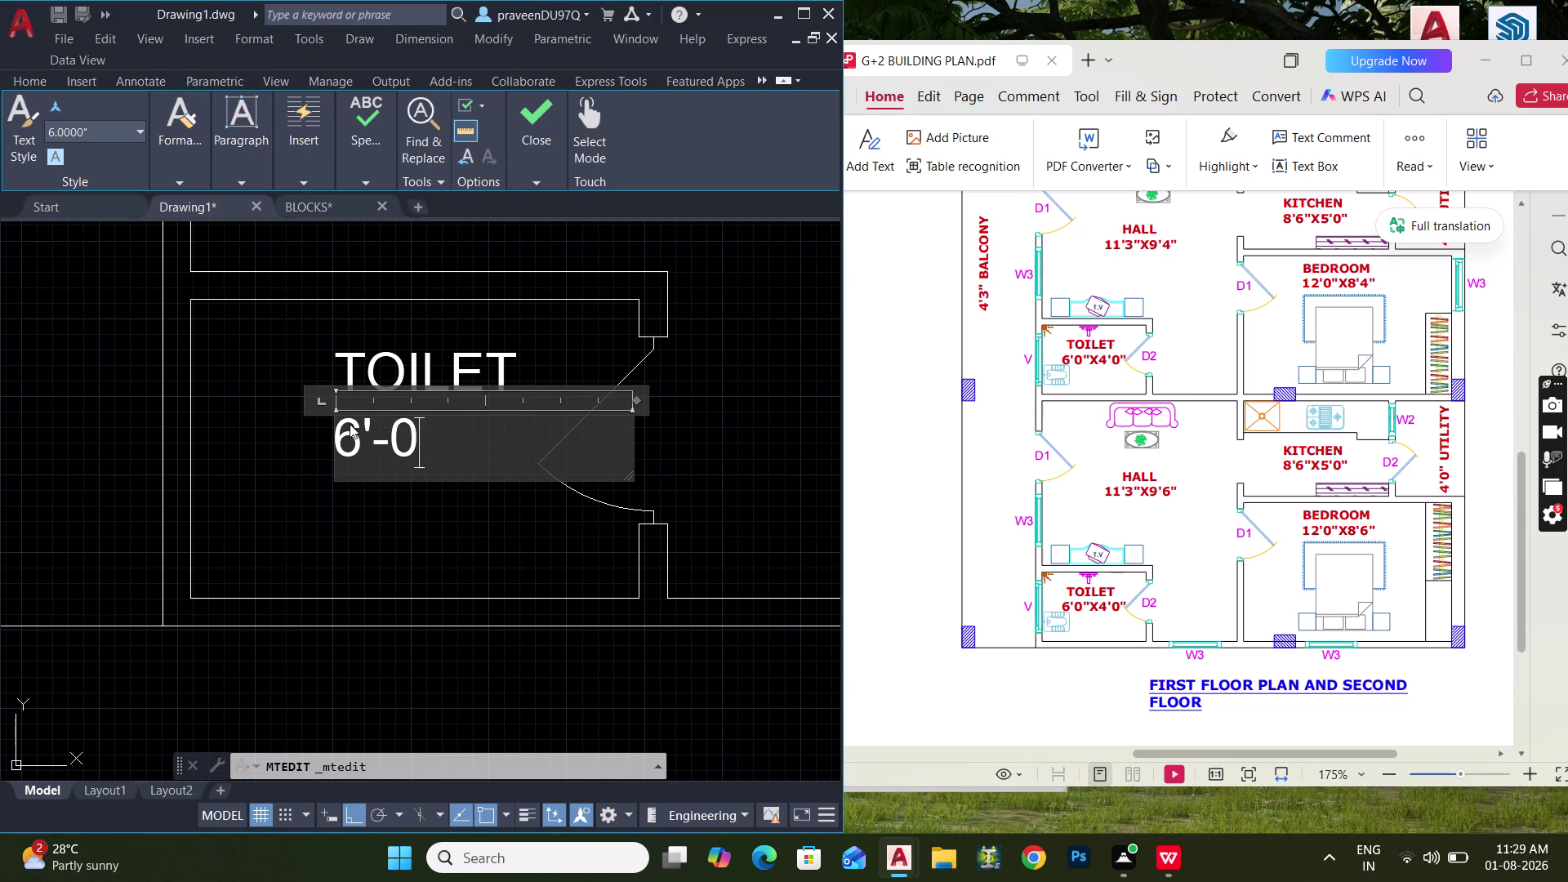
text(")
key(shift+x)
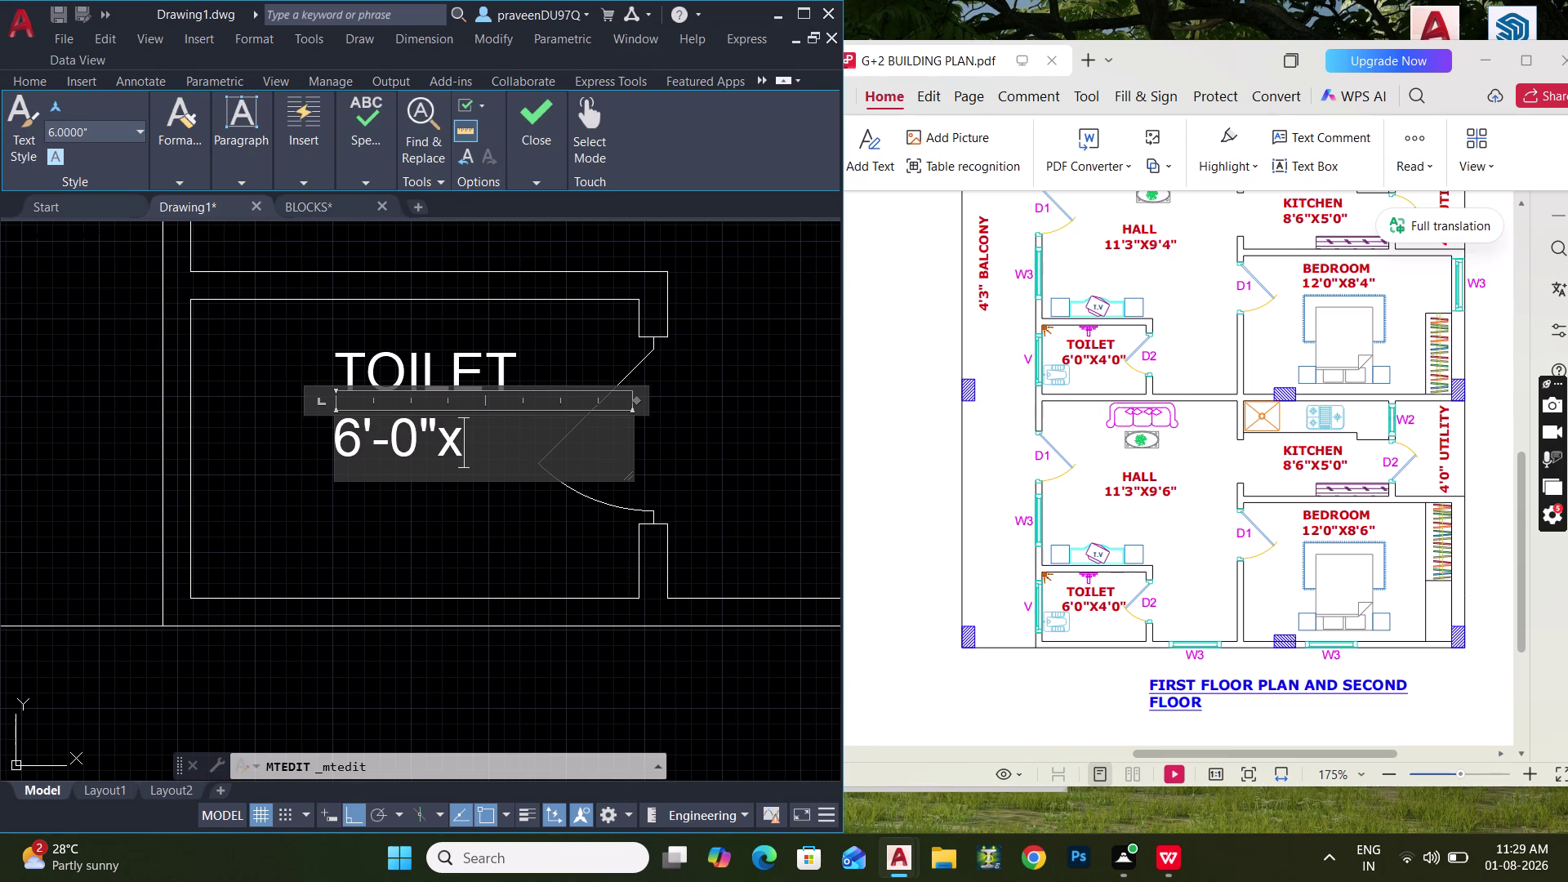
text(4')
text(-0)
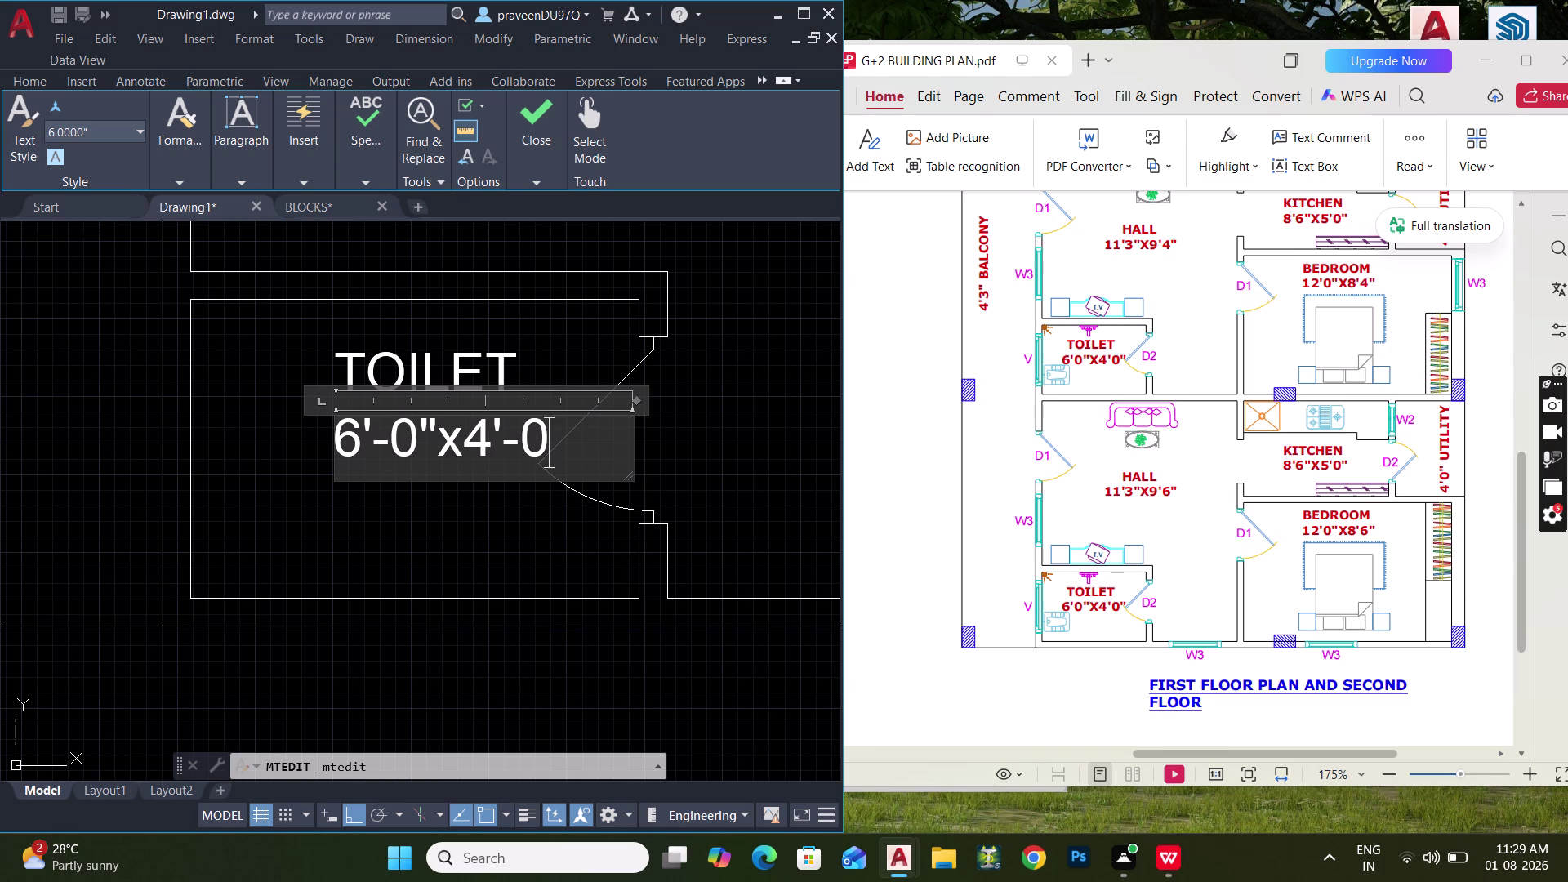
text(")
key(Return)
click(263, 463)
Move the 6'-0"x4'-0" text so it sits centred beneath TOILET.
middle_drag(362, 437, 341, 447)
drag(384, 488, 357, 458)
click(324, 407)
middle_drag(337, 431, 295, 429)
scroll(up, 3)
key(m)
key(space)
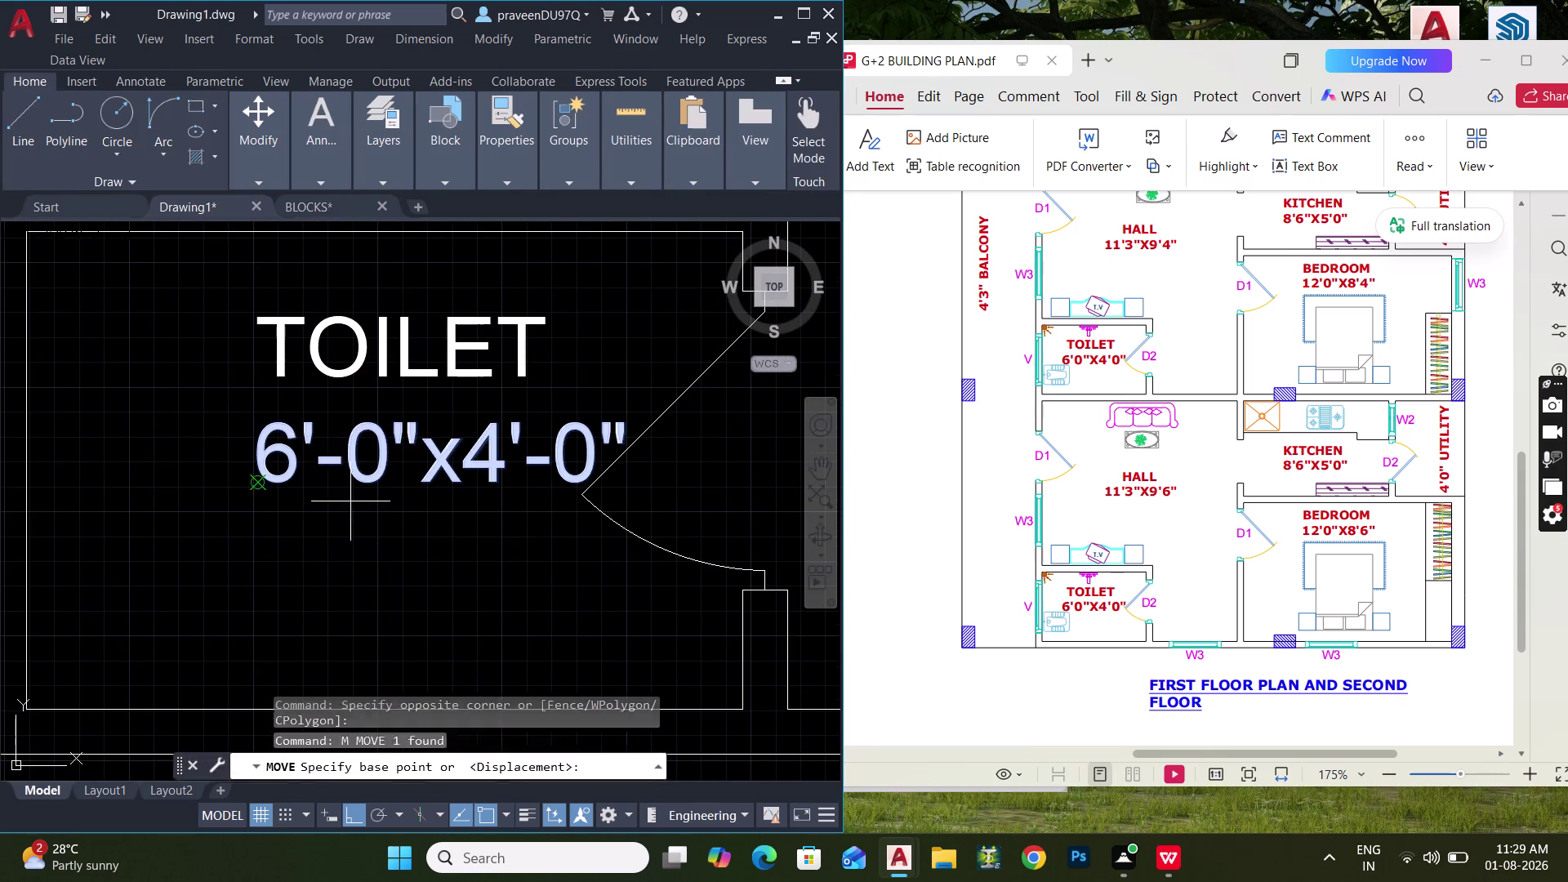
click(357, 503)
click(223, 467)
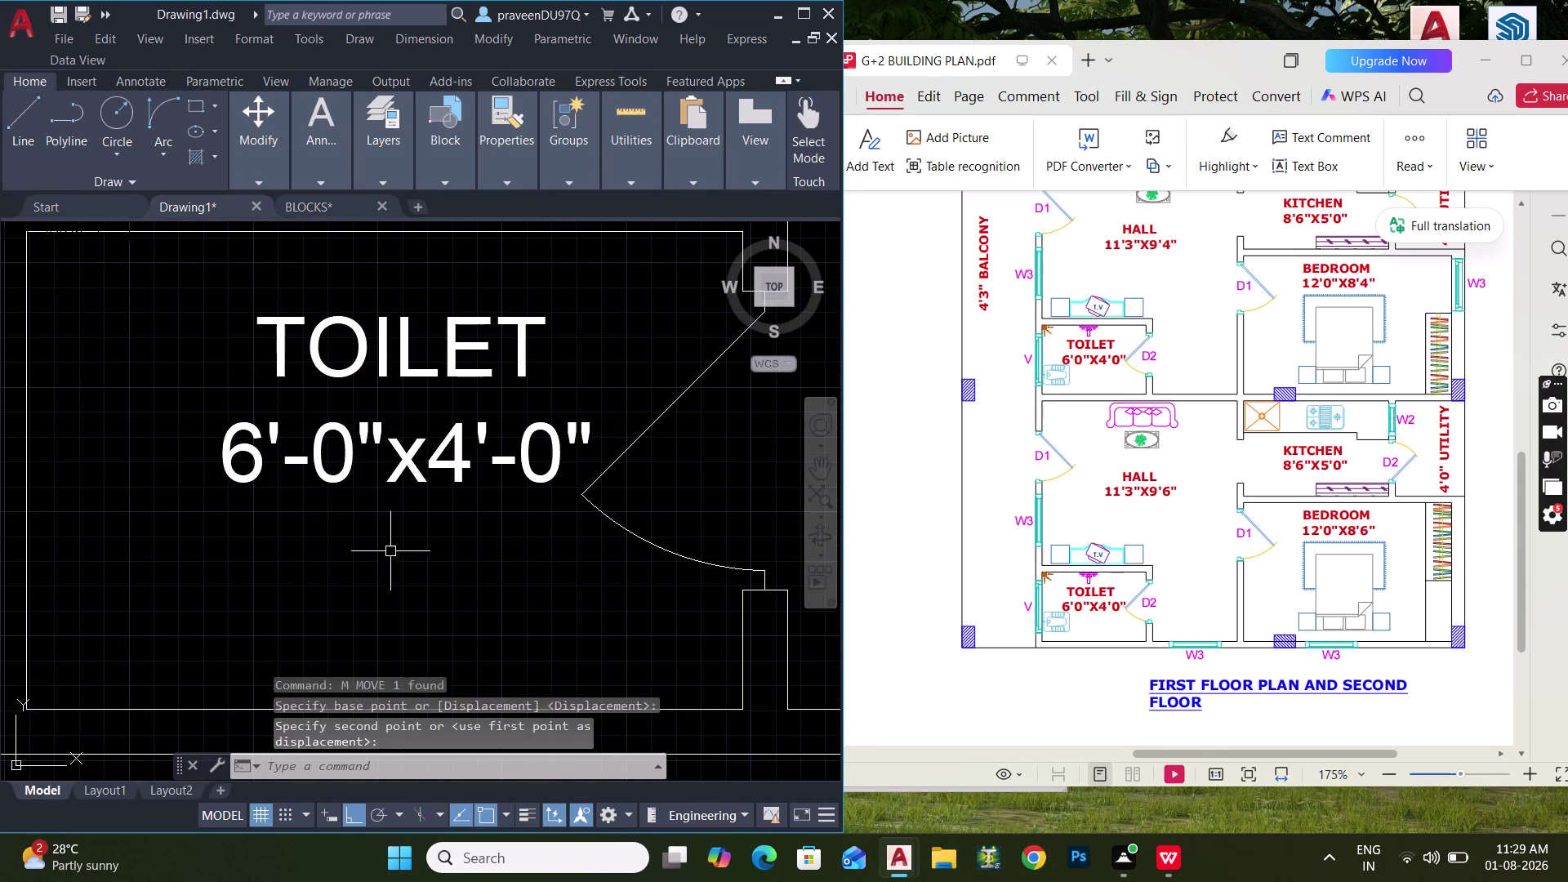
drag(397, 548, 384, 543)
drag(225, 222, 226, 232)
Copy the TOILET and 6'-0"x4'-0" label pair into the next floor's toilet.
key(Escape)
drag(417, 535, 412, 526)
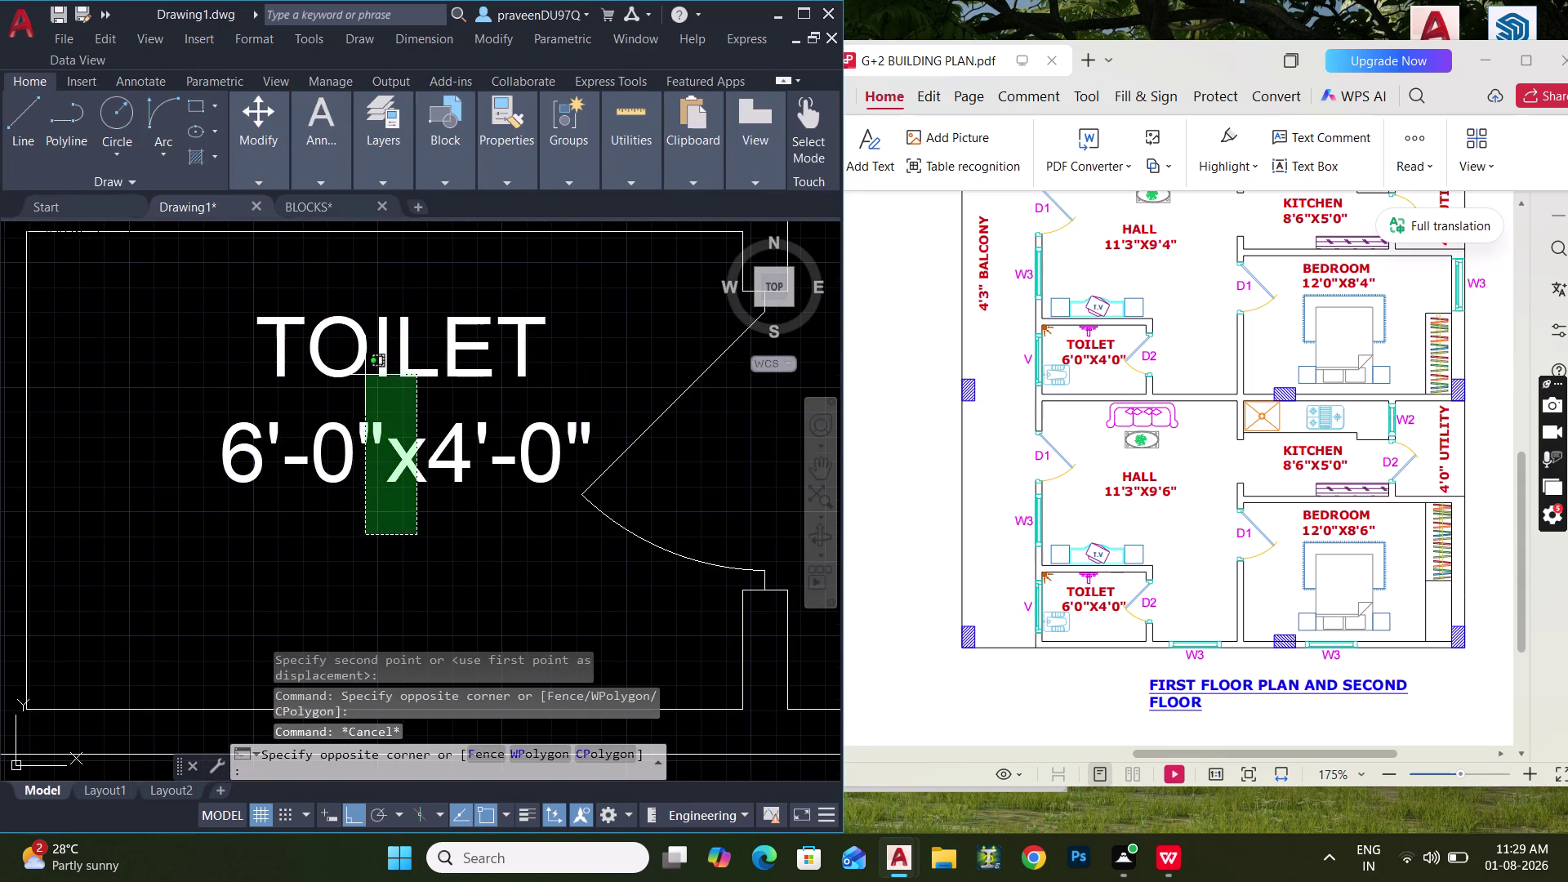
click(351, 349)
middle_drag(355, 367, 297, 462)
key(c)
key(o)
key(space)
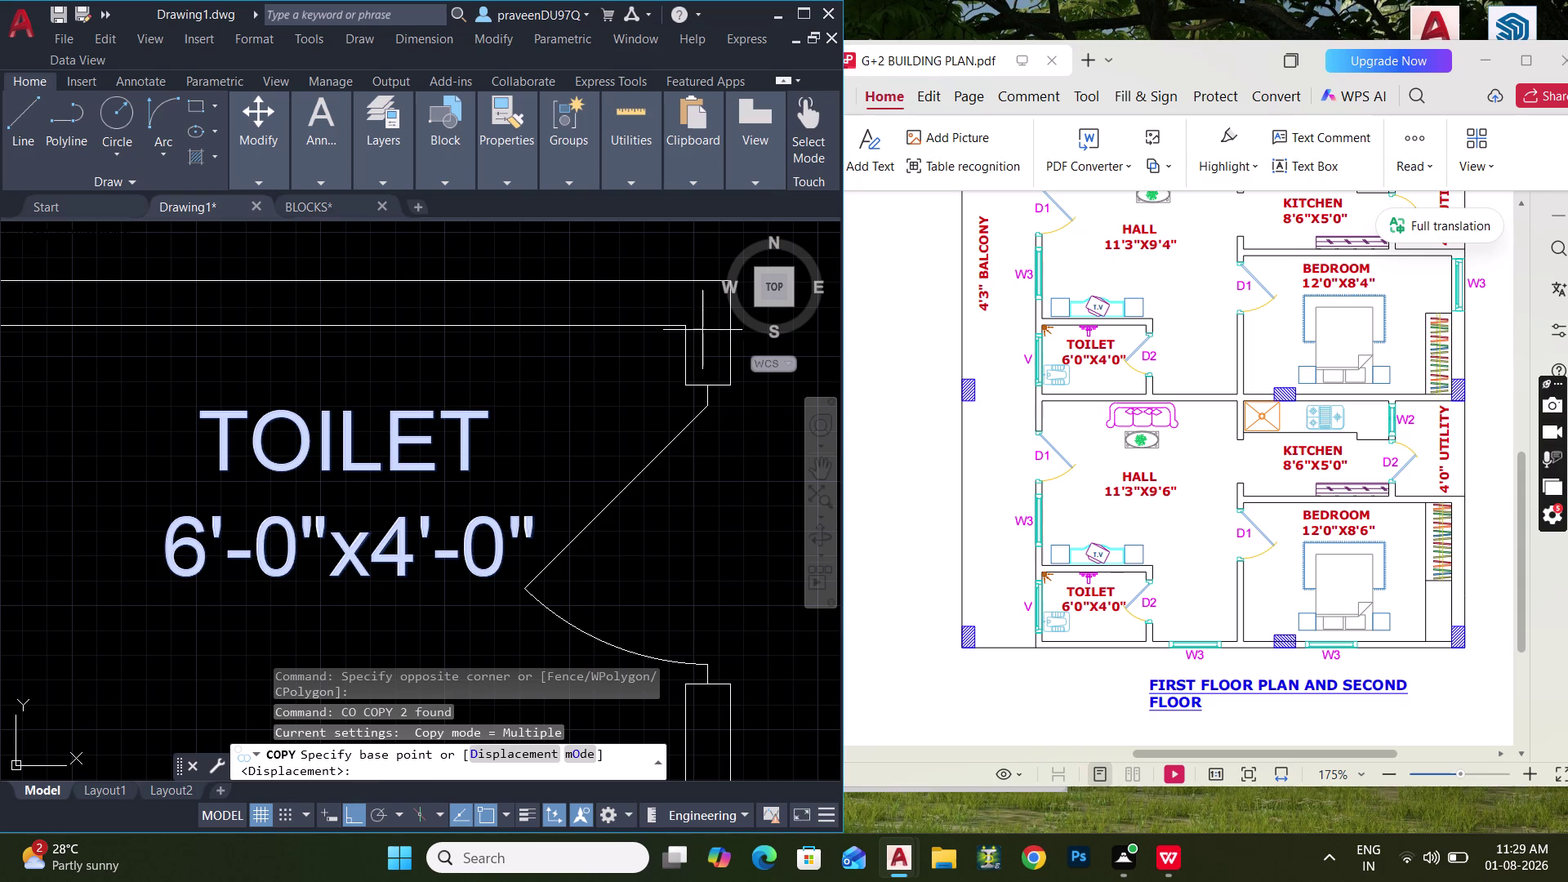
click(690, 330)
scroll(down, 3)
middle_drag(556, 373, 557, 489)
scroll(up, 3)
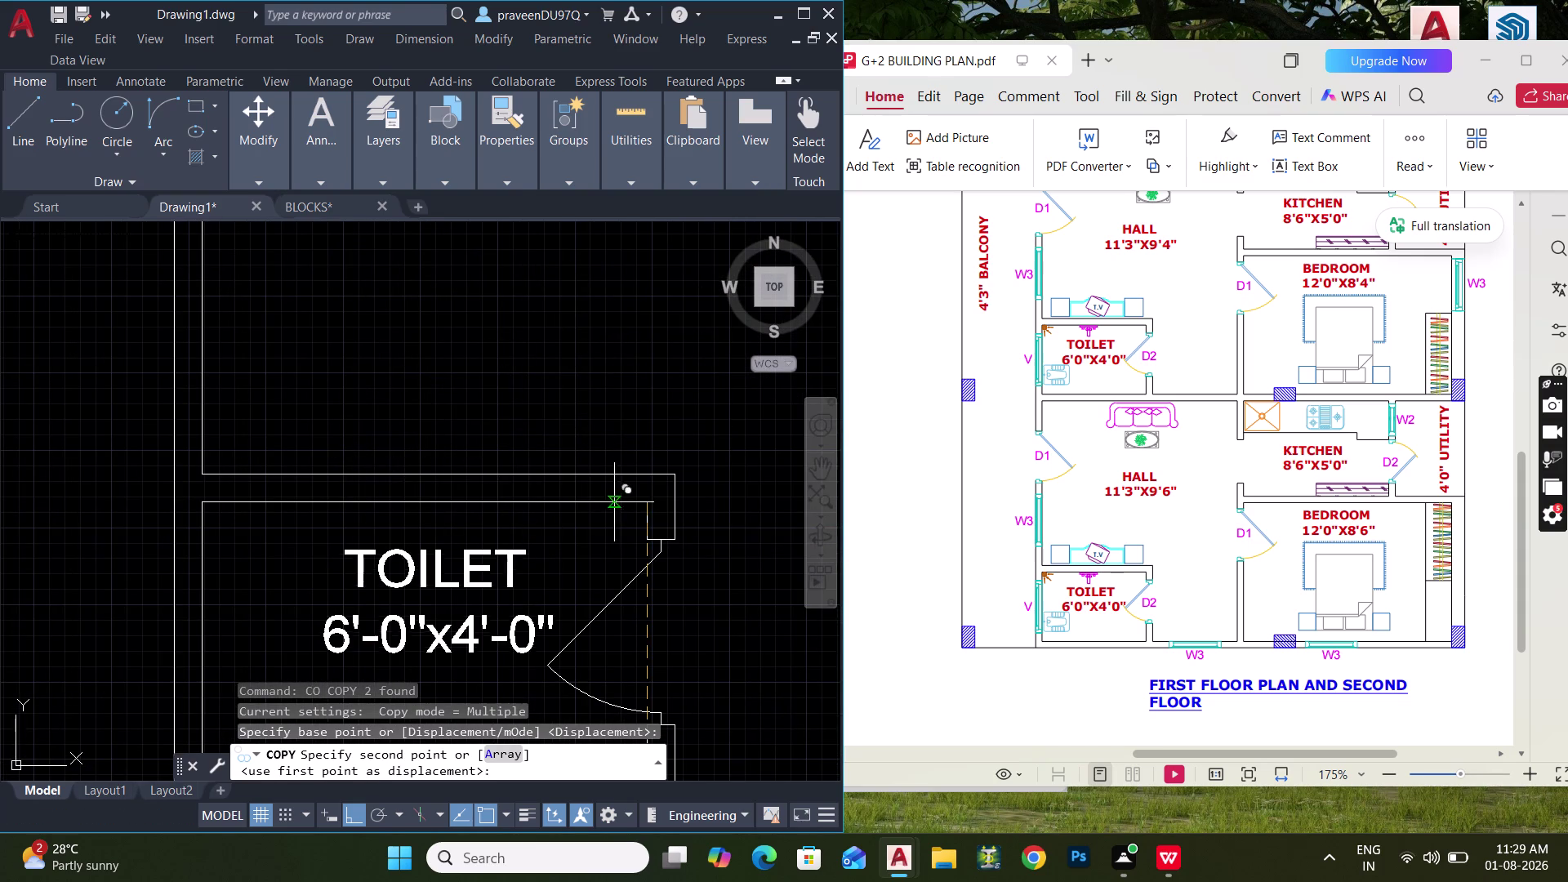
click(651, 503)
Place another copy of the label pair in the remaining floor's toilet.
scroll(down, 3)
middle_drag(579, 372, 577, 533)
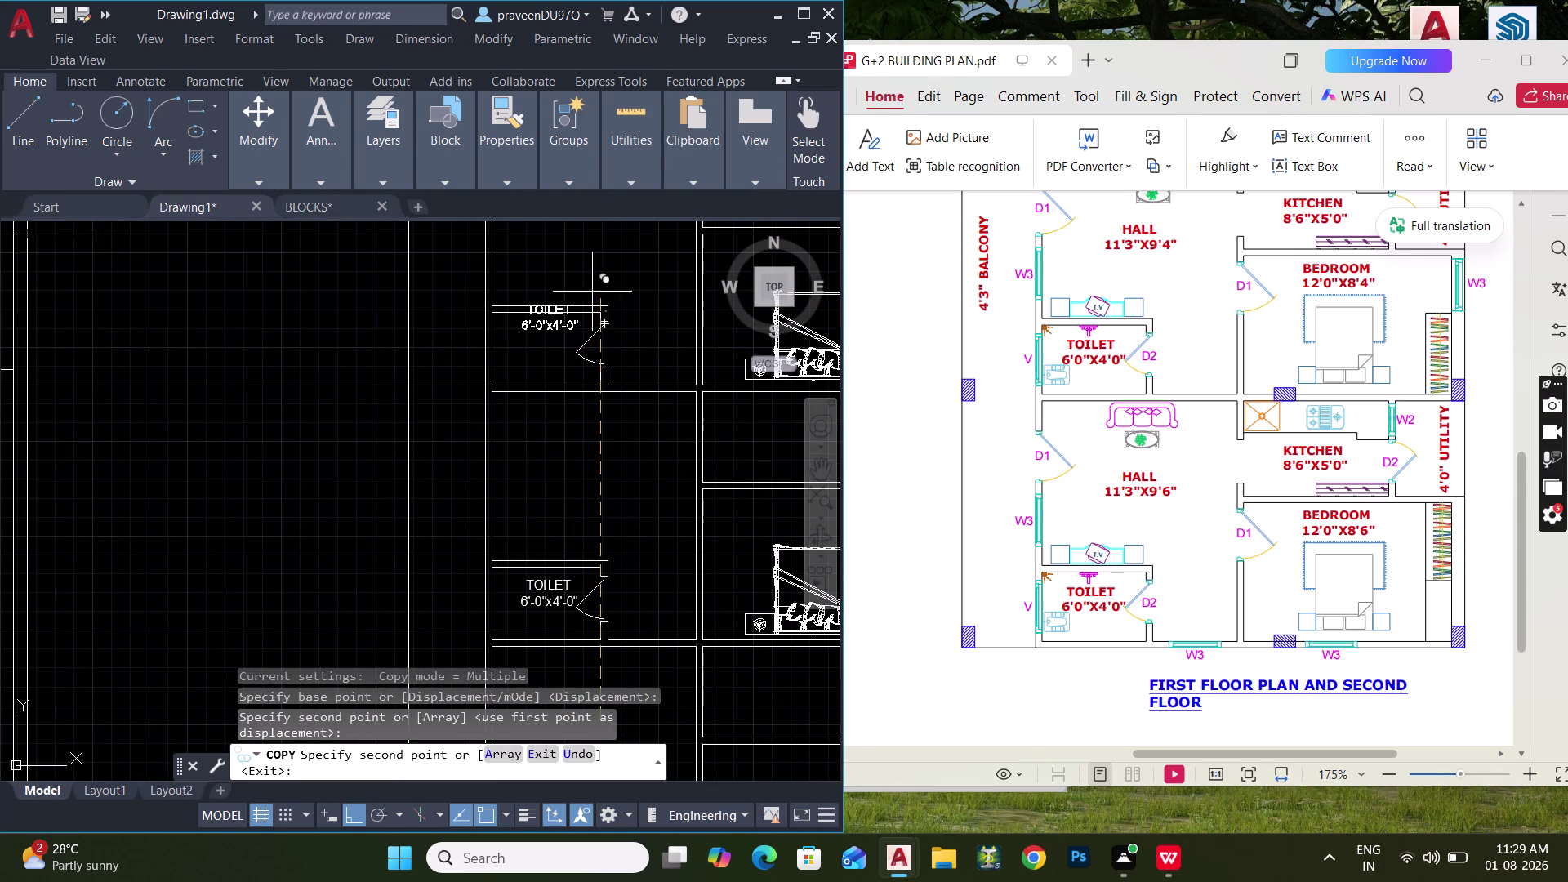
scroll(up, 3)
click(599, 338)
key(Escape)
scroll(down, 3)
scroll(down, 3)
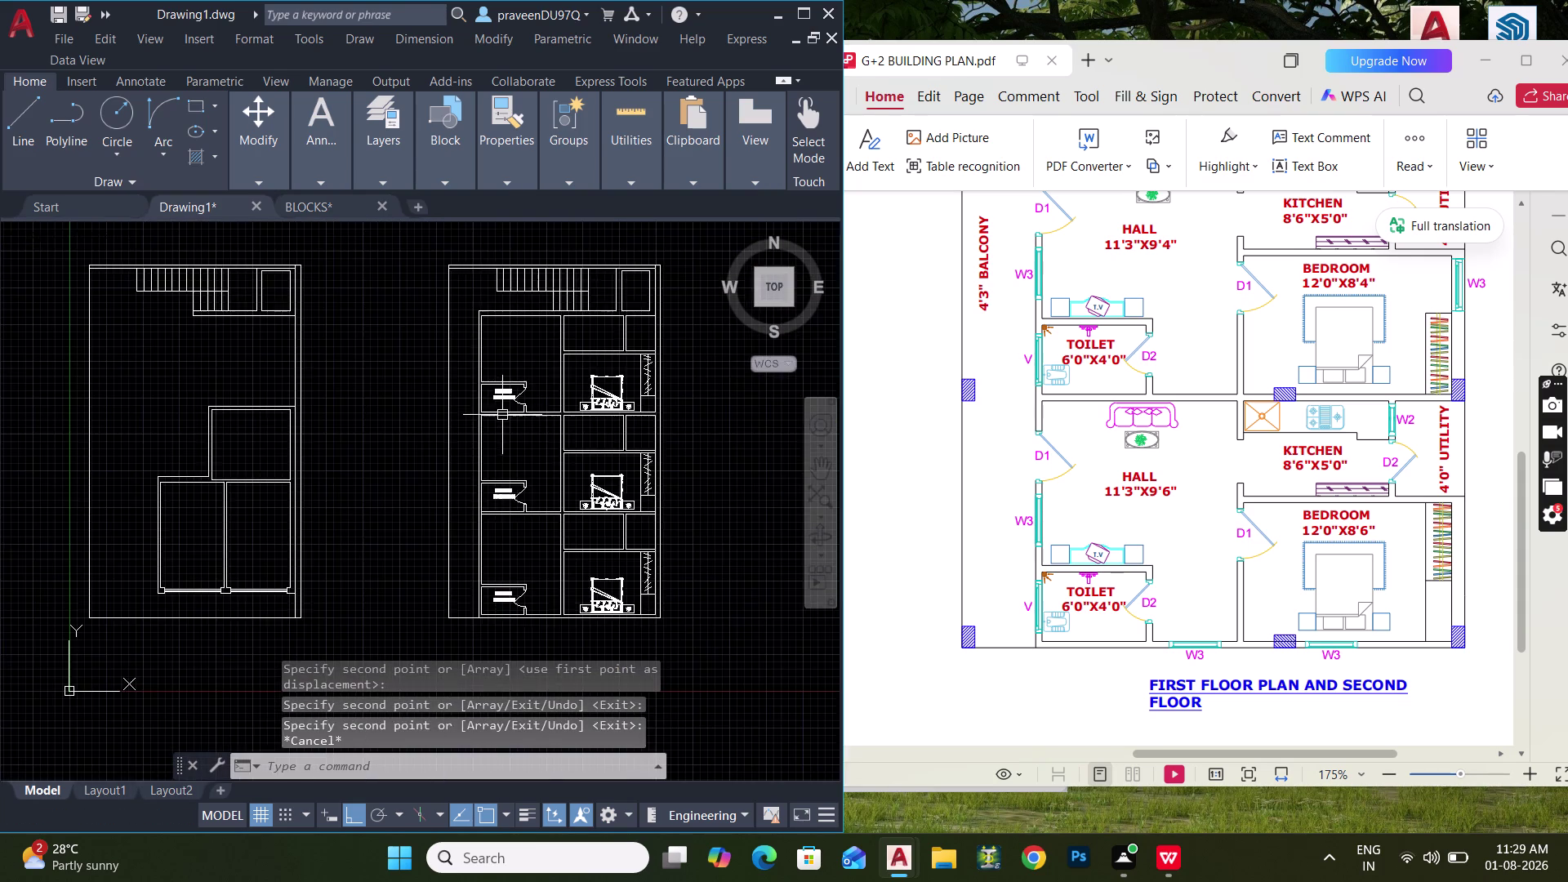
middle_drag(502, 415, 491, 320)
scroll(up, 3)
middle_drag(506, 449, 411, 473)
middle_drag(470, 438, 454, 542)
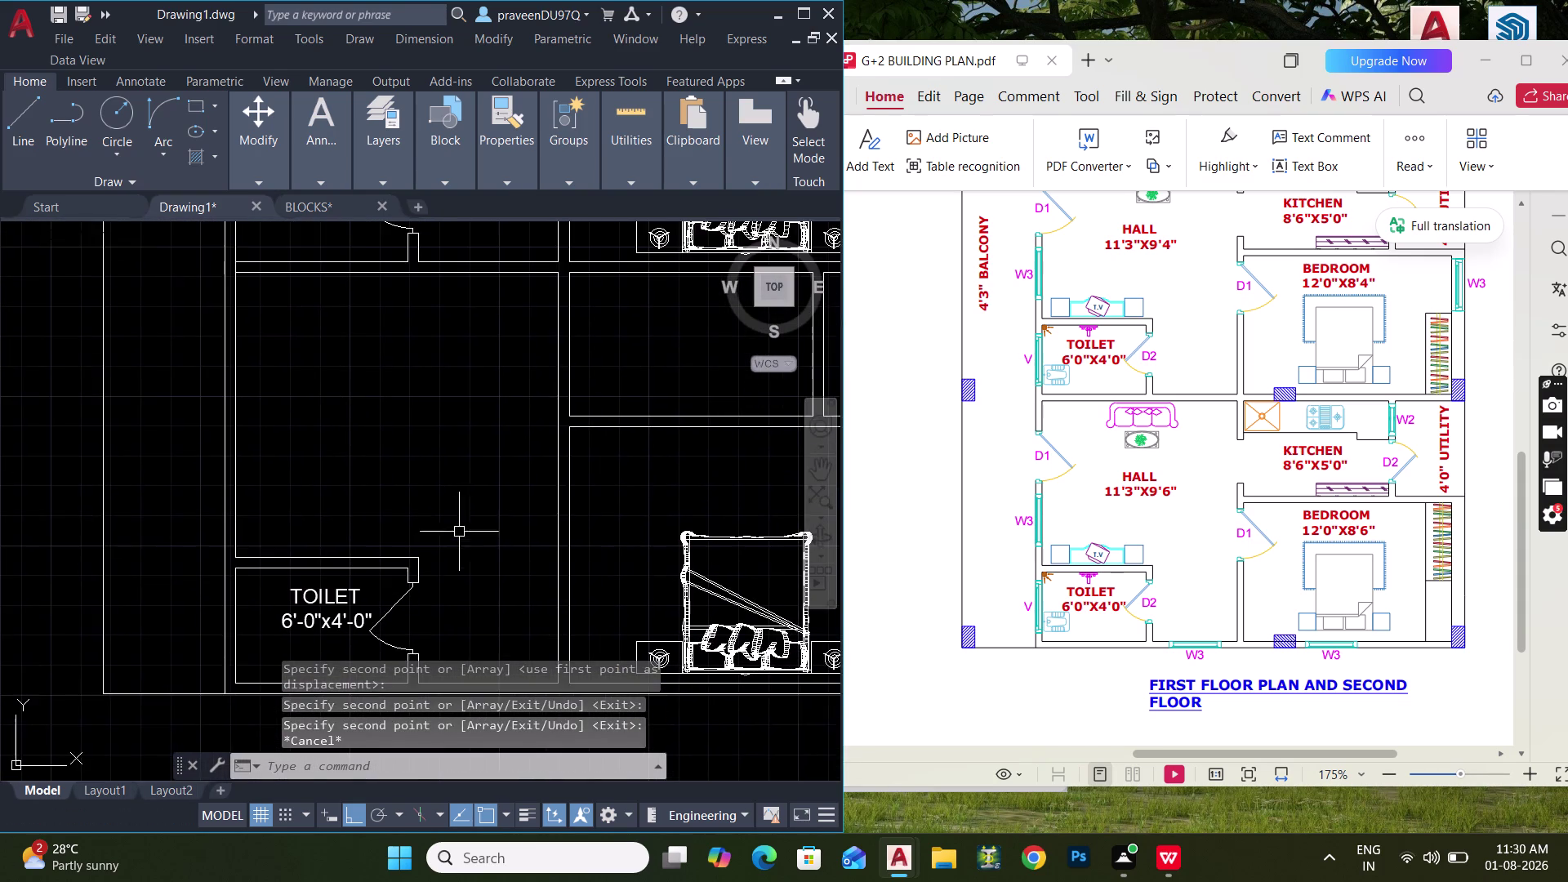
middle_drag(468, 478, 467, 495)
Copy the TOILET label into the hall area.
click(324, 616)
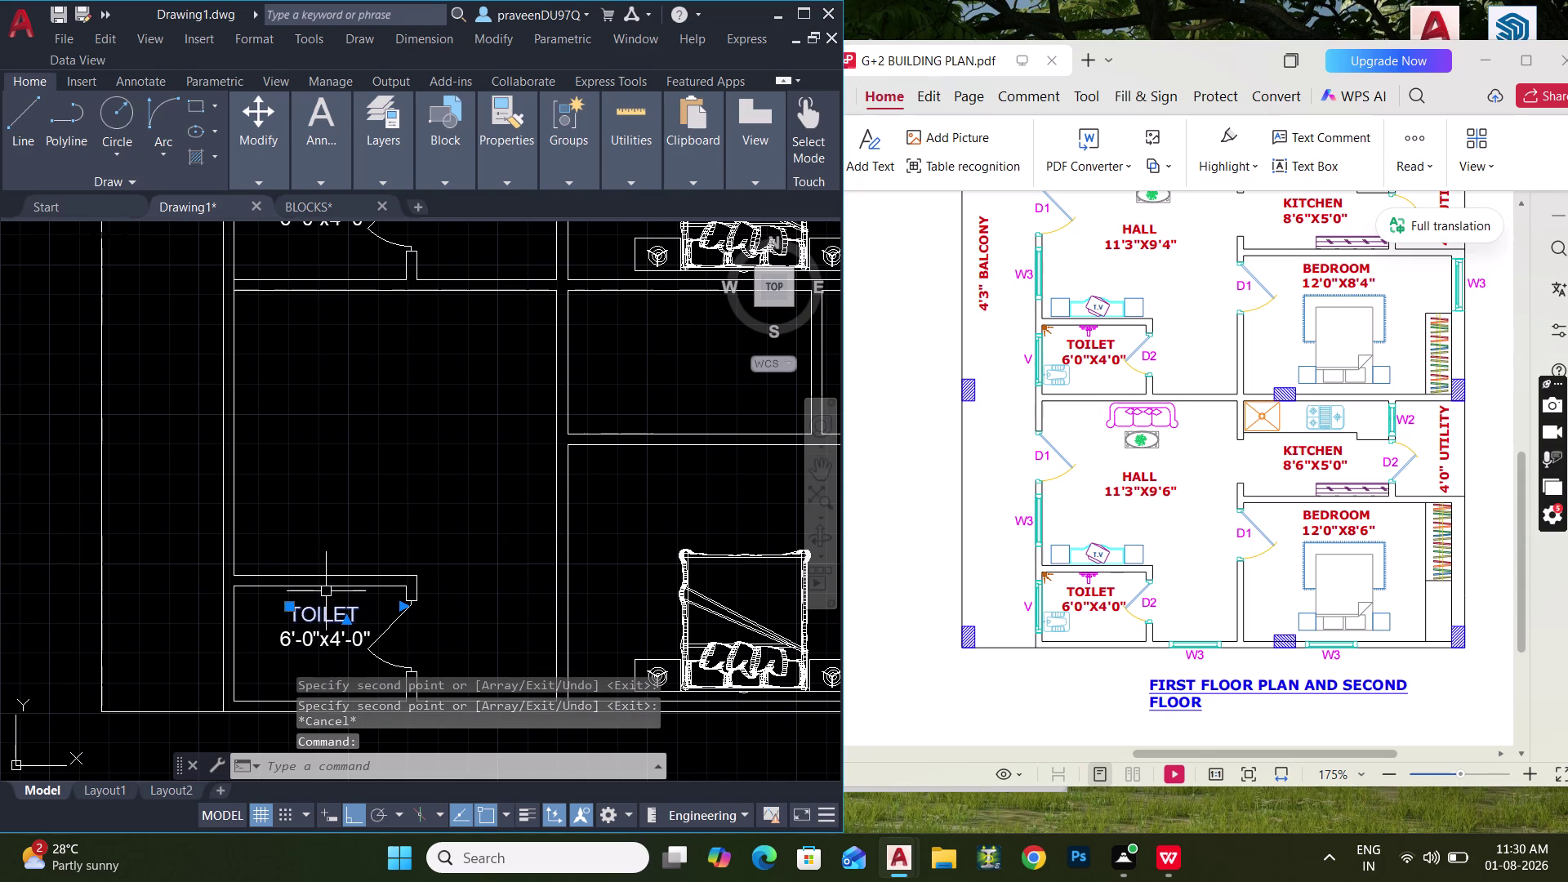
key(c)
key(o)
key(space)
click(329, 605)
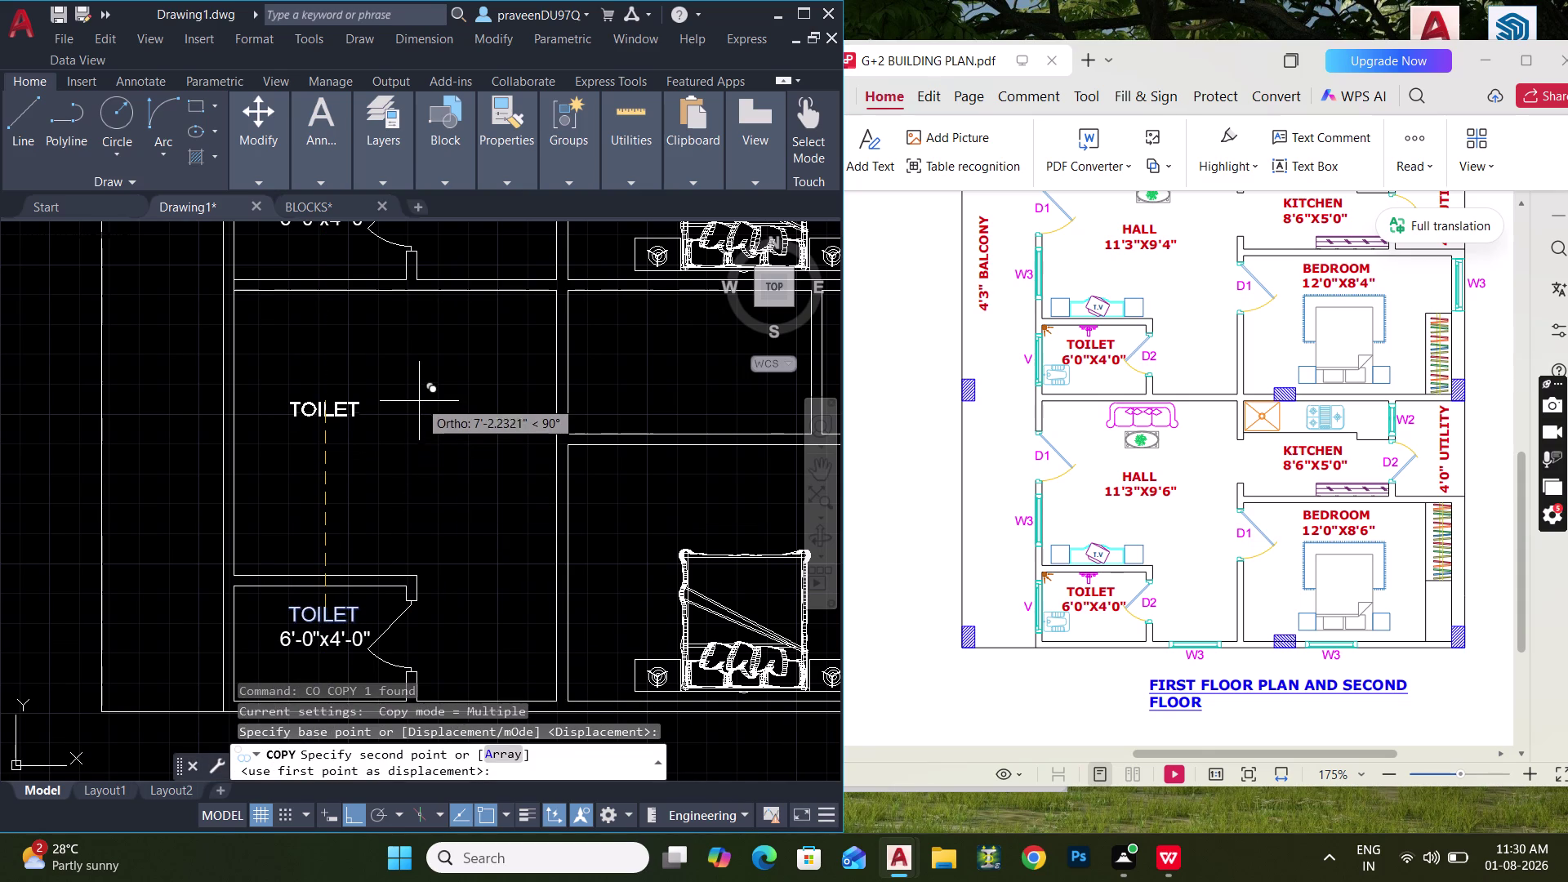
key(ctrl+l)
click(378, 360)
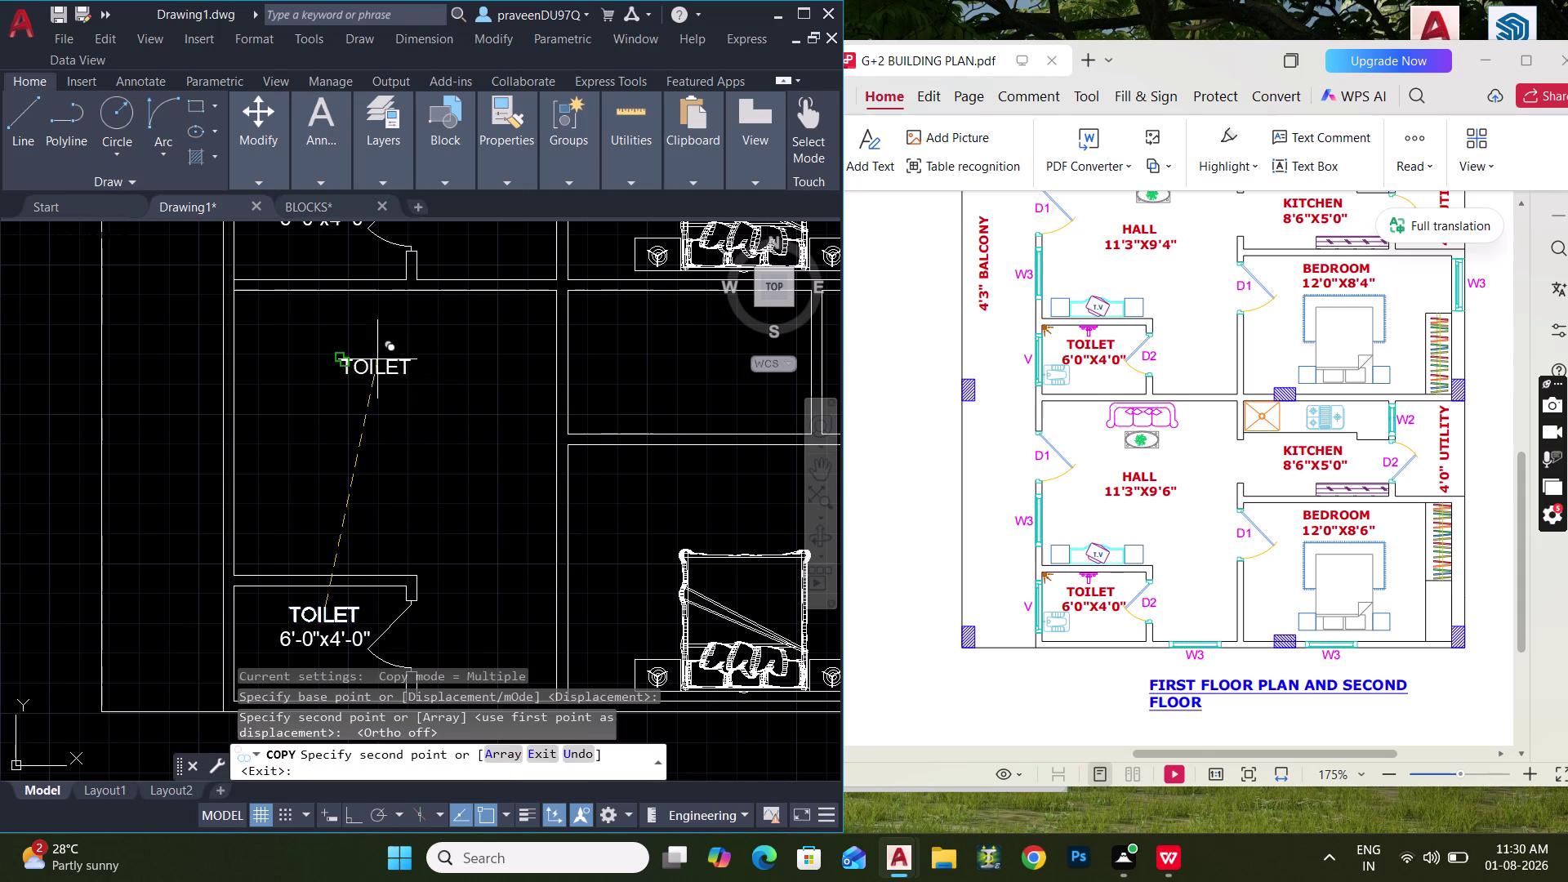
key(Escape)
Replace the copied label's text with LIVING ROOM.
double_click(385, 360)
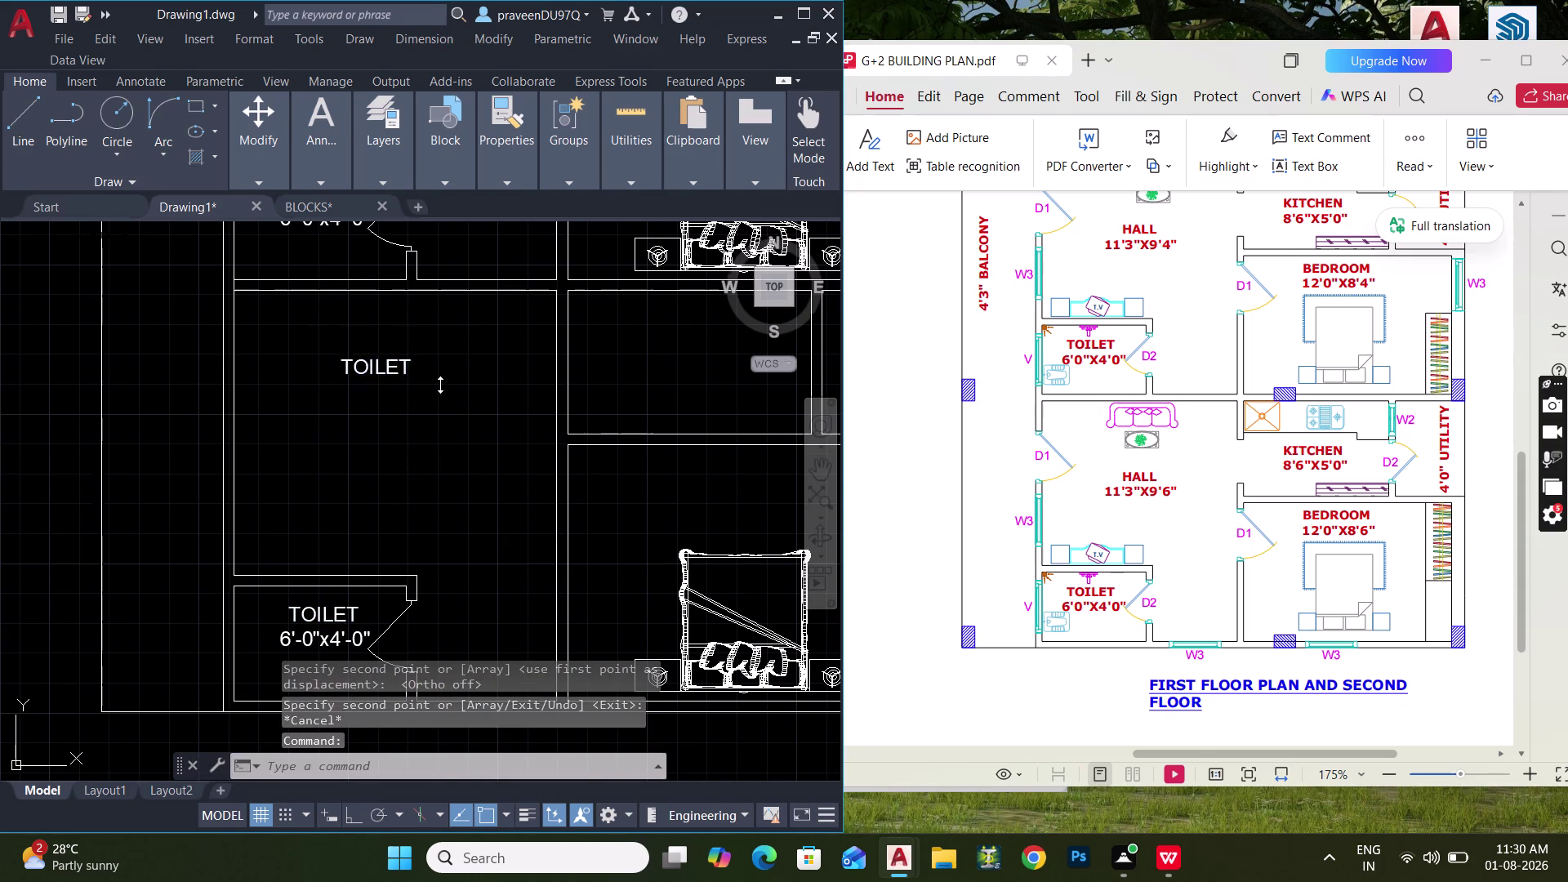
drag(425, 367, 263, 370)
text(HALL)
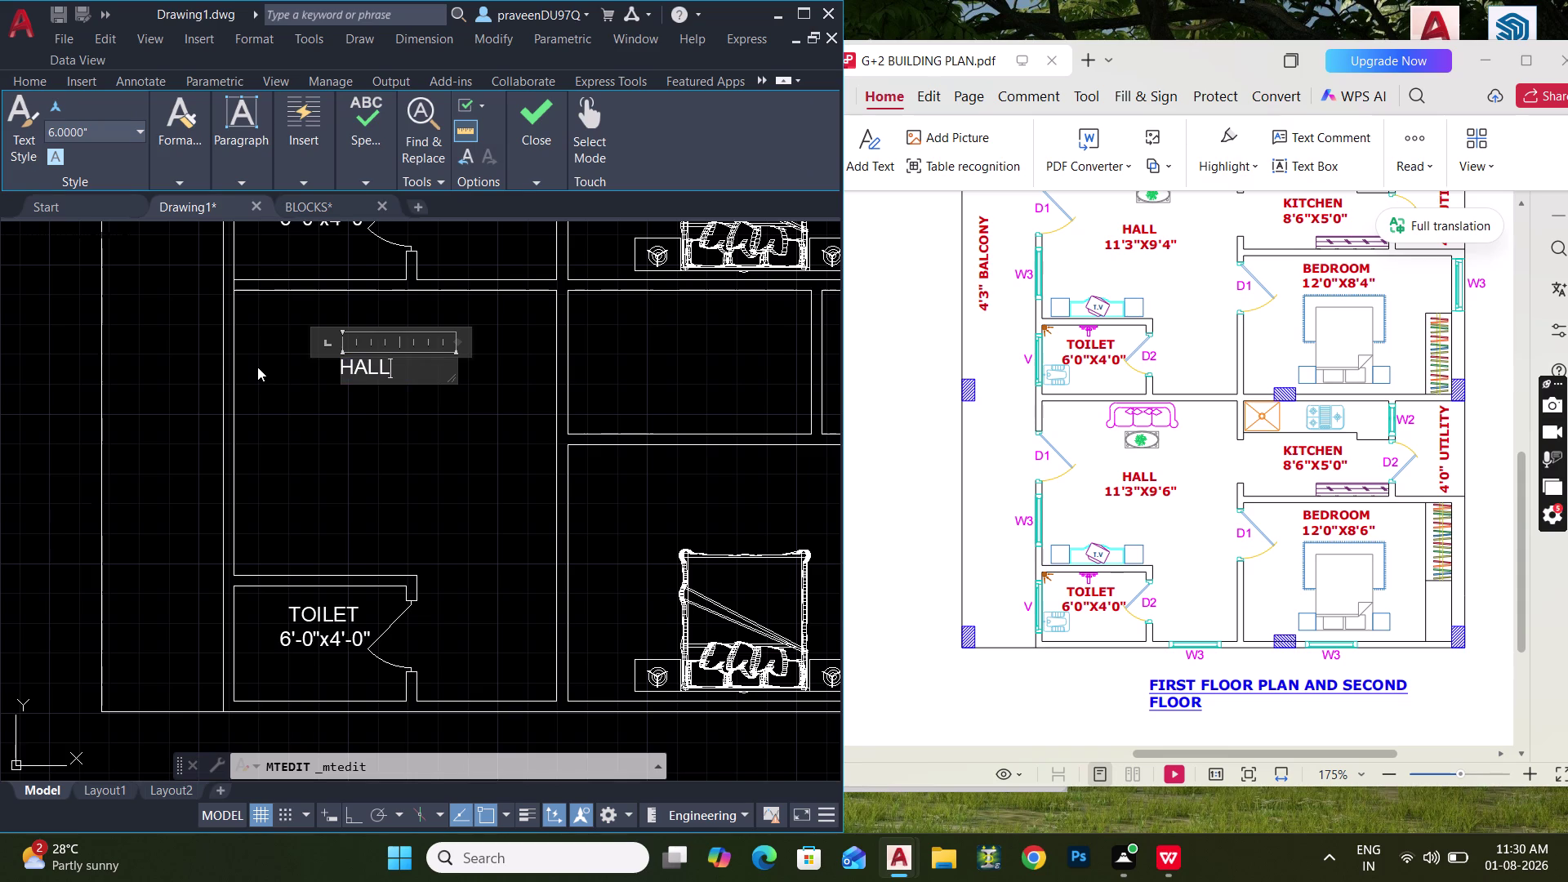
key(BackSpace)
key(BackSpace)
key(BackSpace)
key(BackSpace)
text(LIVING)
key(space)
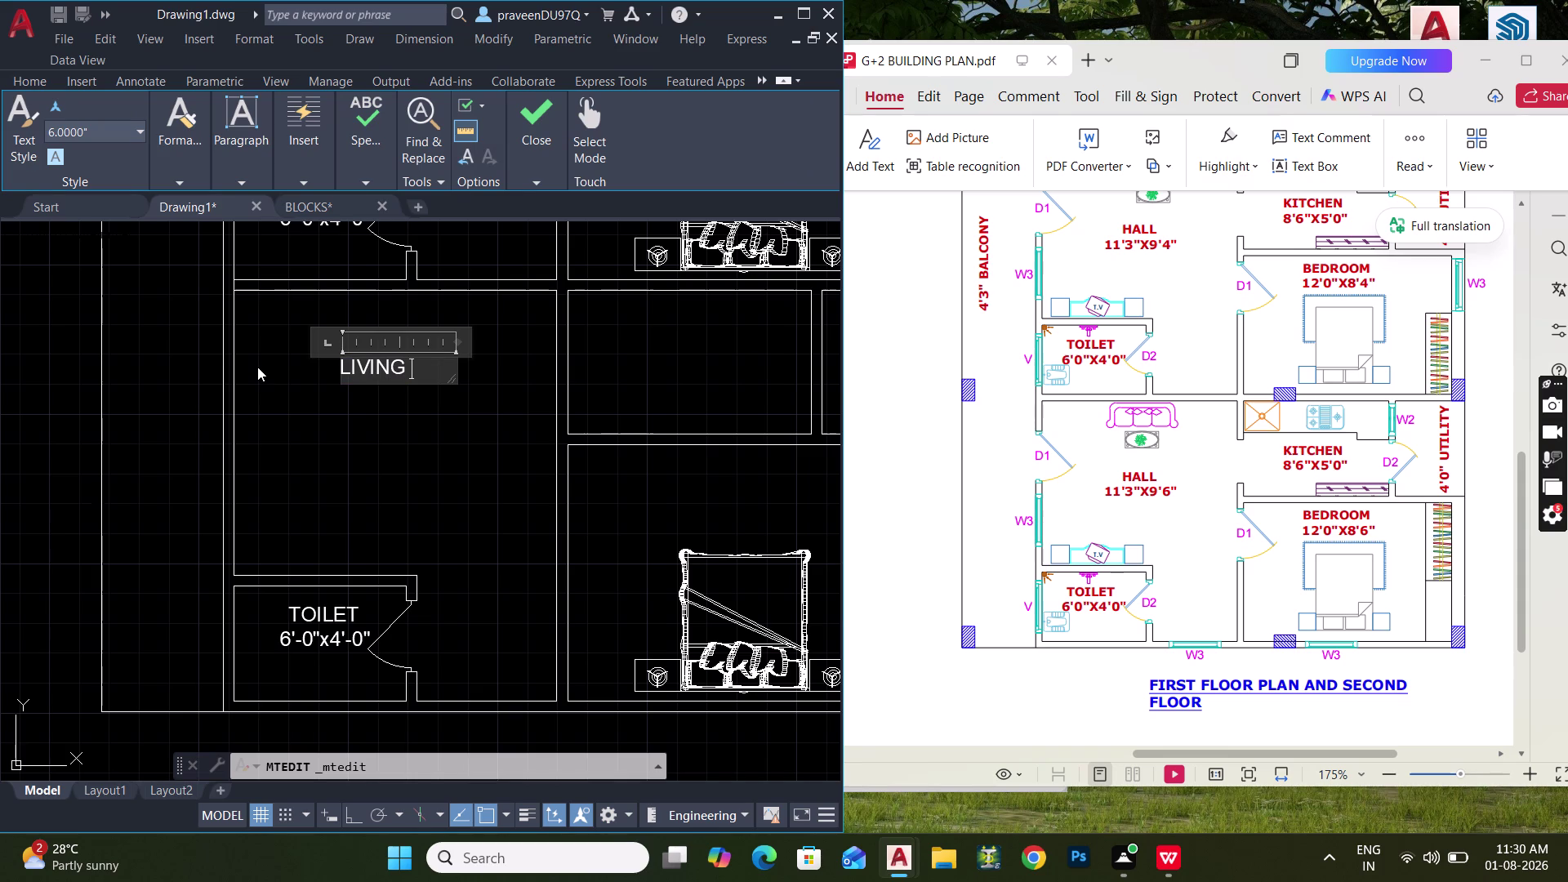
text(ROOM)
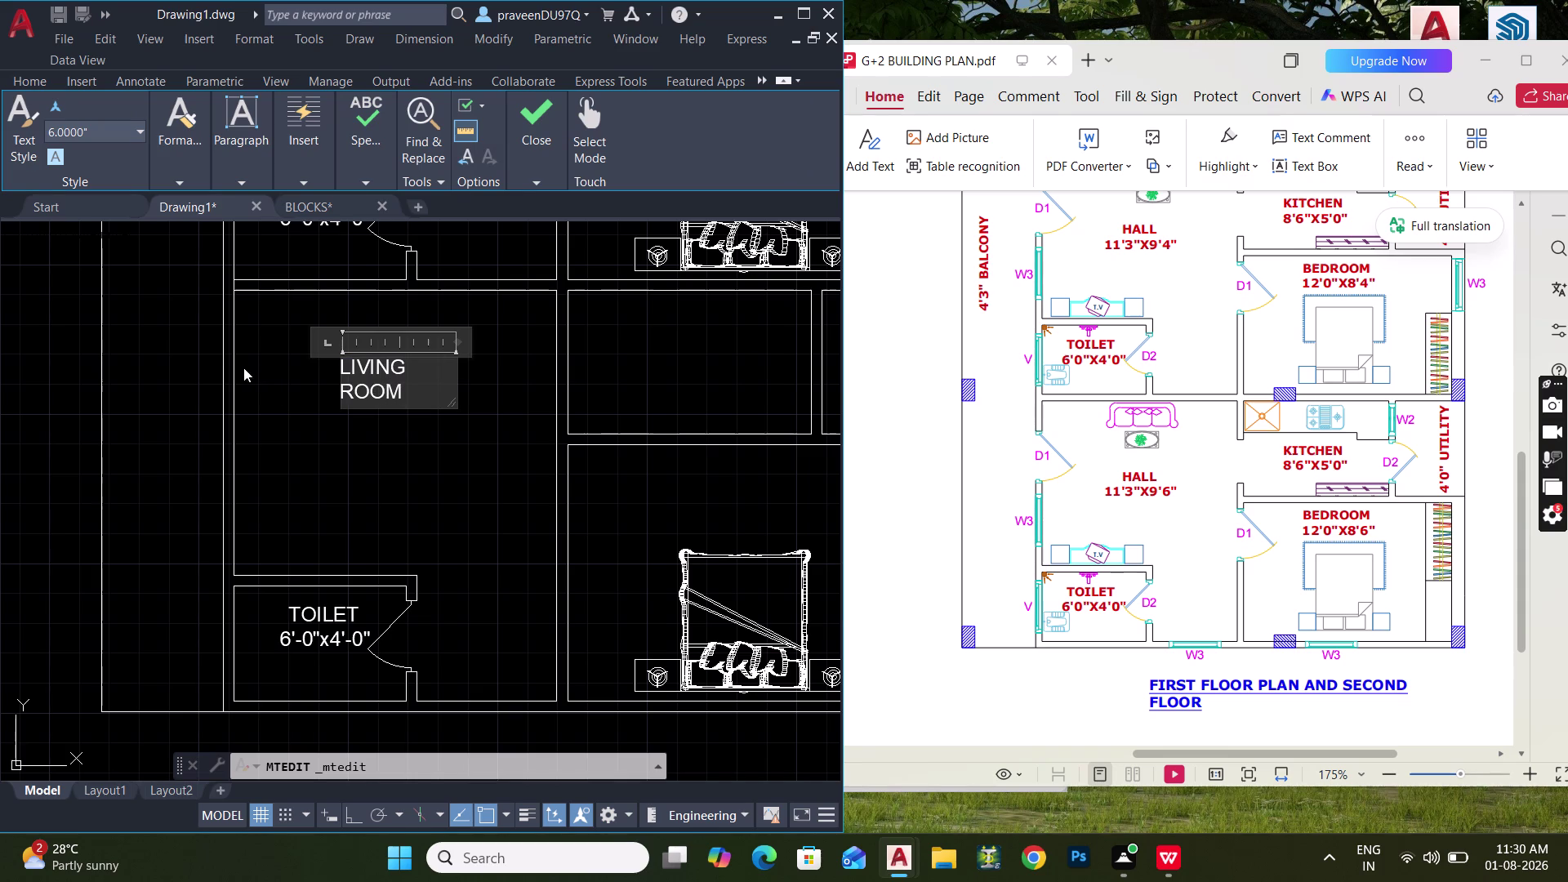
Widen the text box so LIVING ROOM fits on one line.
drag(457, 343, 460, 342)
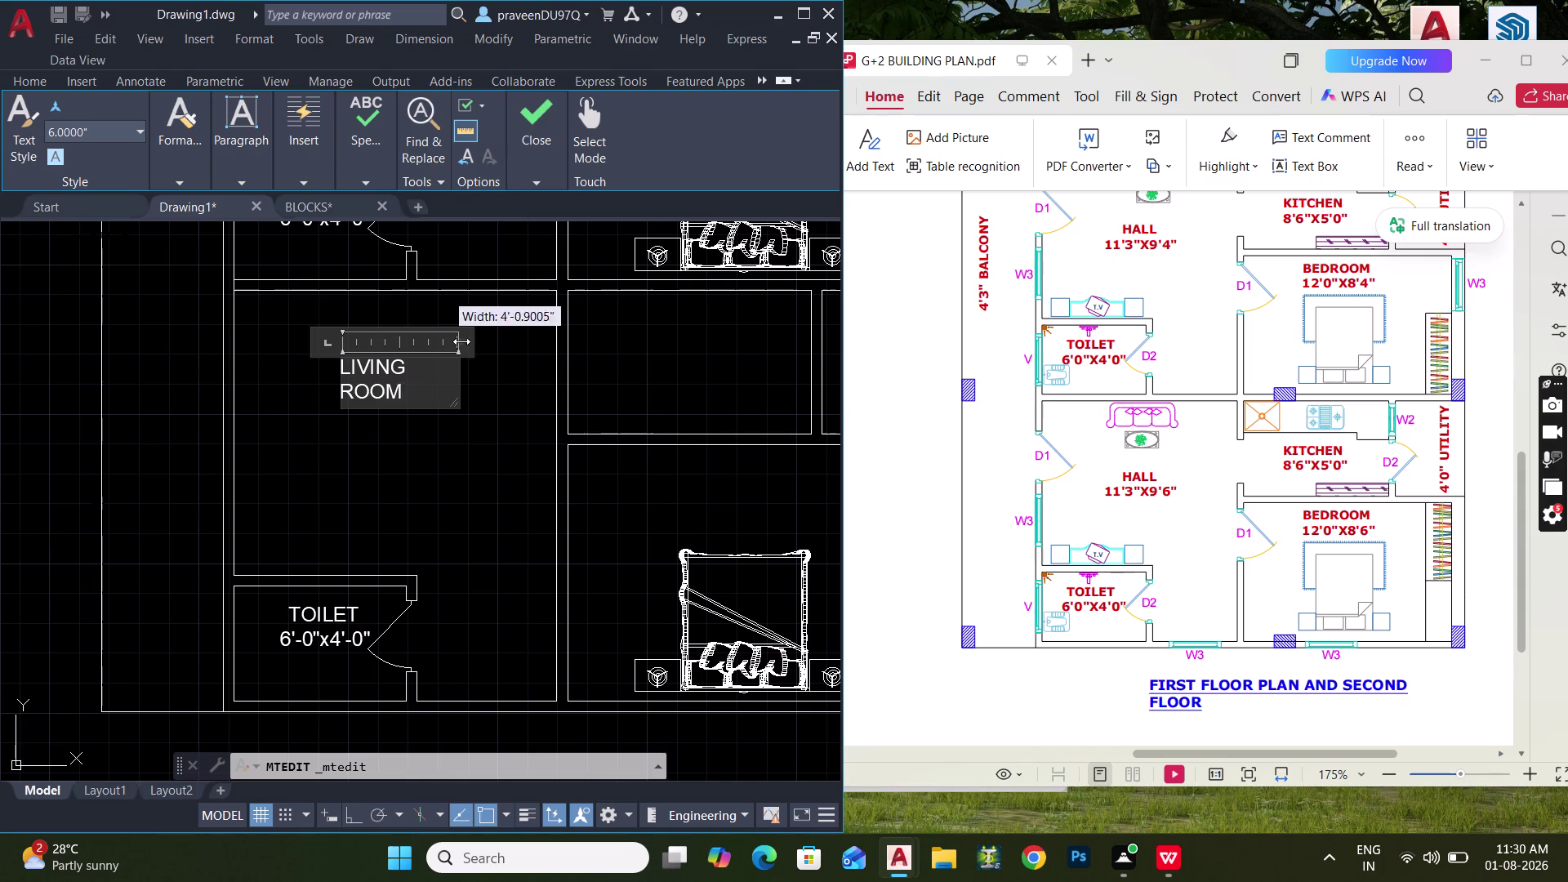
drag(460, 343, 510, 336)
key(Return)
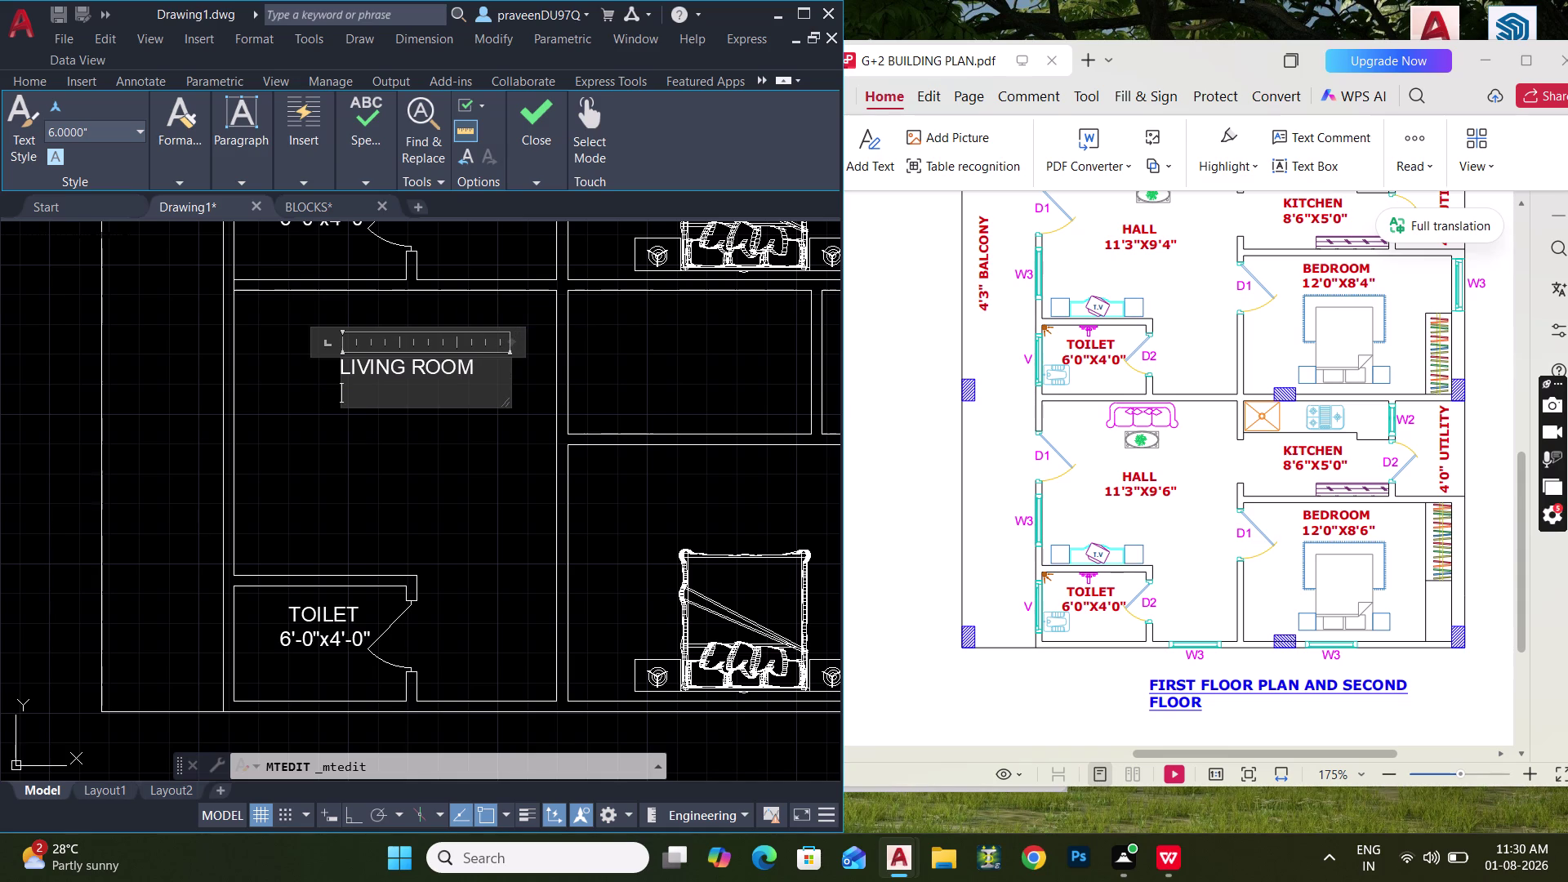
click(398, 481)
Move the LIVING ROOM label straight down, centred in the living room.
middle_drag(449, 442, 427, 457)
drag(410, 413, 401, 396)
click(353, 333)
key(m)
key(space)
click(394, 371)
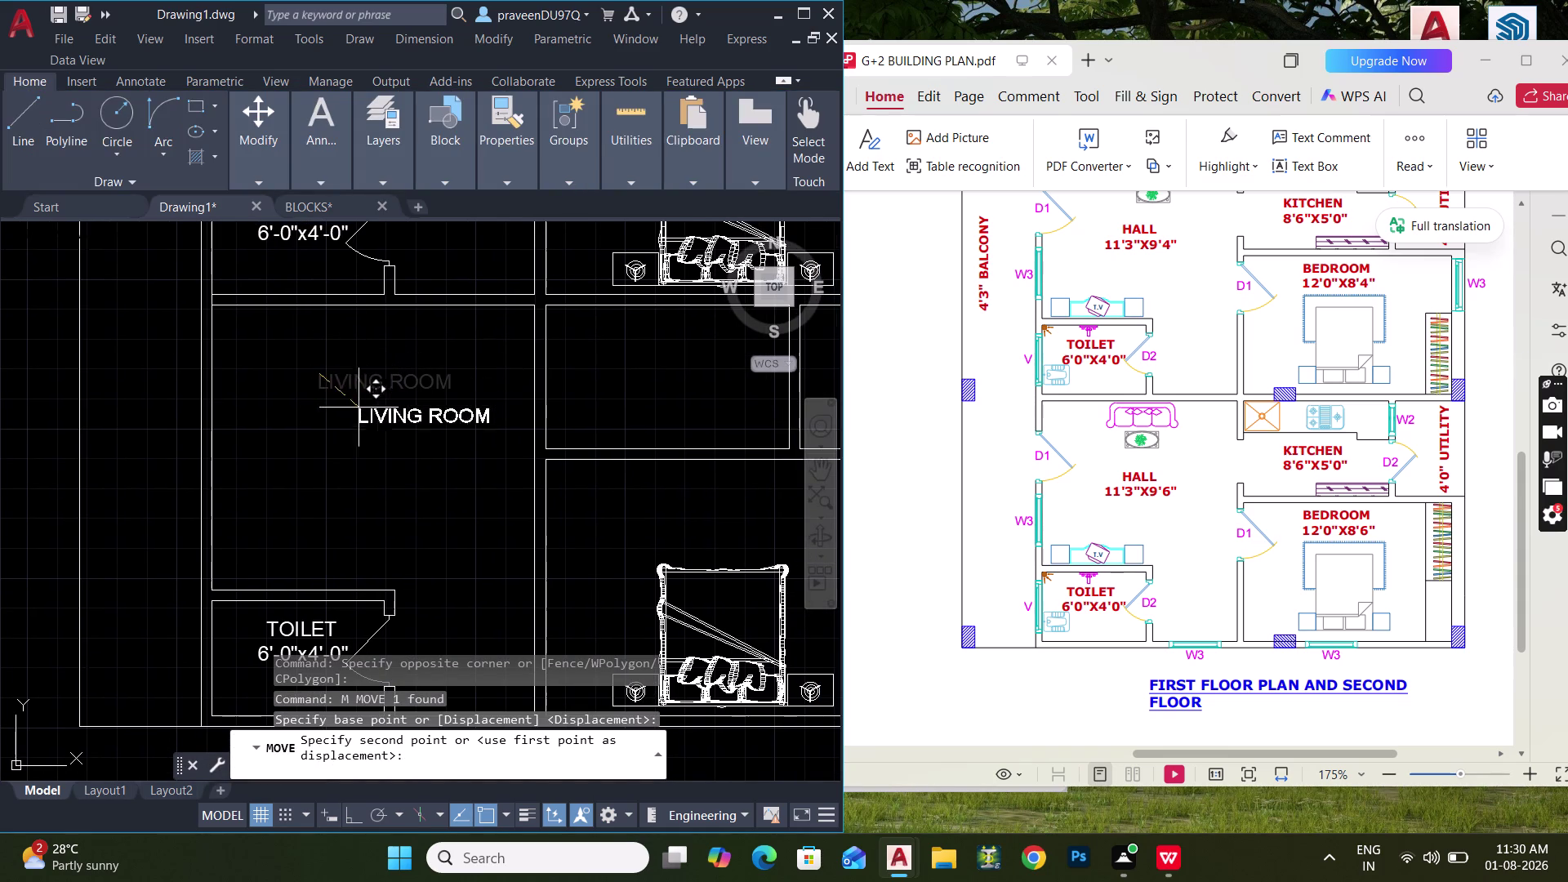
key(ctrl+l)
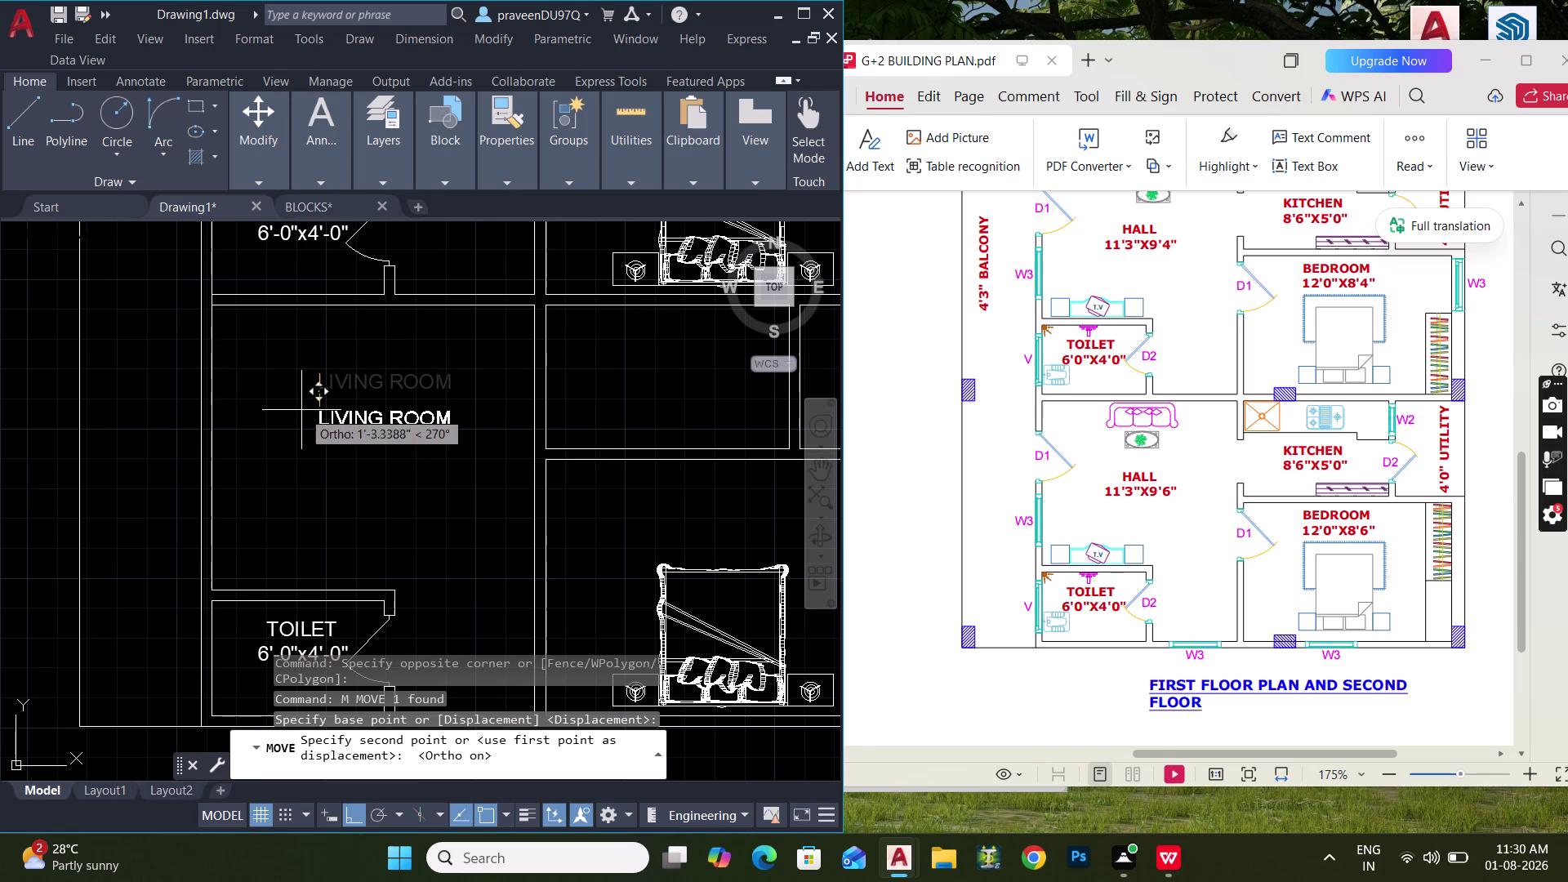
click(305, 404)
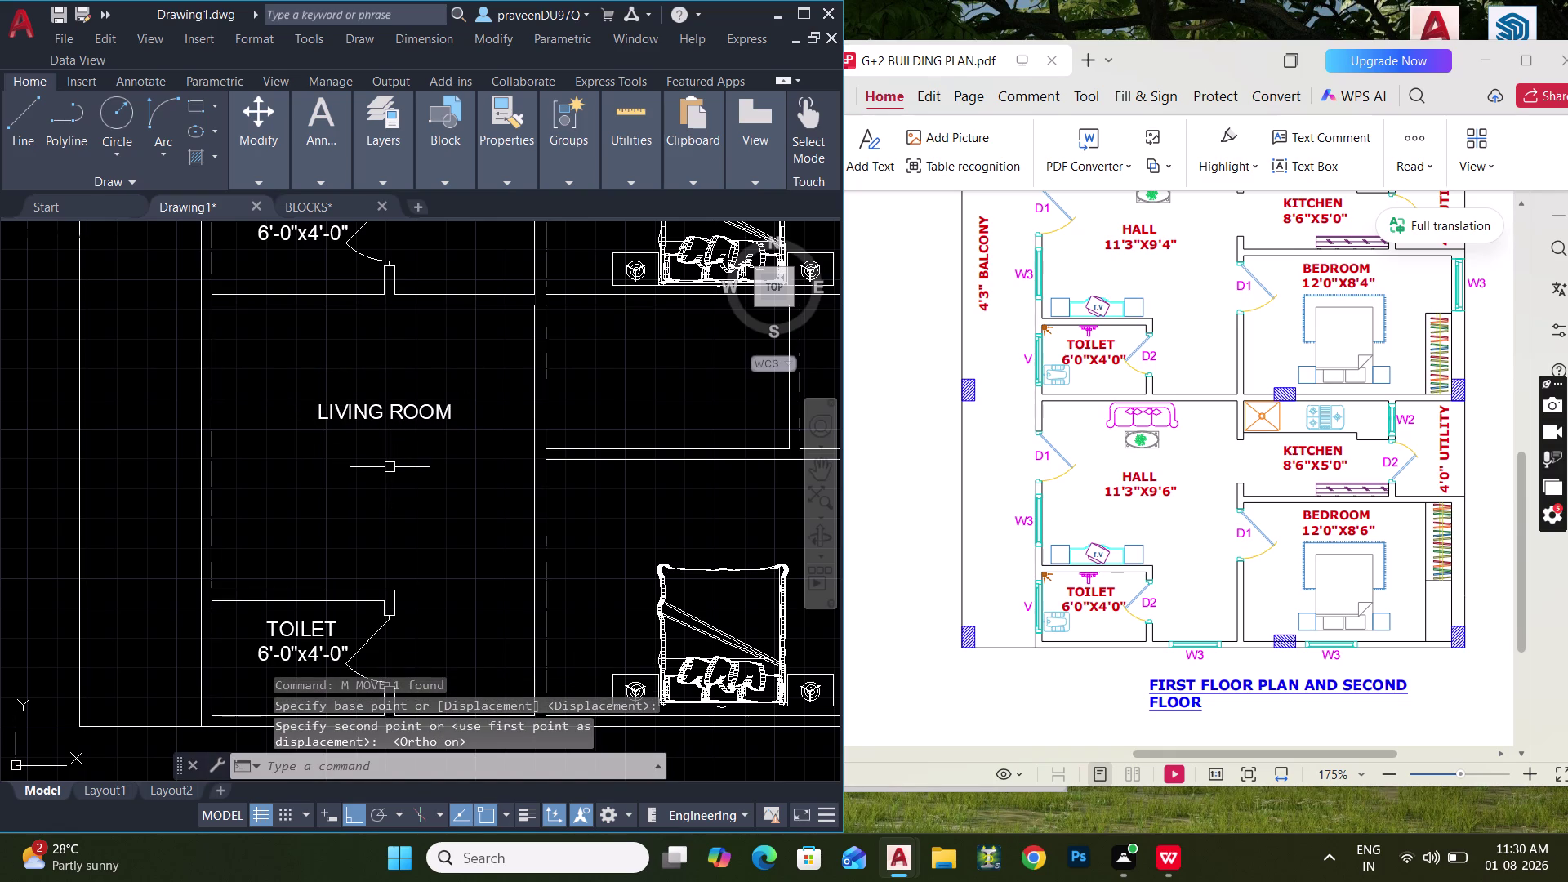
text(DLI)
key(space)
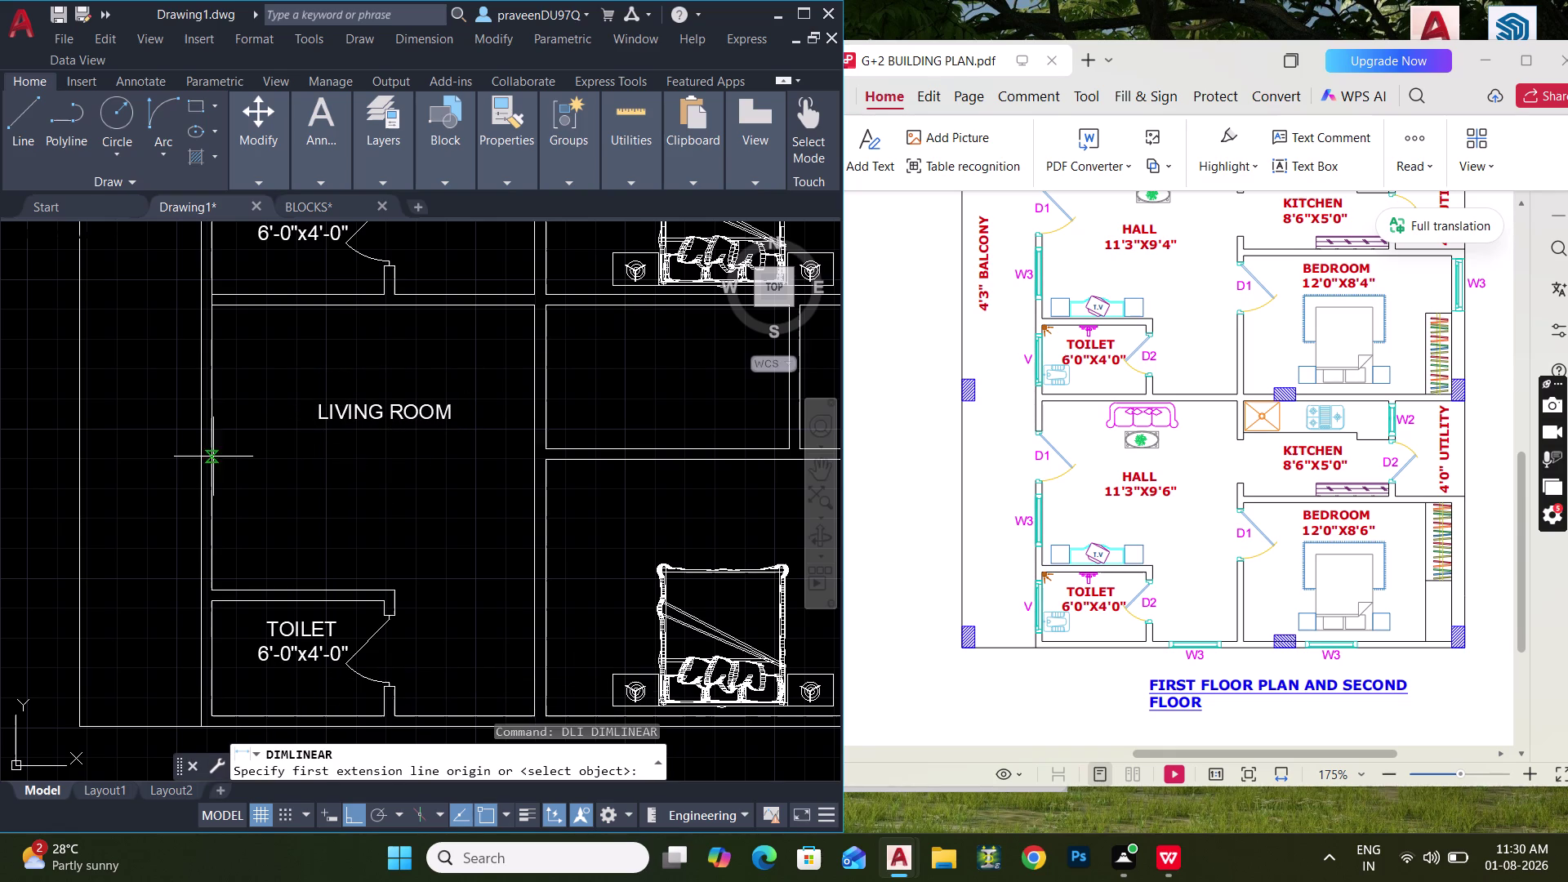
Dimension the living room between its top and bottom walls, showing 9'-11.0".
click(207, 489)
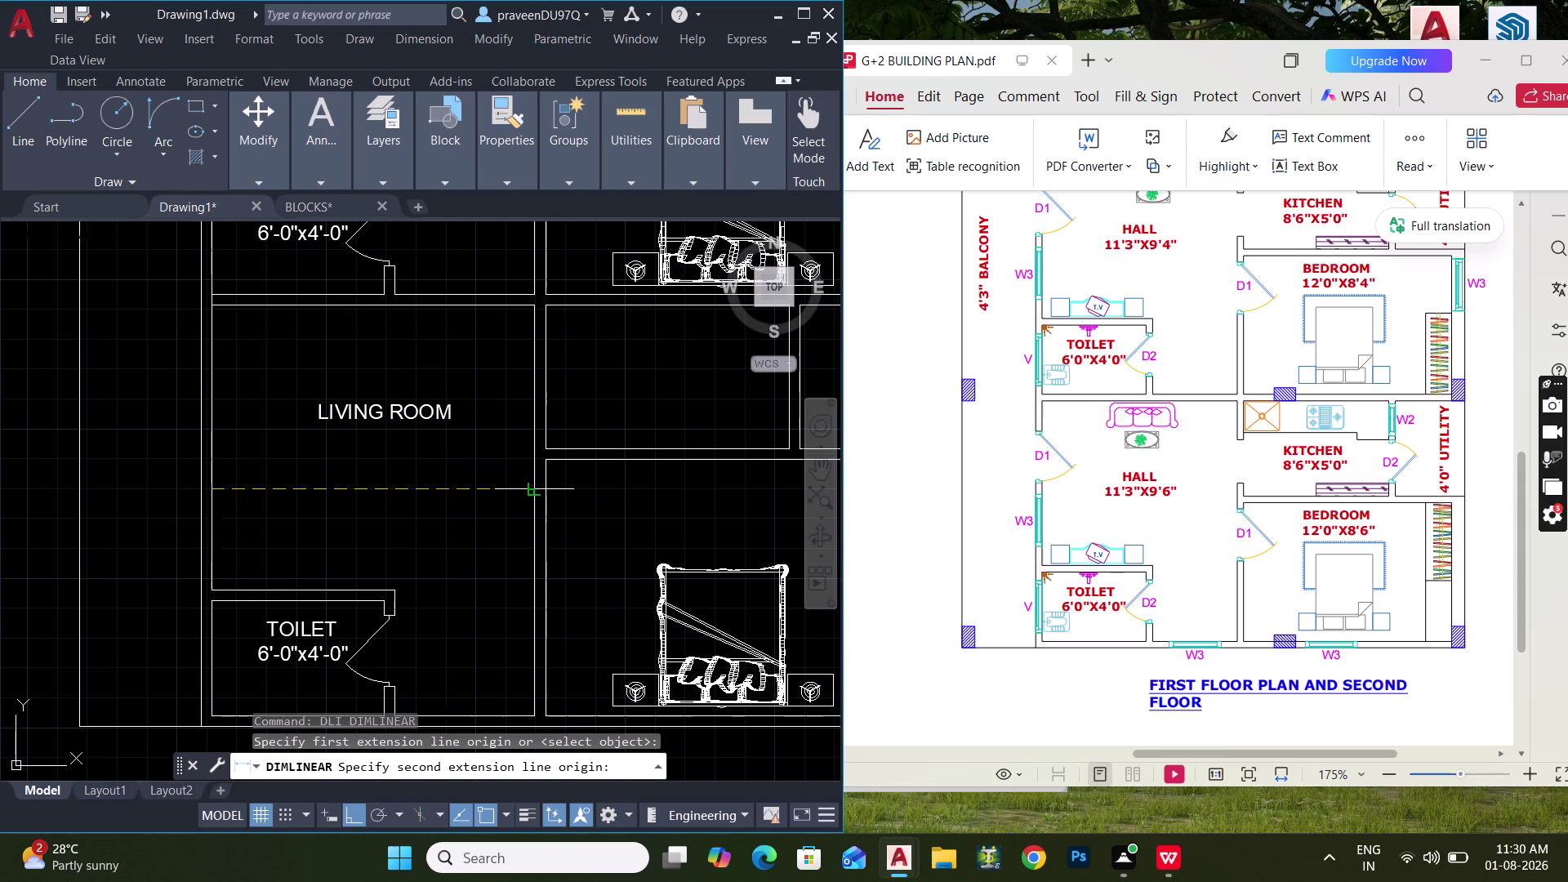
click(535, 491)
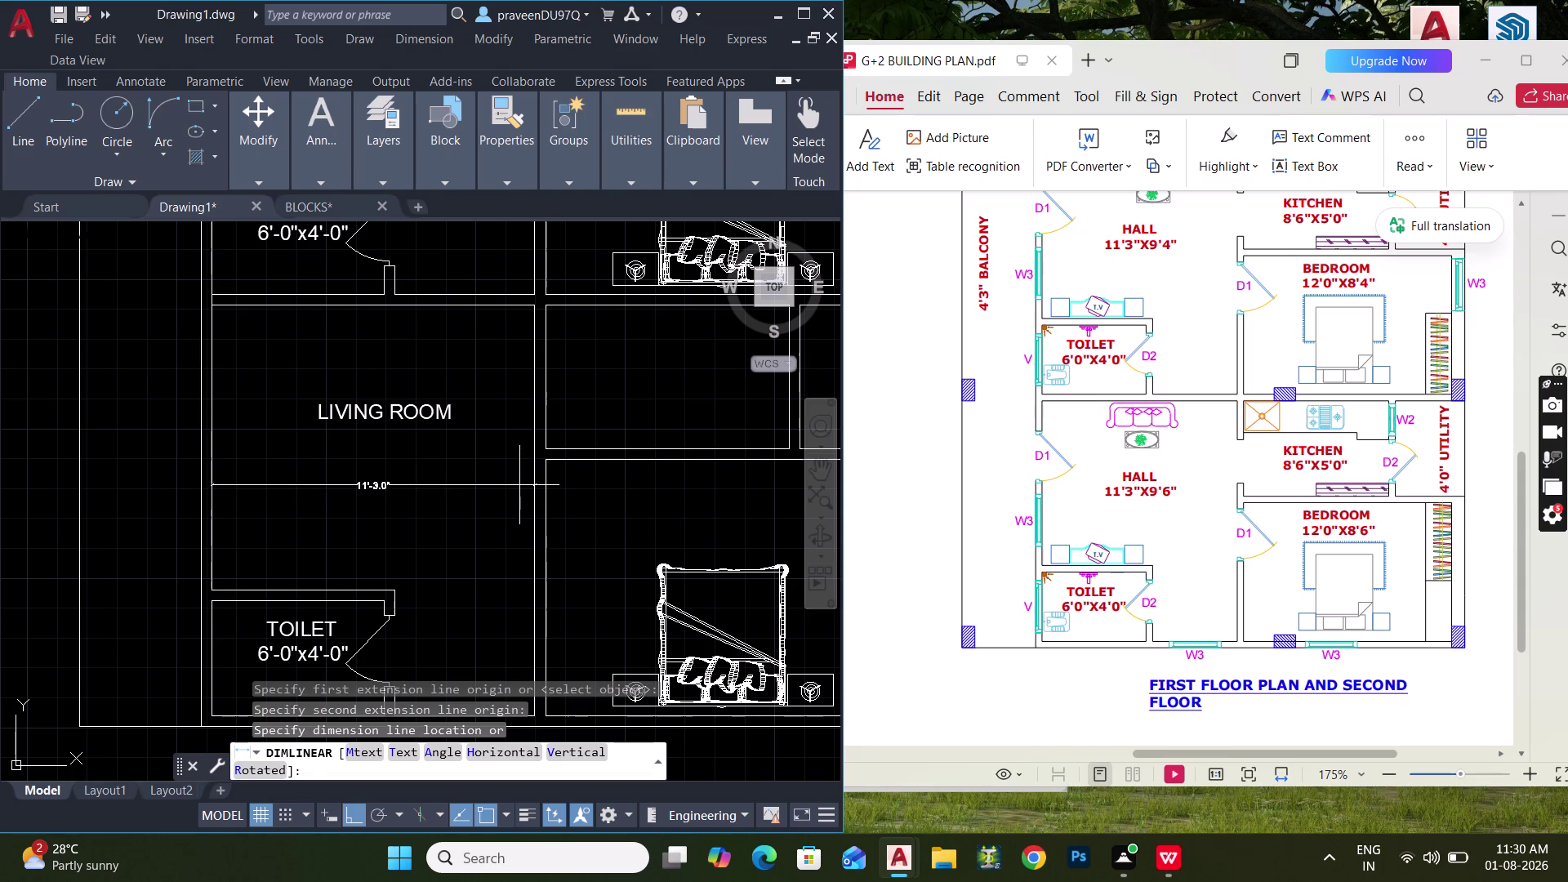
key(Escape)
key(space)
click(304, 308)
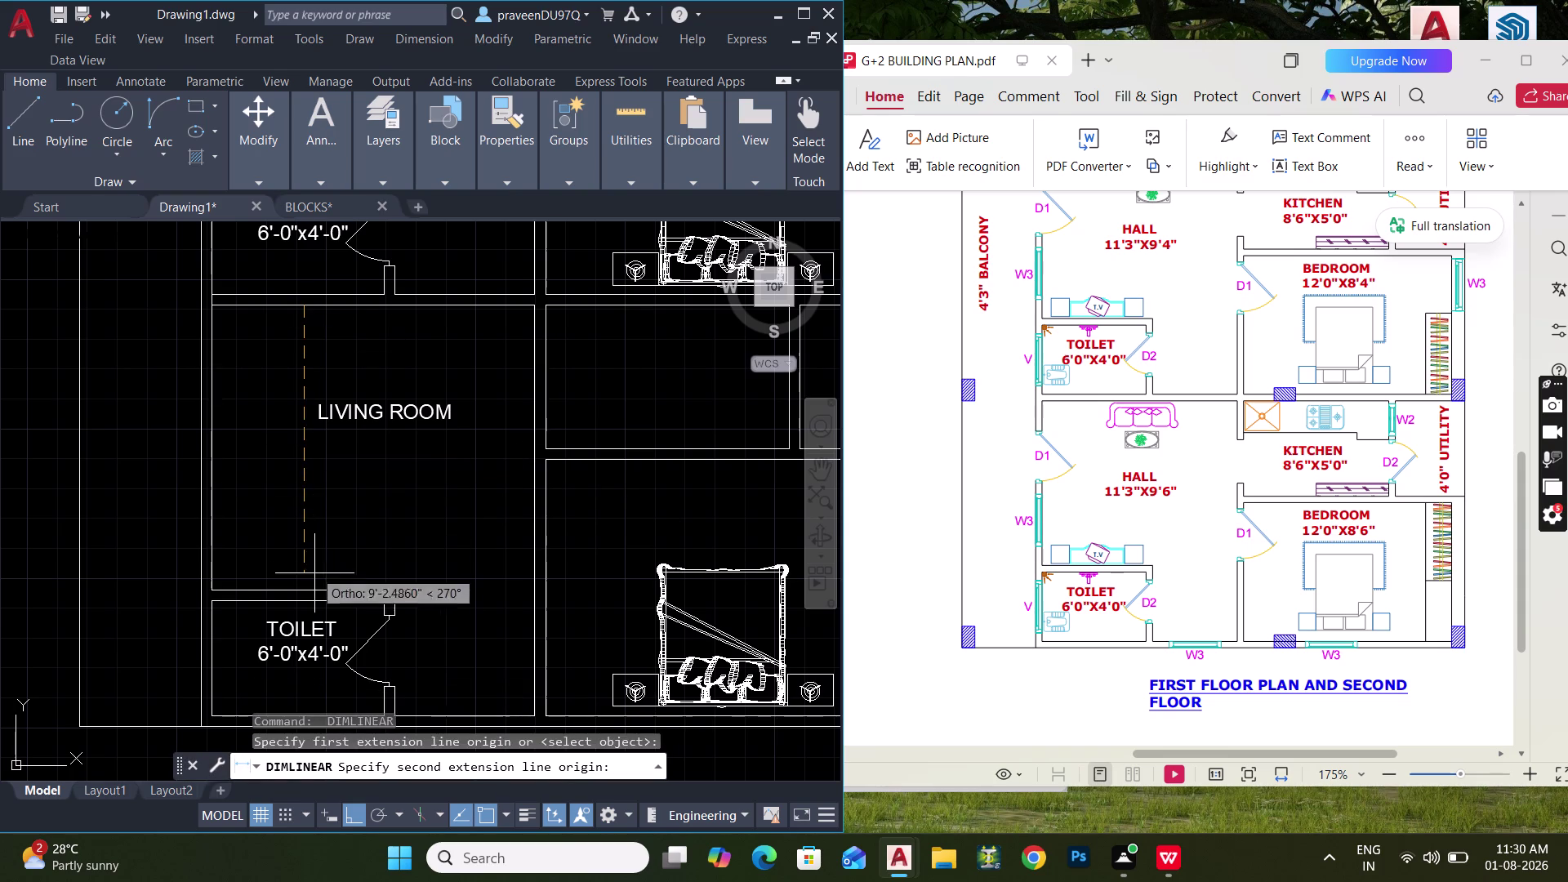
click(312, 585)
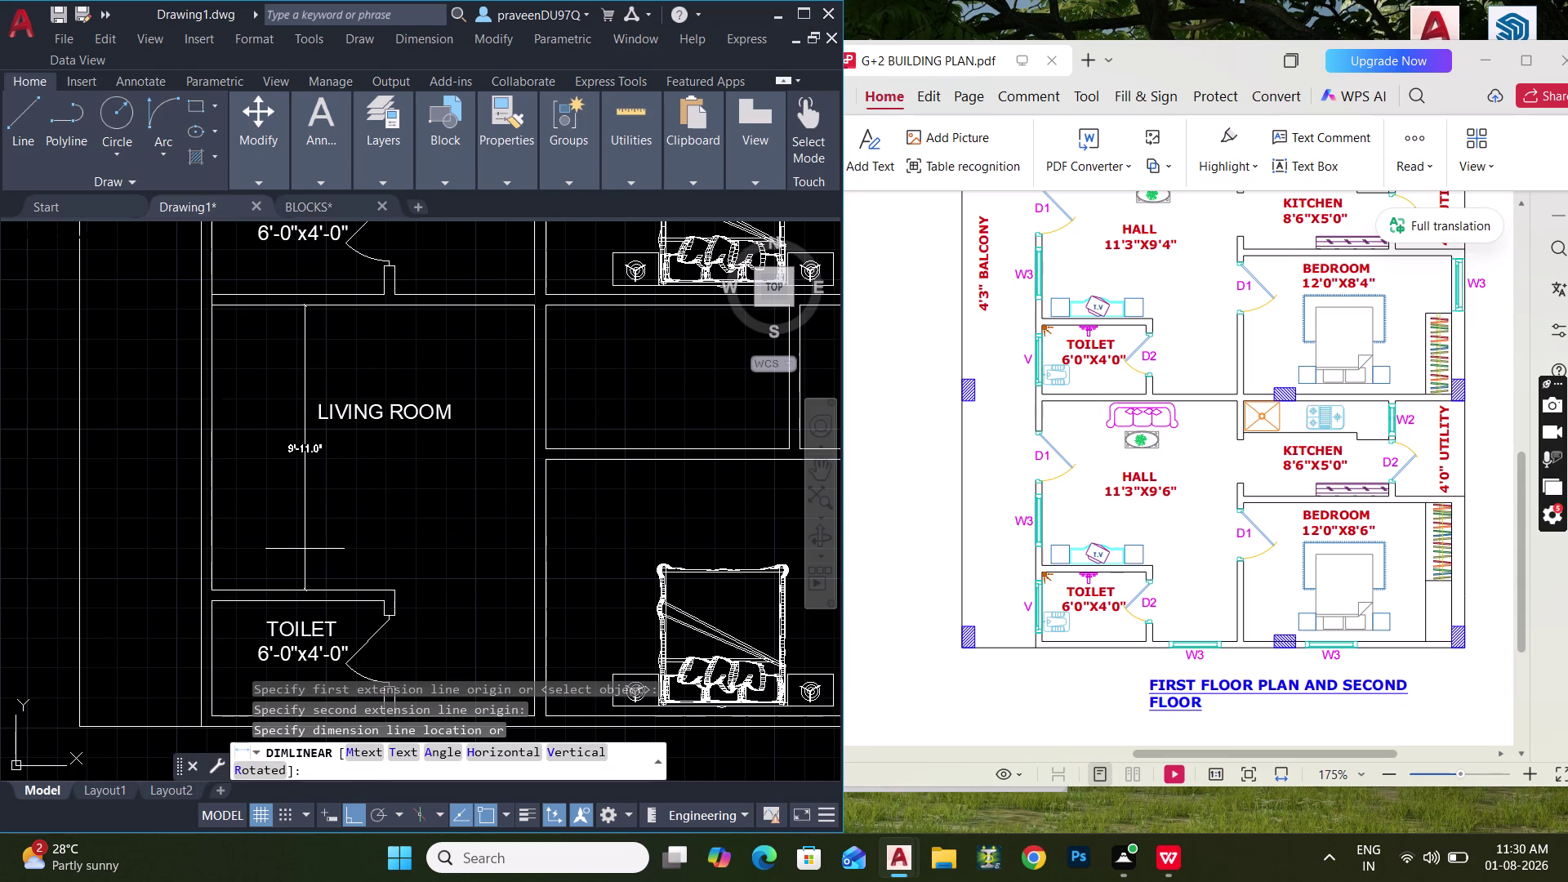
click(283, 483)
key(Escape)
Add an 11'-3.0" dimension between the side walls and reopen the LIVING ROOM label.
double_click(376, 406)
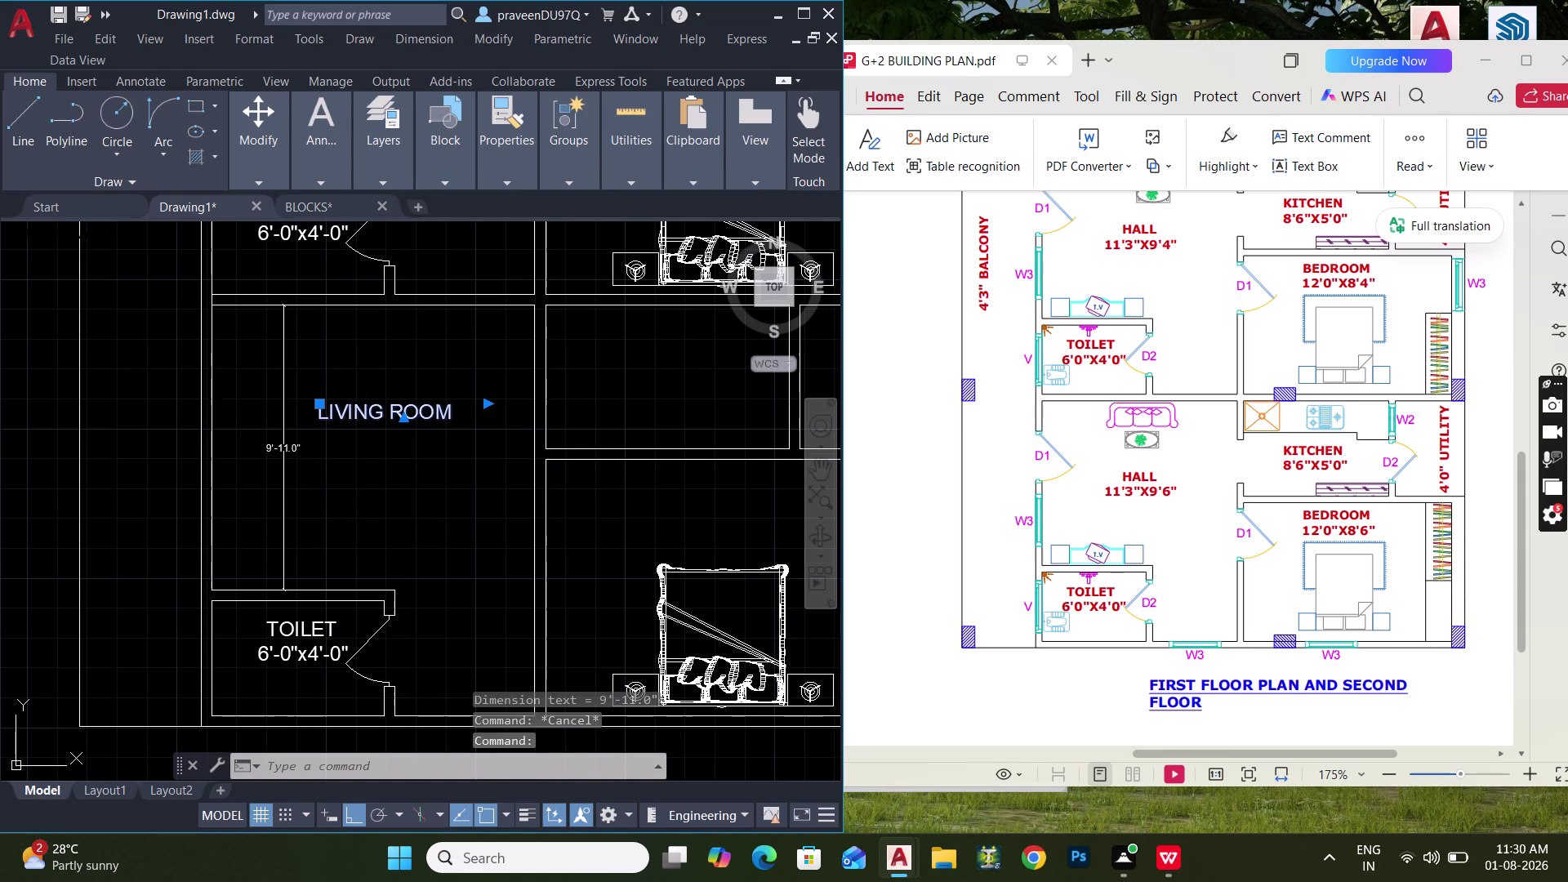
click(446, 513)
key(Escape)
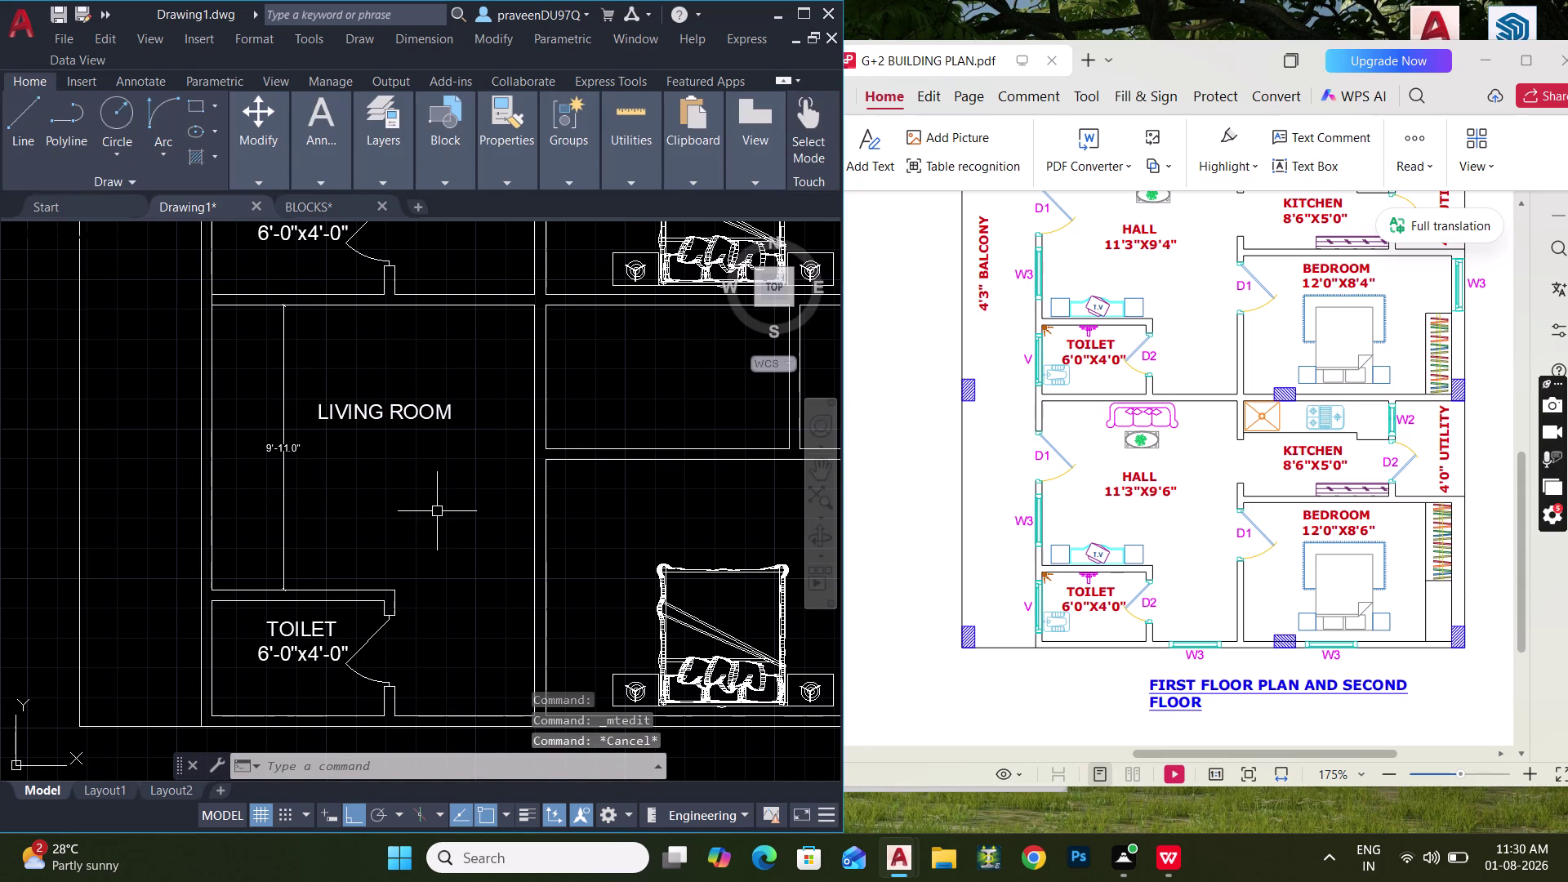
text(DLI)
key(space)
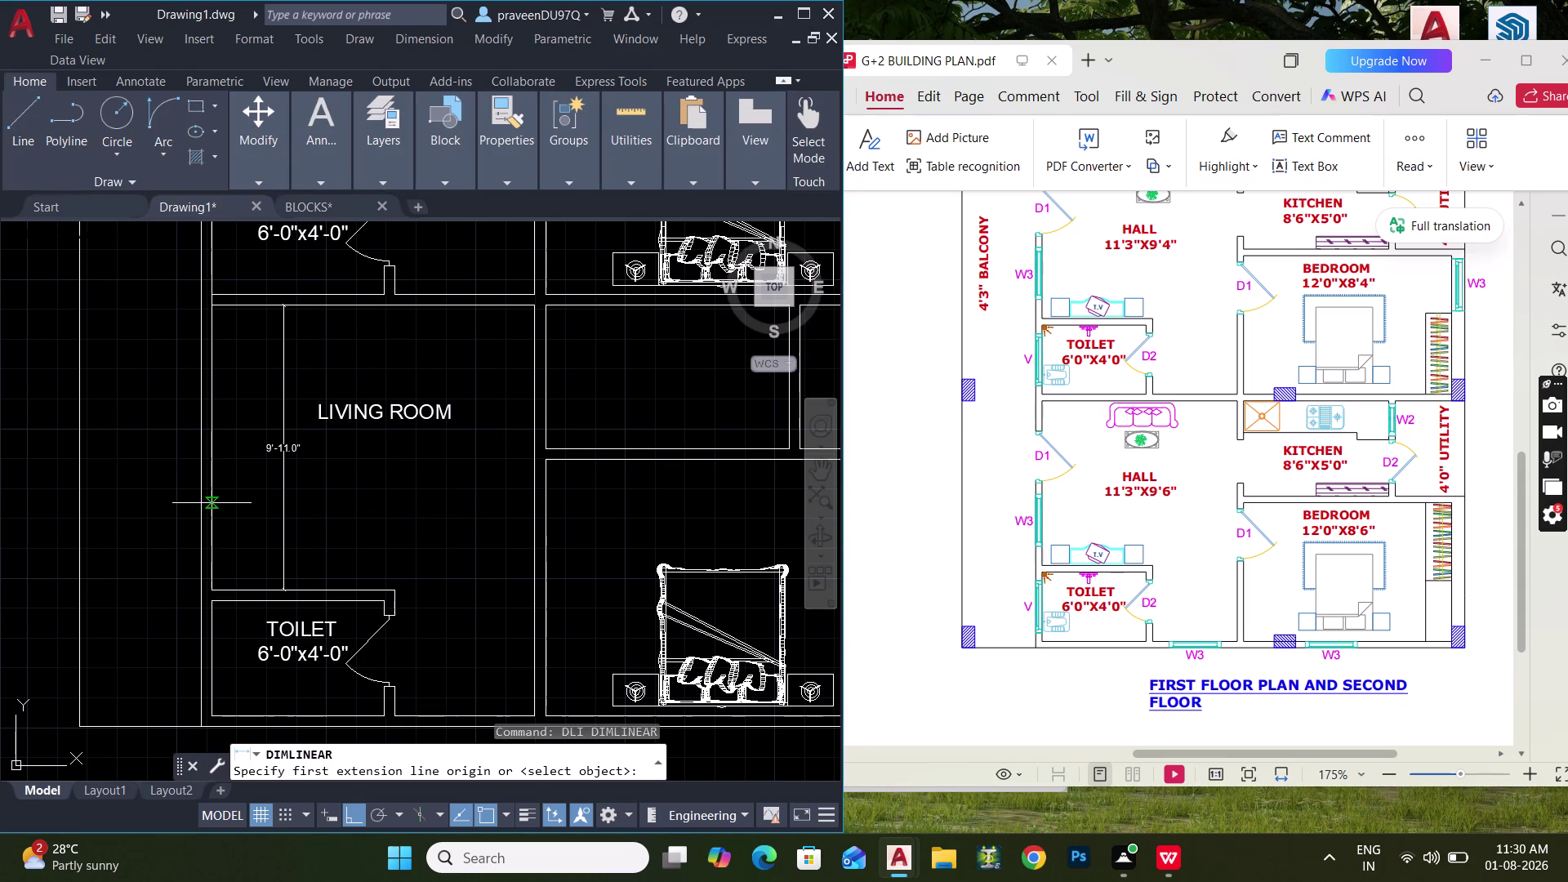
click(209, 503)
click(536, 505)
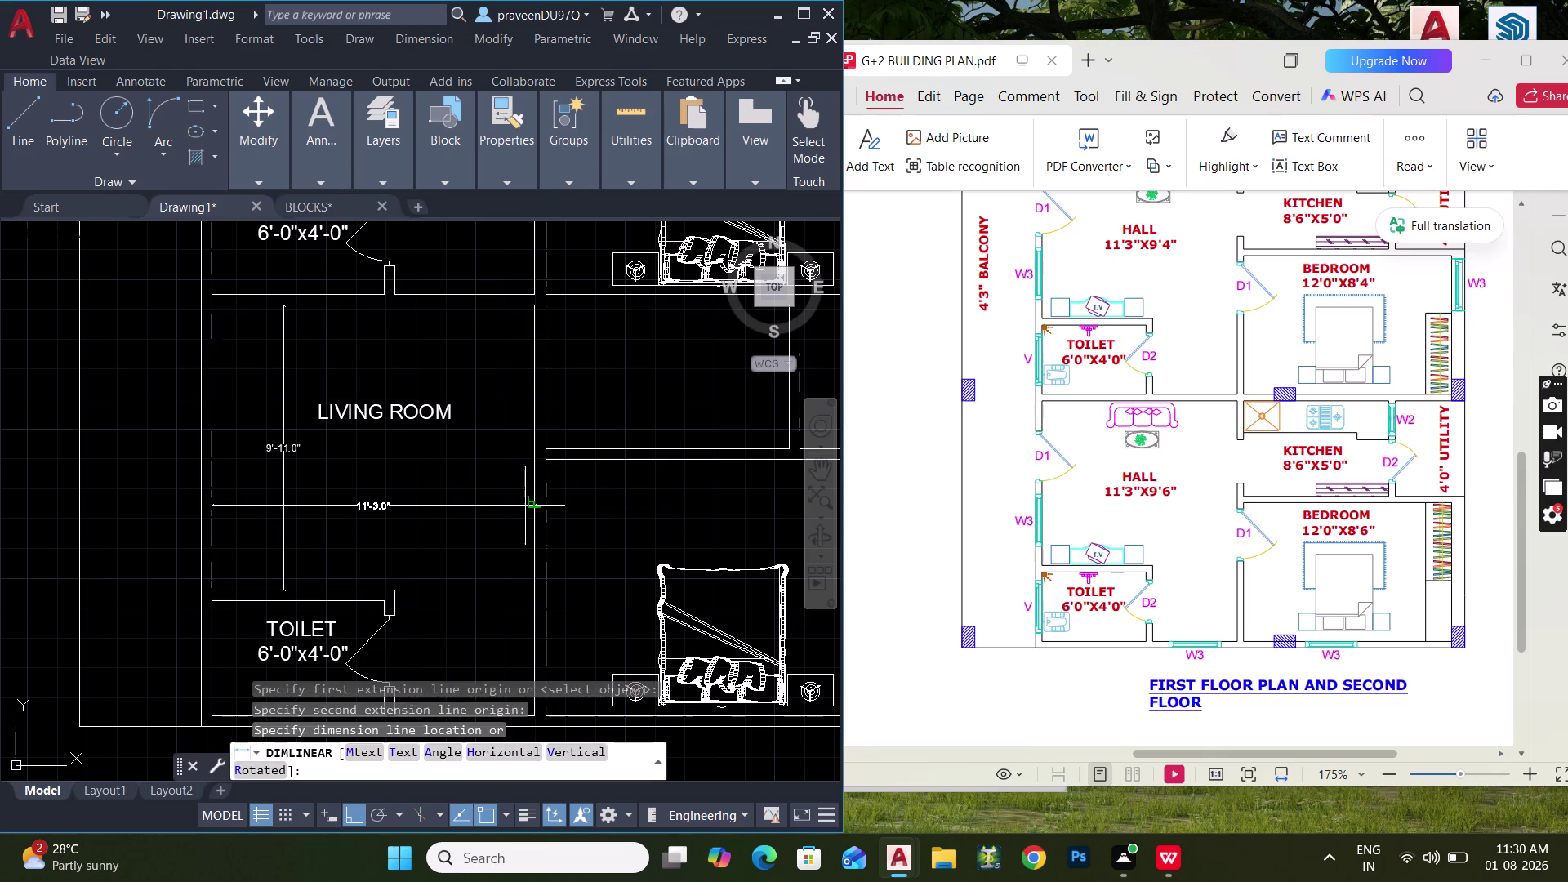
click(522, 505)
scroll(up, 3)
double_click(375, 391)
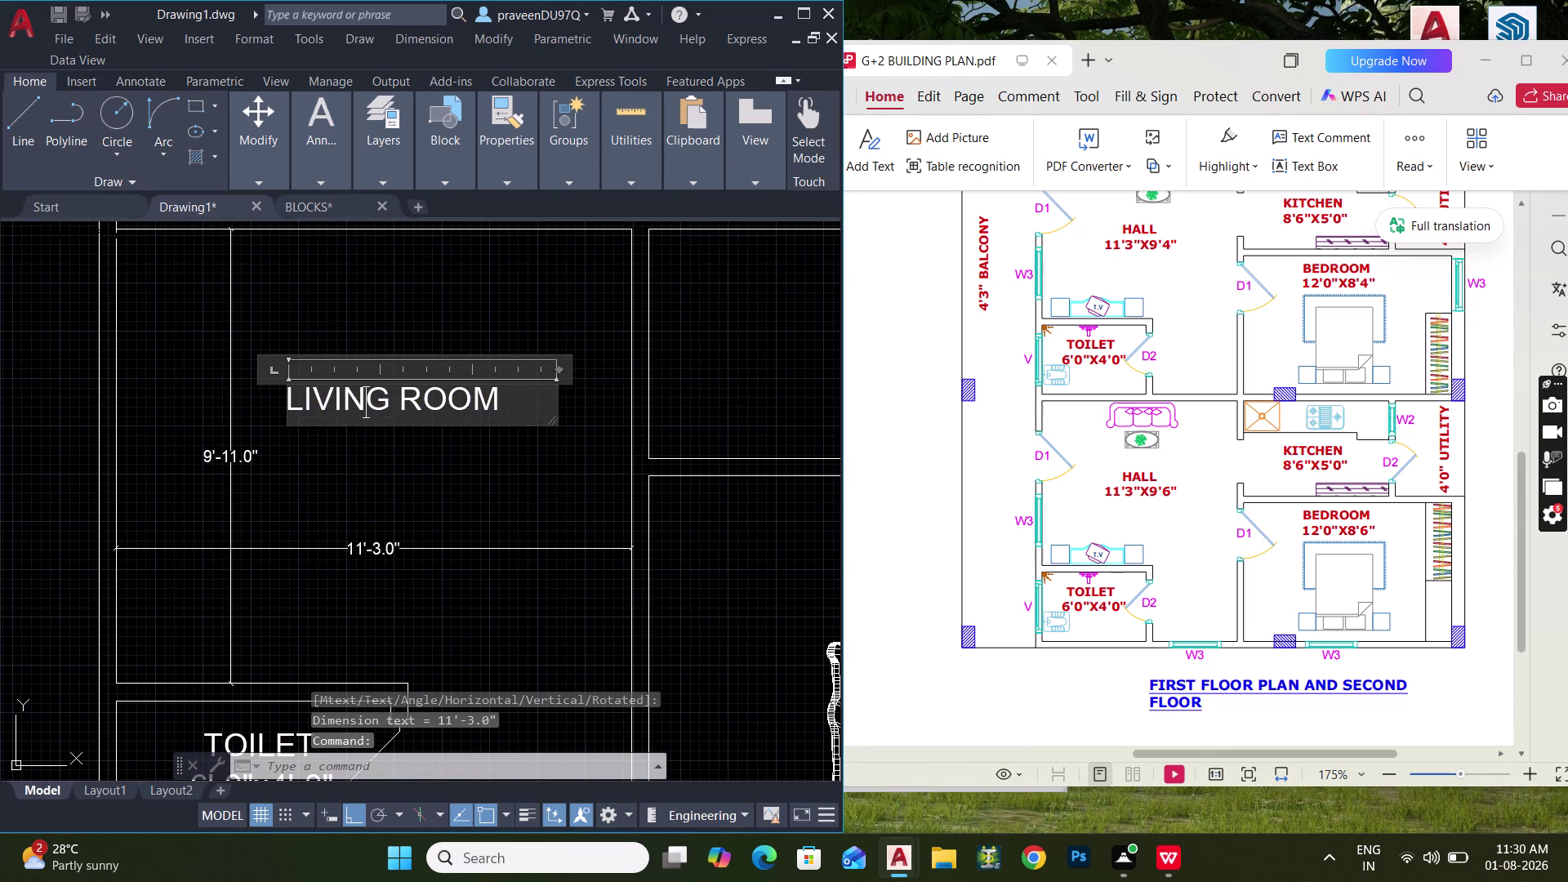
Add the line 11'-3"X9'-11" beneath LIVING ROOM in the label.
click(516, 410)
key(Return)
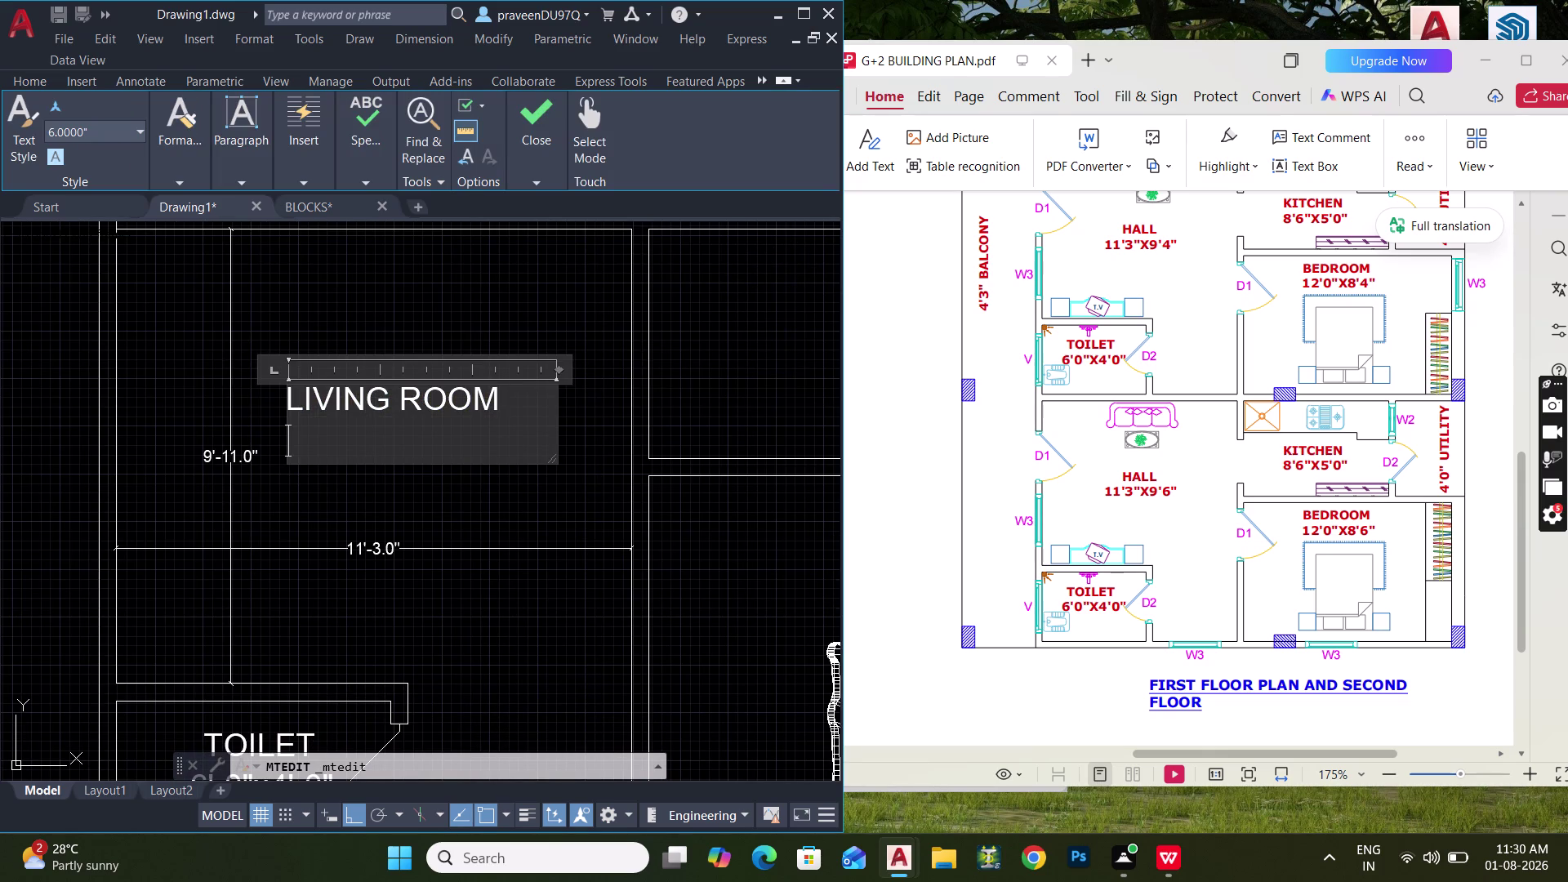
text(11')
text(-3")
key(Return)
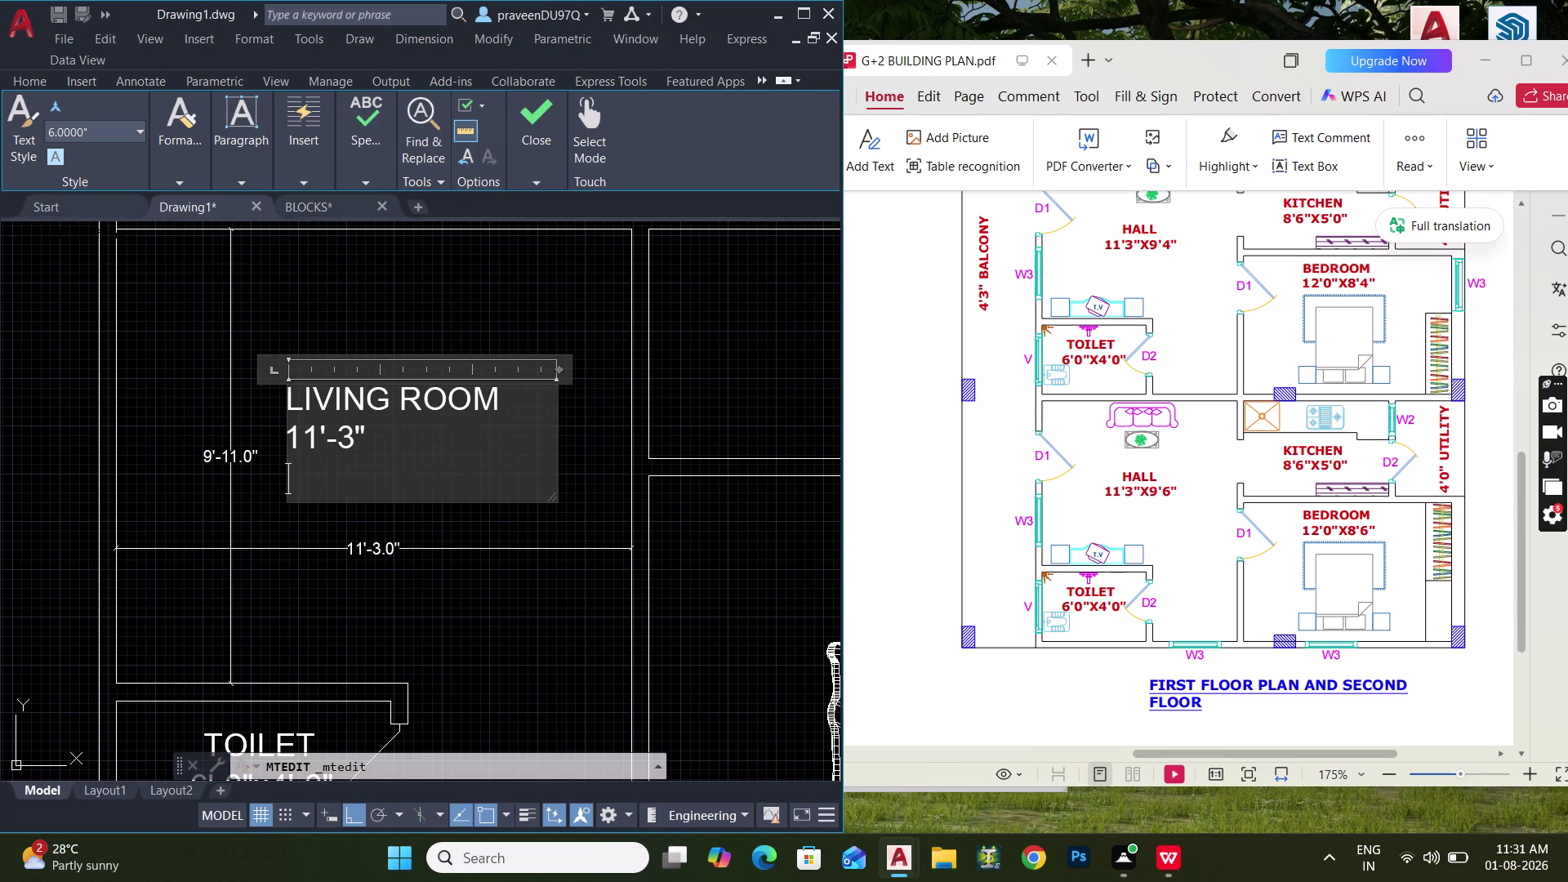
key(BackSpace)
key(x)
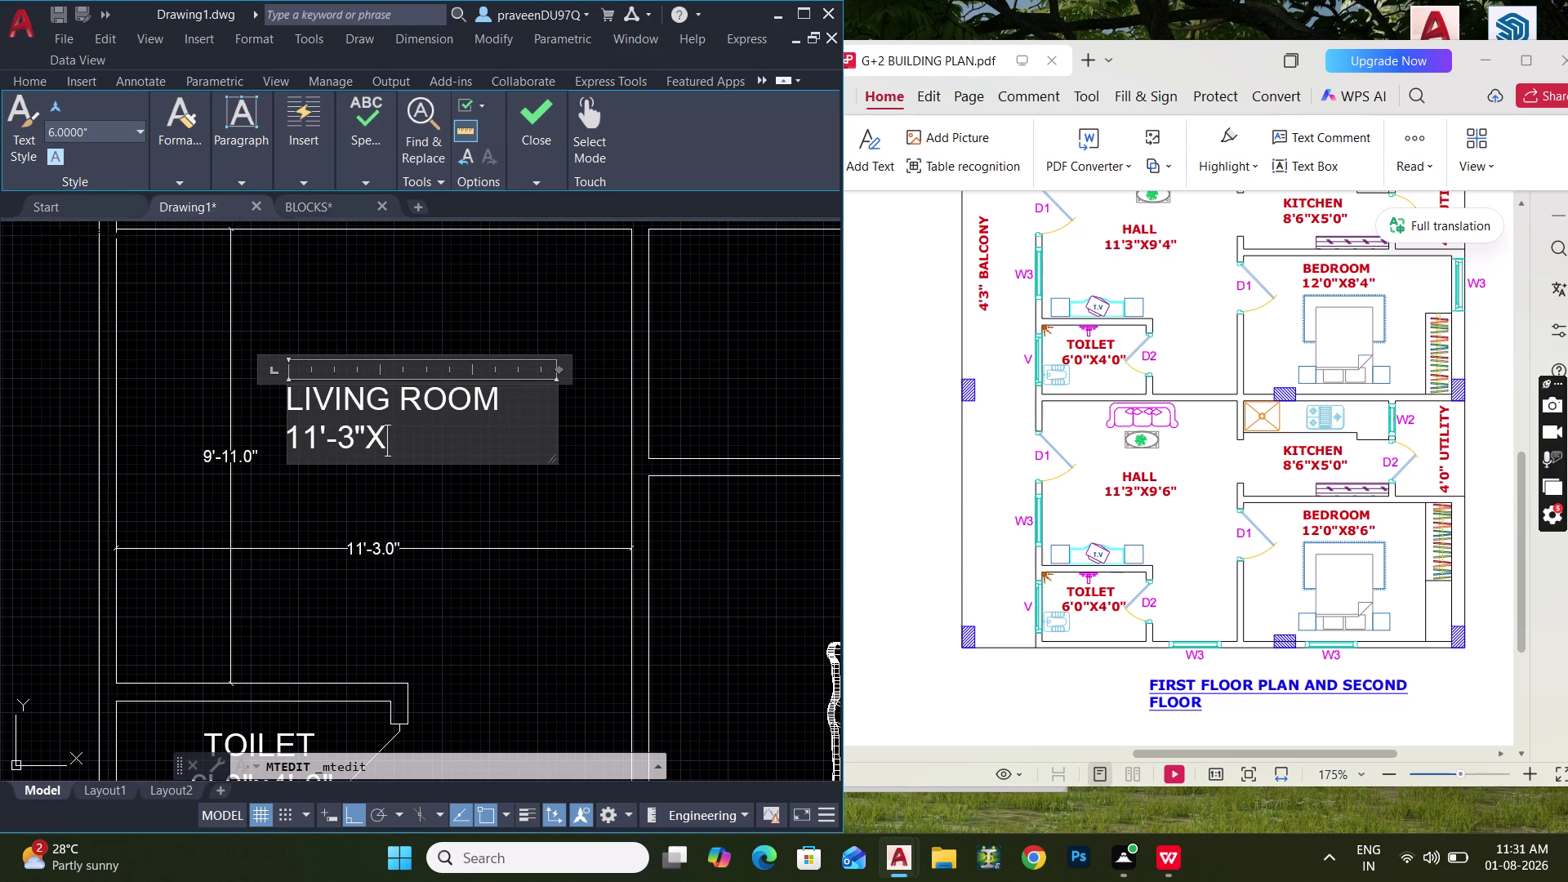
text(9')
text(-)
text(11)
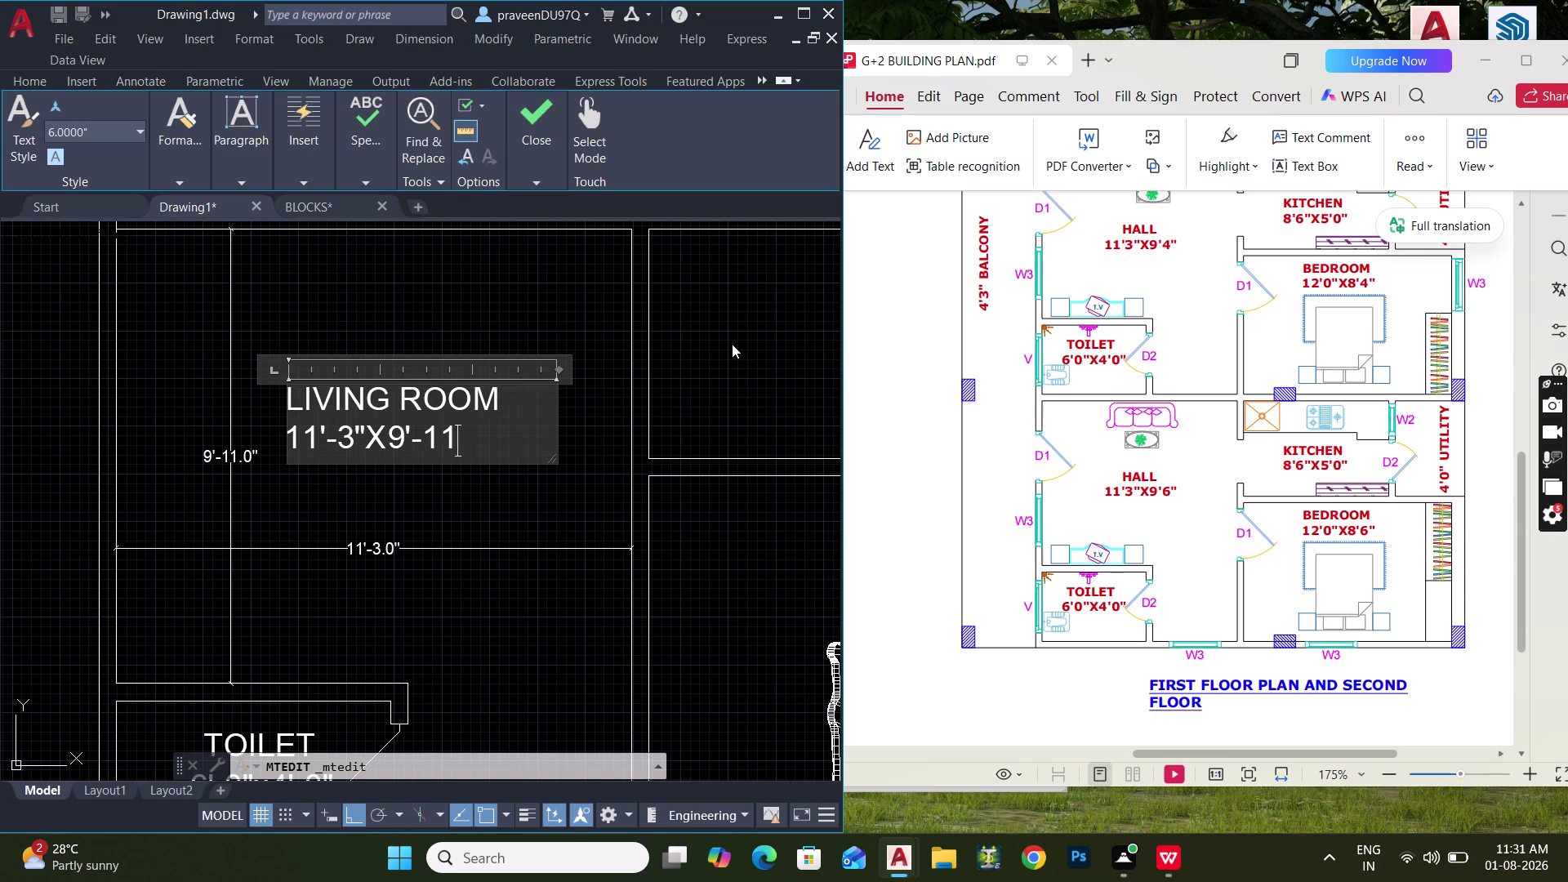
scroll(up, 3)
key(shift+quotedbl)
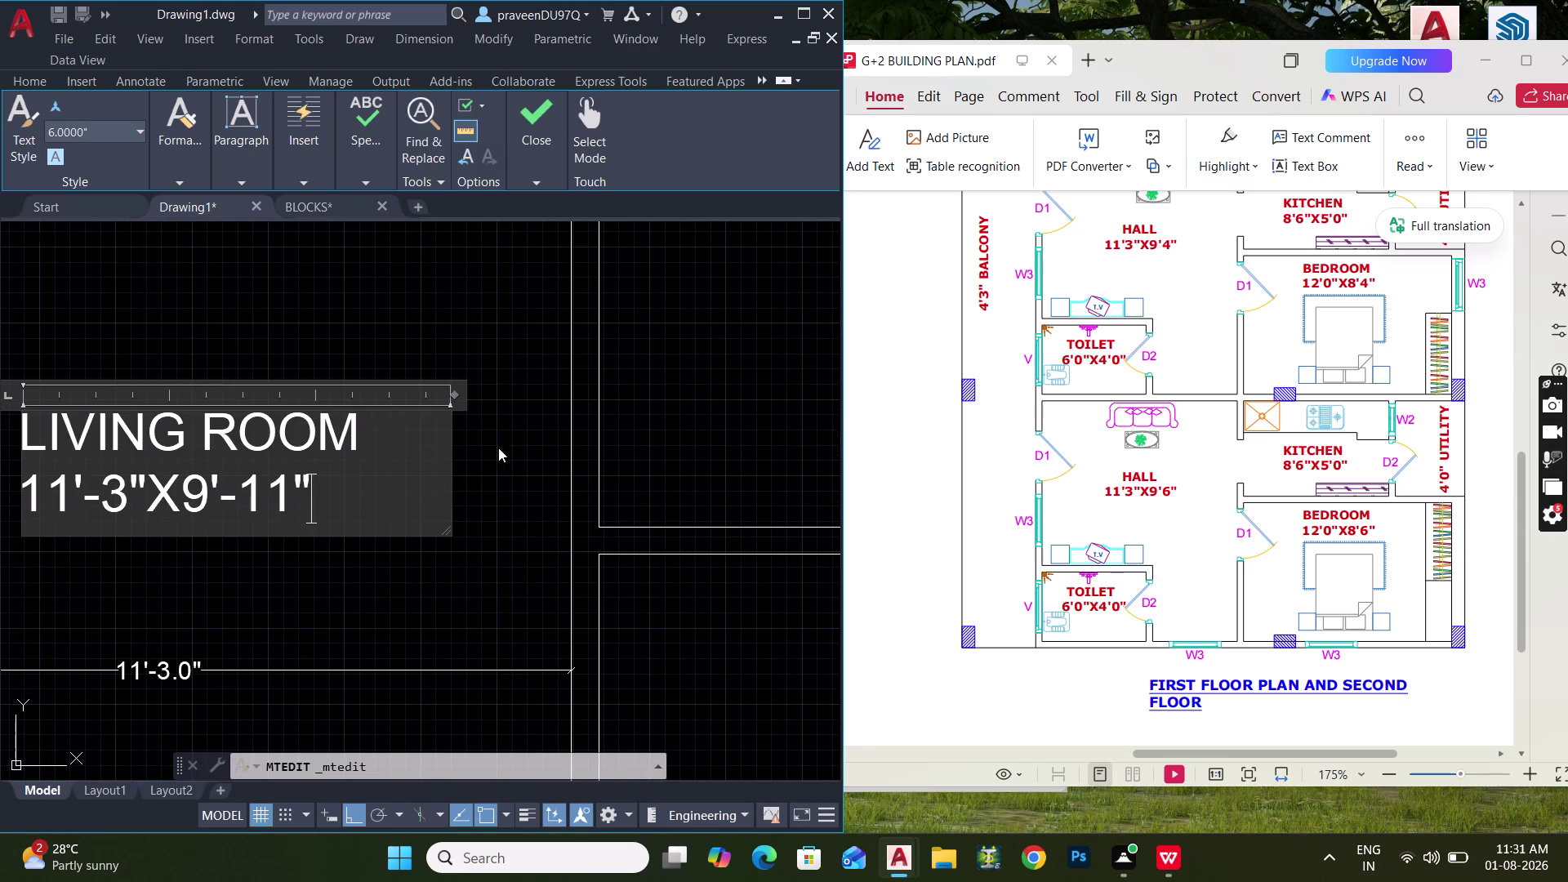
click(542, 492)
Delete the two measuring dimensions and zoom out to the whole floor.
middle_drag(393, 451, 604, 397)
drag(421, 657, 408, 647)
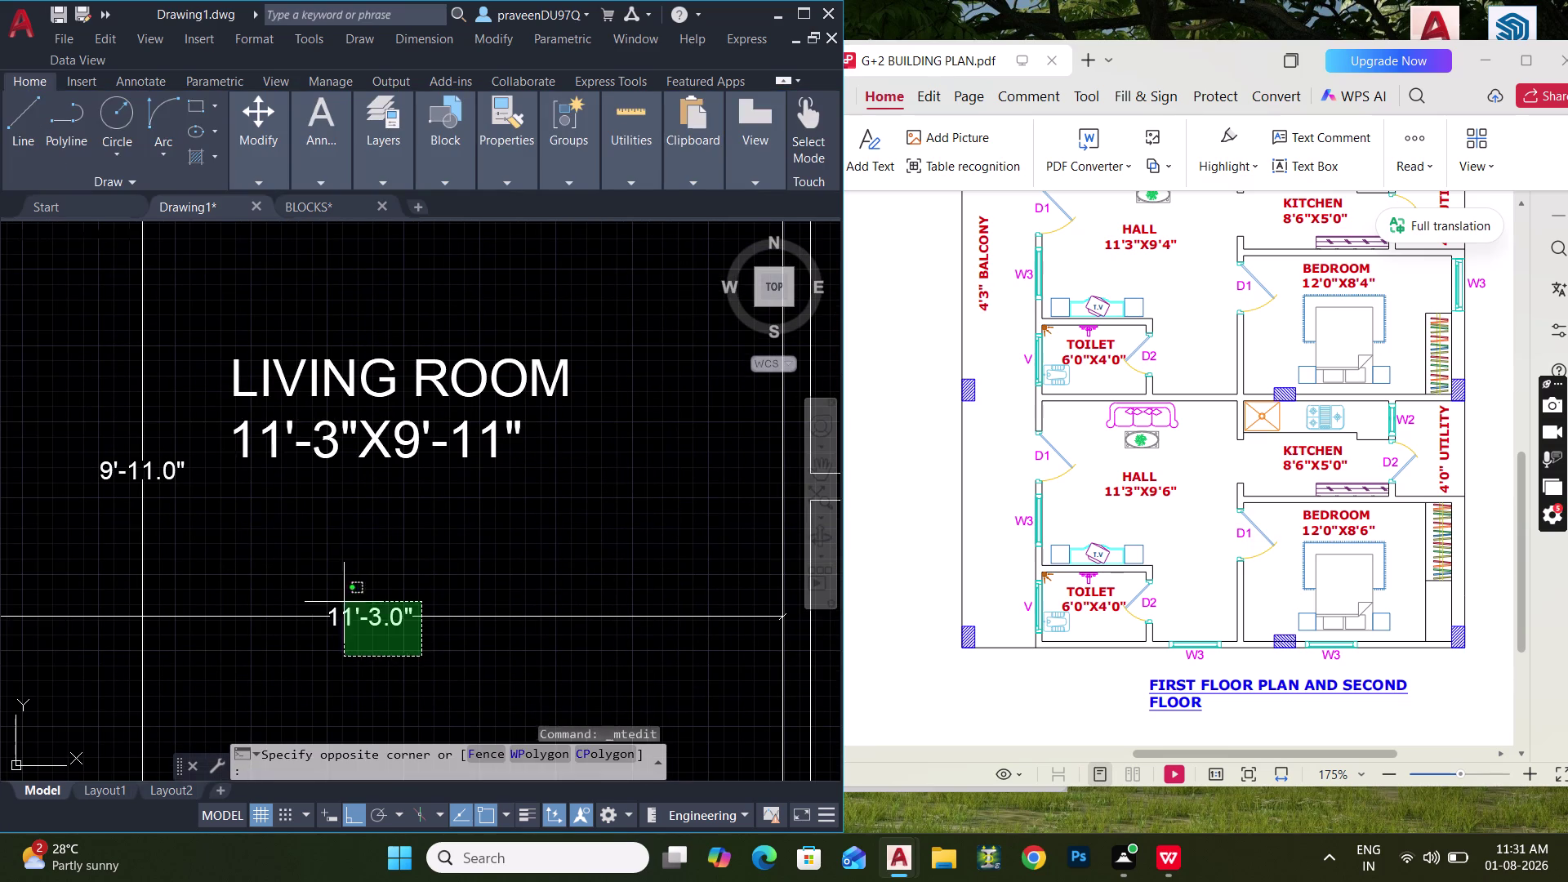
click(121, 540)
key(Delete)
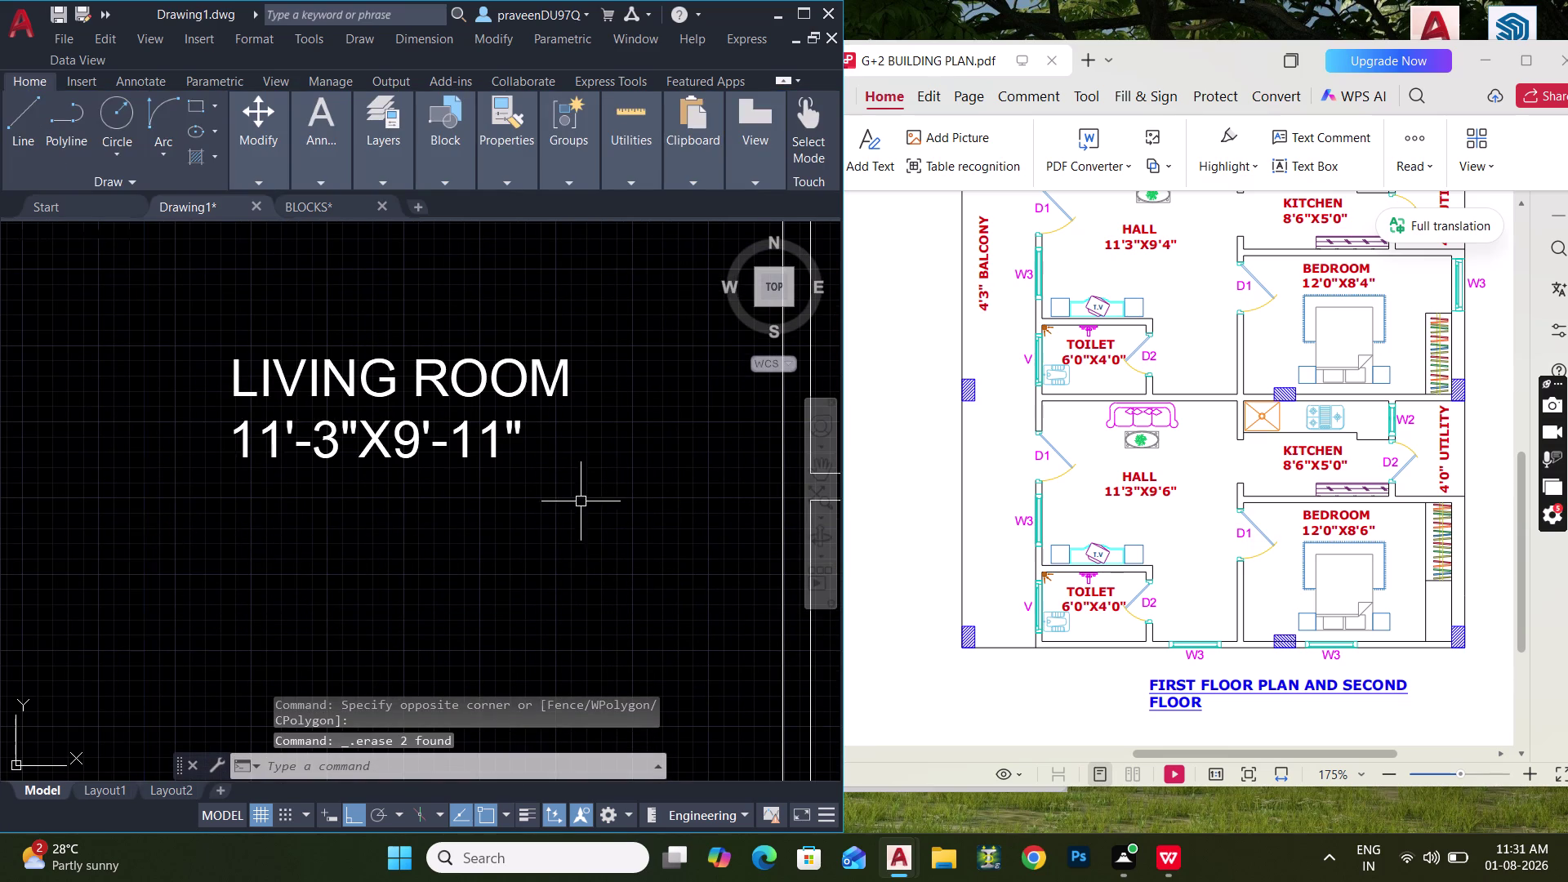
scroll(down, 3)
middle_drag(537, 477, 419, 468)
middle_drag(609, 468, 551, 479)
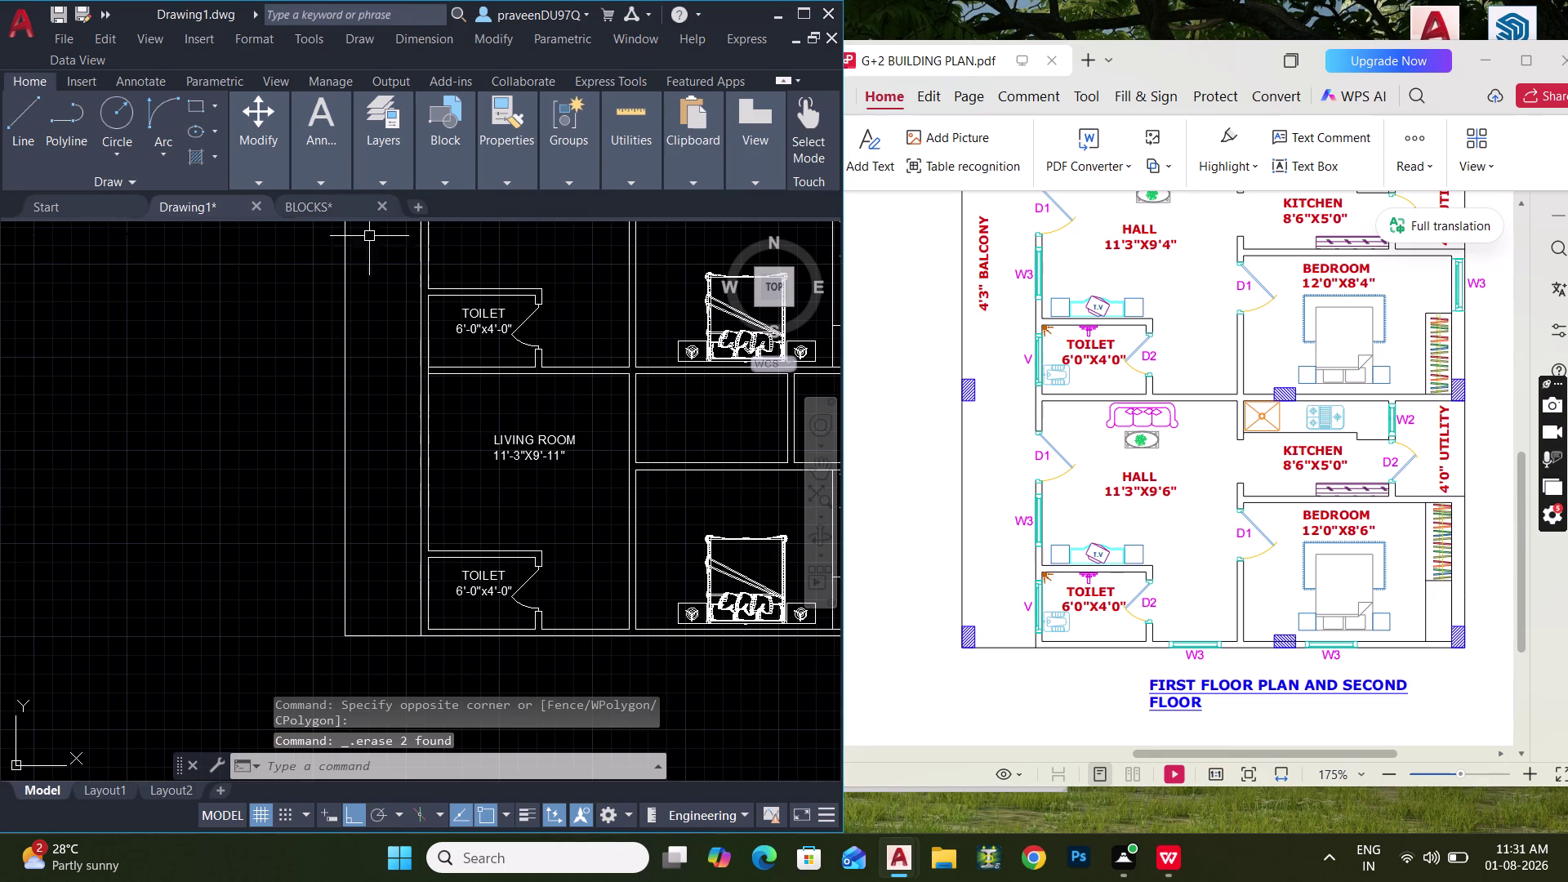